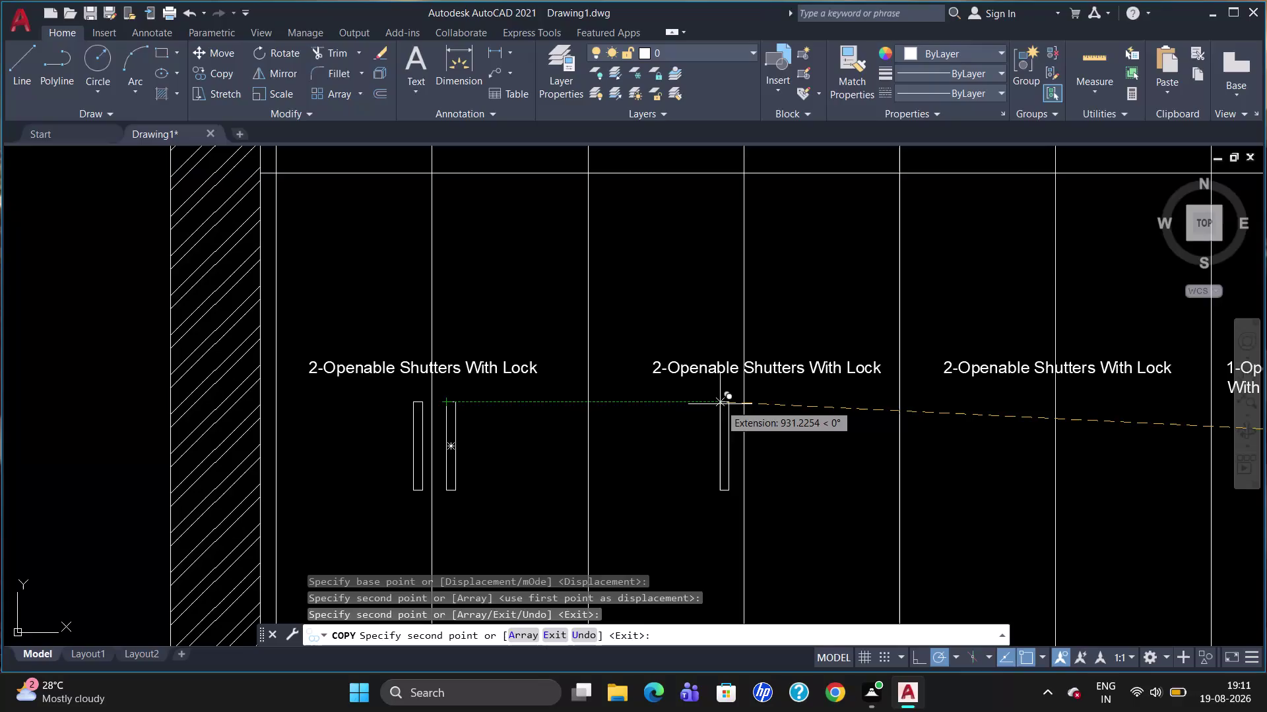
Copy handle pairs onto the middle and third units' lower shutters.
click(720, 405)
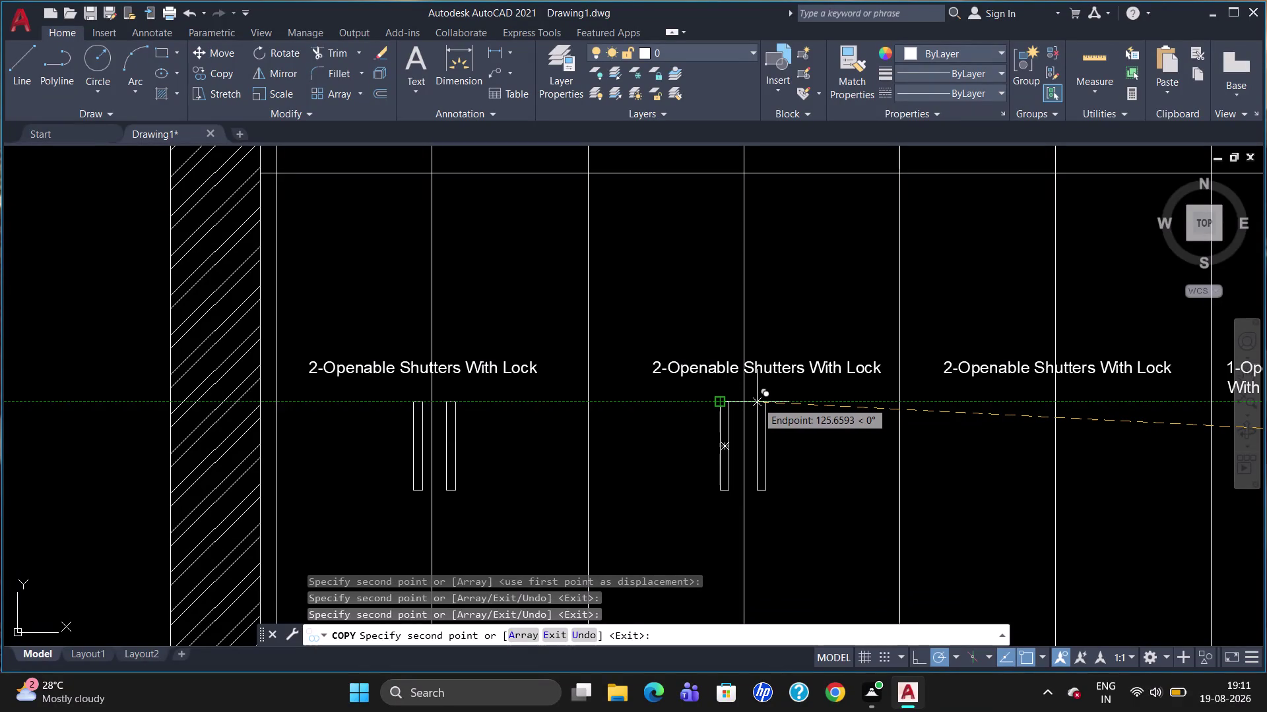
click(757, 401)
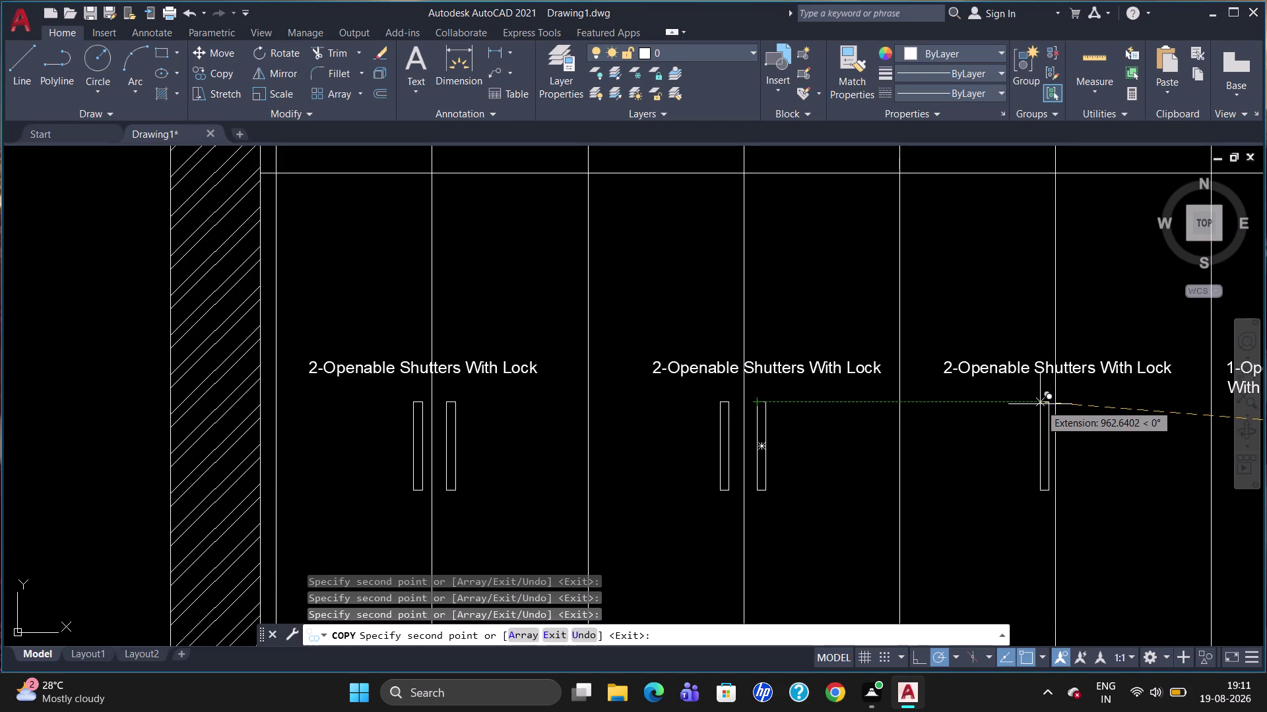
click(1040, 404)
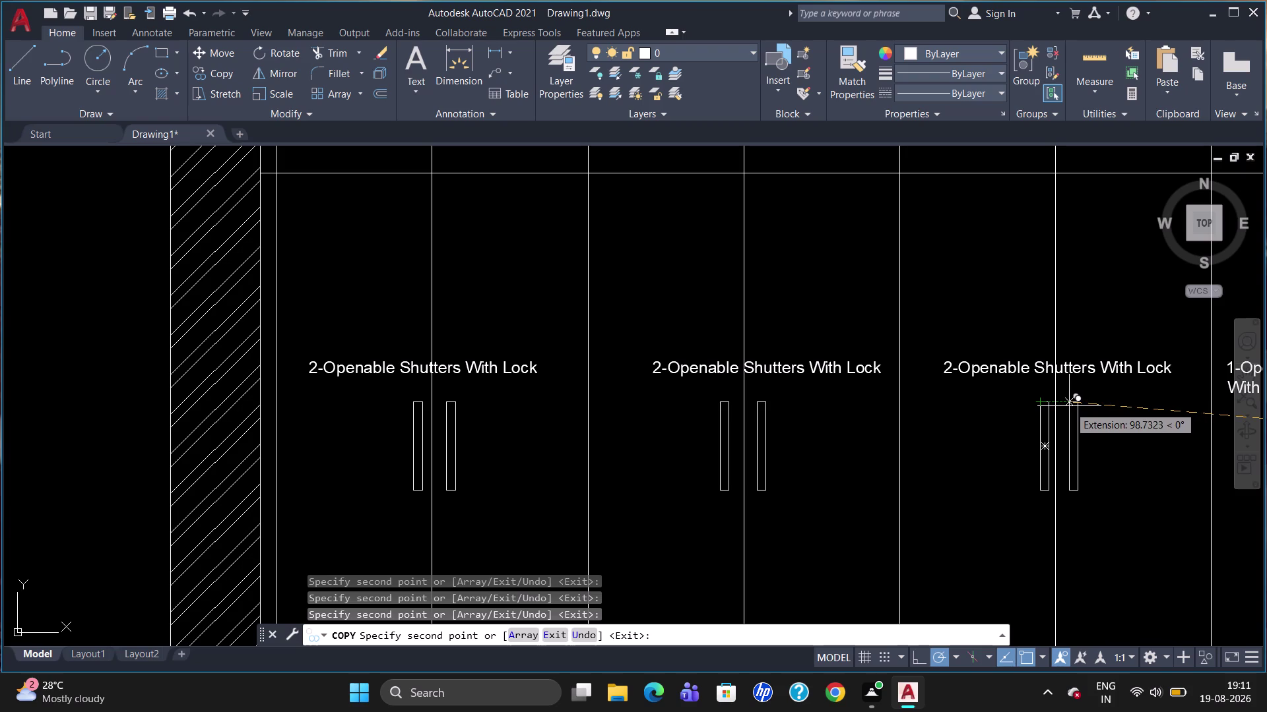
click(1070, 406)
Add a single handle to the lock shutter and finish copying.
scroll(down, 3)
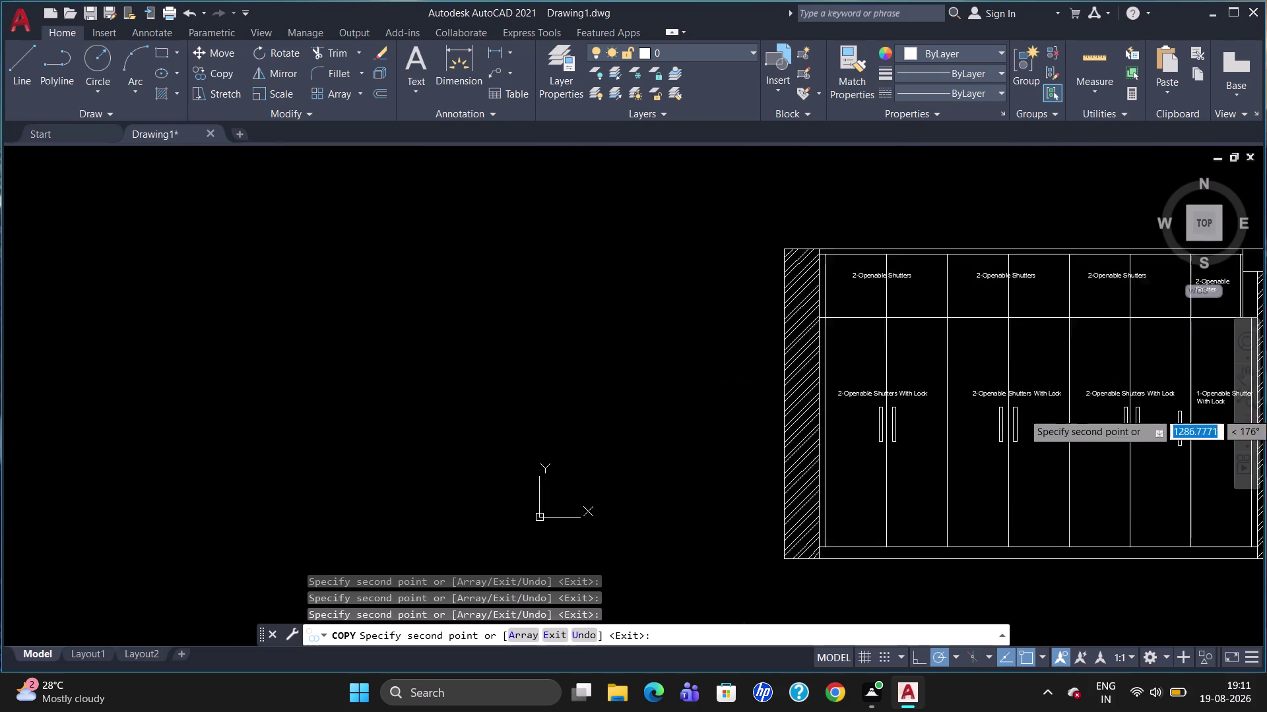
scroll(down, 3)
scroll(up, 3)
scroll(down, 3)
scroll(up, 3)
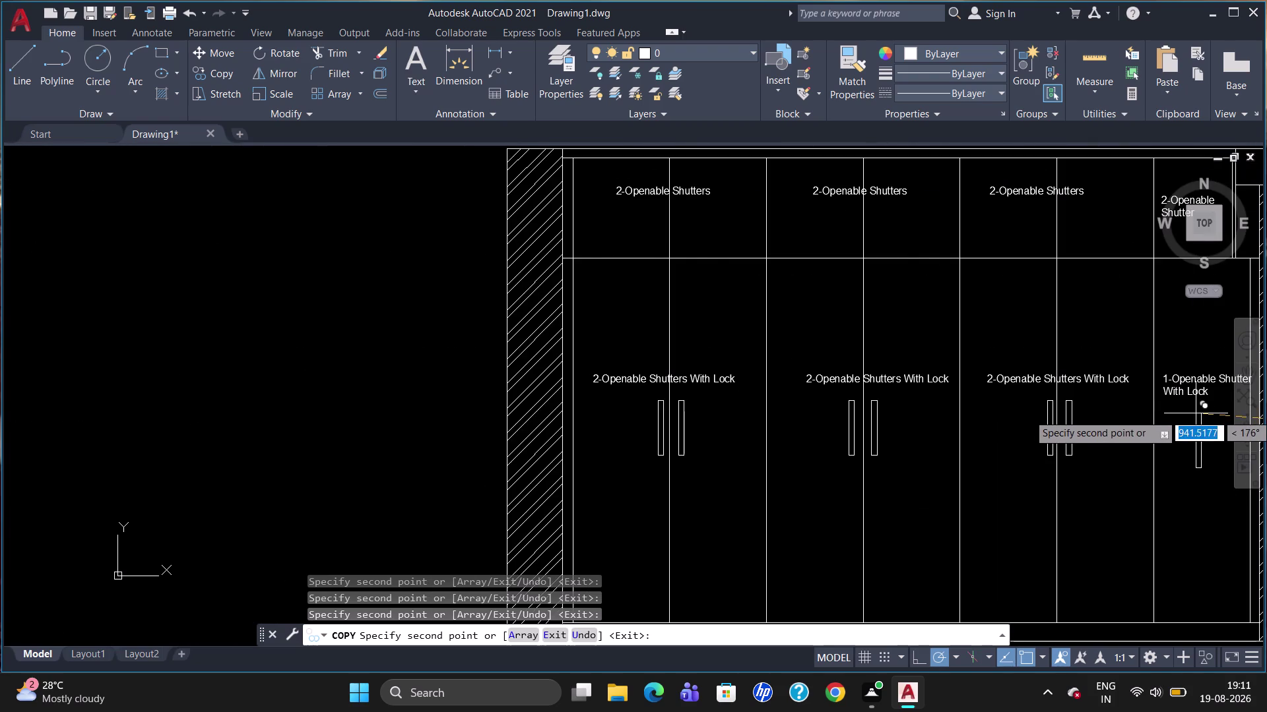
scroll(down, 3)
scroll(up, 3)
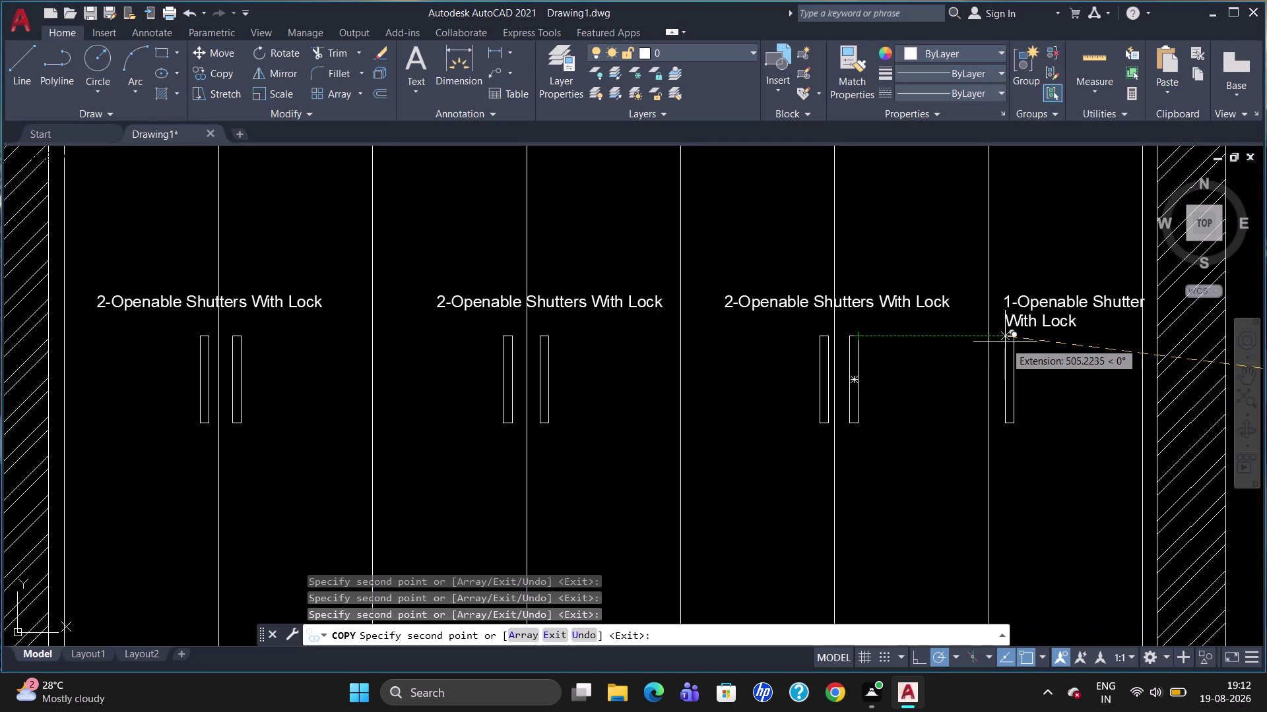
click(1005, 342)
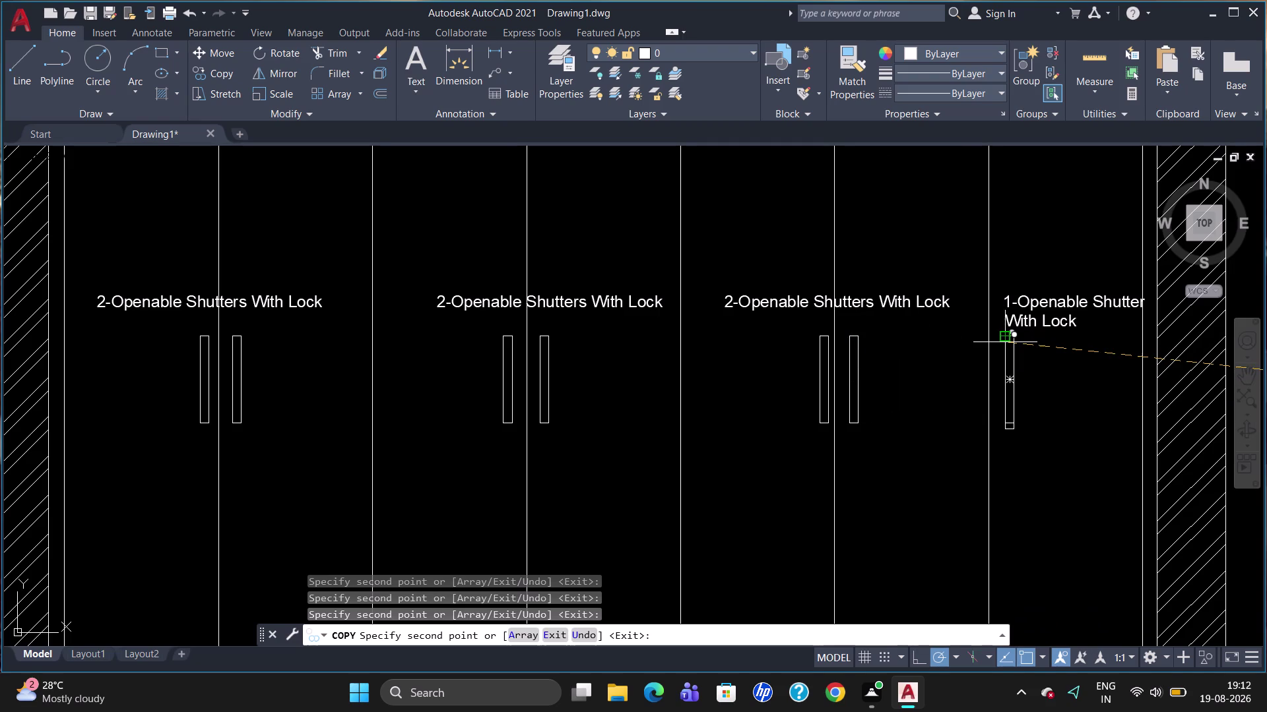
key(Escape)
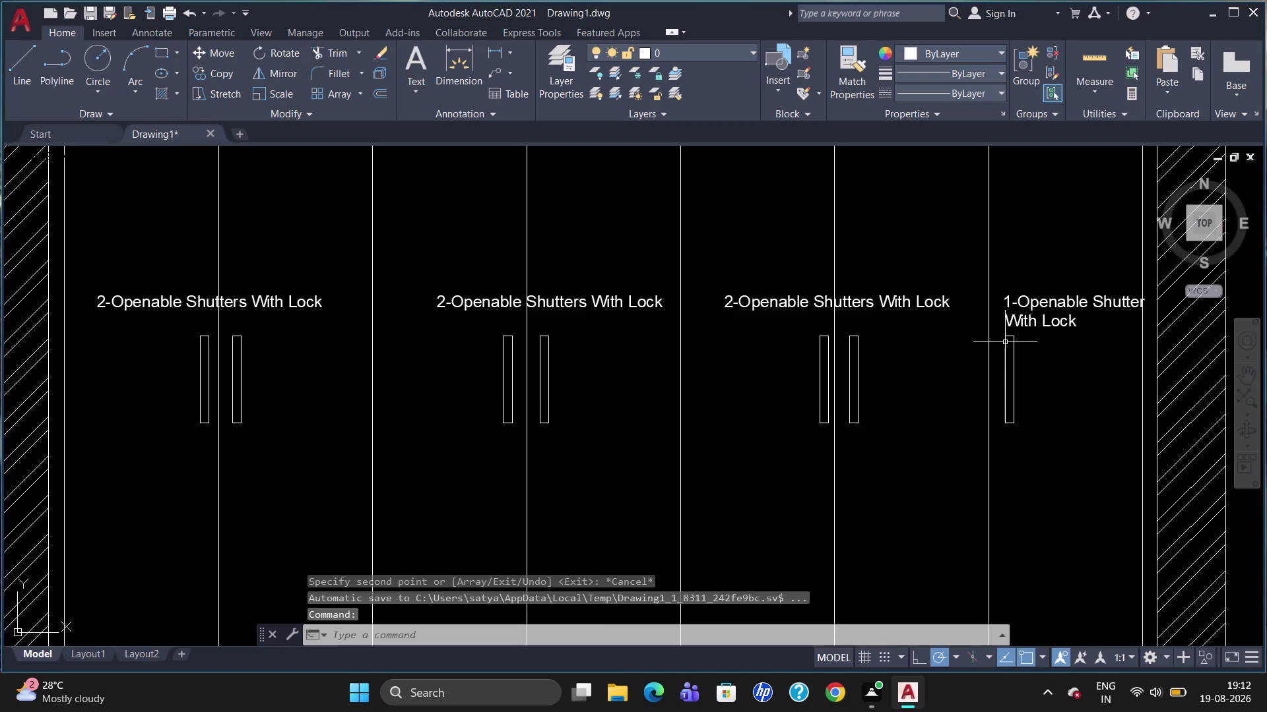
scroll(down, 3)
scroll(up, 3)
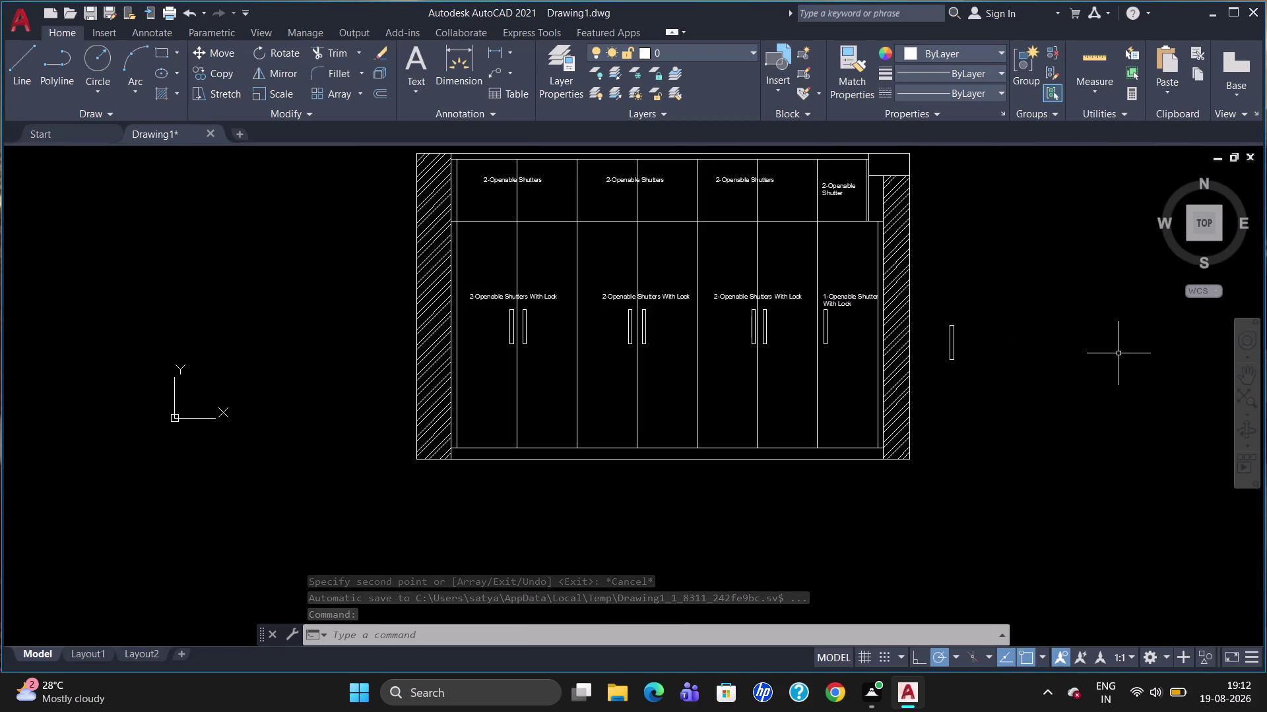
Erase the stray handle and draw a 250 by 30 handle rectangle.
click(951, 347)
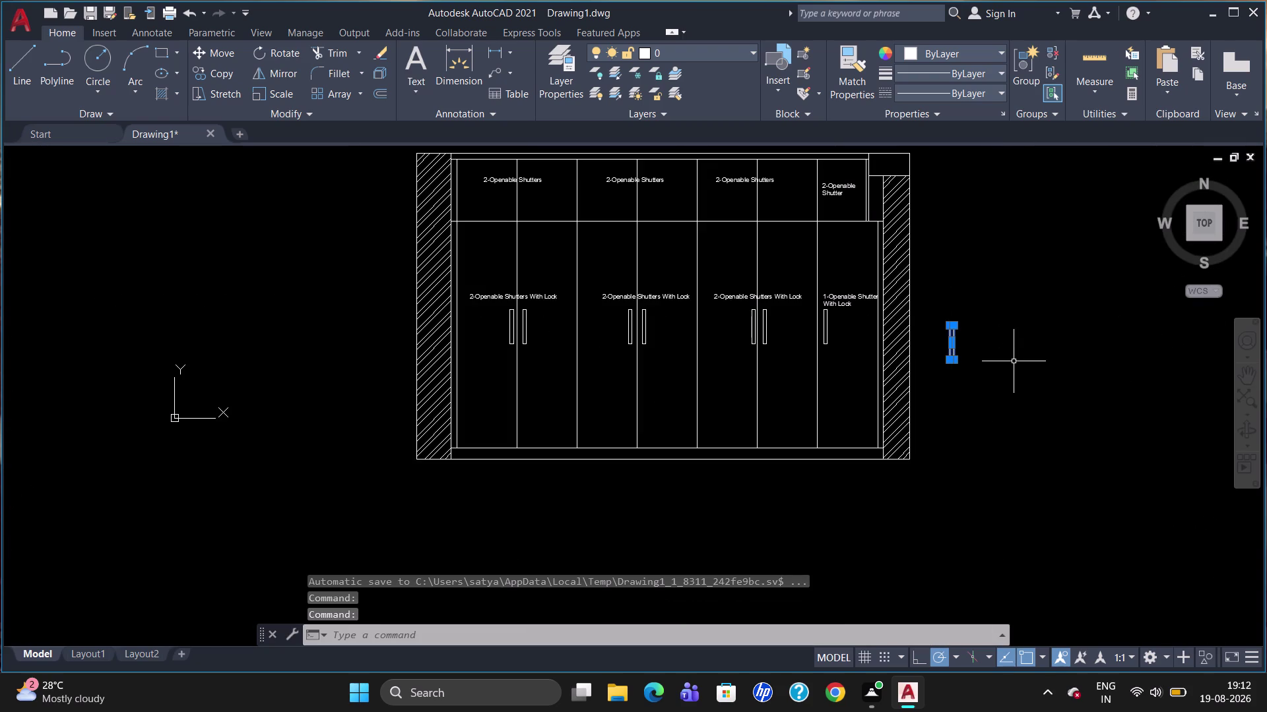
key(Delete)
key(r)
text(ec)
key(Return)
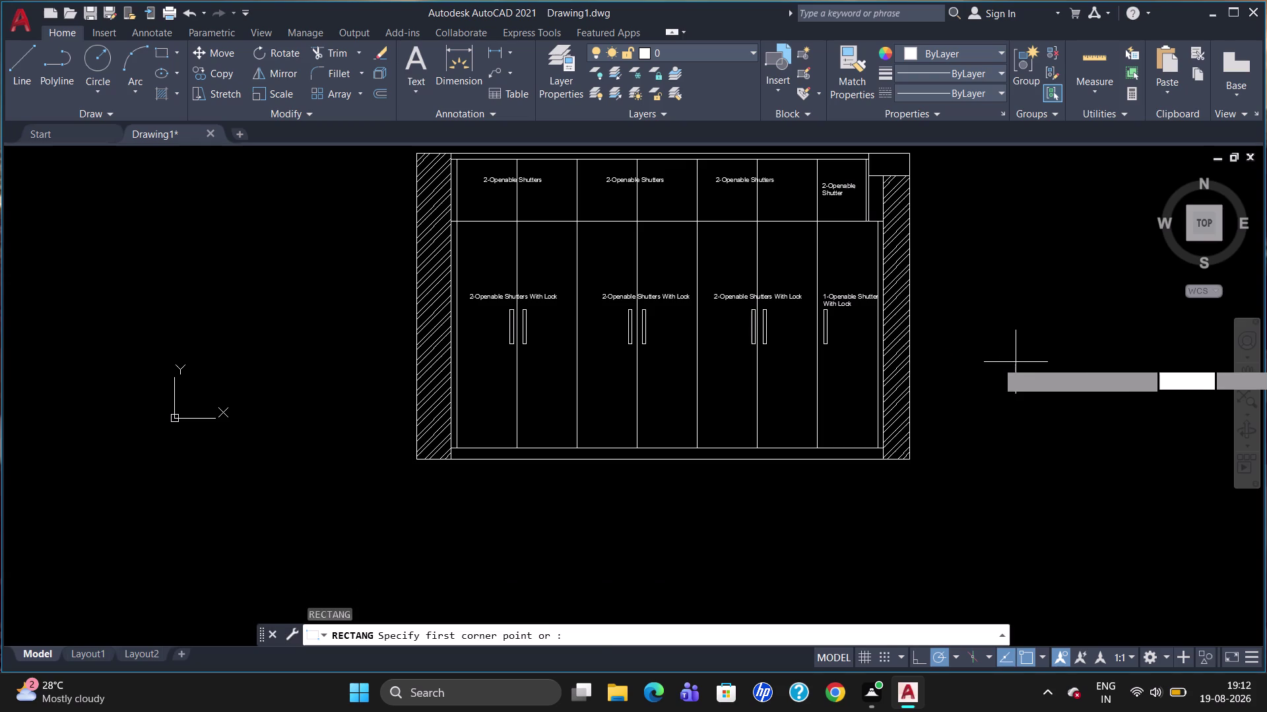
click(1007, 361)
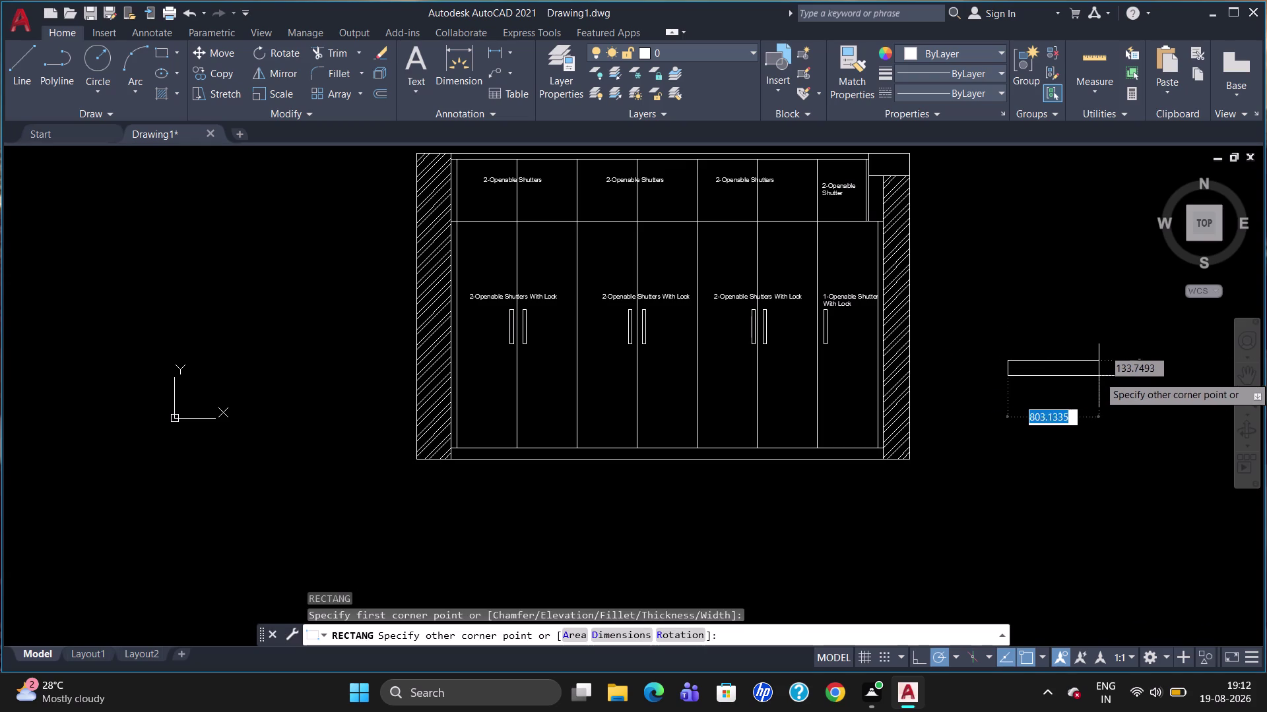
text(250)
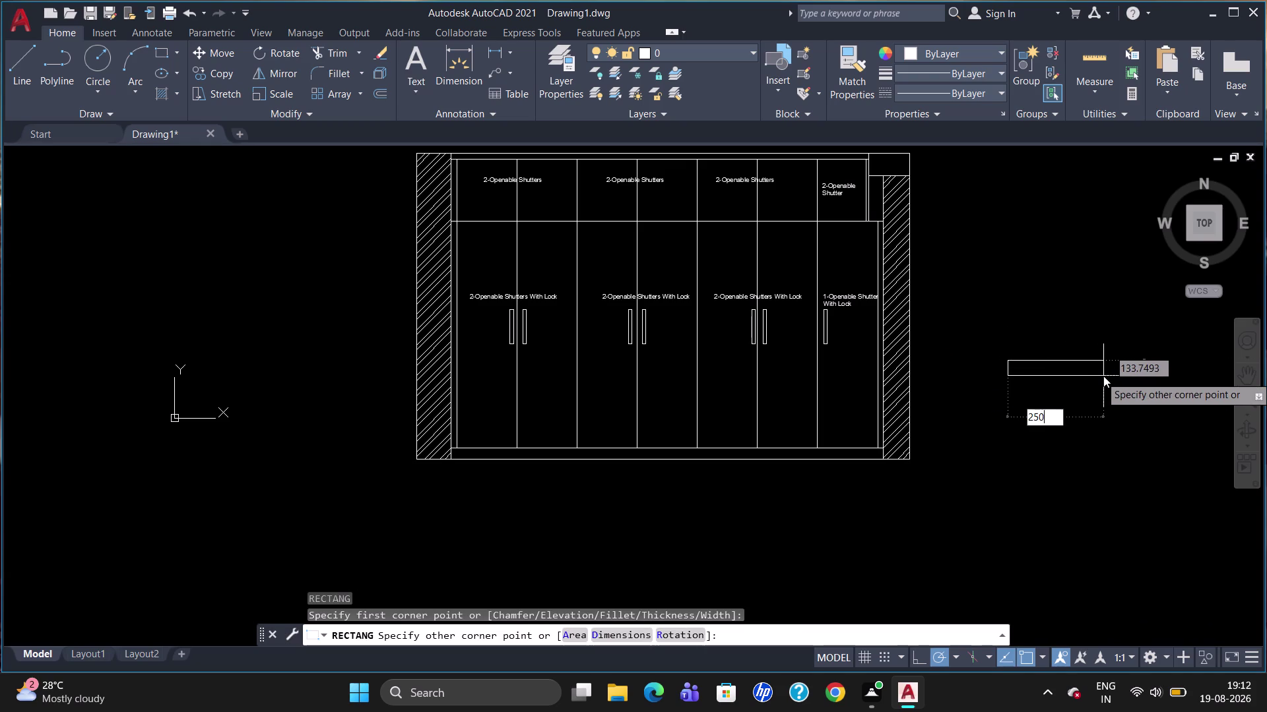
key(Tab)
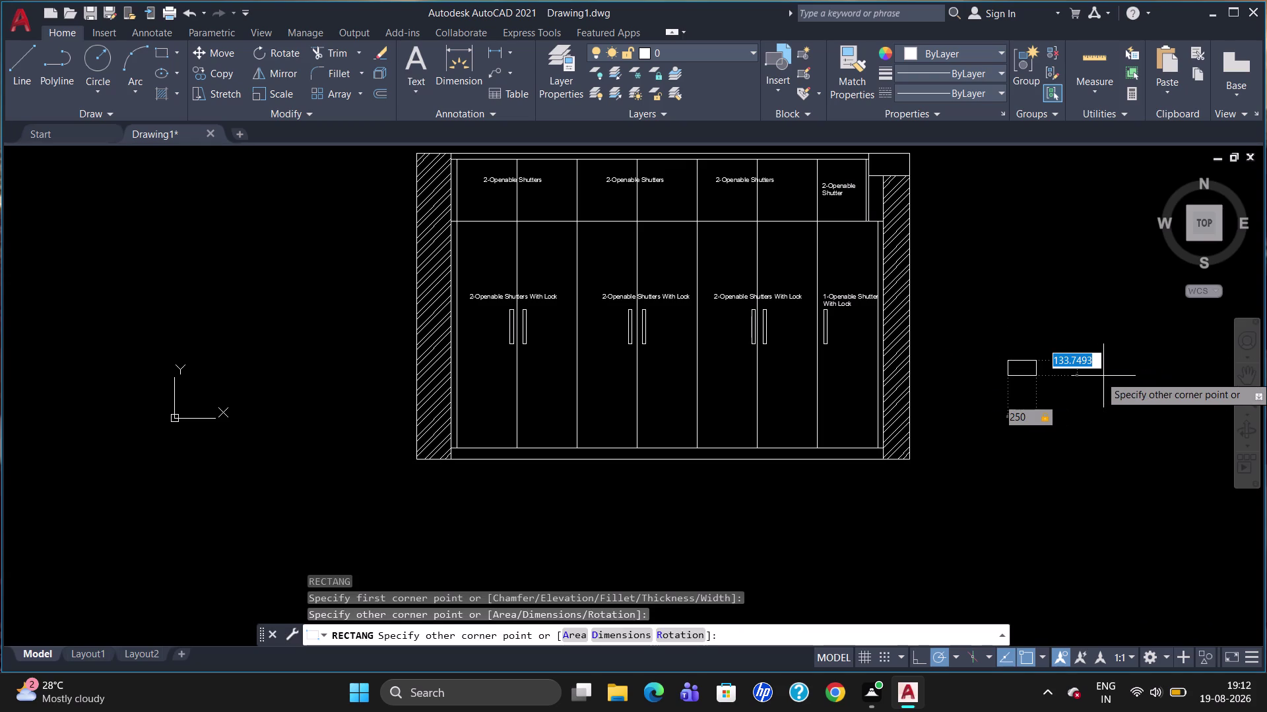
text(30)
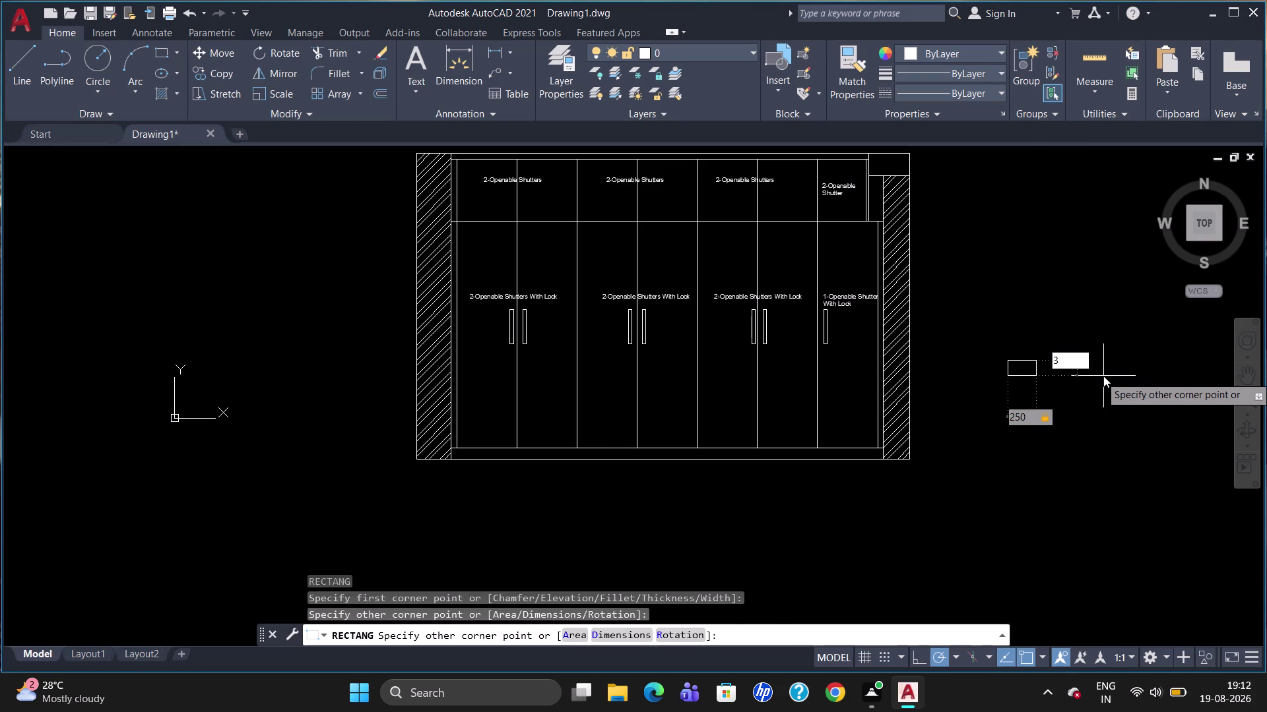
key(Return)
Copy the horizontal handle onto the first upper loft shutter.
click(1014, 365)
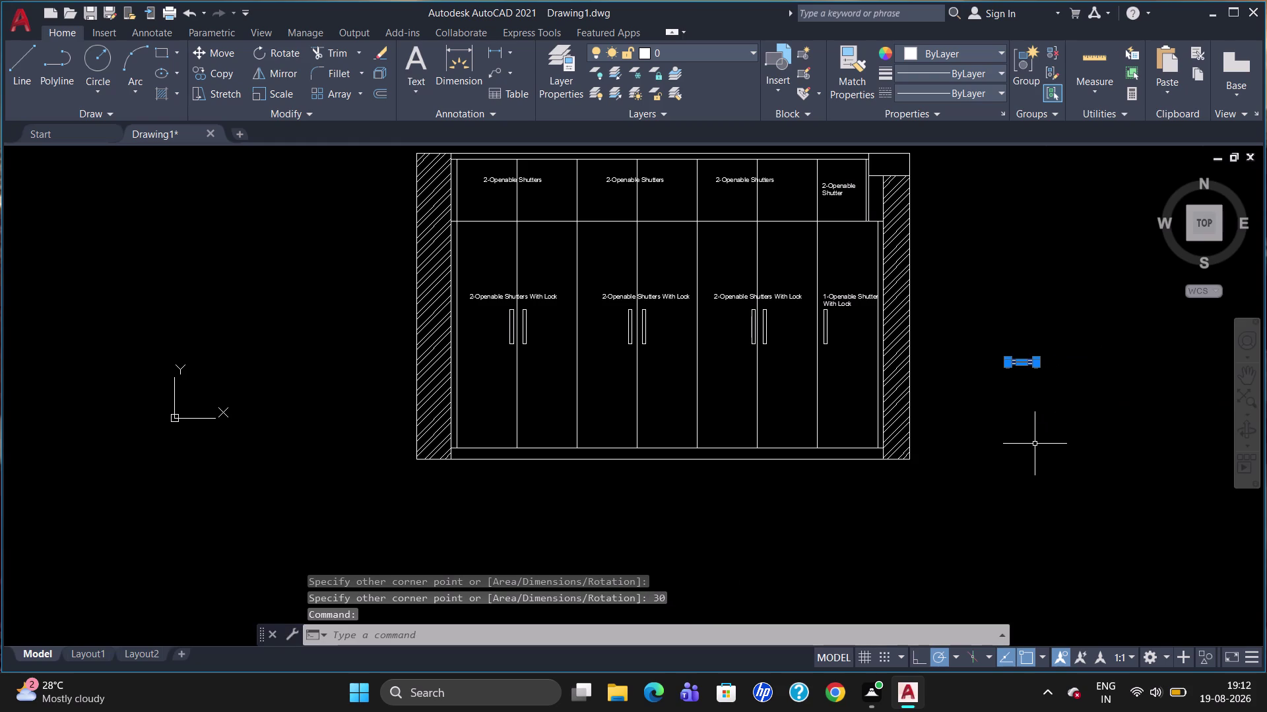
text(co)
key(Return)
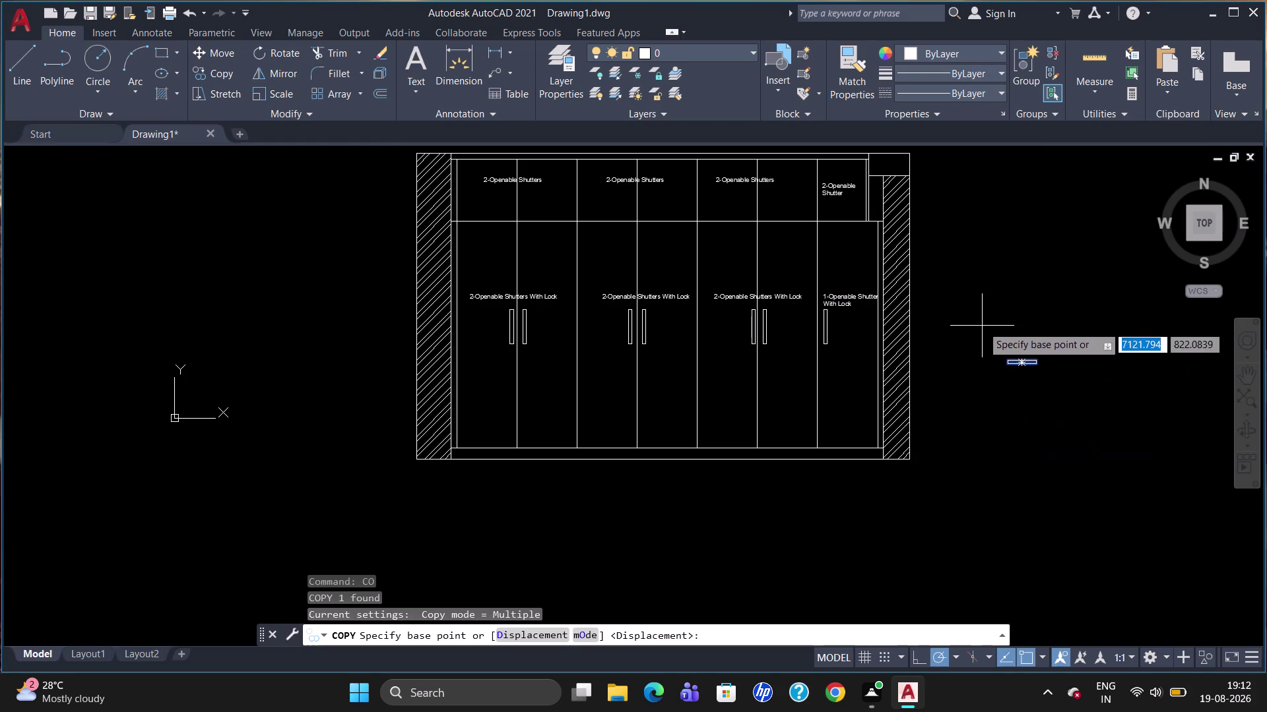
click(1009, 356)
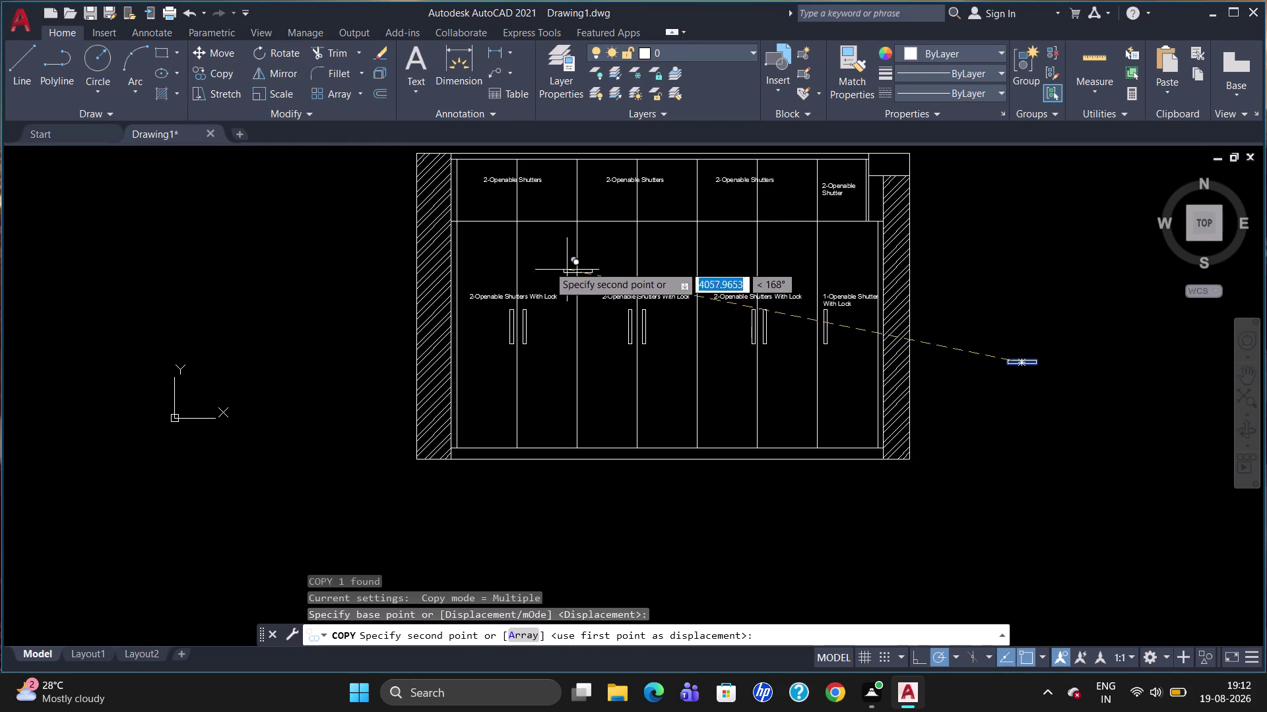
click(477, 211)
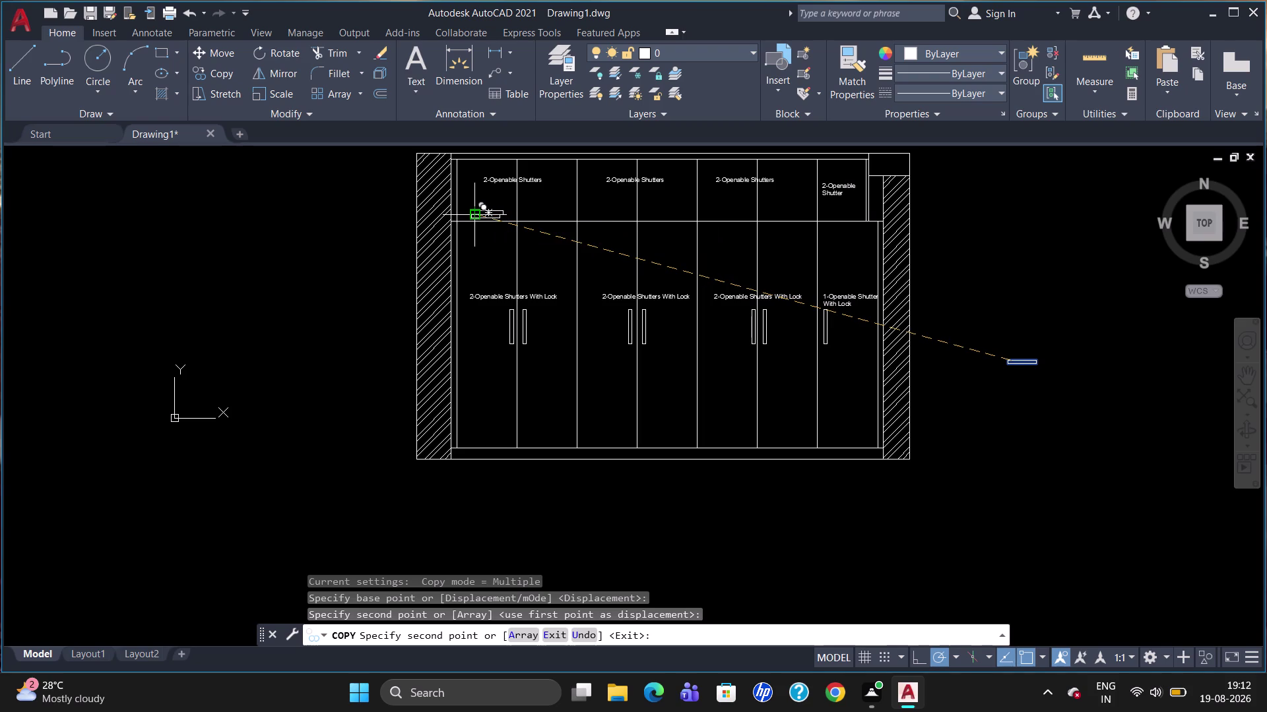
key(Escape)
Cancel the accidental grip edit on the placed handle and clear the selection.
click(486, 213)
key(c)
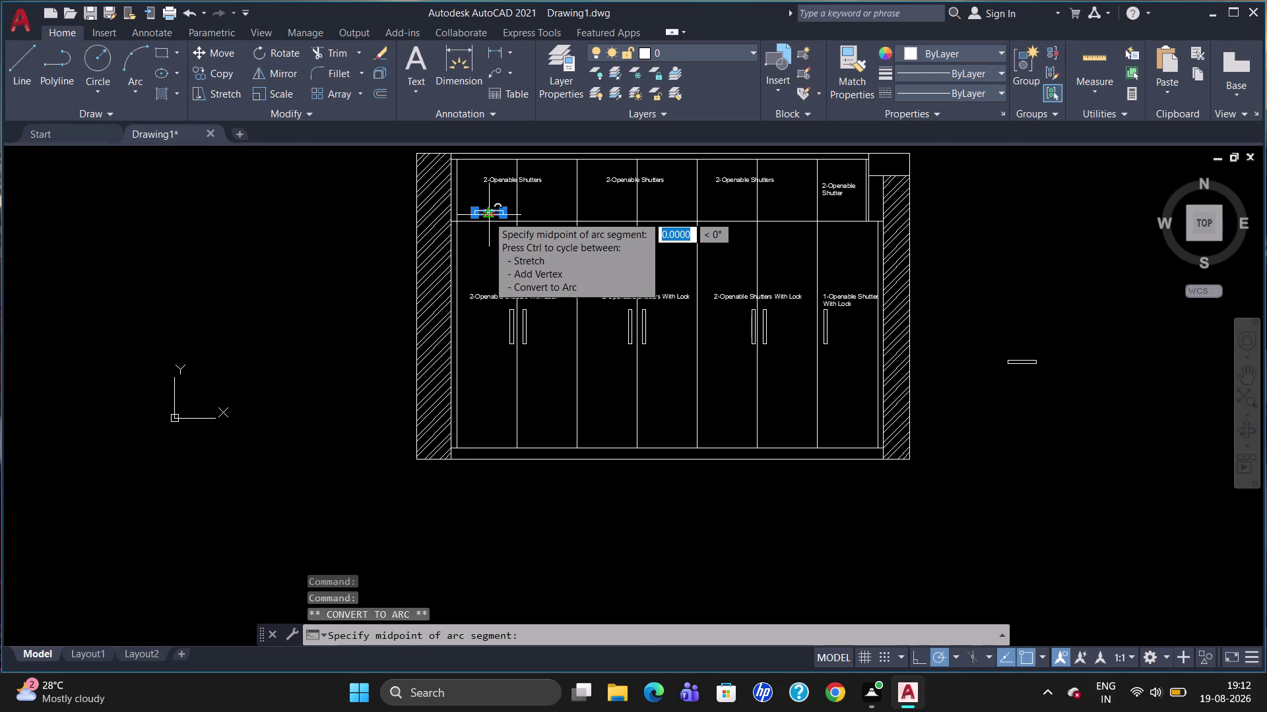
key(o)
key(Return)
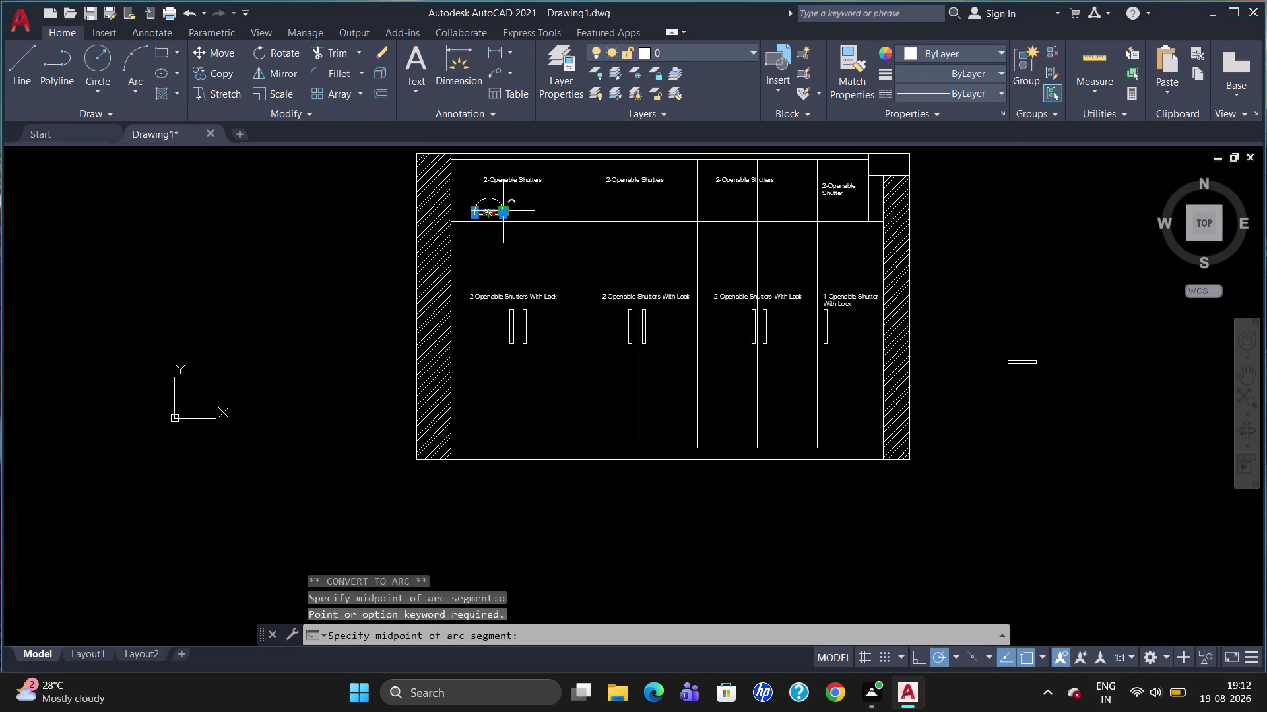
key(Escape)
key(Escape)
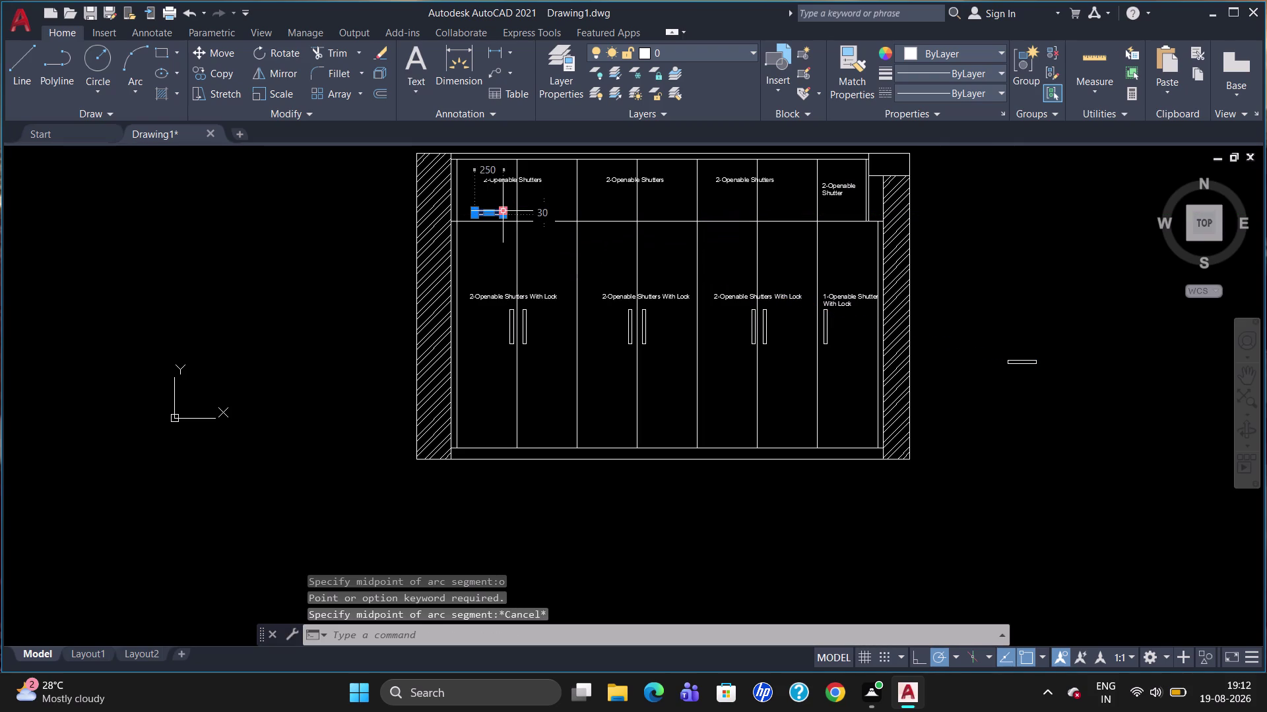
key(Escape)
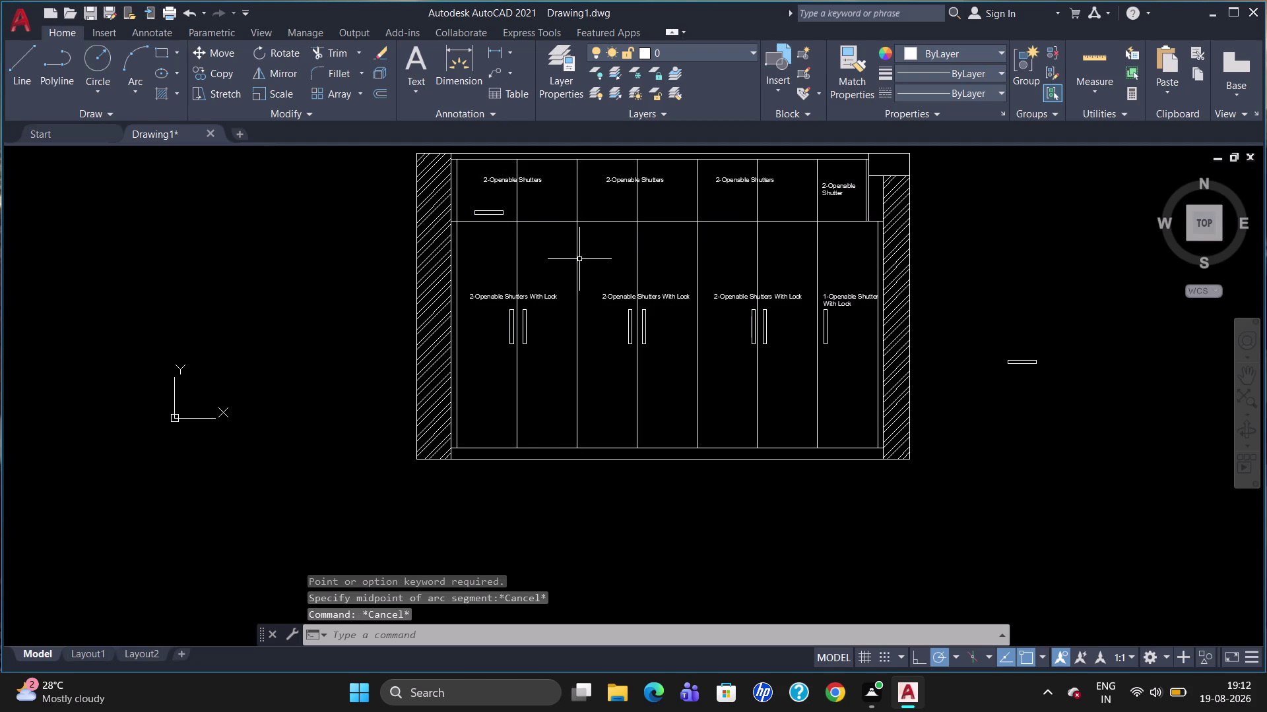
Copy the loft handle onto the first loft unit's second shutter.
text(co)
key(Return)
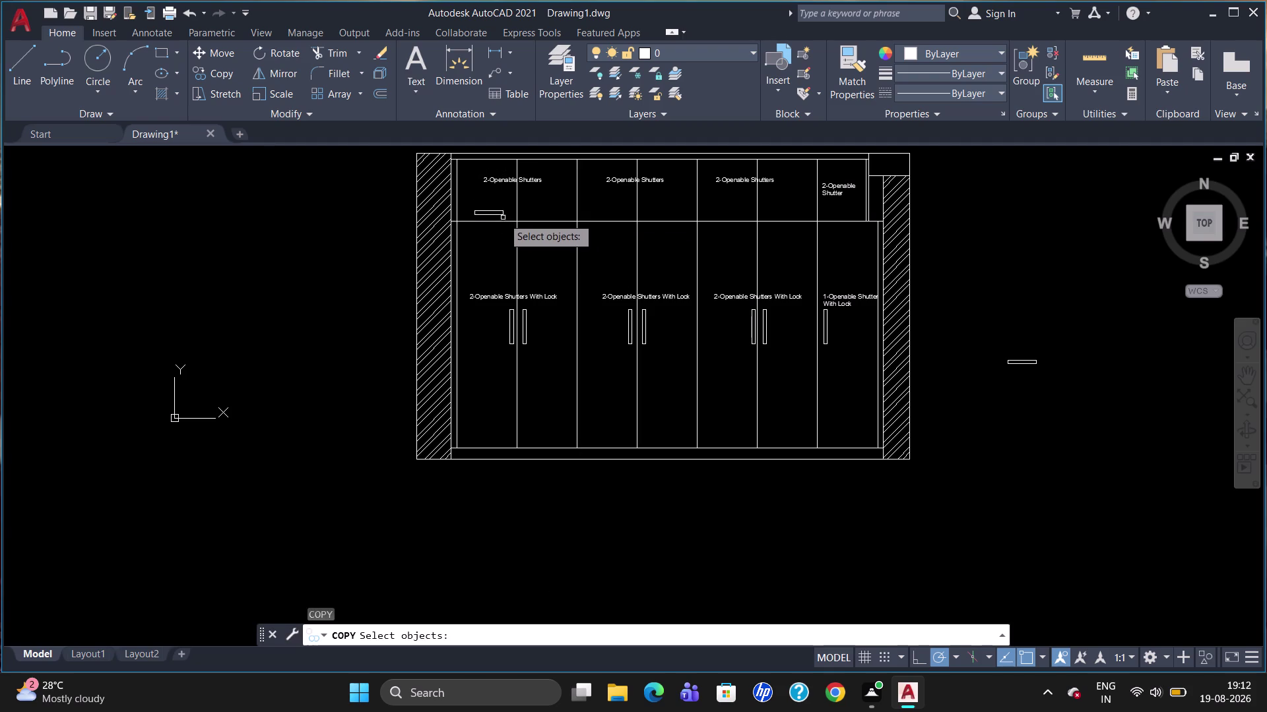
click(503, 215)
key(Return)
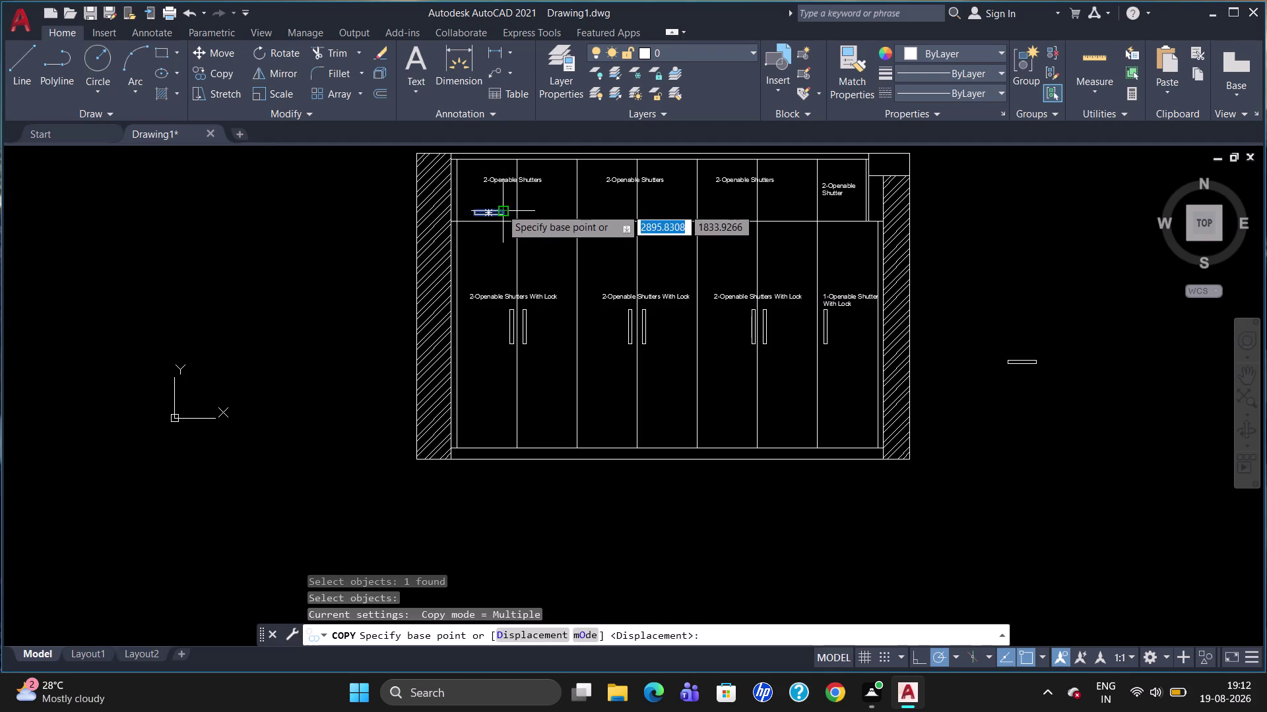
click(502, 208)
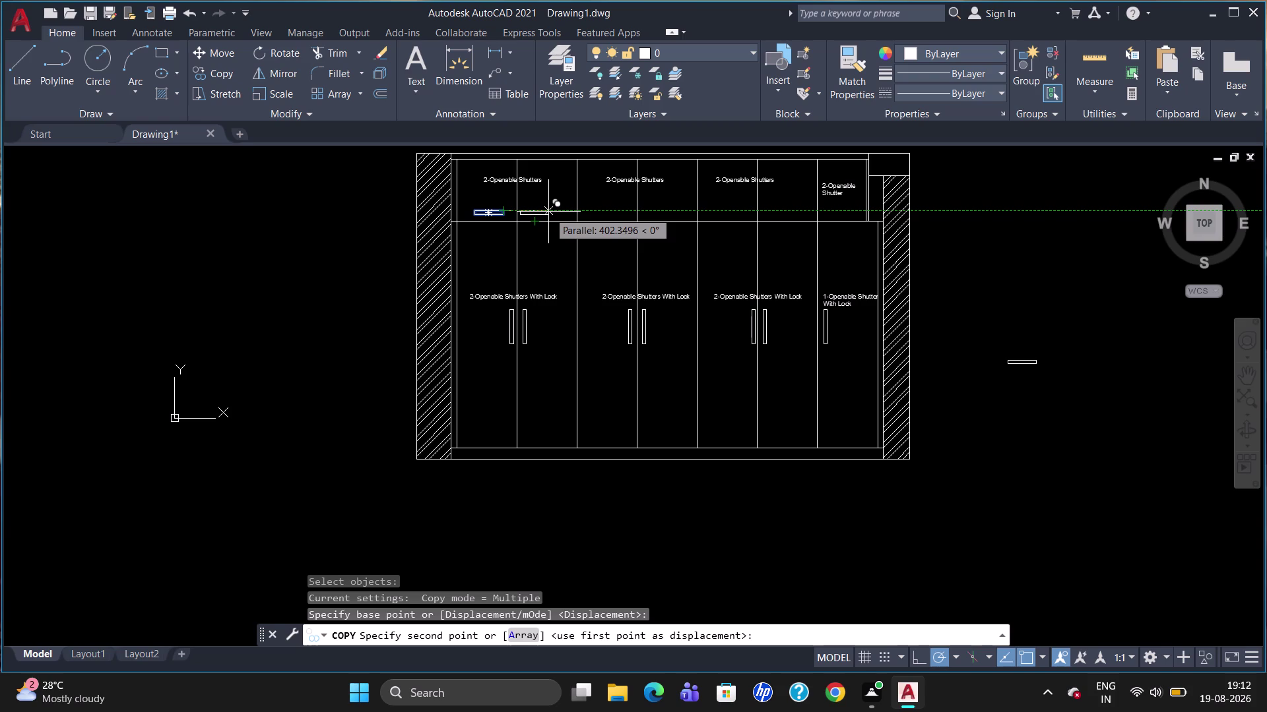
click(548, 212)
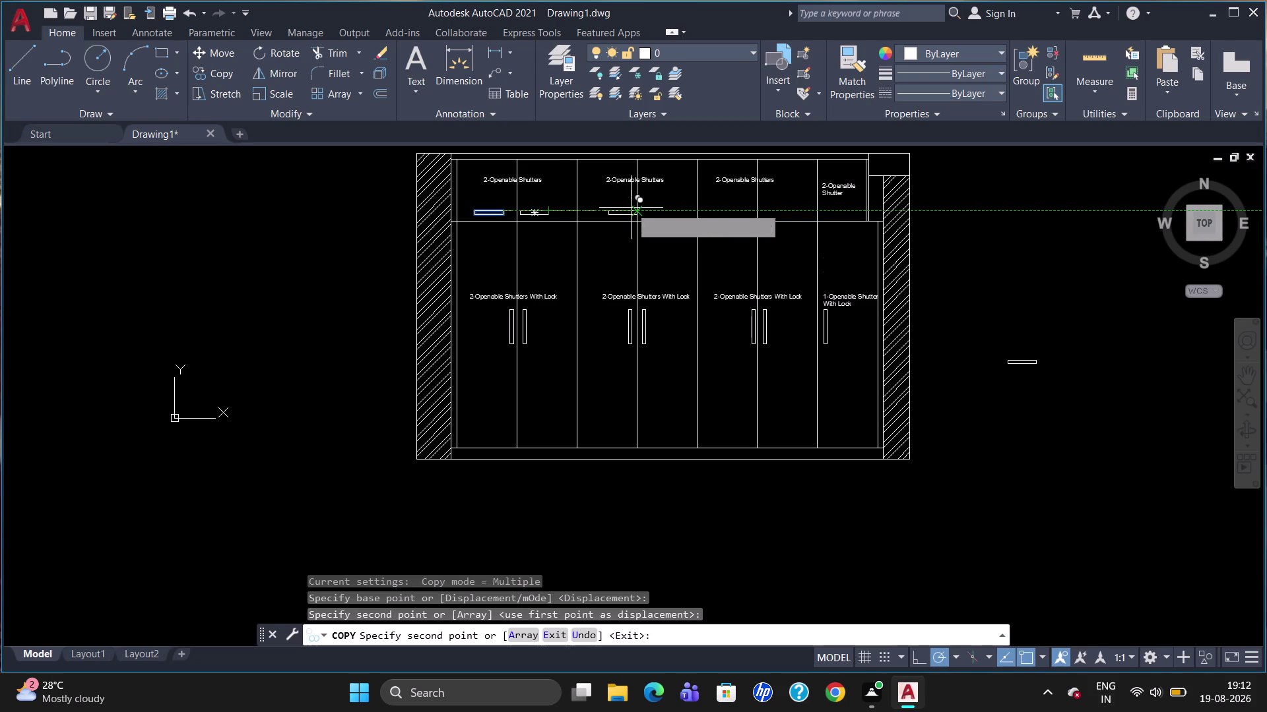
Place handle copies on both shutters of the second and third loft units.
scroll(up, 3)
click(631, 208)
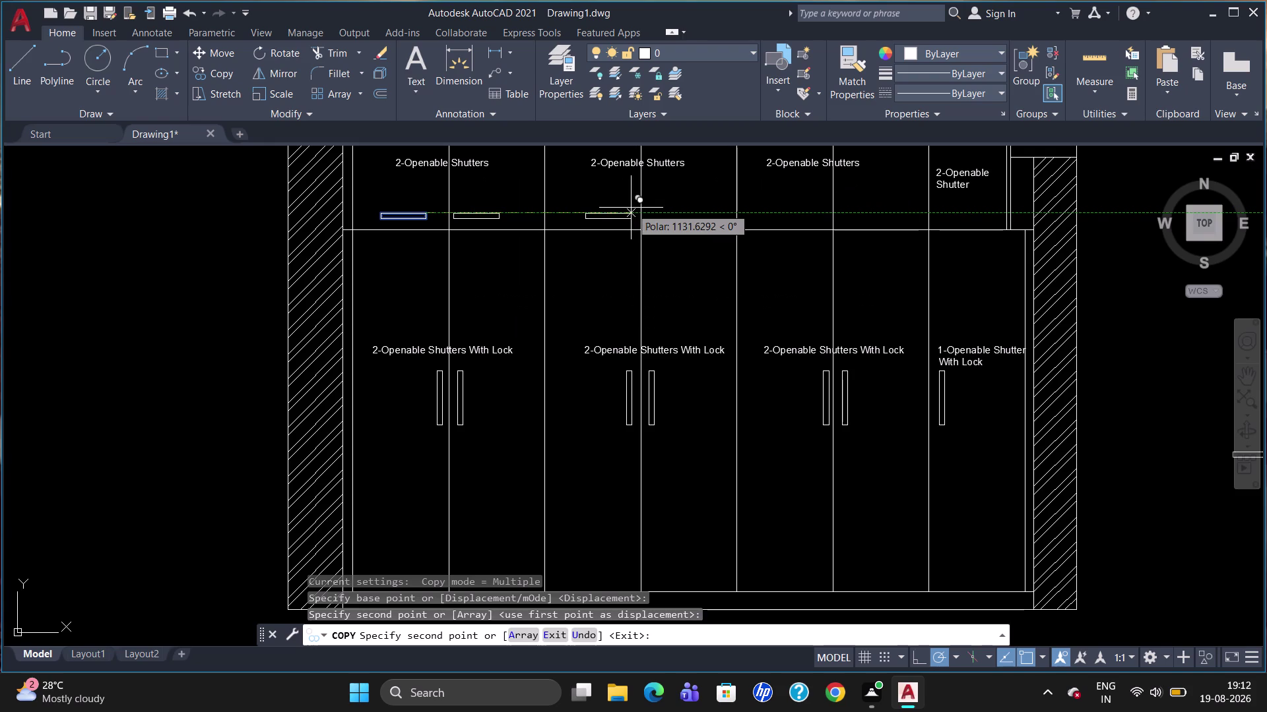
click(693, 208)
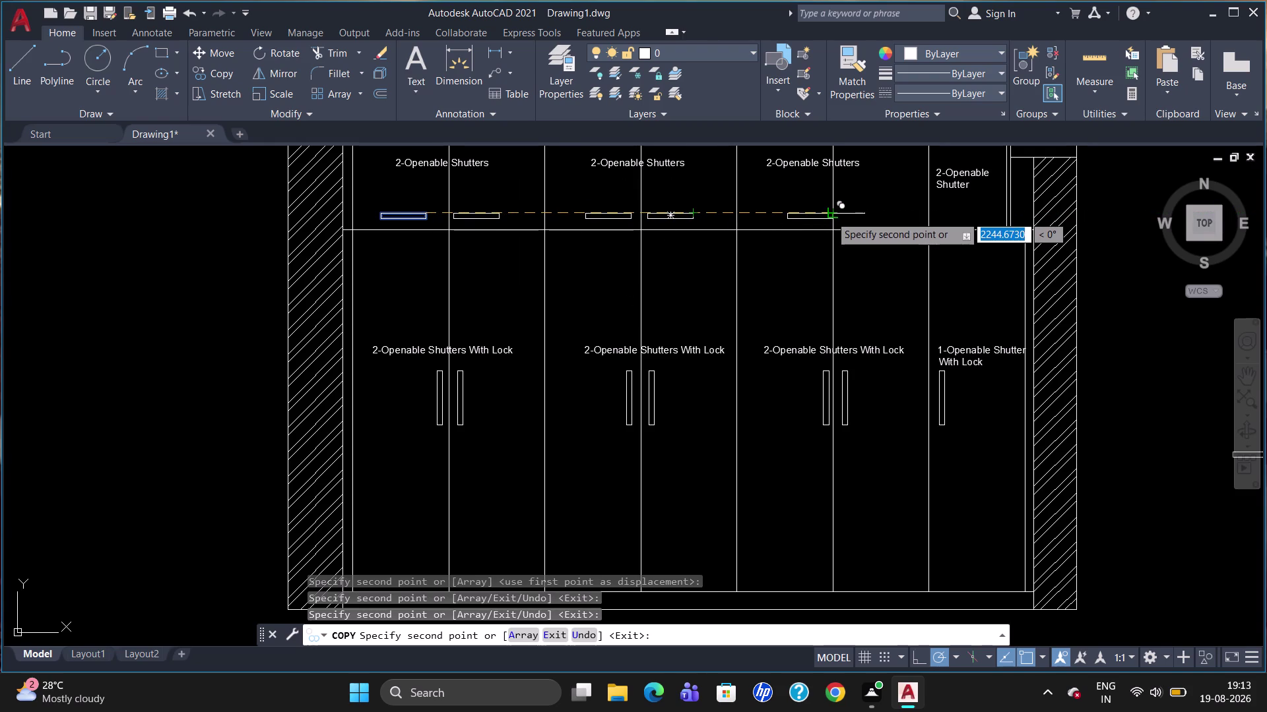
click(830, 215)
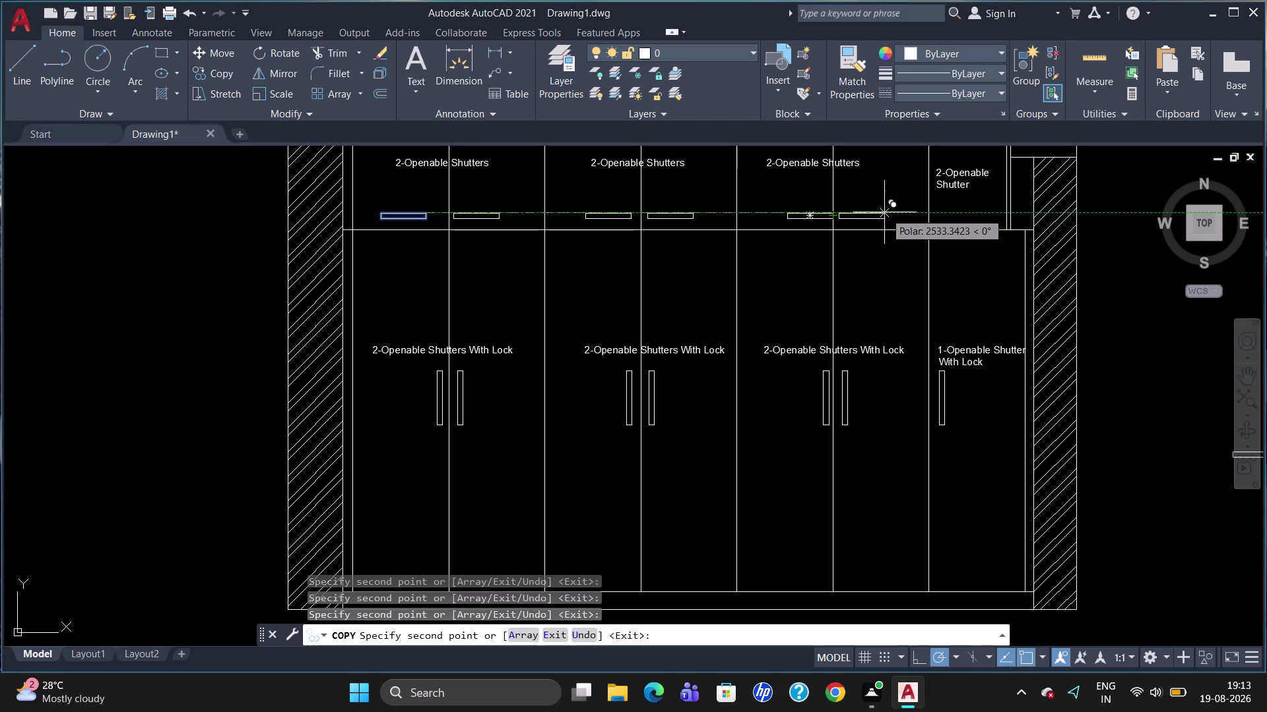
click(882, 212)
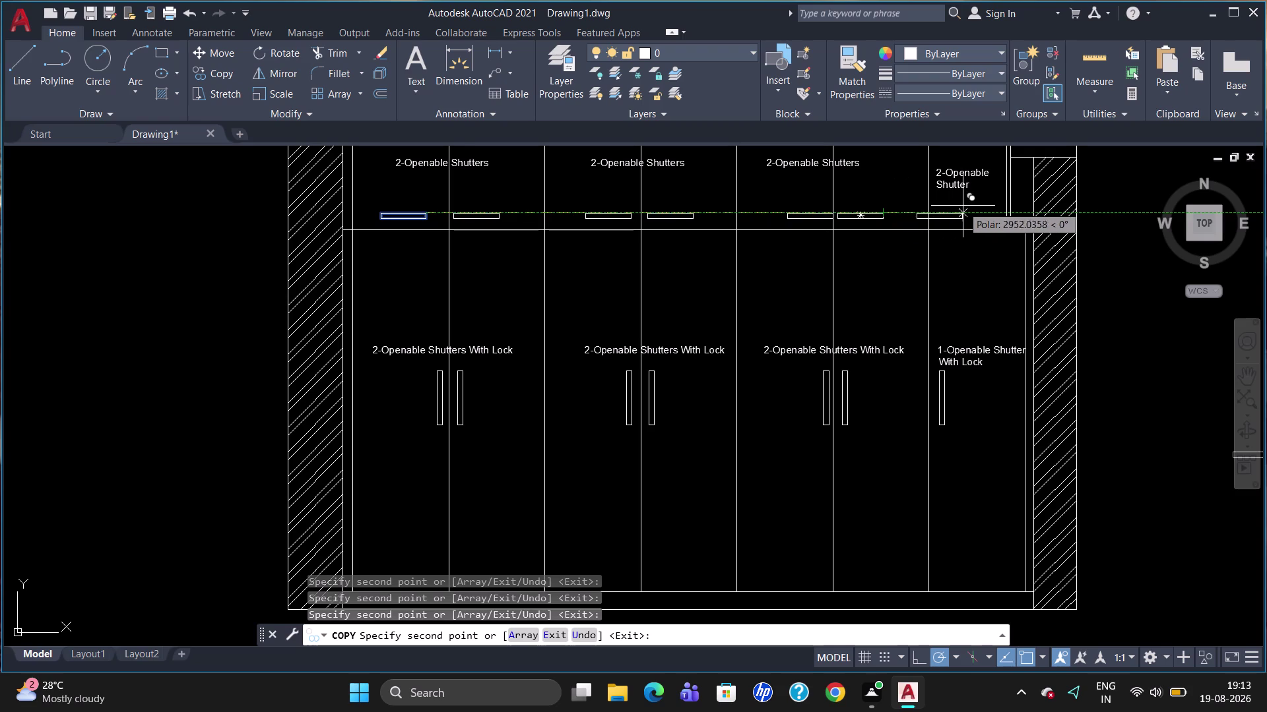
click(982, 210)
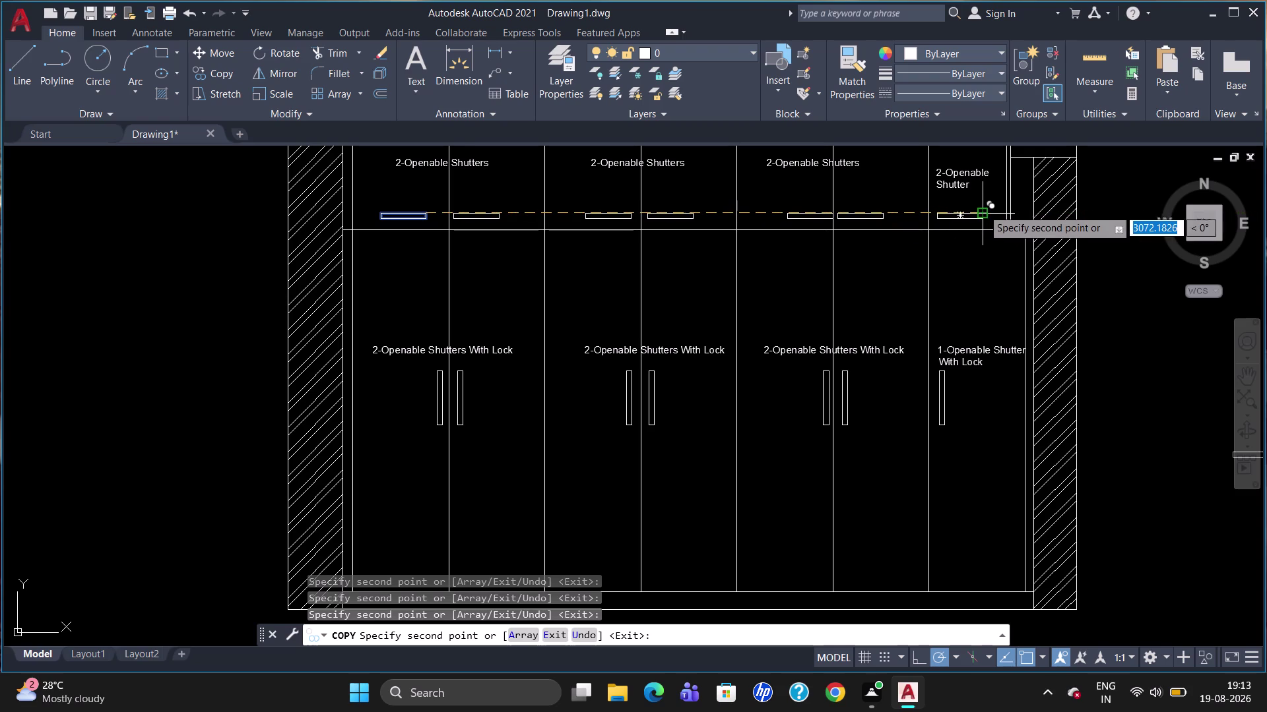
key(Escape)
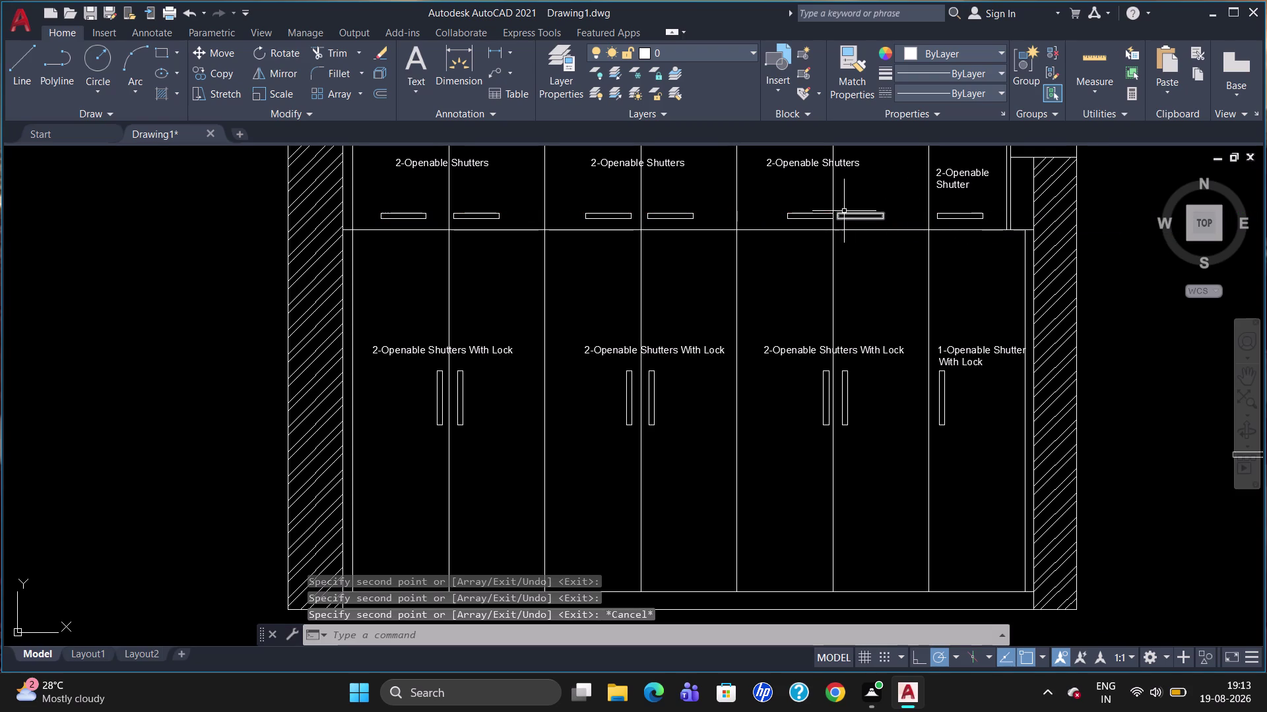
click(812, 215)
Try nudging the misplaced third-shutter handle sideways, then cancel the move.
key(m)
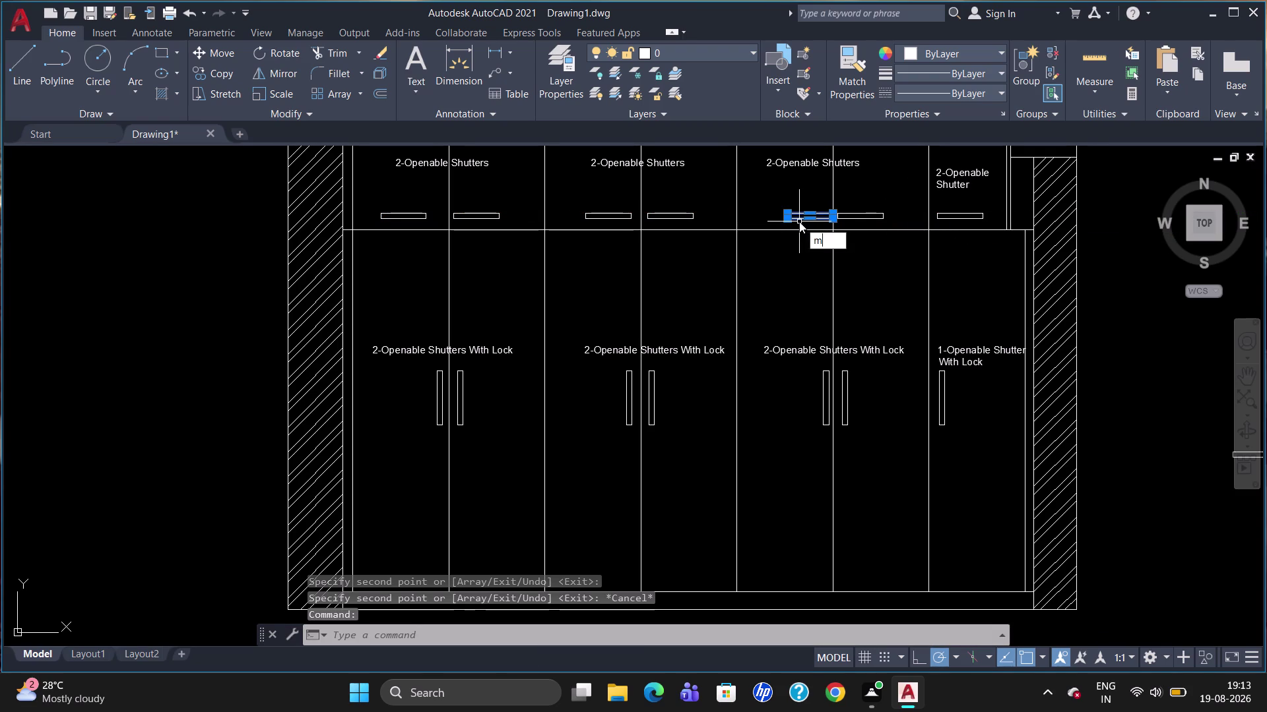
key(Return)
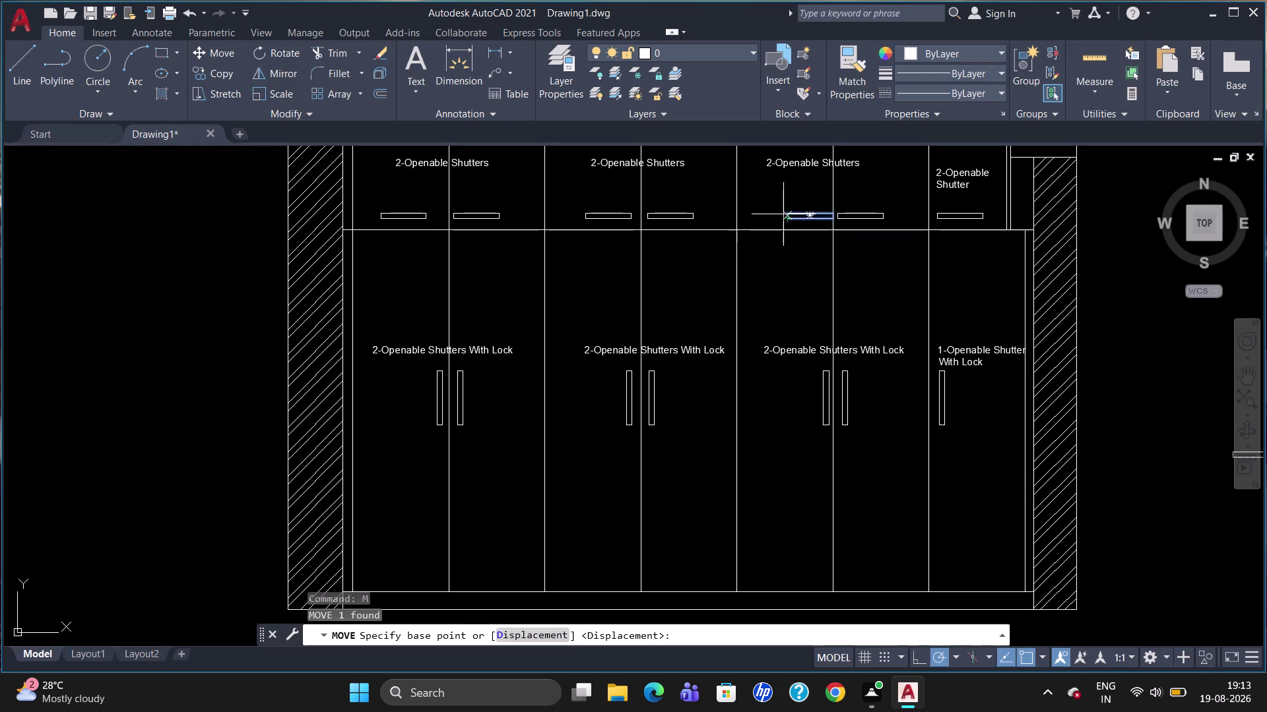
click(783, 214)
click(779, 214)
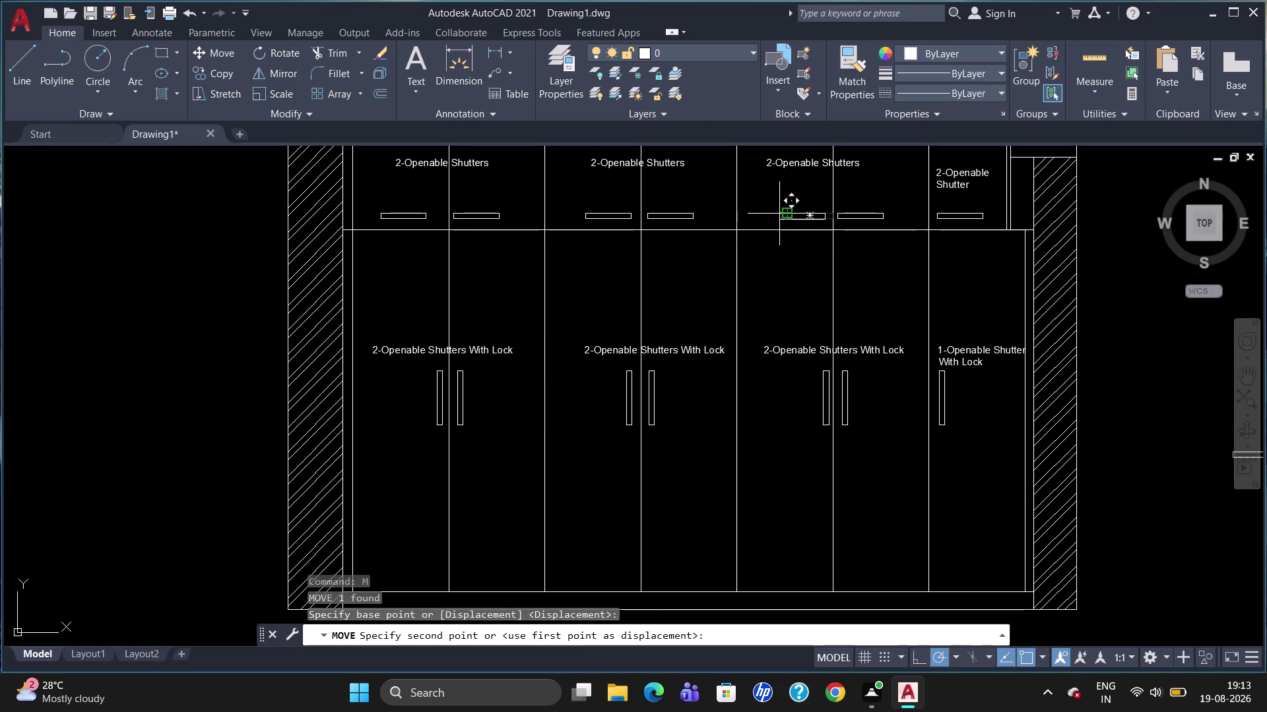
click(790, 214)
key(m)
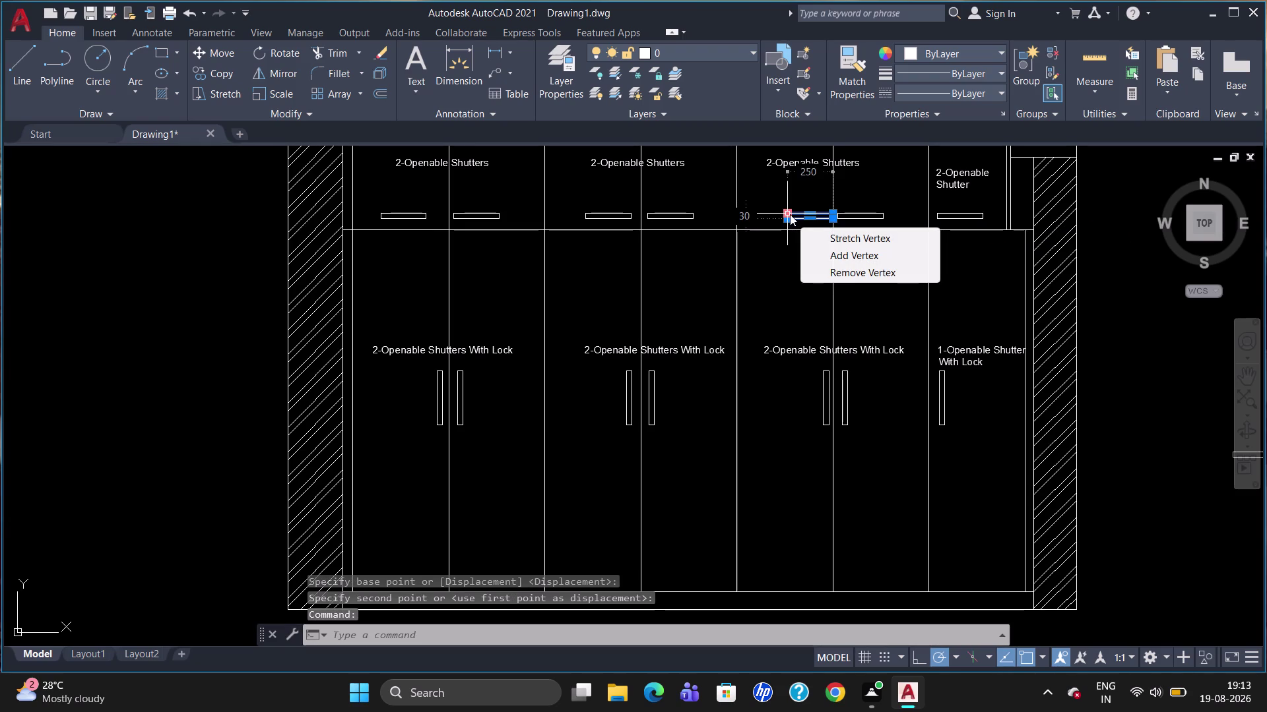
key(Return)
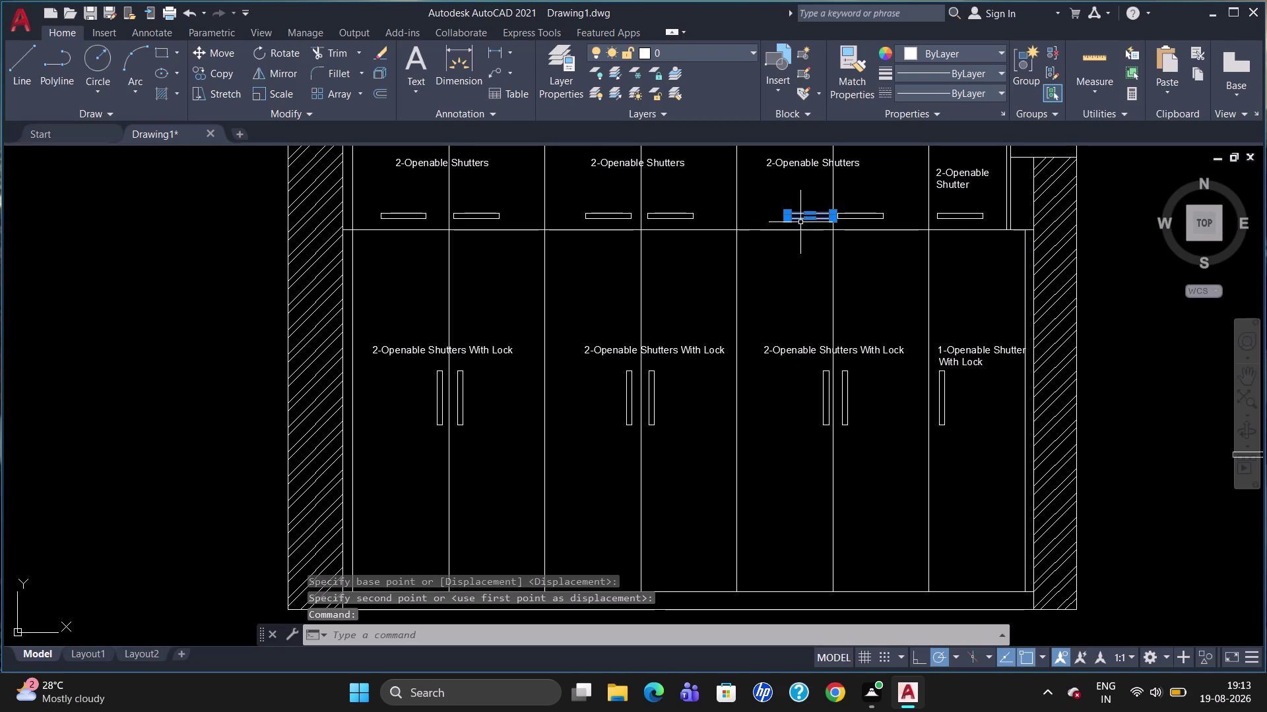
key(Return)
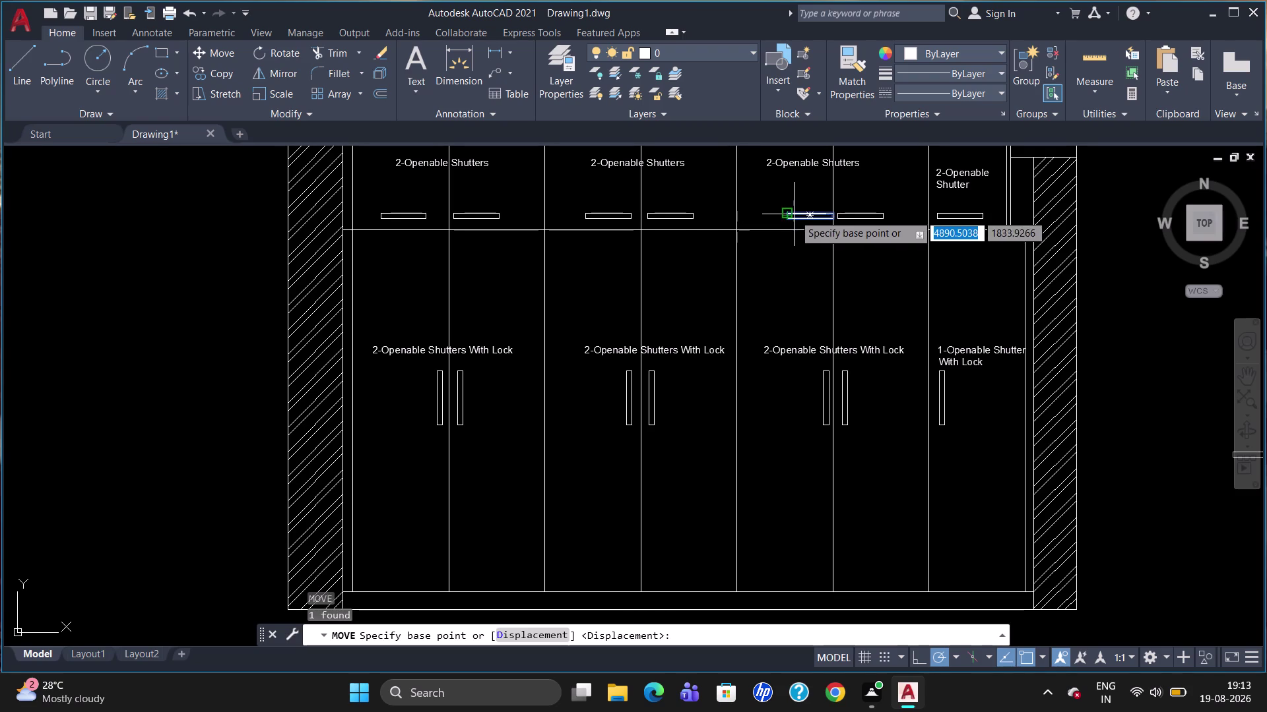
click(792, 213)
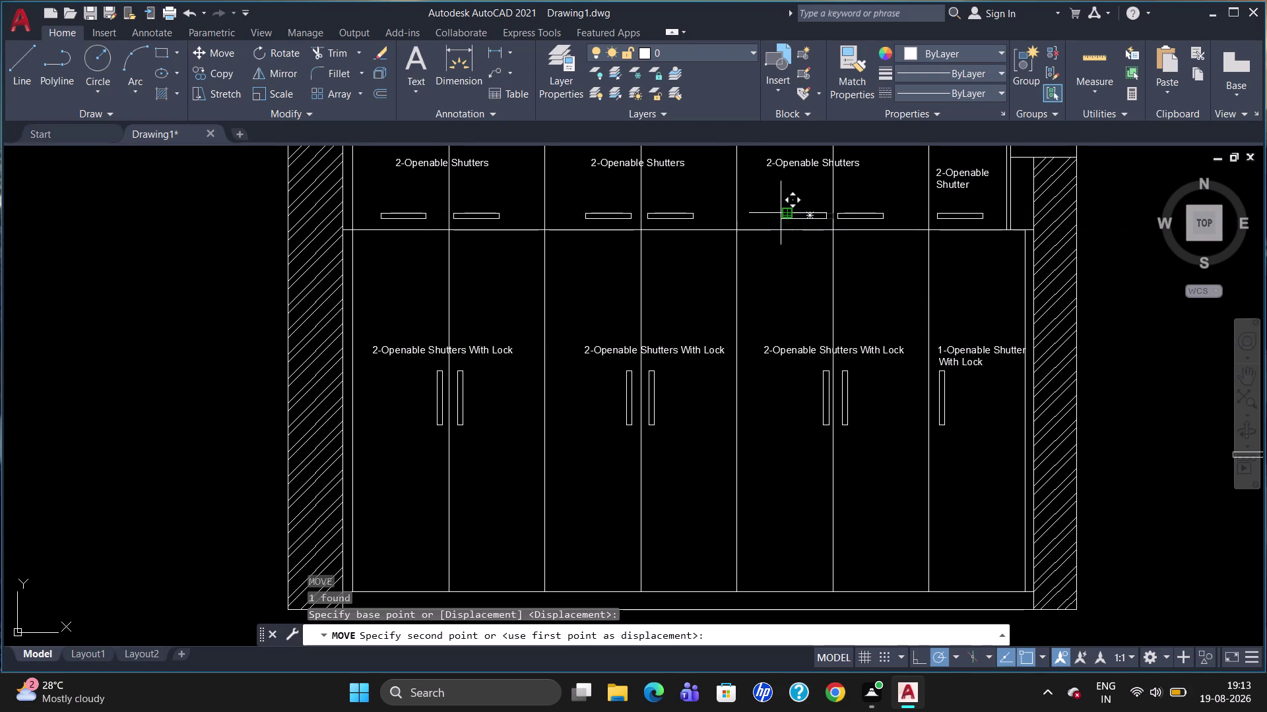
key(Escape)
Delete the duplicate overlapping handle on the third upper shutter.
scroll(up, 3)
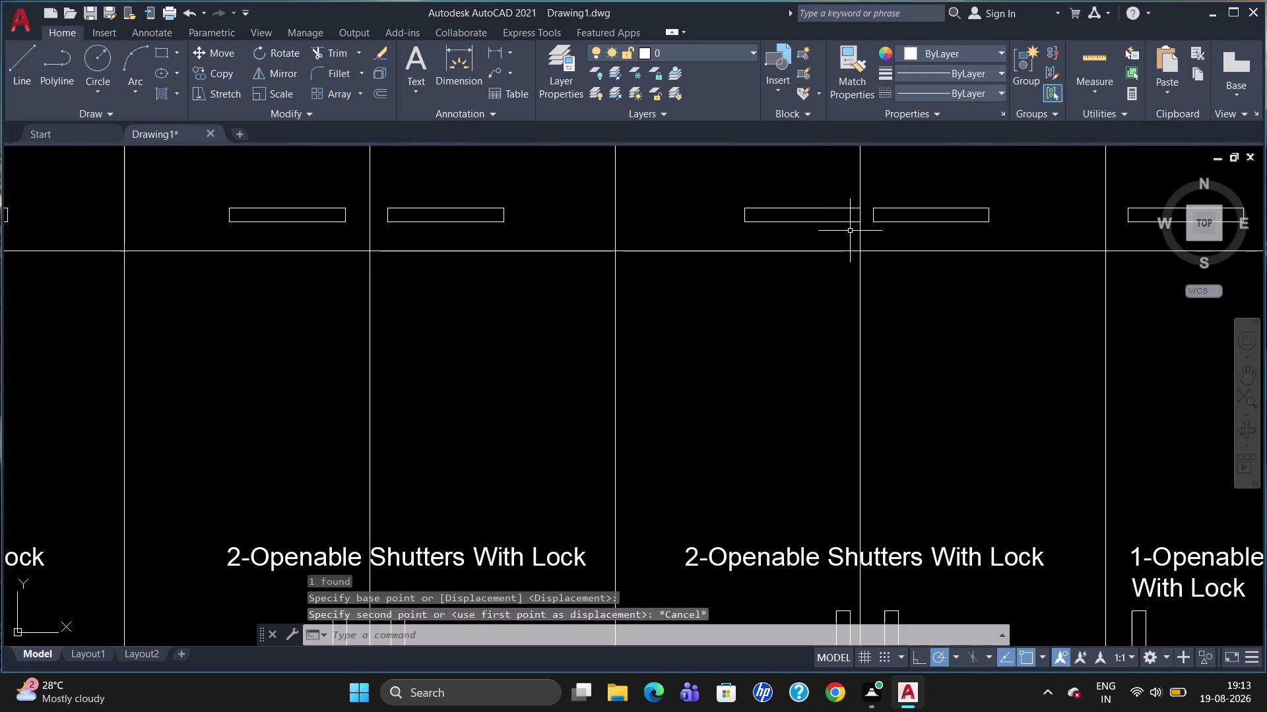
click(853, 220)
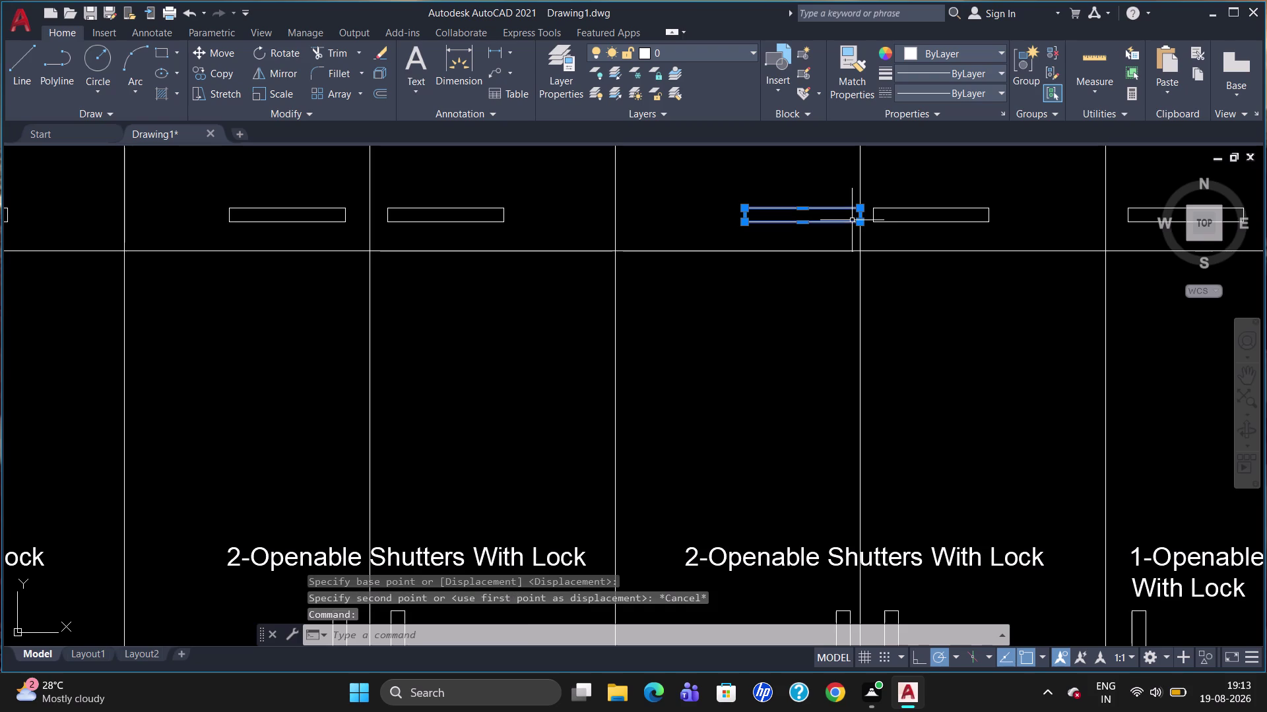
key(Delete)
Copy the remaining handle leftward so the two handles sit side by side.
text(c)
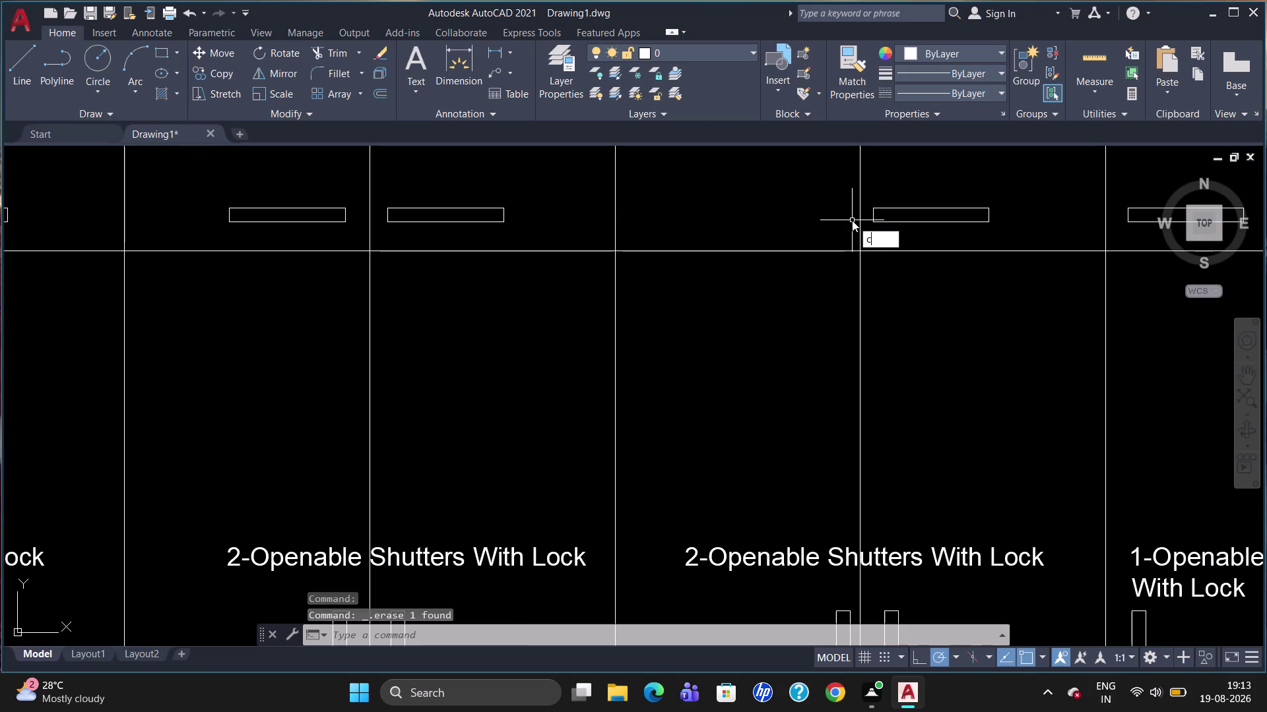
text(o)
key(Return)
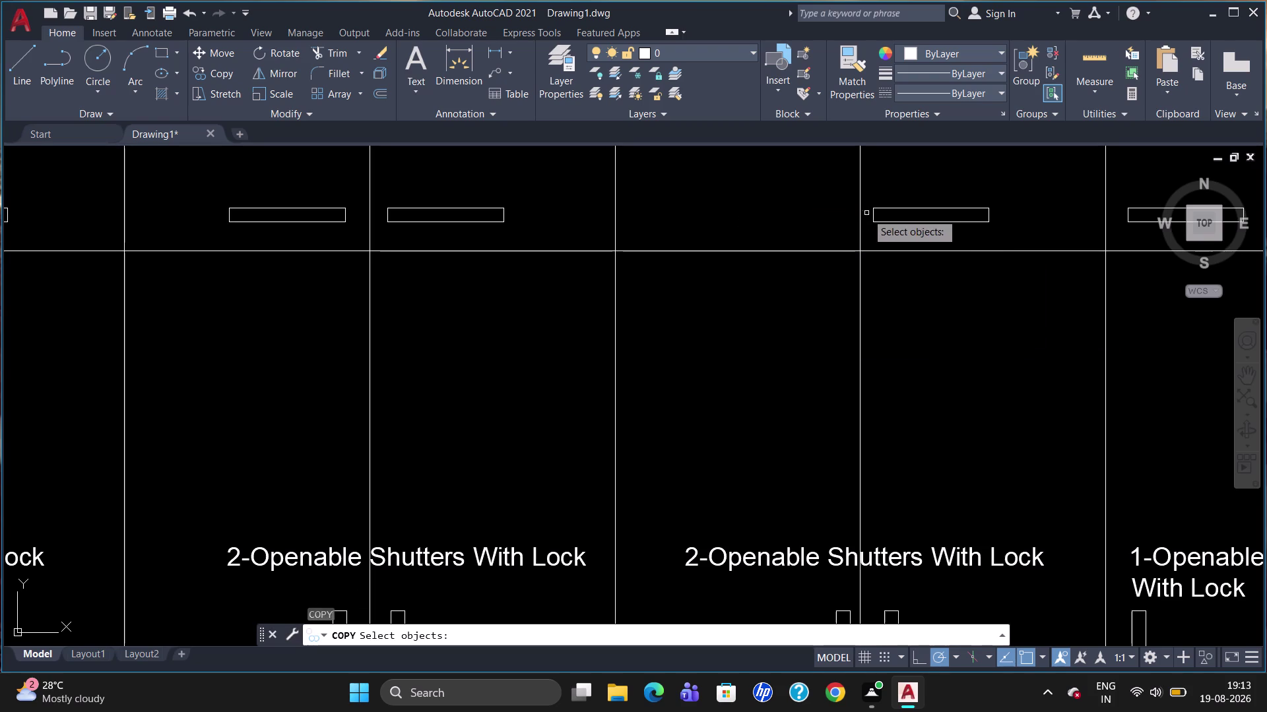
click(874, 217)
key(Return)
click(877, 207)
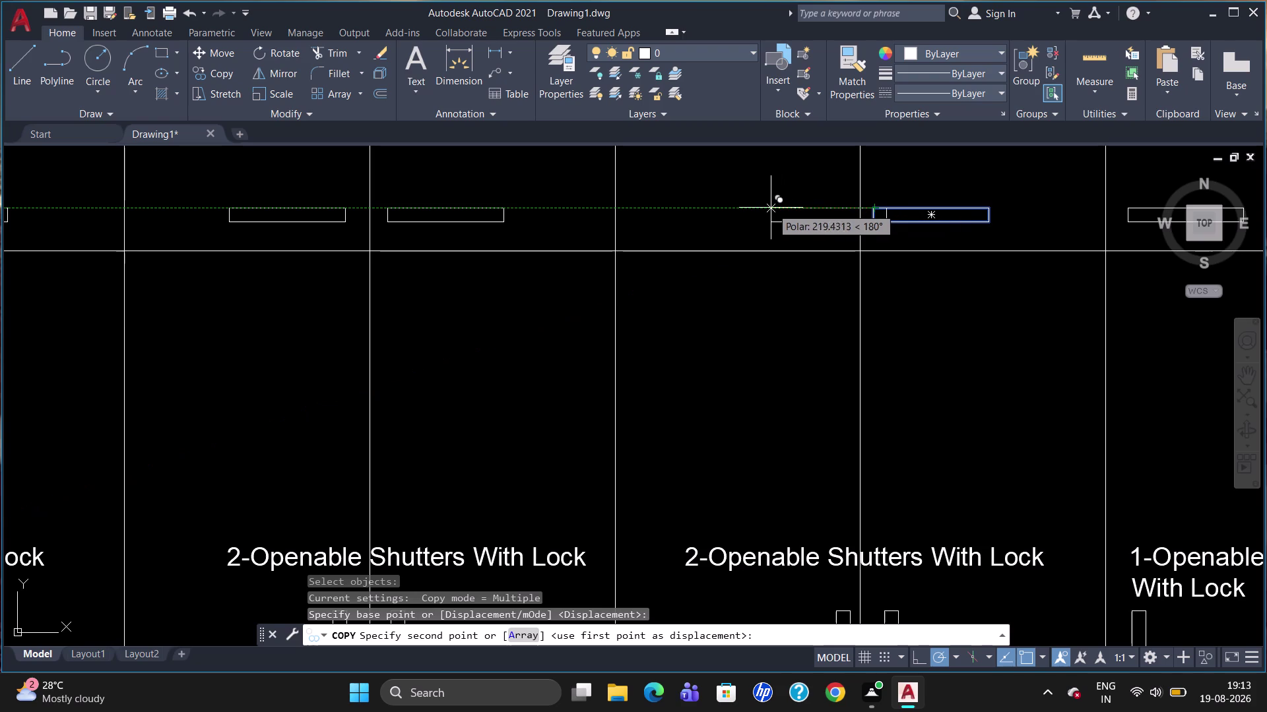
click(732, 200)
key(Escape)
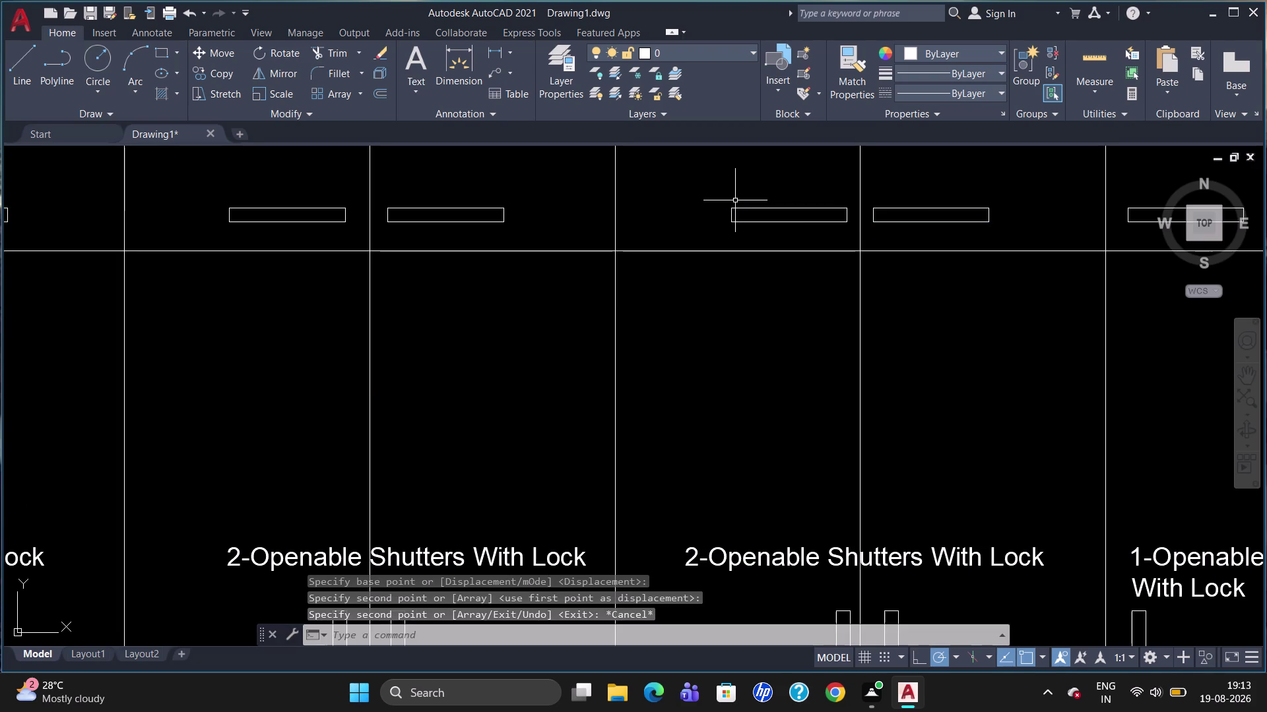
scroll(down, 3)
scroll(down, 3)
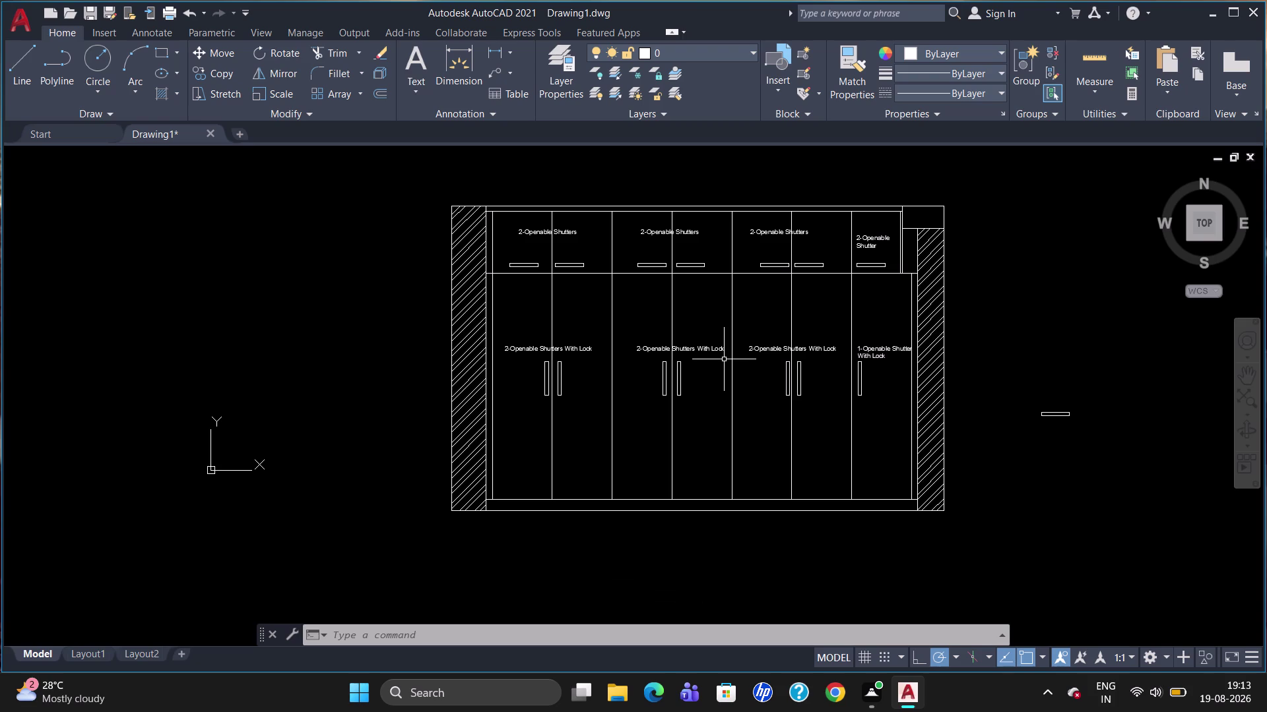
scroll(up, 3)
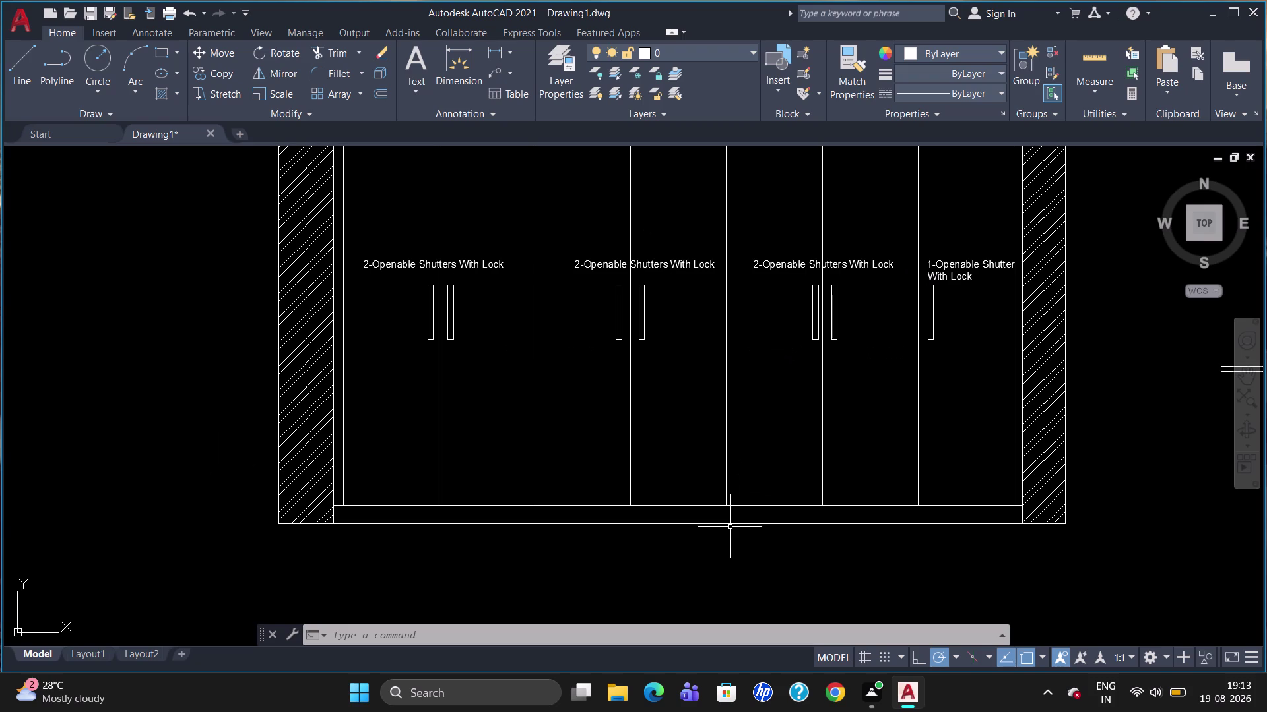
key(t)
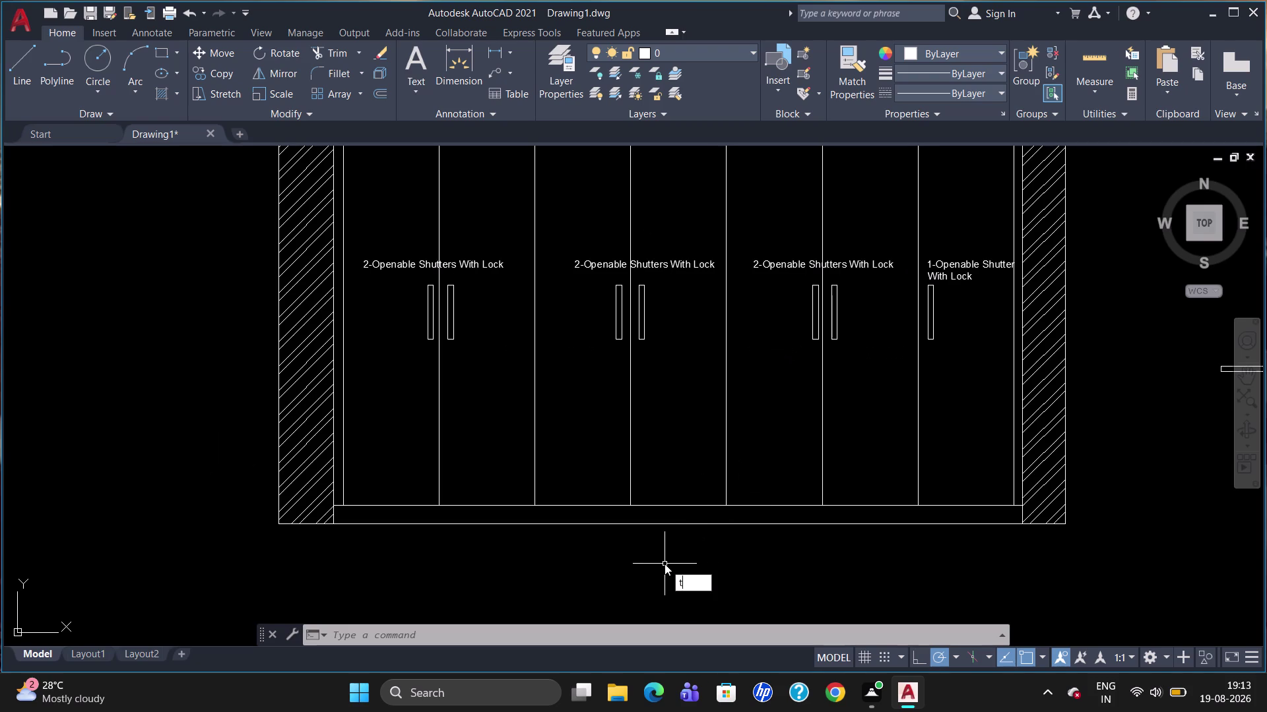
Draw a multiline text box on the base strip with text height 40.
key(Return)
click(591, 514)
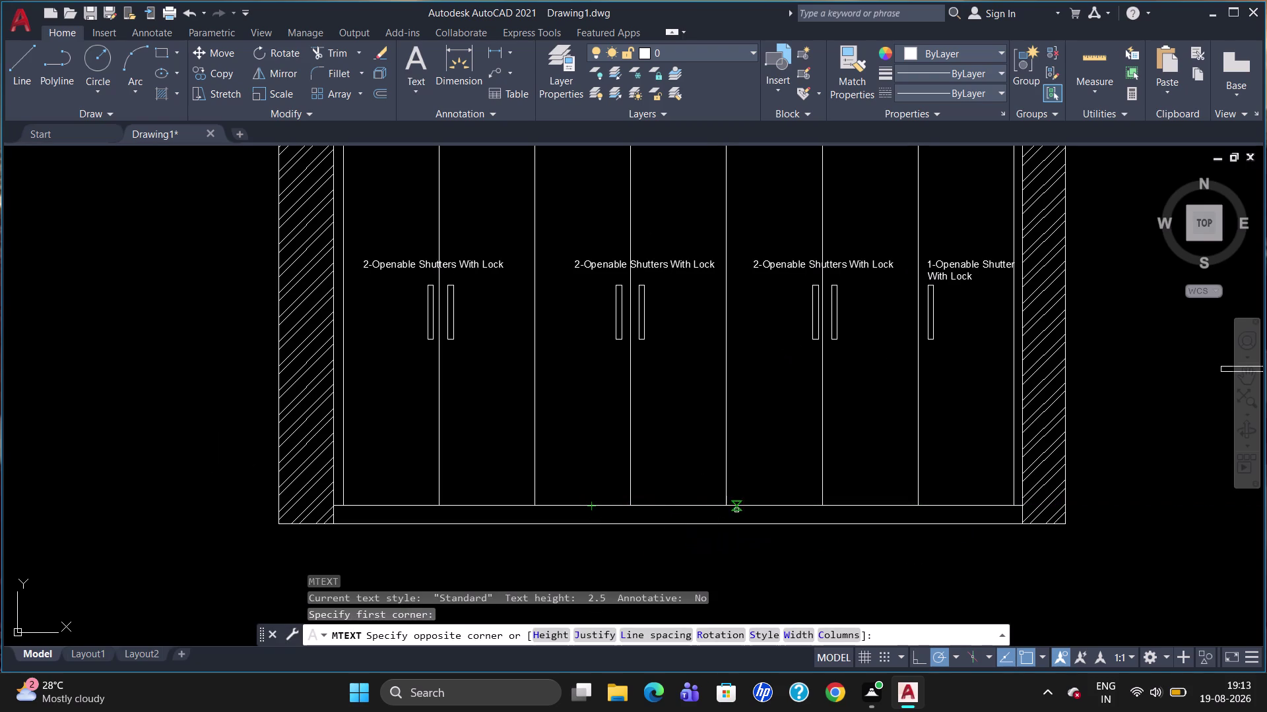
click(782, 522)
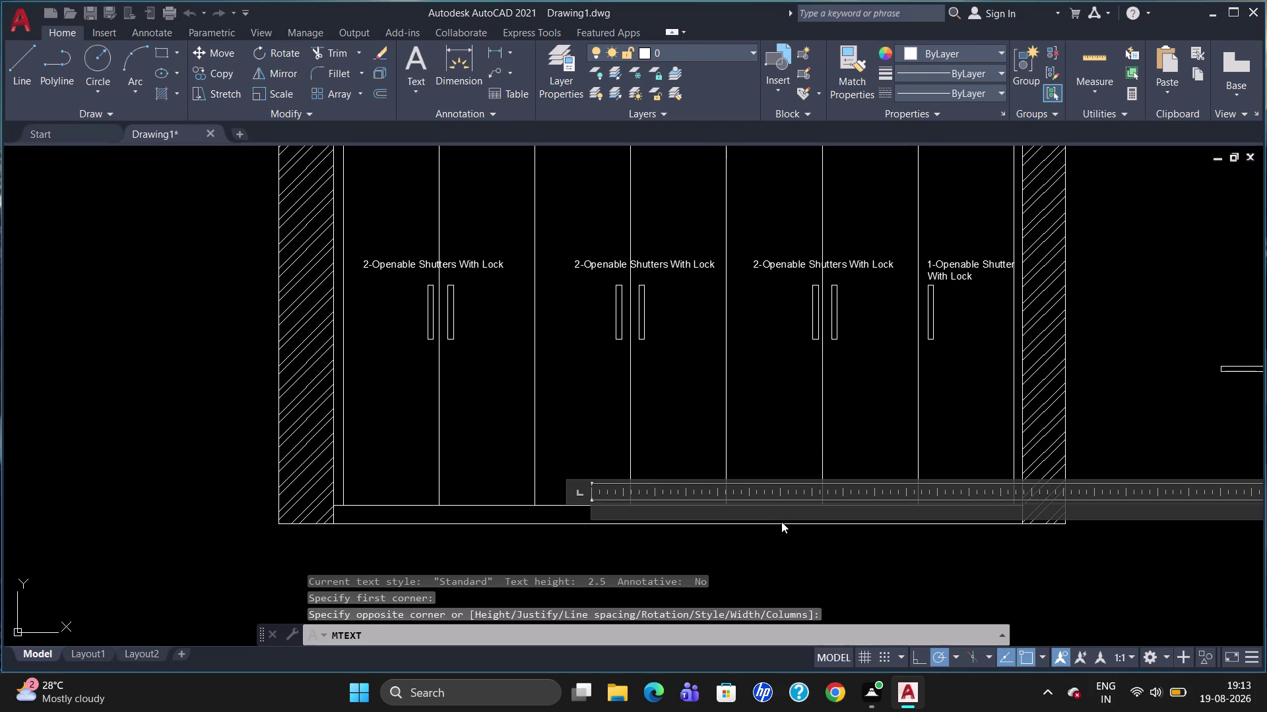
click(203, 74)
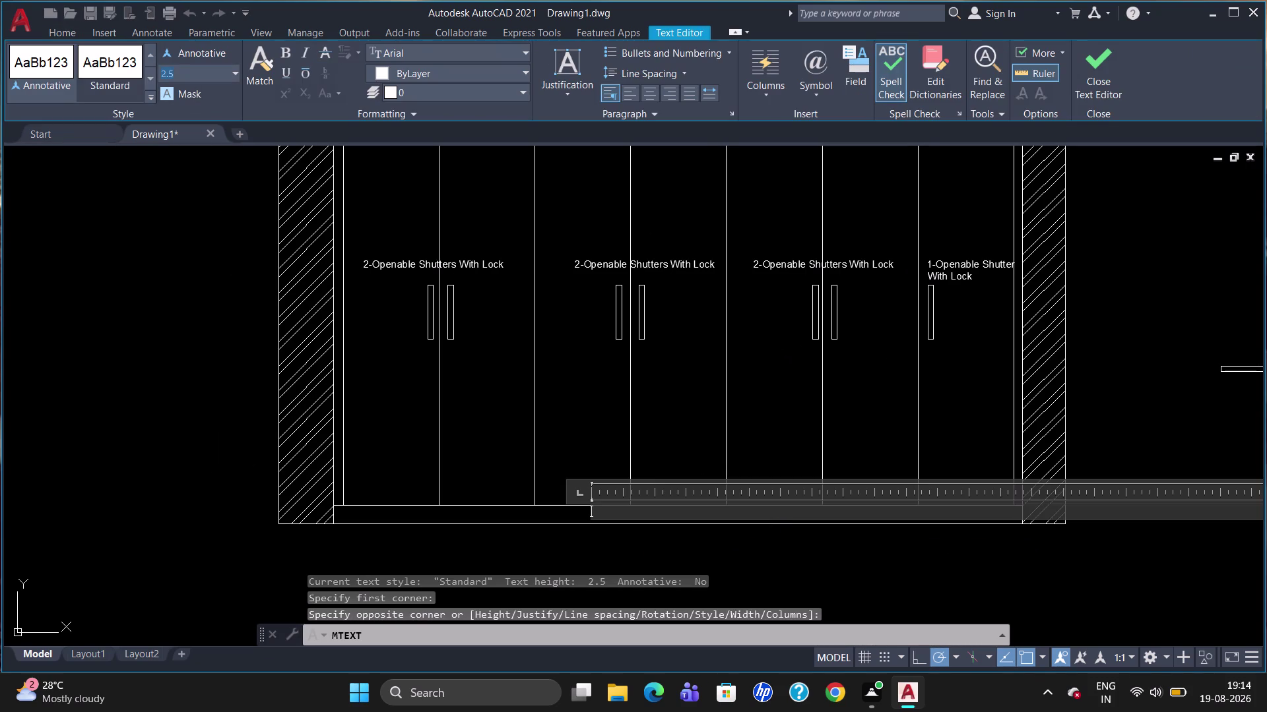
key(BackSpace)
text(40)
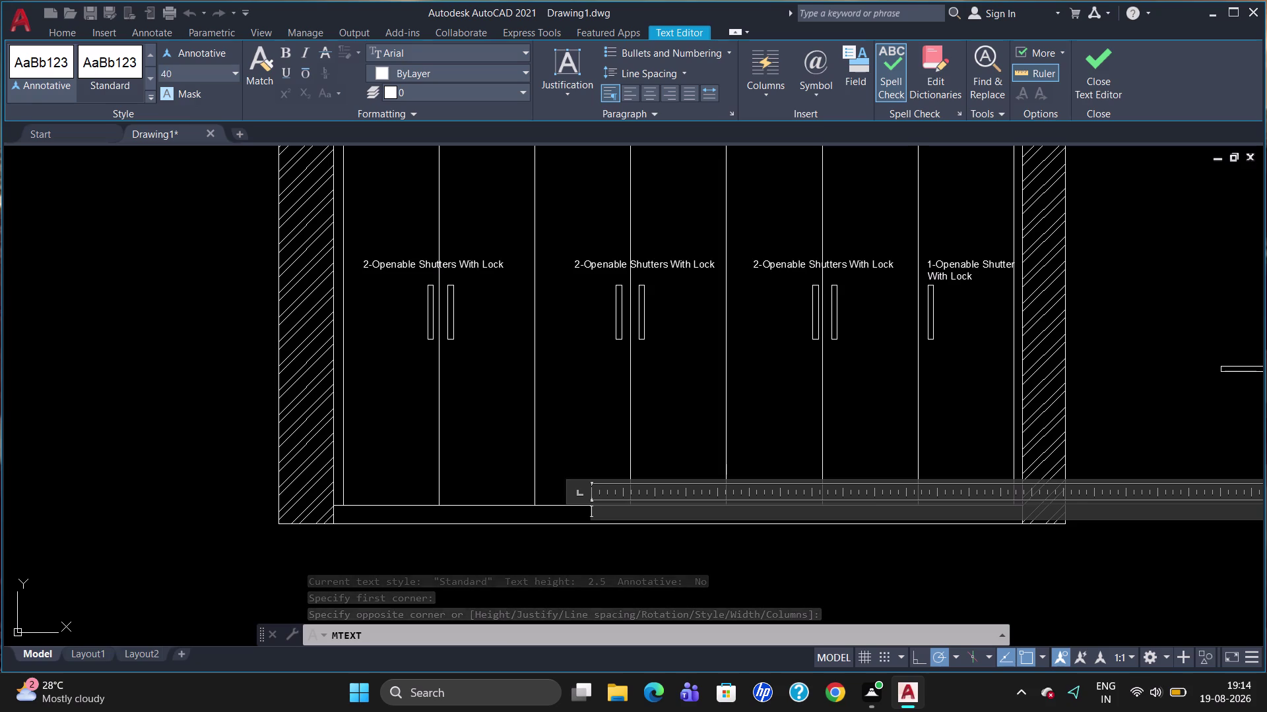
key(Return)
Type the label 'Ply Skirting With PVC Legs' and close the text editor.
key(p)
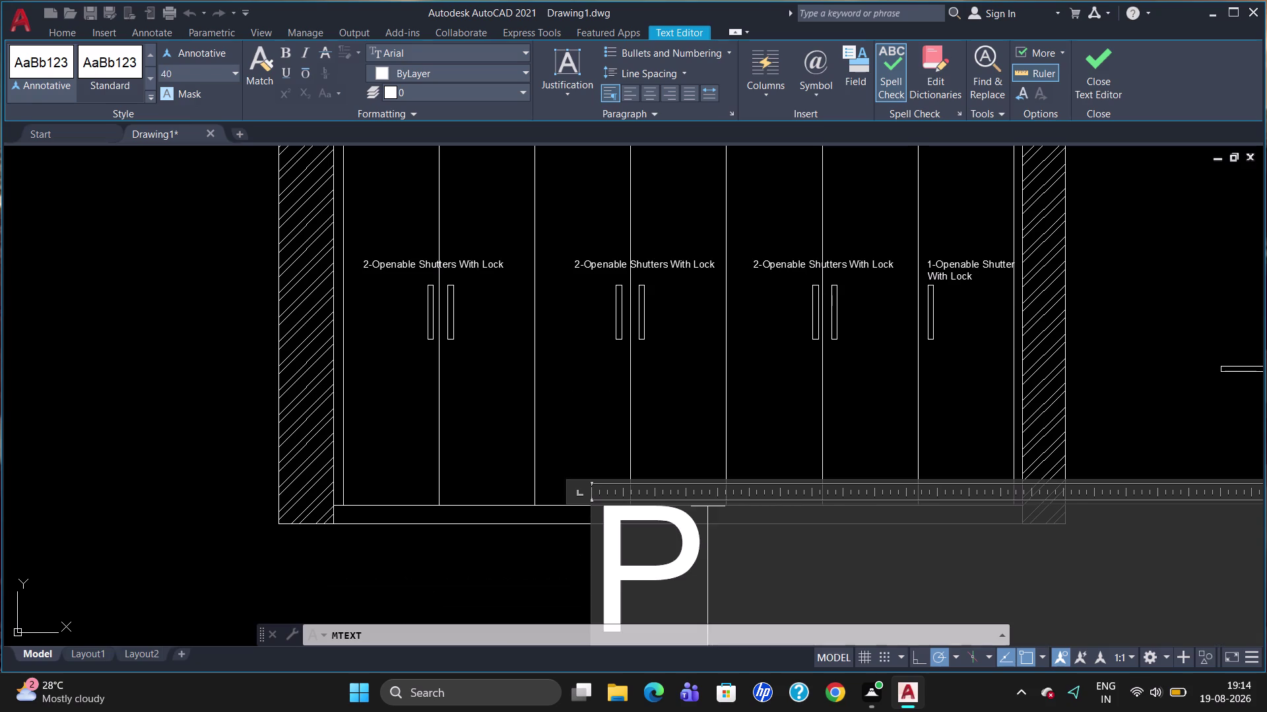
text(lay)
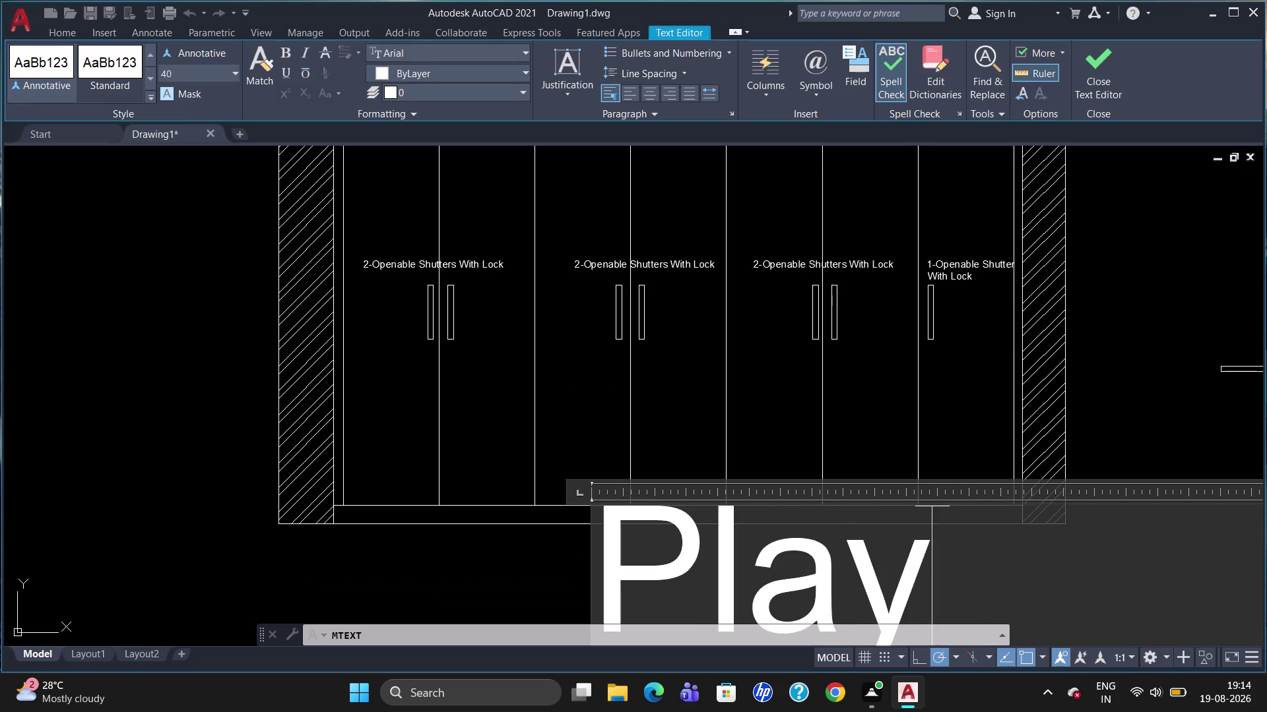
key(space)
key(BackSpace)
key(BackSpace)
key(BackSpace)
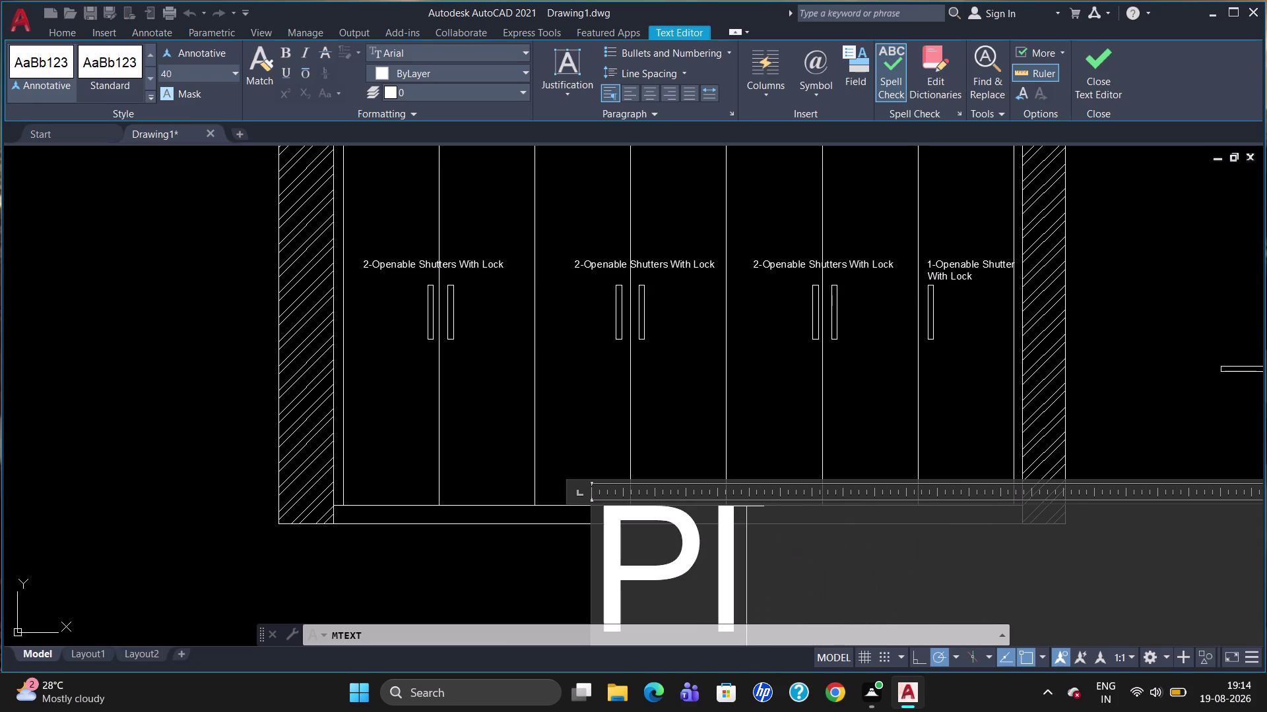
text(y)
key(space)
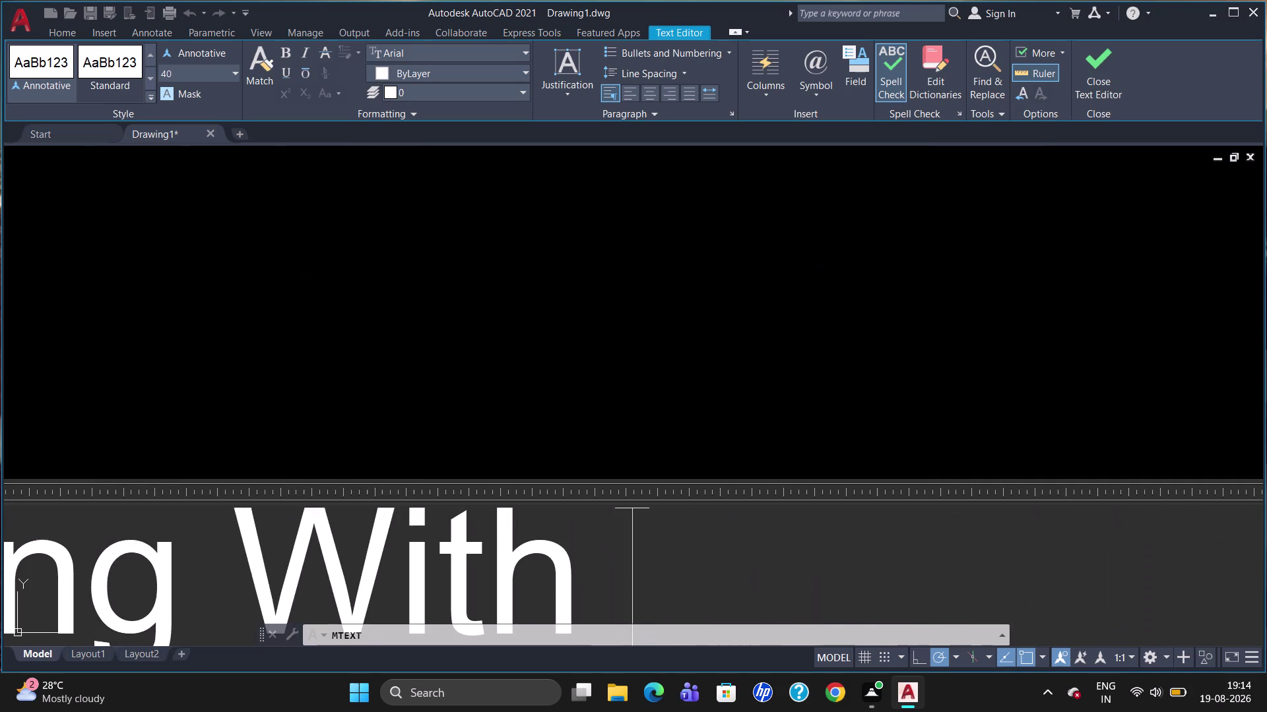
text(PVC)
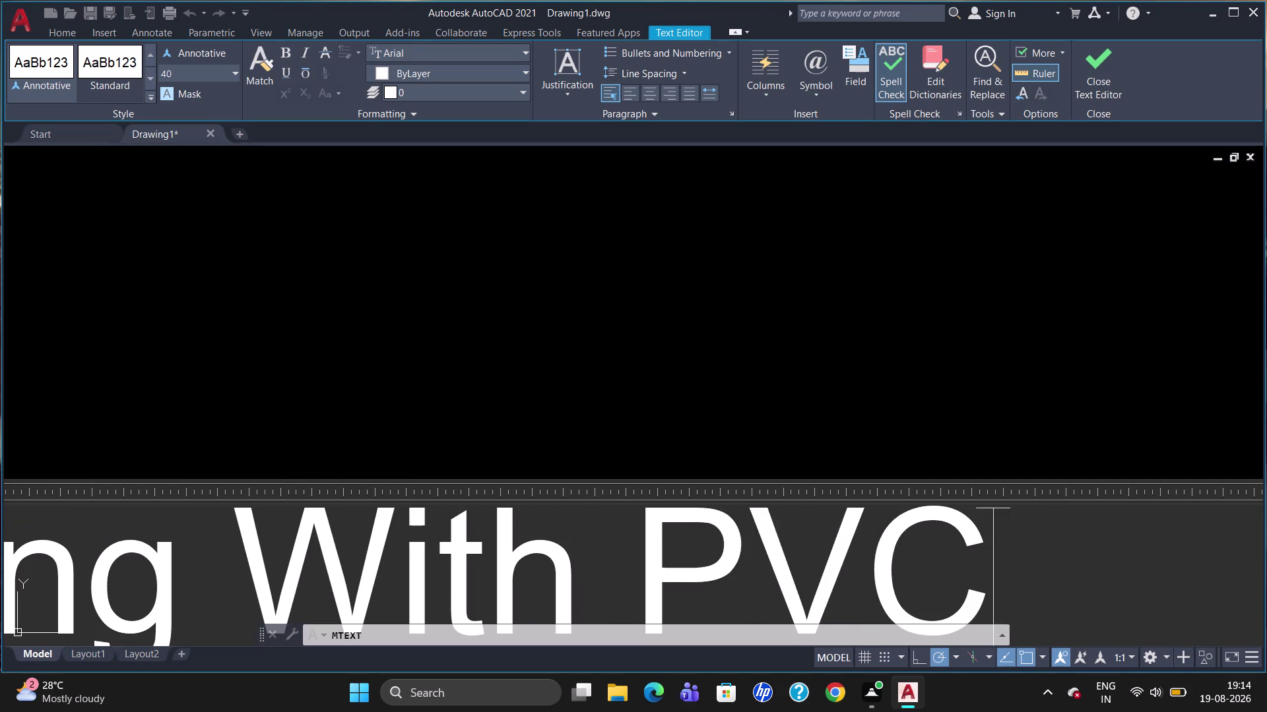
key(space)
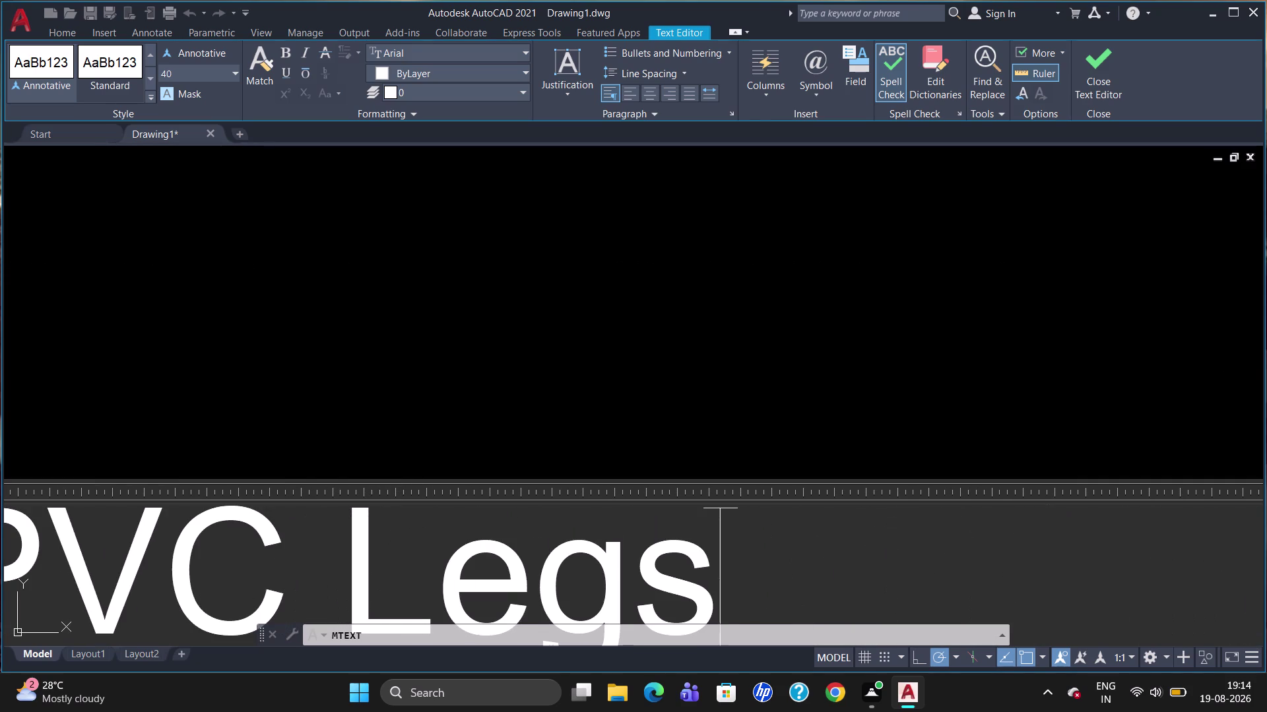
click(510, 225)
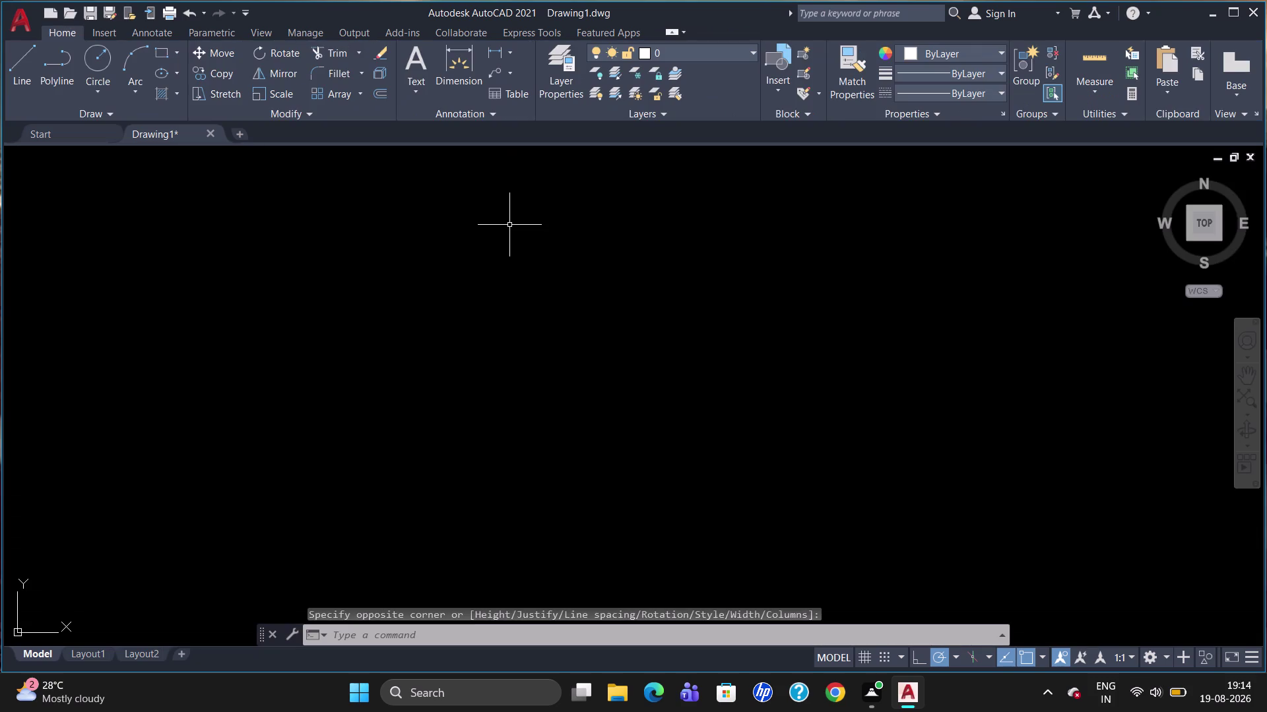
Shift the skirting label down within the base band and cancel the stretch.
scroll(down, 3)
scroll(up, 3)
scroll(down, 3)
scroll(up, 3)
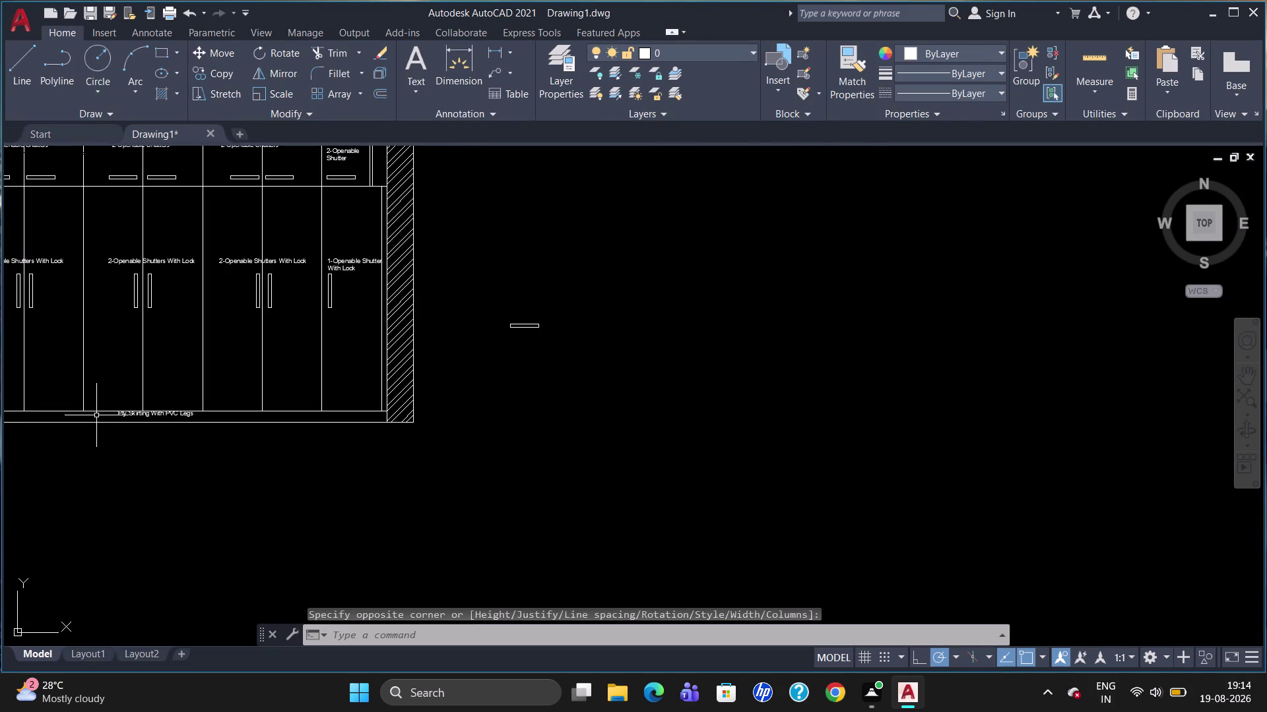
scroll(up, 3)
click(193, 411)
click(187, 400)
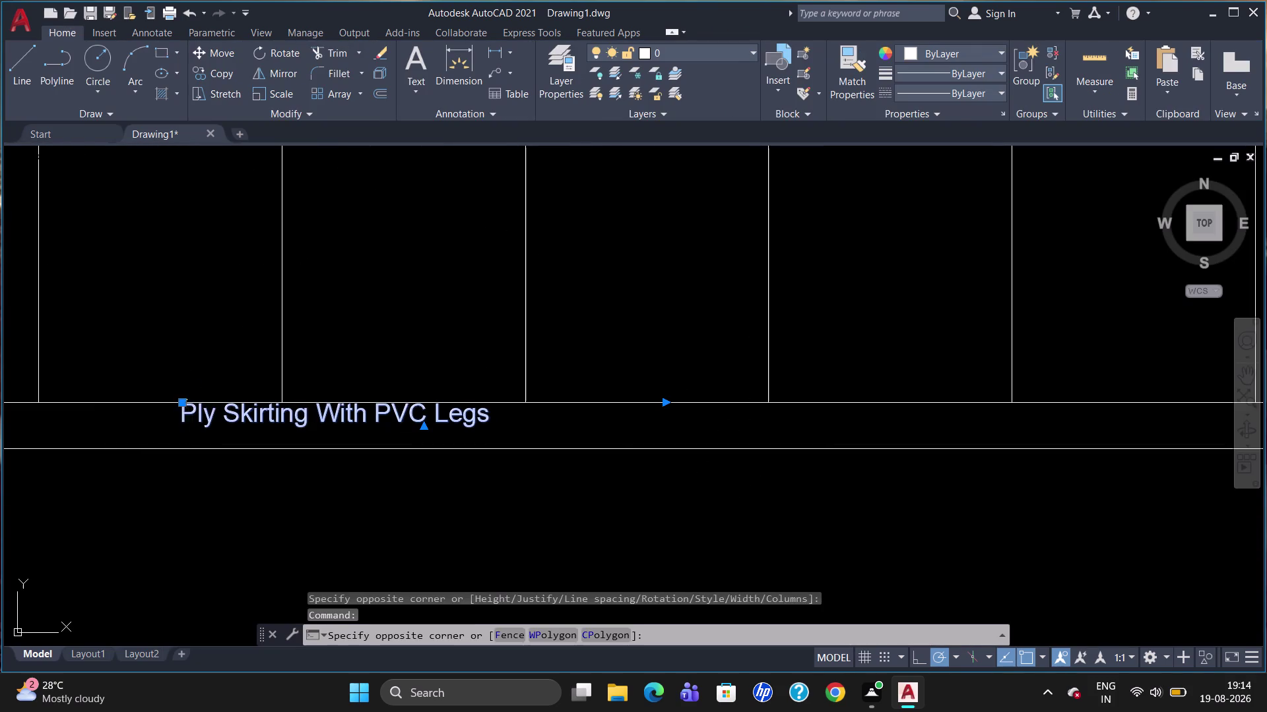
click(183, 403)
double_click(183, 407)
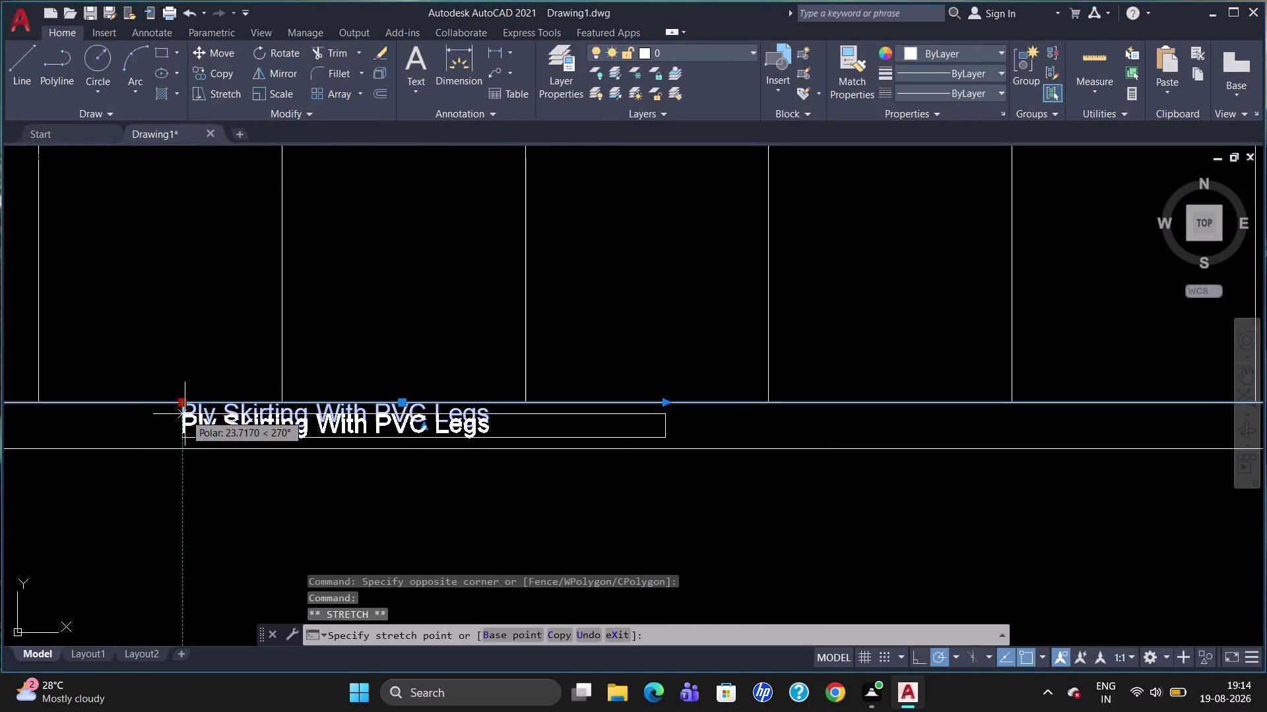
click(185, 414)
key(Escape)
scroll(down, 3)
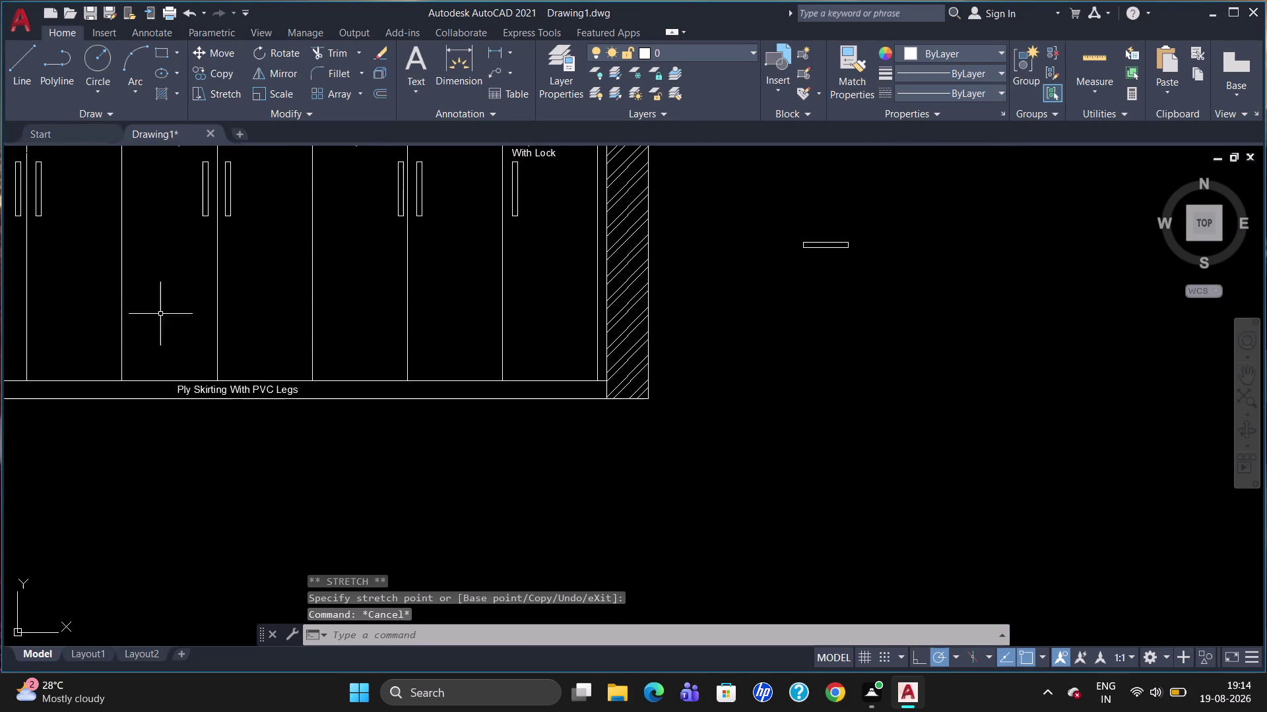
scroll(up, 3)
scroll(down, 3)
scroll(up, 3)
scroll(down, 3)
scroll(up, 3)
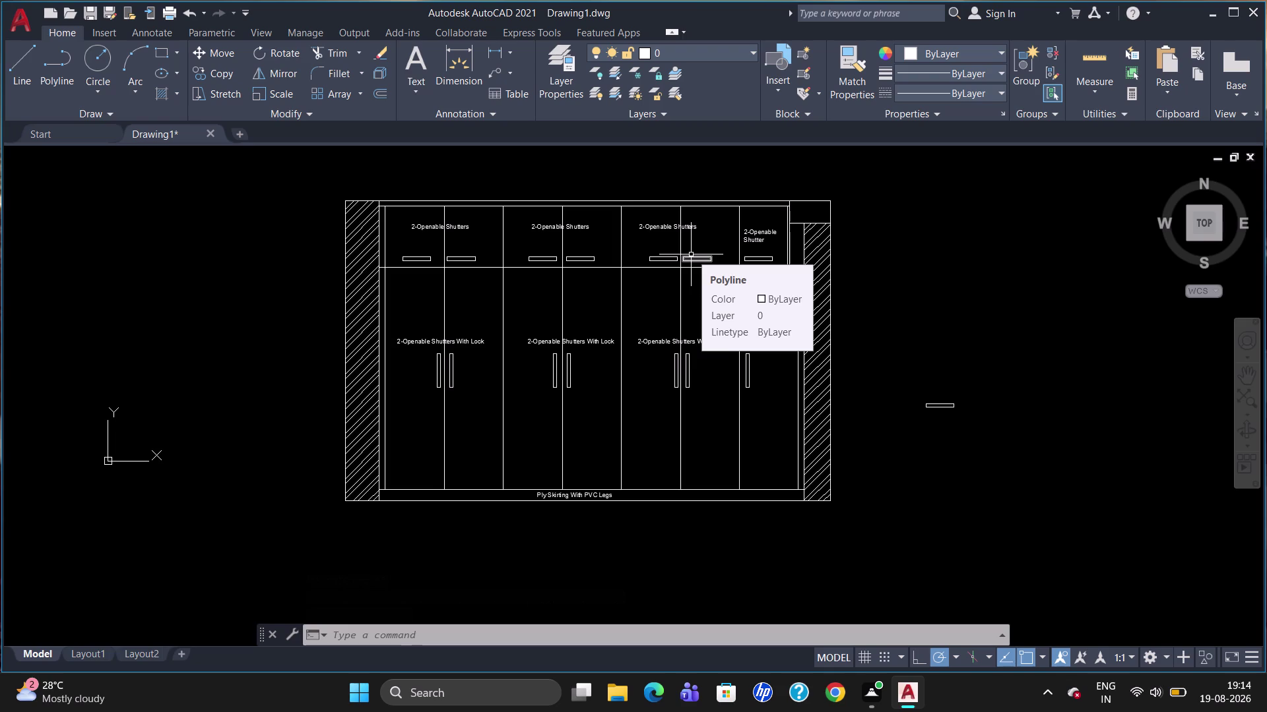
Erase the small stray rectangle and draw a text box beside the wardrobe.
click(939, 404)
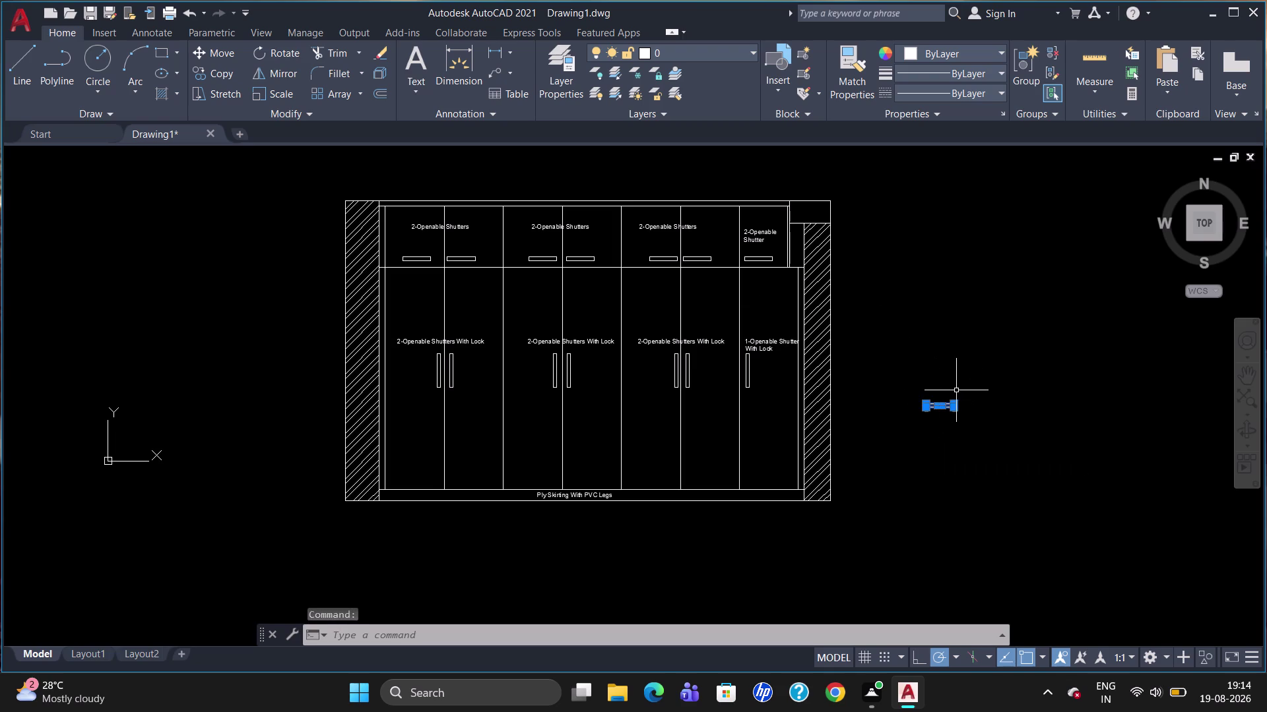
key(Delete)
key(t)
key(Return)
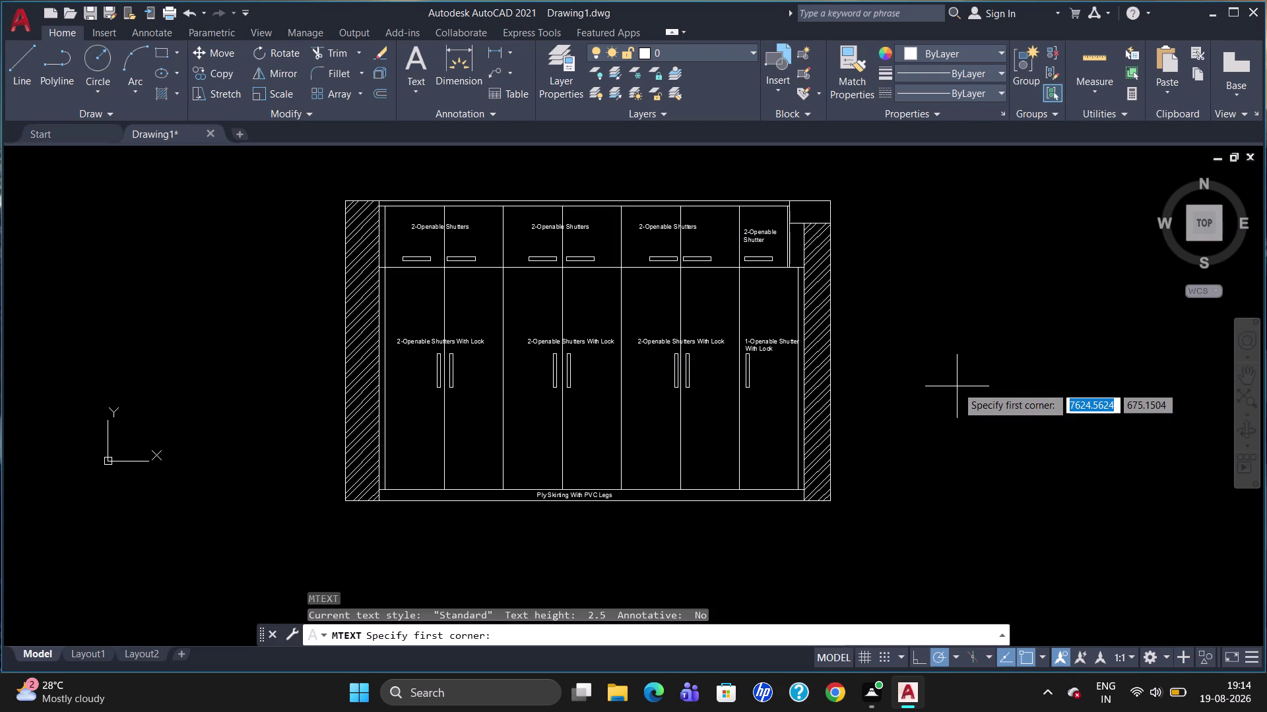
click(957, 385)
click(1030, 403)
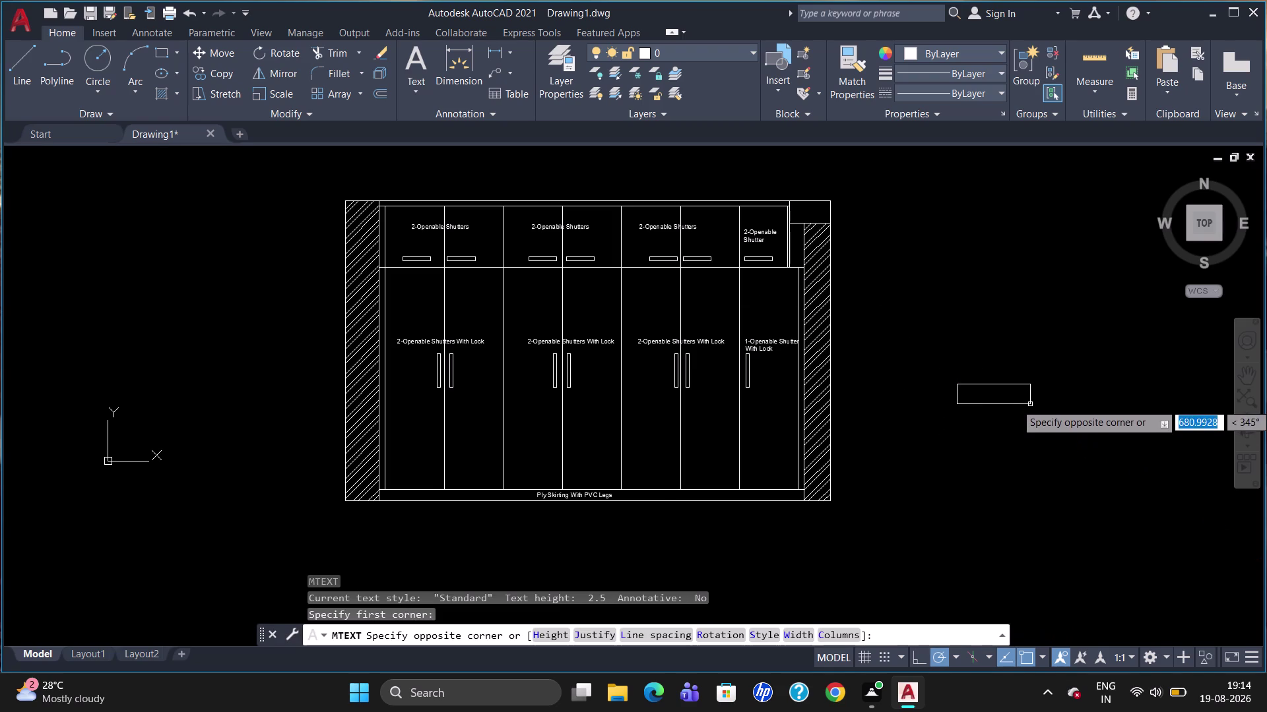
click(185, 62)
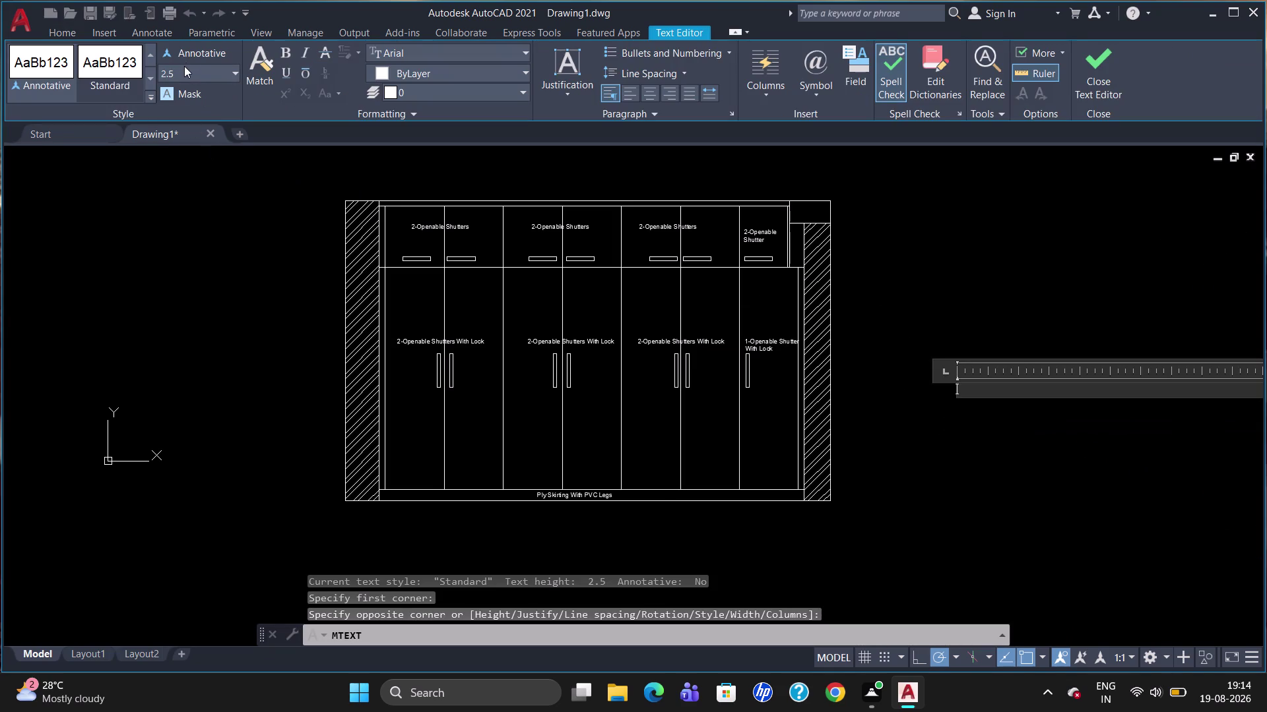
Set text height to 40, write 'Filler', and select the new label.
click(187, 70)
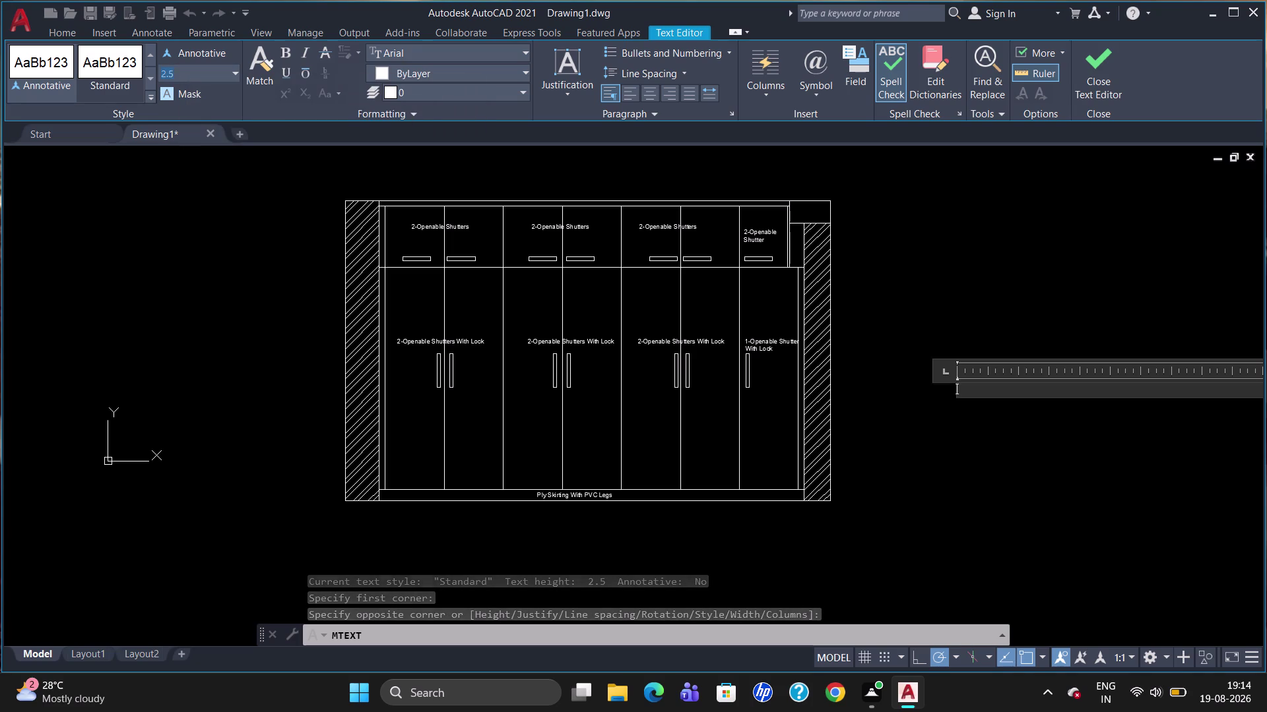
key(BackSpace)
text(40)
key(Return)
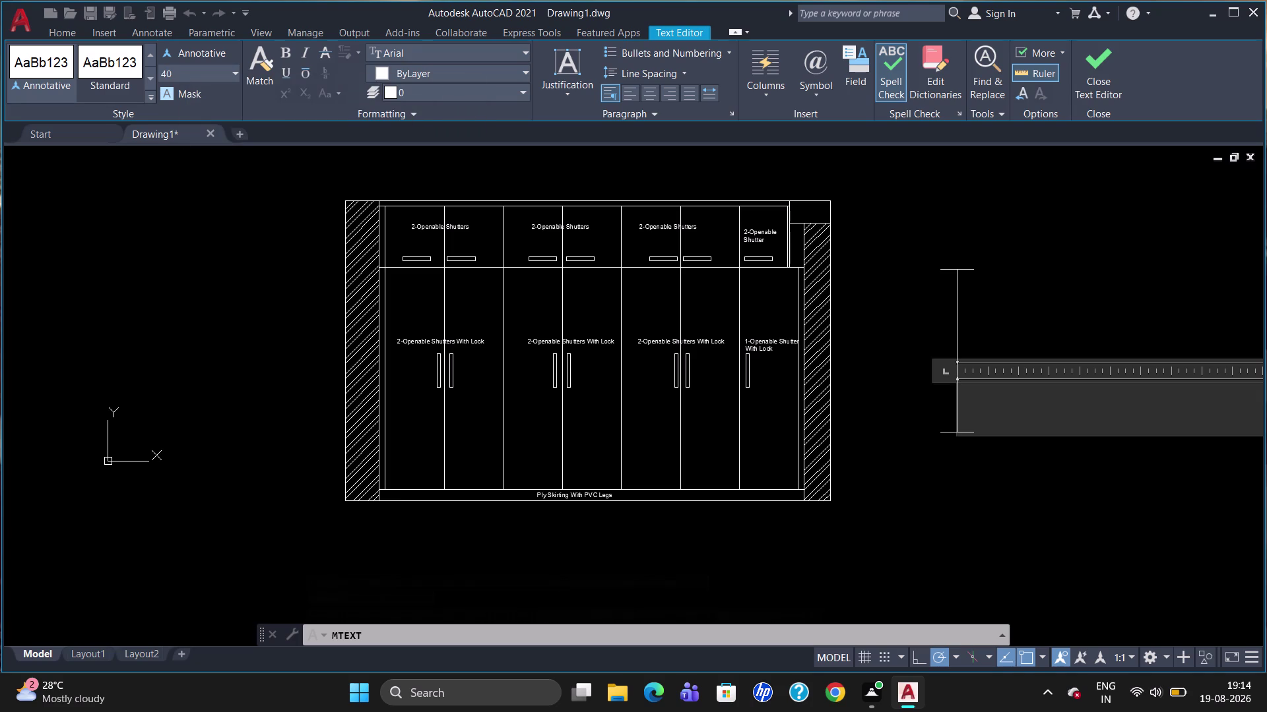
key(f)
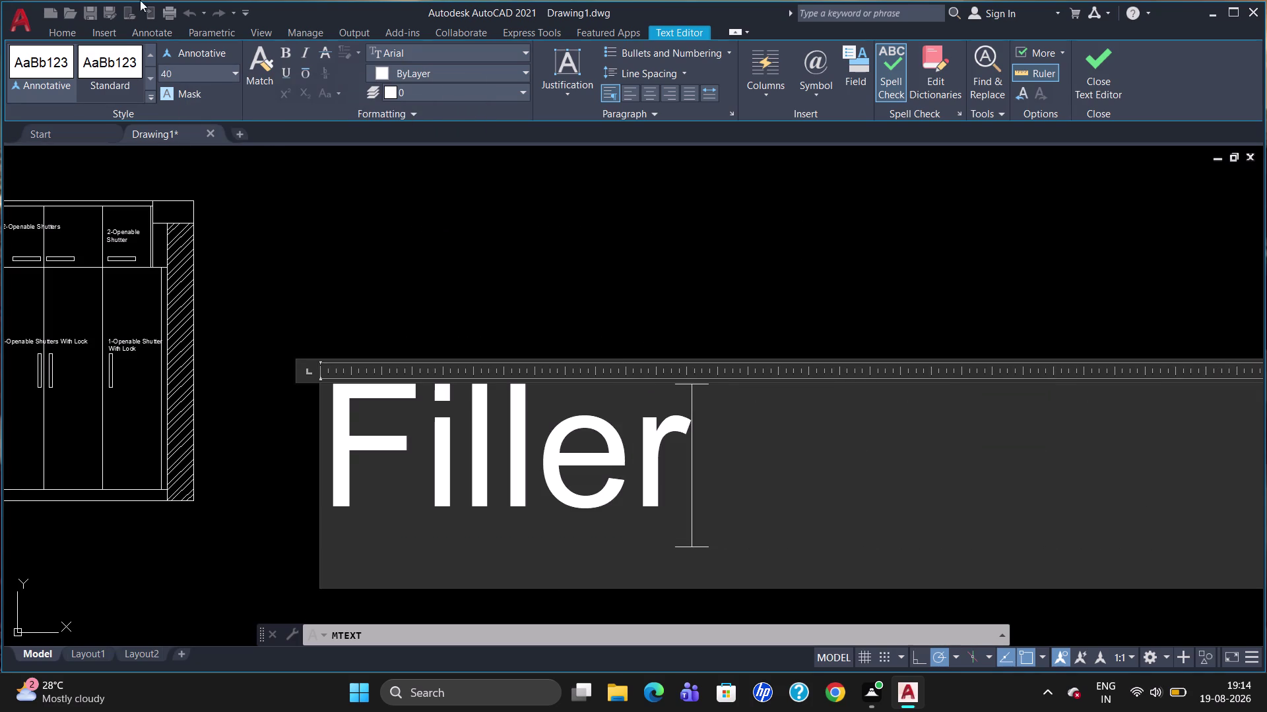
click(321, 232)
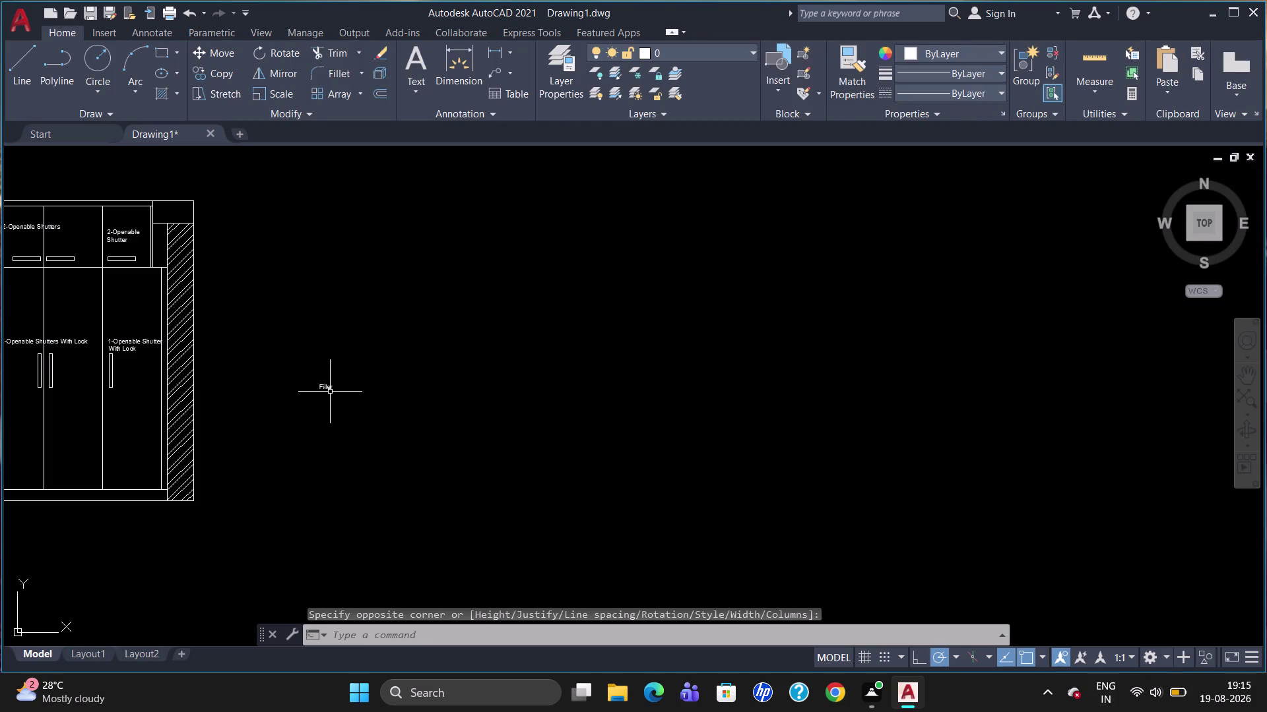
click(330, 390)
Rotate the Filler text 90° so it stands vertical.
text(ro)
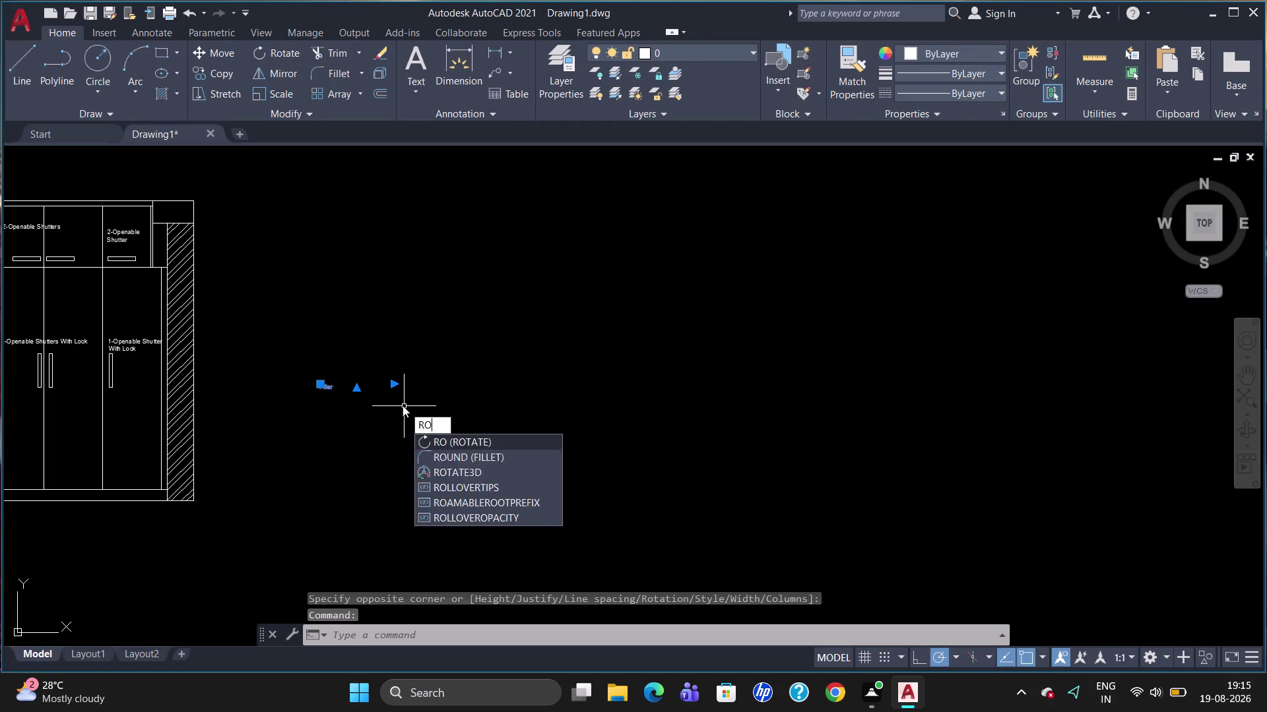
key(Return)
click(328, 383)
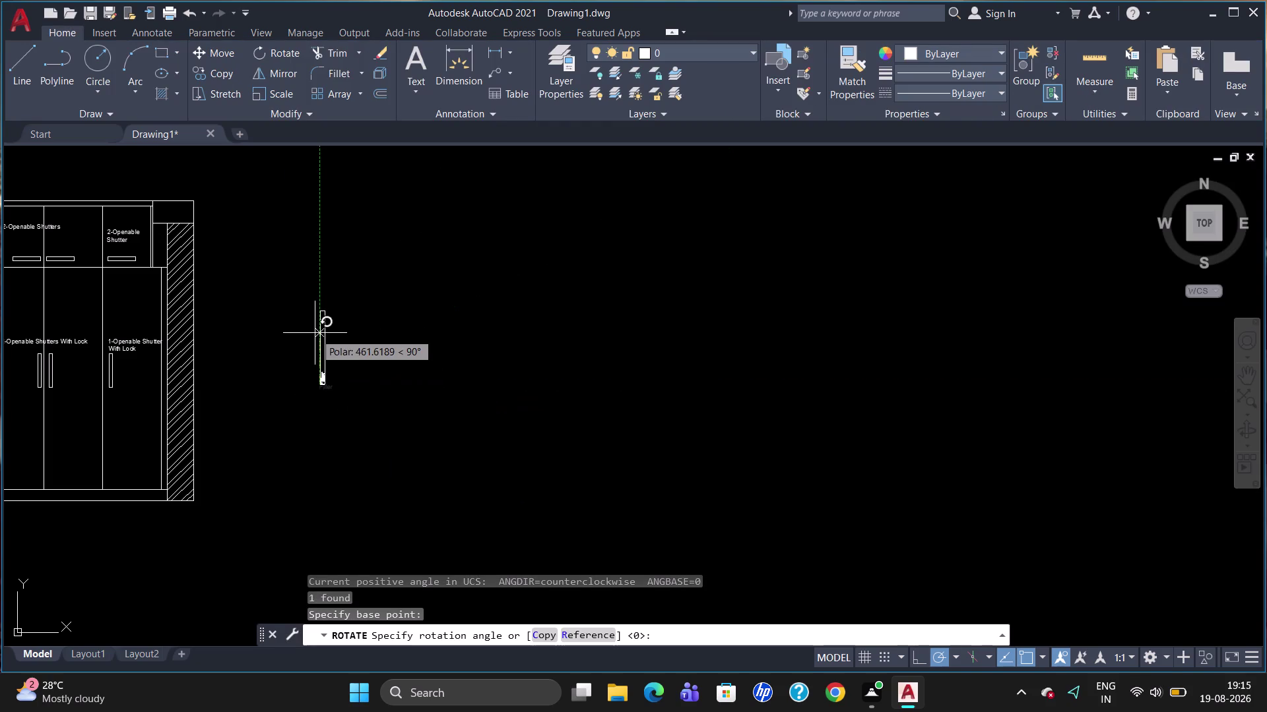
click(315, 333)
scroll(up, 3)
scroll(down, 3)
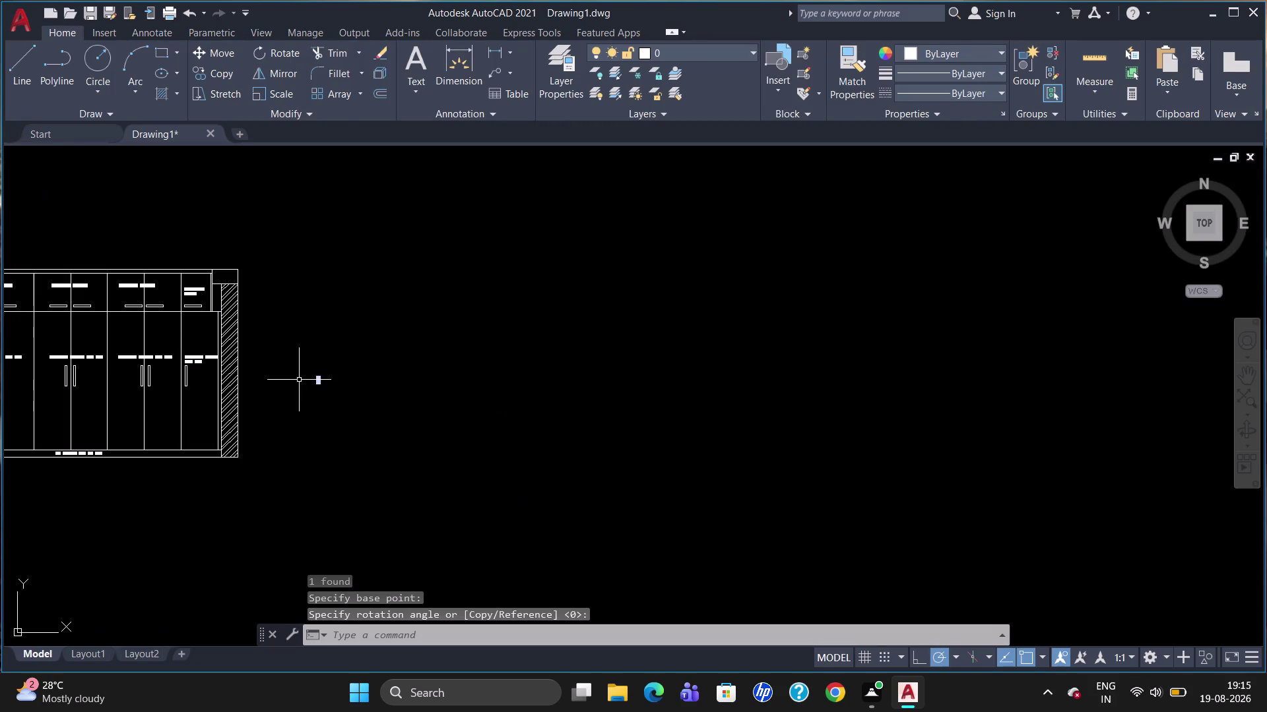
scroll(up, 3)
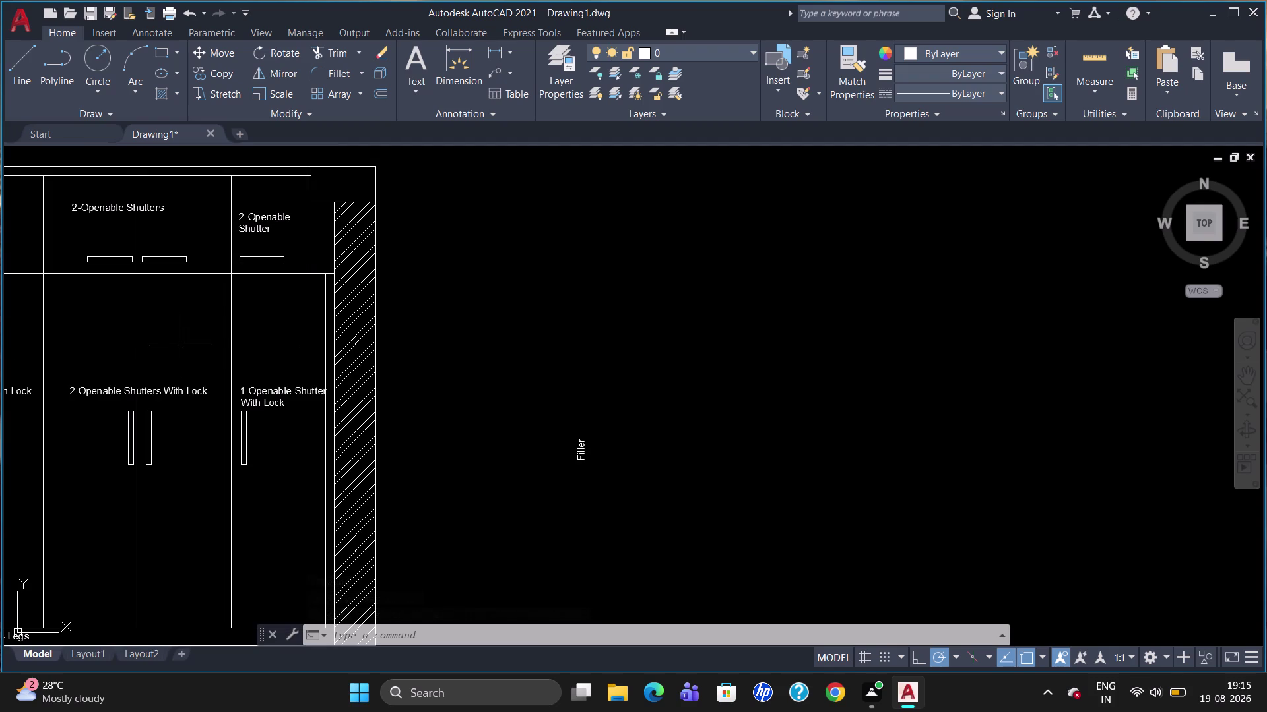
Copy the vertical Filler label into the upper and lower right filler strips.
click(575, 456)
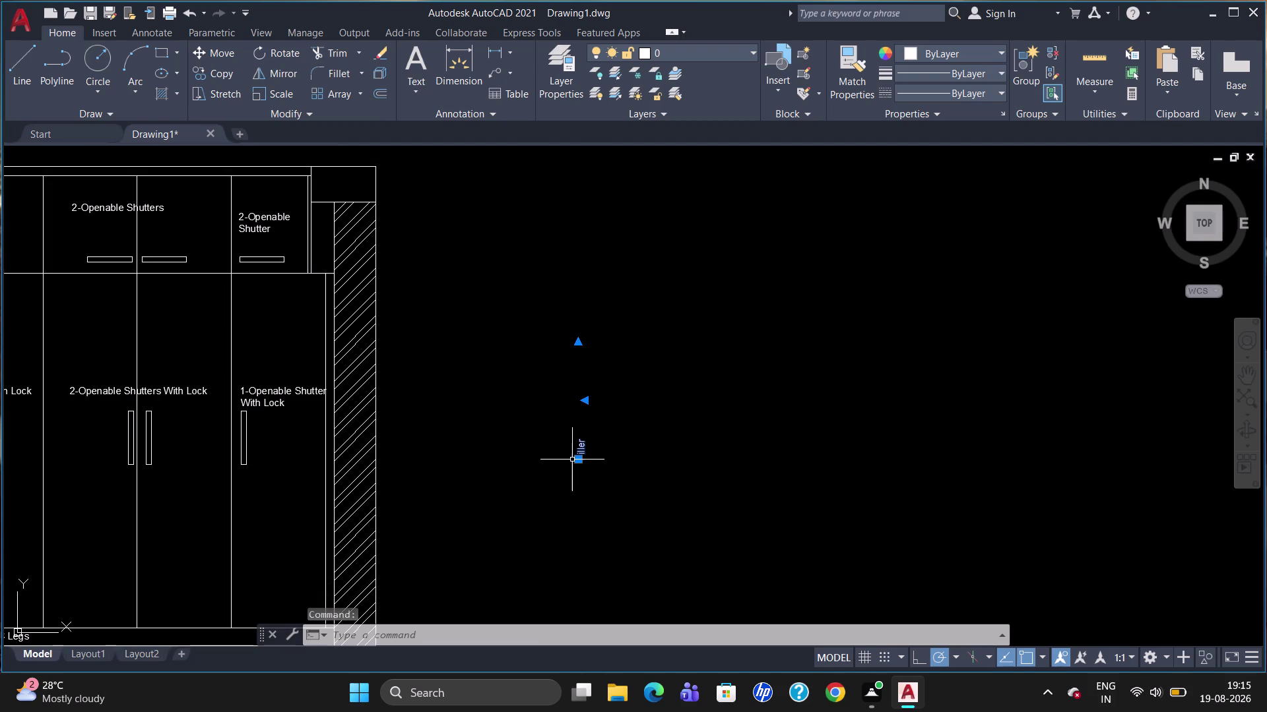
text(co)
key(Return)
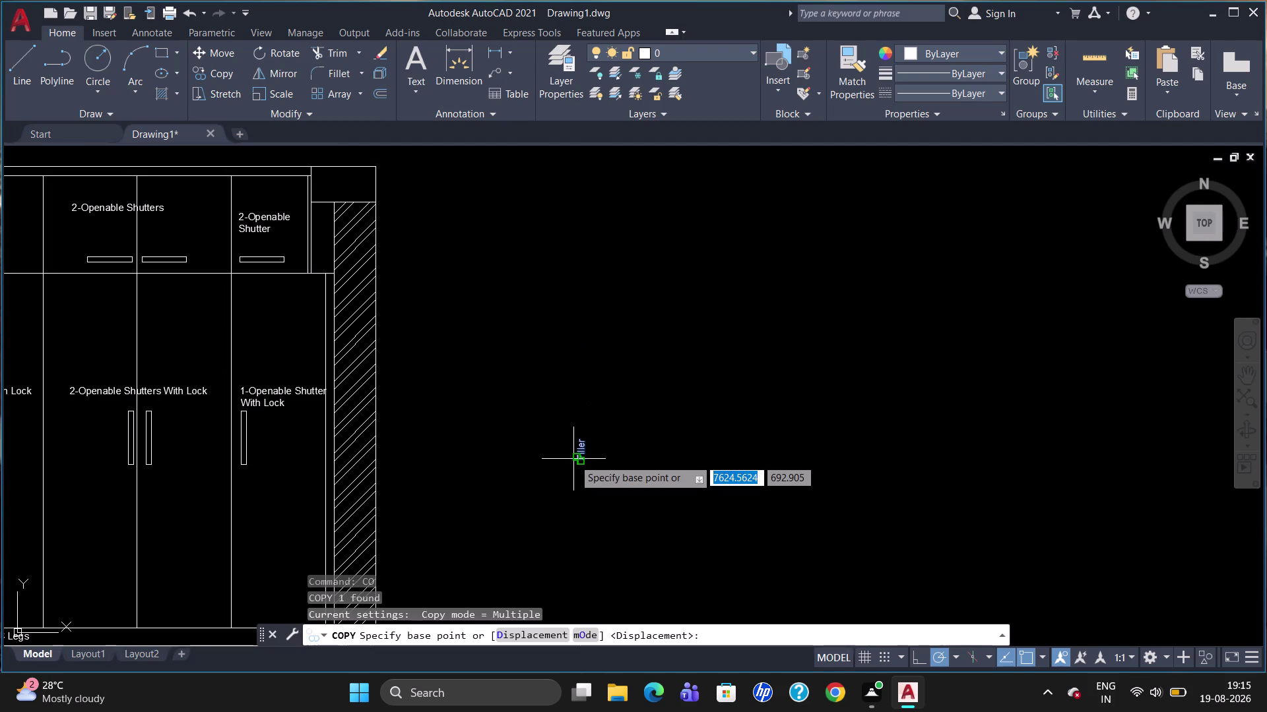
click(574, 458)
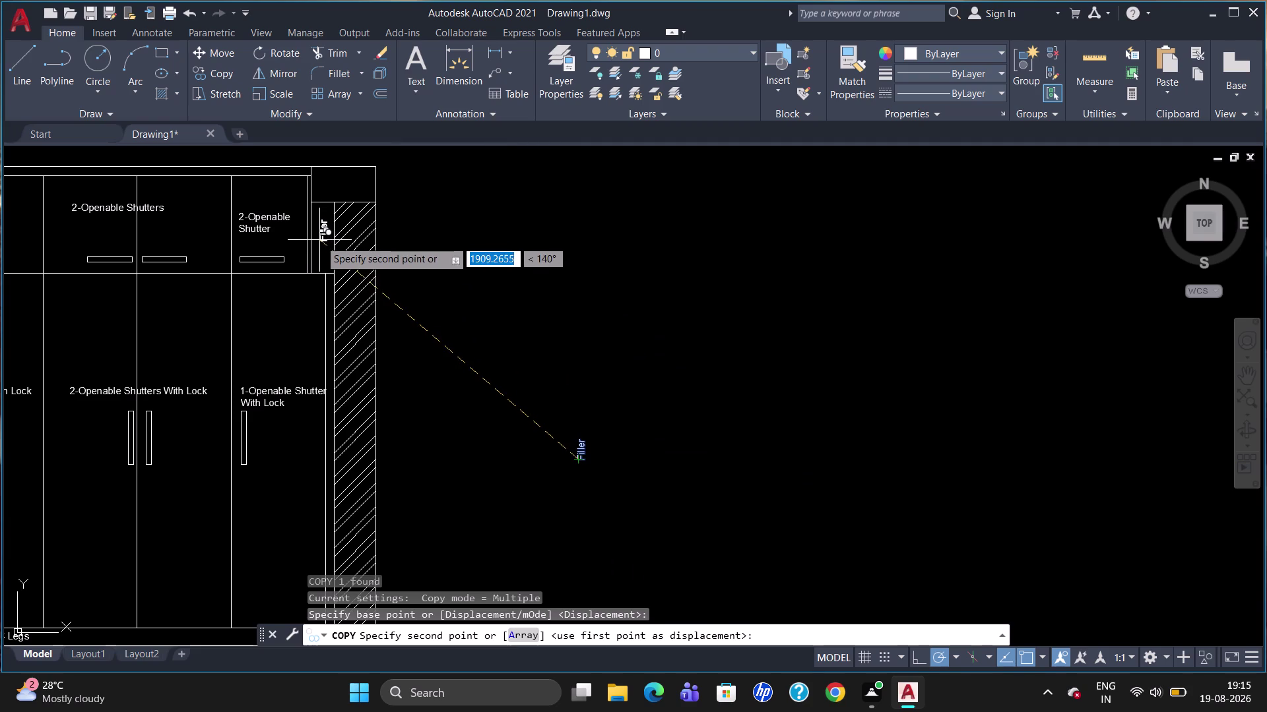
click(319, 241)
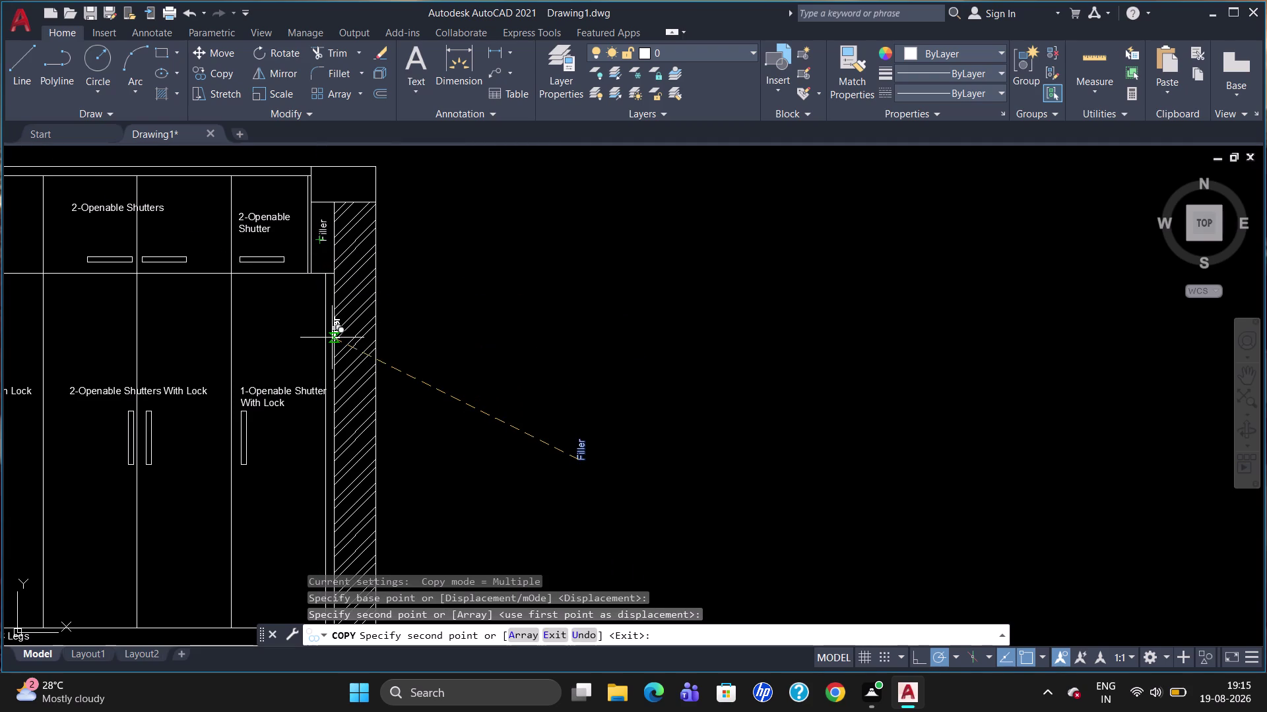
scroll(up, 3)
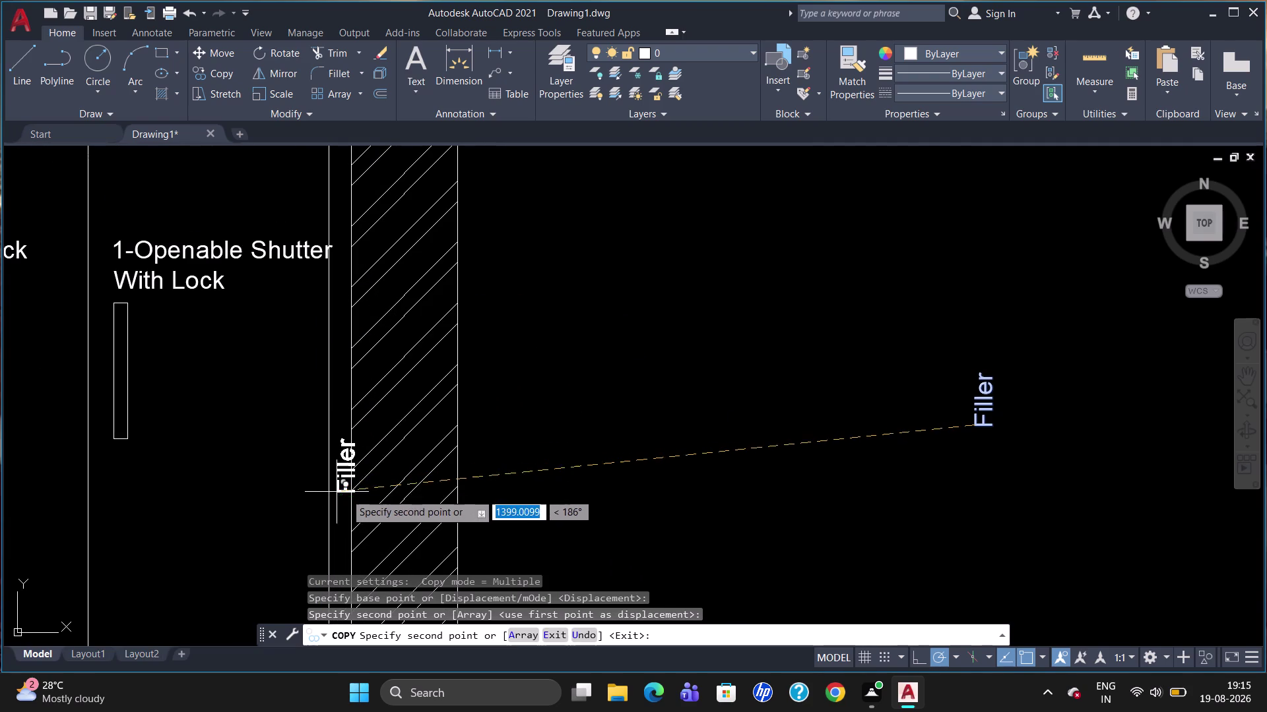
click(331, 497)
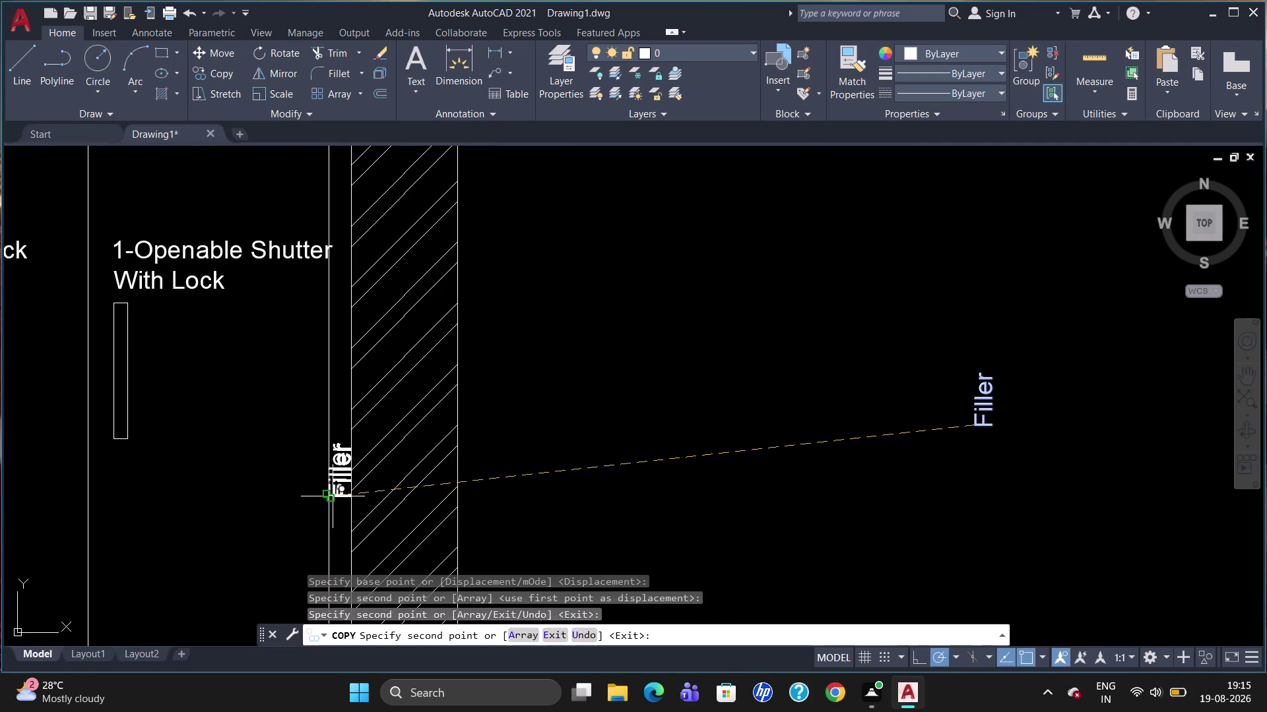
Add Filler copies to the upper and lower left filler strips, then select the leftover label.
scroll(down, 3)
scroll(up, 3)
scroll(down, 3)
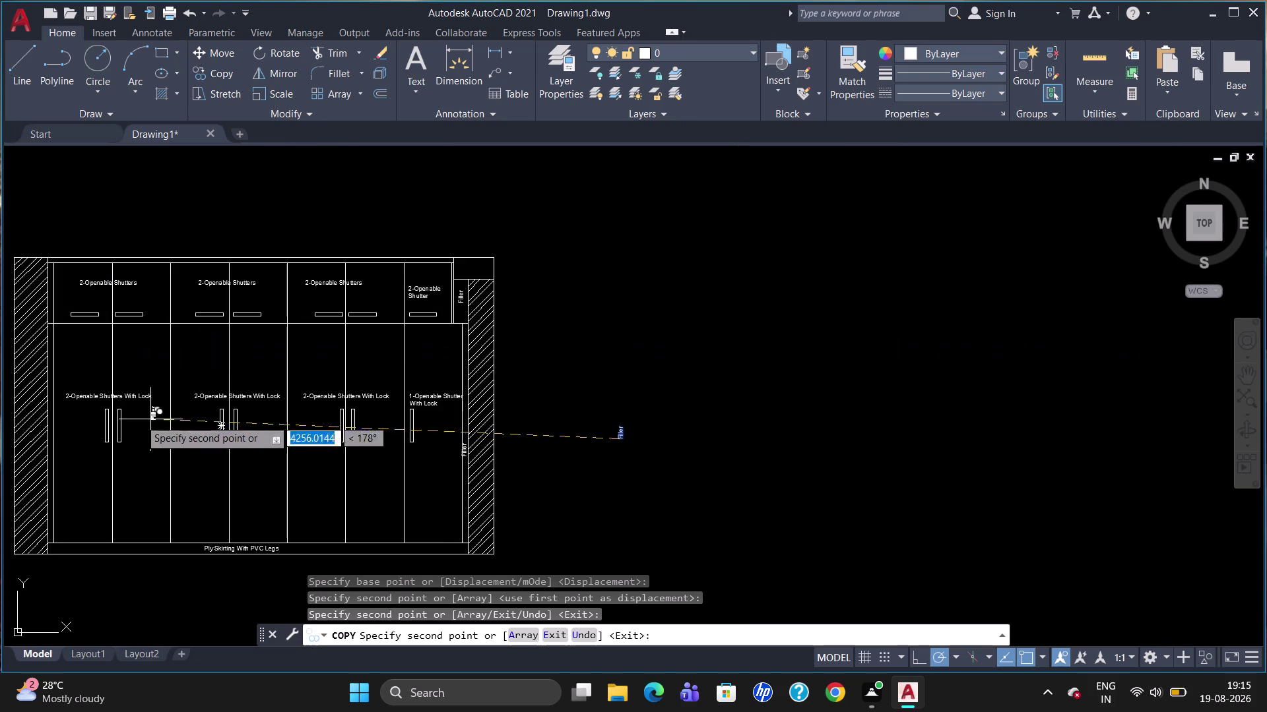
scroll(up, 3)
scroll(down, 3)
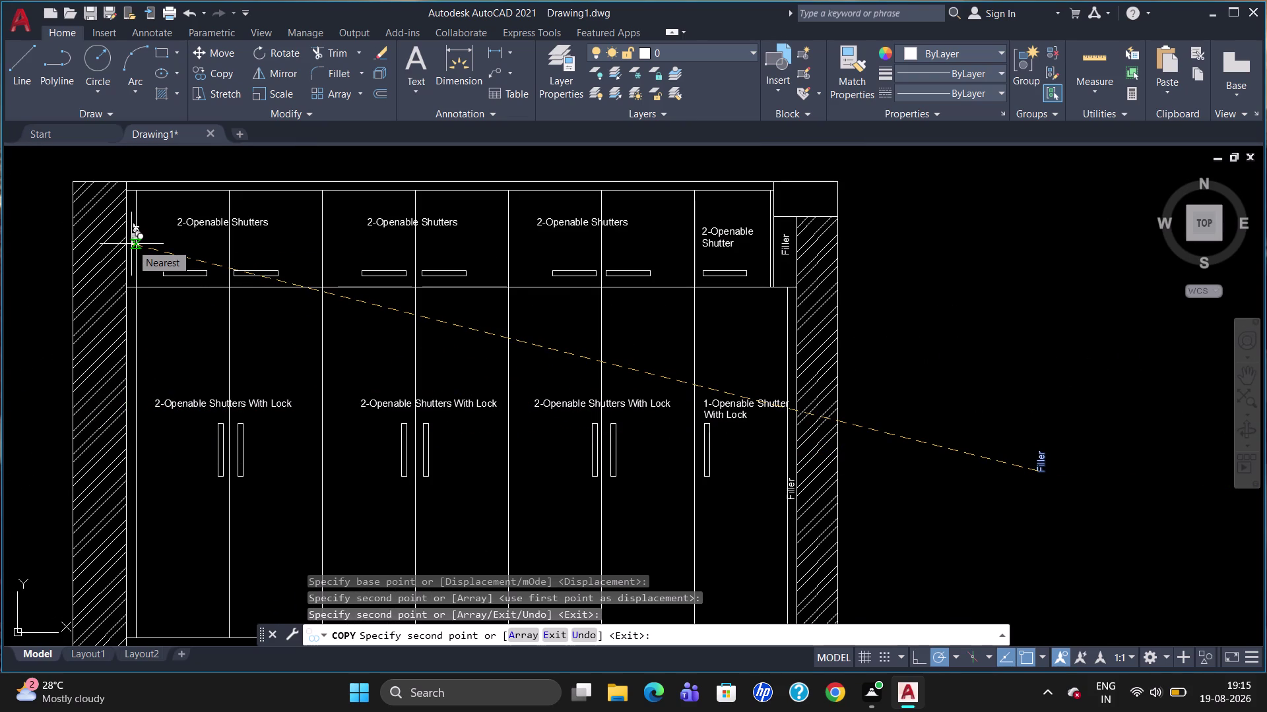
scroll(up, 3)
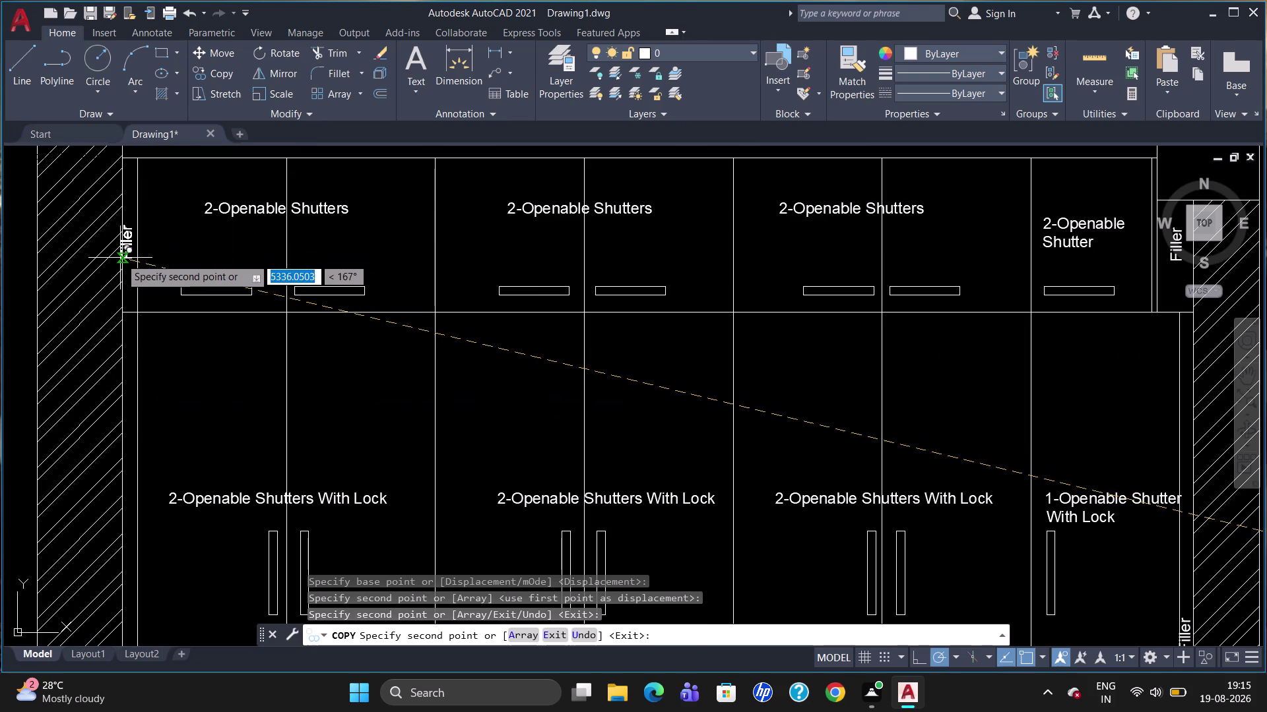
click(122, 257)
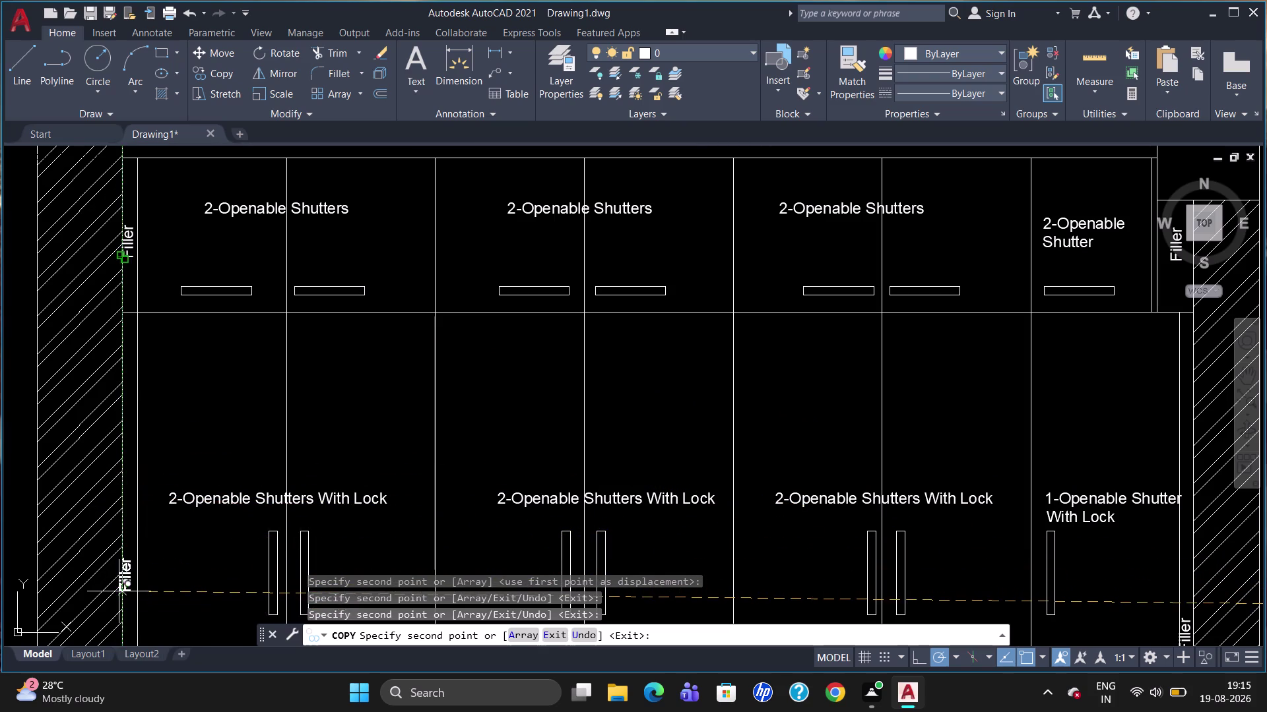
scroll(down, 3)
scroll(up, 3)
scroll(down, 3)
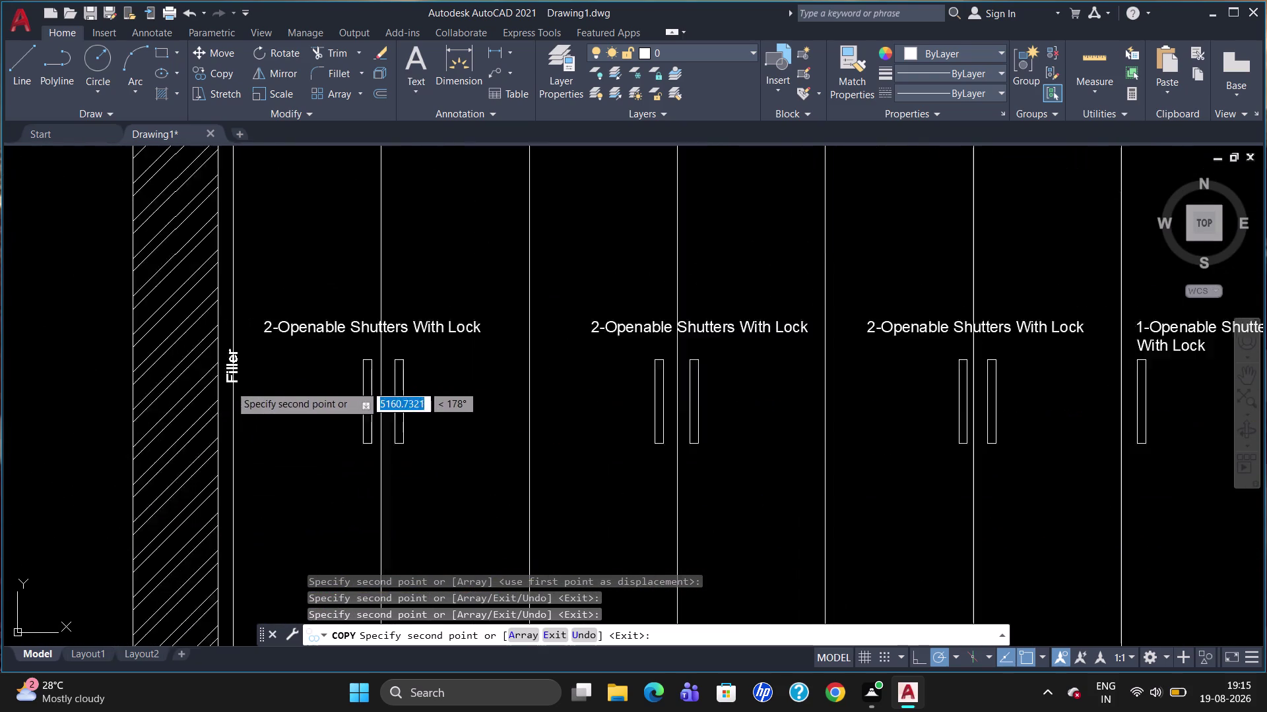
scroll(up, 3)
scroll(up, 3)
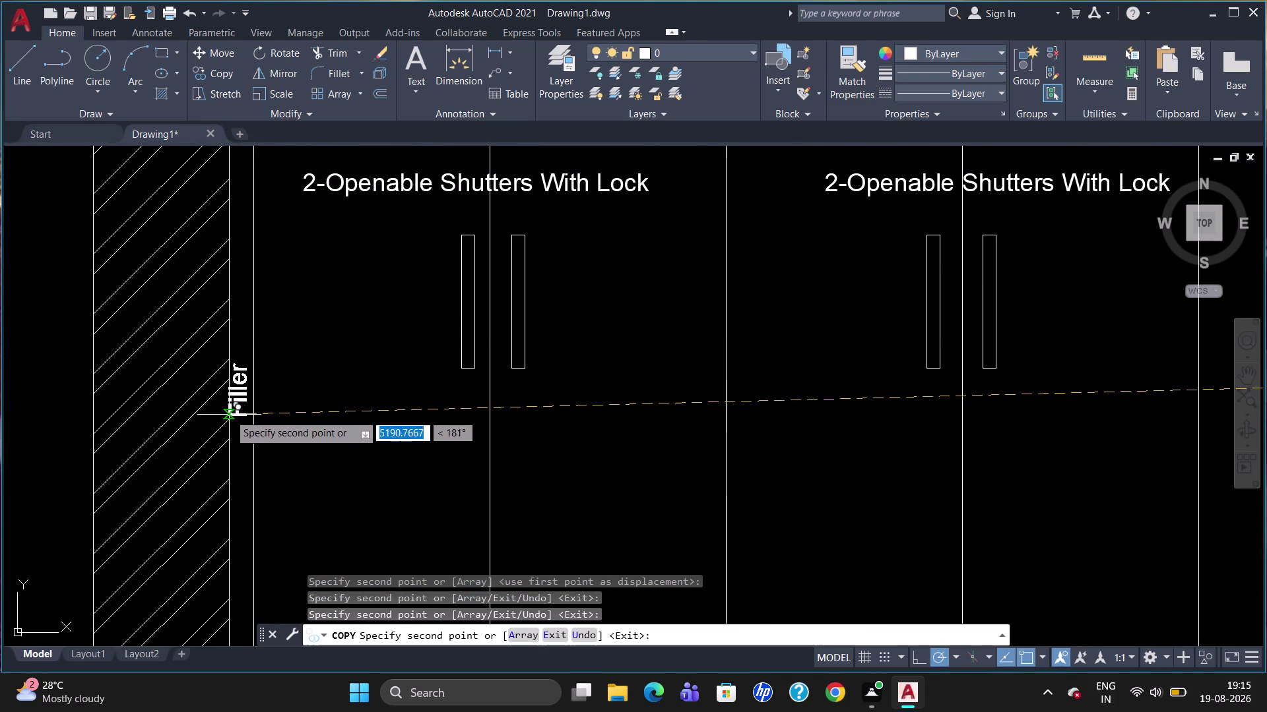
click(231, 408)
key(Escape)
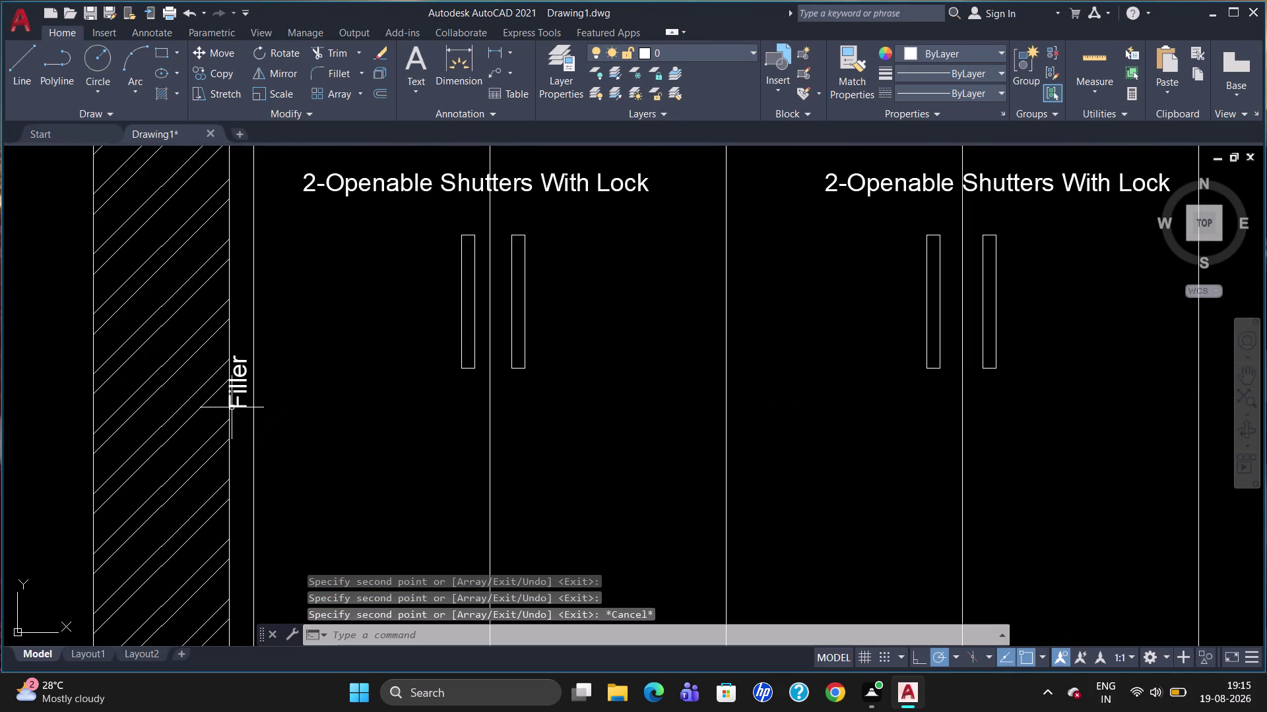
scroll(down, 3)
scroll(down, 3)
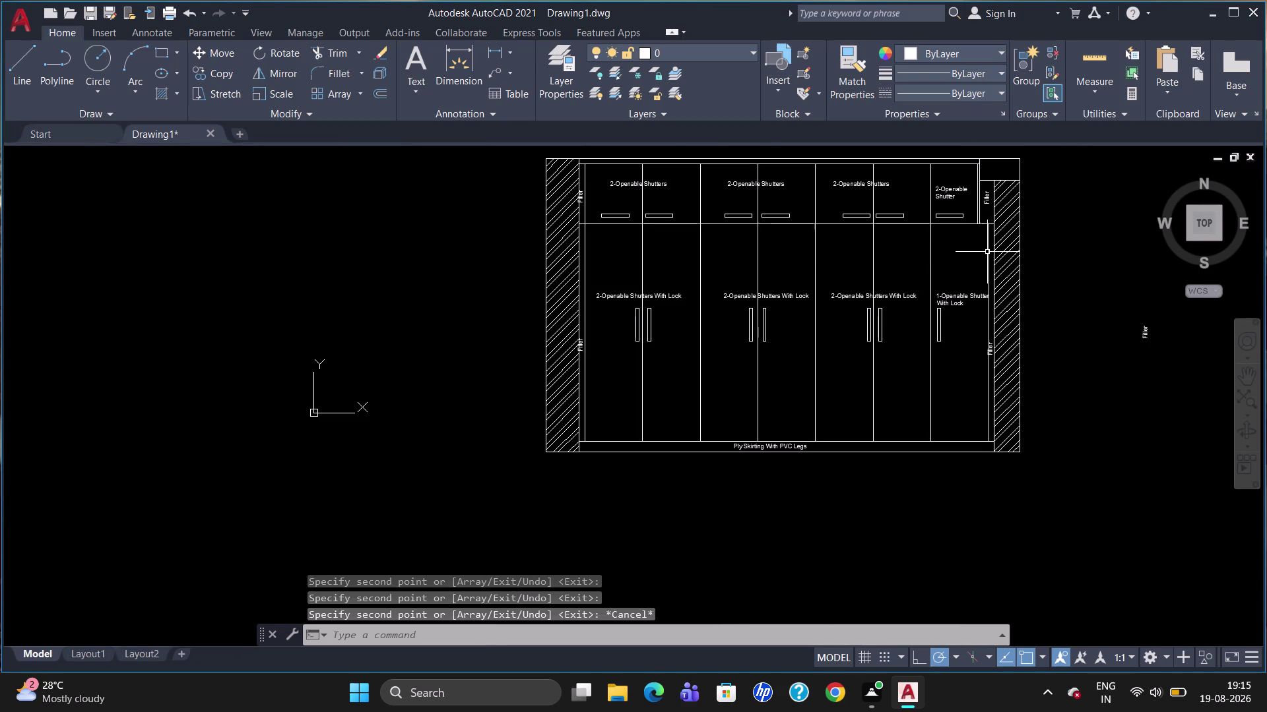
click(1144, 332)
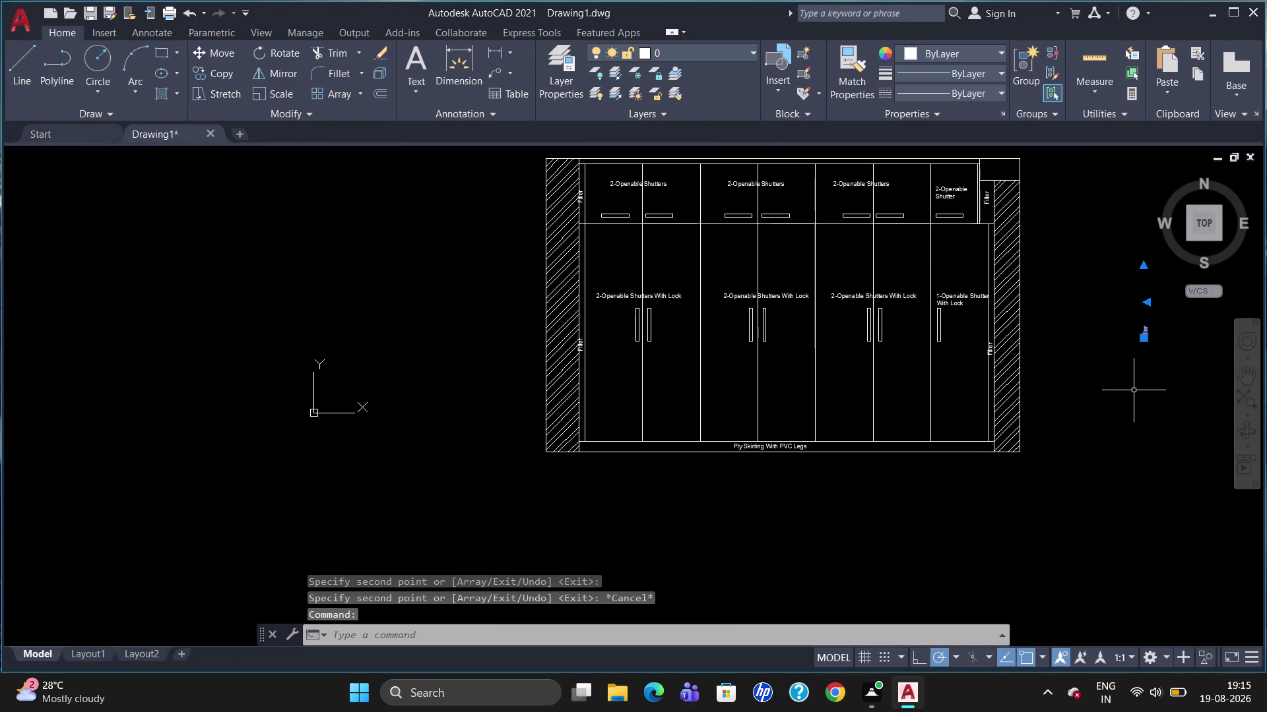
Rotate the leftover Filler label back to horizontal.
text(rp)
key(BackSpace)
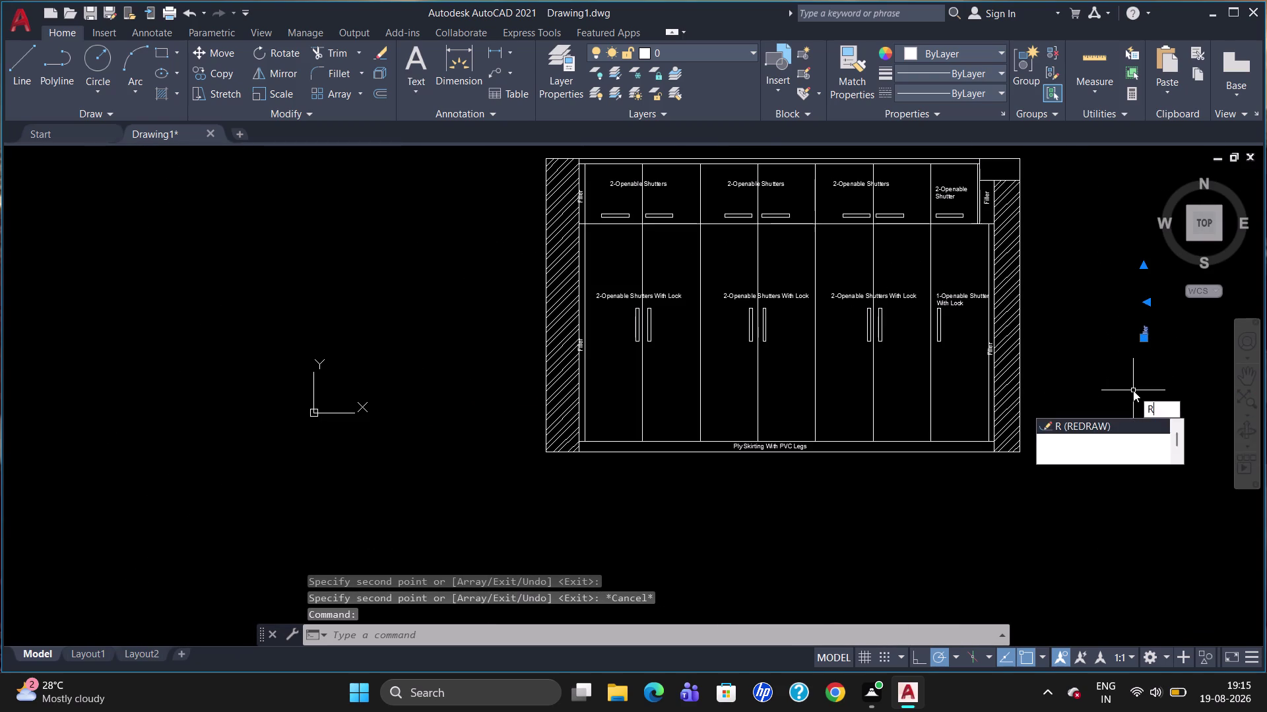
key(o)
key(Return)
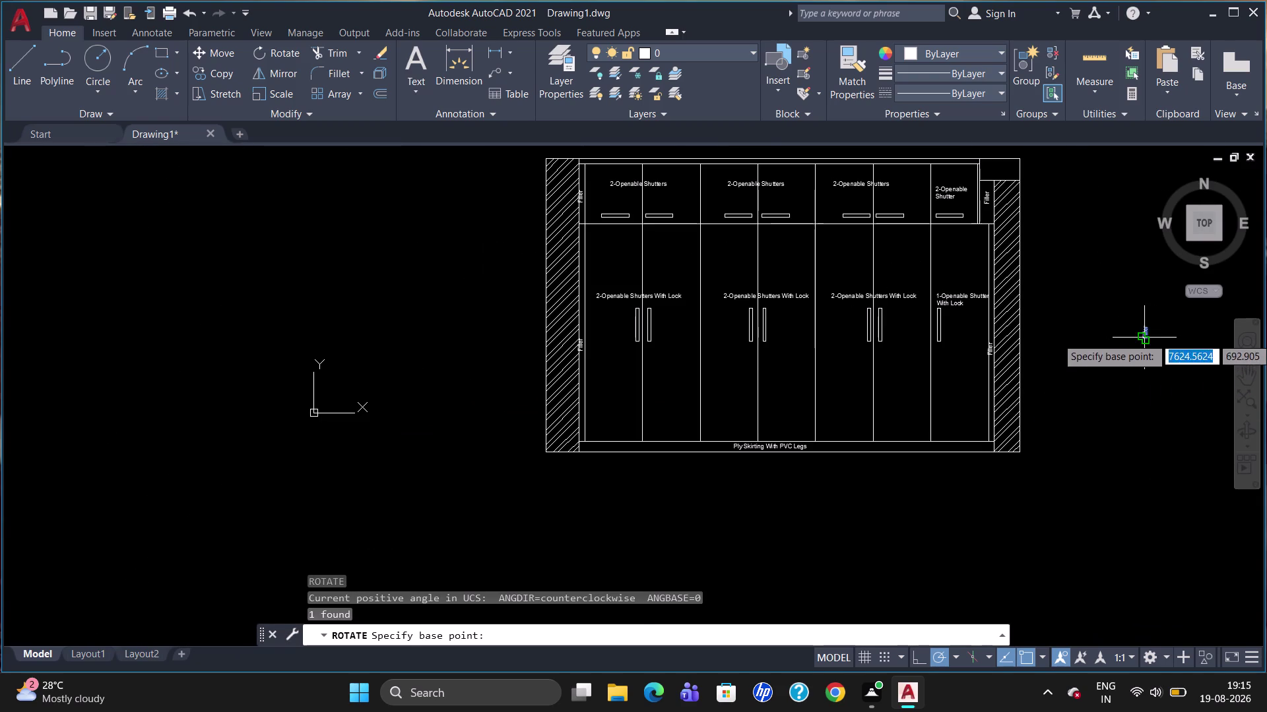
click(1144, 338)
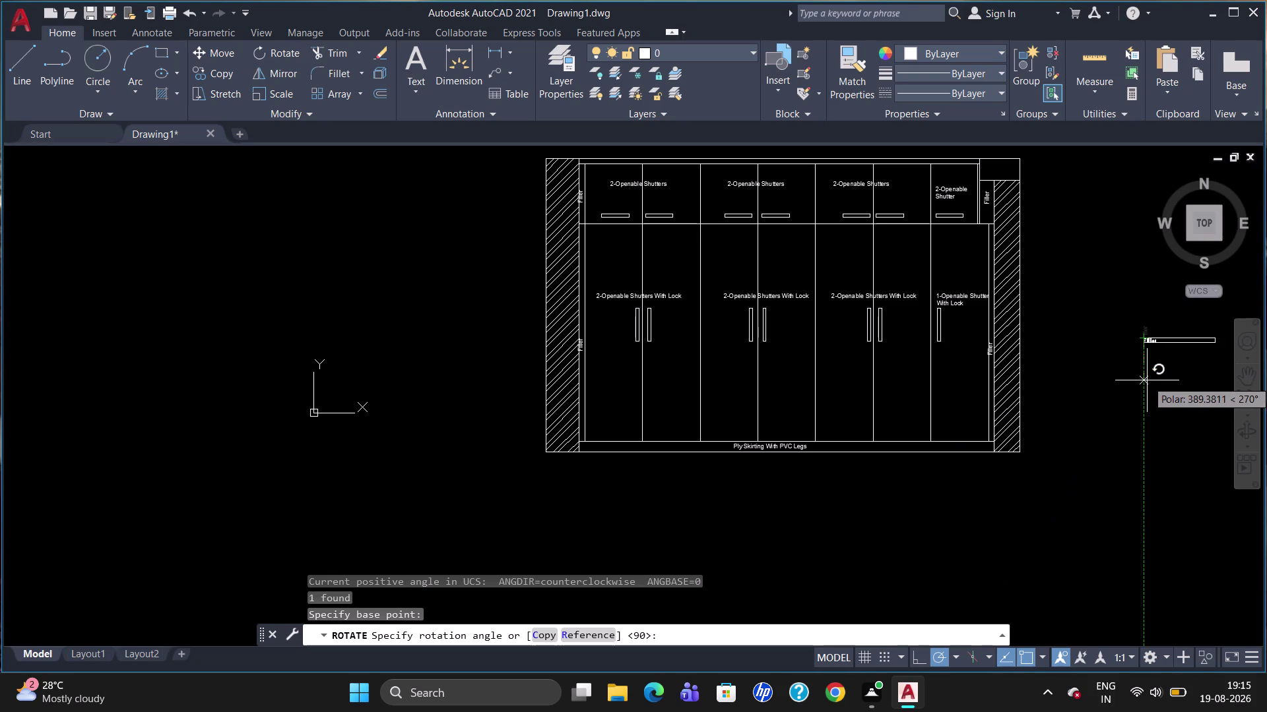
click(1146, 381)
click(1150, 343)
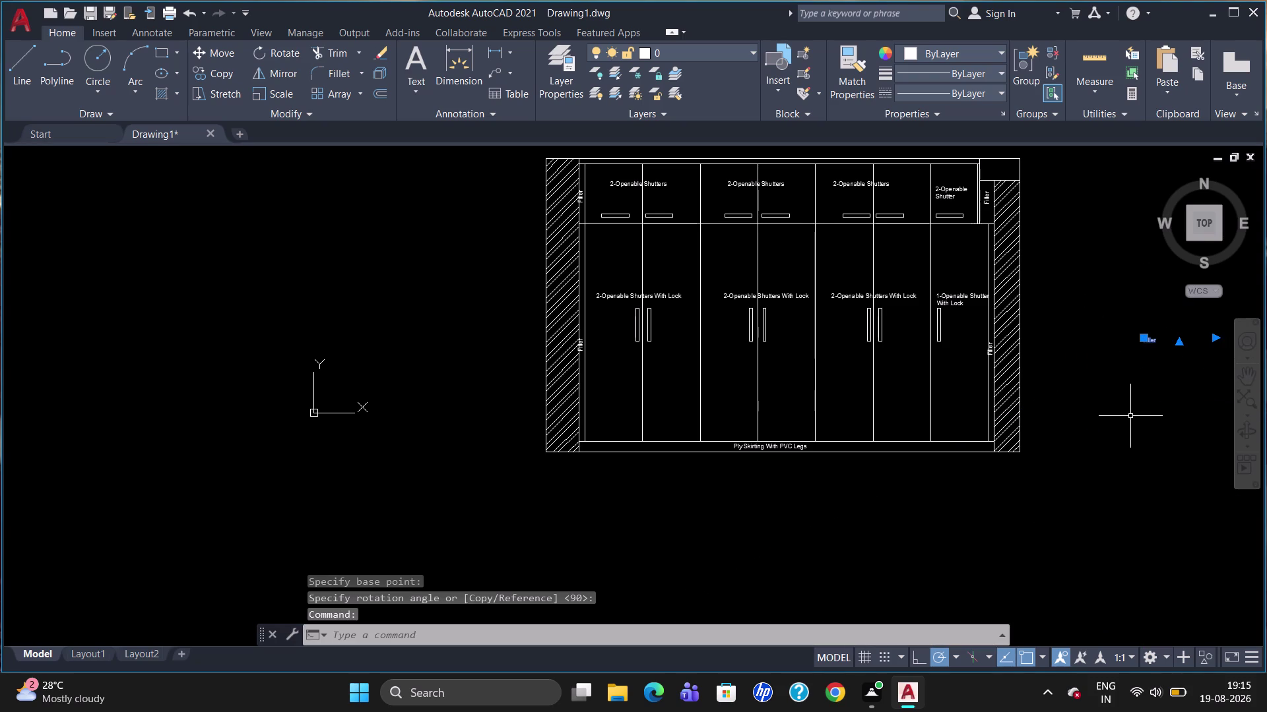
Move the horizontal Filler label onto the top strip above the loft.
key(c)
key(BackSpace)
key(m)
key(Return)
click(1139, 341)
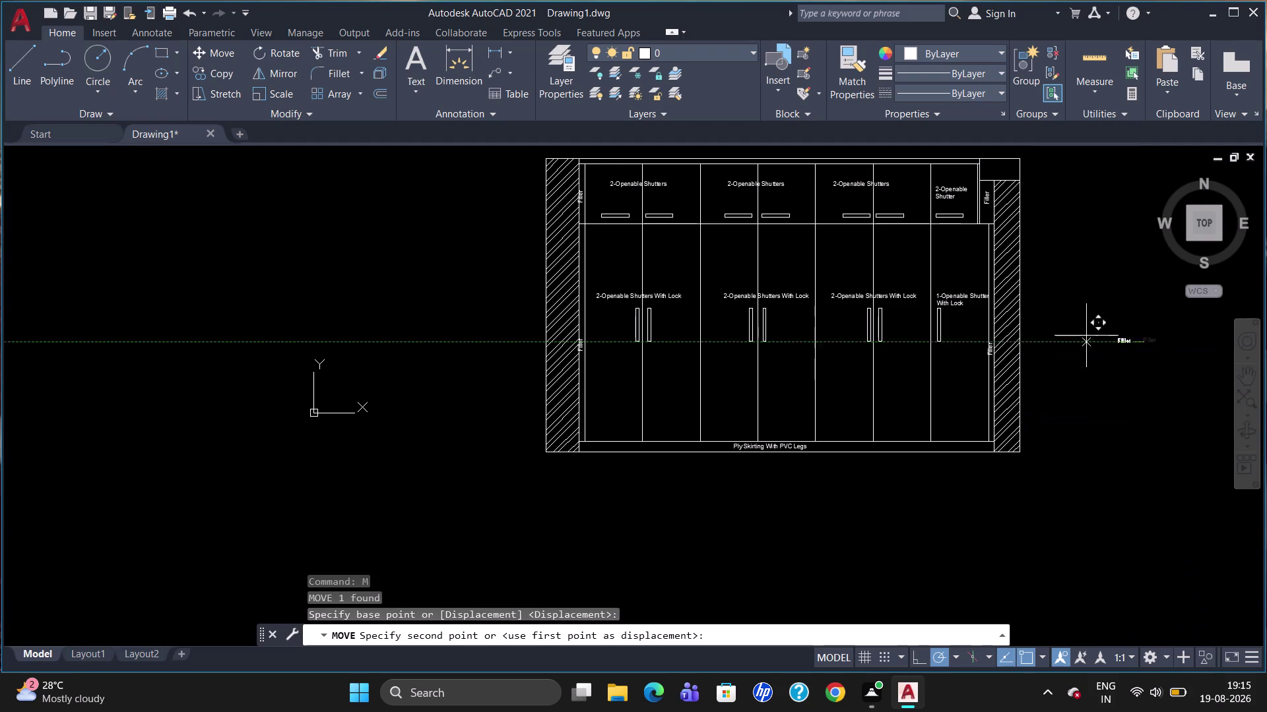
scroll(up, 3)
scroll(down, 3)
scroll(up, 3)
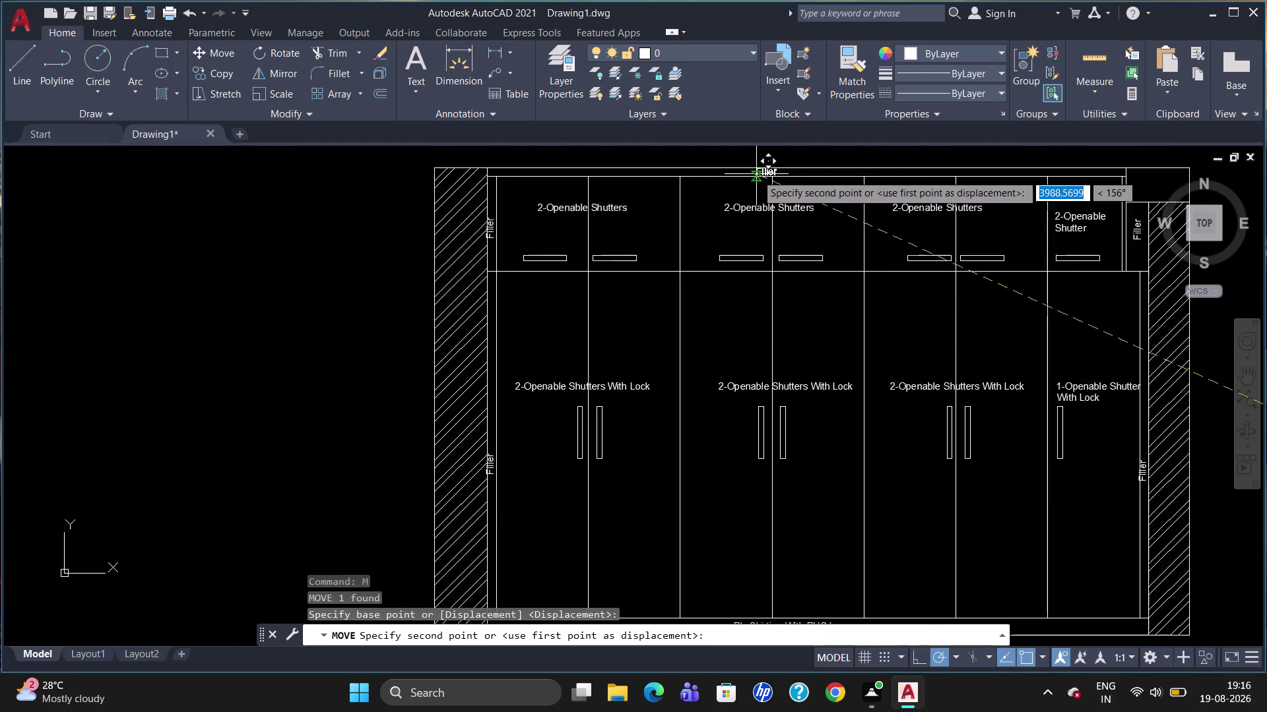
scroll(up, 3)
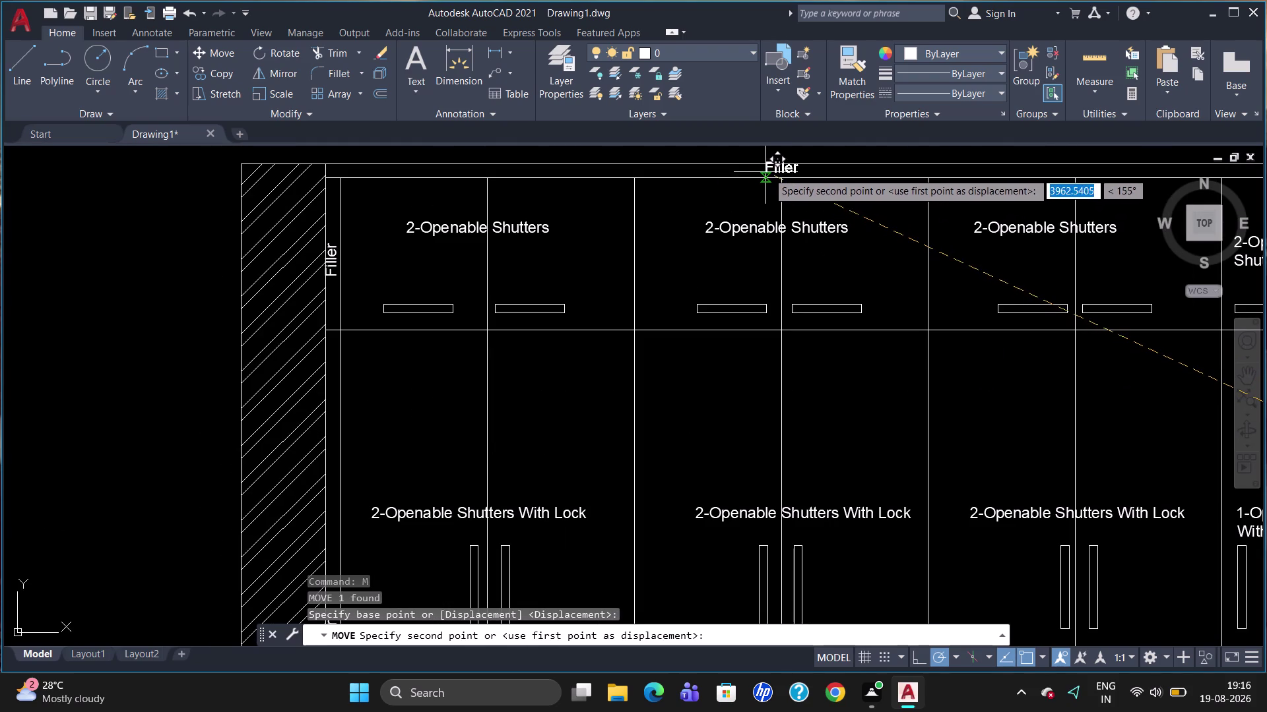
click(772, 176)
click(780, 171)
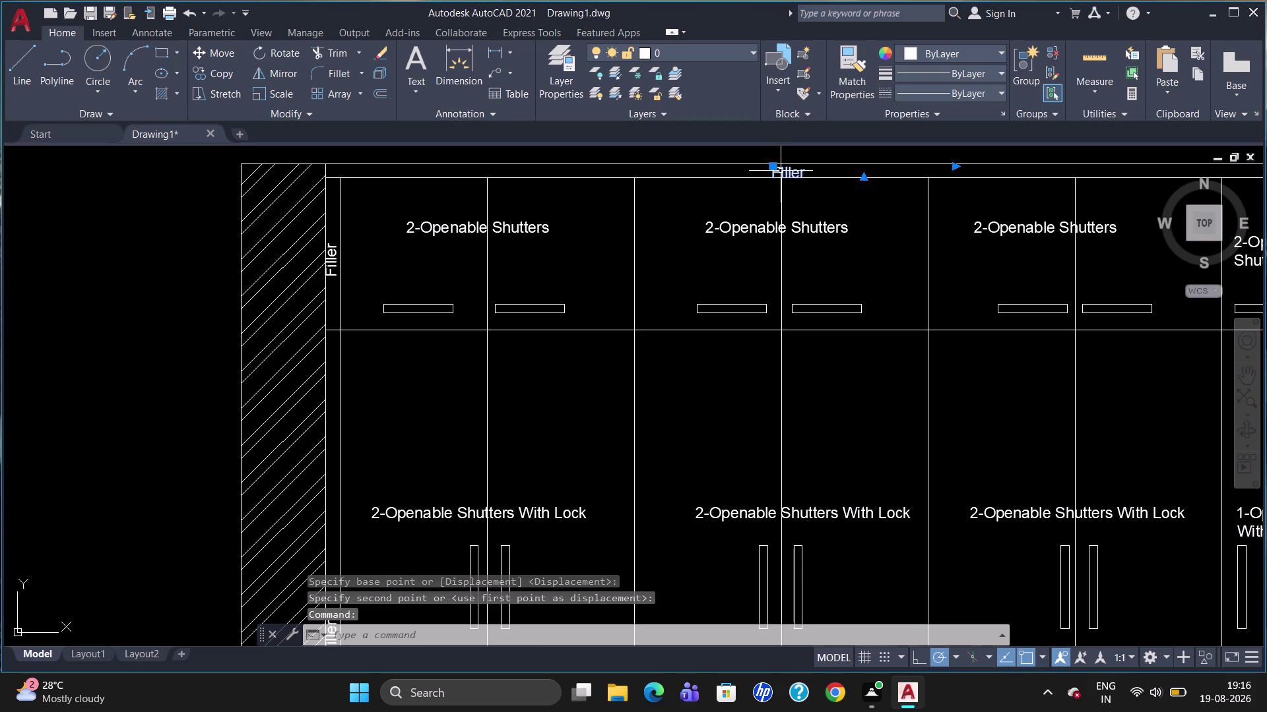
click(772, 166)
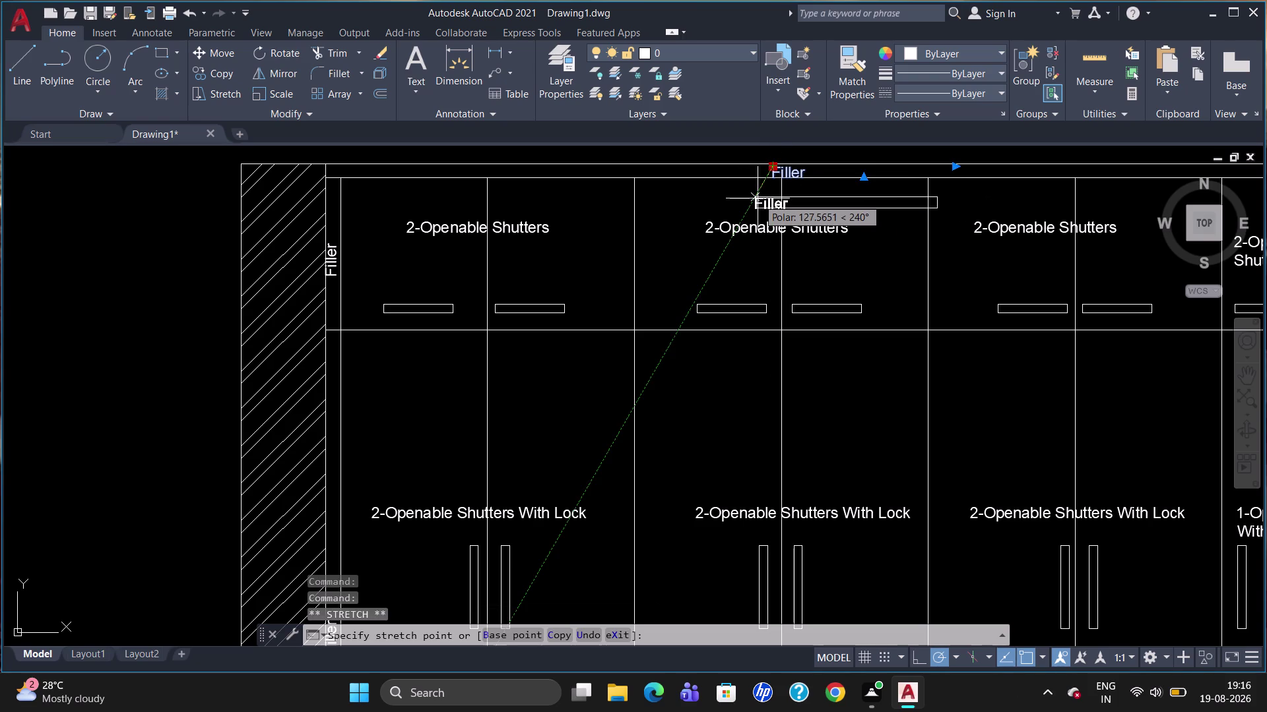
key(Escape)
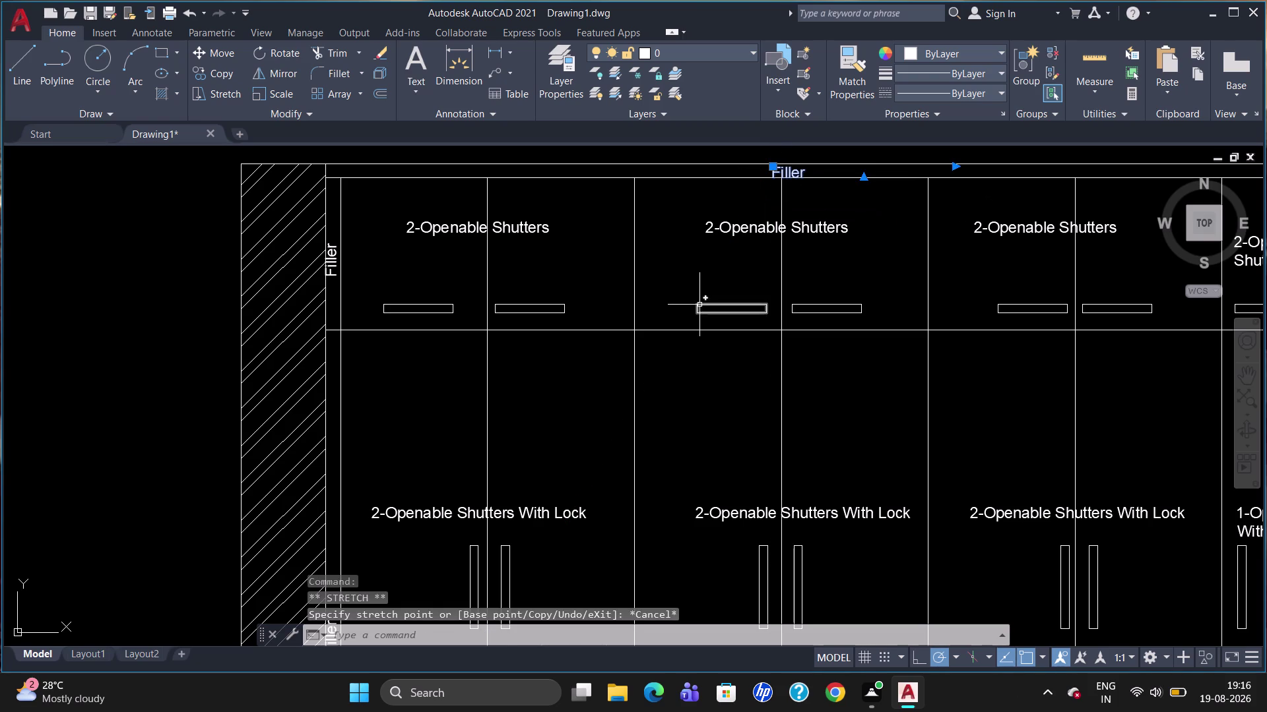
Nudge the middle loft '2-Openable Shutters' label slightly lower.
click(698, 302)
click(691, 221)
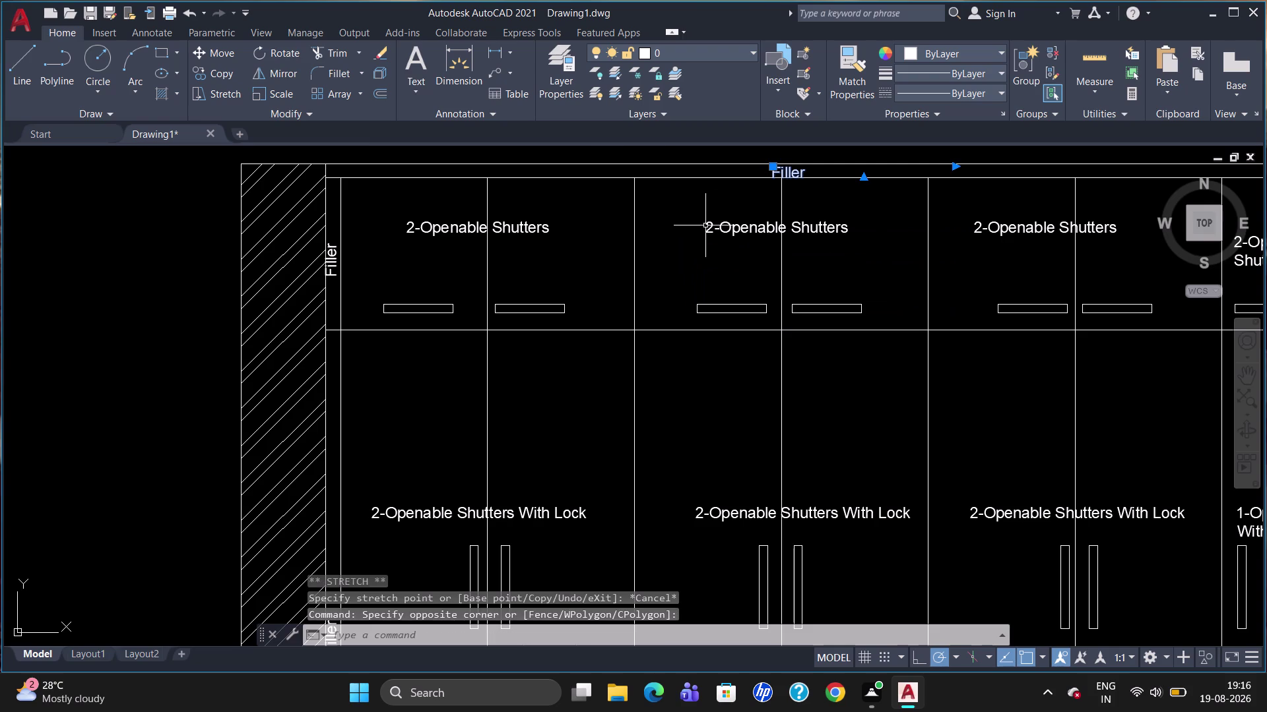
click(714, 223)
click(708, 222)
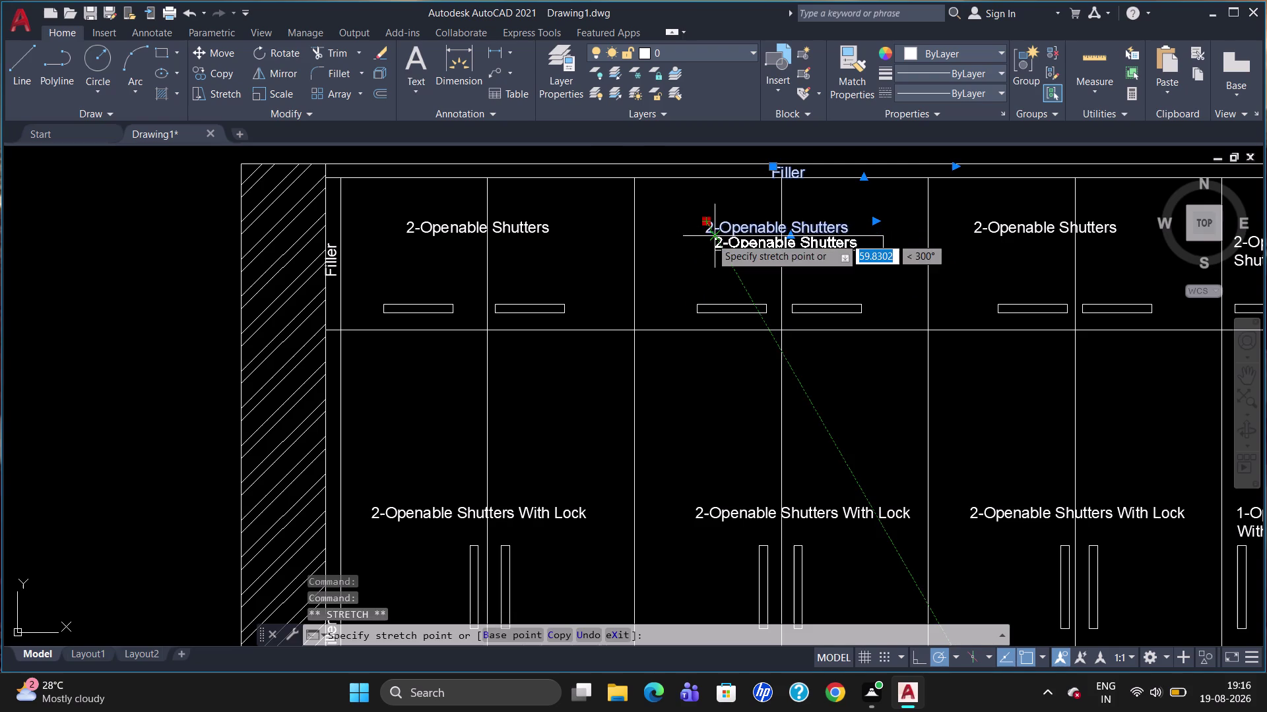
click(711, 238)
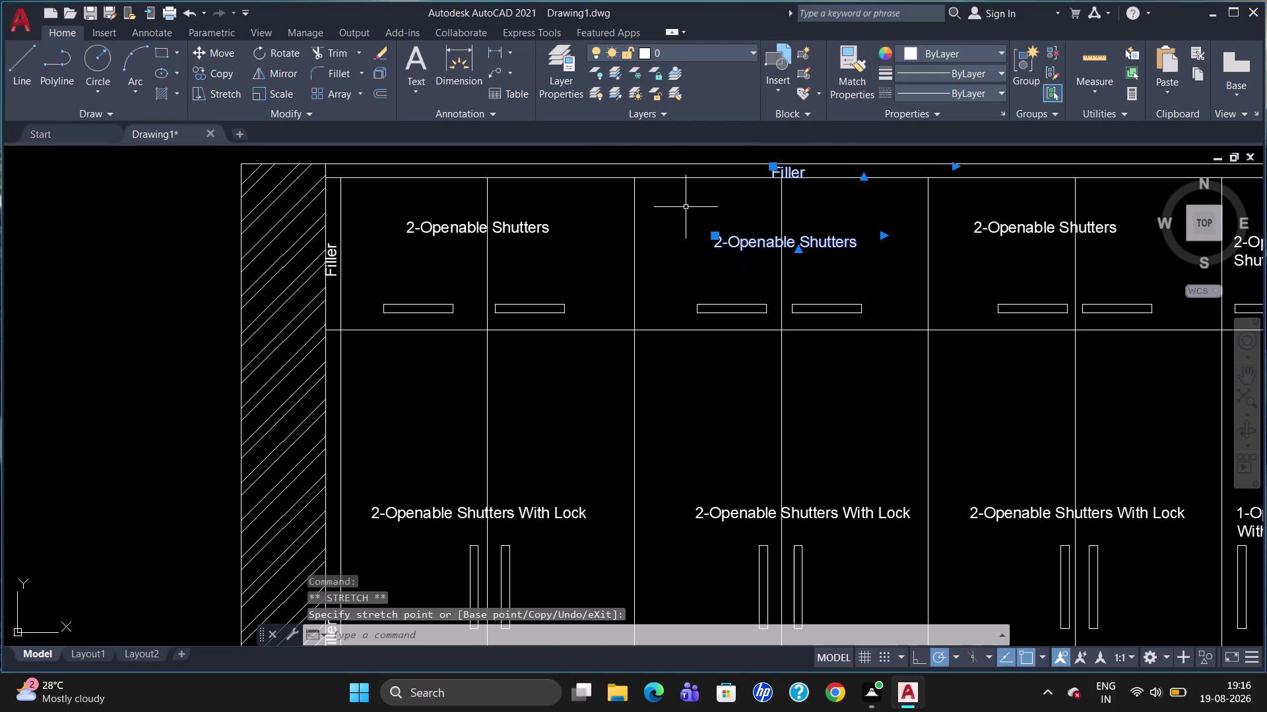
key(t)
key(Return)
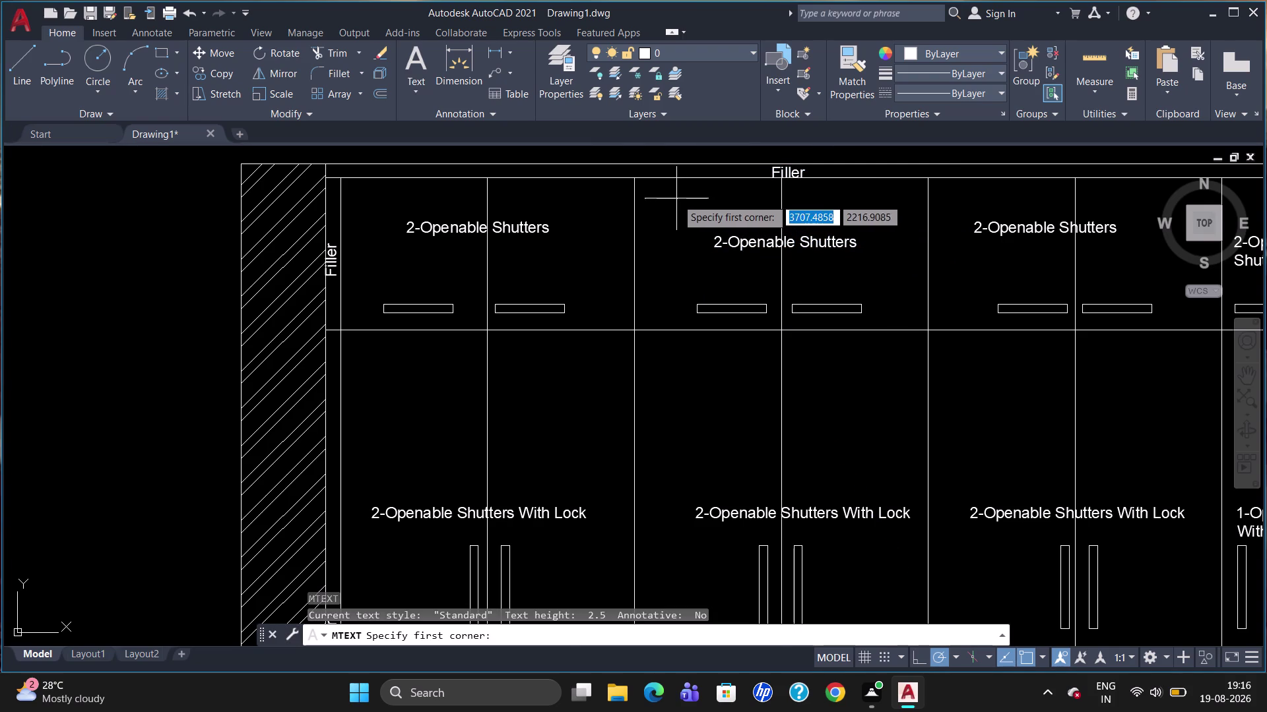
Draw a note box in the middle loft bay with text height 40 in red.
click(664, 192)
click(903, 231)
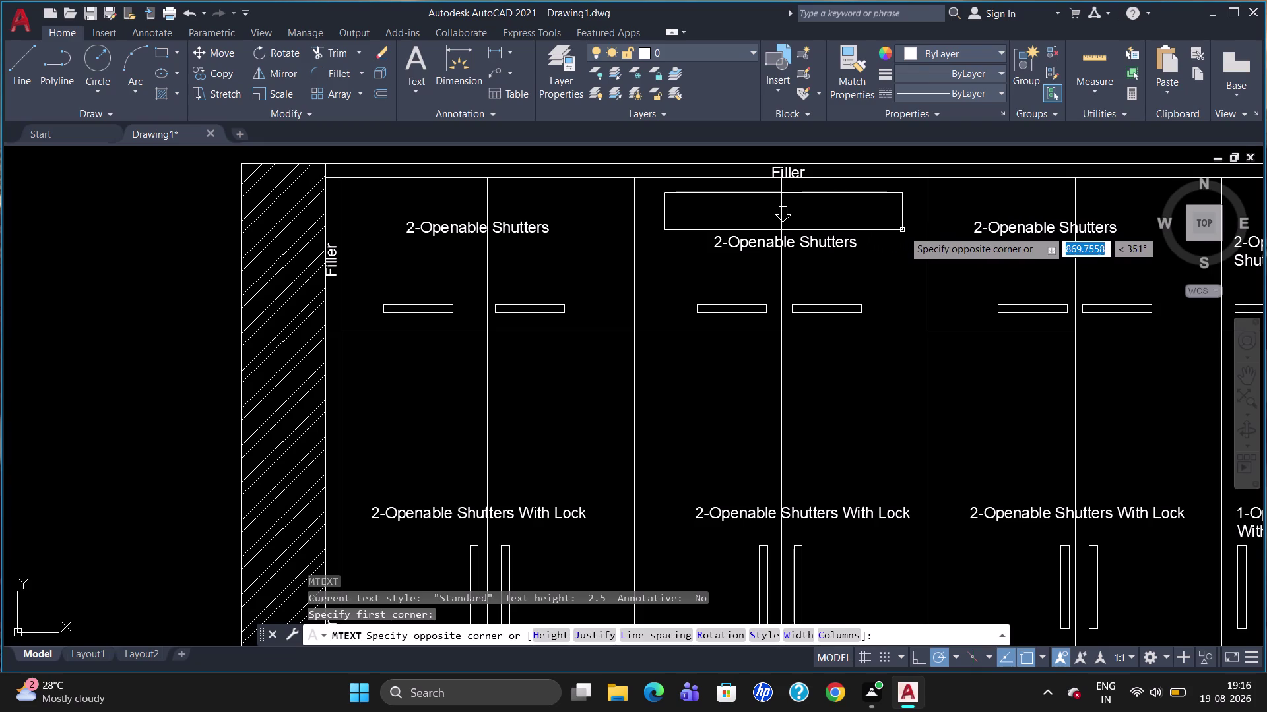
click(215, 79)
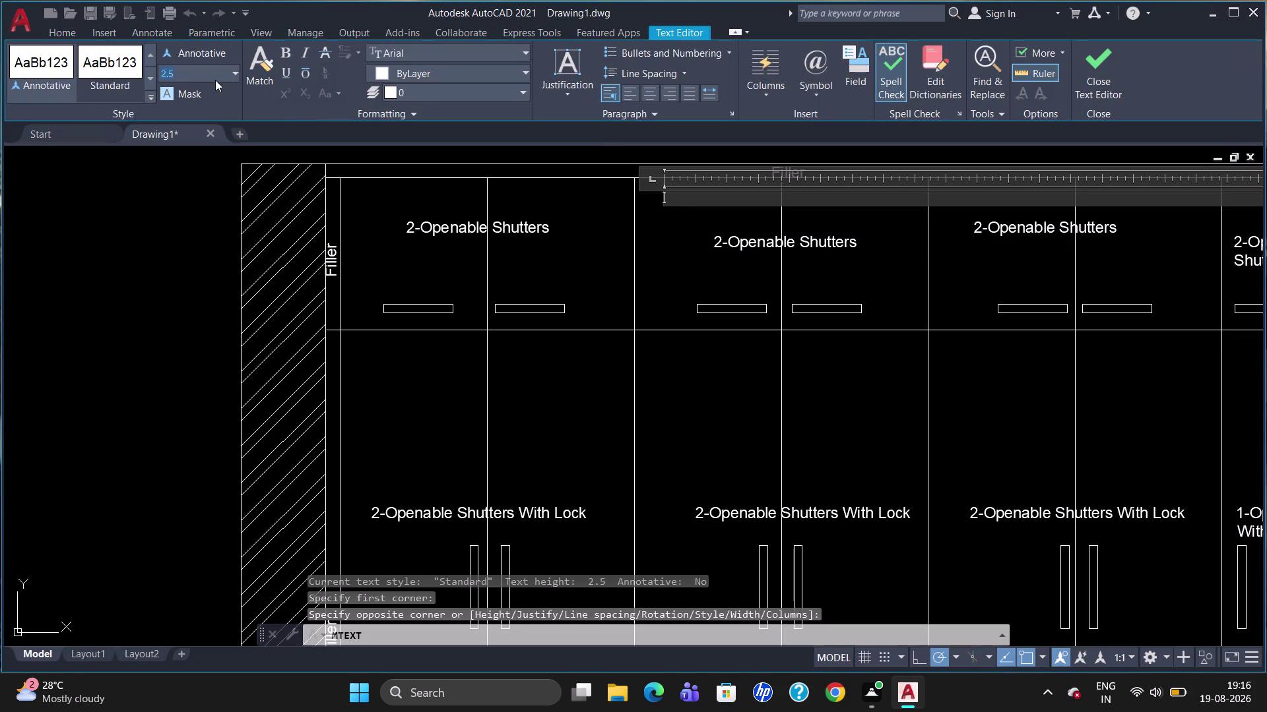
key(BackSpace)
text(40)
key(Return)
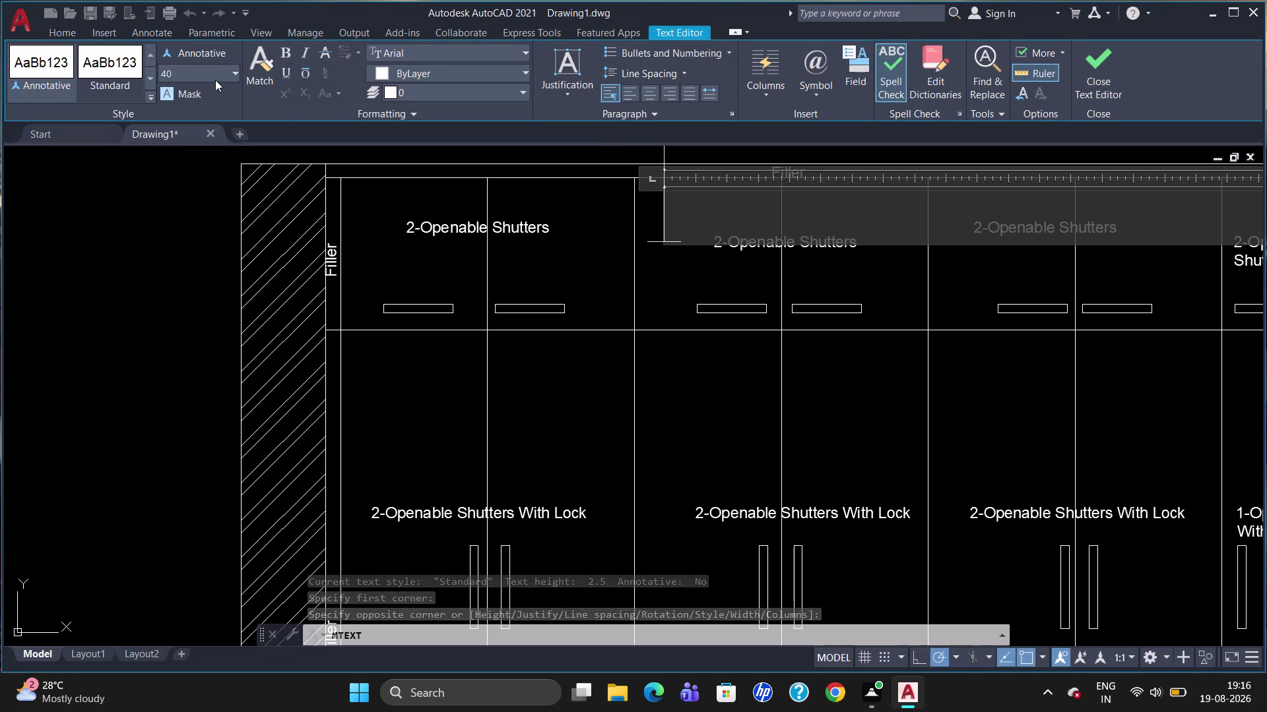
click(392, 75)
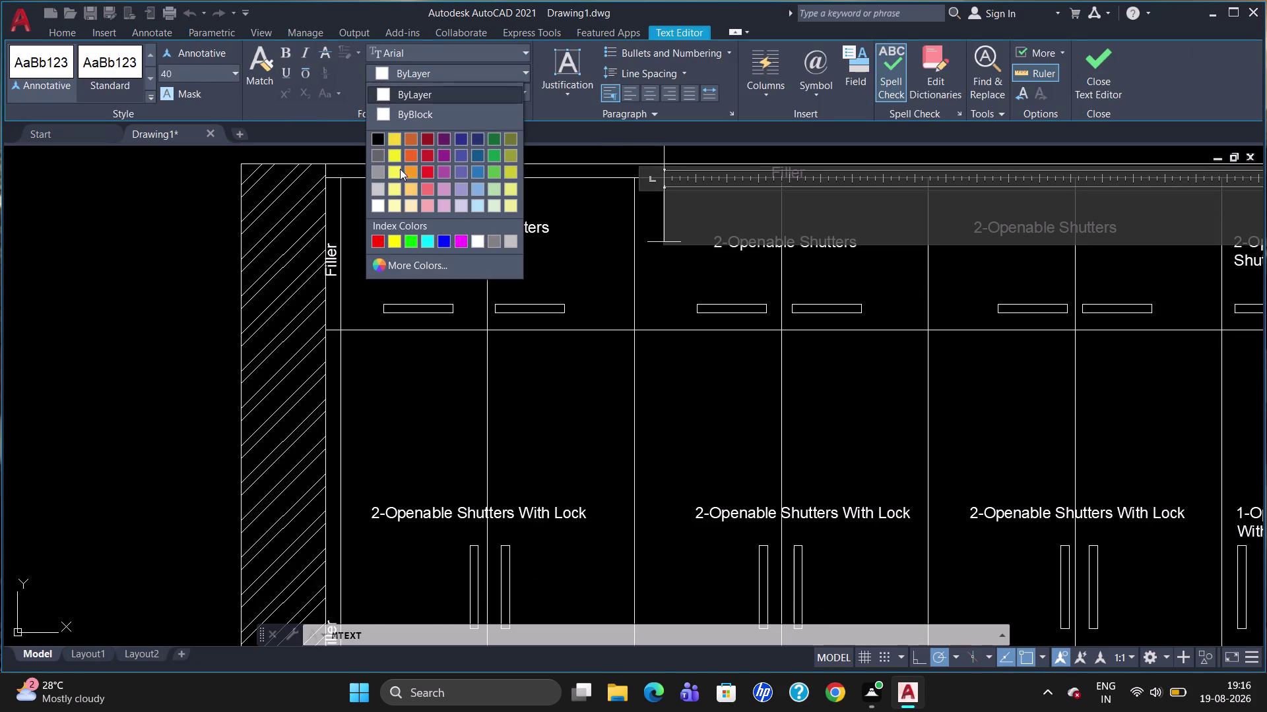
click(375, 235)
click(750, 257)
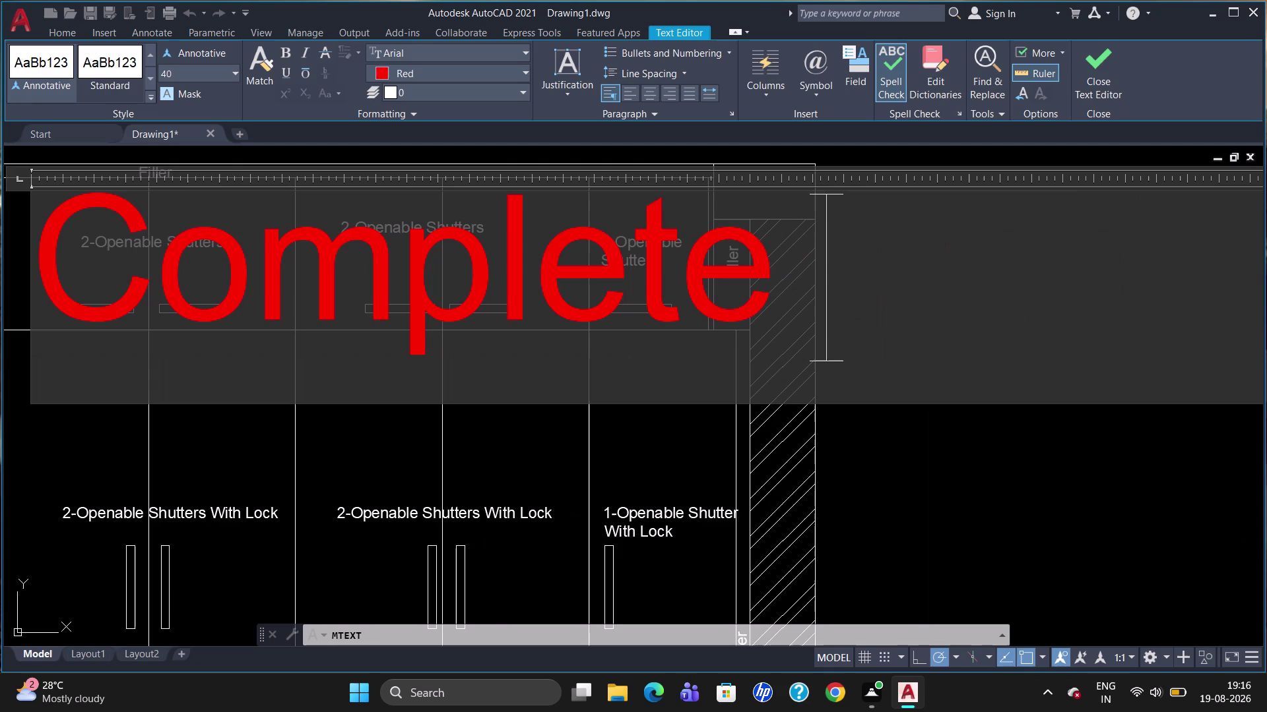
Type 'Complete Loft Storage Frames& Shutters' and commit the note.
key(l)
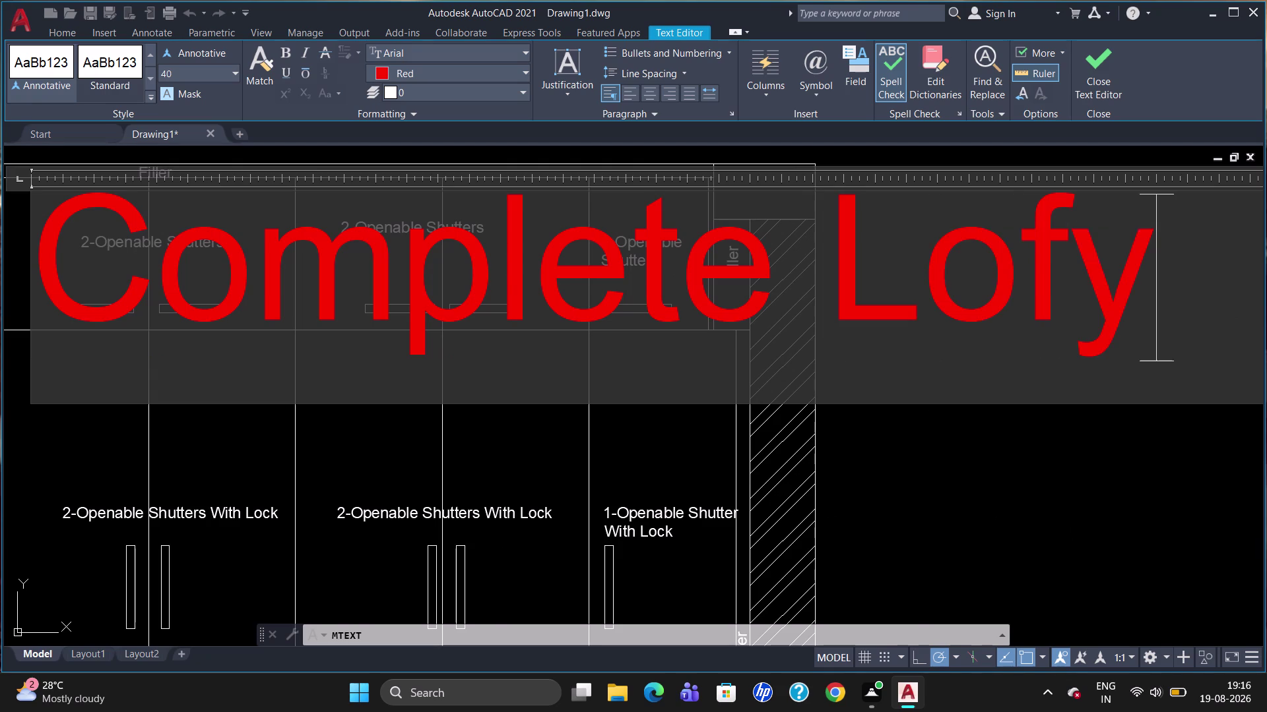
key(BackSpace)
text(t)
key(space)
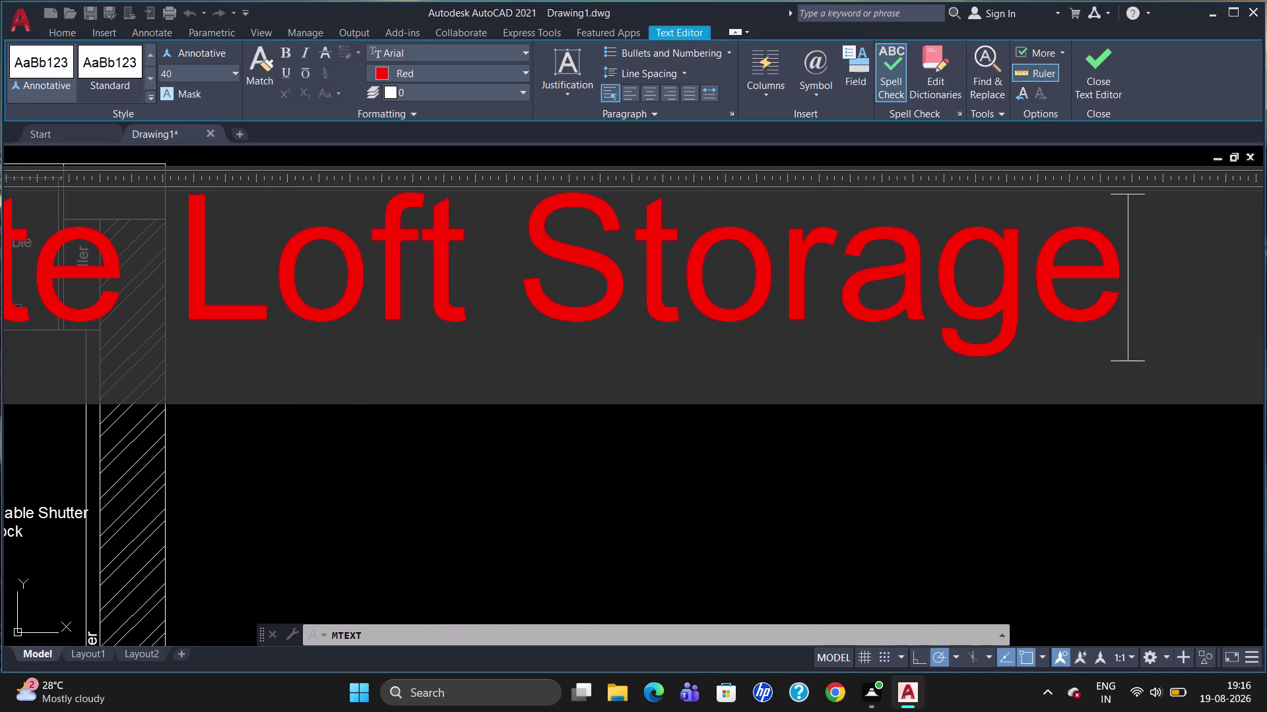
key(space)
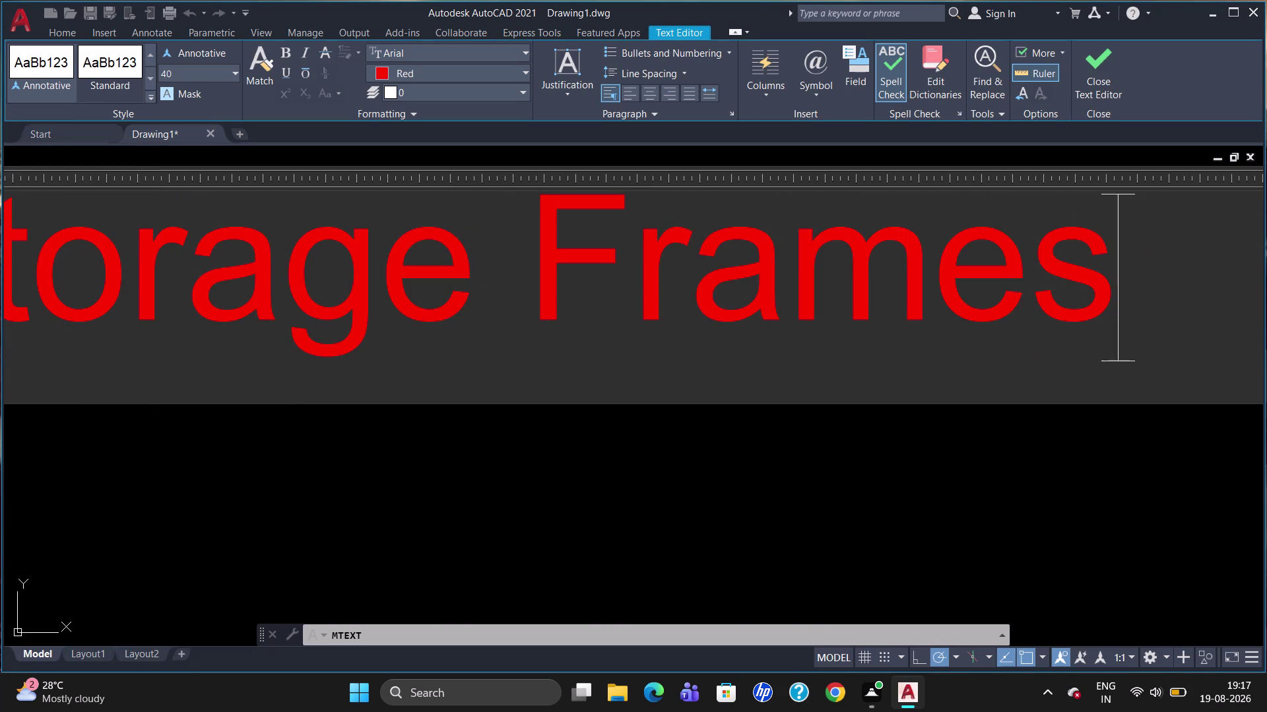
key(shift+ampersand)
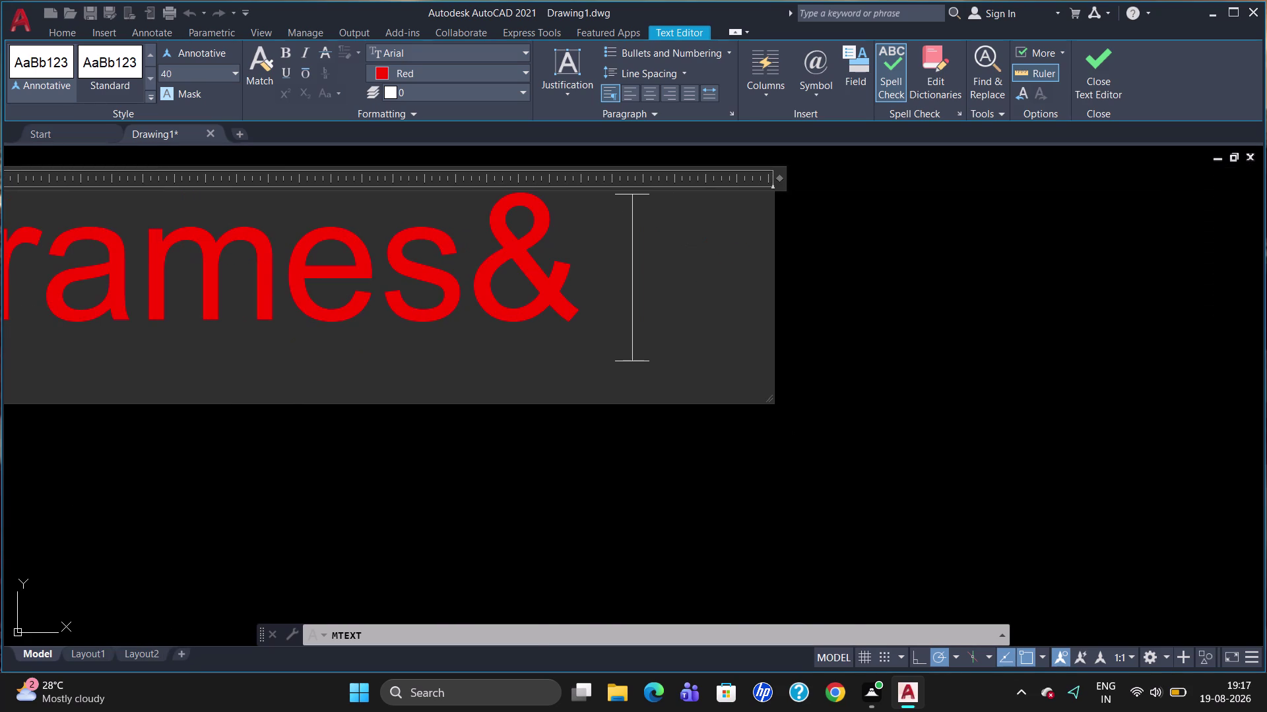
text(hutter)
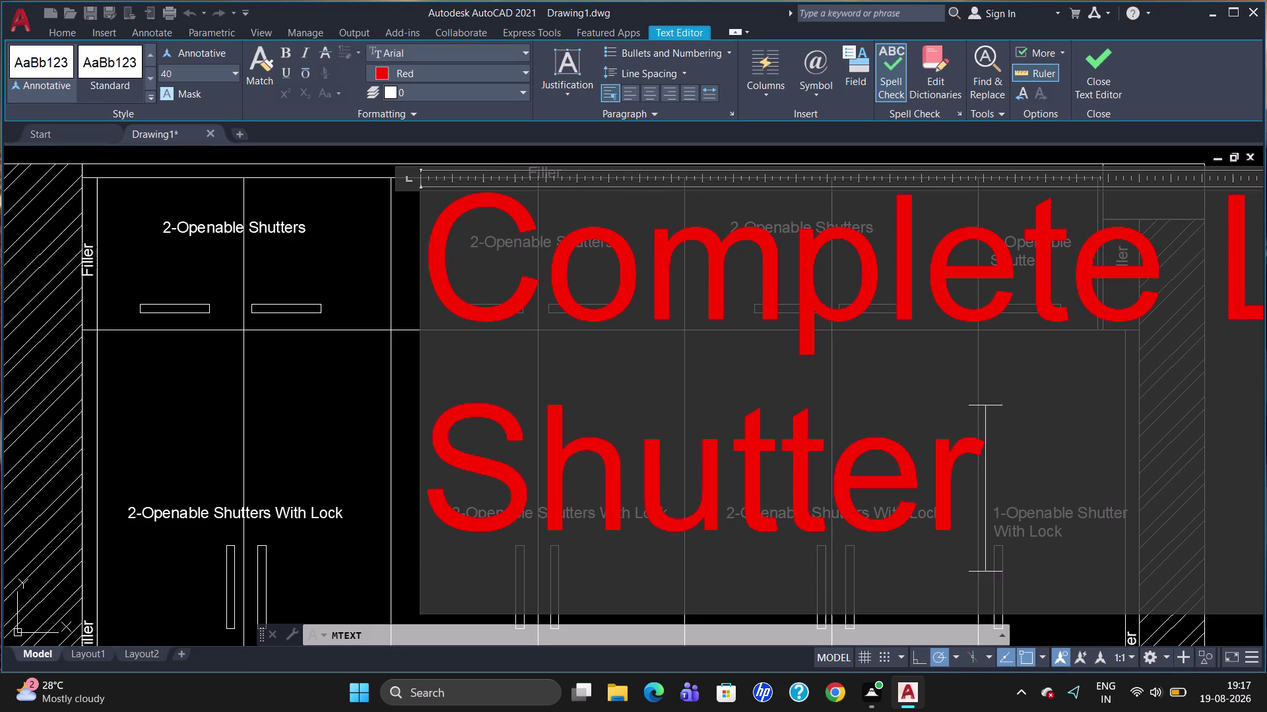
key(s)
click(354, 348)
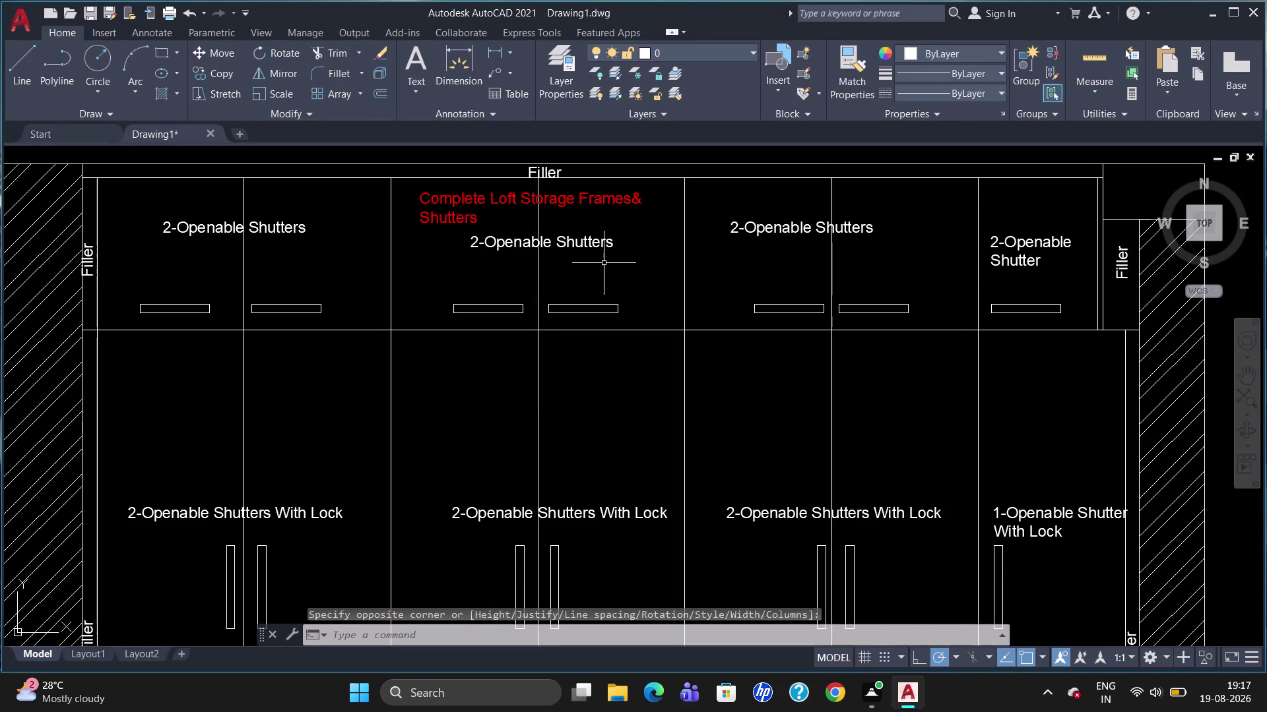
Dimension the 50 filler width at the wardrobe's bottom-left corner.
scroll(down, 3)
scroll(up, 3)
scroll(down, 3)
scroll(up, 3)
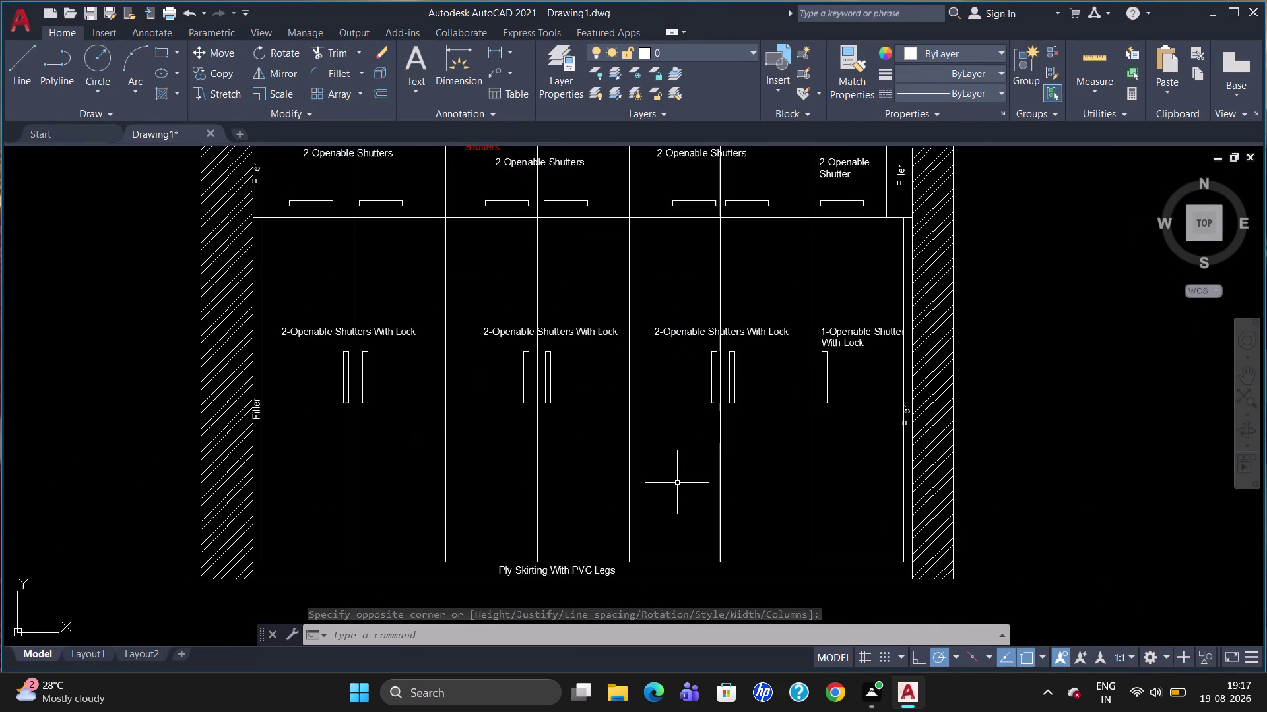
scroll(down, 3)
scroll(up, 3)
scroll(down, 3)
scroll(up, 3)
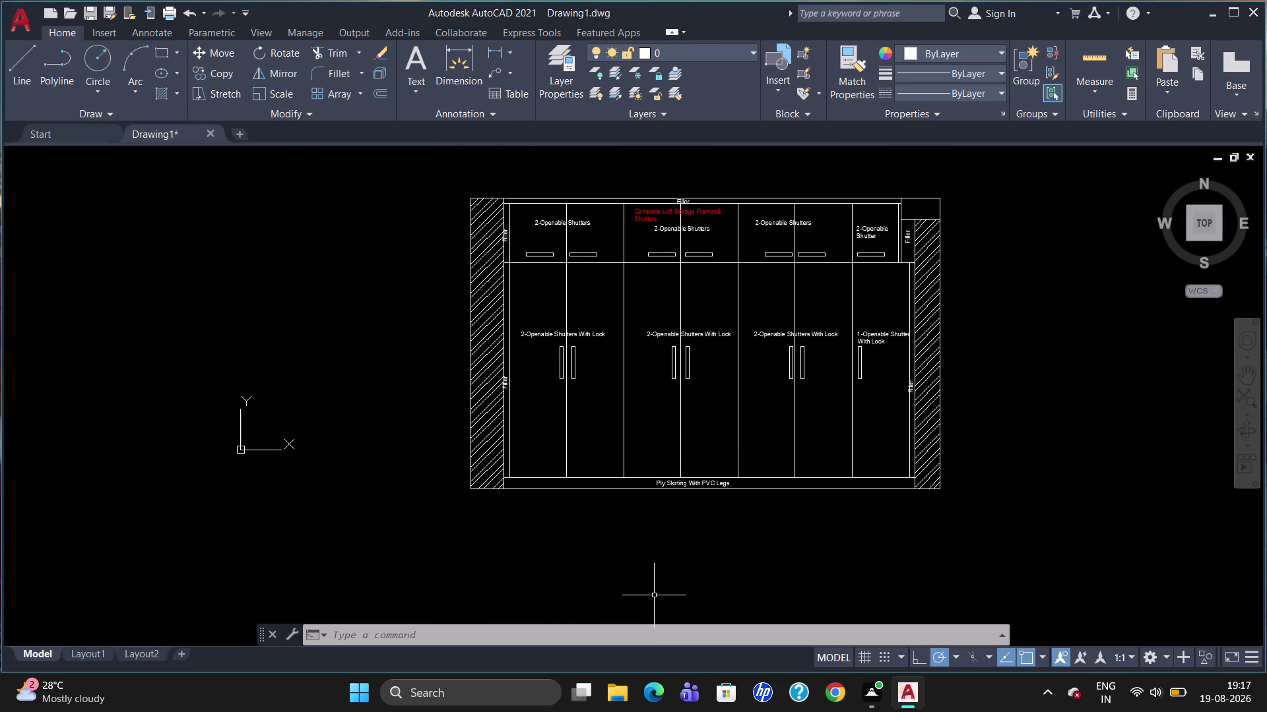
text(dli)
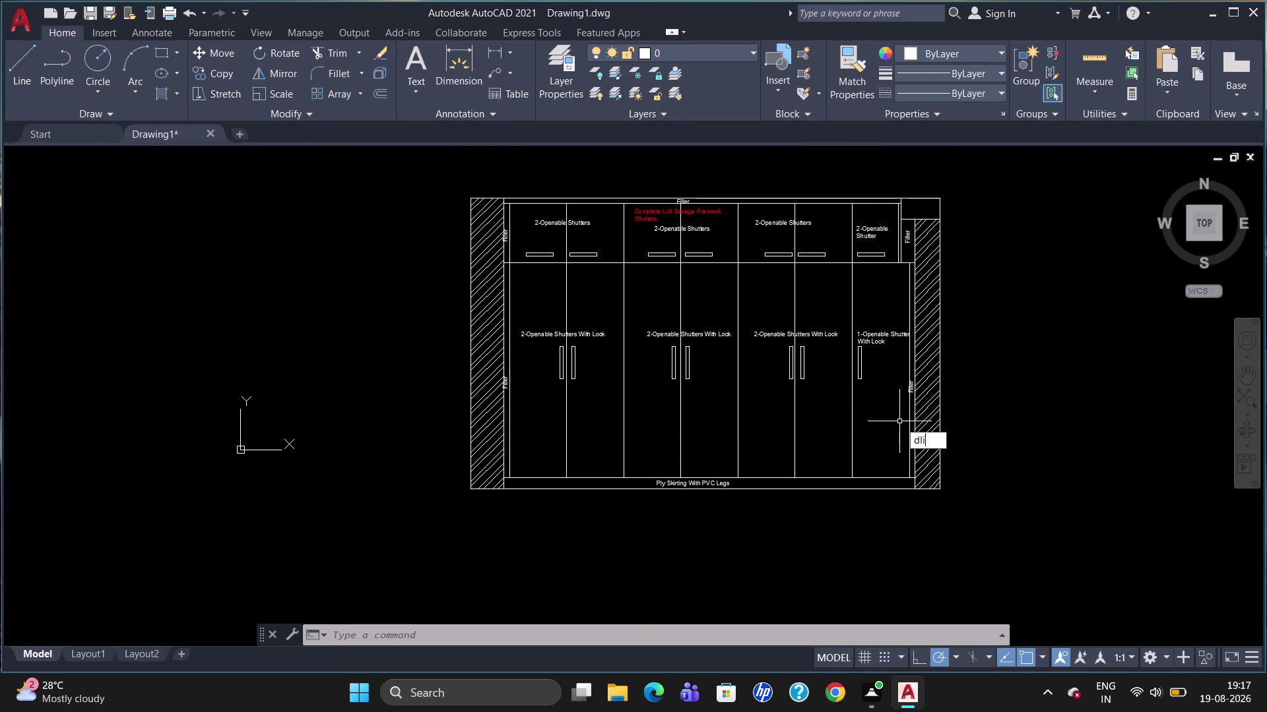
key(Return)
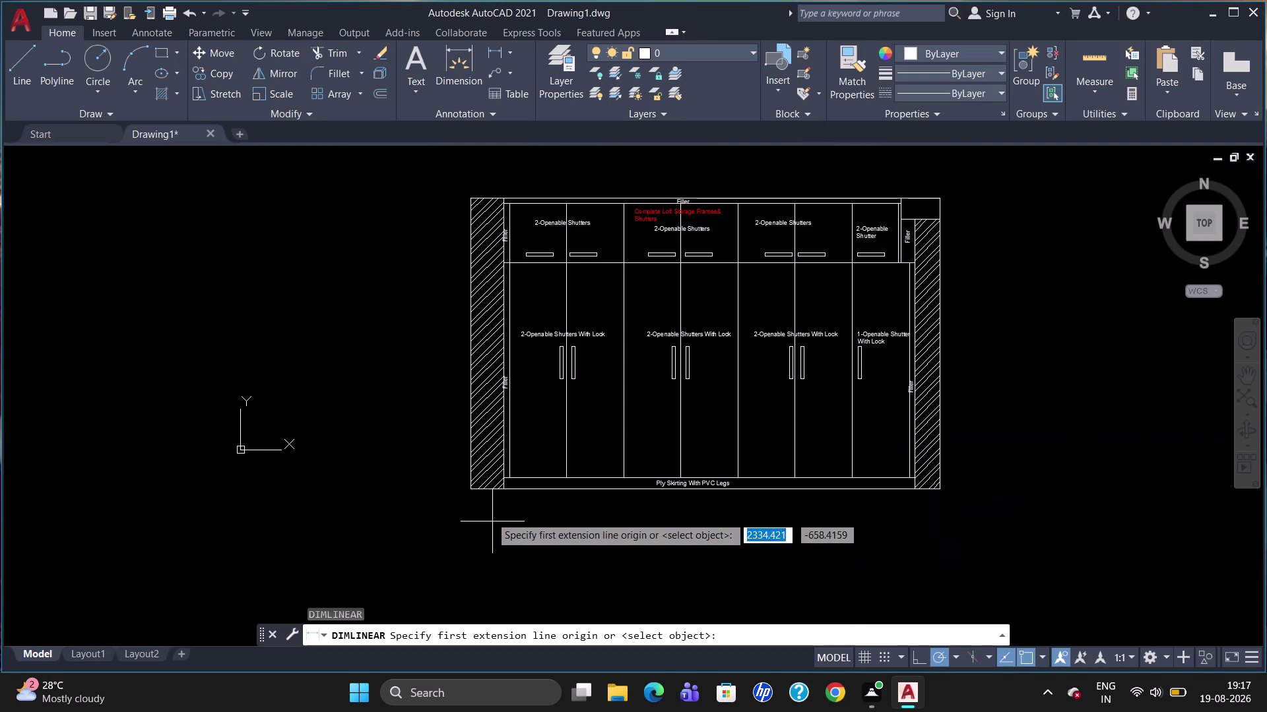
click(497, 474)
click(510, 477)
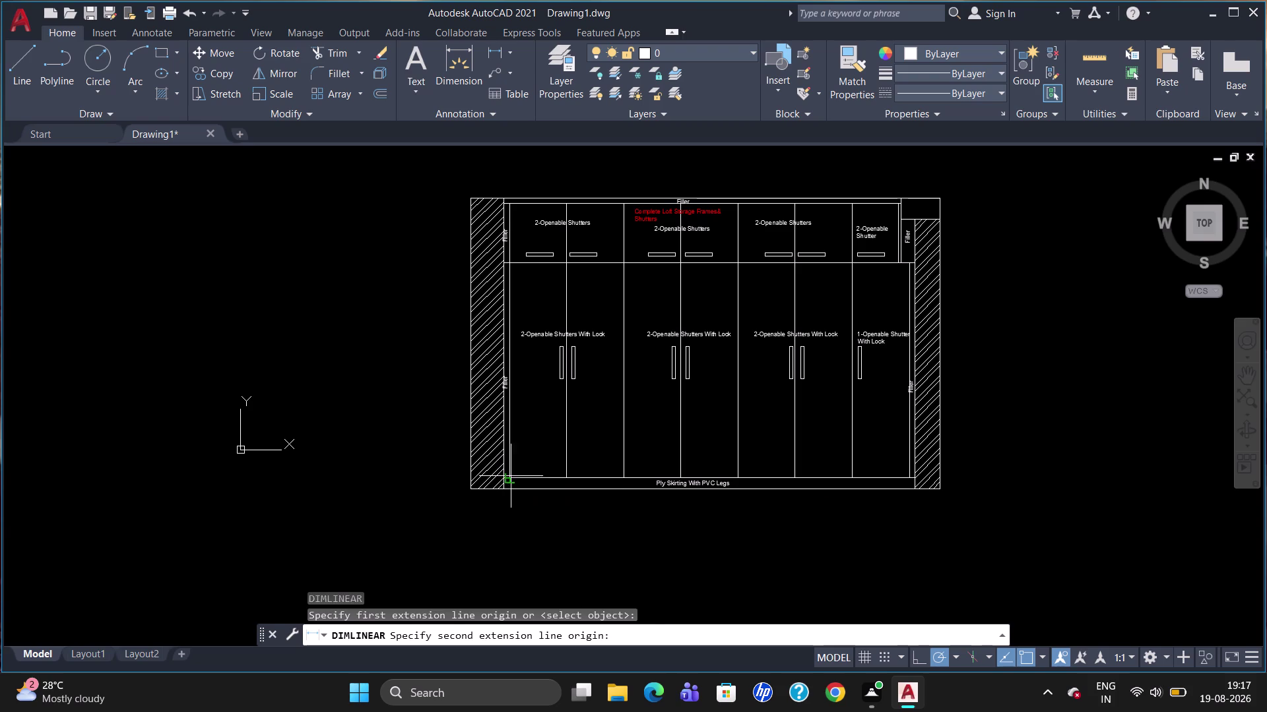
click(509, 514)
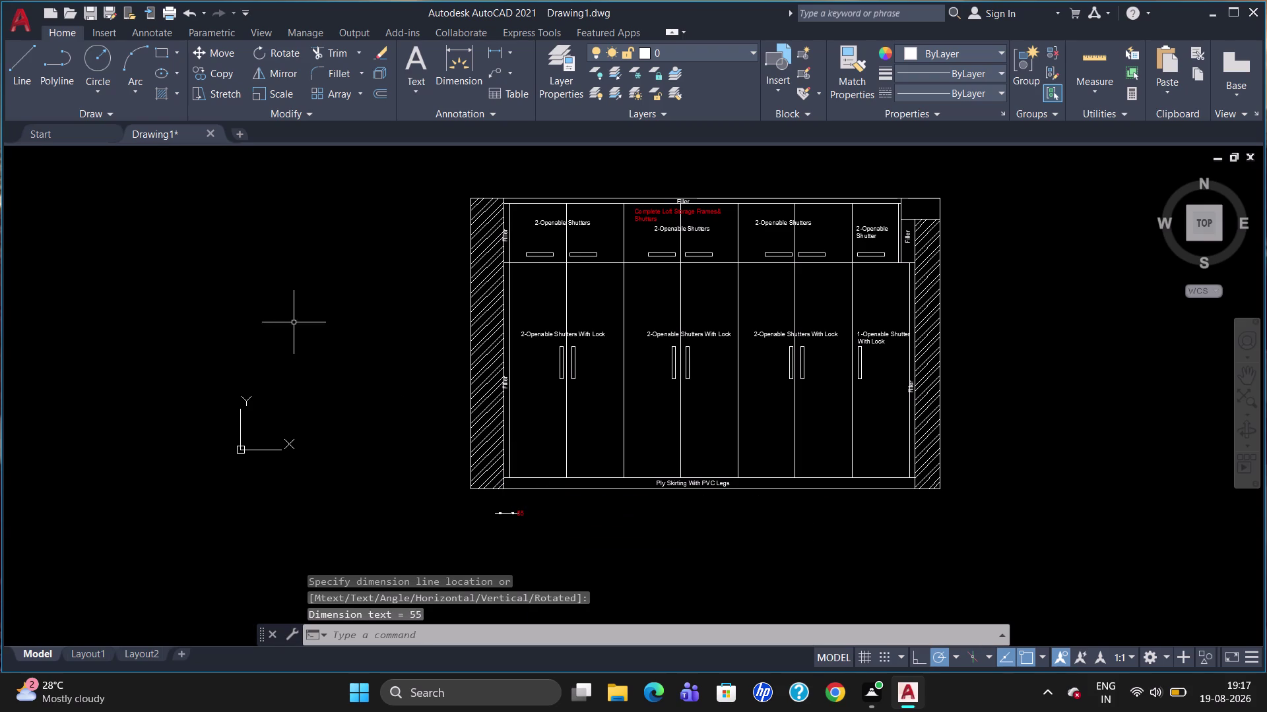
click(143, 25)
click(131, 31)
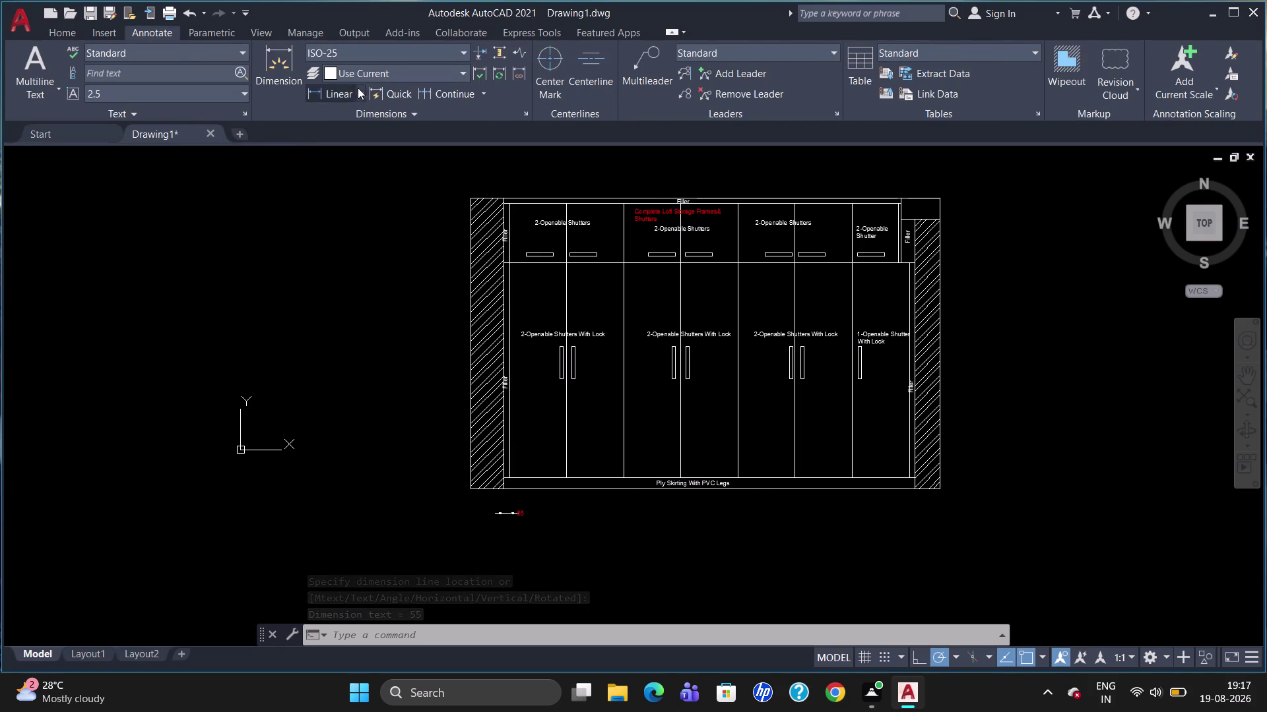
Continue the bottom chain with 1060, 1060, 1060, 530 and 50 widths.
click(440, 97)
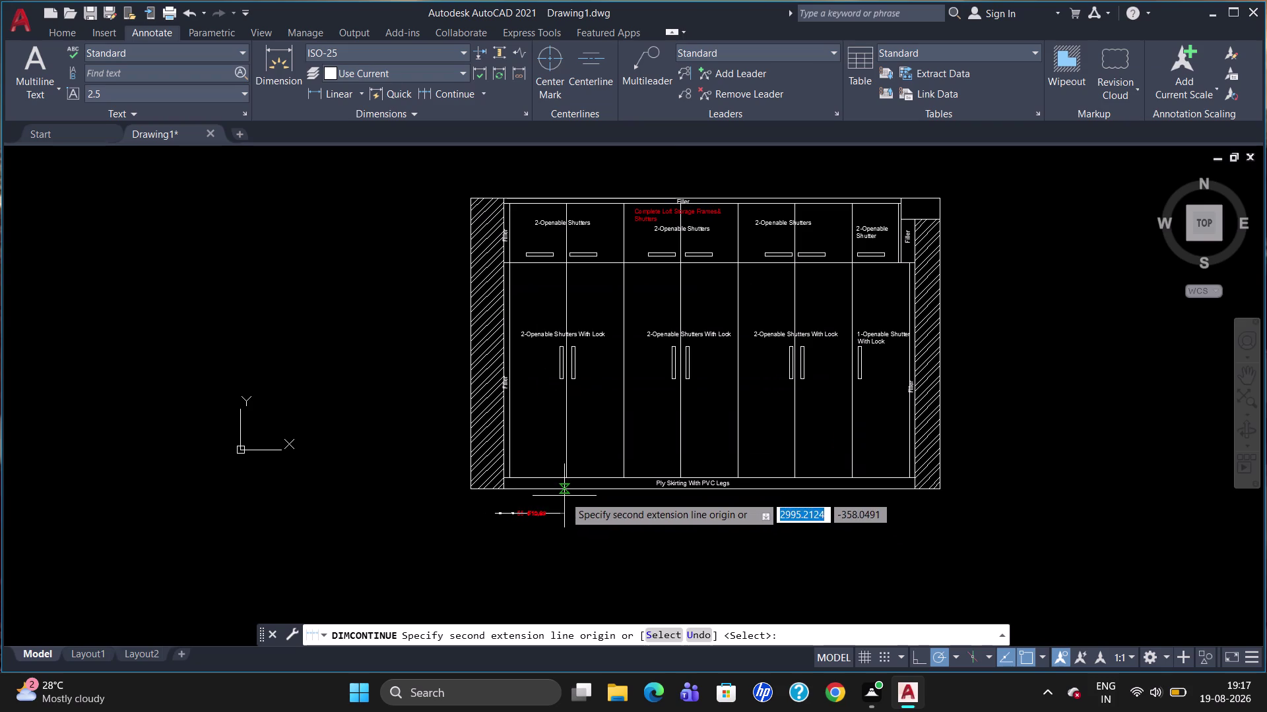
click(624, 483)
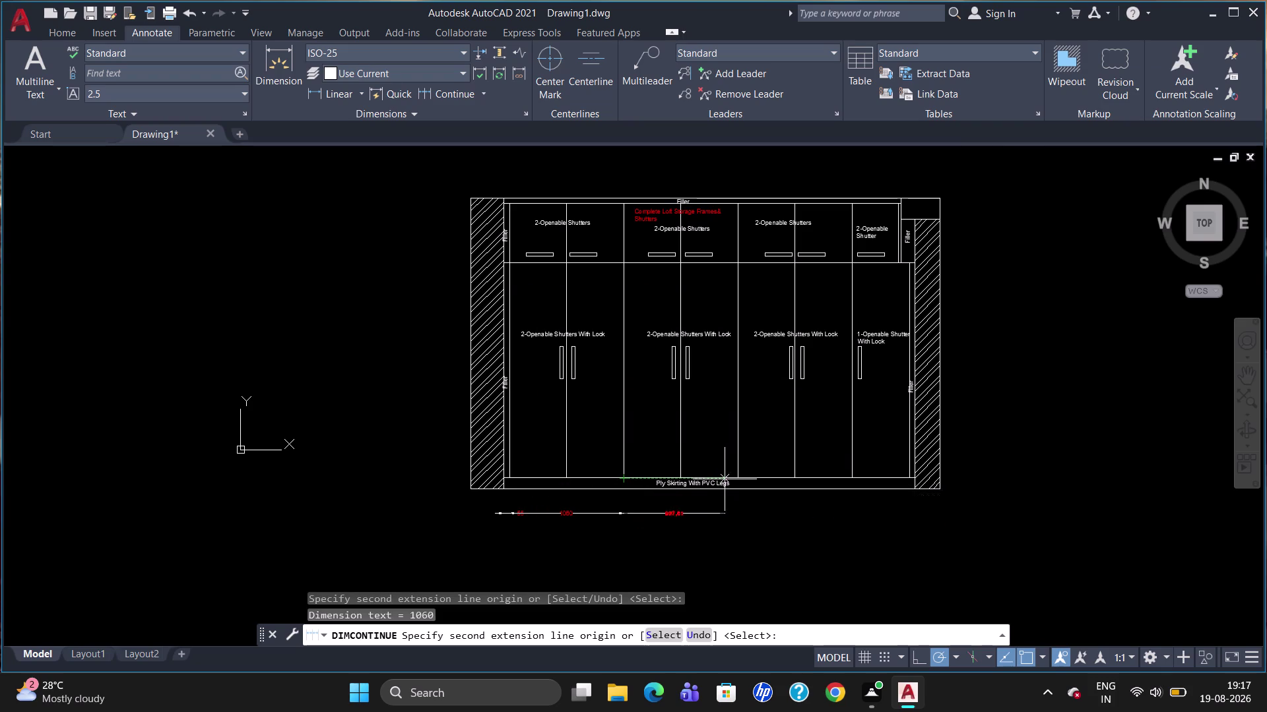
click(742, 480)
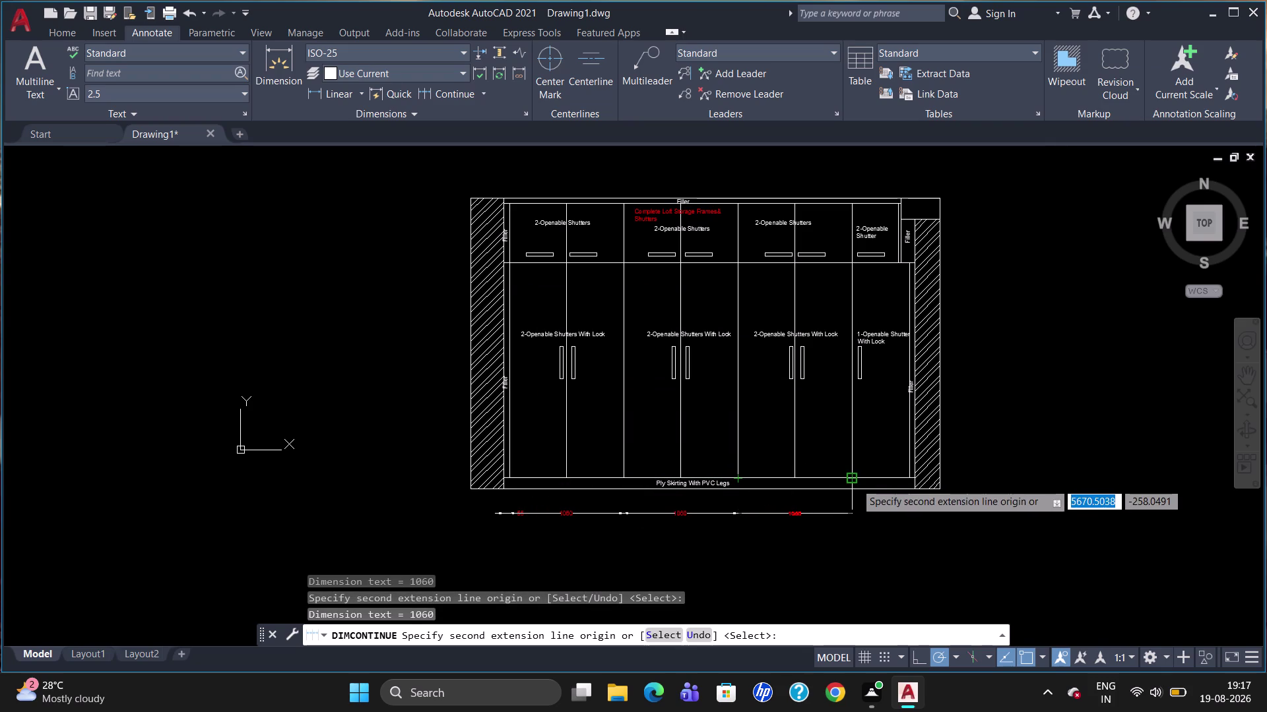
click(855, 483)
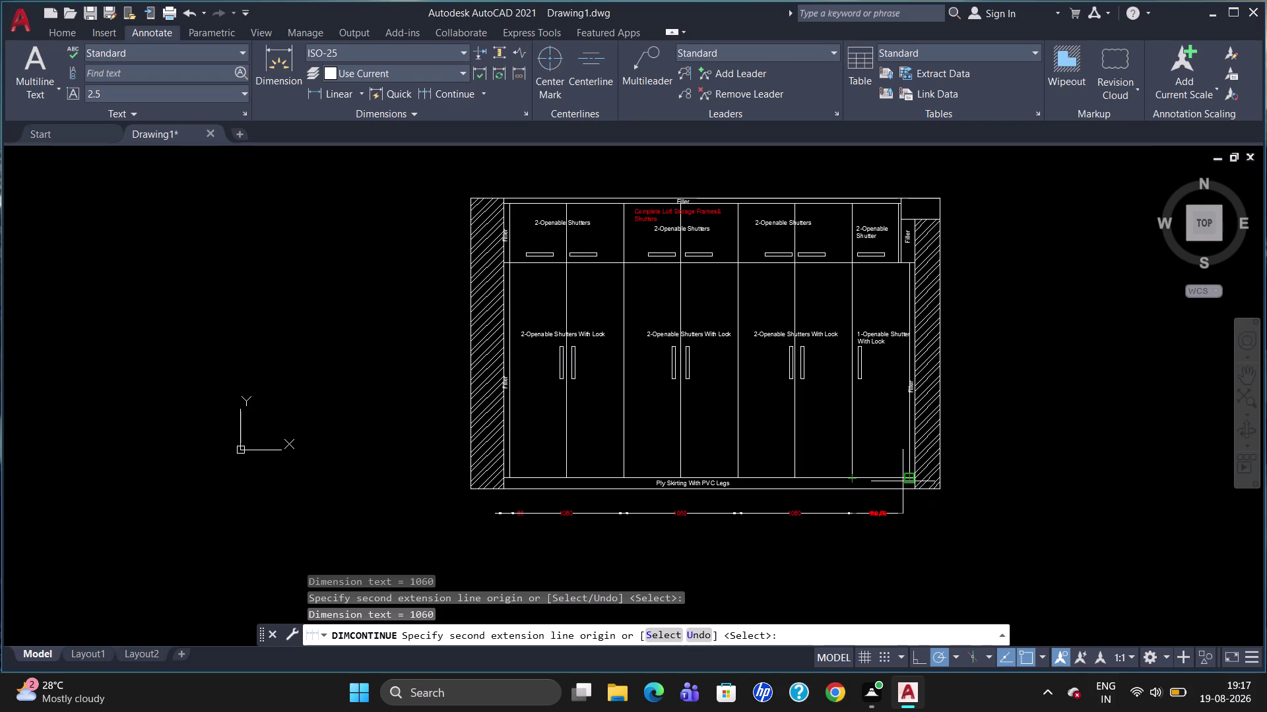
scroll(up, 3)
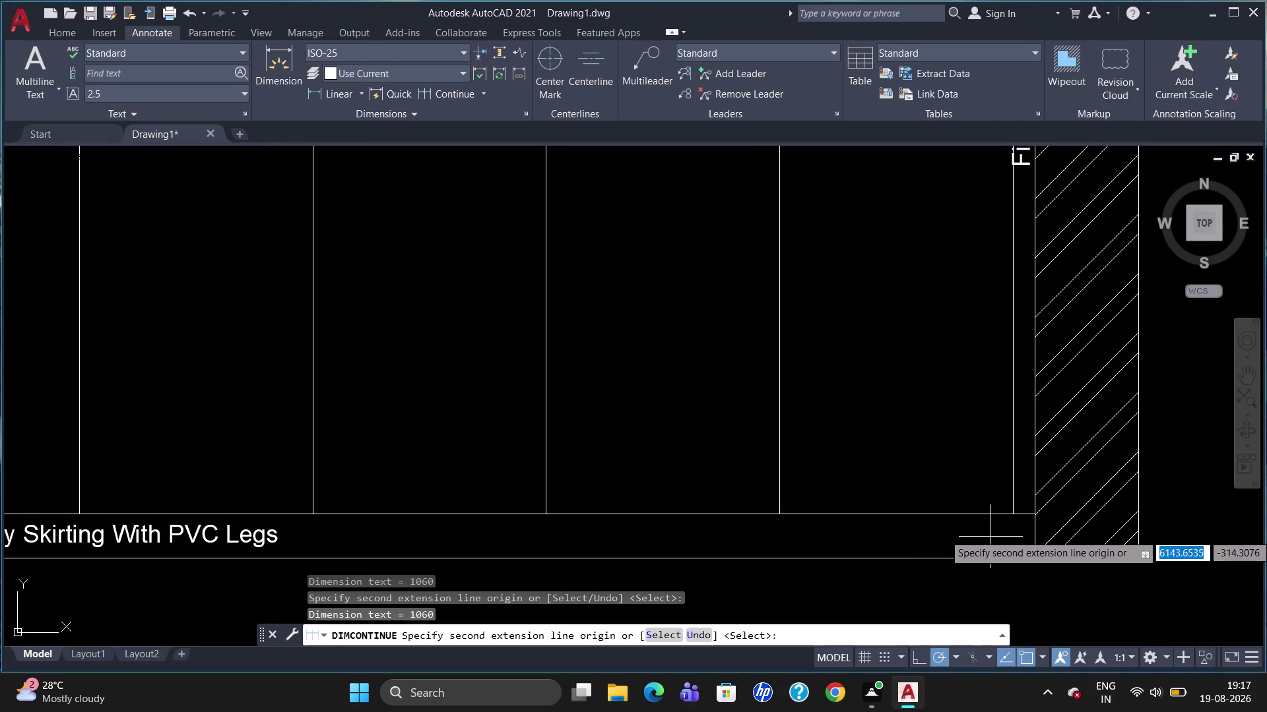
click(1017, 518)
scroll(down, 3)
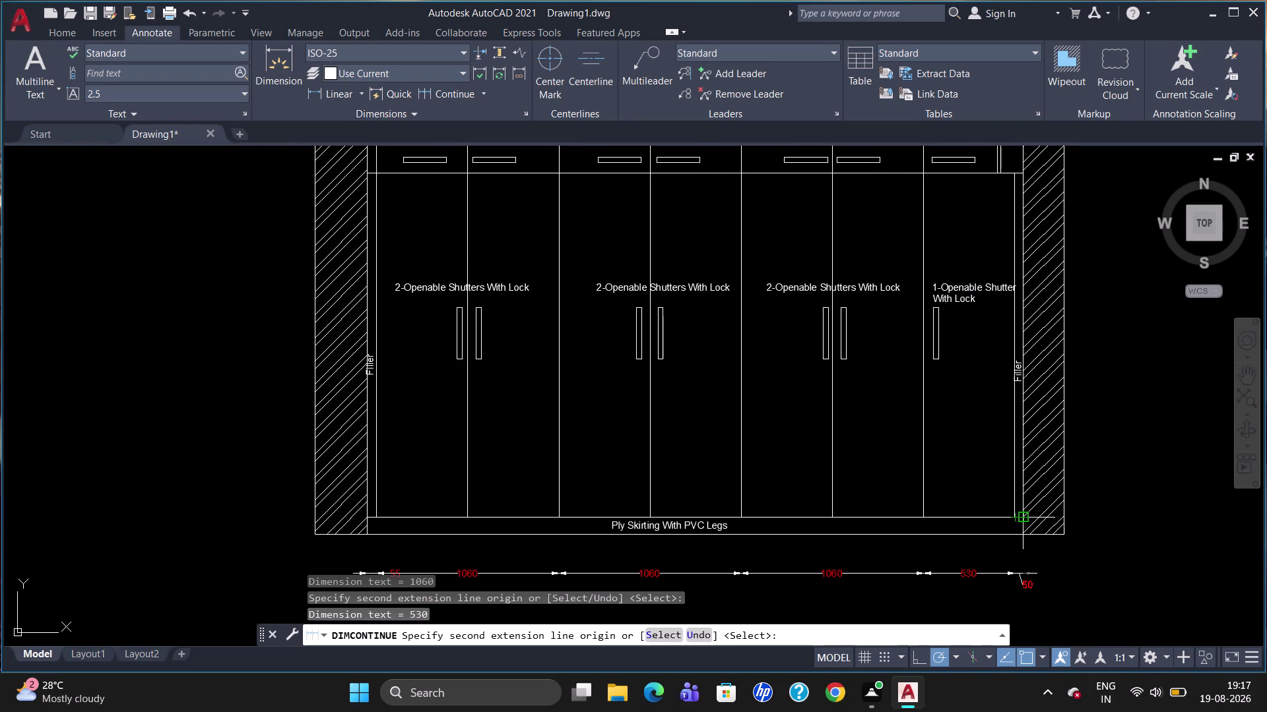
scroll(up, 3)
click(1022, 513)
scroll(down, 3)
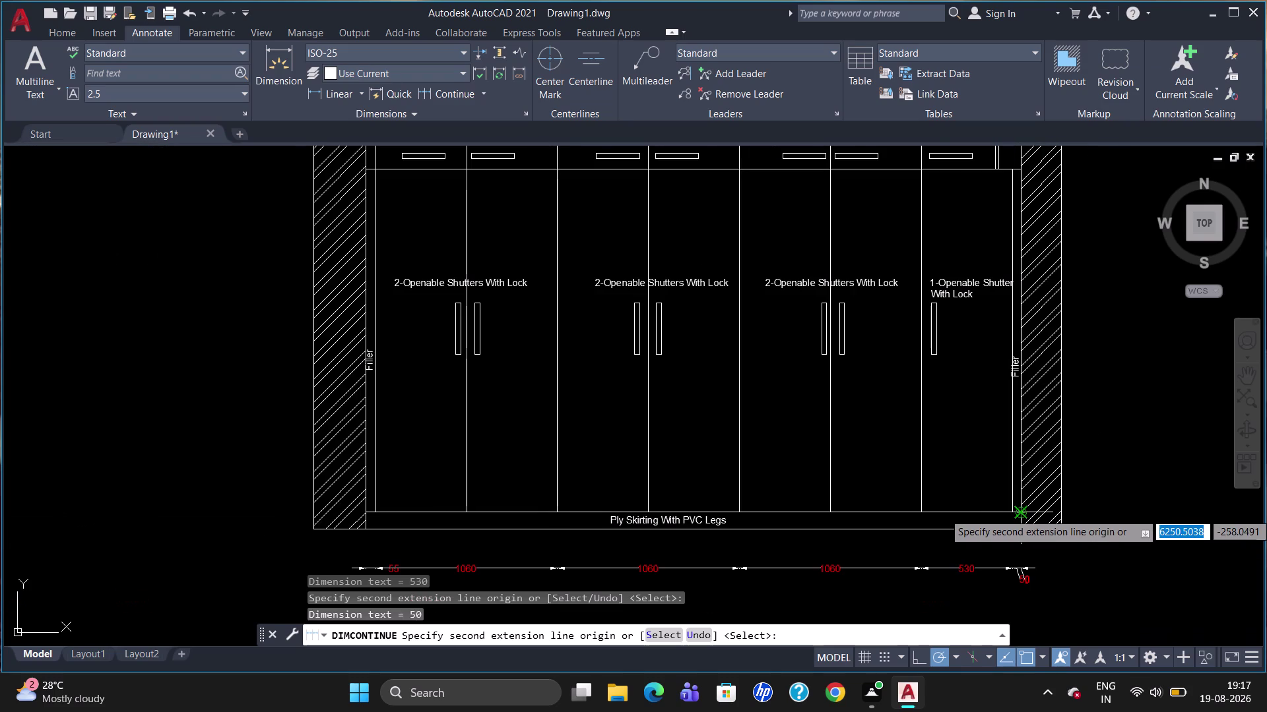
key(Escape)
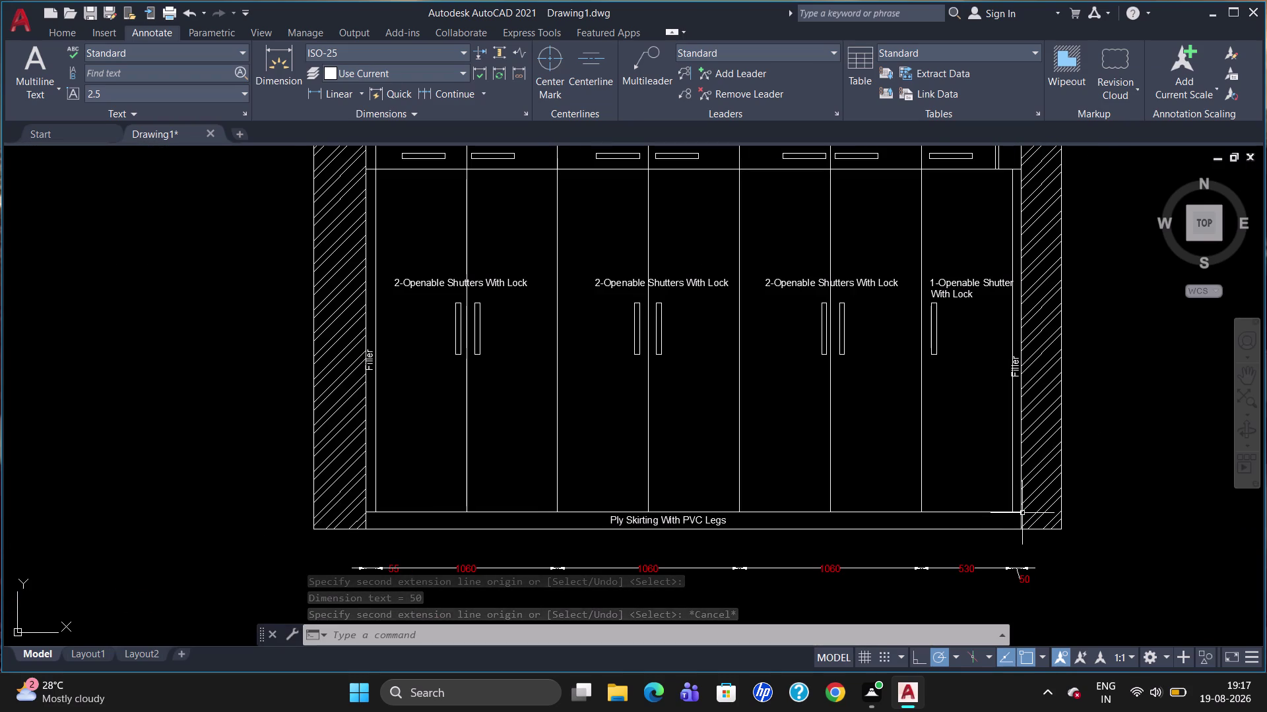
scroll(down, 3)
scroll(up, 3)
scroll(down, 3)
scroll(up, 3)
text(dl)
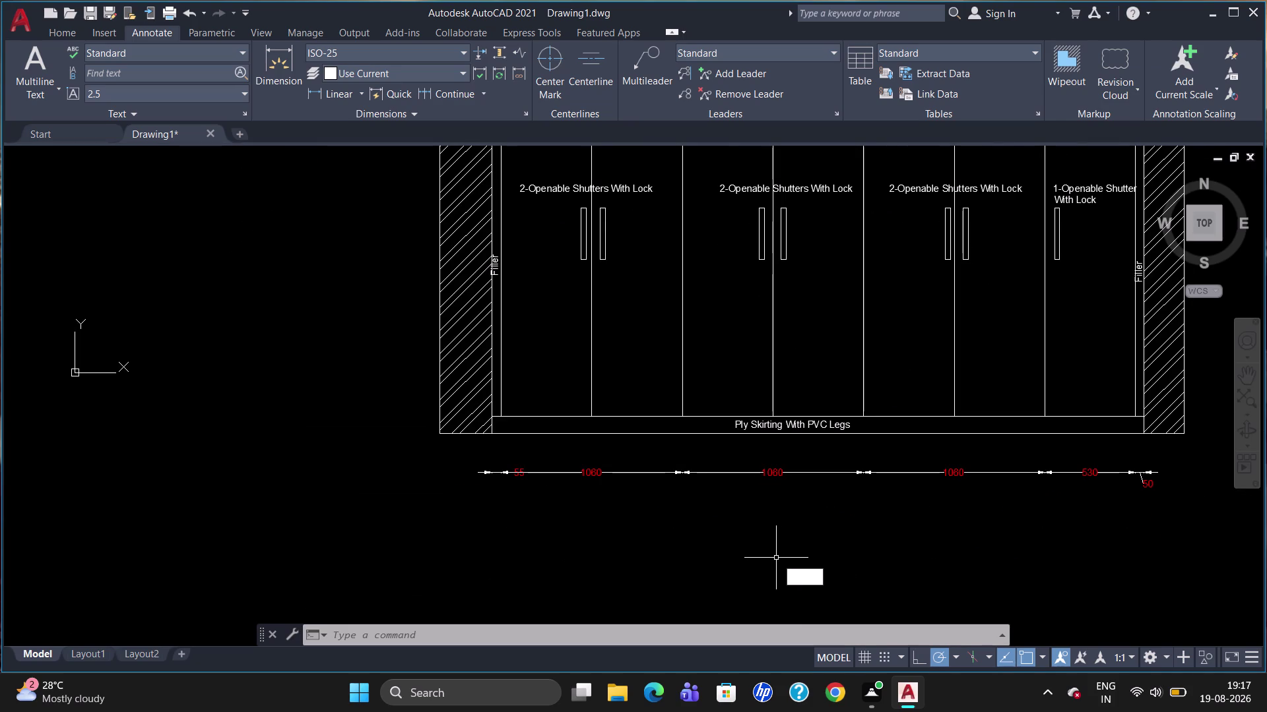
Dimension the overall 3815 width across the skirting corners, above the chain.
text(i)
key(Return)
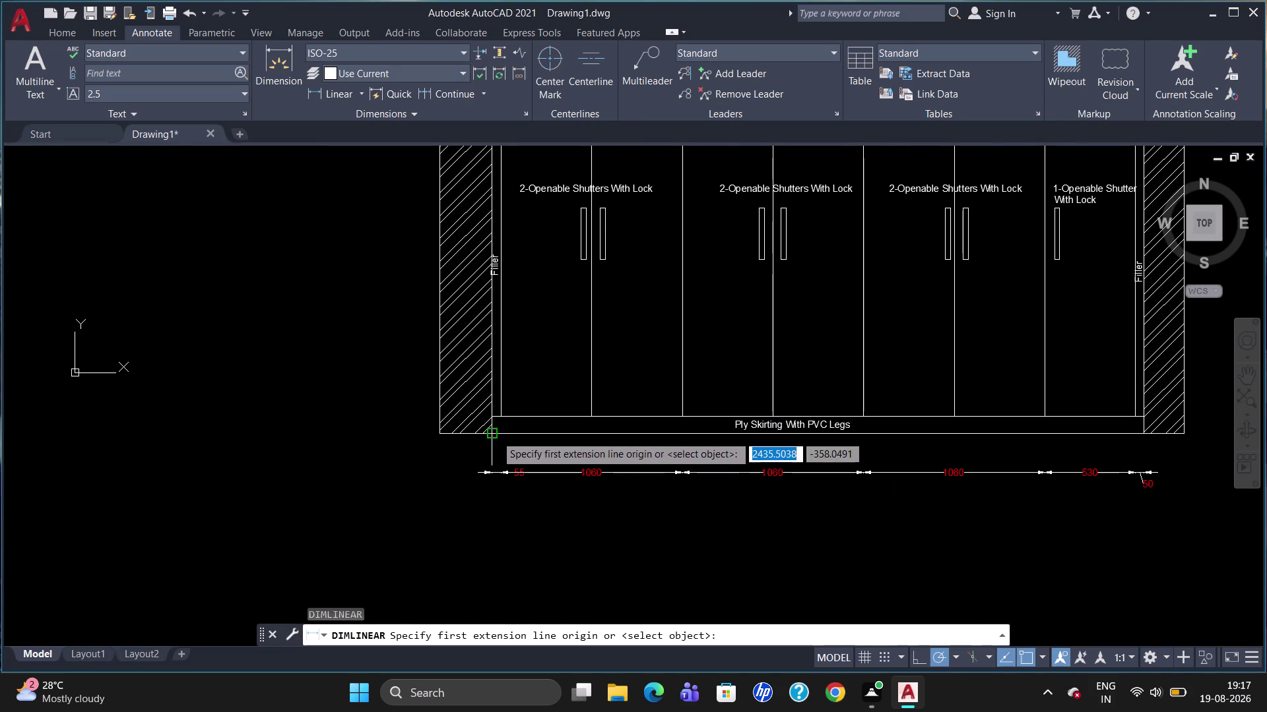
click(496, 438)
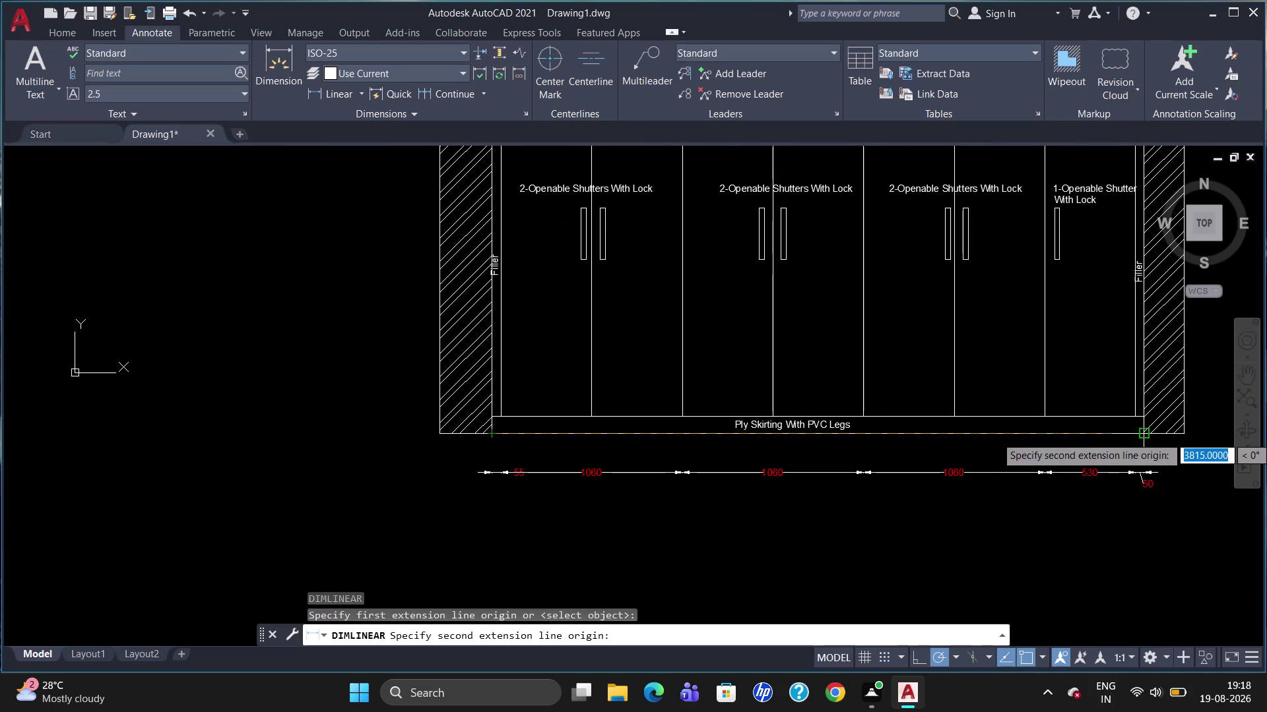
click(1143, 437)
click(1135, 451)
scroll(down, 3)
scroll(up, 3)
scroll(down, 3)
scroll(up, 3)
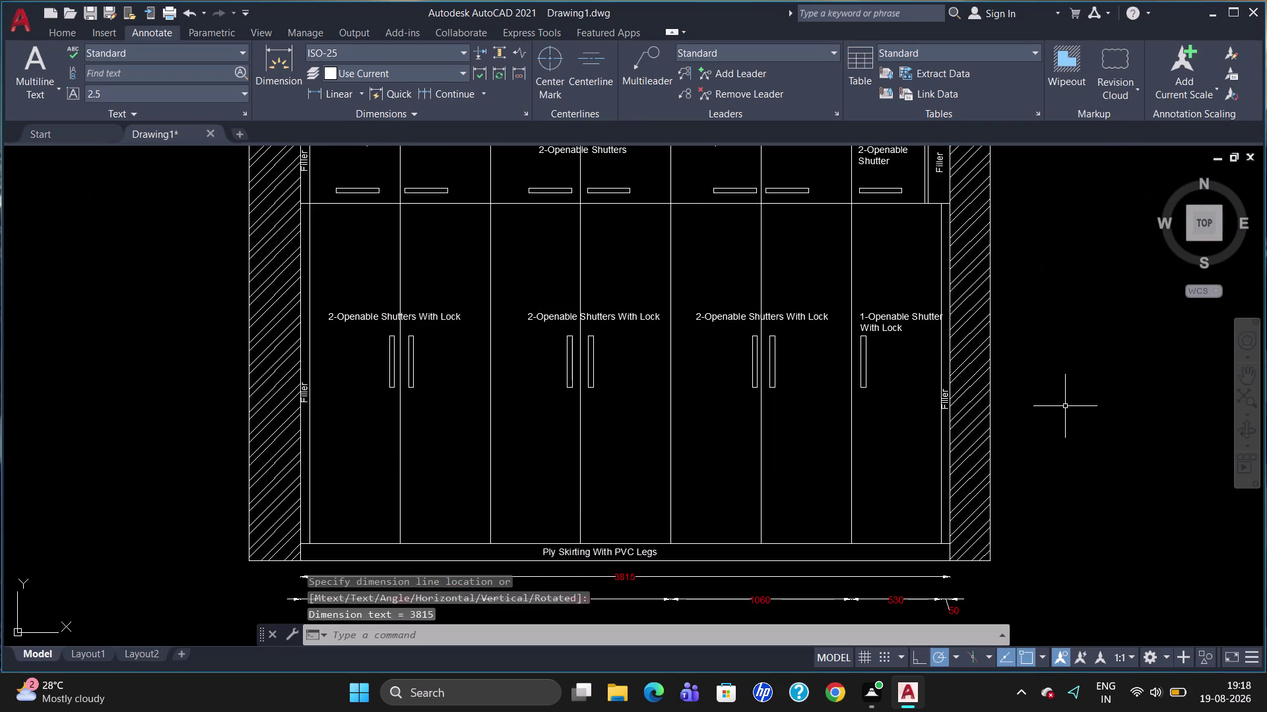
scroll(down, 3)
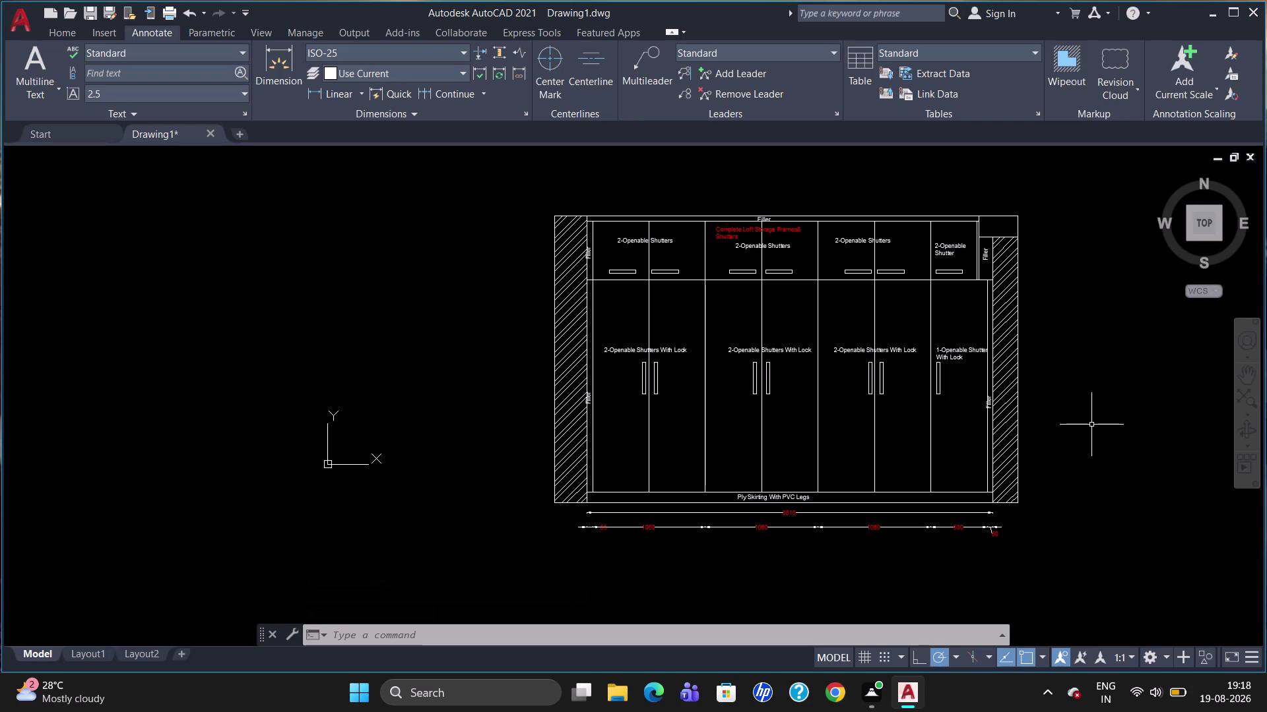
Dimension the left-side height chain with DLI and Continue: 550 loft, 2000 shutter, 100 skirting.
text(dli)
key(Return)
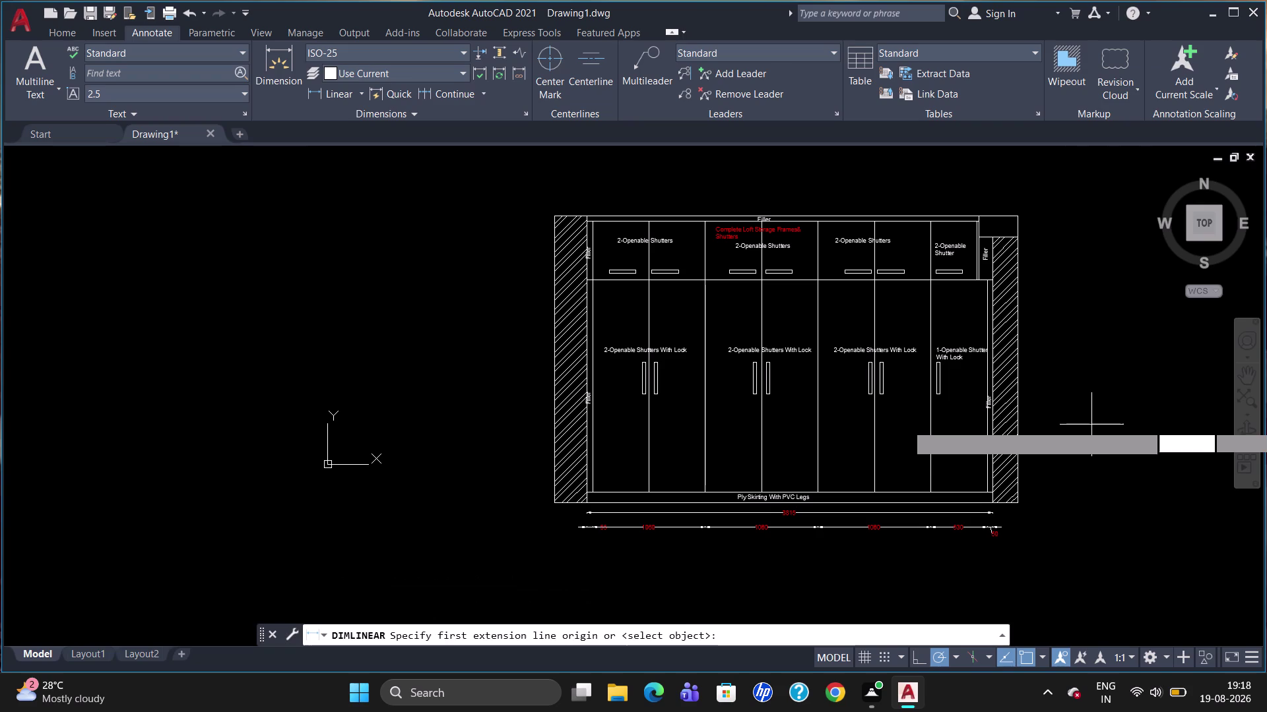
scroll(up, 3)
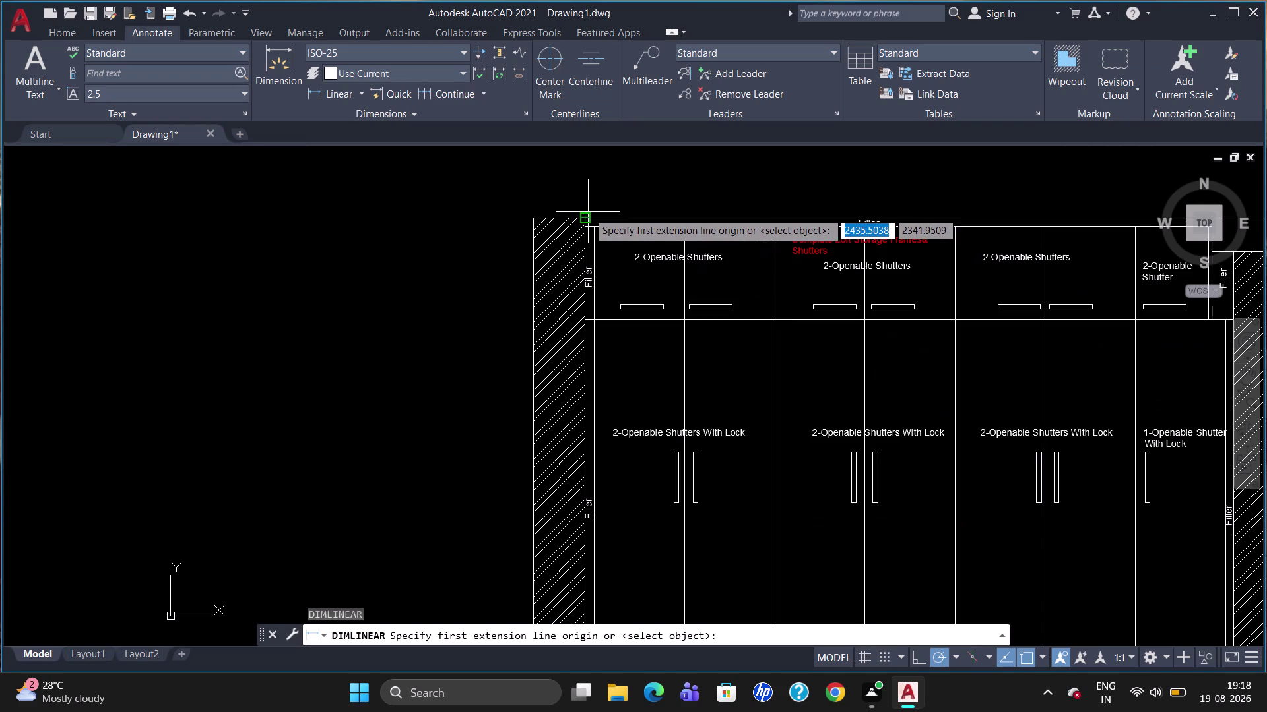
click(588, 213)
click(588, 225)
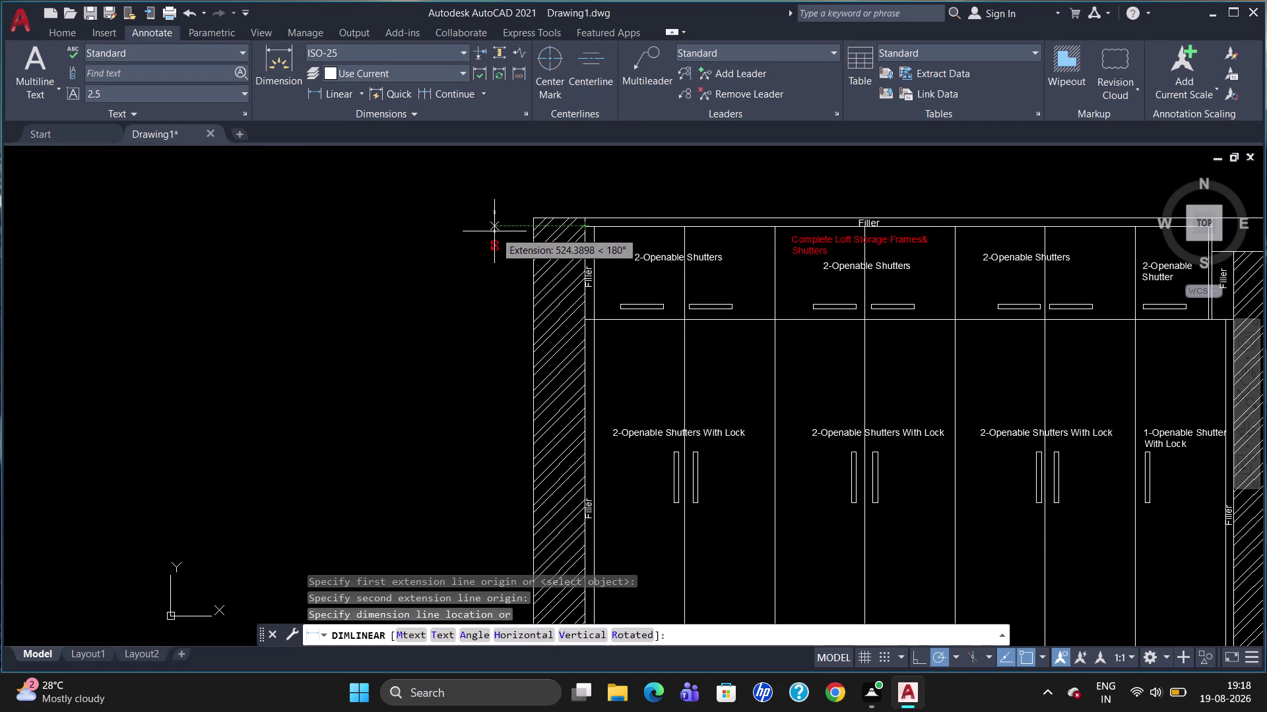
click(493, 229)
click(452, 97)
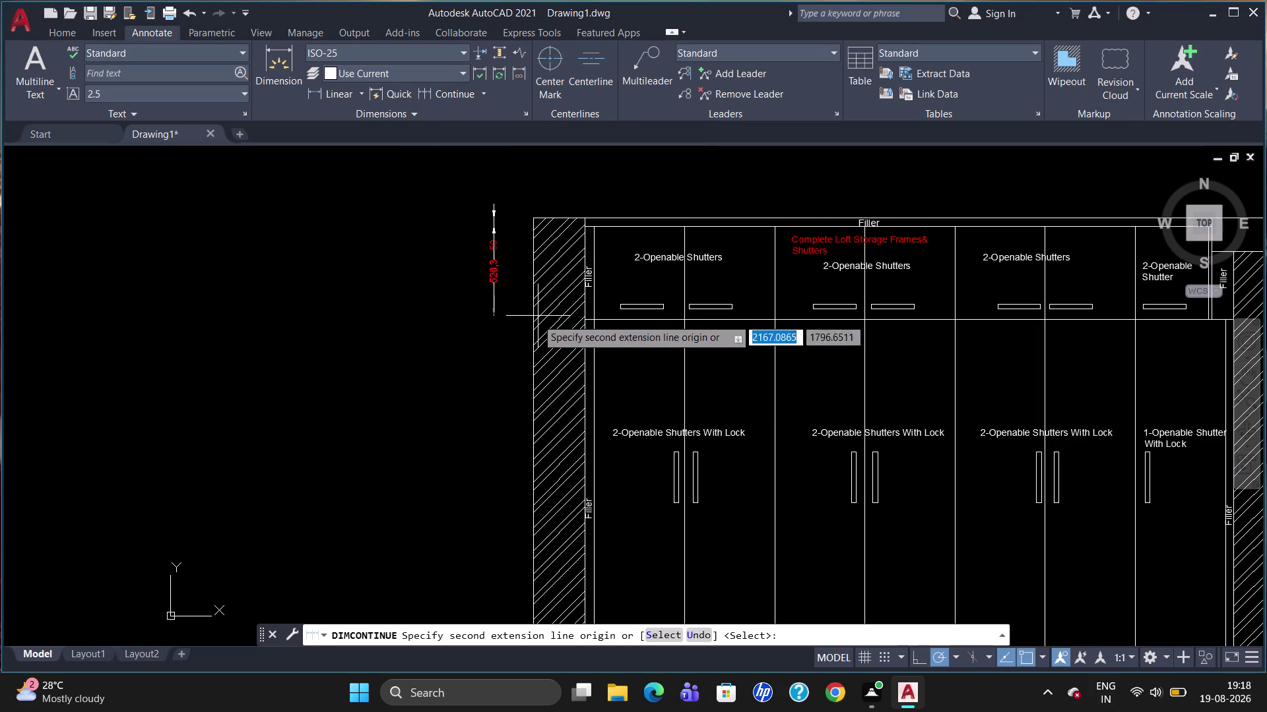
click(582, 323)
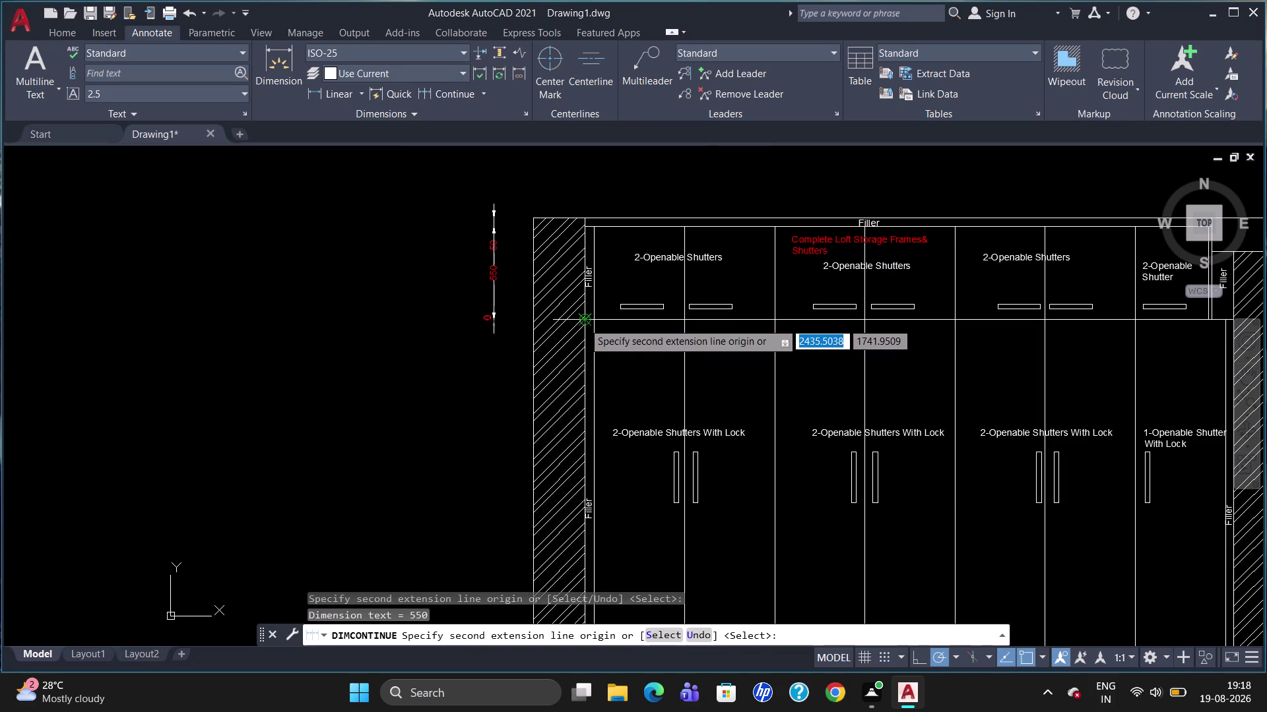
scroll(down, 3)
scroll(down, 3)
scroll(up, 3)
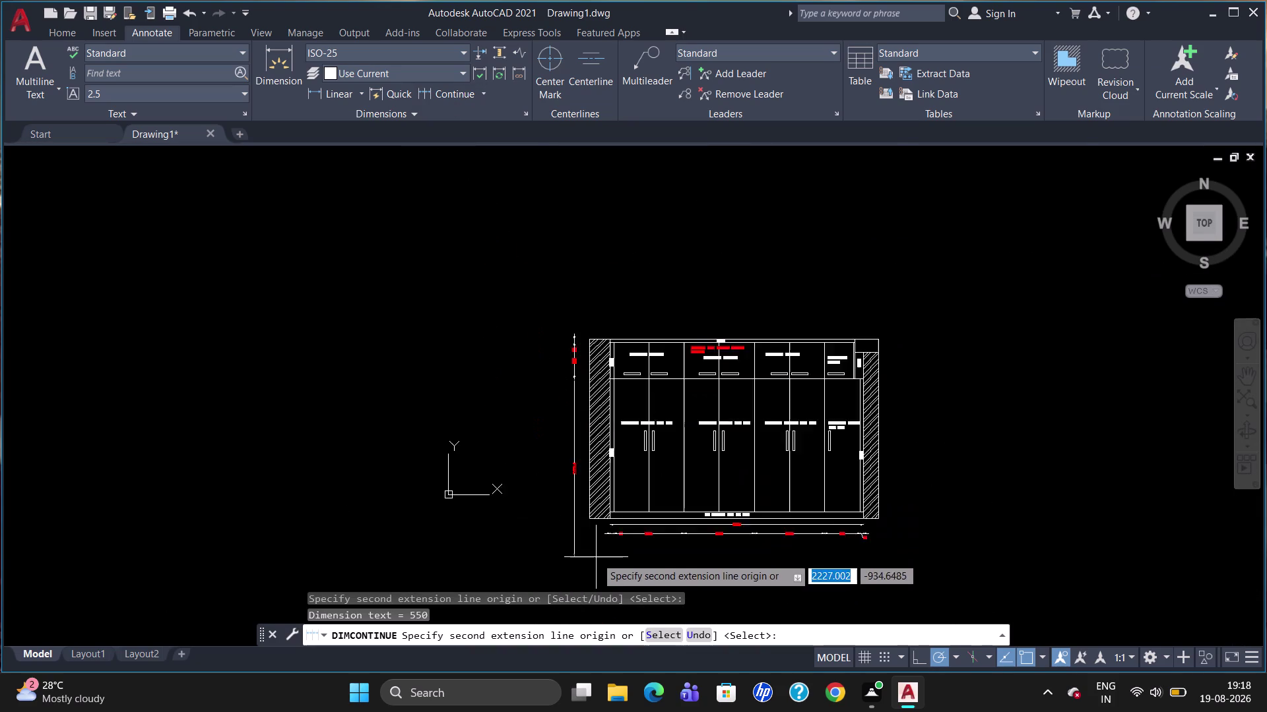
scroll(up, 3)
click(625, 440)
click(624, 455)
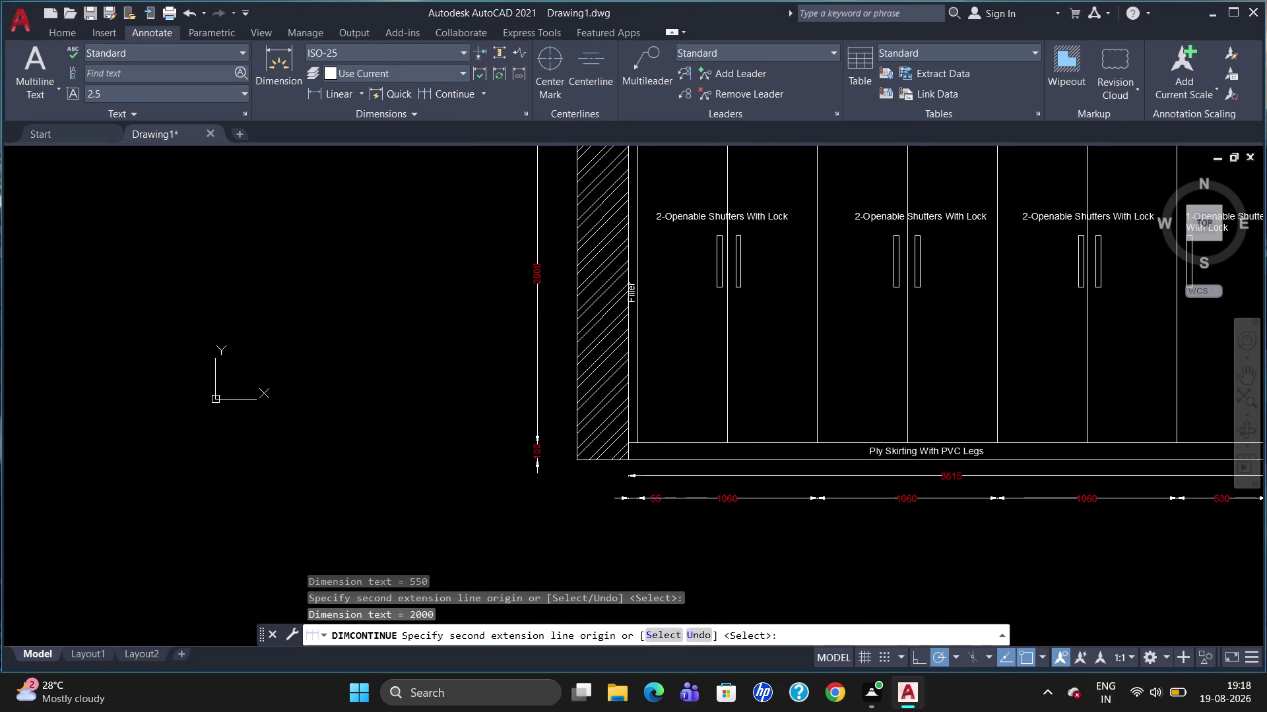
key(Escape)
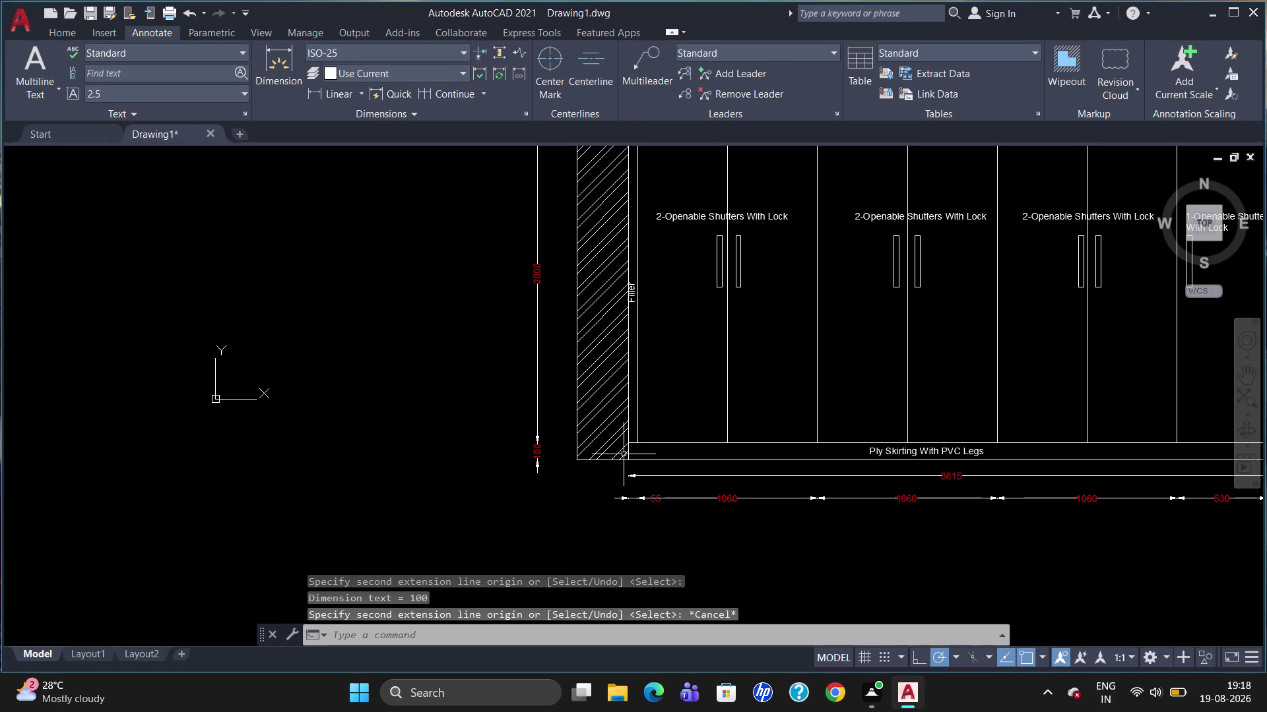
Add the overall 2700 height dimension from top to bottom on the left.
text(dli)
key(Return)
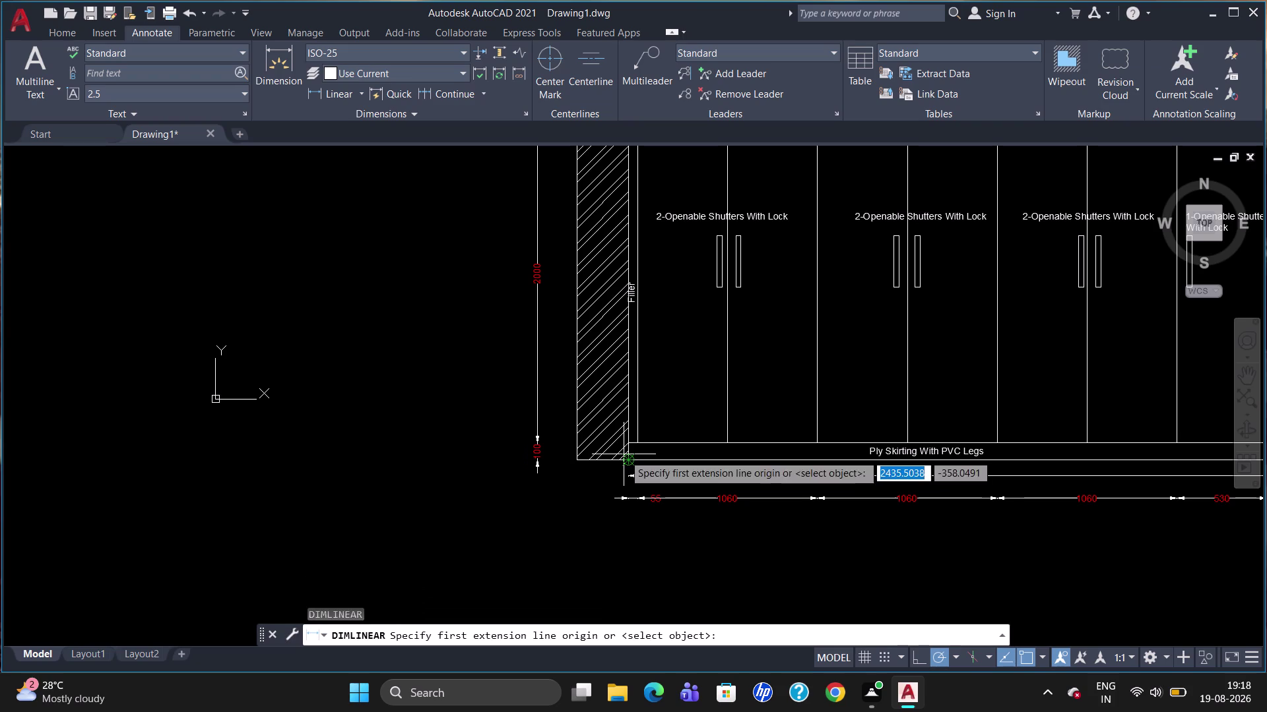
scroll(down, 3)
scroll(up, 3)
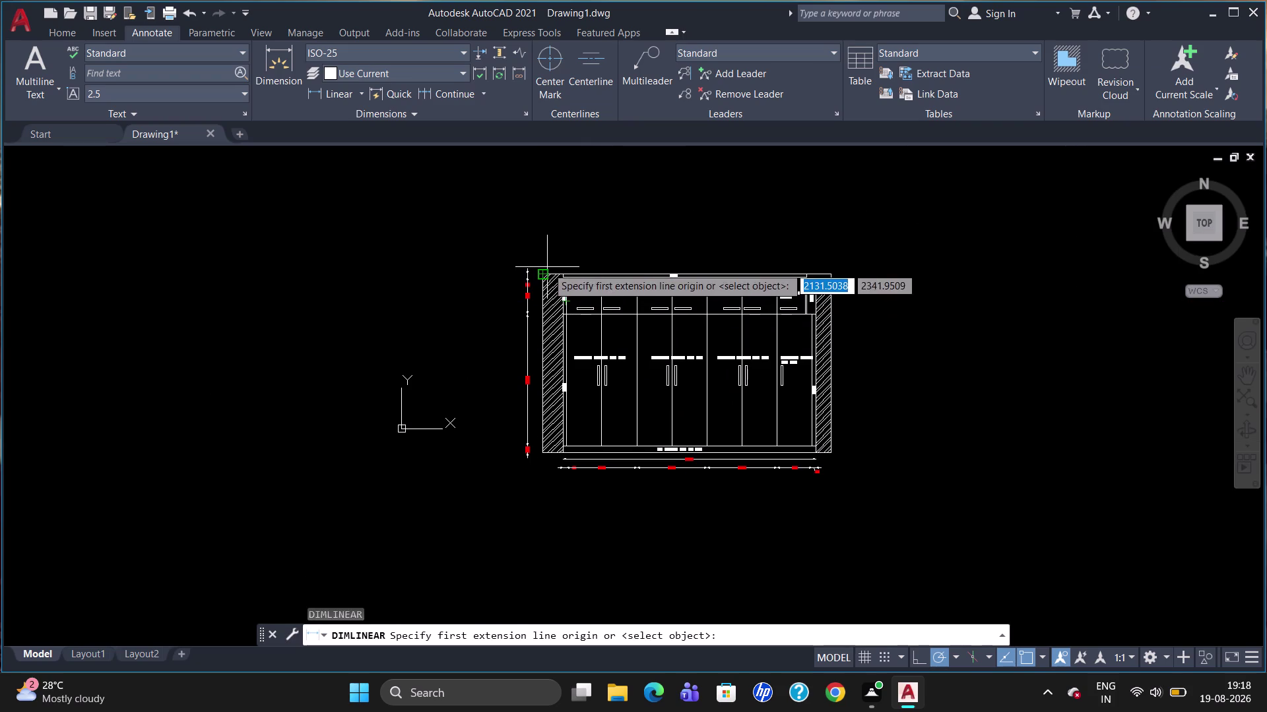
click(546, 267)
click(549, 454)
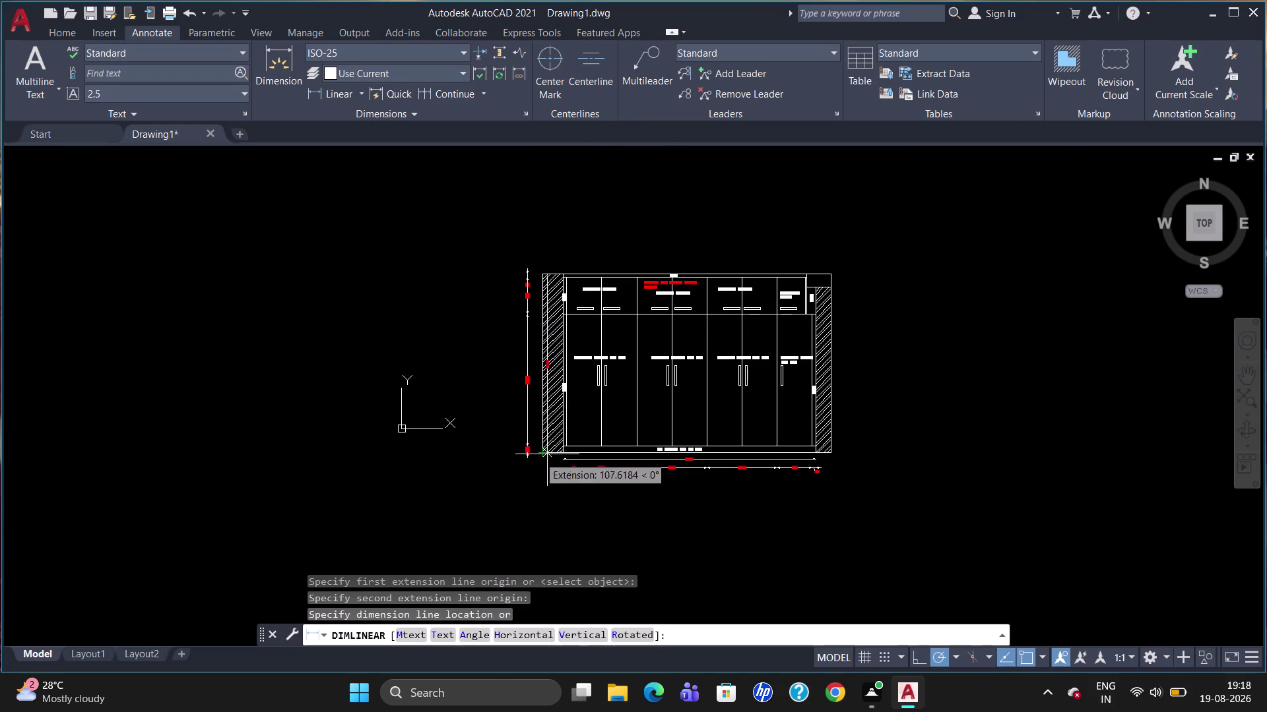
click(511, 457)
scroll(up, 3)
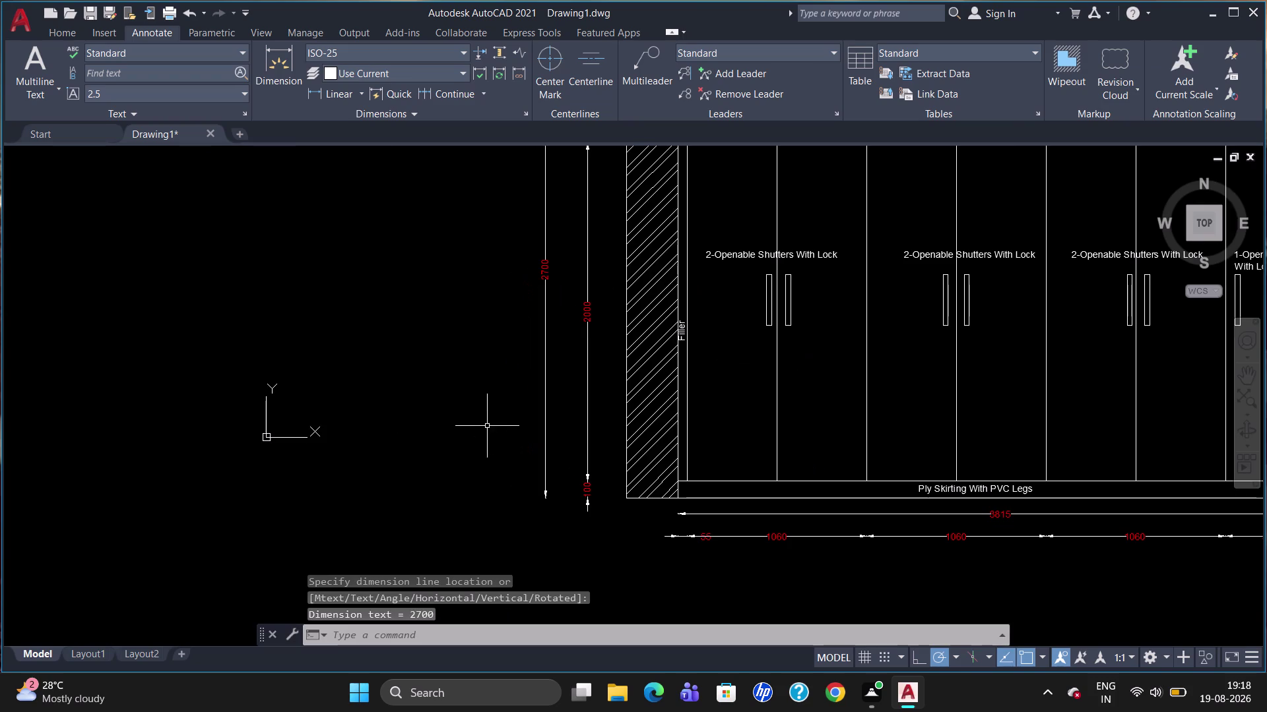
scroll(down, 3)
scroll(up, 3)
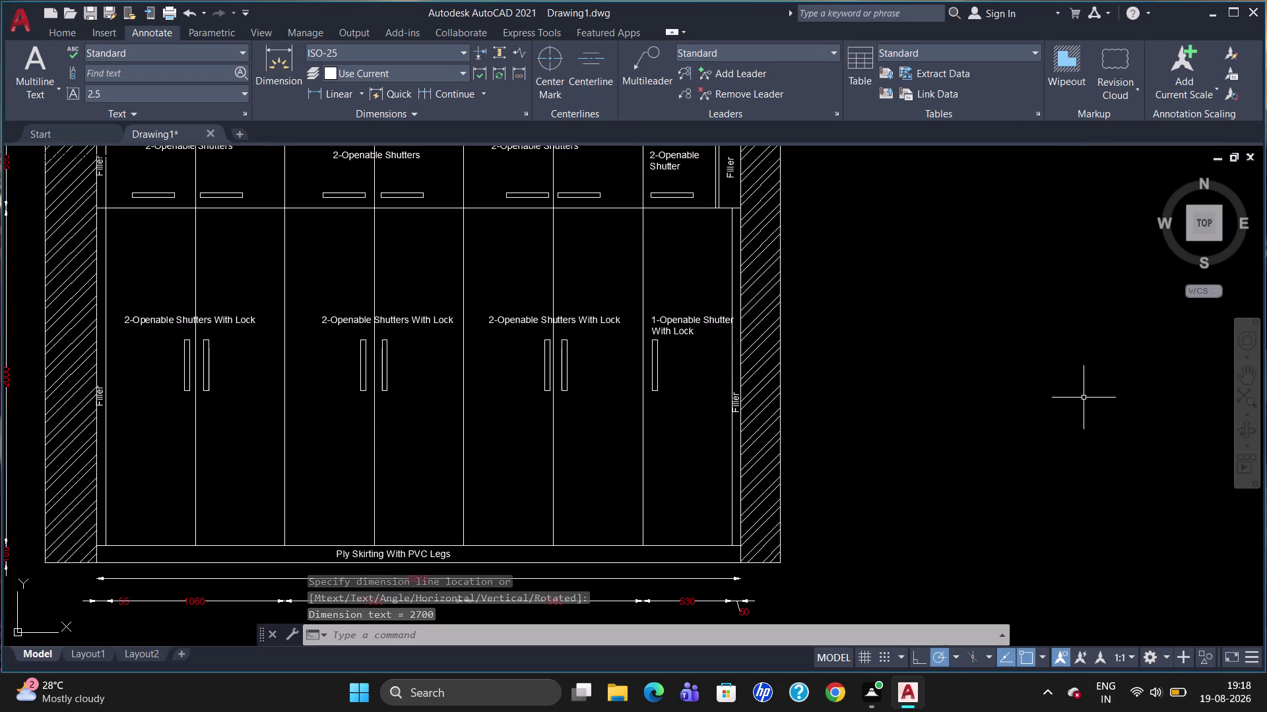
scroll(down, 3)
scroll(up, 3)
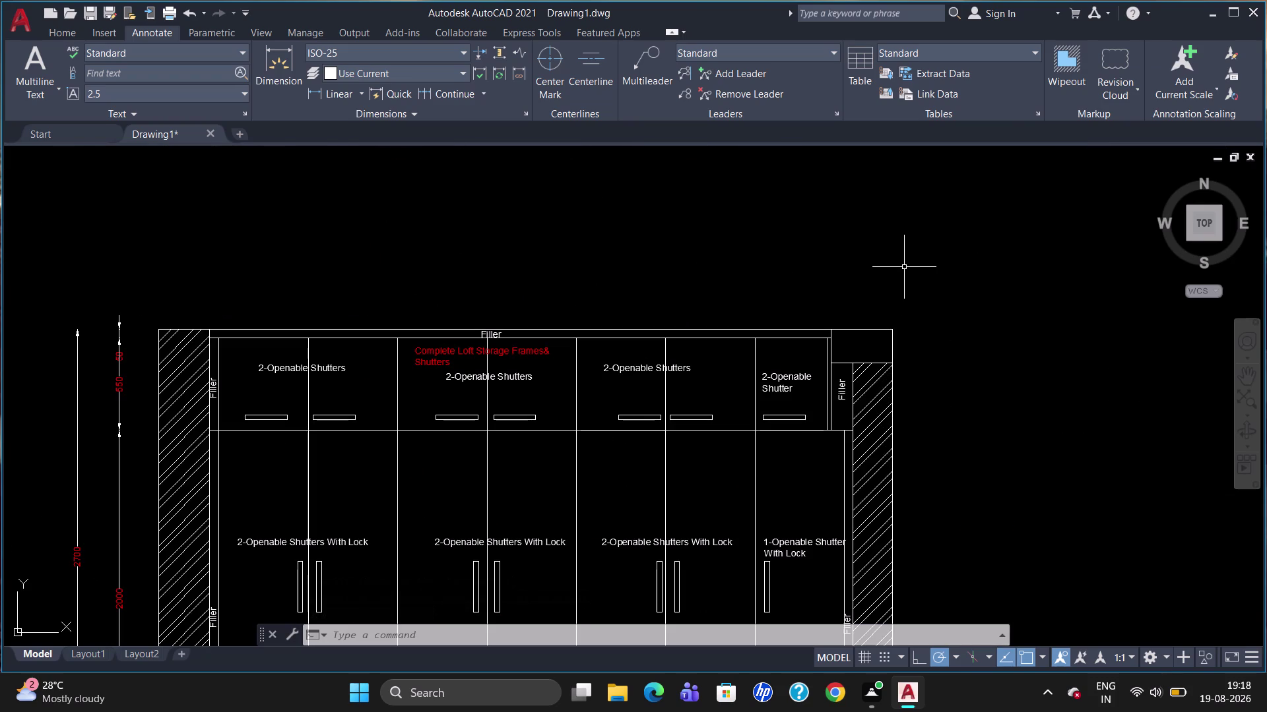
Dimension the top widths as a continued chain: 50, 1060, 1060, 1060, 430, 150.
text(dli)
key(Return)
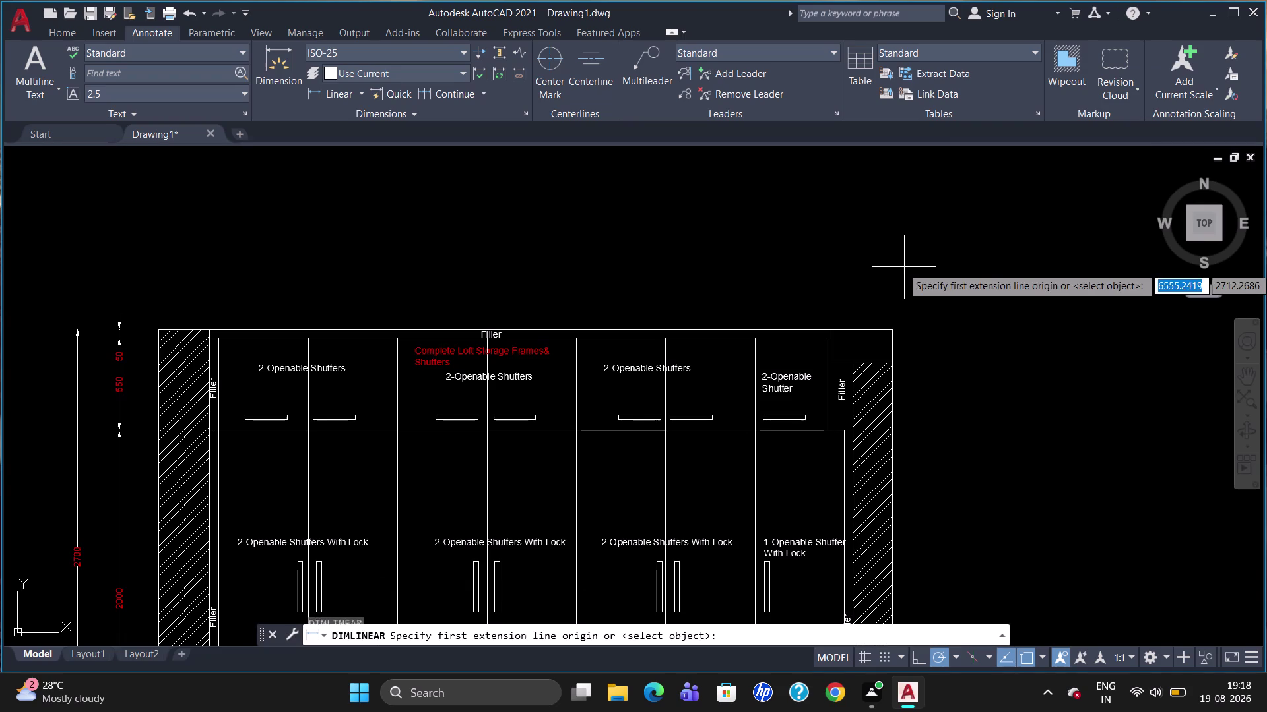
click(211, 342)
click(219, 340)
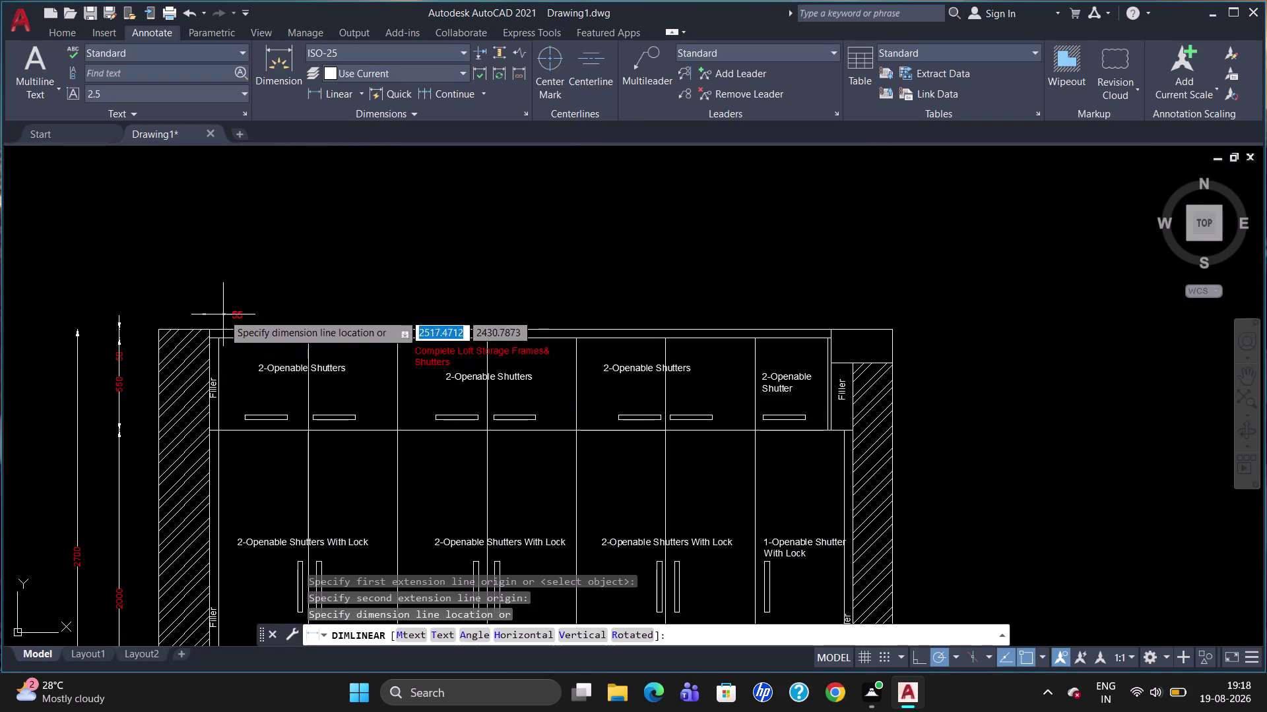
click(223, 313)
click(443, 91)
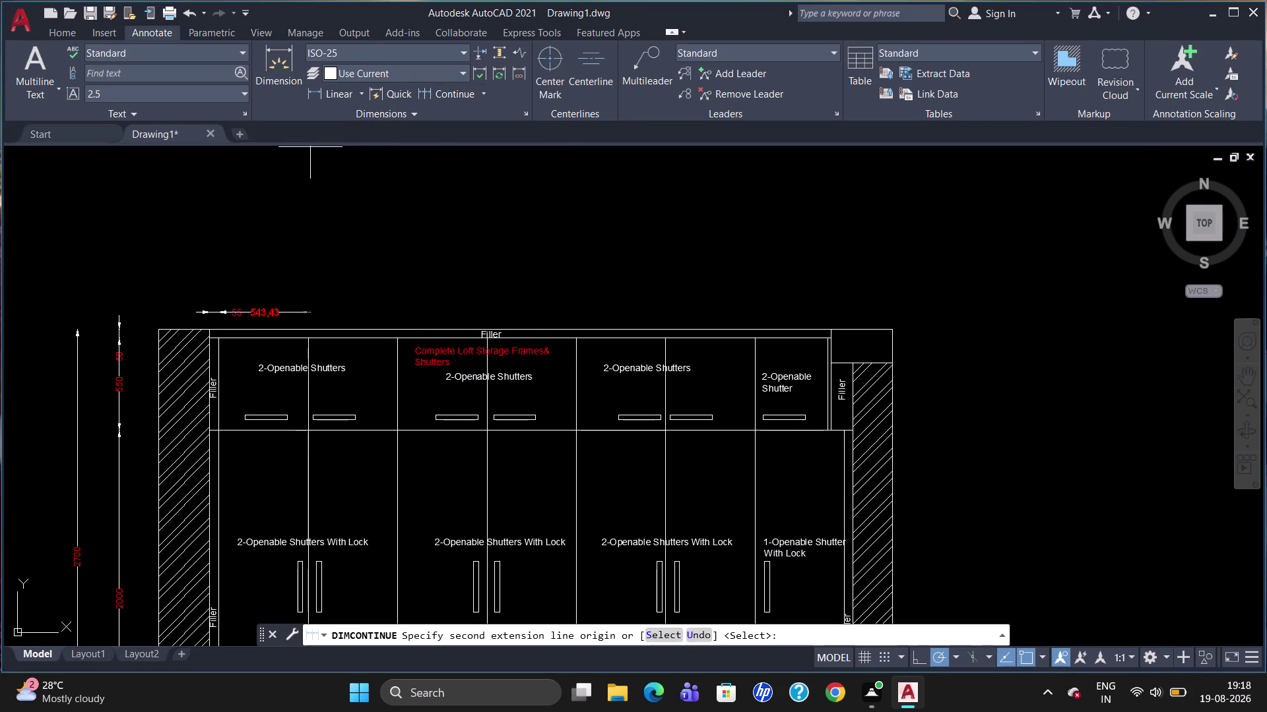
click(400, 341)
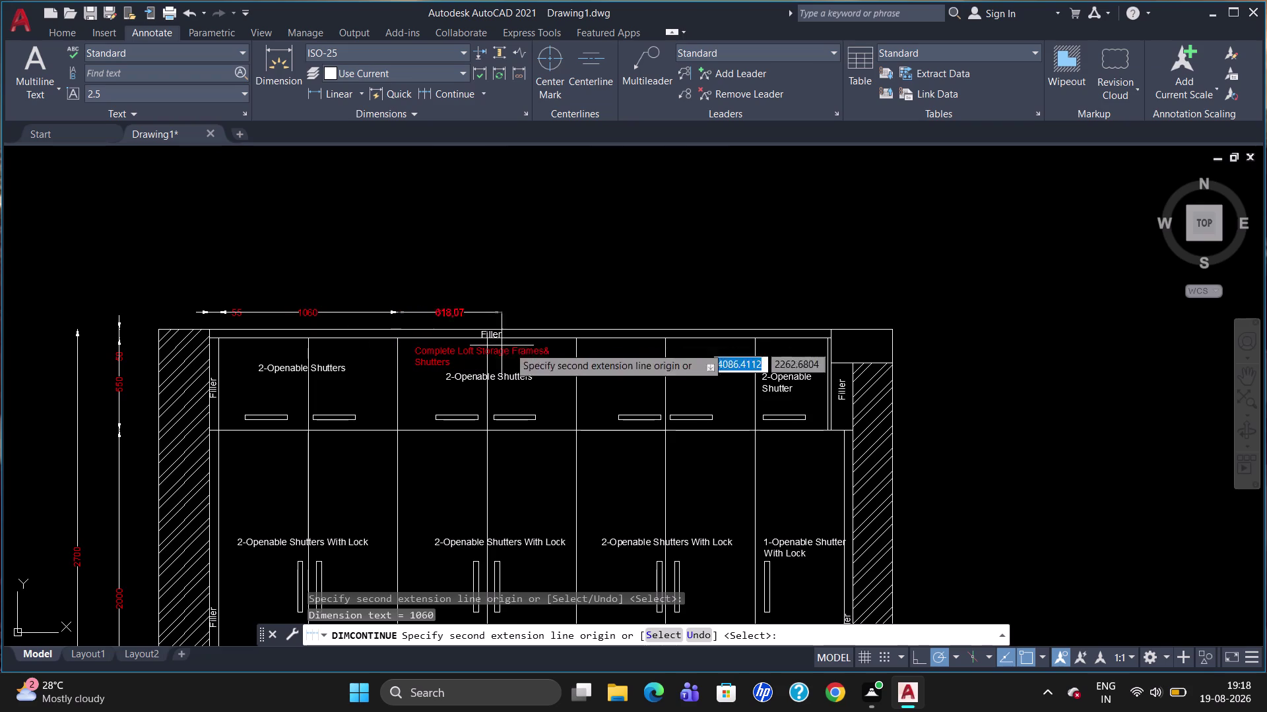
click(575, 339)
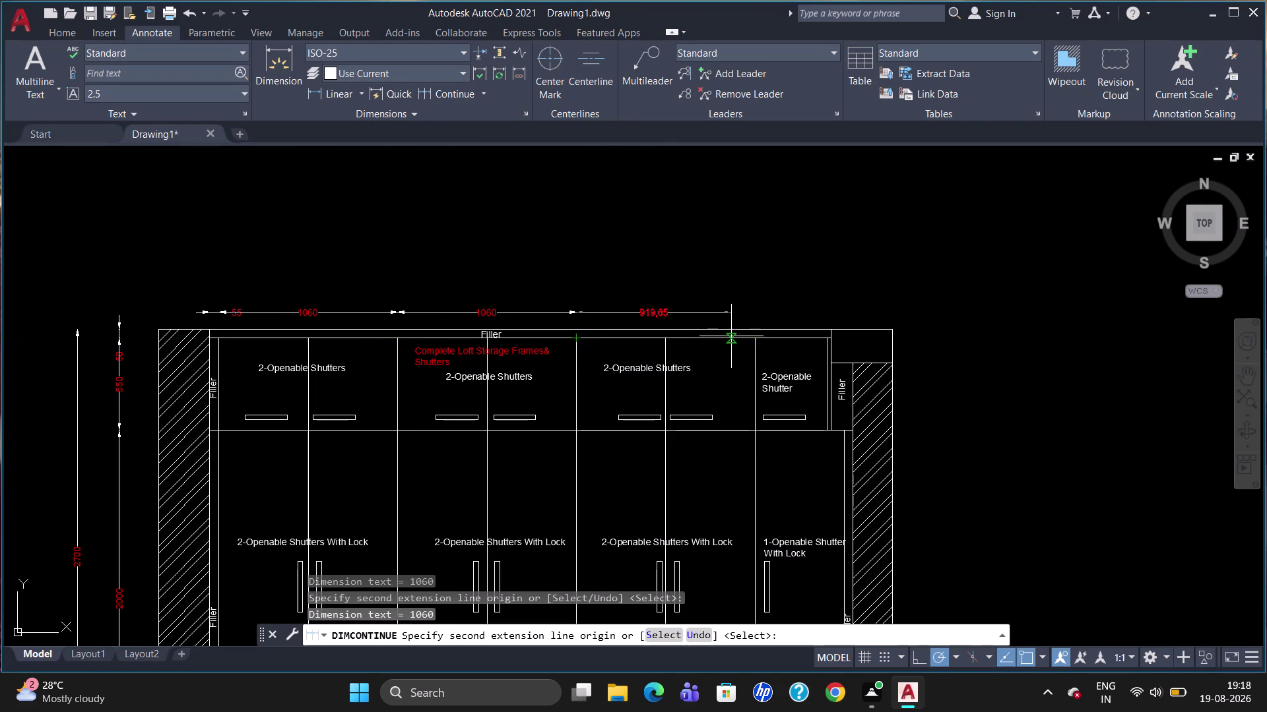
click(752, 342)
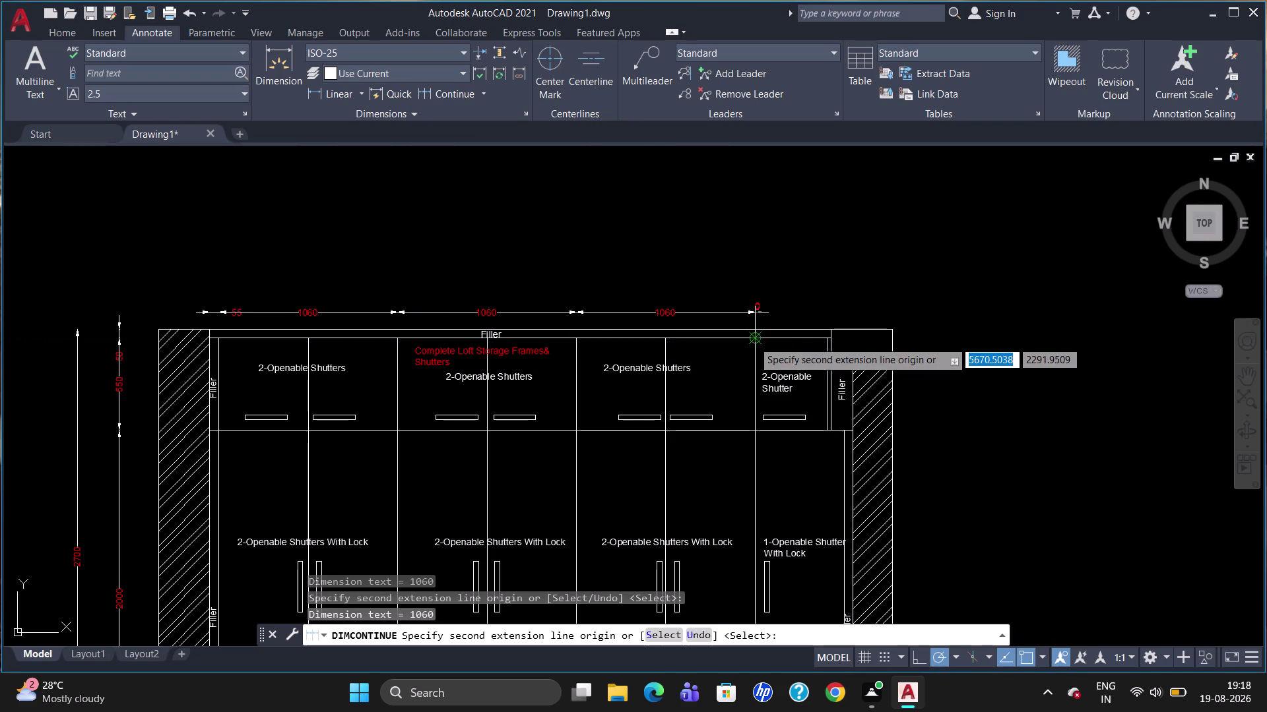
click(828, 340)
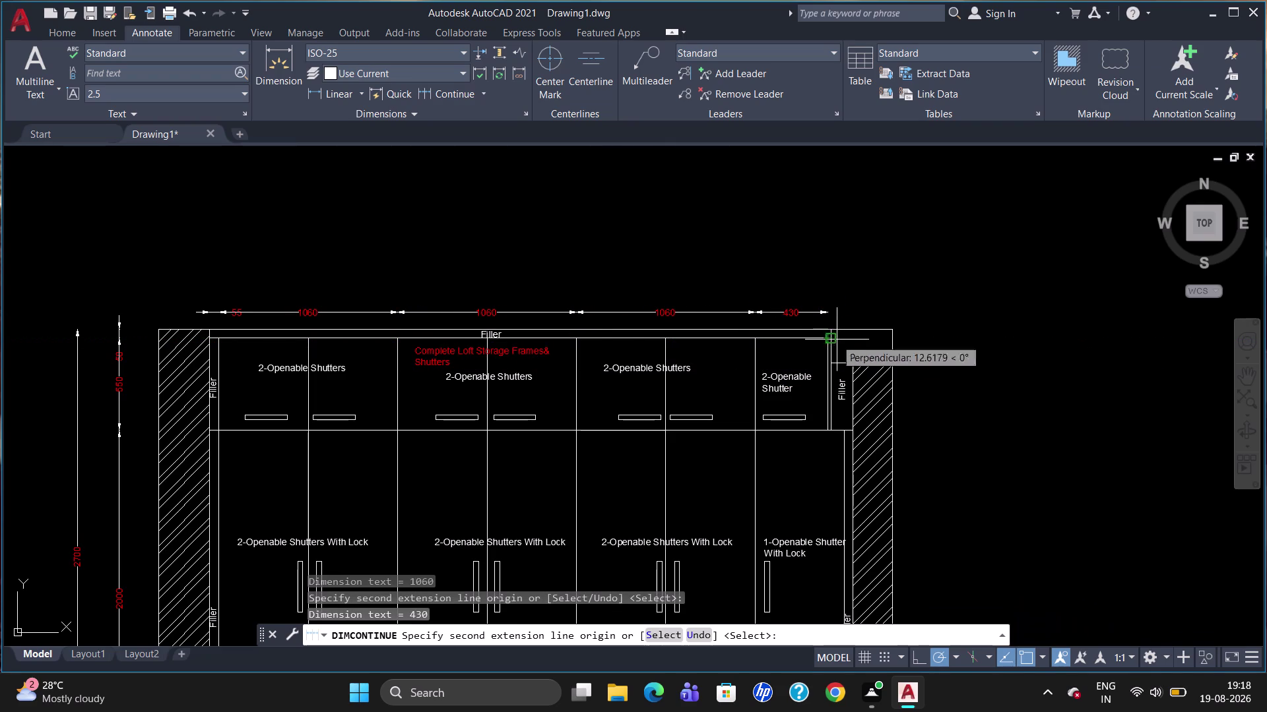
click(847, 362)
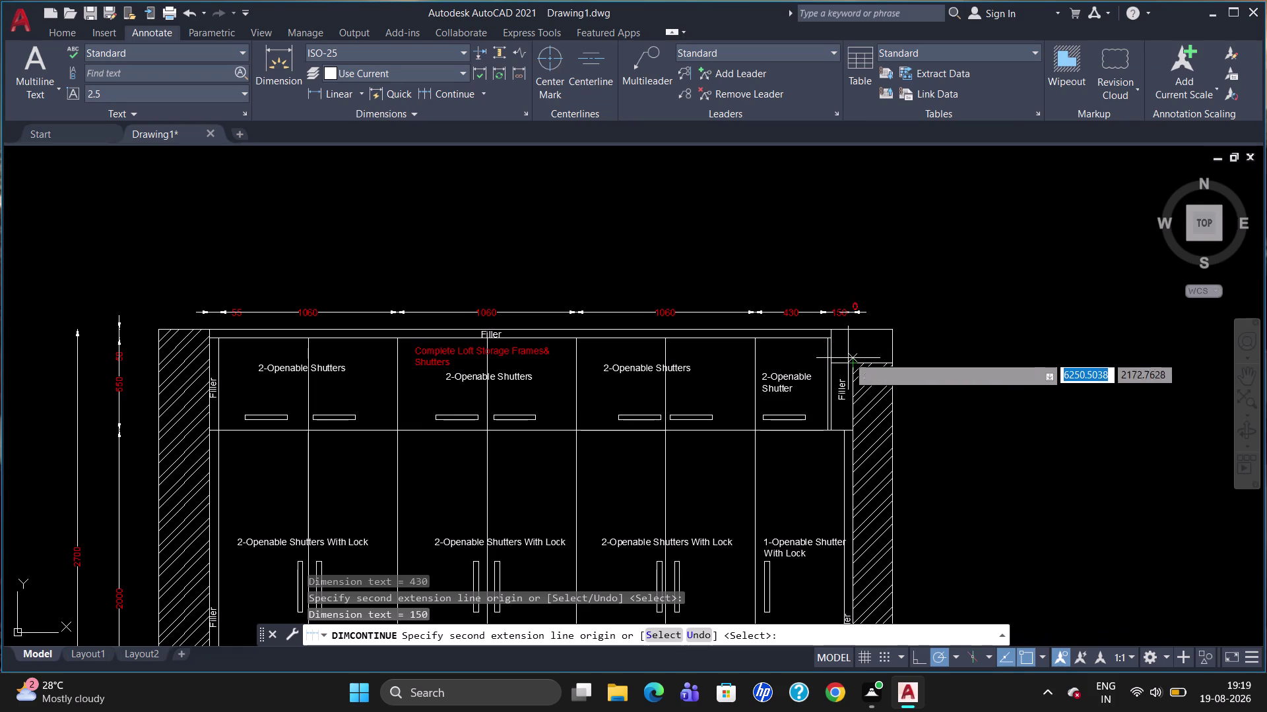
key(Escape)
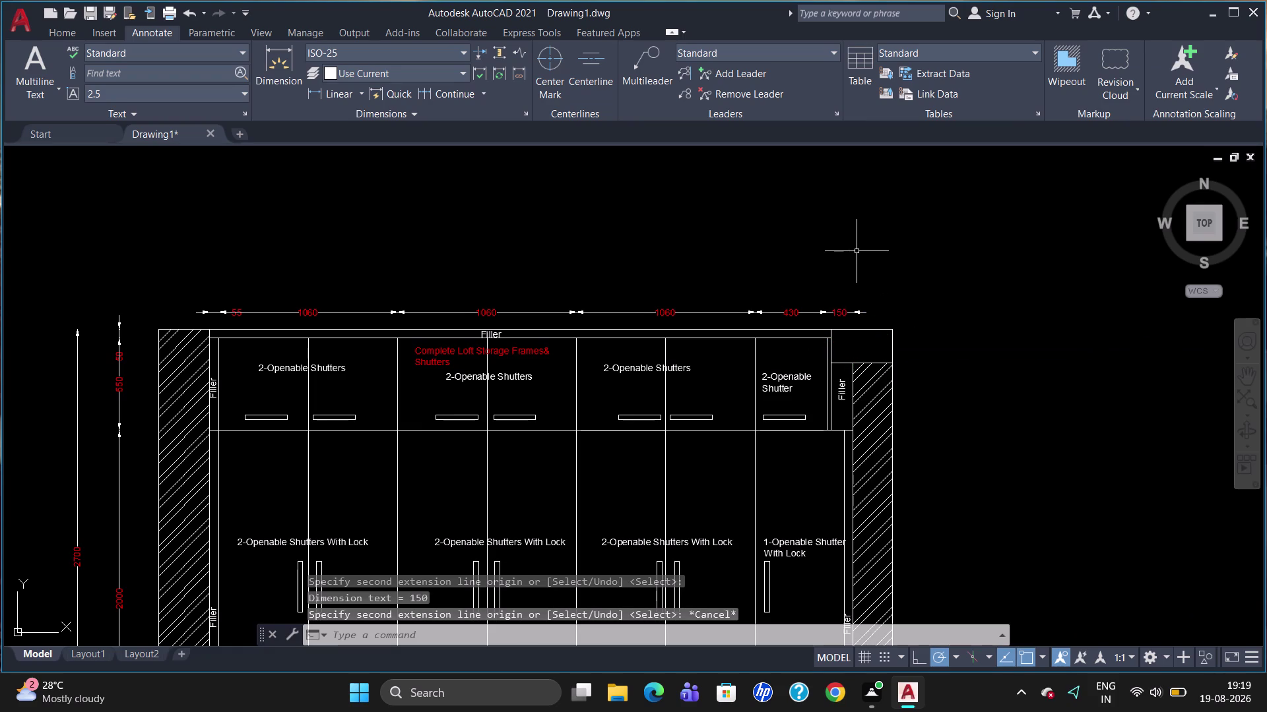
Start another DLI, cancel it, and zoom to show the whole elevation.
text(dl)
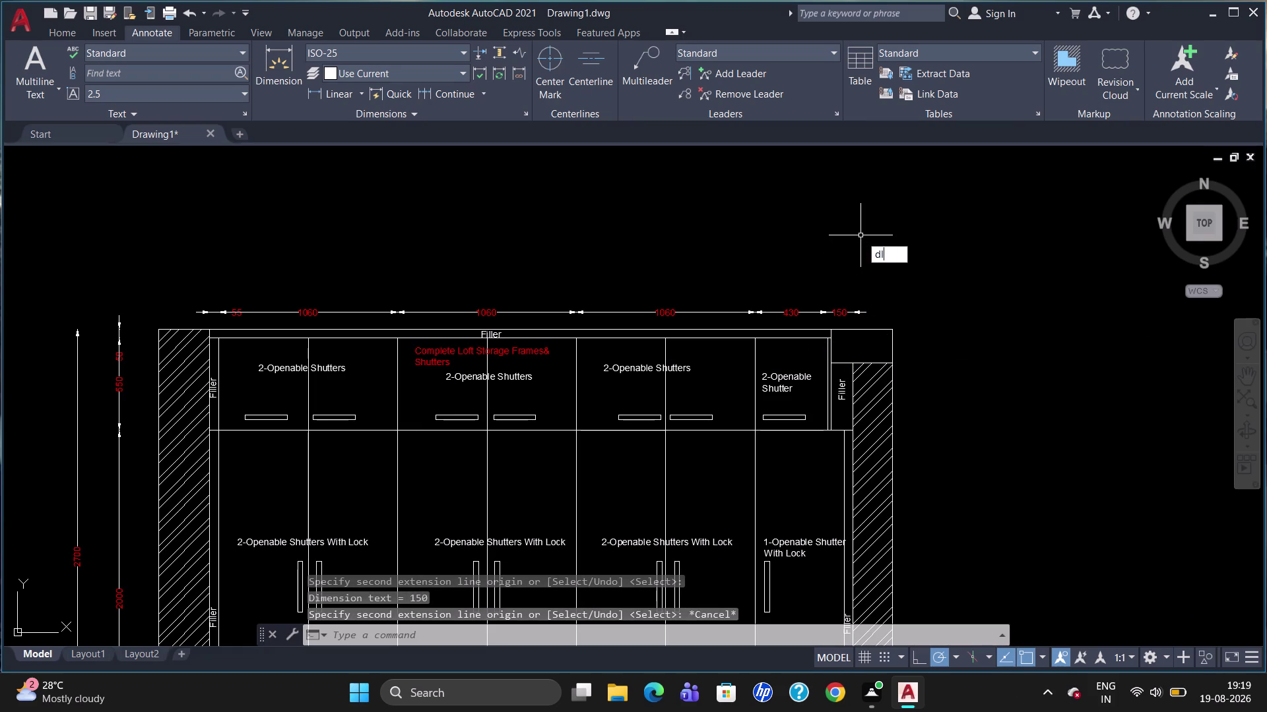
text(i)
key(Return)
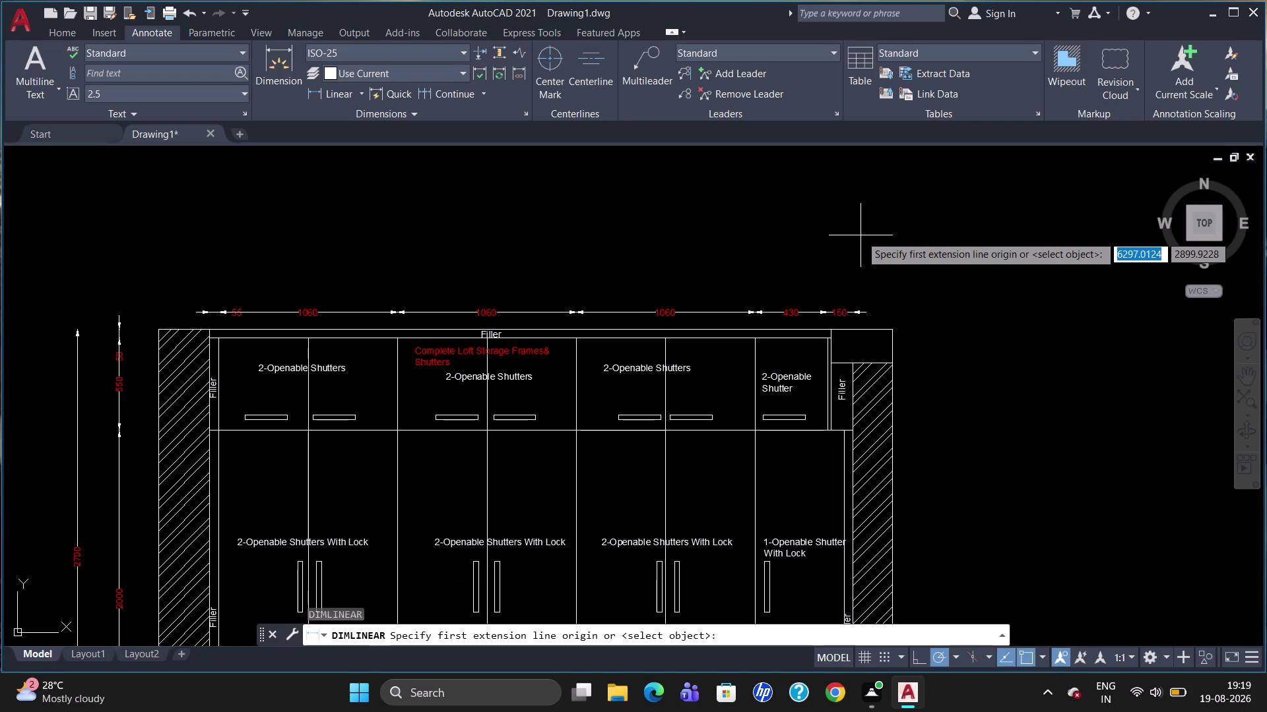
key(Escape)
scroll(down, 3)
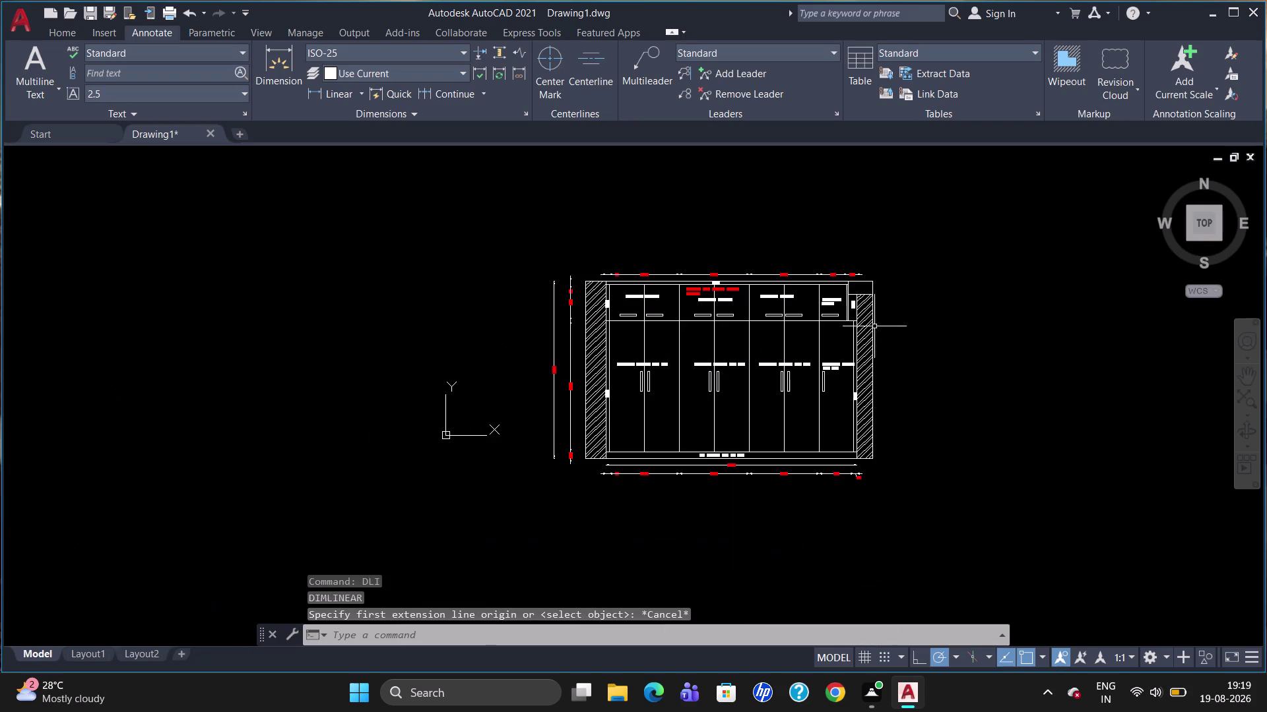
scroll(up, 3)
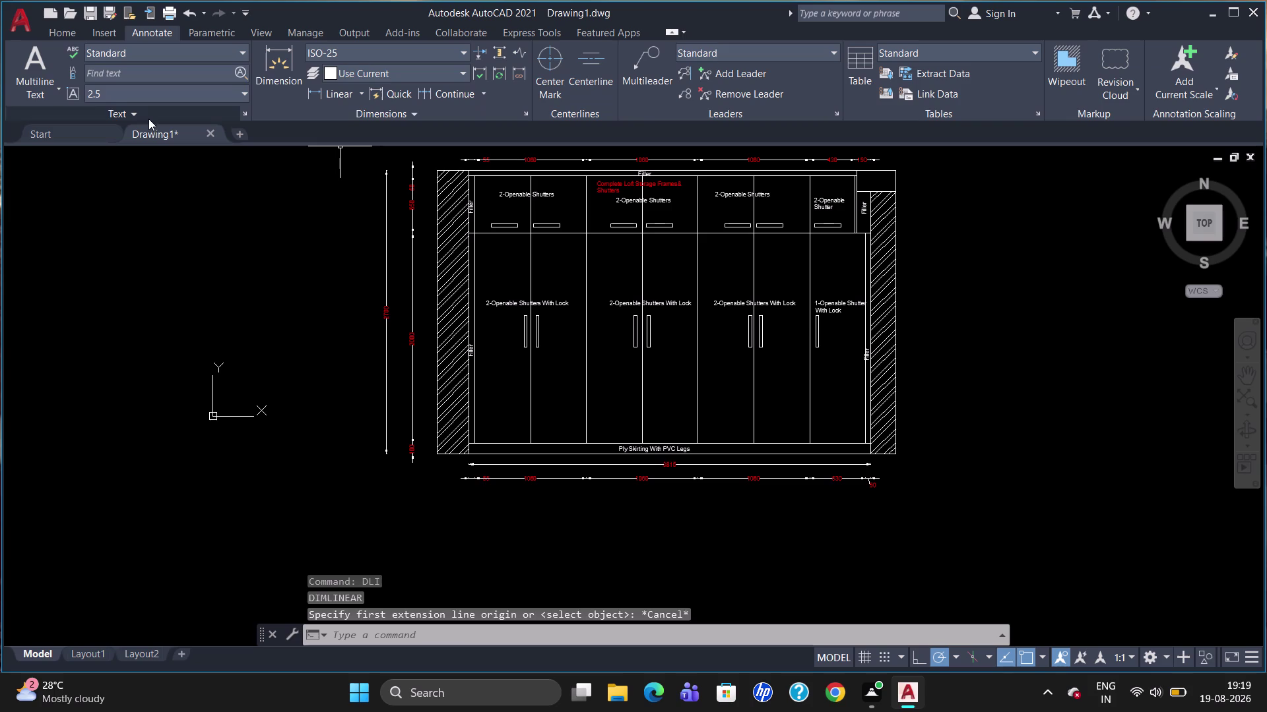
Set layer 0's colour to index 42 in Layer Properties.
click(54, 36)
click(64, 31)
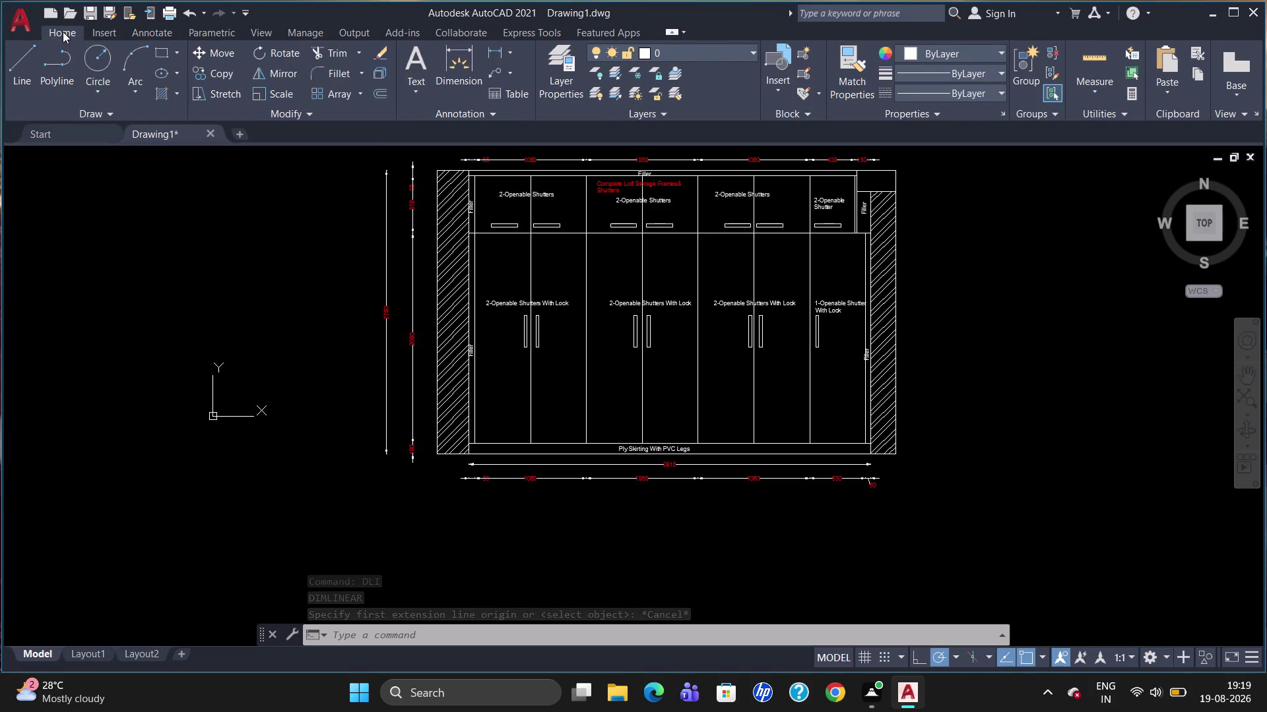
click(569, 58)
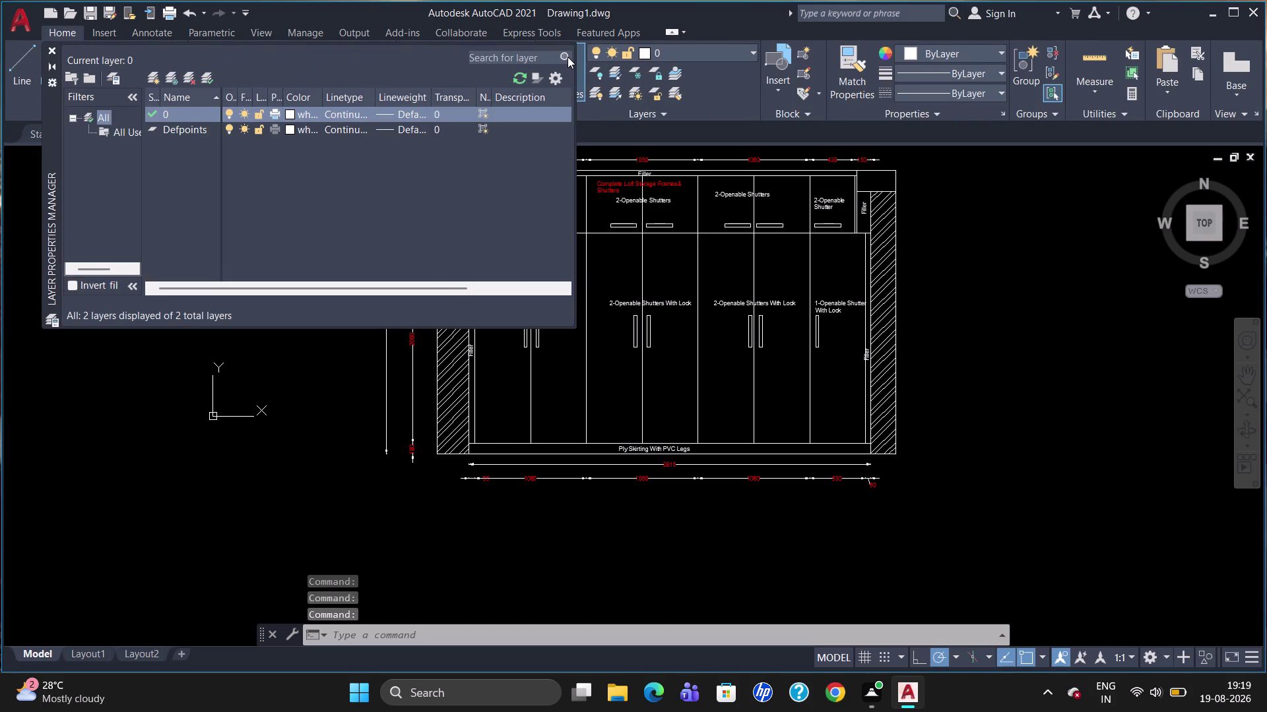
click(294, 112)
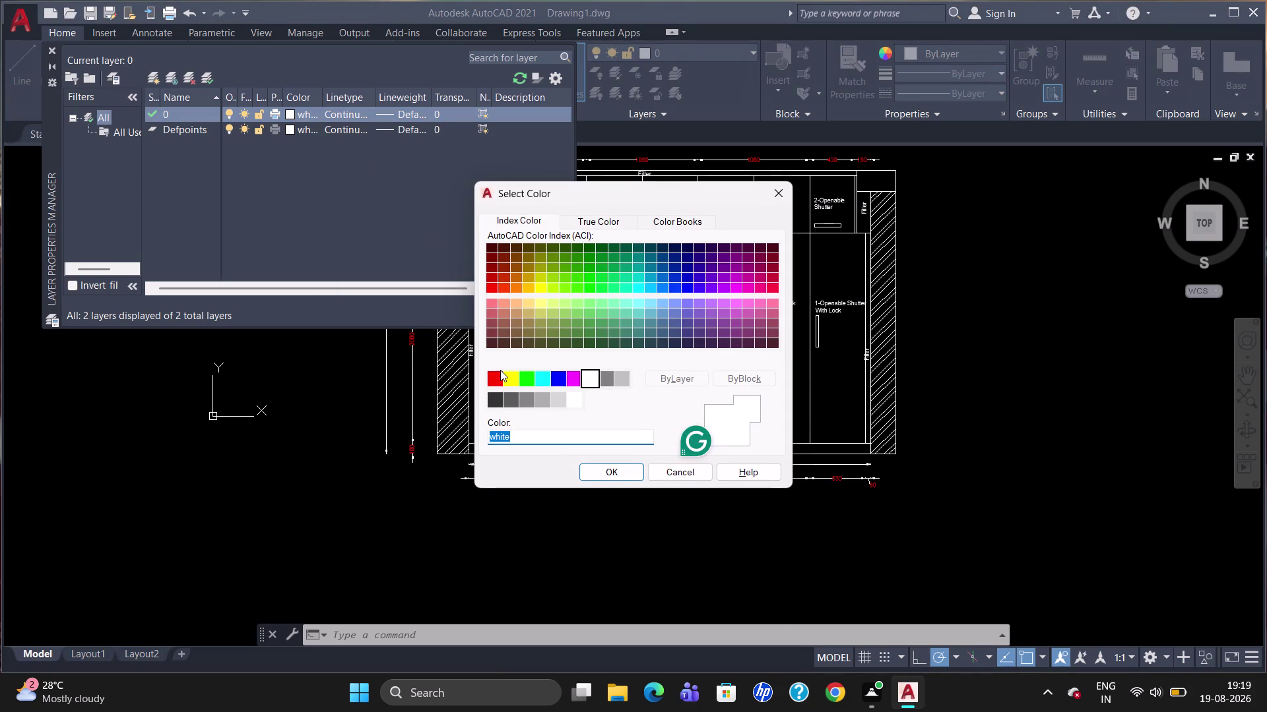
click(528, 277)
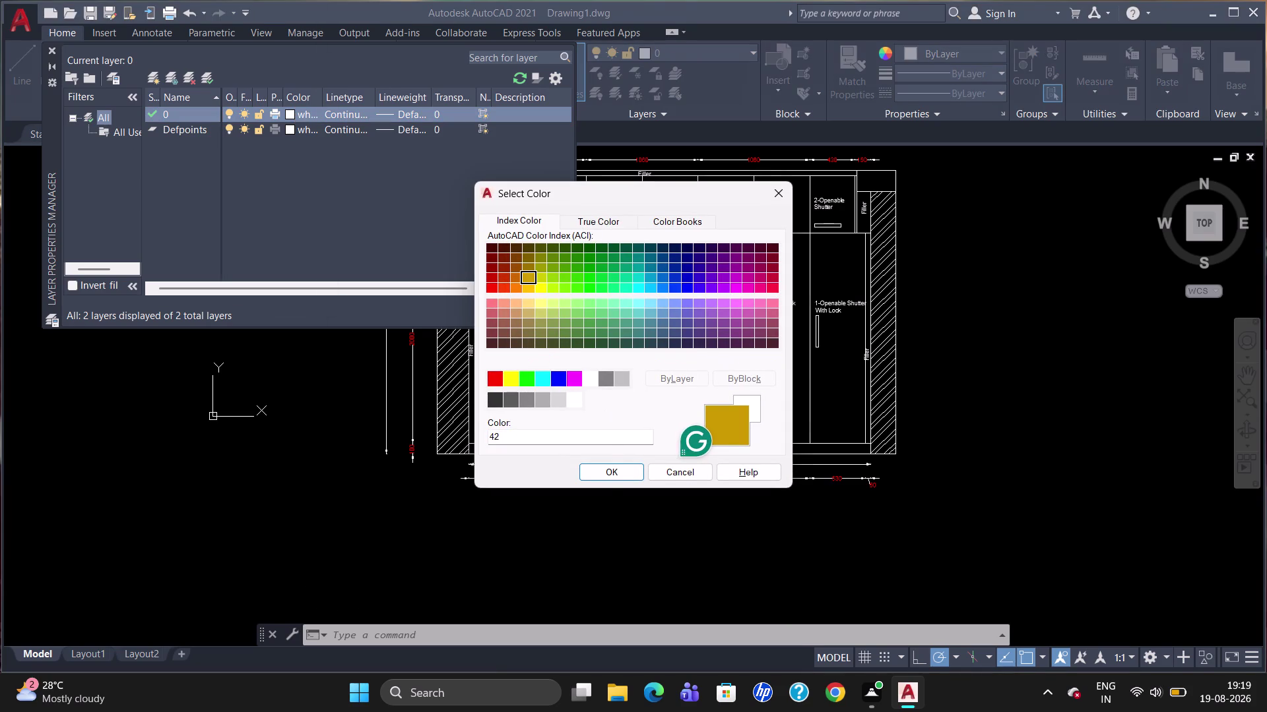
click(610, 477)
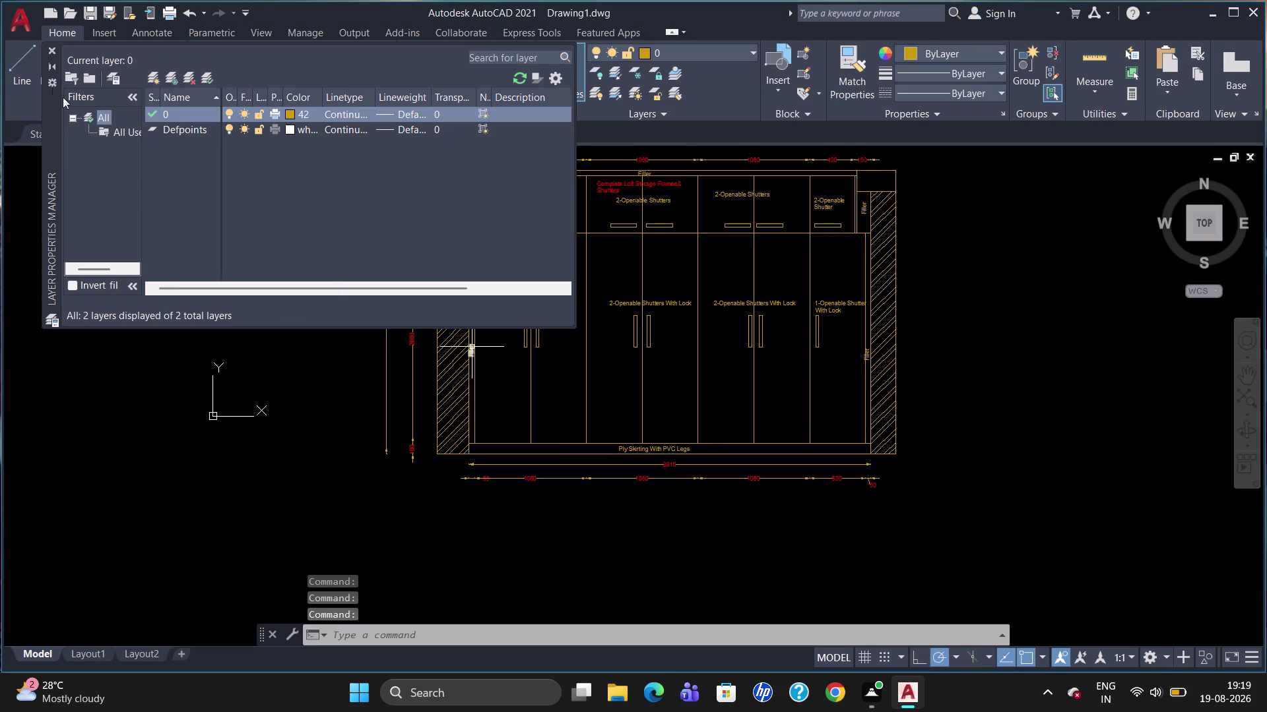
Close the layer manager and make Defpoints the current layer.
click(54, 46)
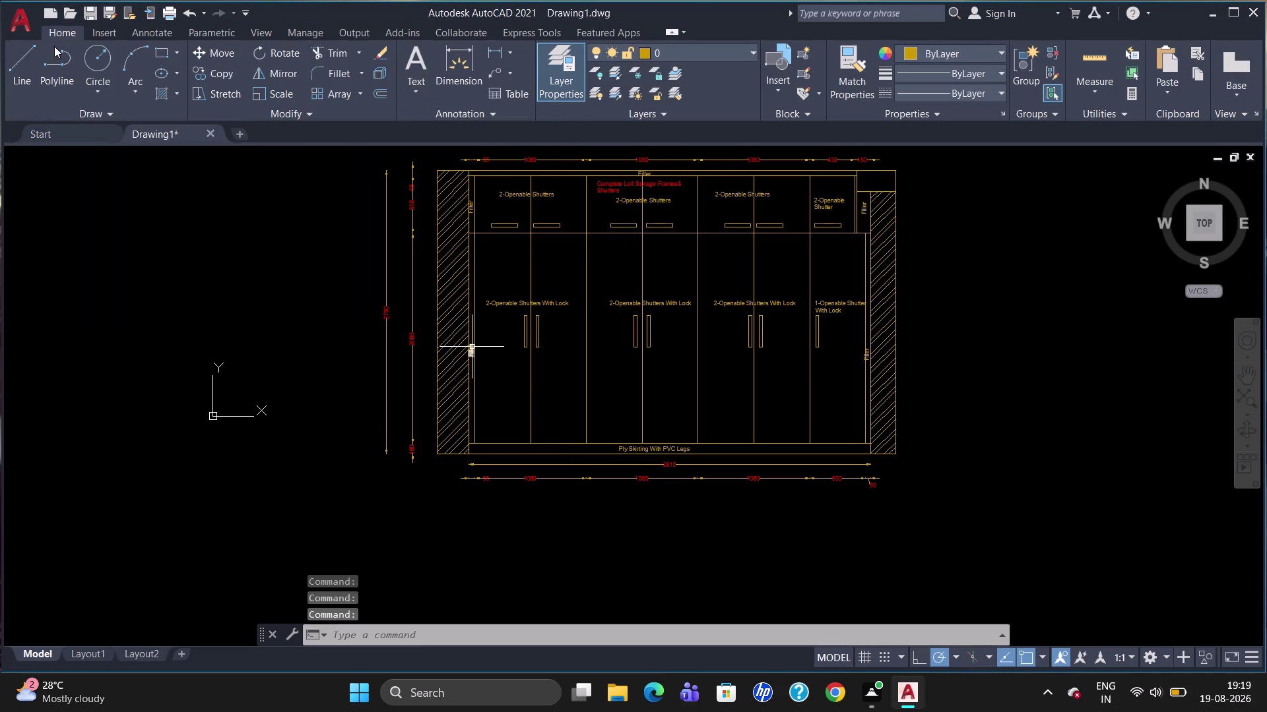
click(699, 49)
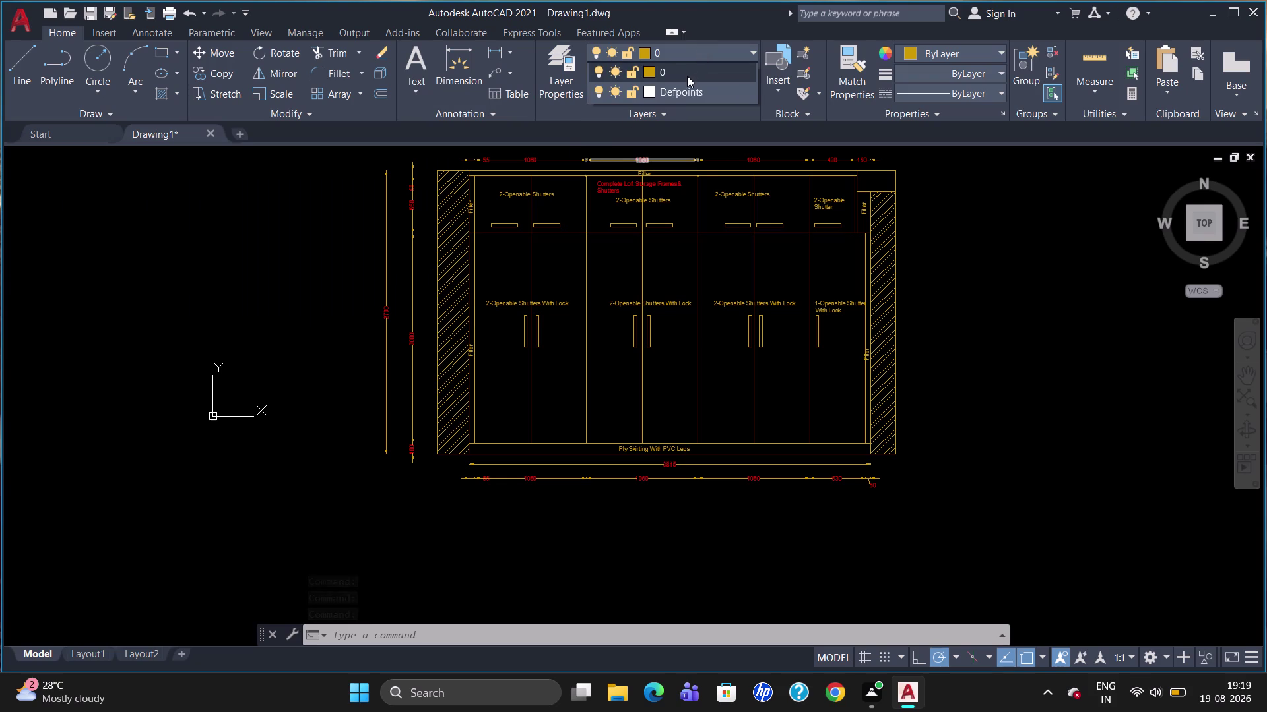
click(686, 91)
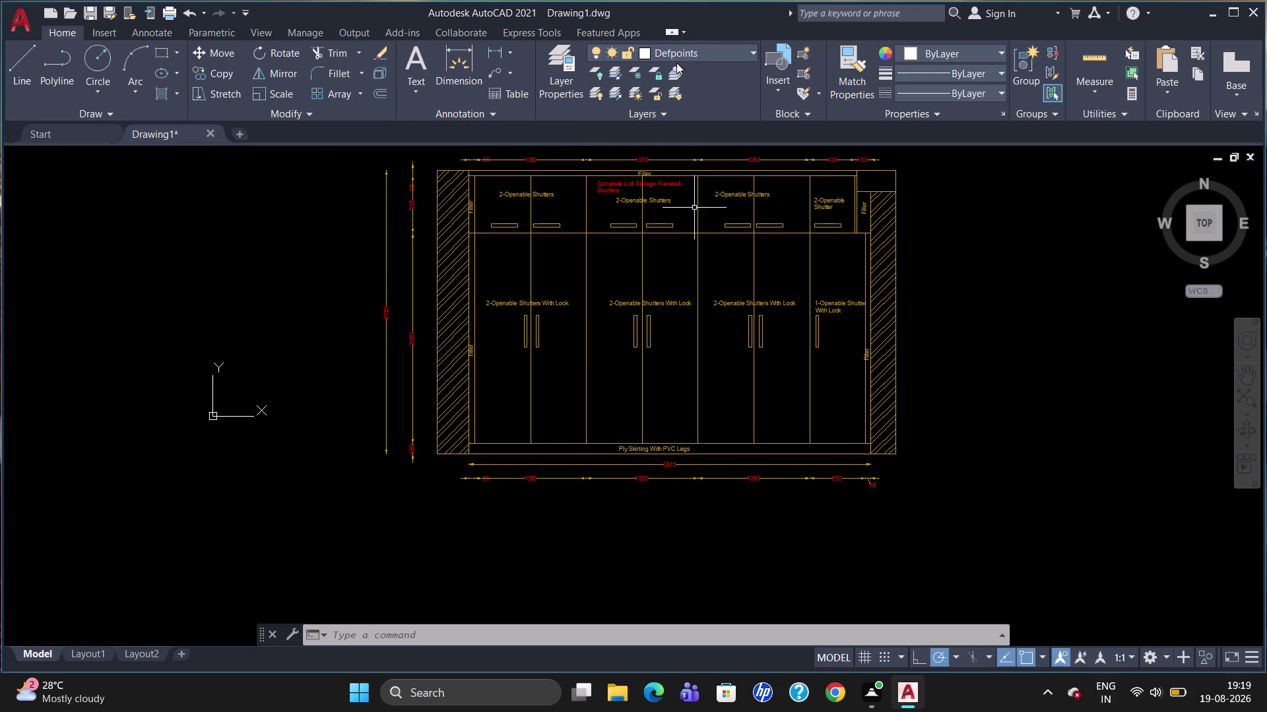
Lasso-select the entire wardrobe elevation and assign it to the Defpoints layer.
click(586, 236)
drag(1015, 422, 686, 261)
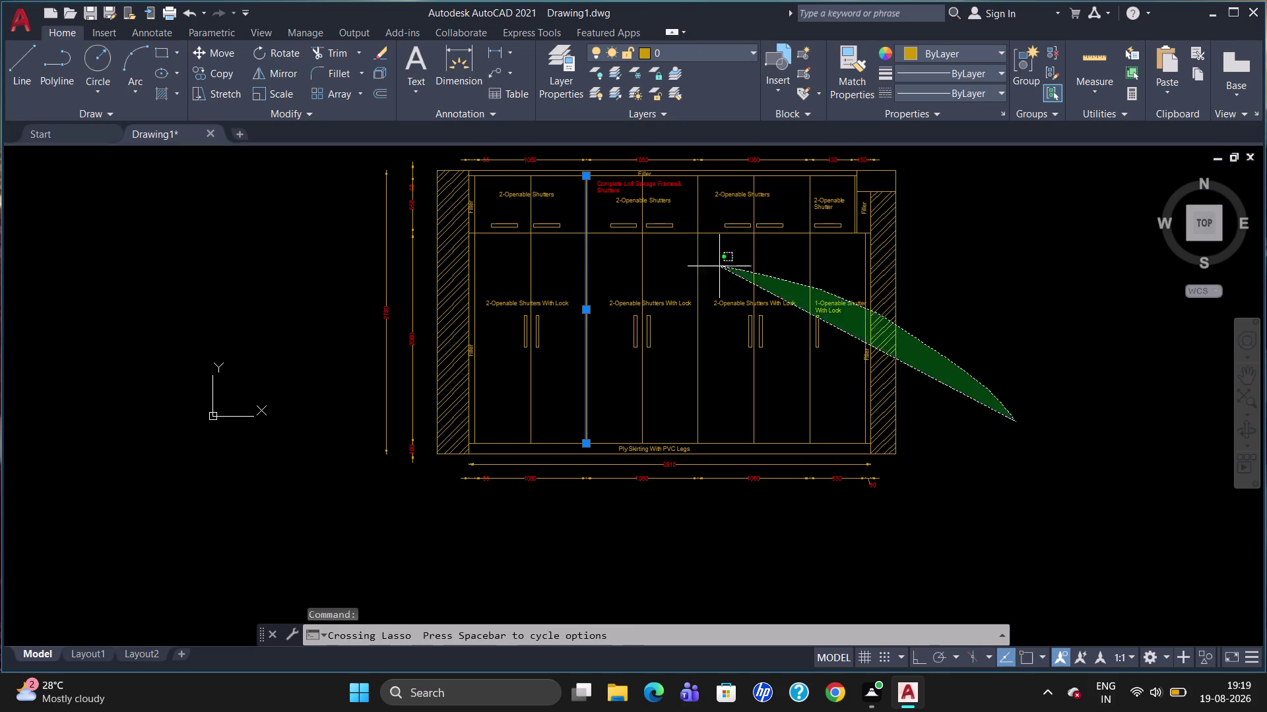
drag(686, 261, 203, 562)
drag(975, 326, 372, 212)
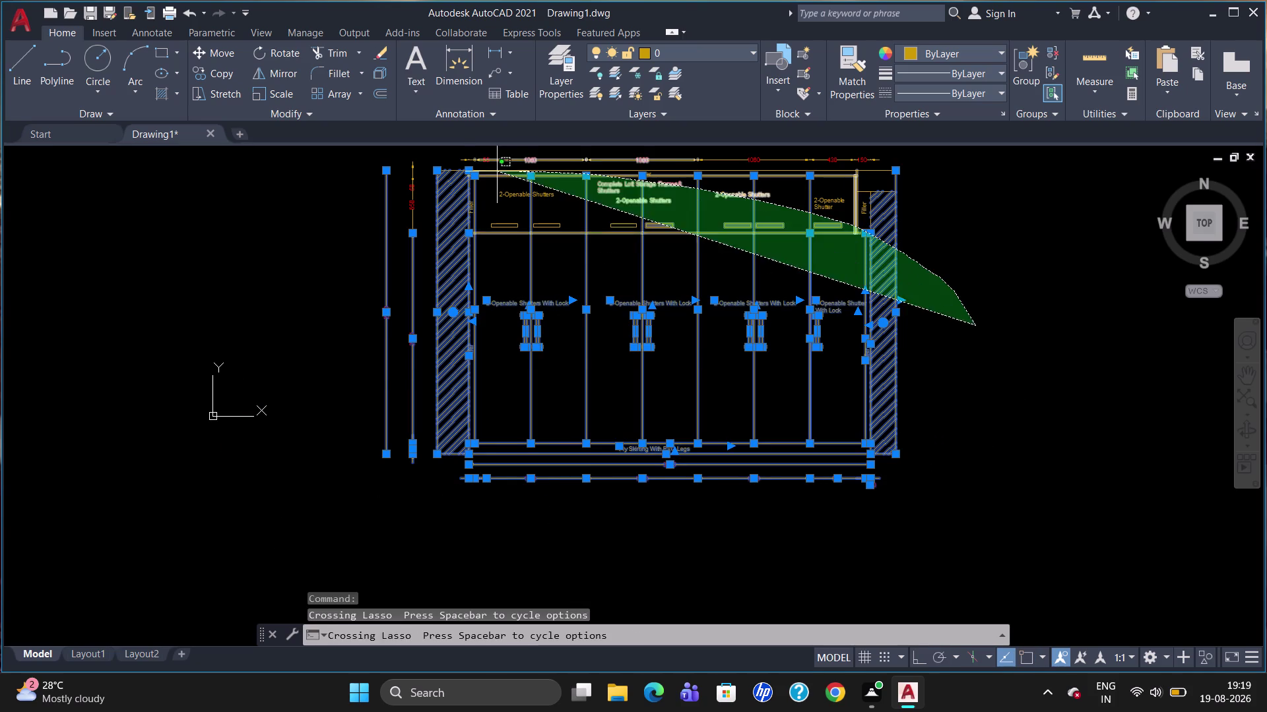
drag(372, 211, 241, 386)
drag(996, 270, 707, 160)
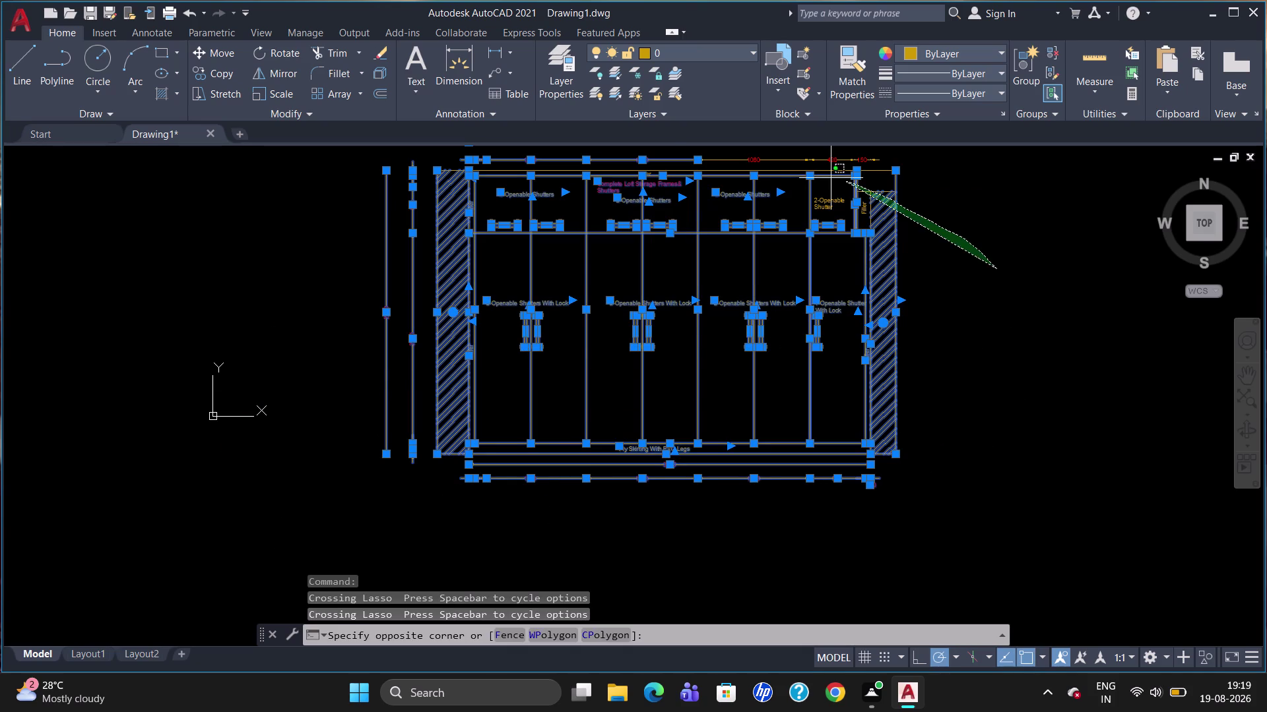
drag(708, 161, 561, 348)
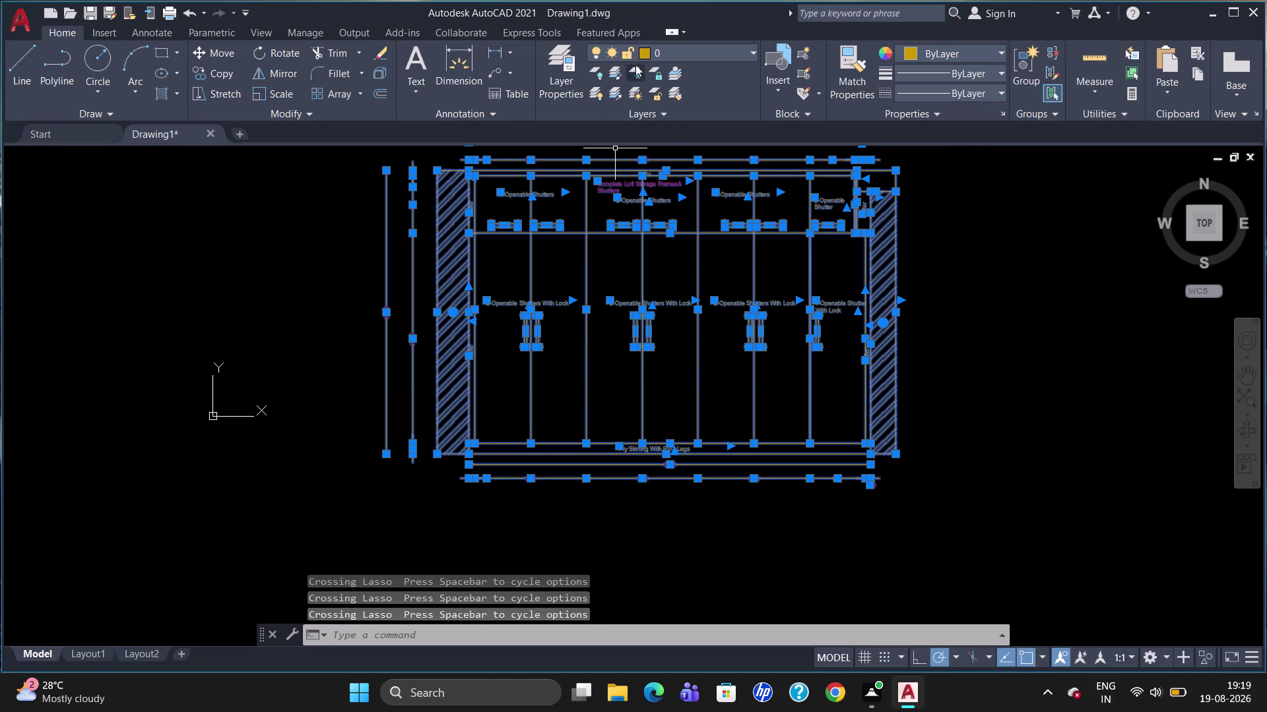
click(669, 54)
click(671, 91)
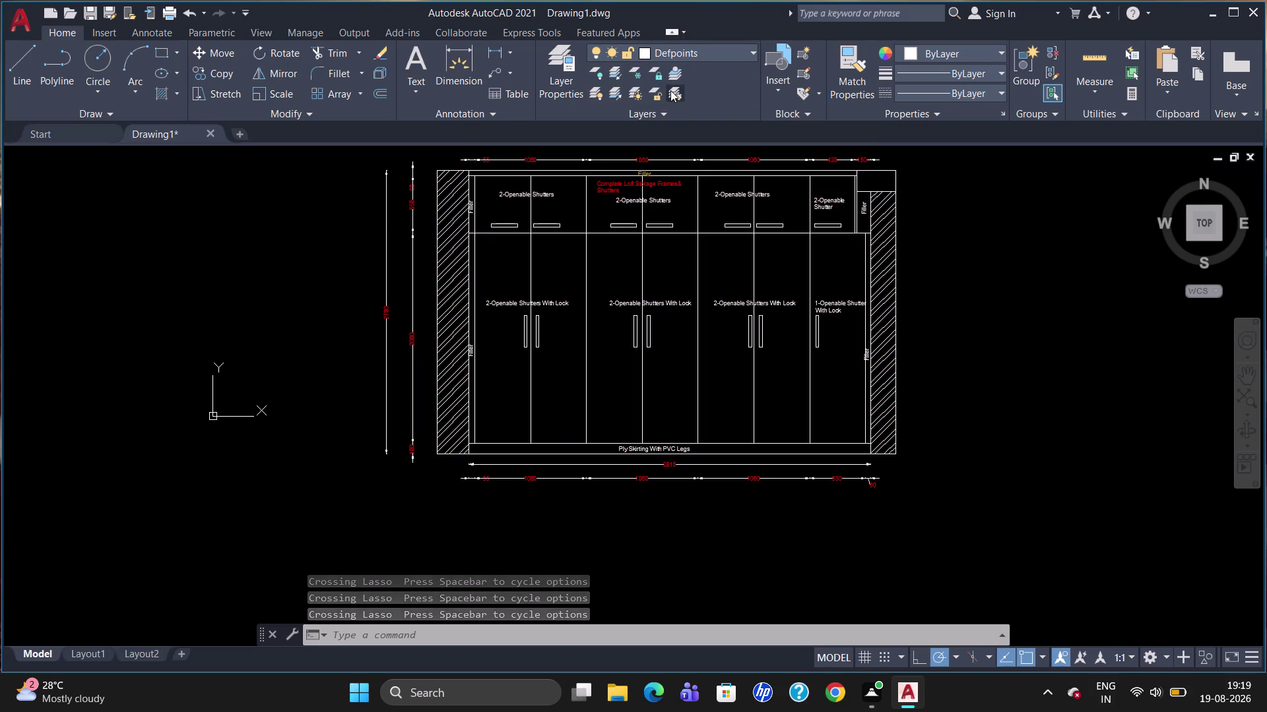
key(Escape)
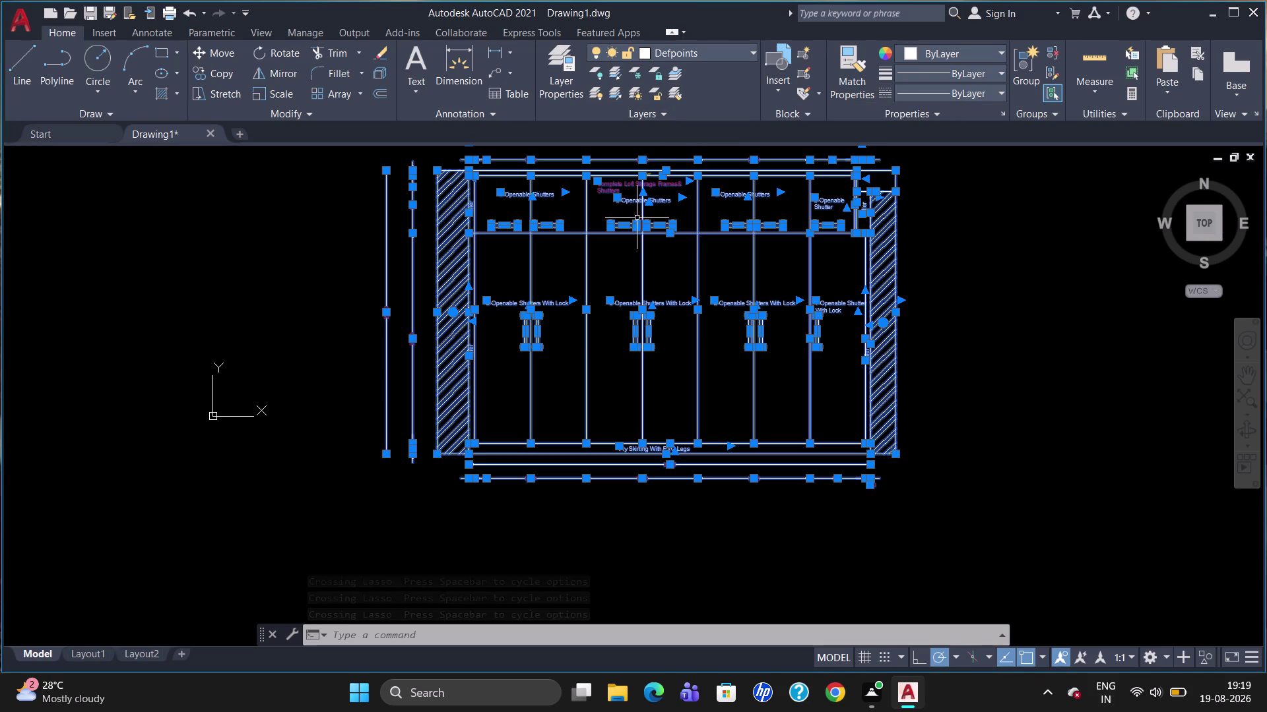
key(Escape)
key(Escape)
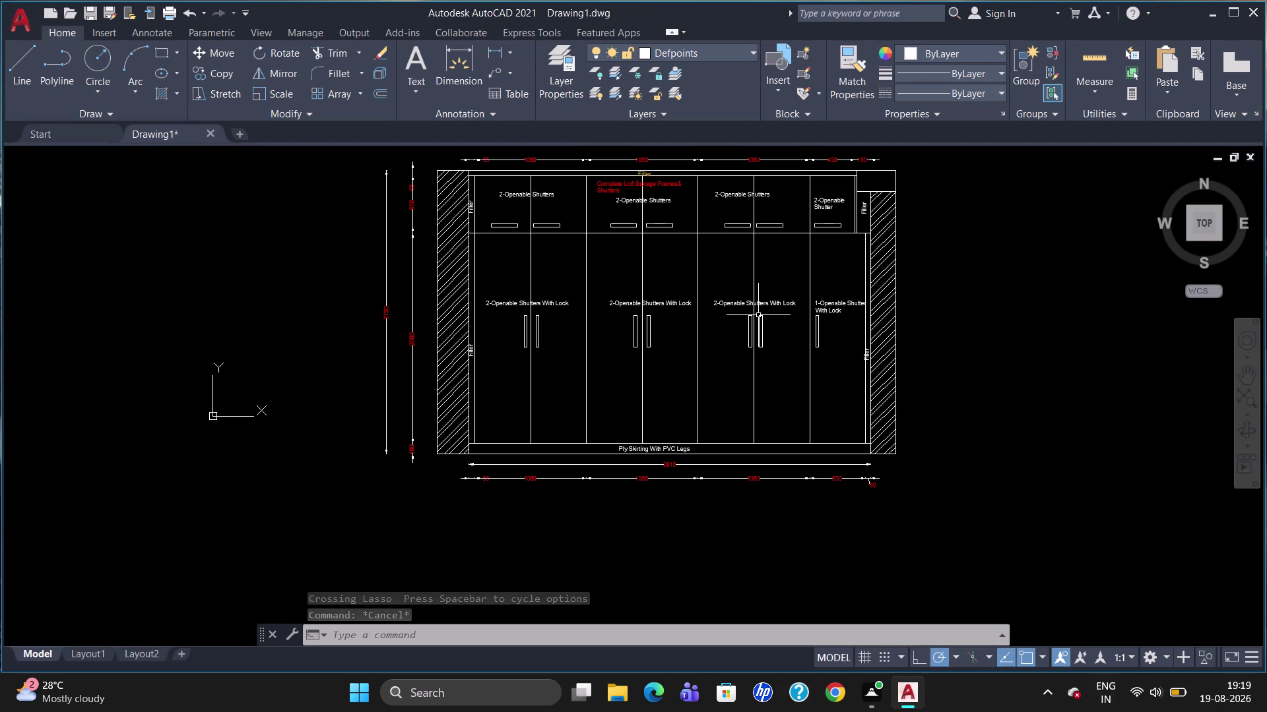
Select the bottom skirting lines and the partition lines from right to left.
click(744, 444)
click(740, 454)
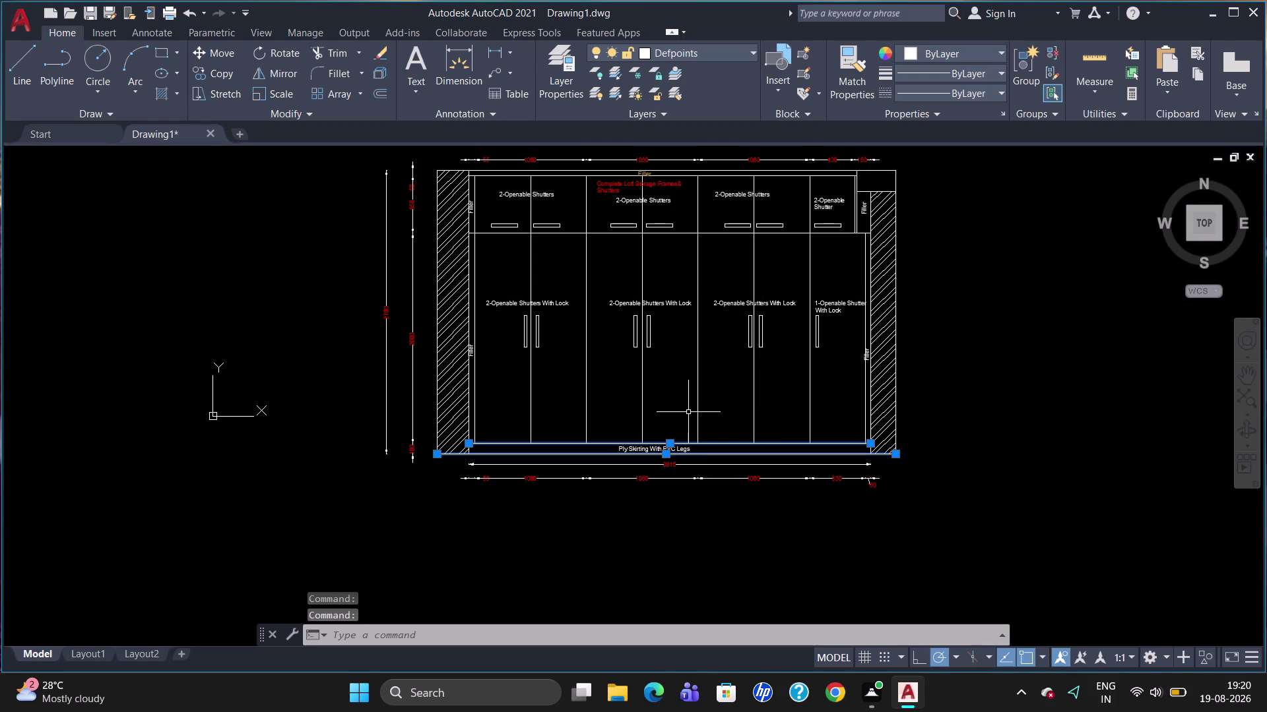
click(697, 408)
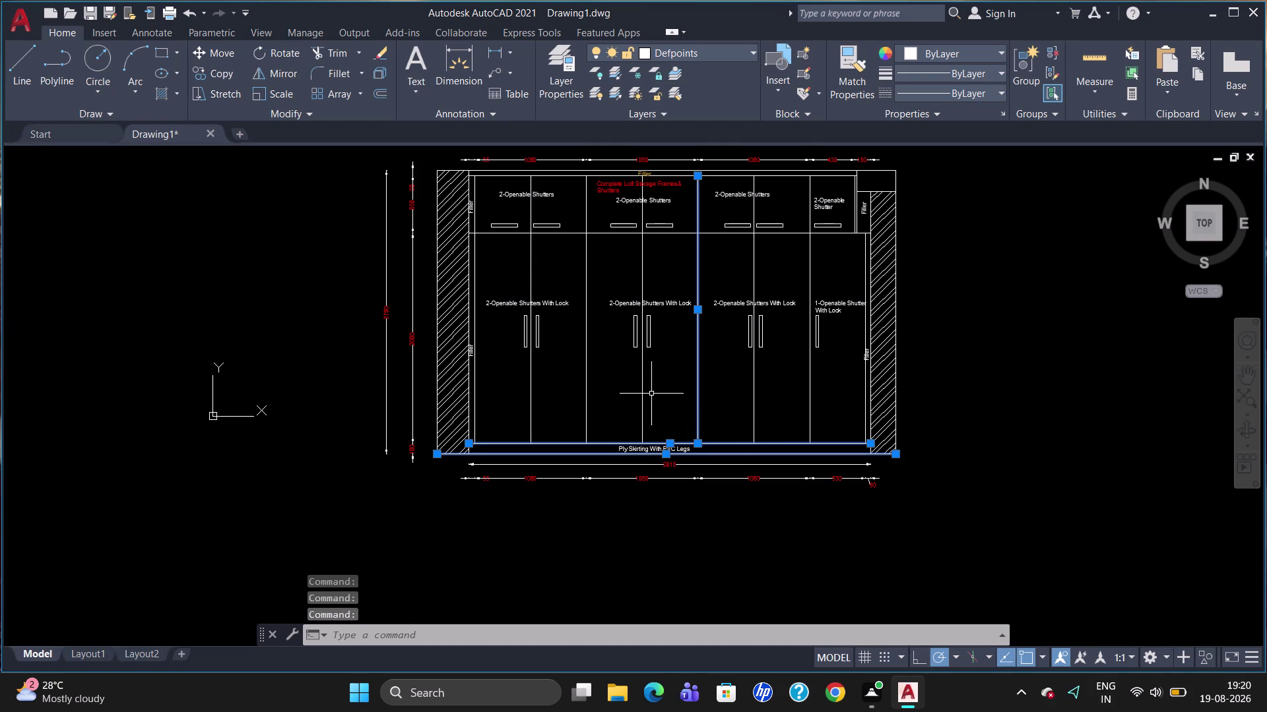
click(640, 394)
click(588, 380)
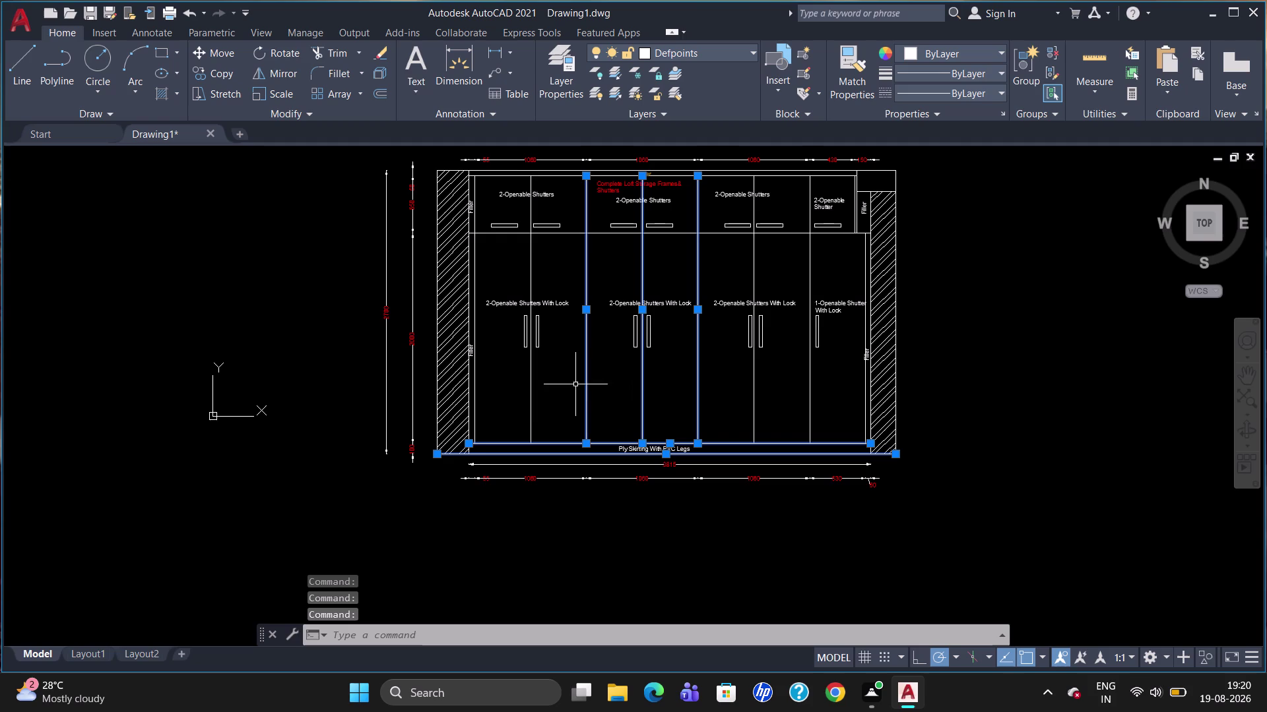
click(529, 391)
click(475, 381)
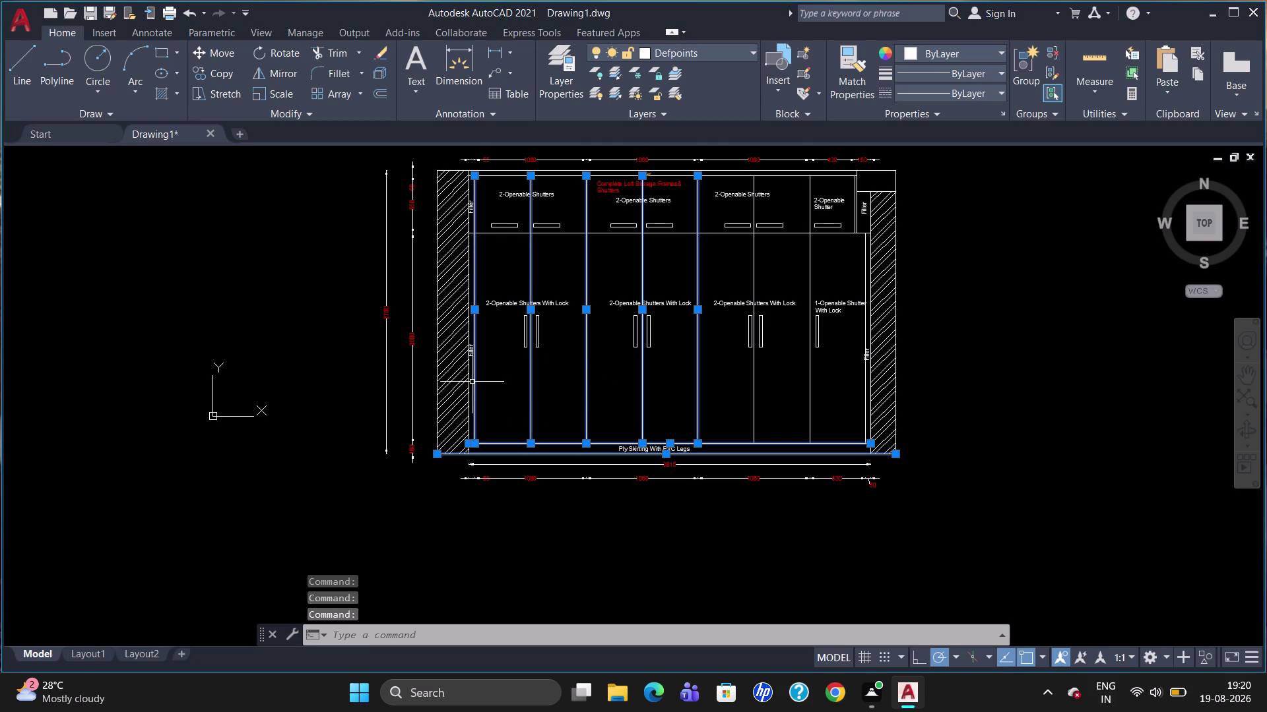
click(470, 382)
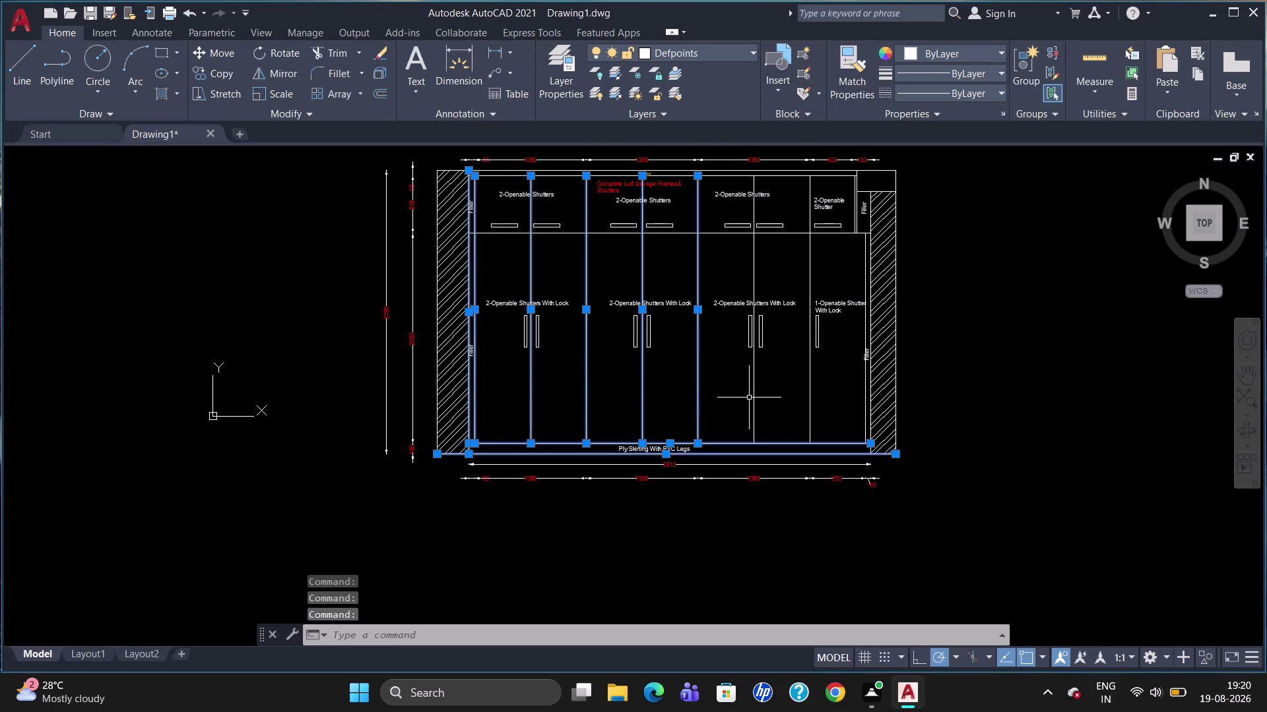
Add the right-side partition lines and the right filler line to the selection.
click(756, 405)
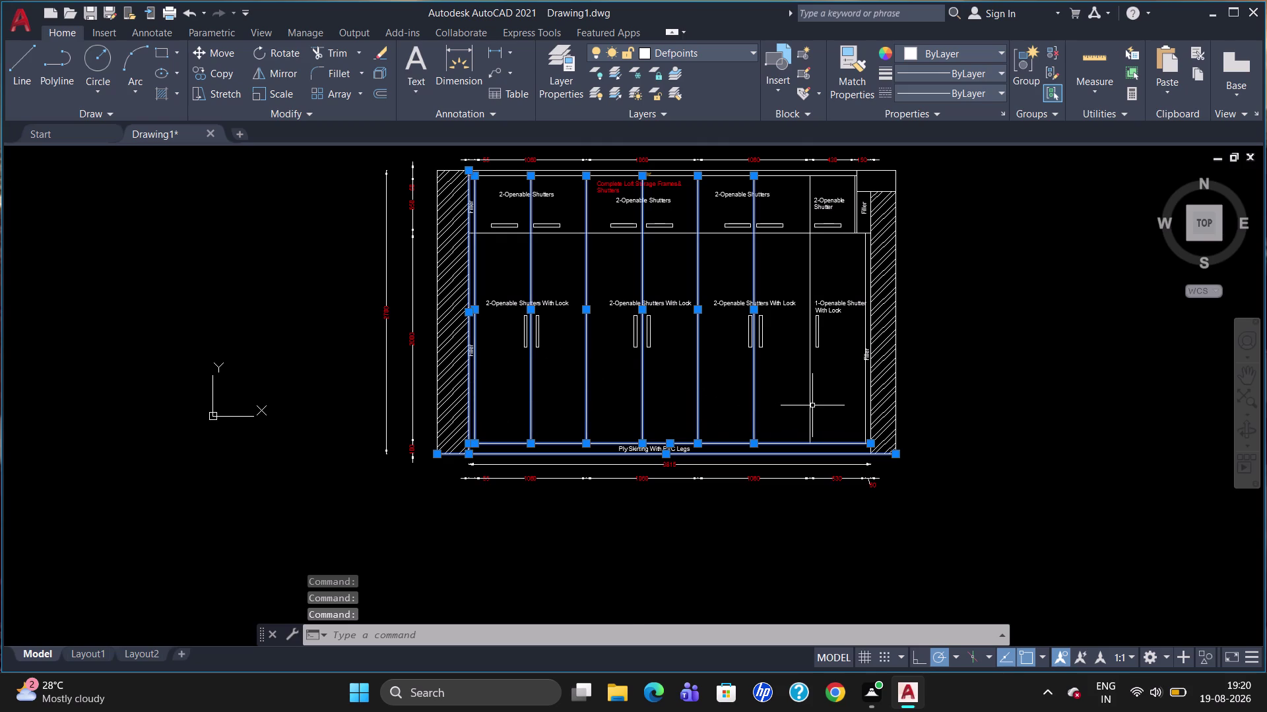
click(812, 405)
click(808, 405)
scroll(up, 3)
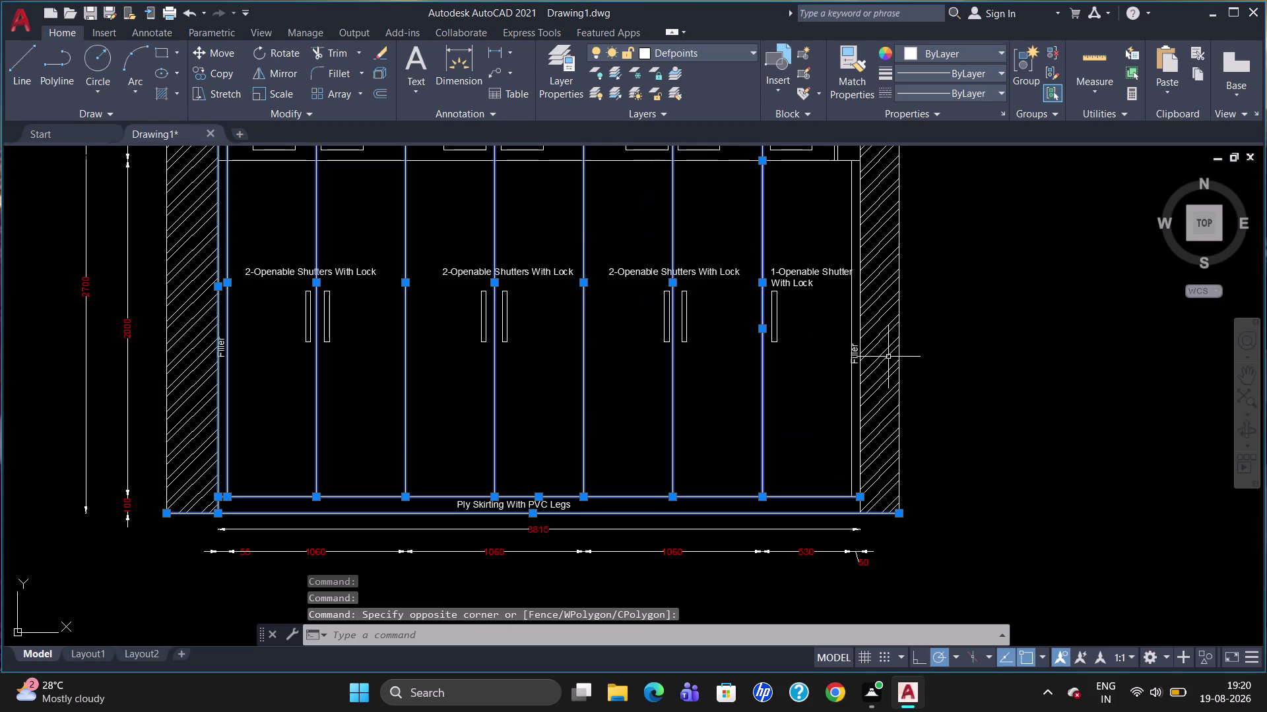
click(847, 390)
click(850, 389)
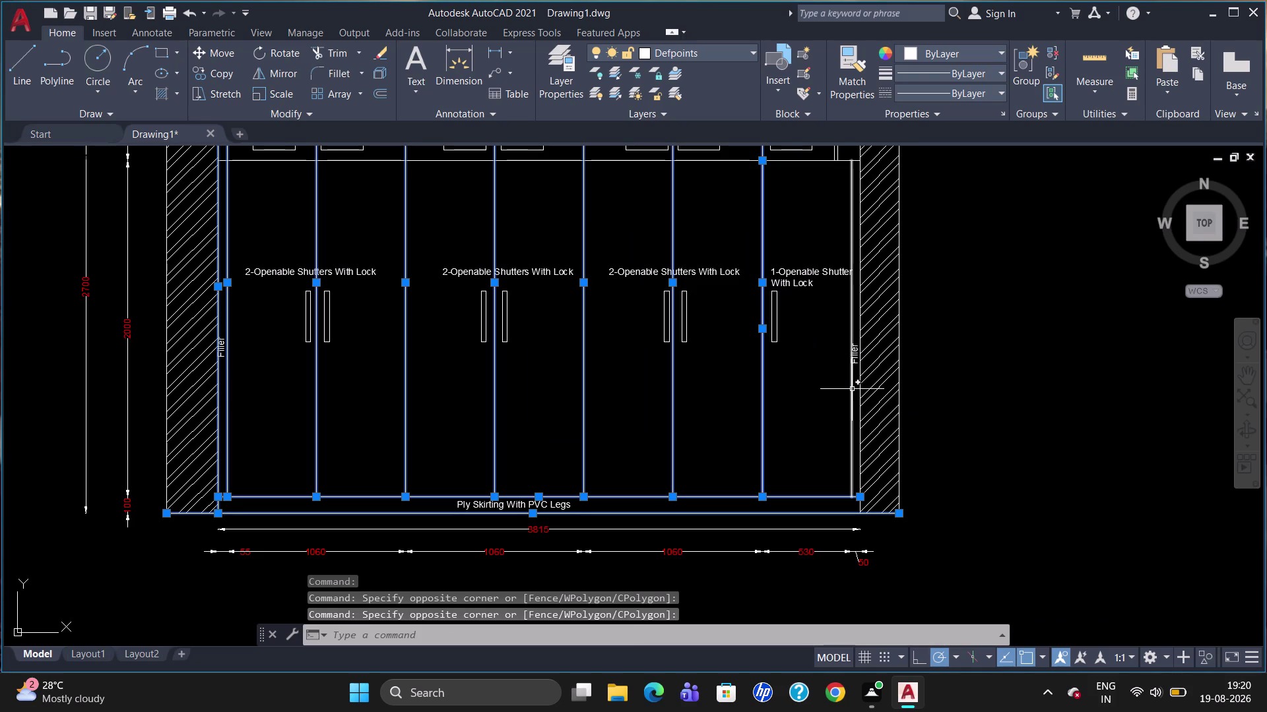
click(852, 389)
click(859, 389)
scroll(down, 3)
scroll(up, 3)
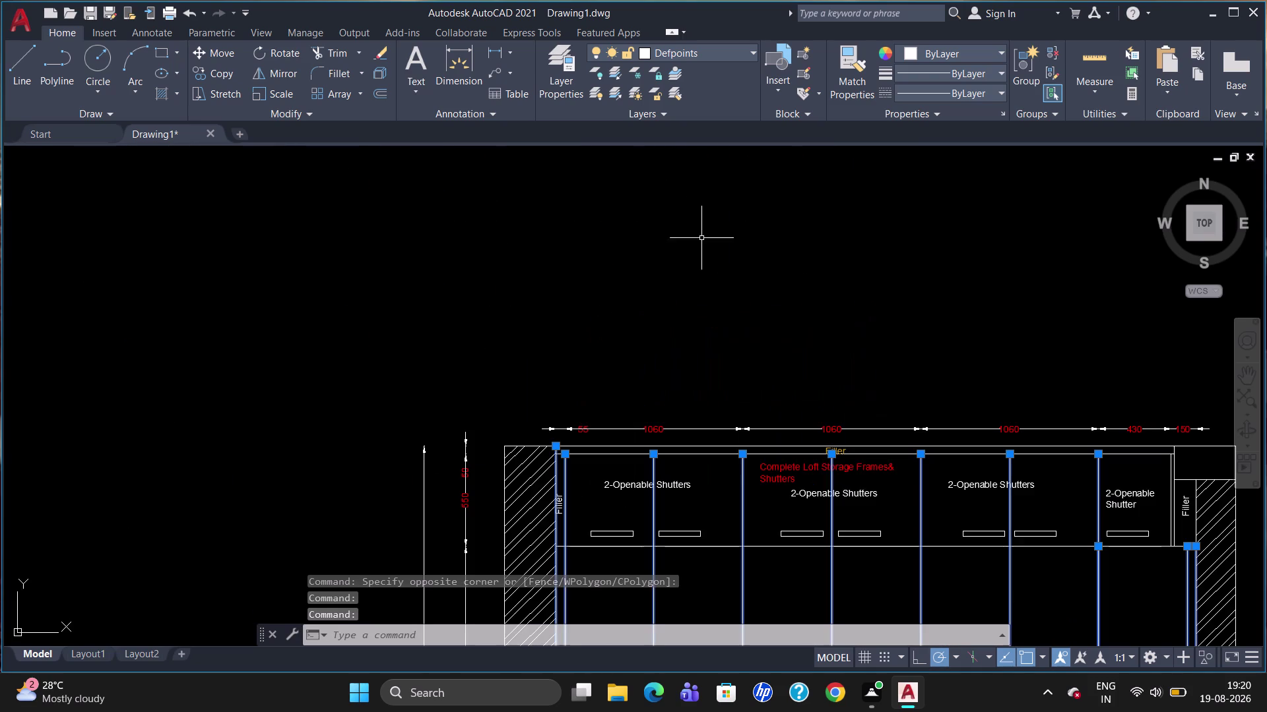
Add the top frame, top filler, loft filler and loft frame lines to the selection.
click(797, 456)
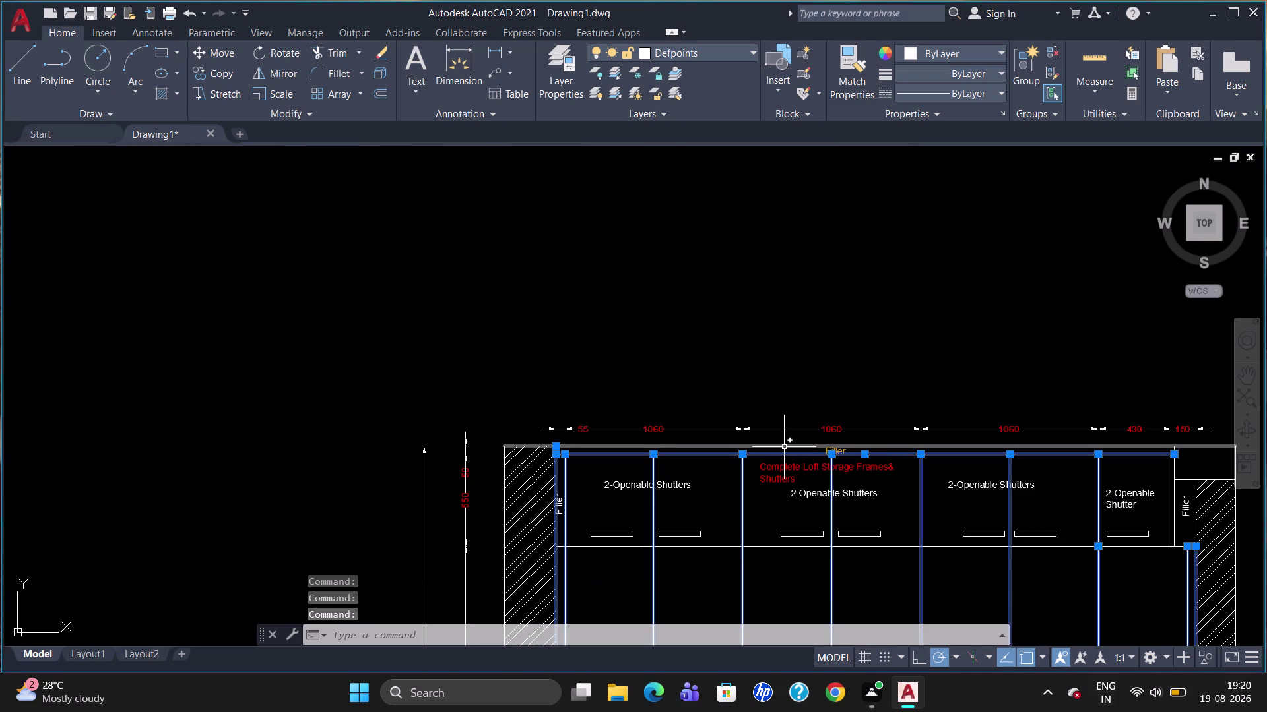
click(784, 447)
scroll(down, 3)
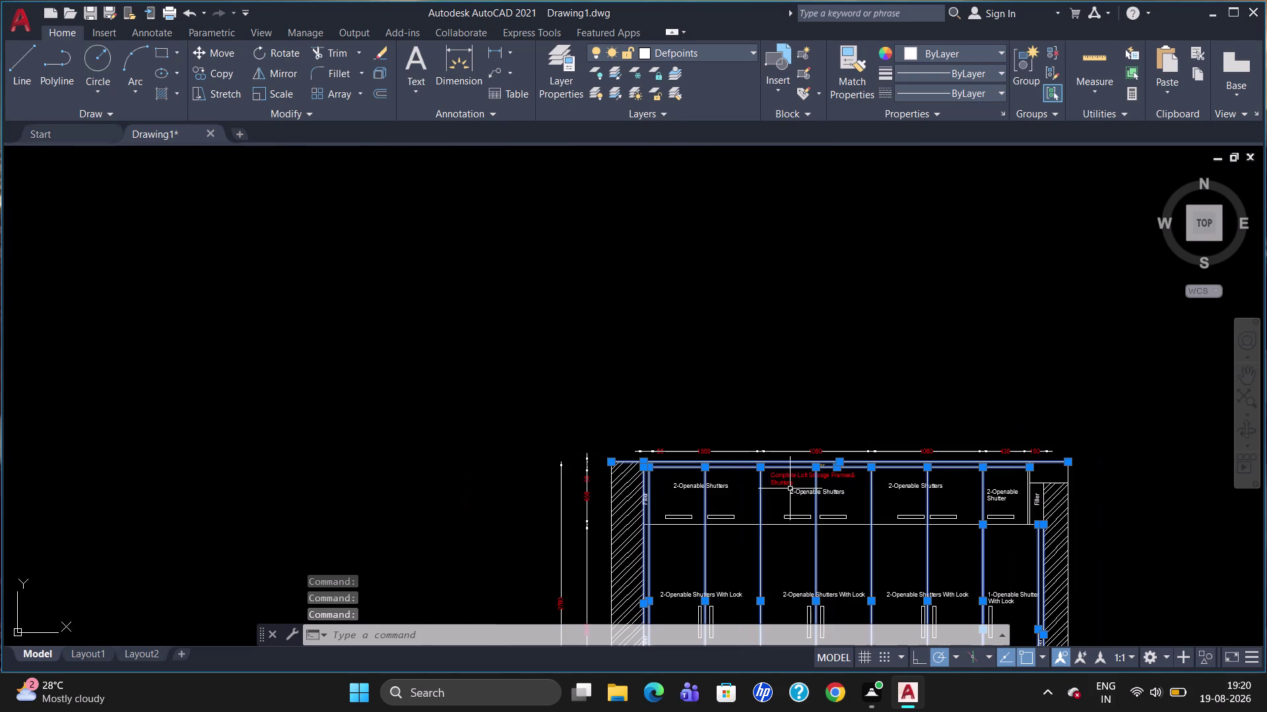
click(794, 525)
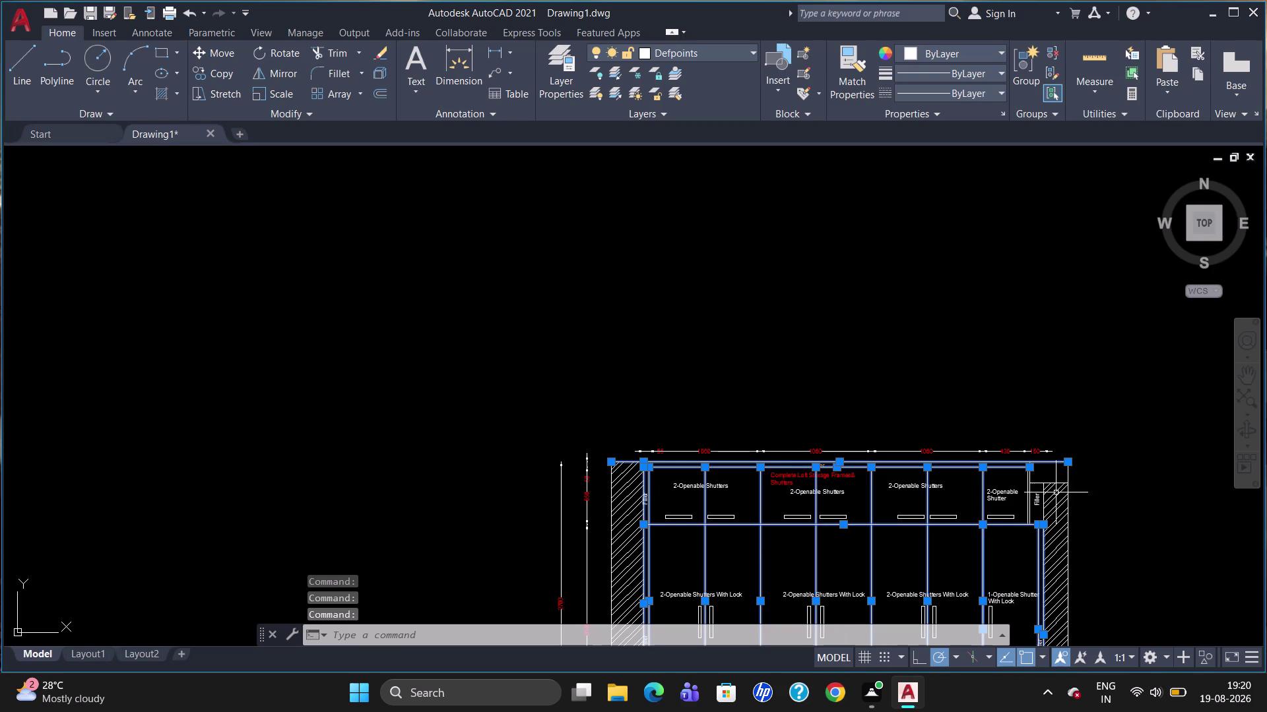
scroll(up, 3)
click(976, 508)
click(969, 513)
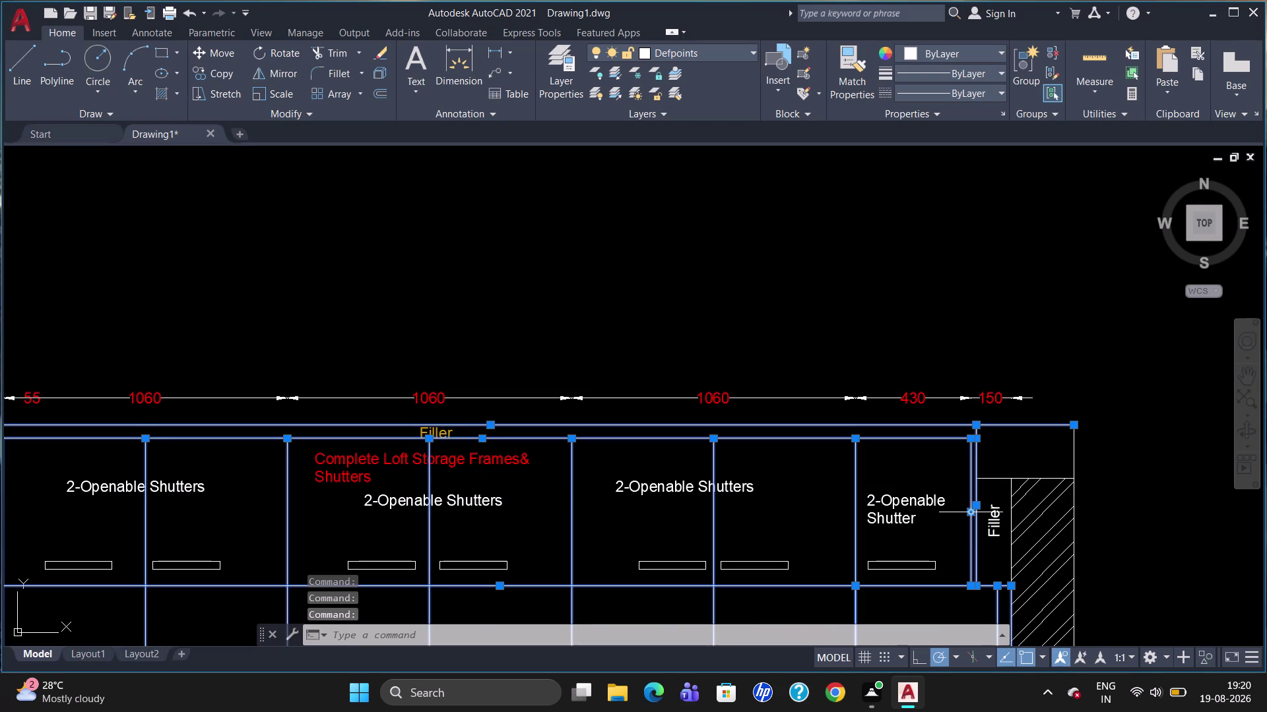
click(994, 482)
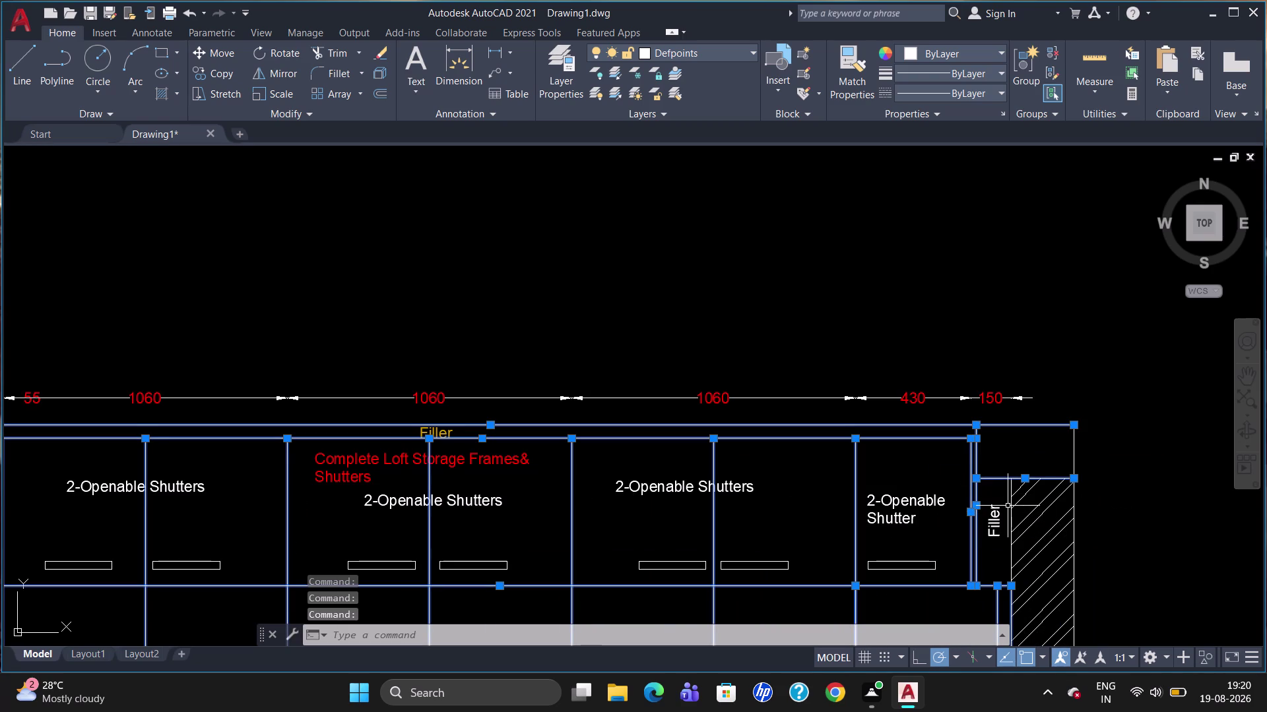
click(1010, 510)
scroll(down, 3)
scroll(up, 3)
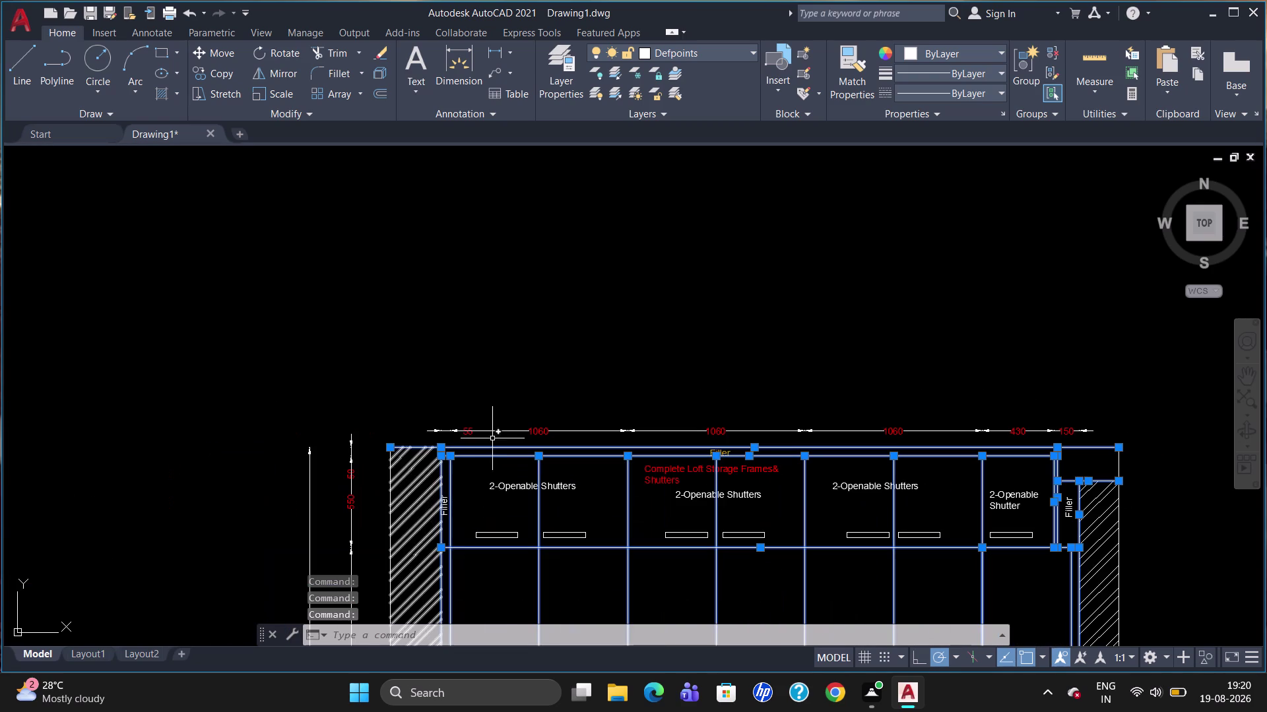
Put the selected loft and filler frame lines on layer 0.
click(737, 50)
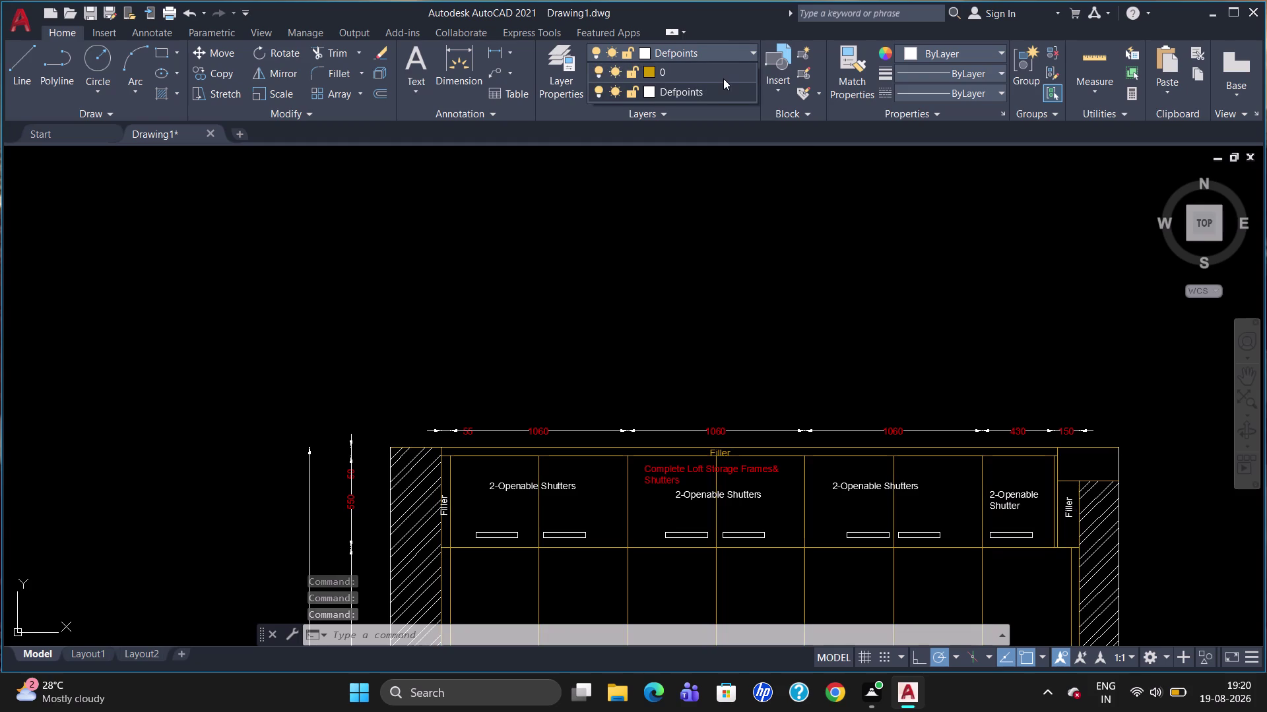
click(723, 72)
key(Escape)
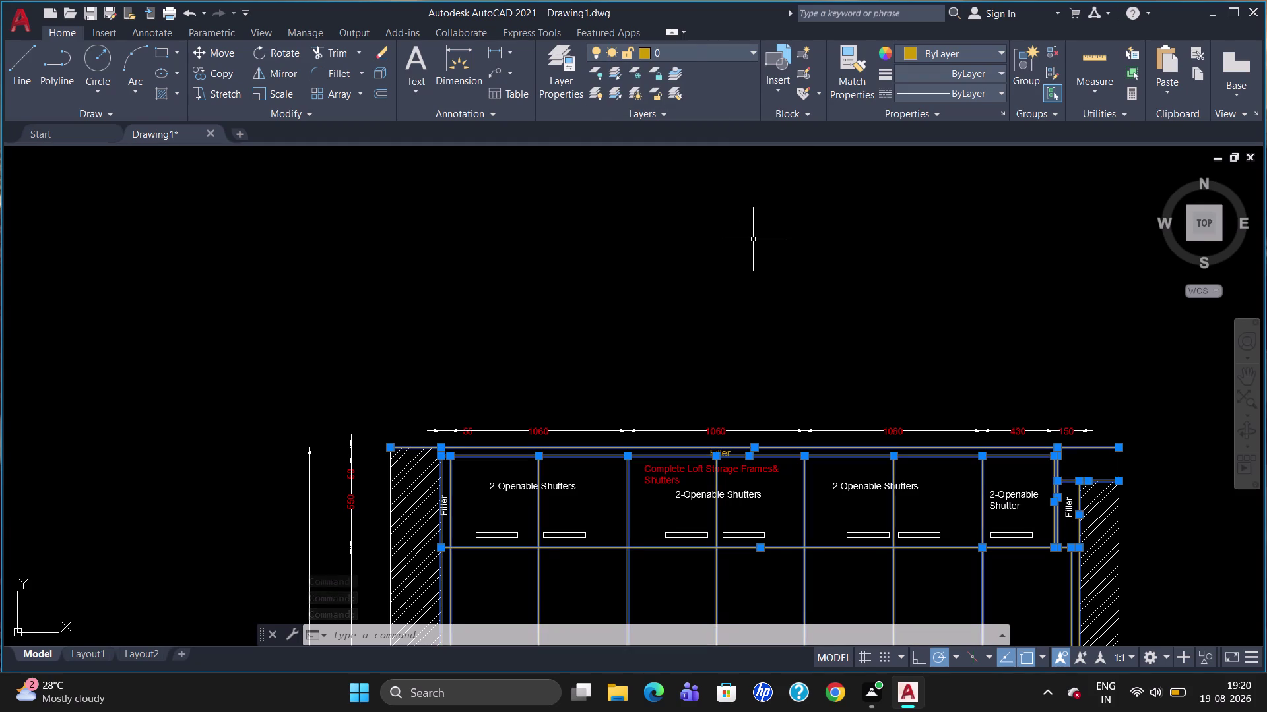
scroll(down, 3)
scroll(up, 3)
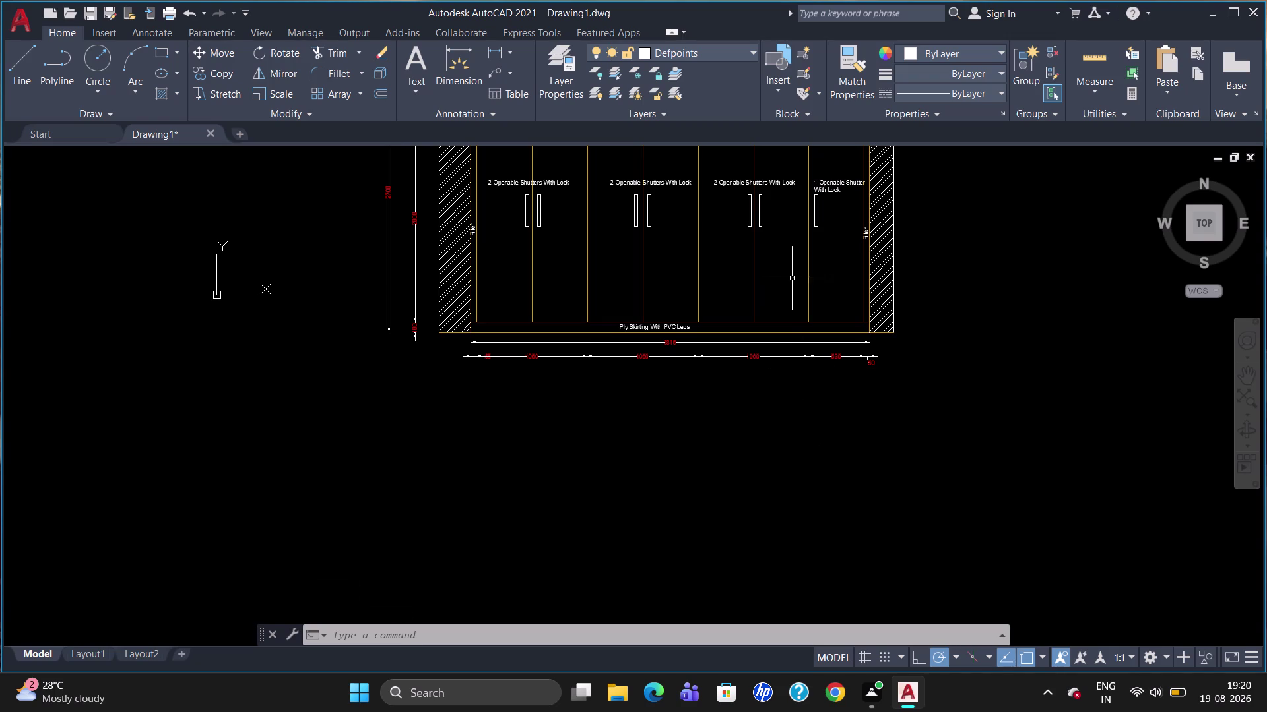
Break the right filler's bottom edge at the hatch corner and put it on layer 0.
scroll(up, 3)
text(b)
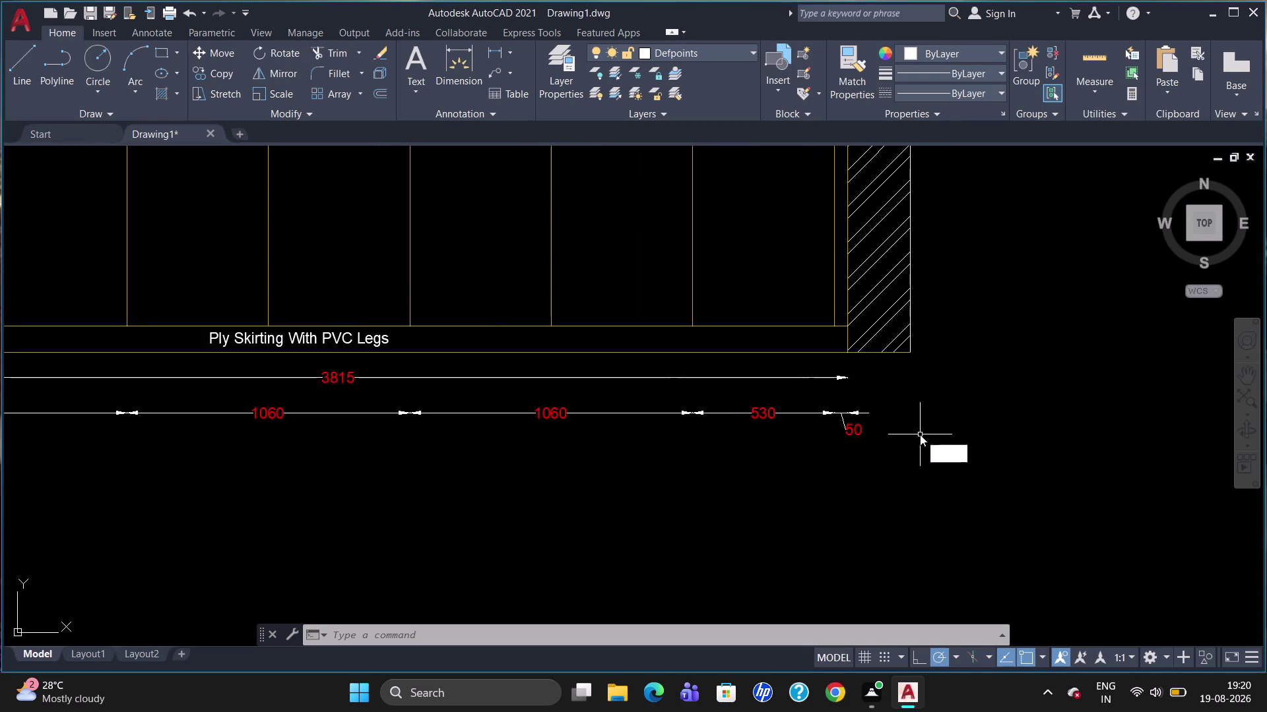
text(r)
click(945, 482)
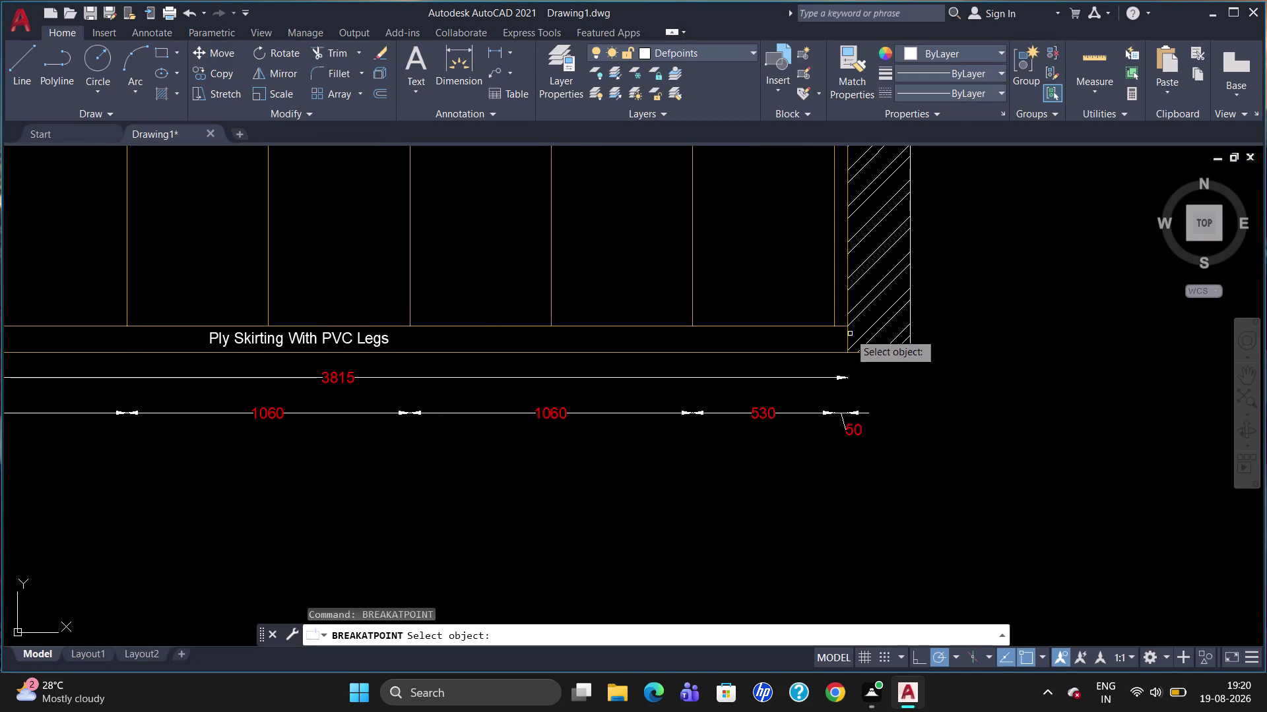
click(864, 352)
click(845, 351)
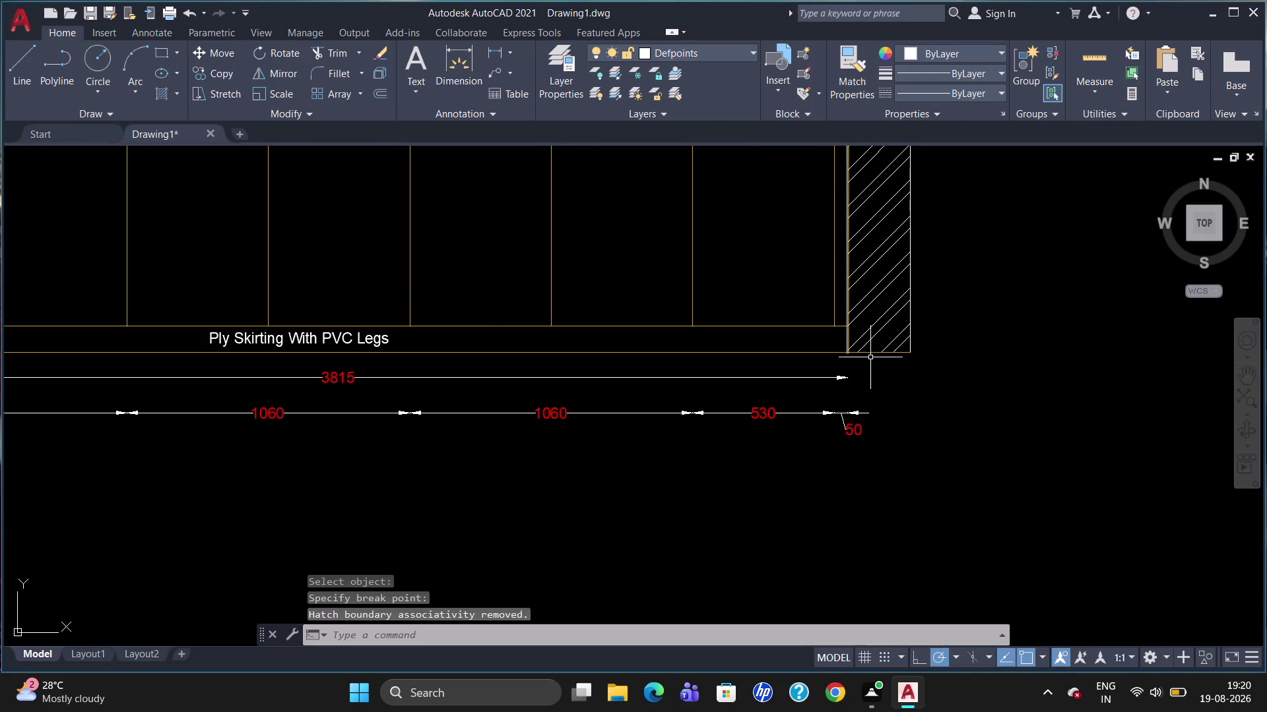
click(874, 352)
click(687, 52)
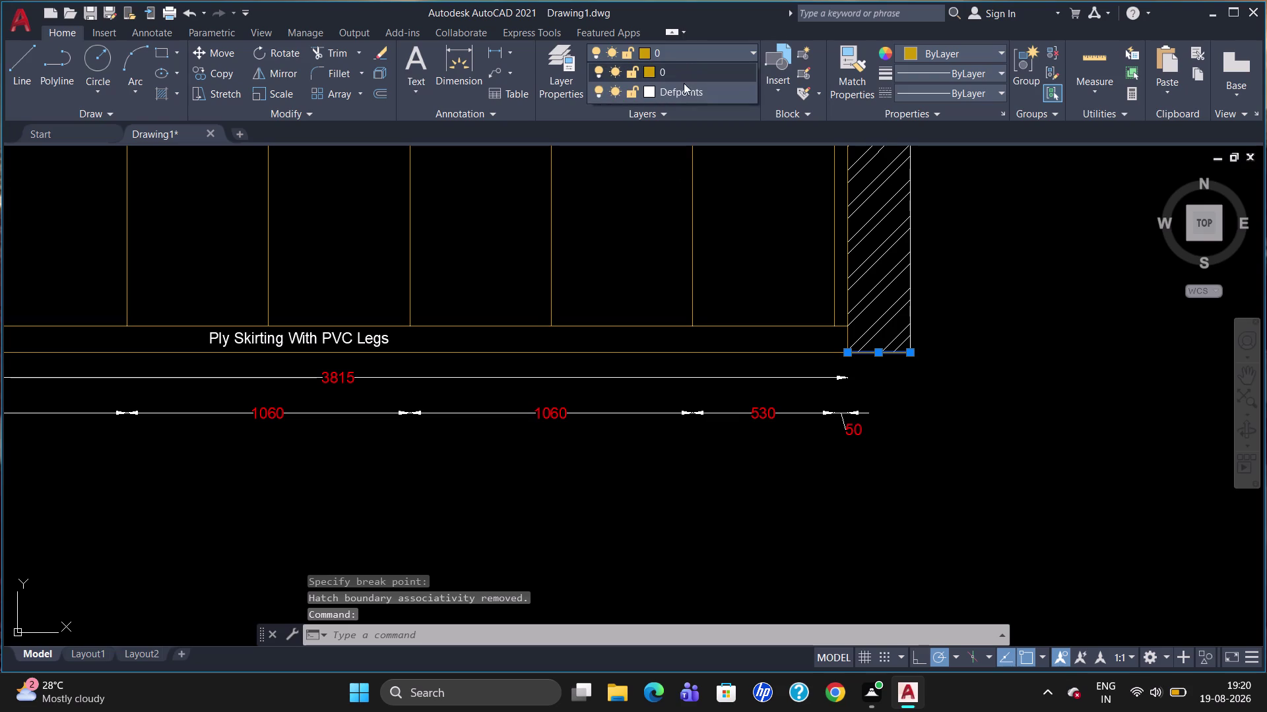
click(683, 88)
key(Escape)
scroll(down, 3)
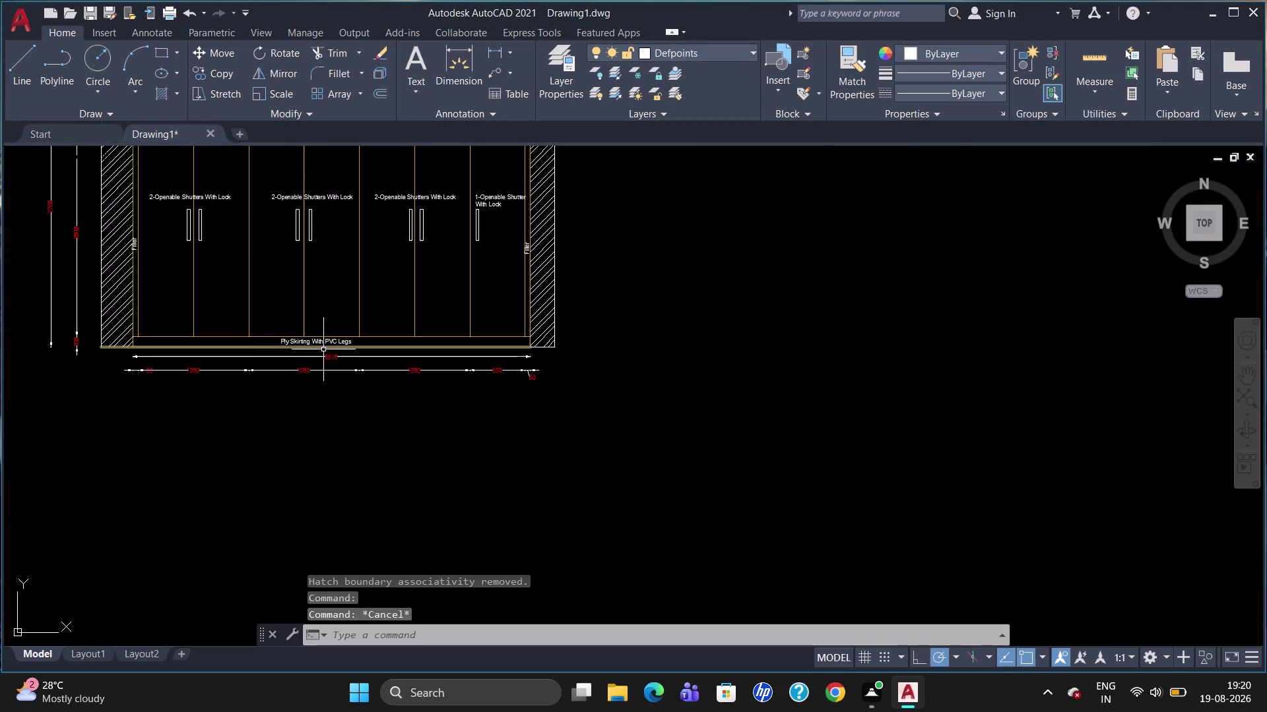
scroll(up, 3)
scroll(down, 3)
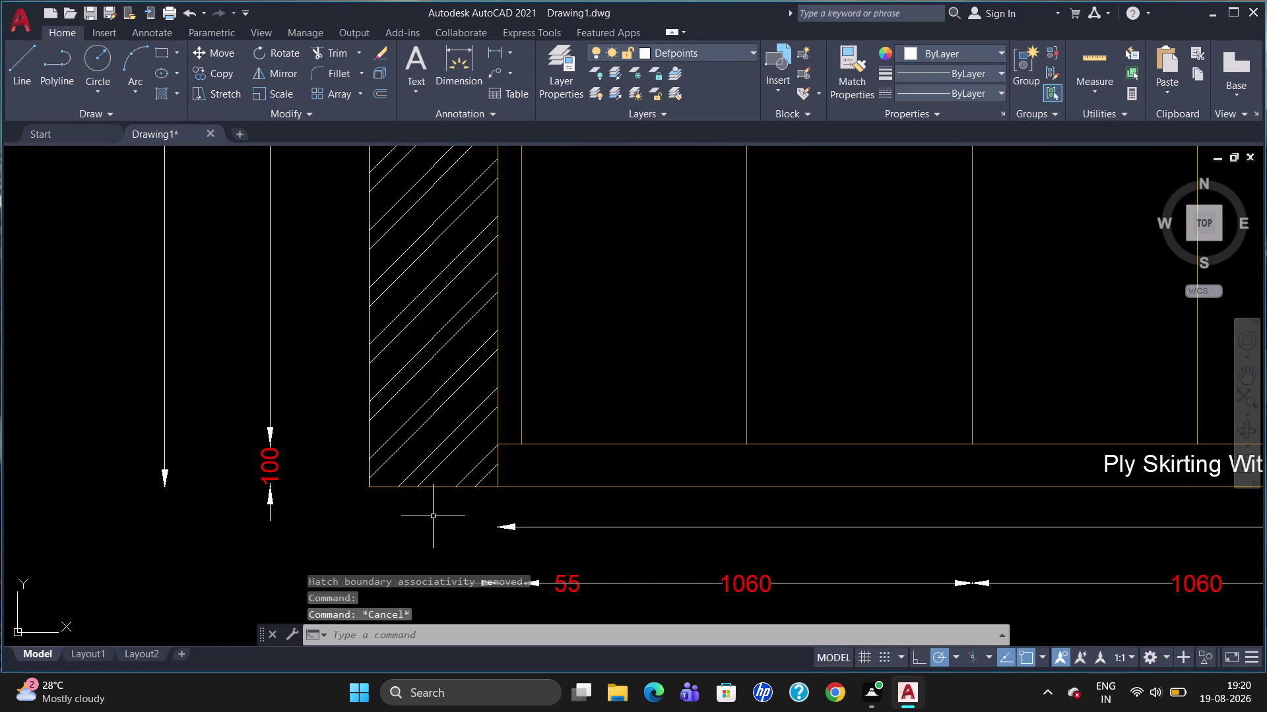
Break the left filler's bottom edge at the hatch corner and put it on layer 0.
text(br)
click(501, 565)
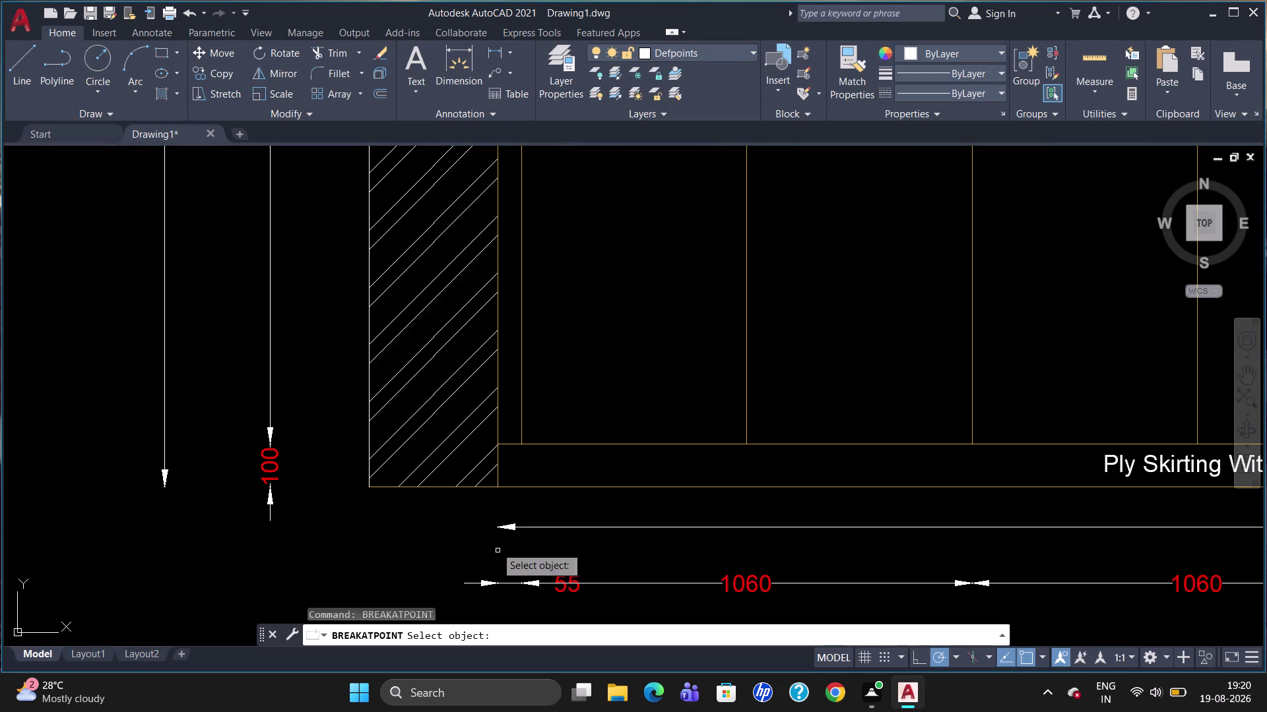
click(469, 488)
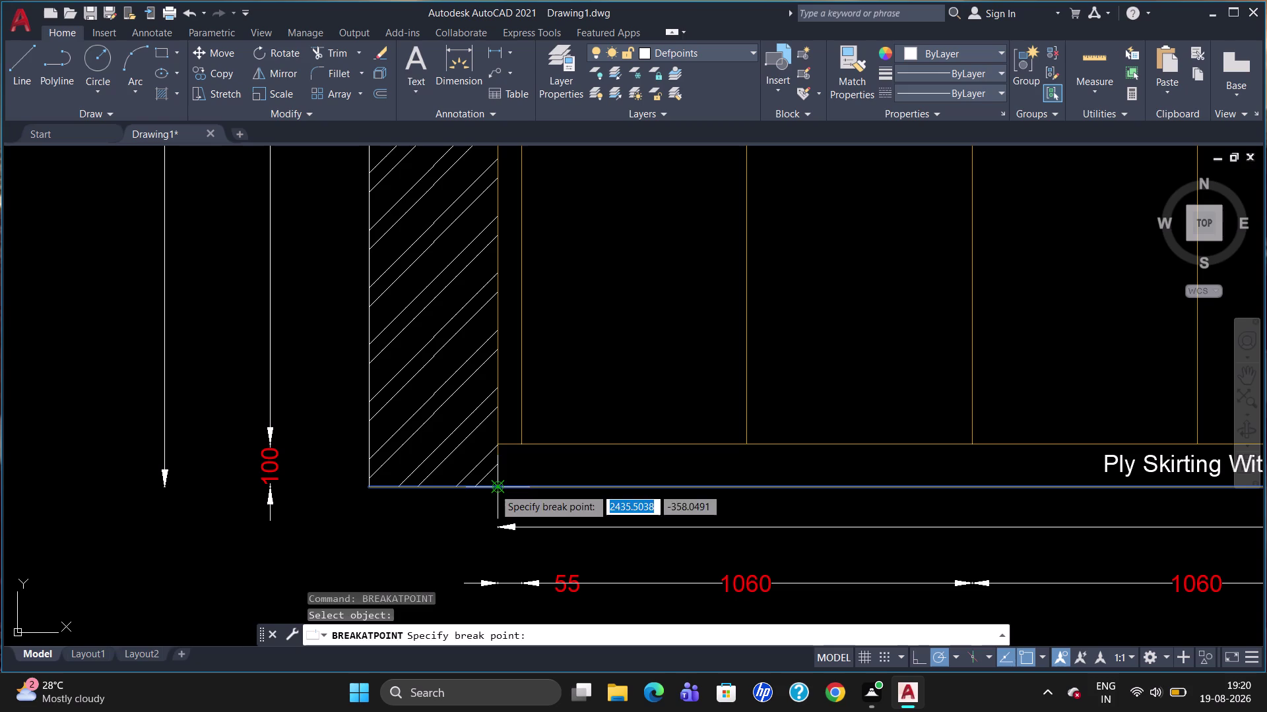
click(494, 488)
click(467, 488)
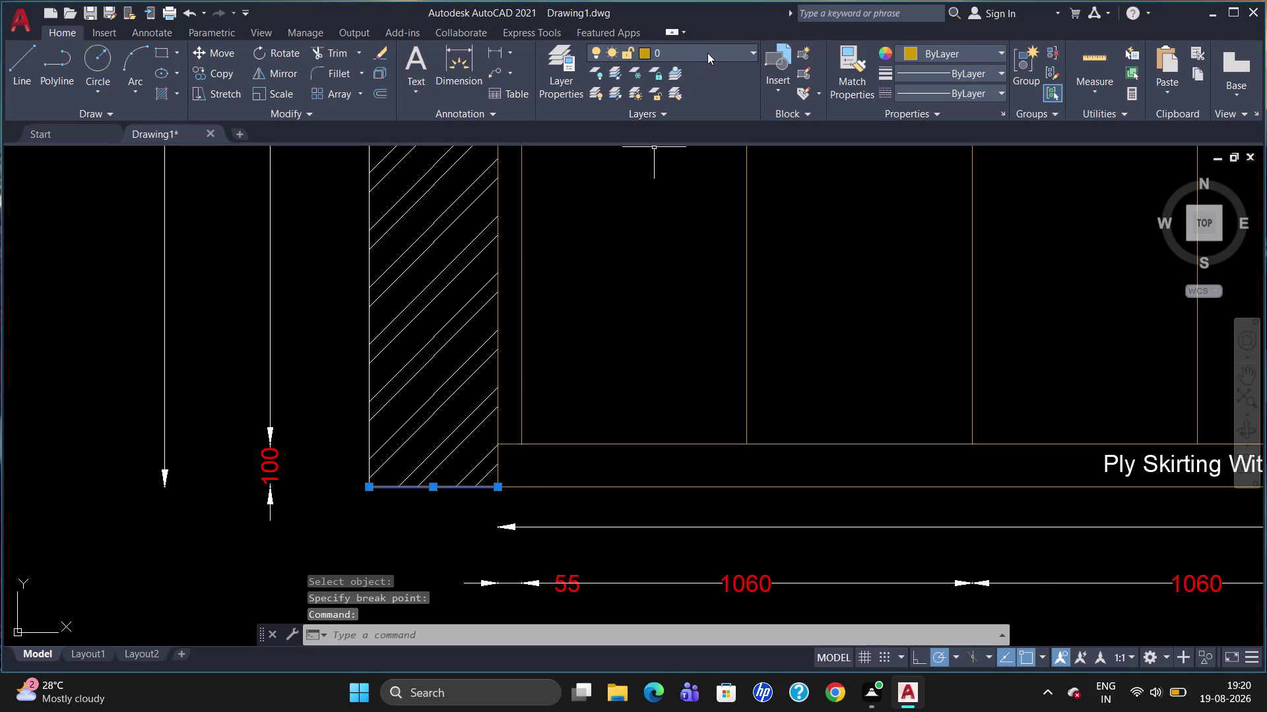
click(709, 46)
click(699, 93)
key(Escape)
scroll(down, 3)
key(Escape)
scroll(down, 3)
scroll(up, 3)
scroll(down, 3)
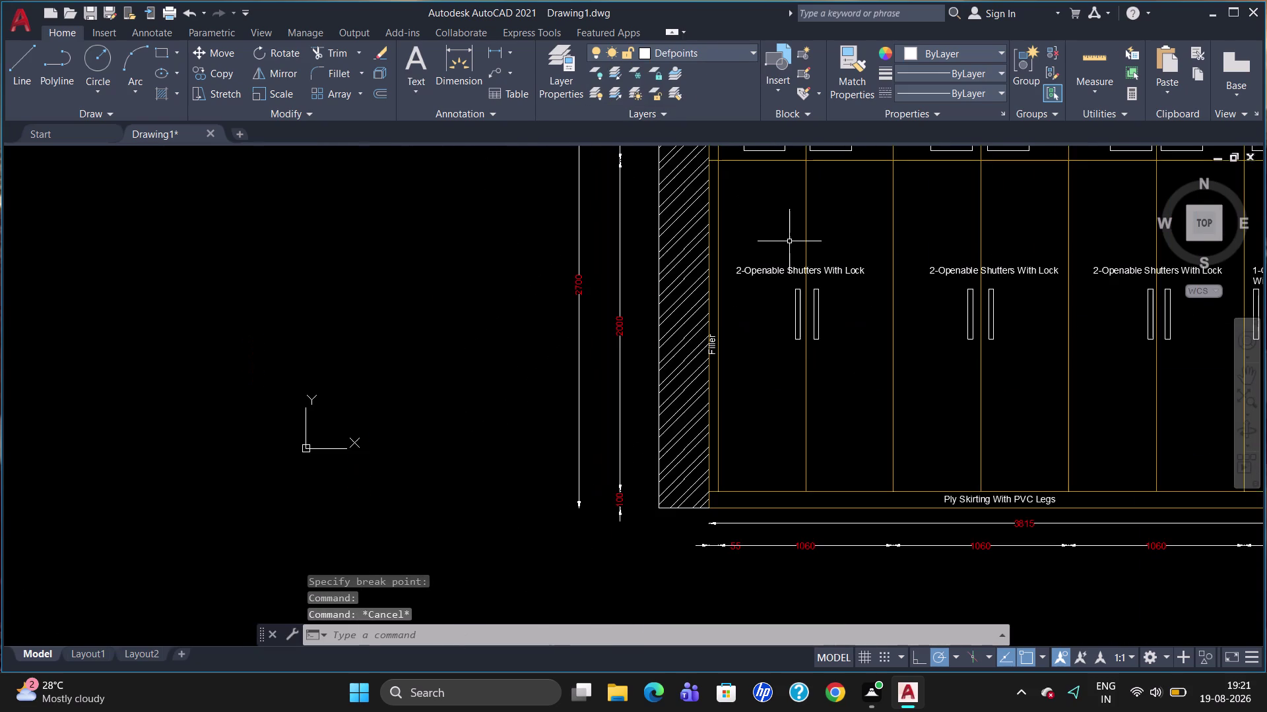
scroll(up, 3)
scroll(down, 3)
scroll(up, 3)
scroll(down, 3)
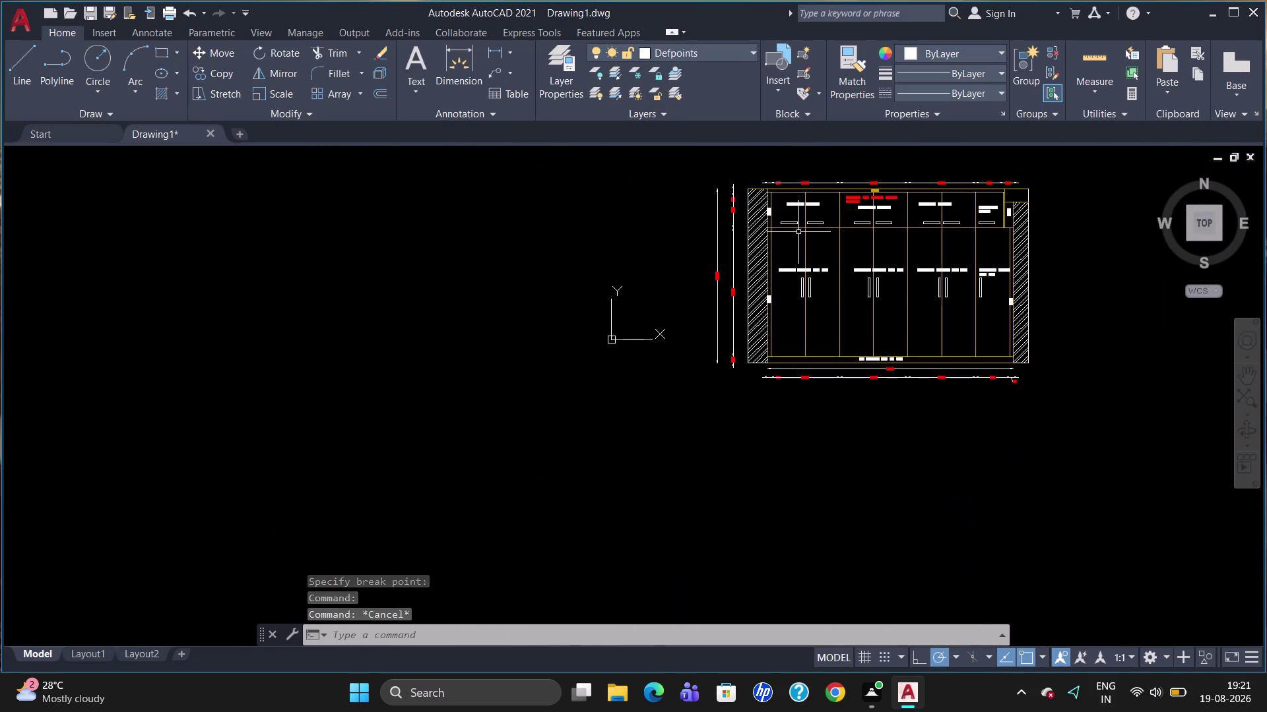
Break the wardrobe's top edge at the left hatched filler's top corner.
scroll(up, 3)
text(b)
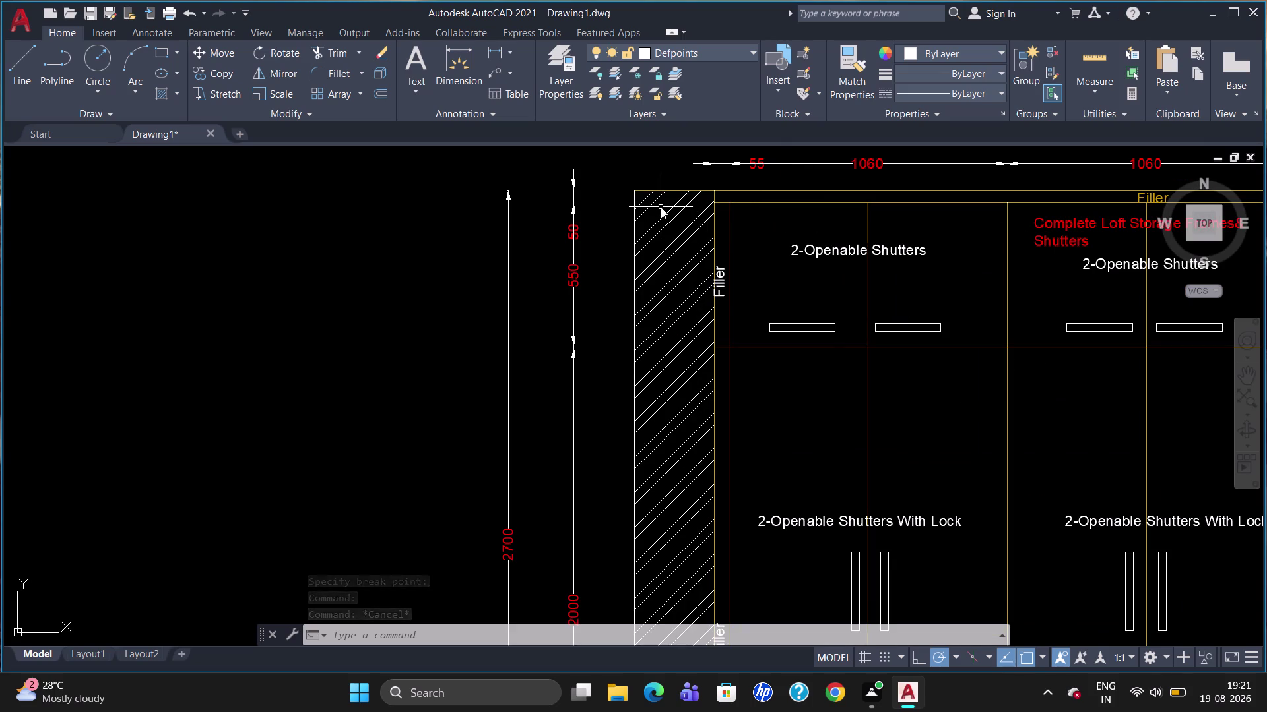
text(r)
click(709, 260)
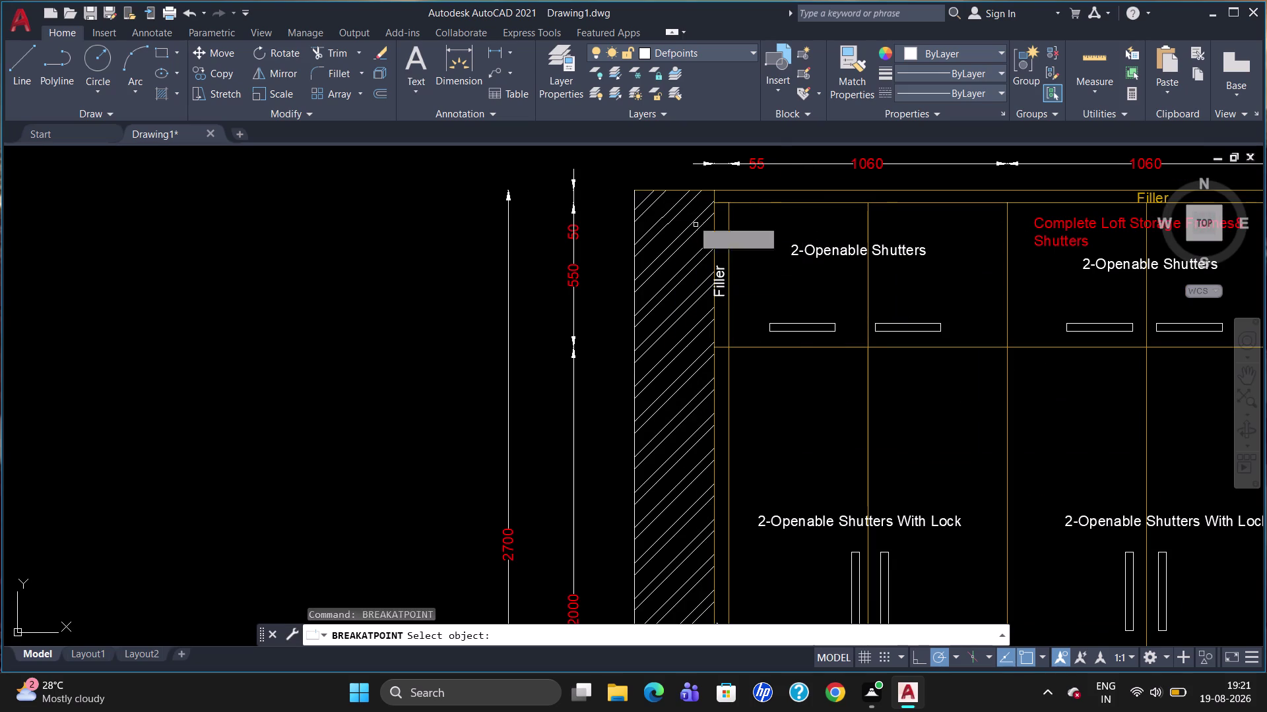
click(662, 191)
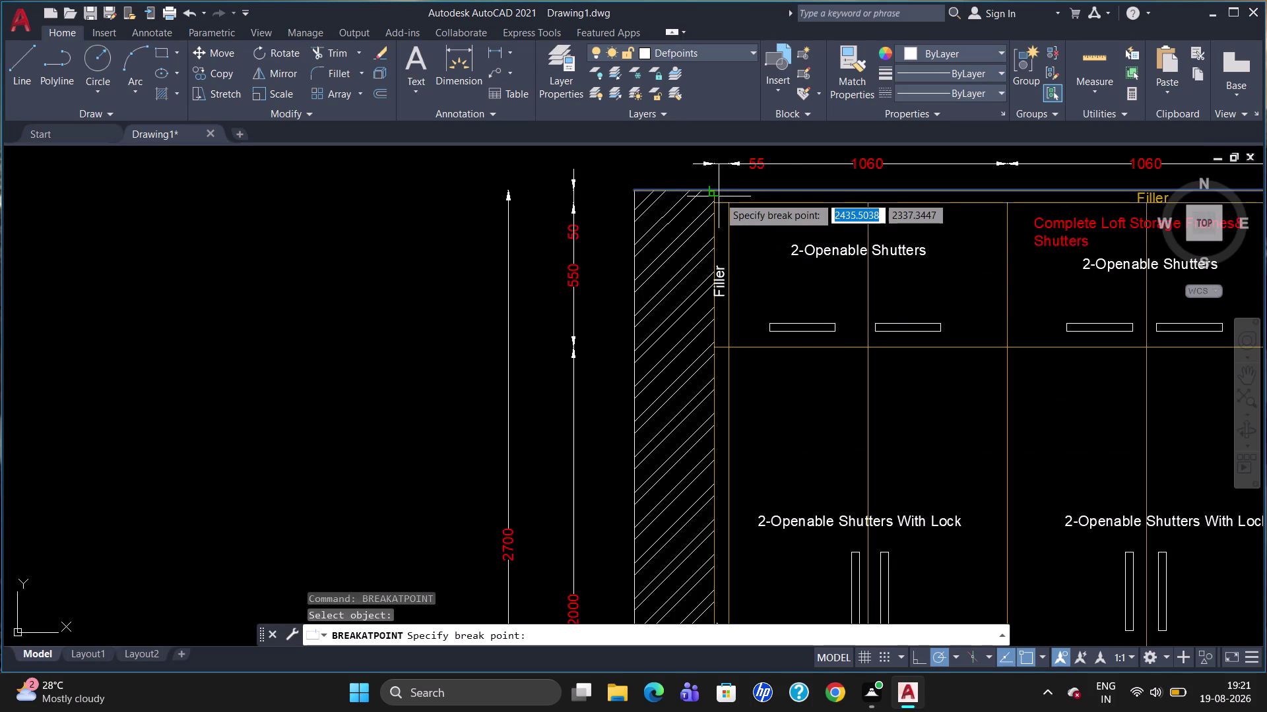
click(715, 196)
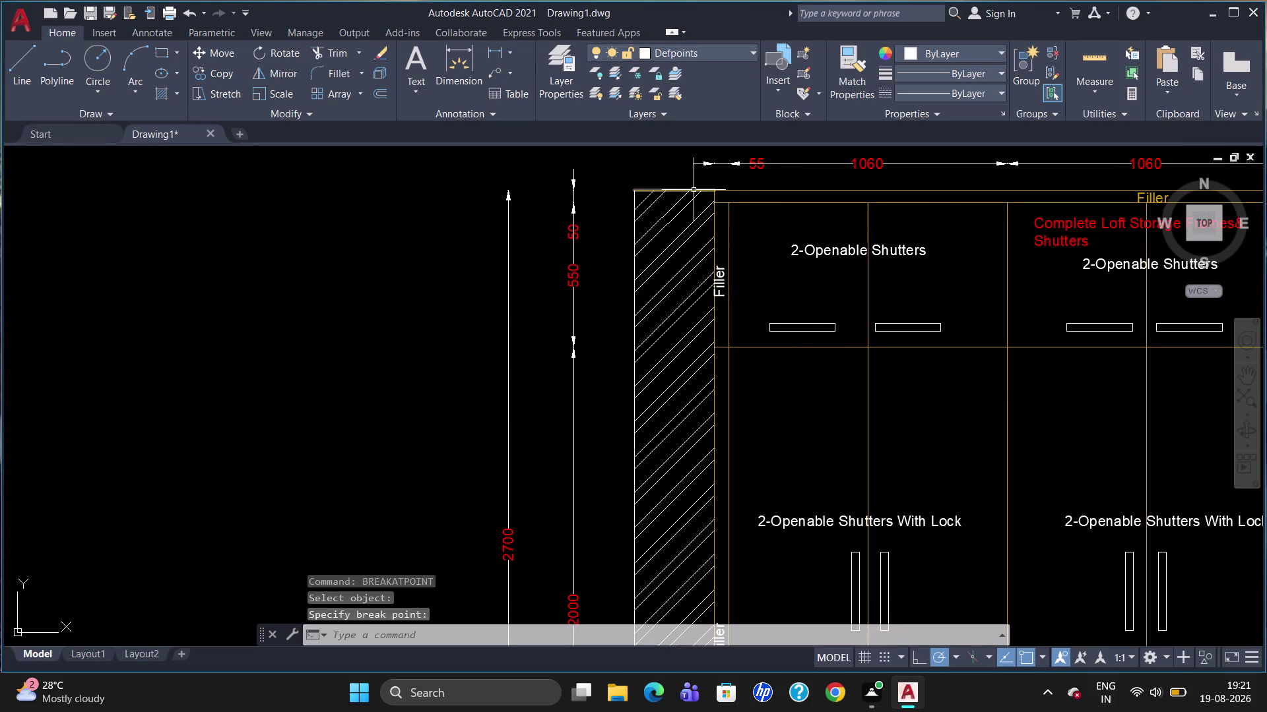
Select the short top segment above the left hatch, adjust it via the top toolbar, then clear selection.
click(693, 190)
click(698, 43)
click(690, 86)
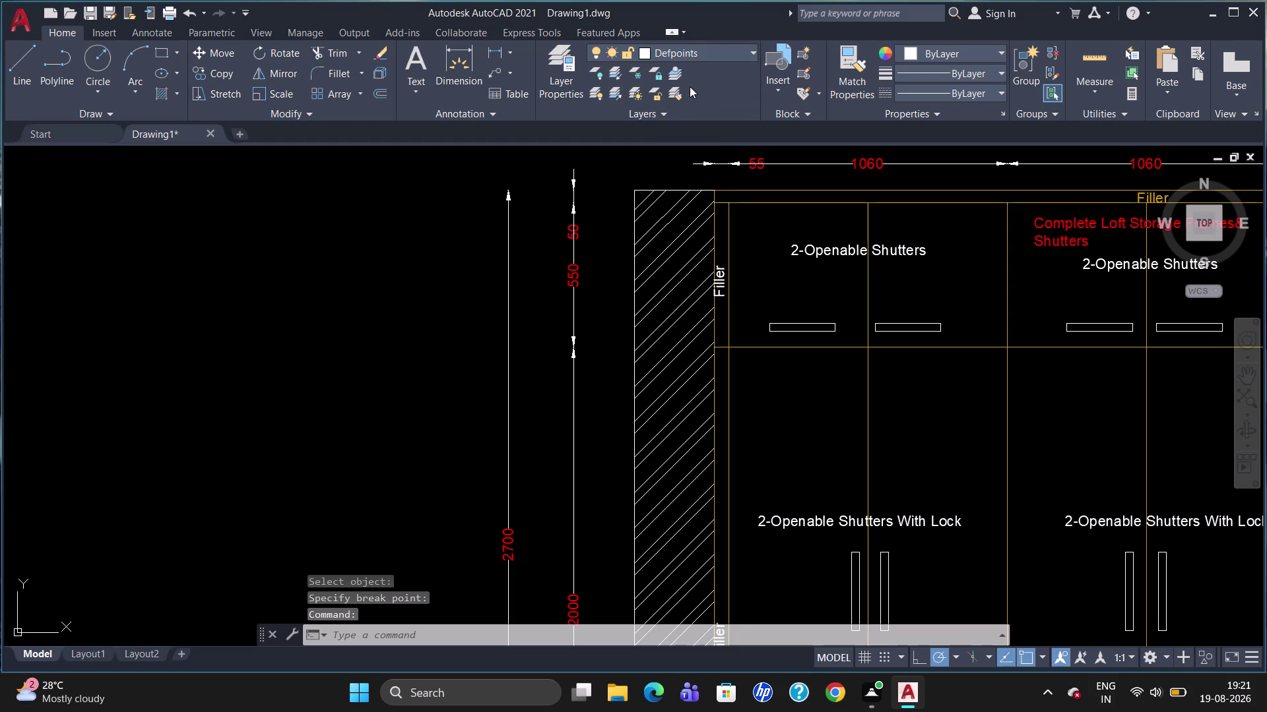
key(Escape)
scroll(down, 3)
scroll(up, 3)
scroll(down, 3)
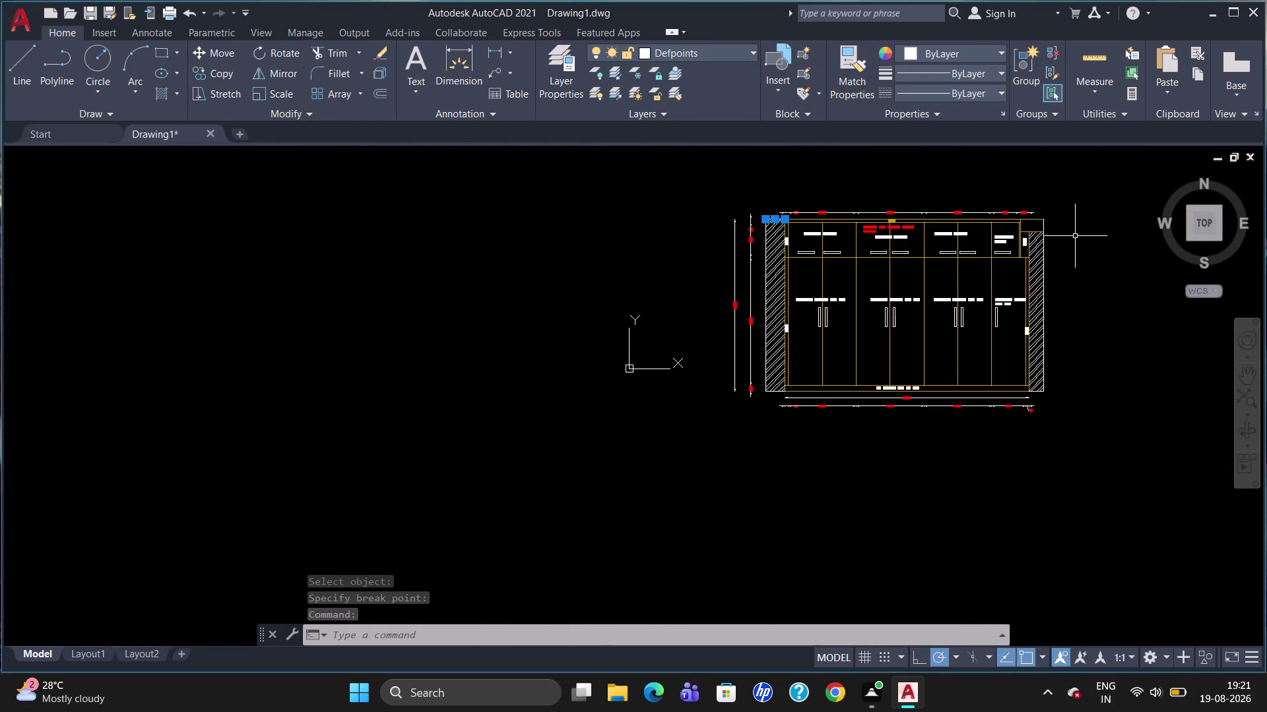
scroll(up, 3)
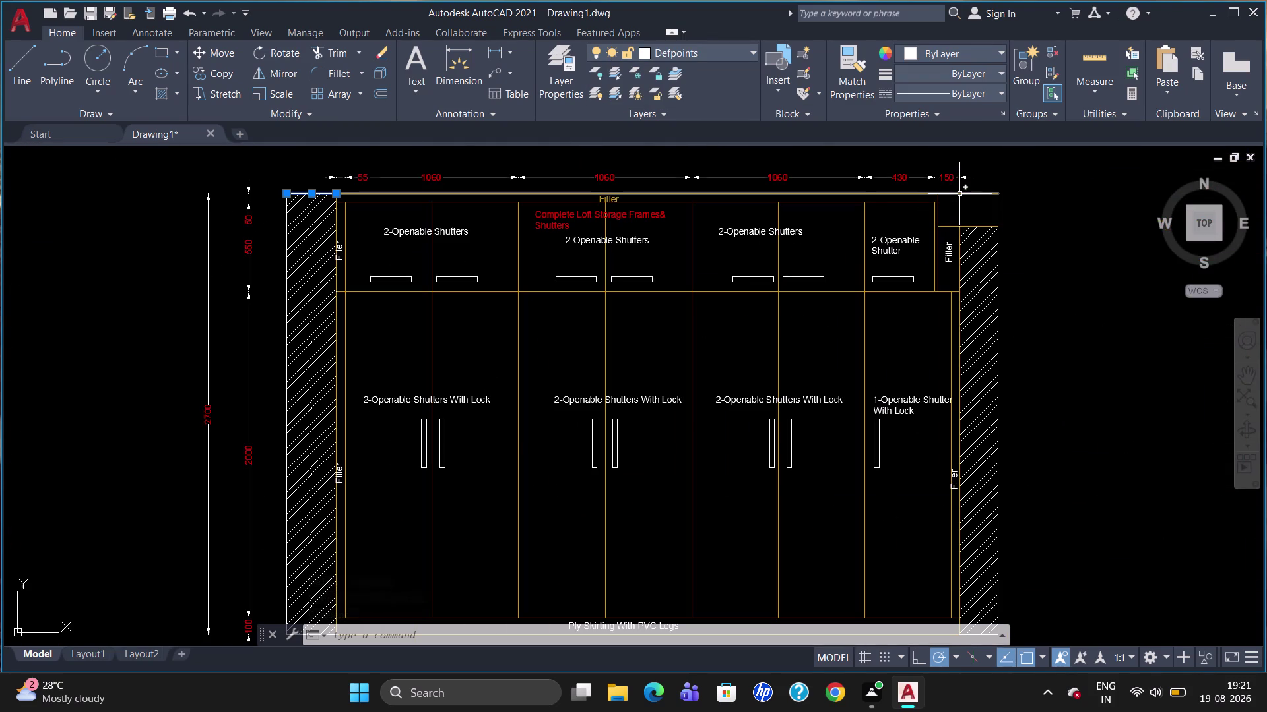
key(Escape)
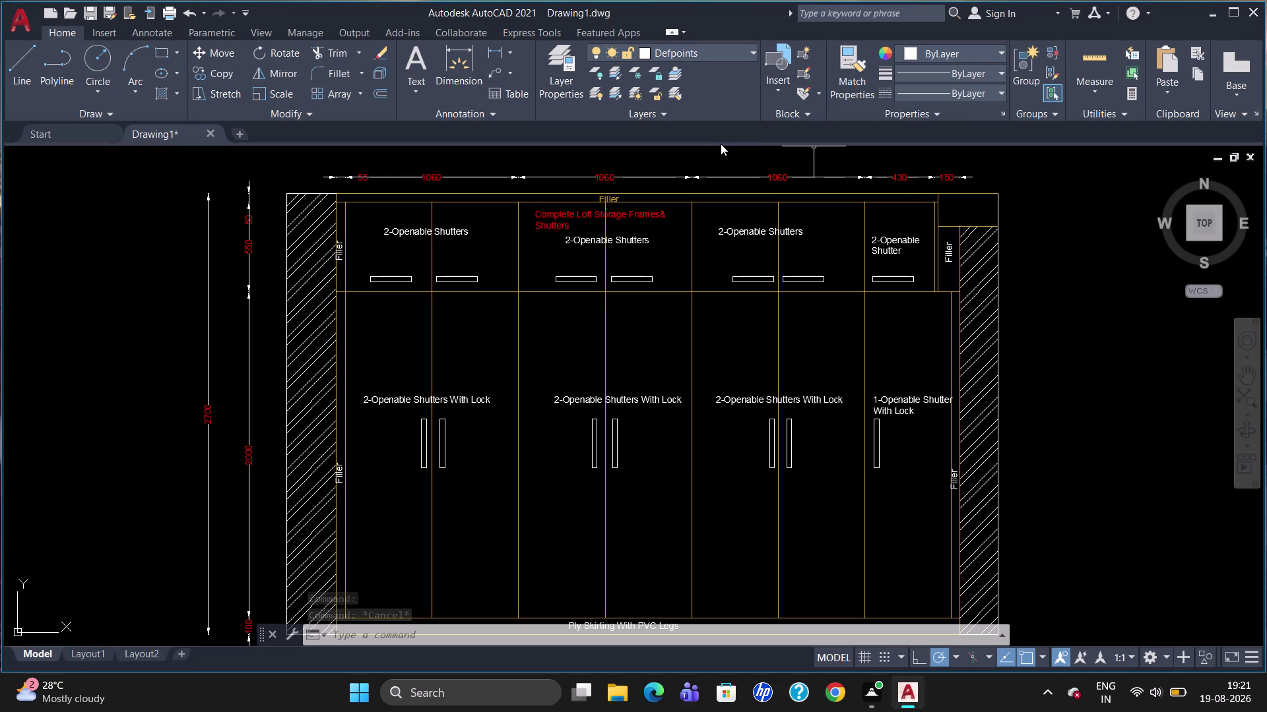
Break the top edge at the right hatched filler's top corner.
text(br)
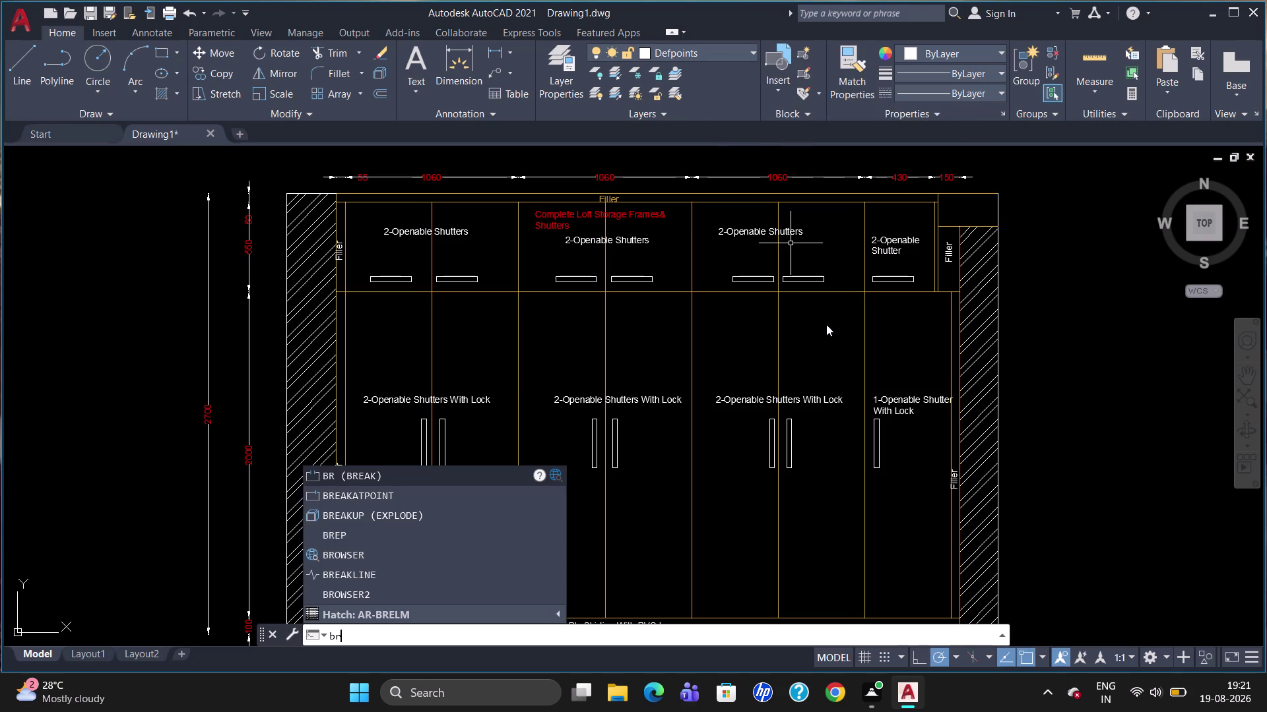
click(366, 499)
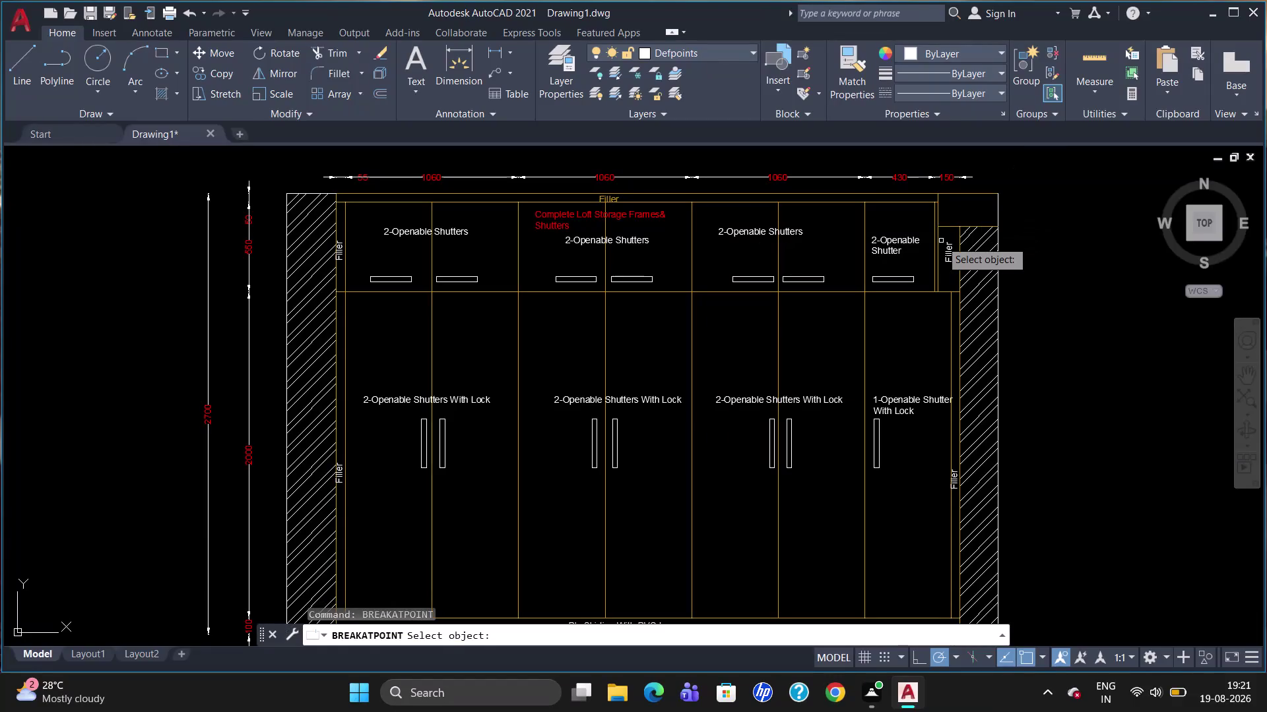
click(947, 226)
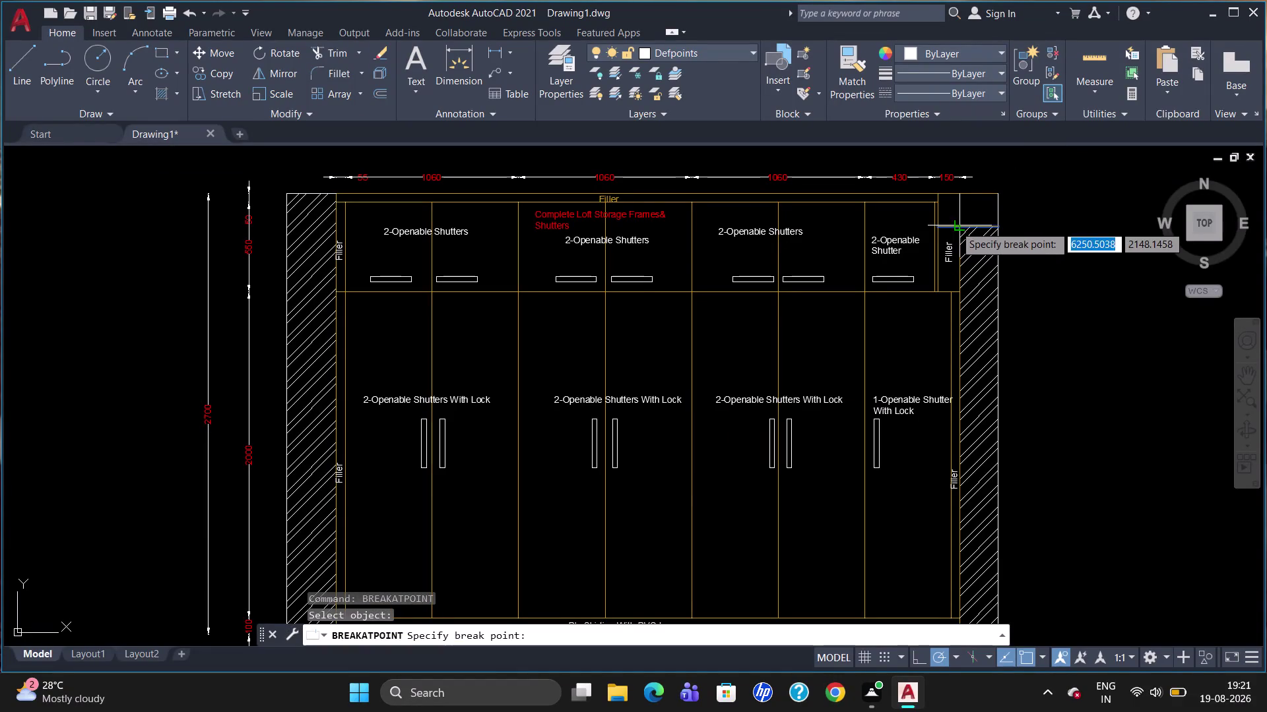
click(955, 226)
Select the short edge above the right hatch and change its layer from the layer list.
click(971, 226)
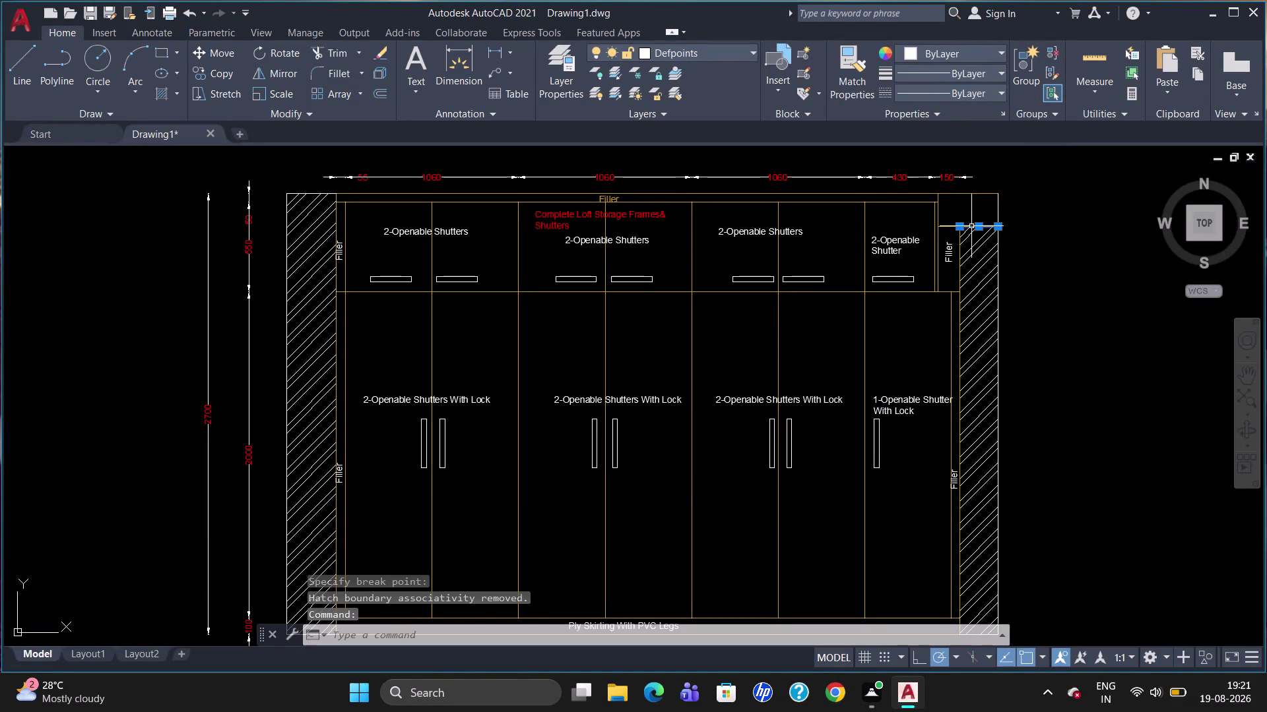
click(732, 53)
click(739, 94)
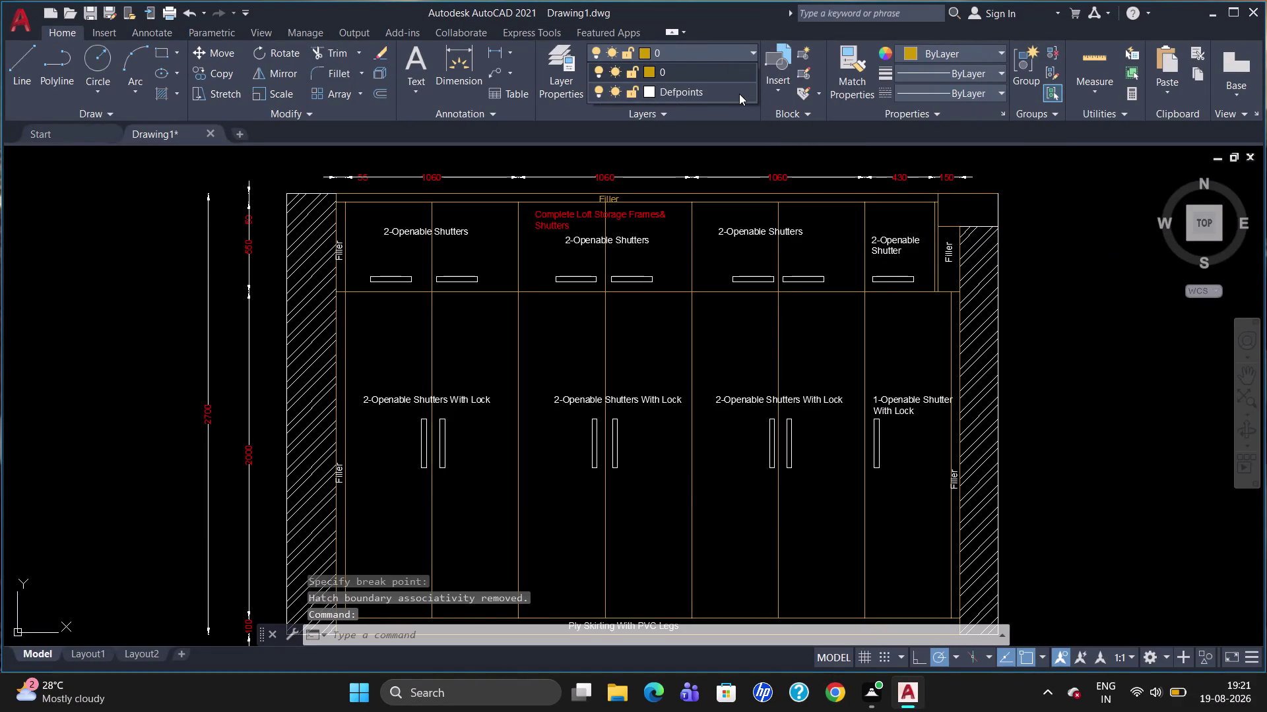
key(Escape)
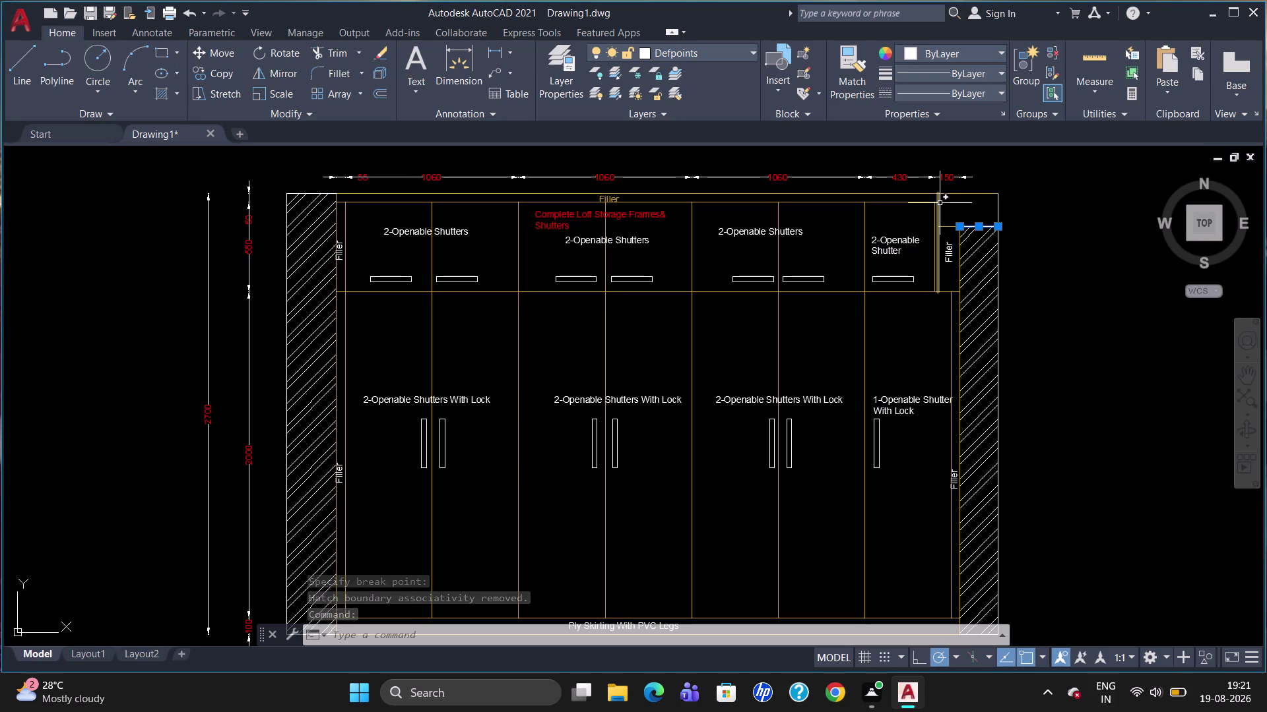
key(Escape)
Retry picking the top outline line for a break, then abandon the attempt.
text(br)
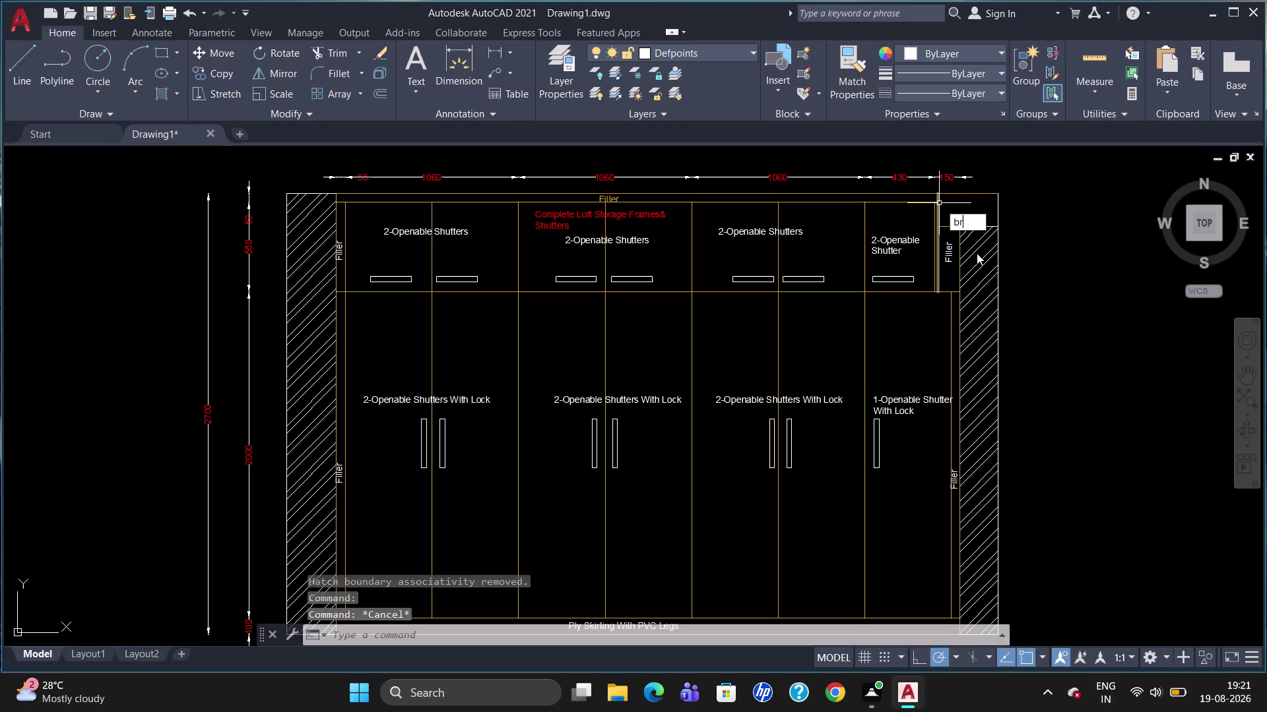
click(992, 258)
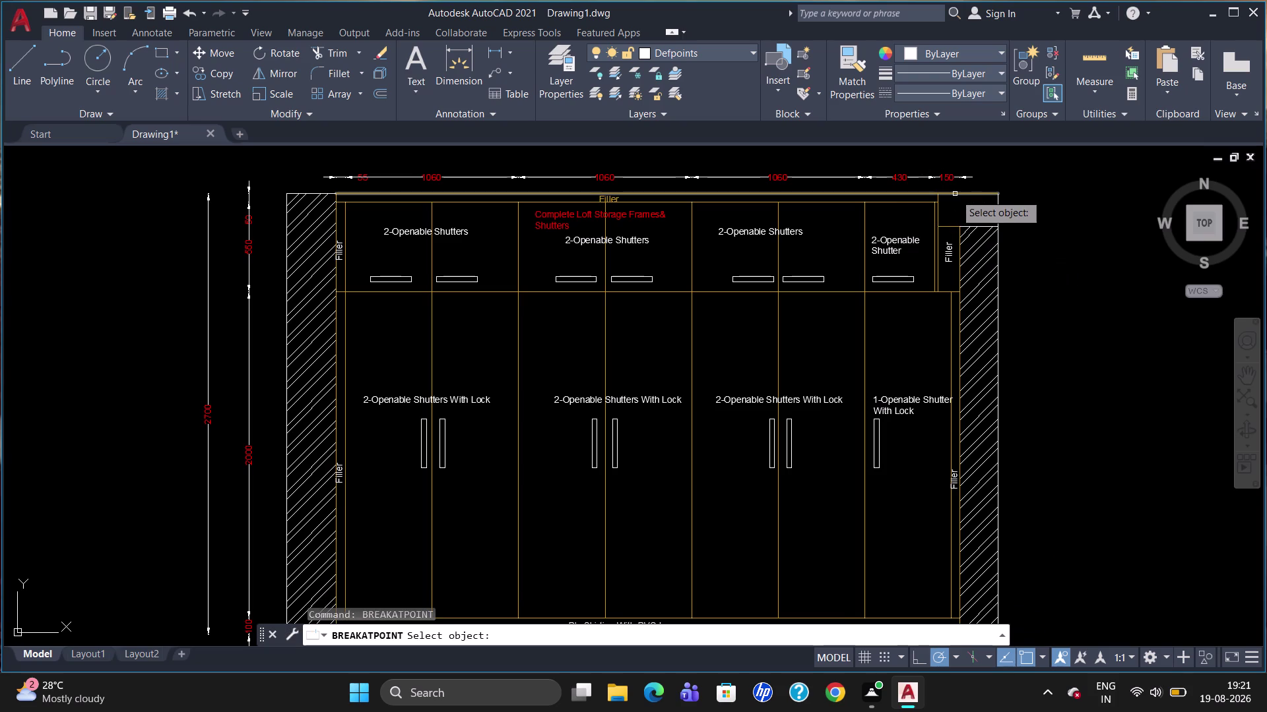
click(955, 191)
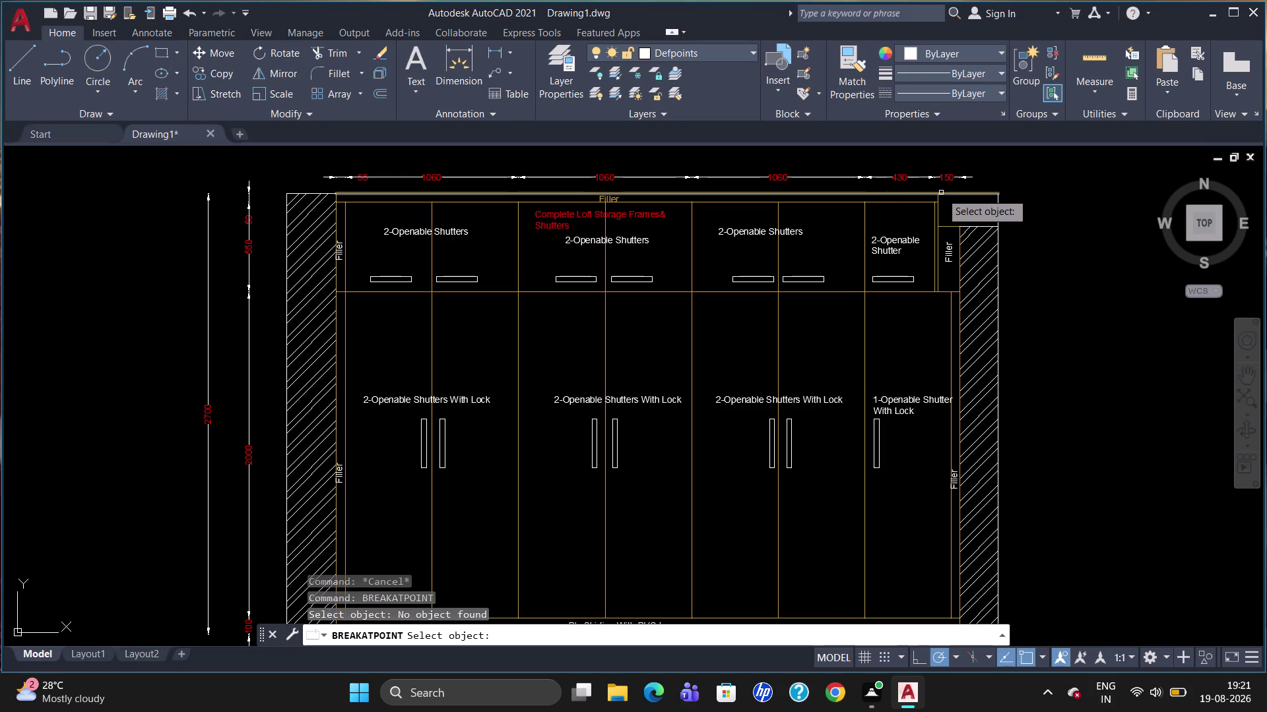
key(Return)
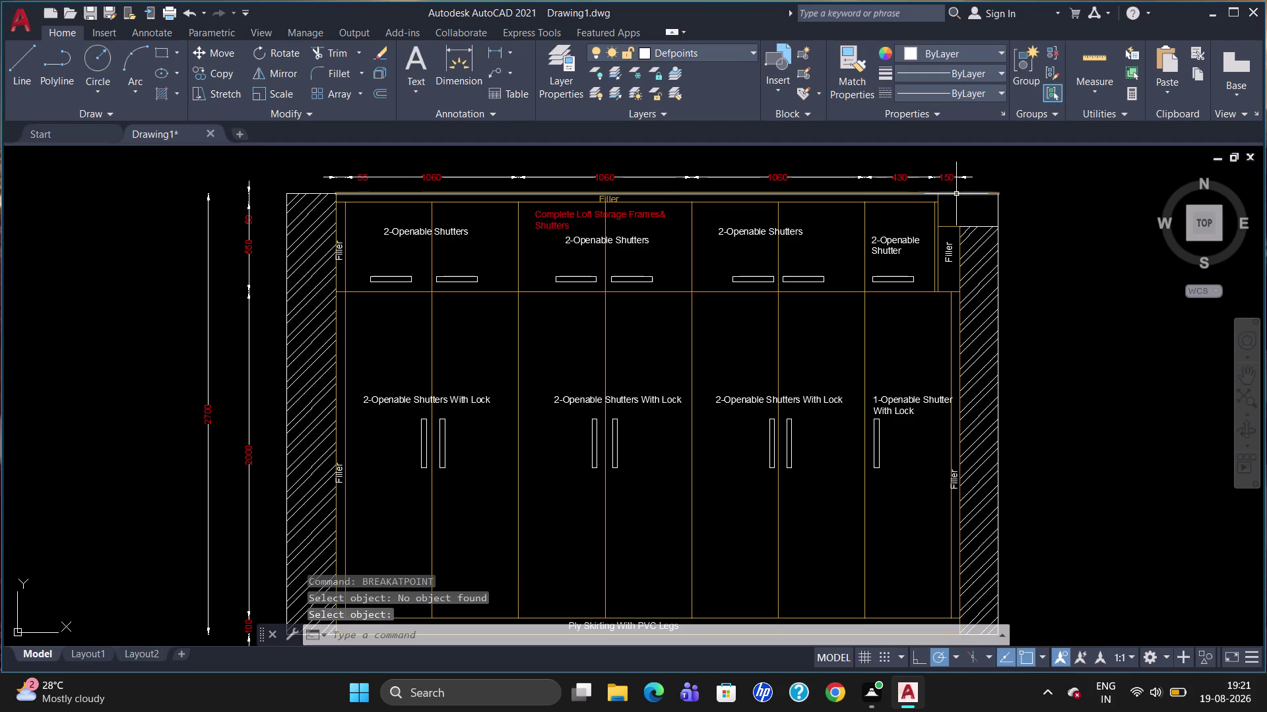
click(956, 194)
key(Return)
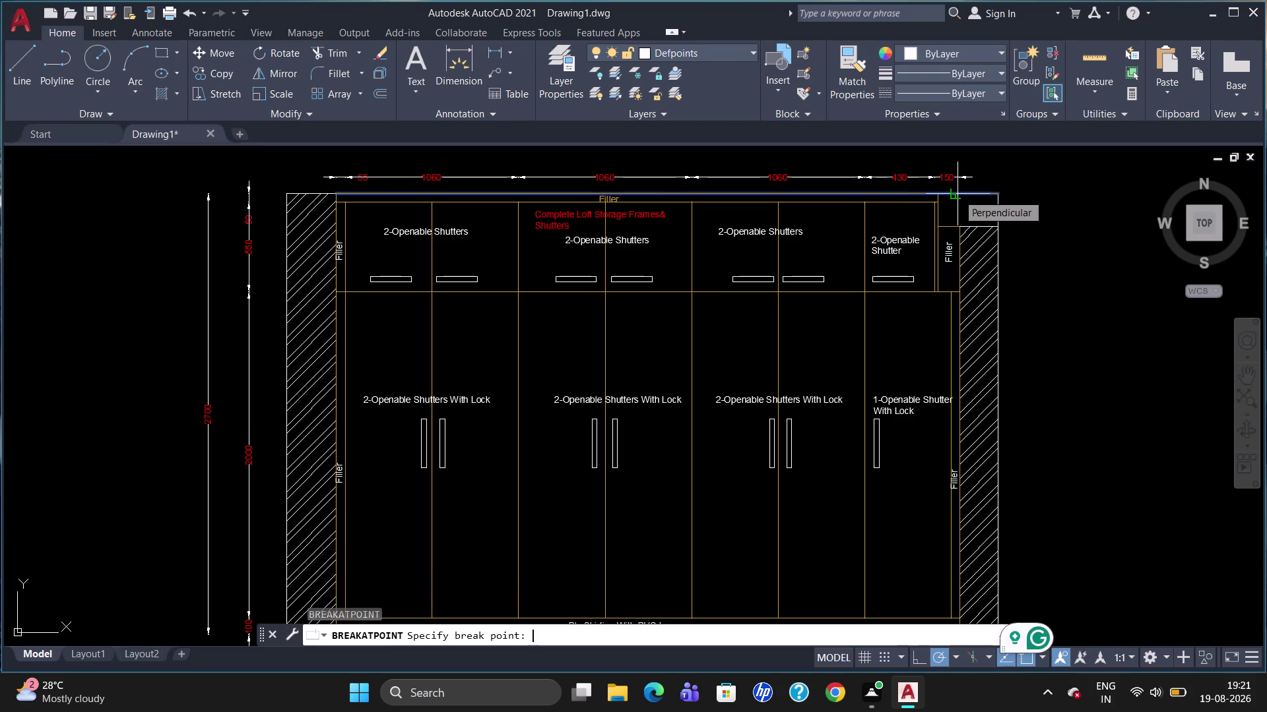
key(Escape)
key(b)
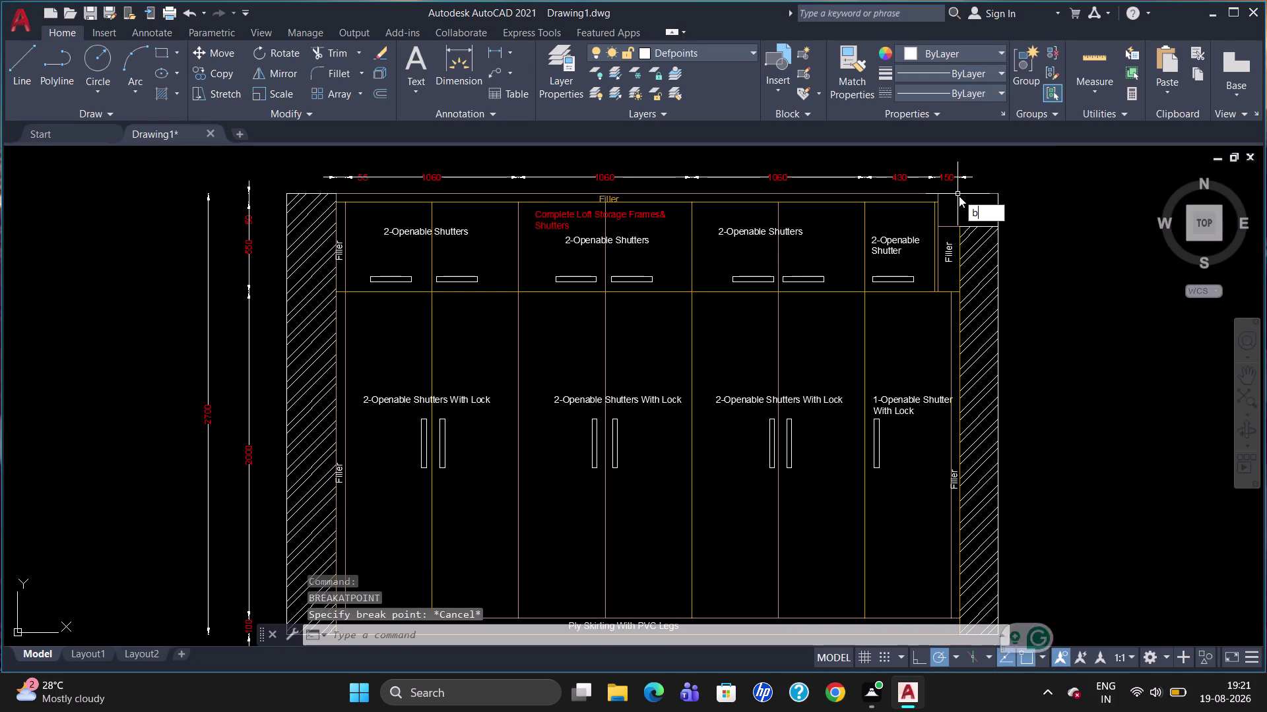
Break the top outline line again at the point above the right filler.
key(r)
click(998, 244)
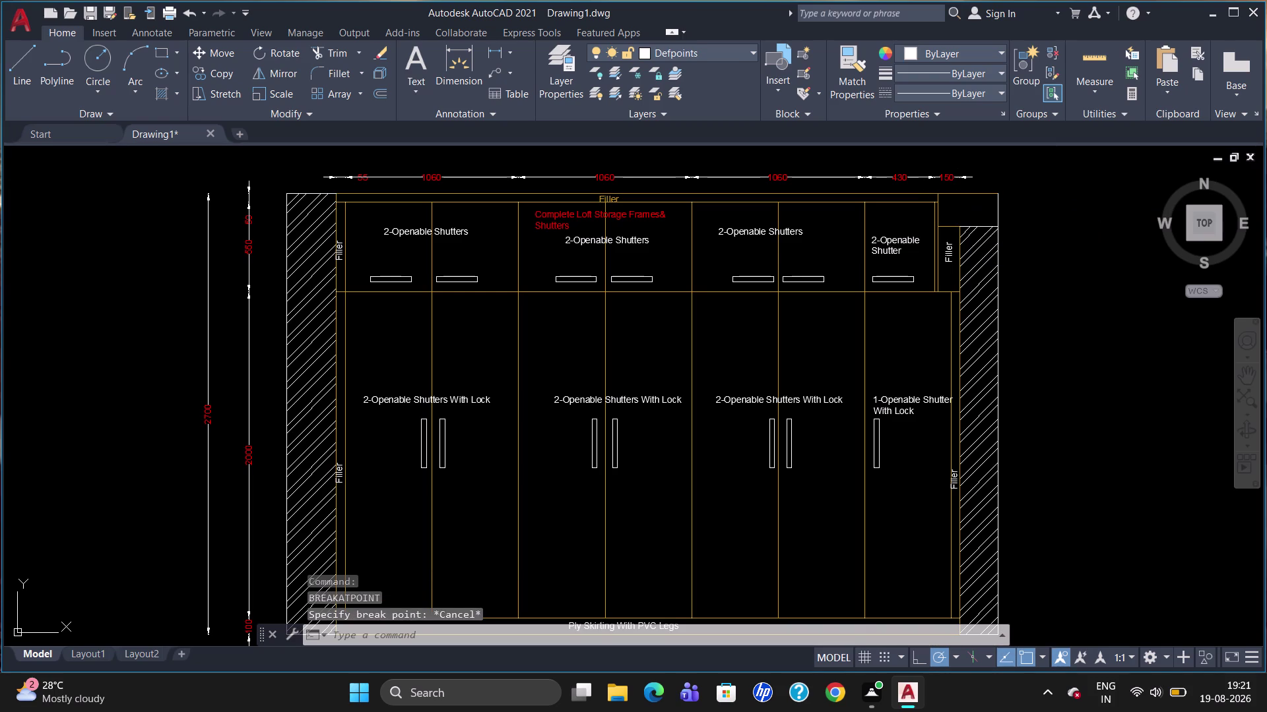
click(976, 194)
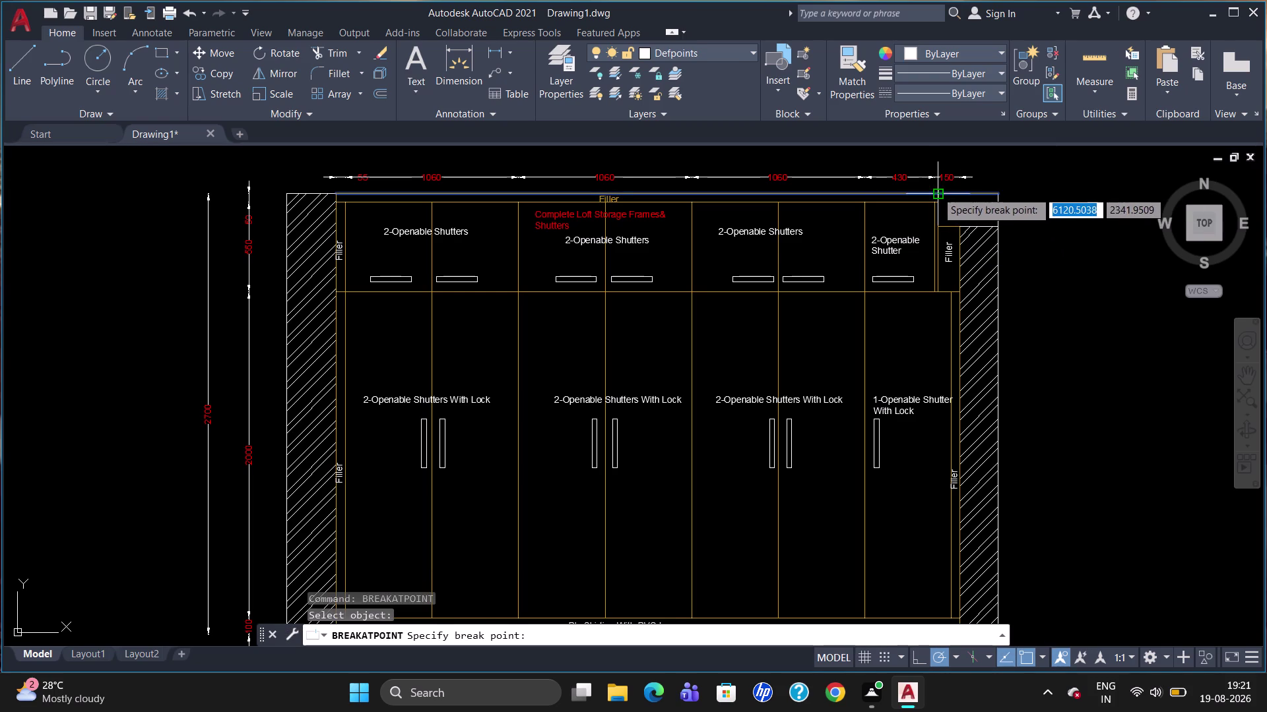
click(936, 192)
Put the newly broken short top piece on a layer from the layer list.
click(955, 194)
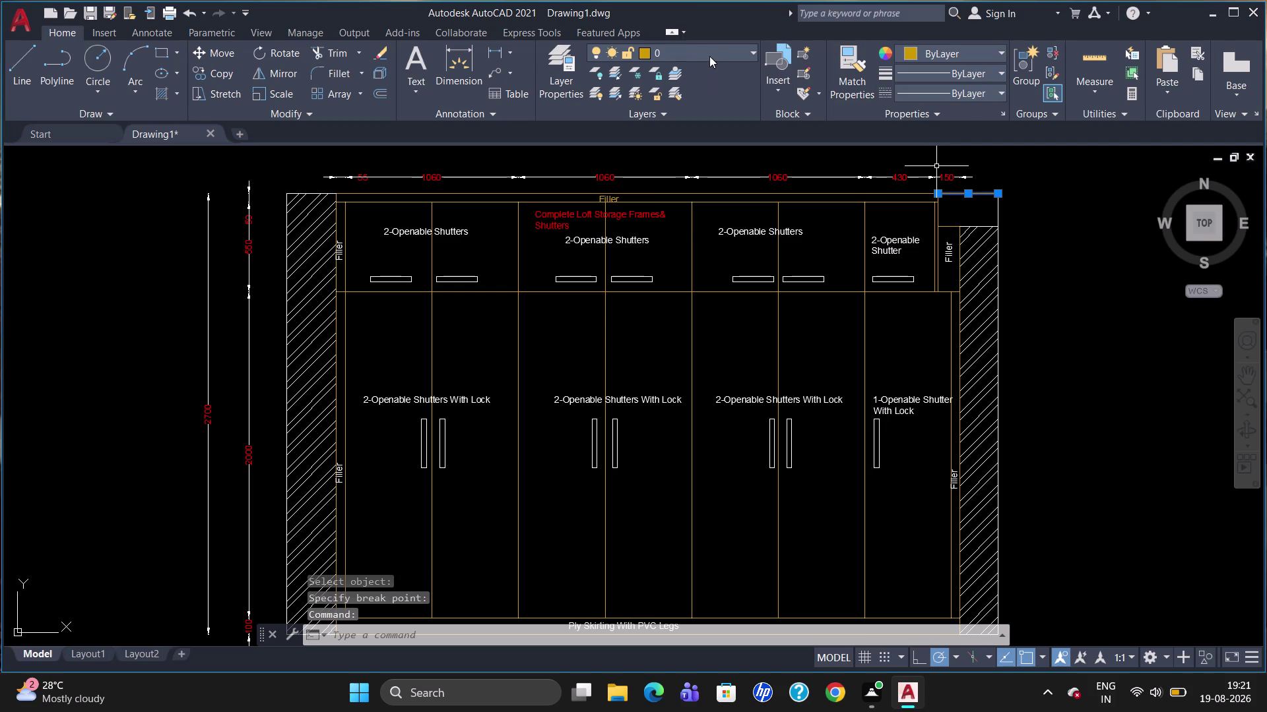
click(711, 54)
click(720, 84)
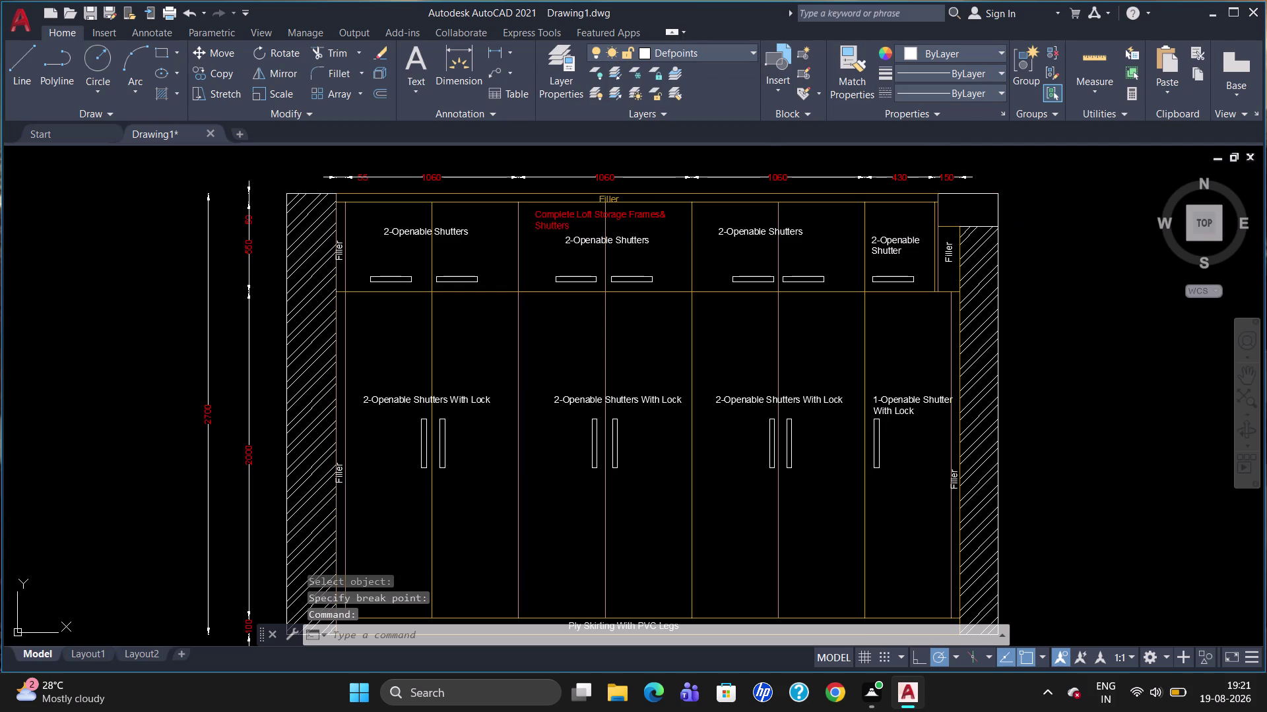
key(Escape)
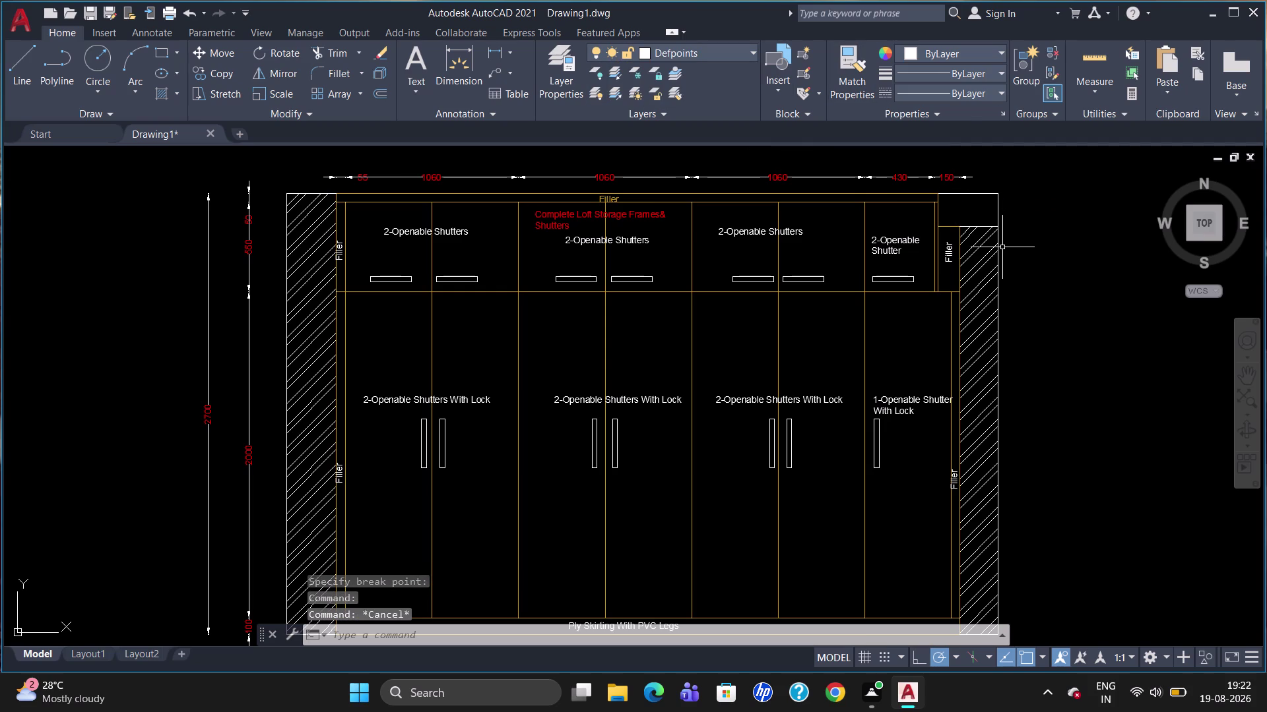
scroll(down, 3)
scroll(up, 3)
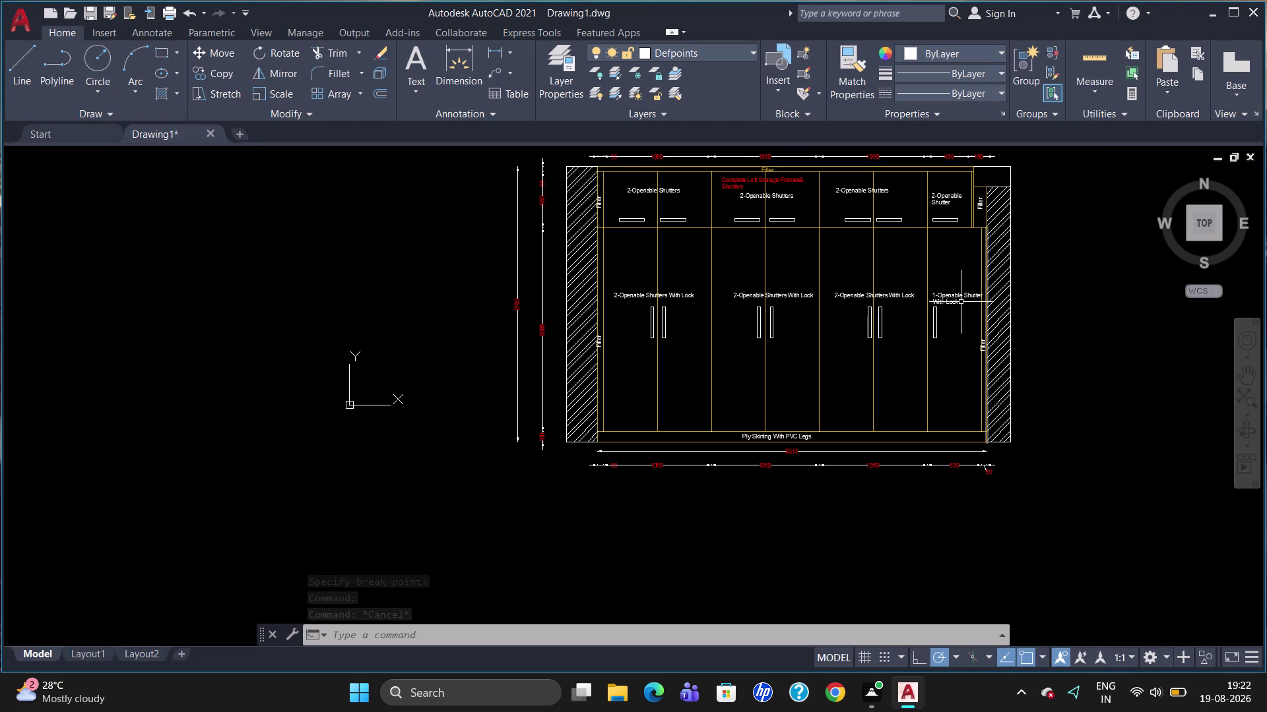
scroll(up, 3)
scroll(up, 3)
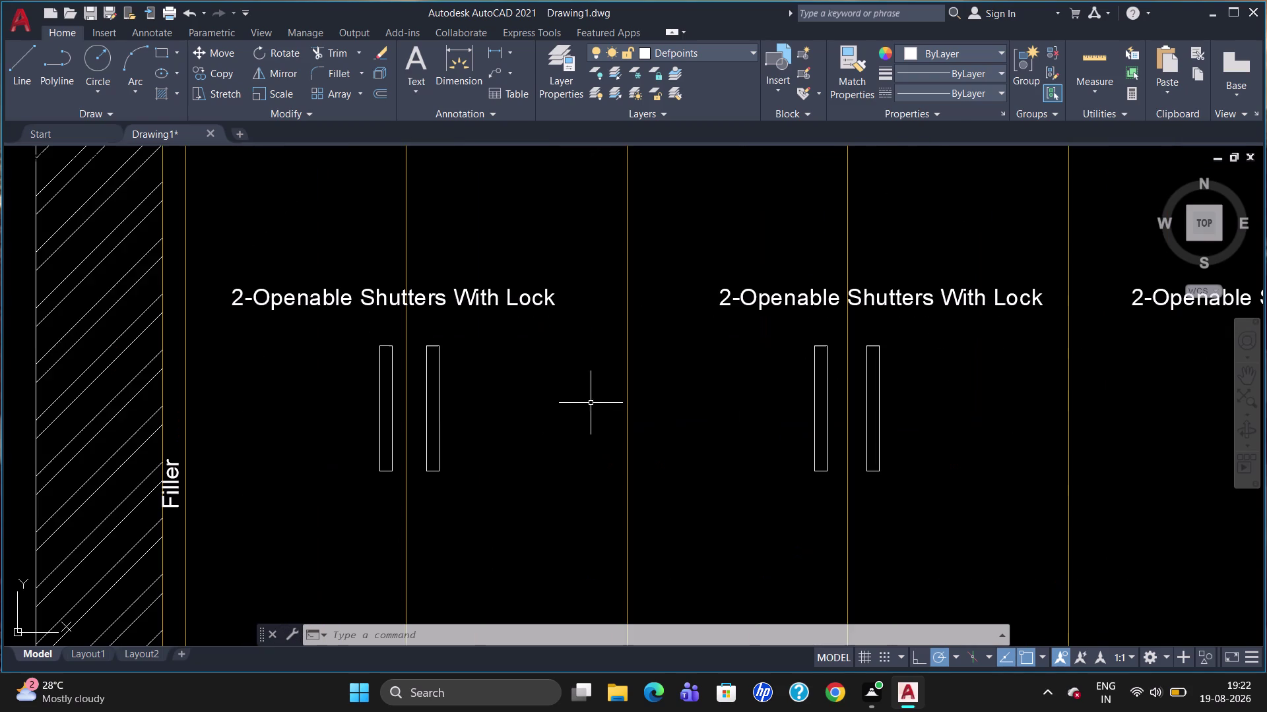
Draw the outer lock circle centred between the first shutter's handles.
key(c)
key(Return)
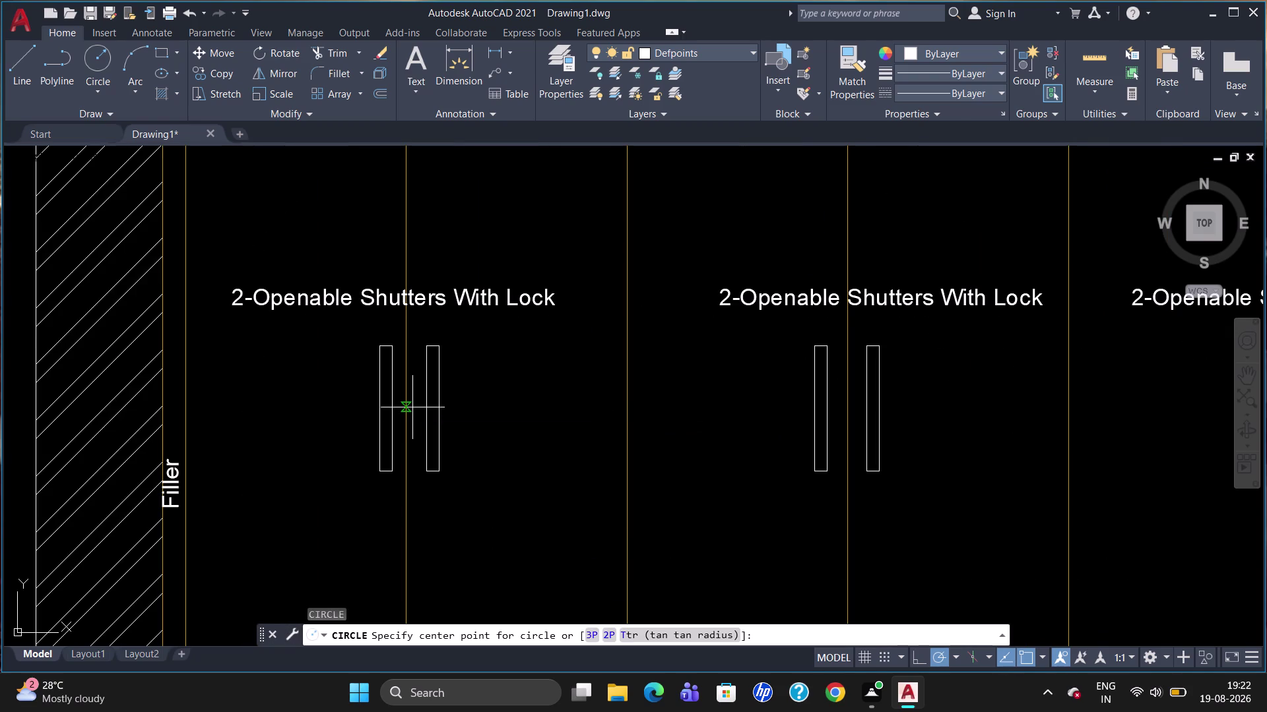
scroll(down, 3)
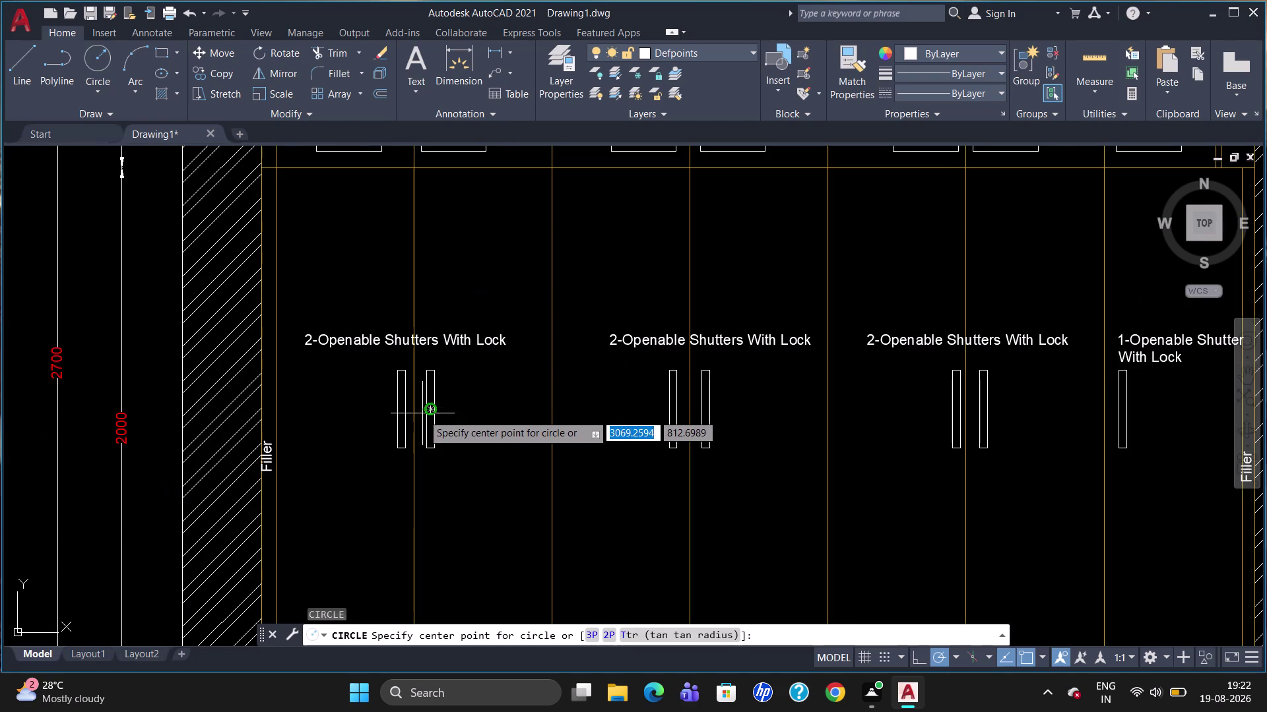
scroll(up, 3)
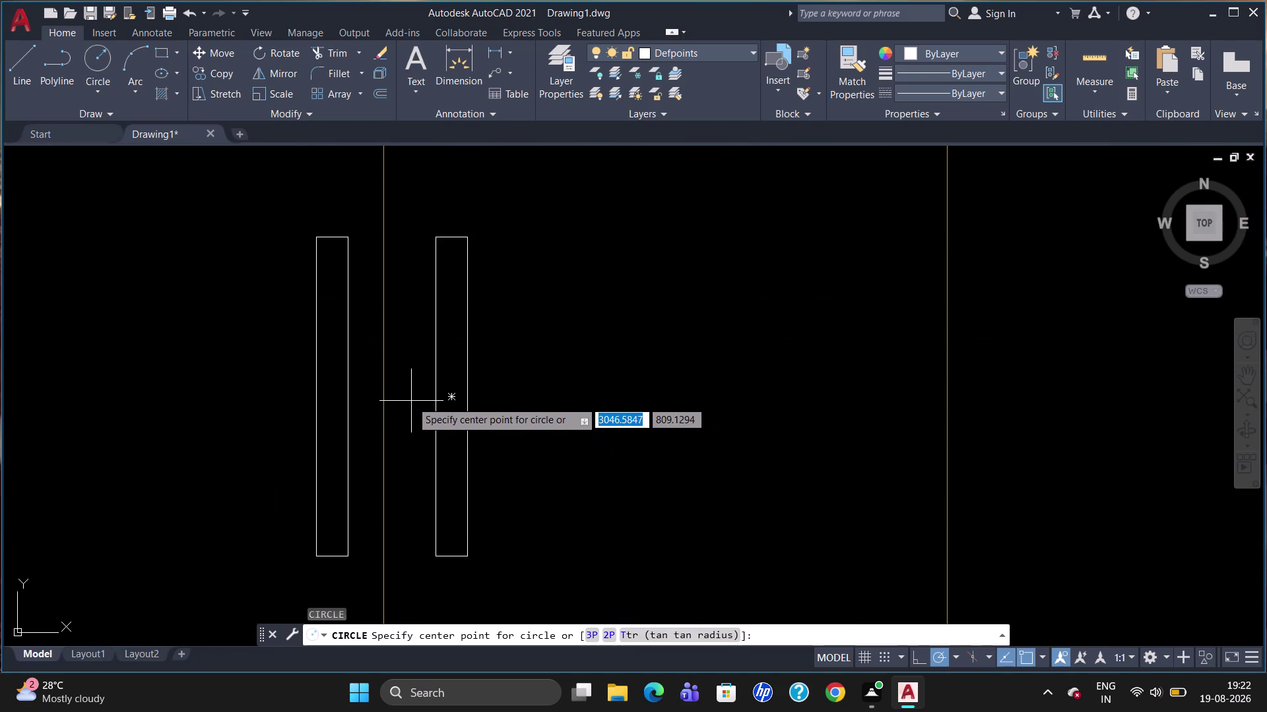
click(411, 401)
click(410, 387)
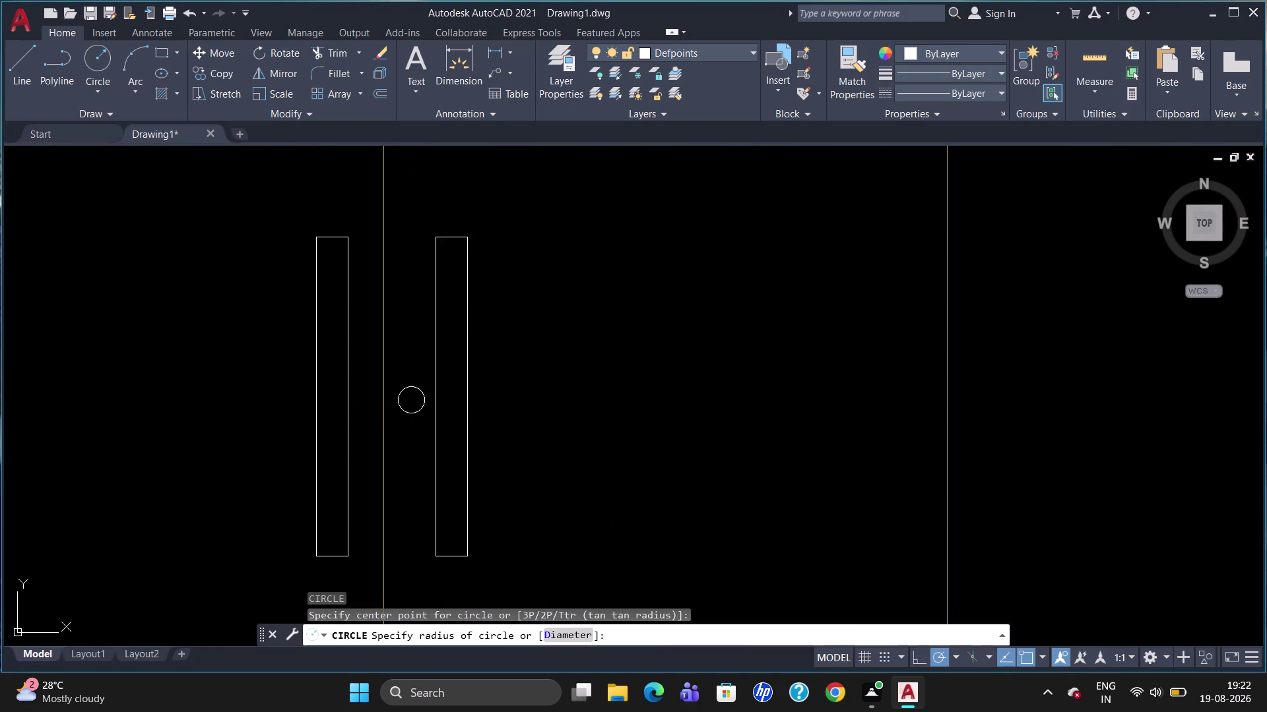
Draw a smaller concentric inner circle at the lock centre.
key(c)
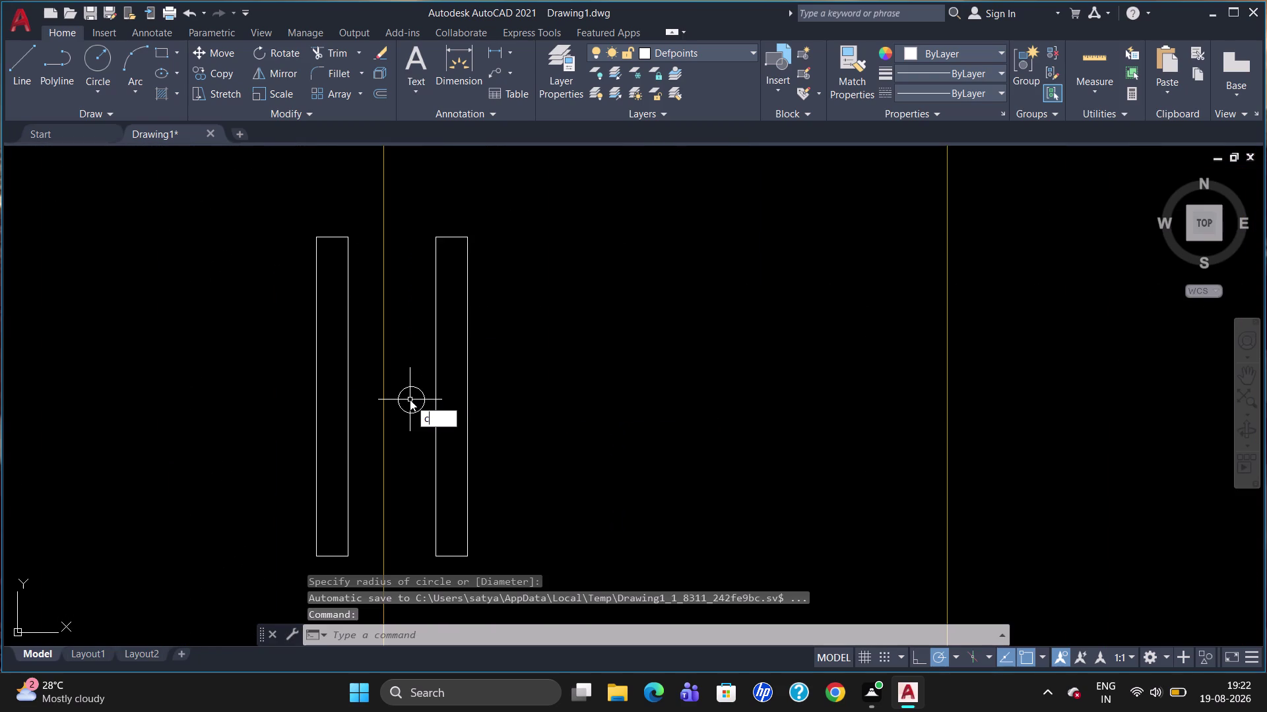
key(Return)
click(412, 399)
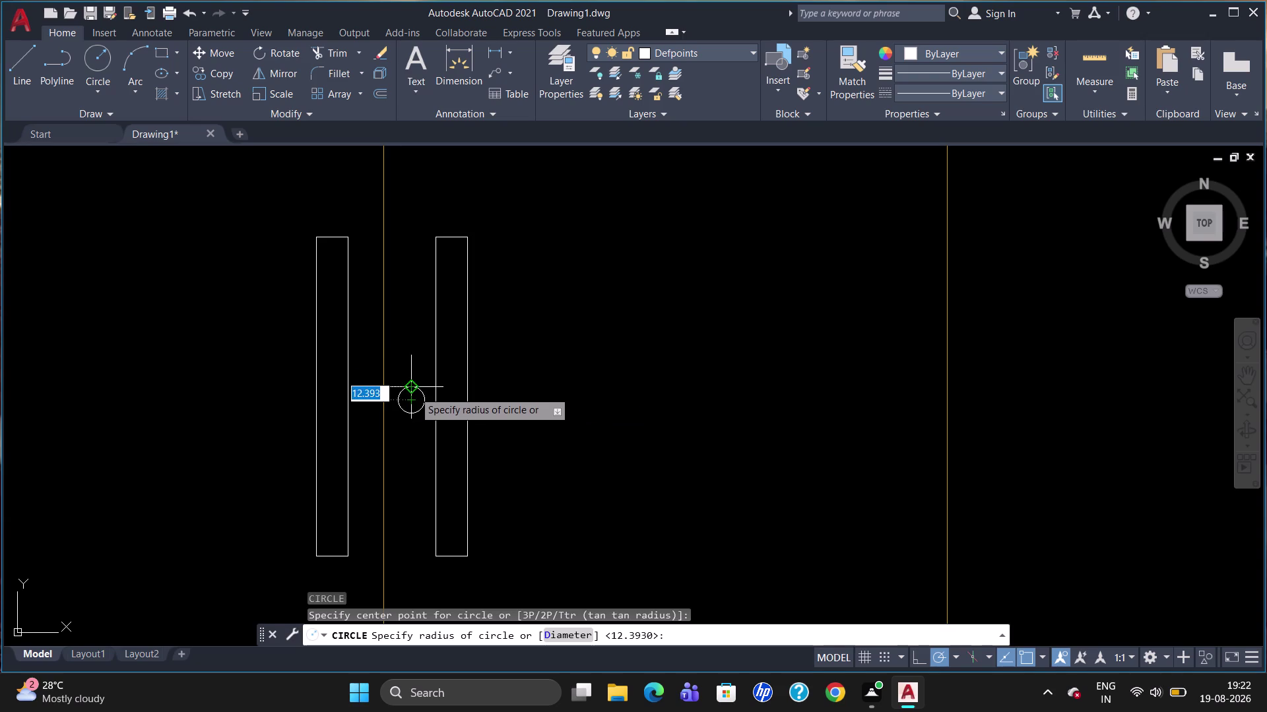
click(414, 395)
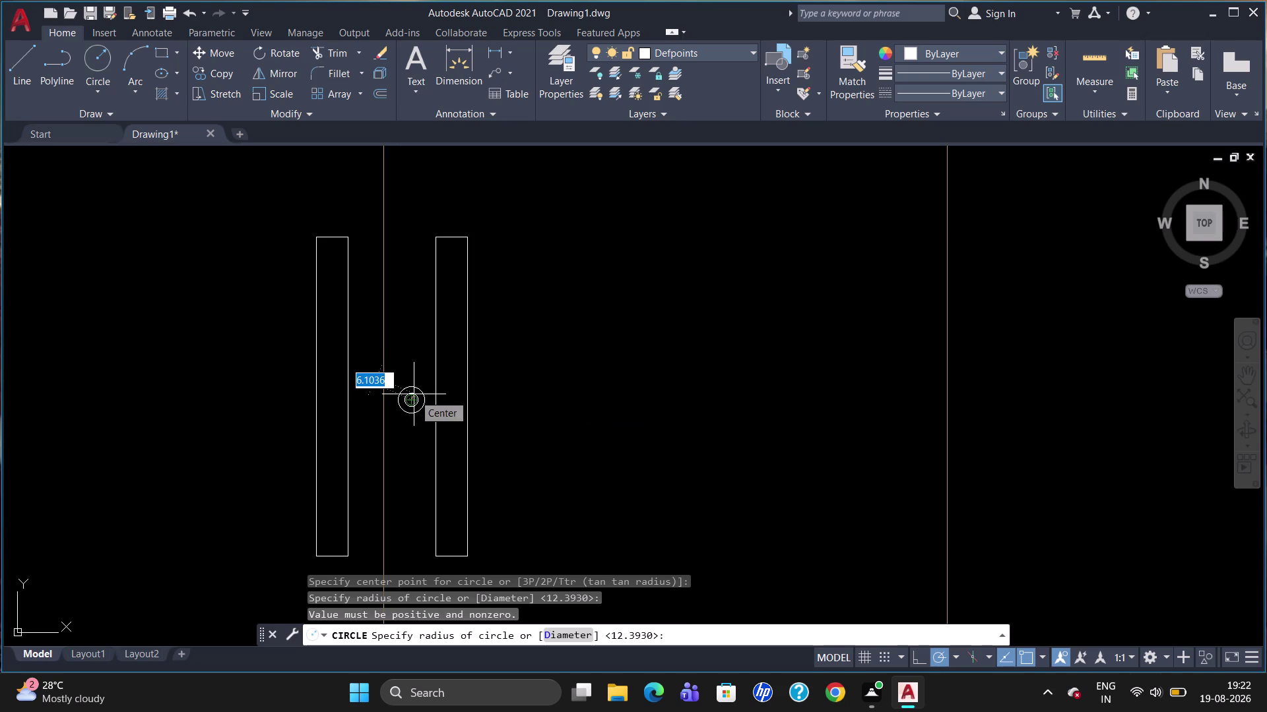
key(Escape)
key(c)
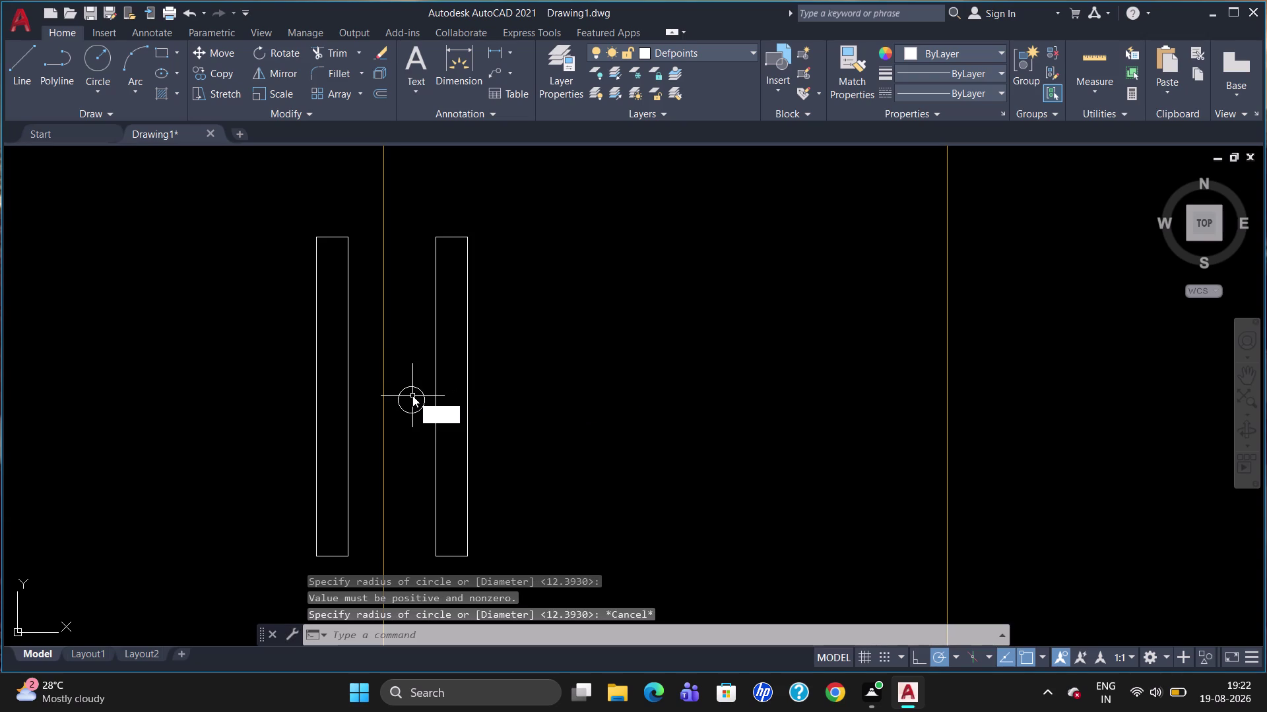
key(Return)
scroll(up, 3)
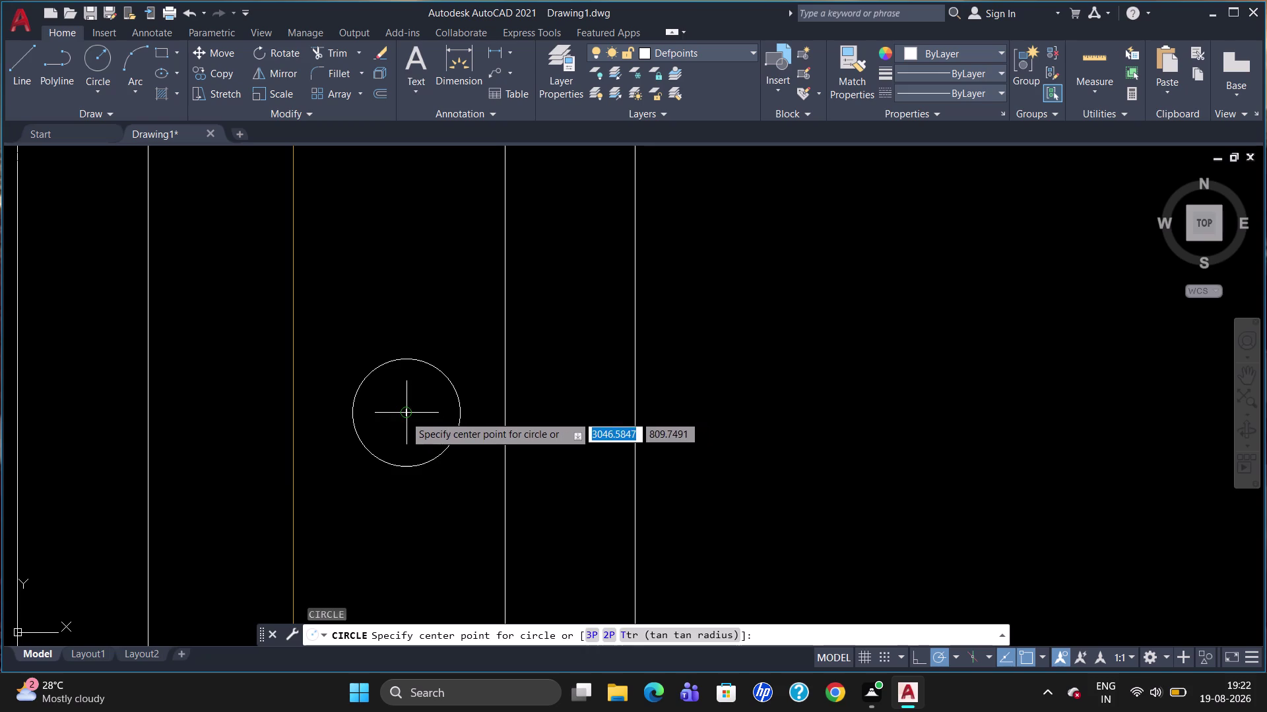
click(403, 415)
click(413, 395)
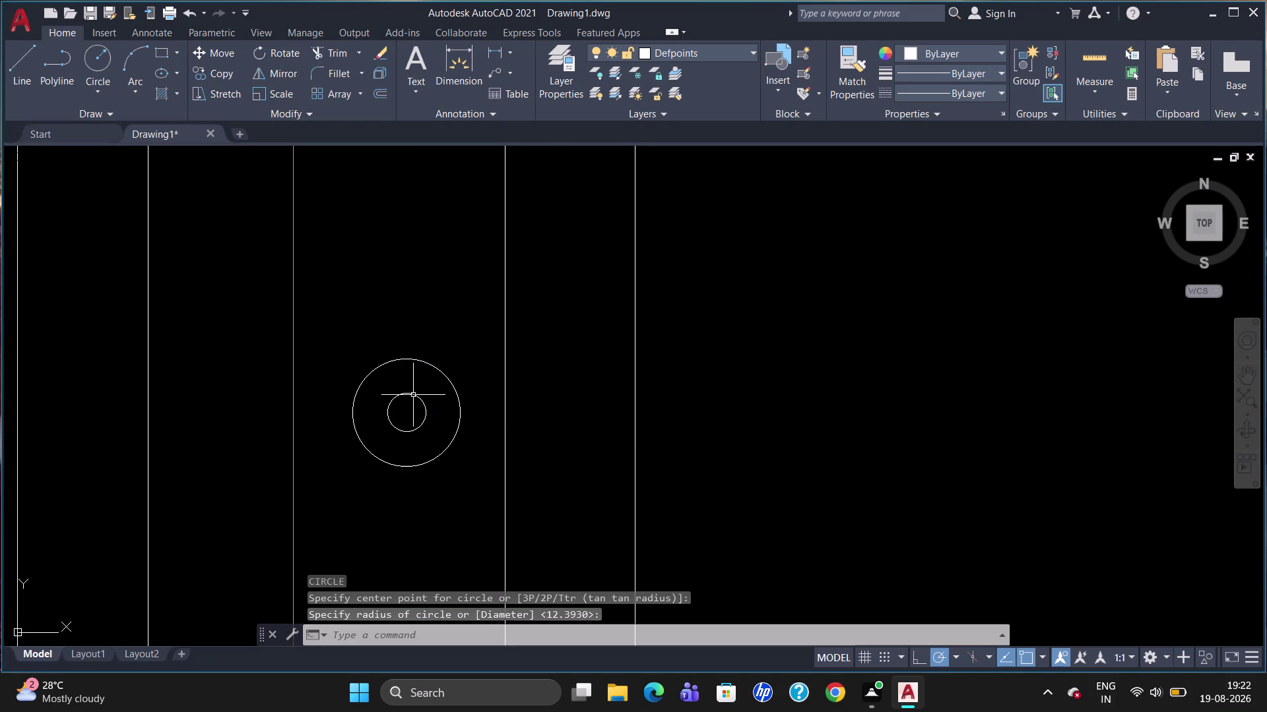
key(Escape)
Select both lock circles and combine them into a group.
scroll(down, 3)
scroll(down, 3)
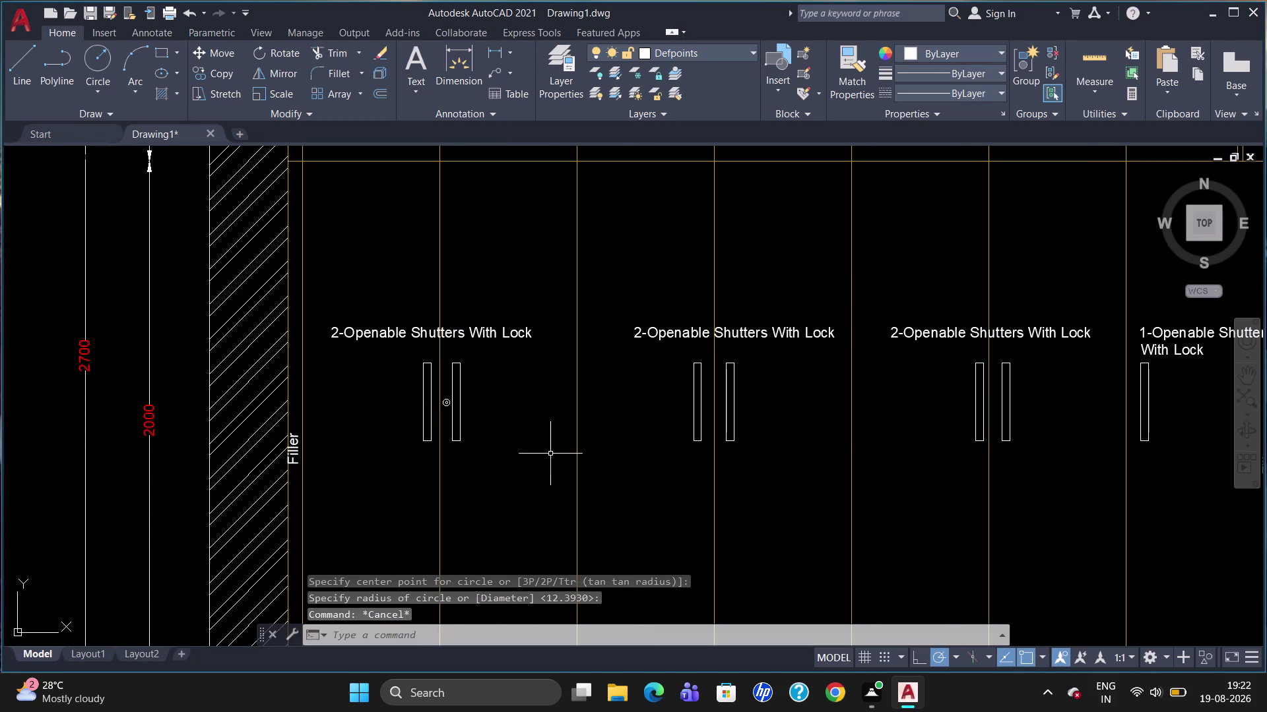
click(445, 405)
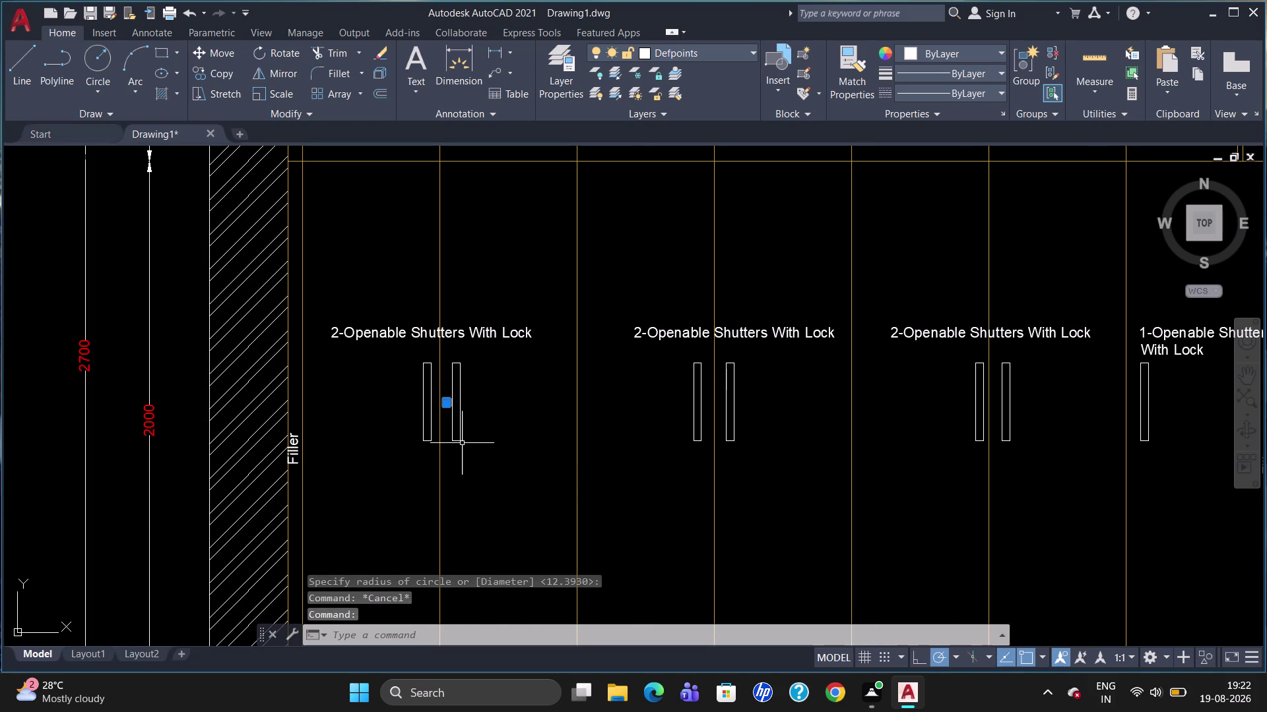
scroll(up, 3)
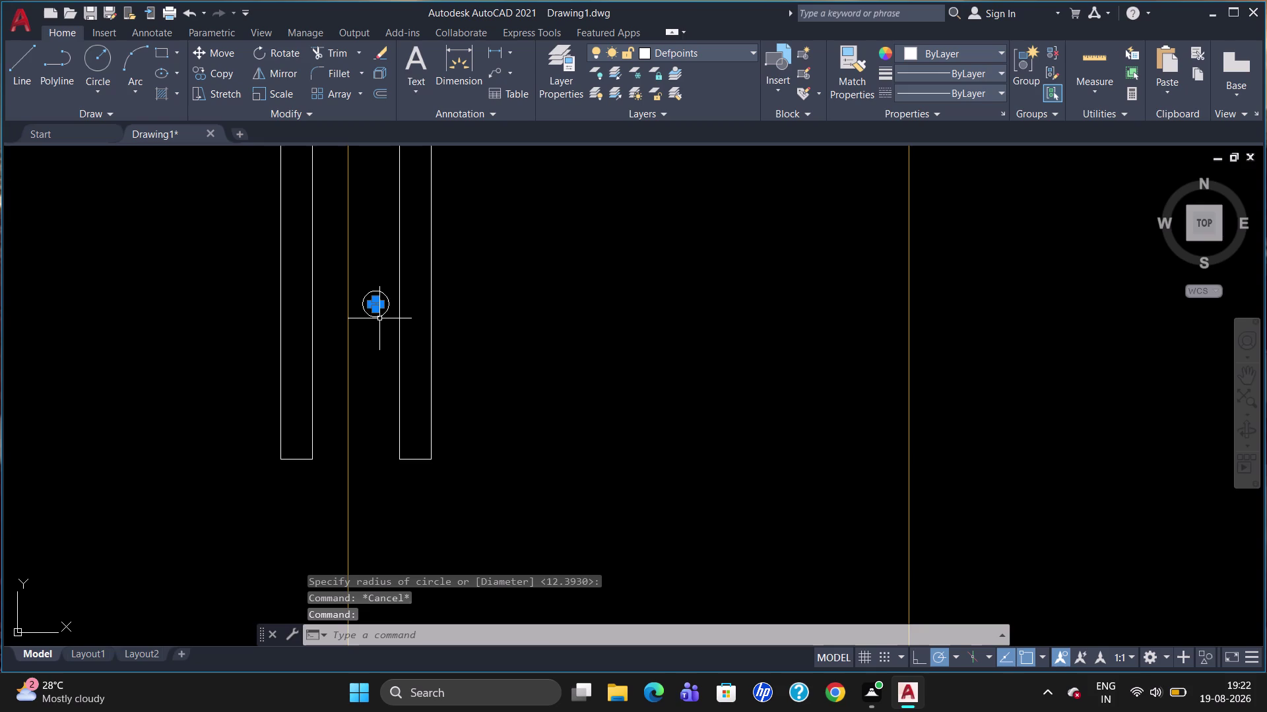
click(380, 317)
click(1034, 62)
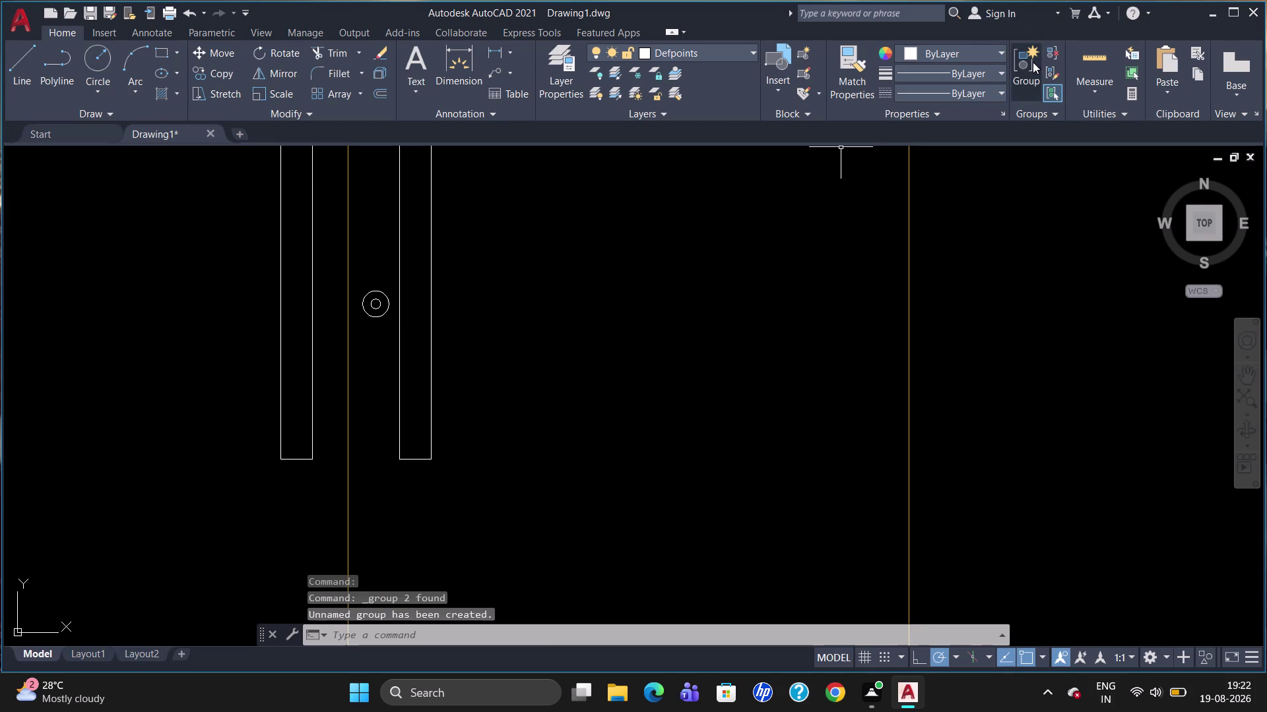
scroll(down, 3)
Select the grouped lock symbol and start copying it from its centre.
key(Escape)
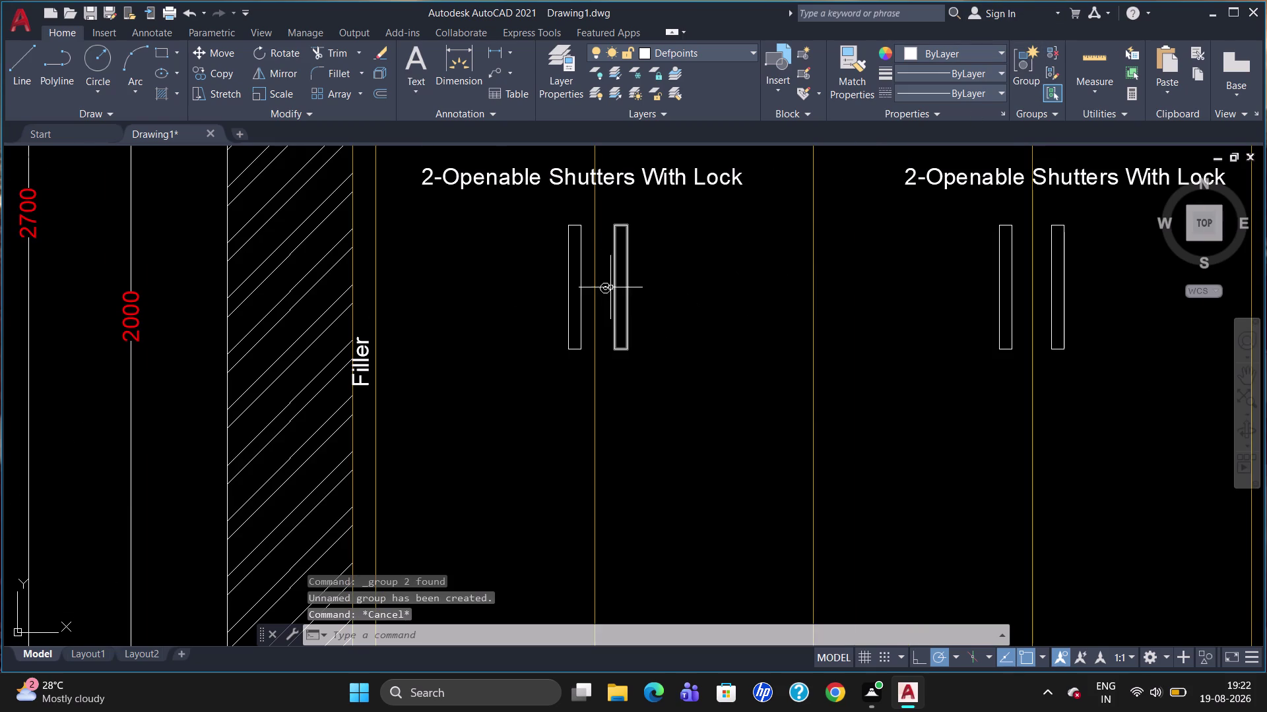
click(607, 291)
text(co)
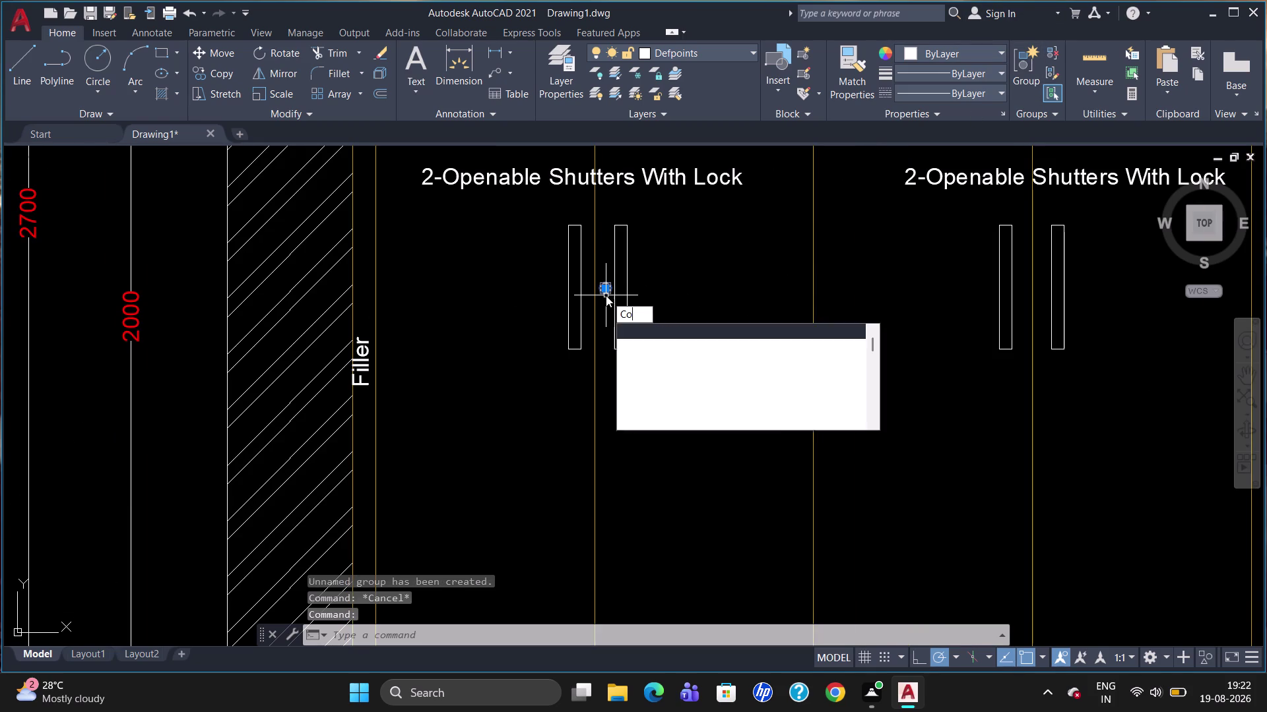
key(Return)
click(607, 284)
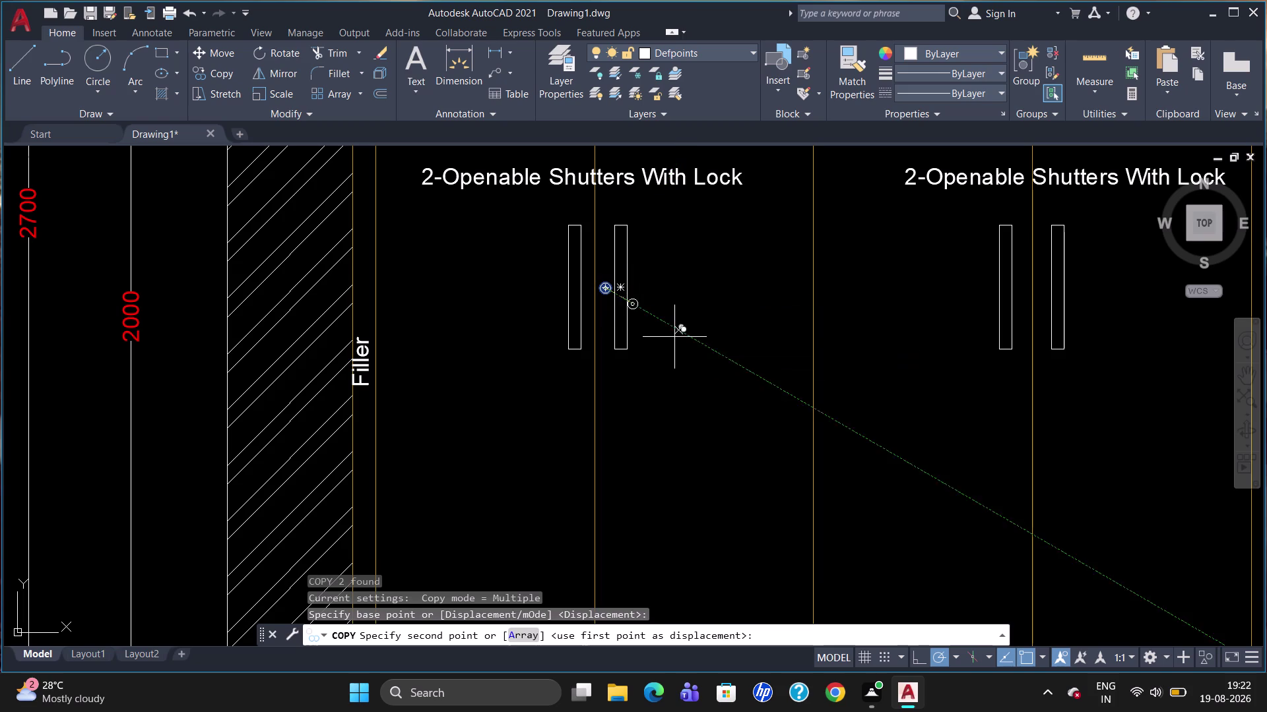
Place copies of the lock symbol on the other two-shutter doors.
scroll(up, 3)
click(1043, 287)
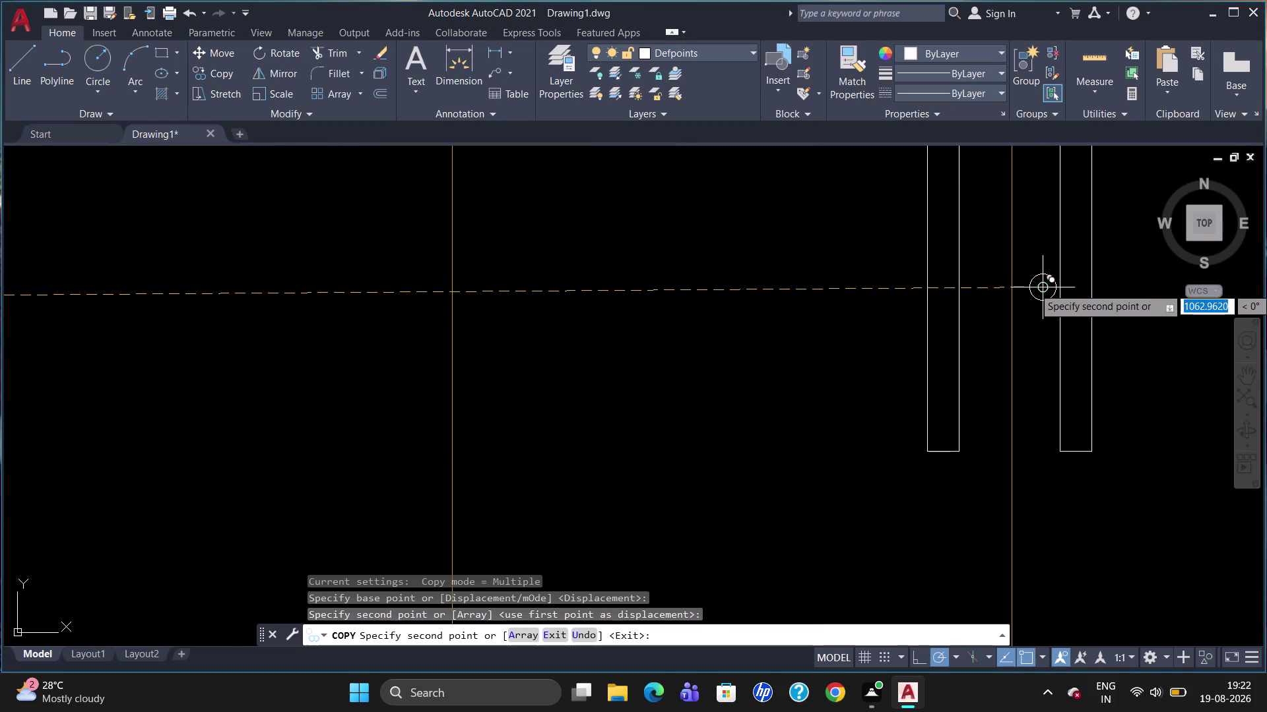
scroll(down, 3)
scroll(up, 3)
scroll(down, 3)
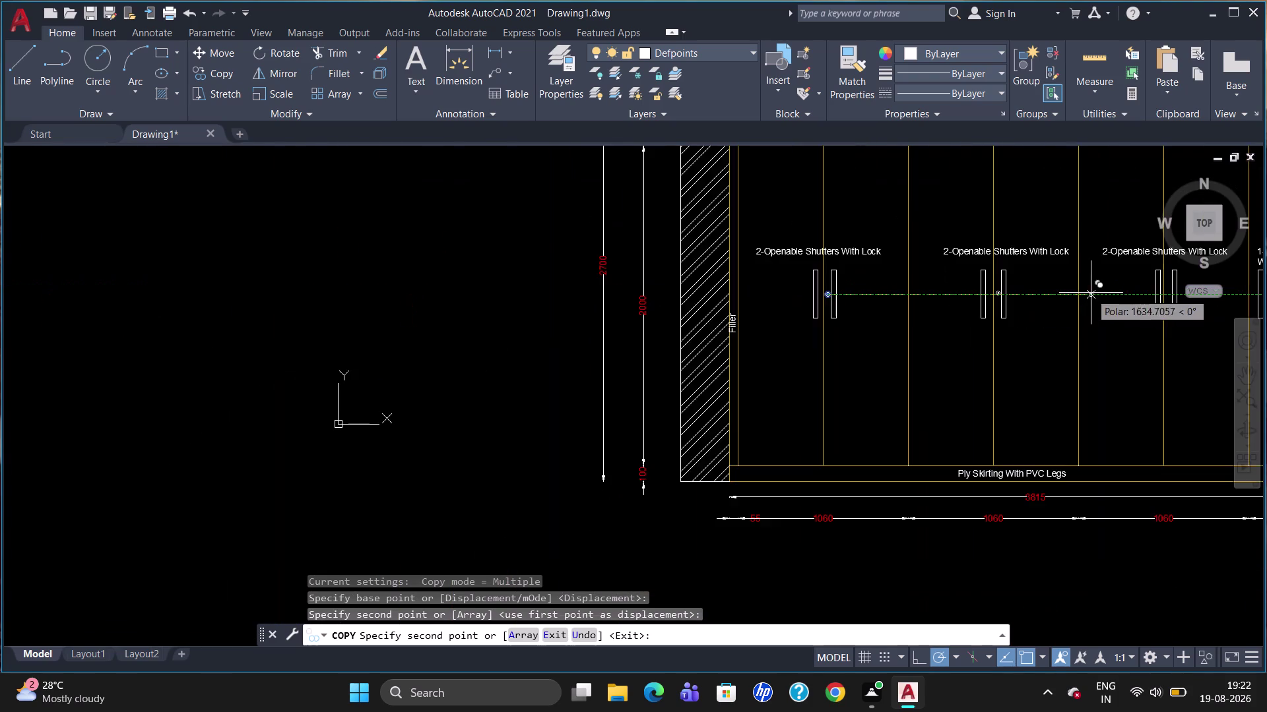
scroll(up, 3)
scroll(up, 3)
scroll(down, 3)
scroll(up, 3)
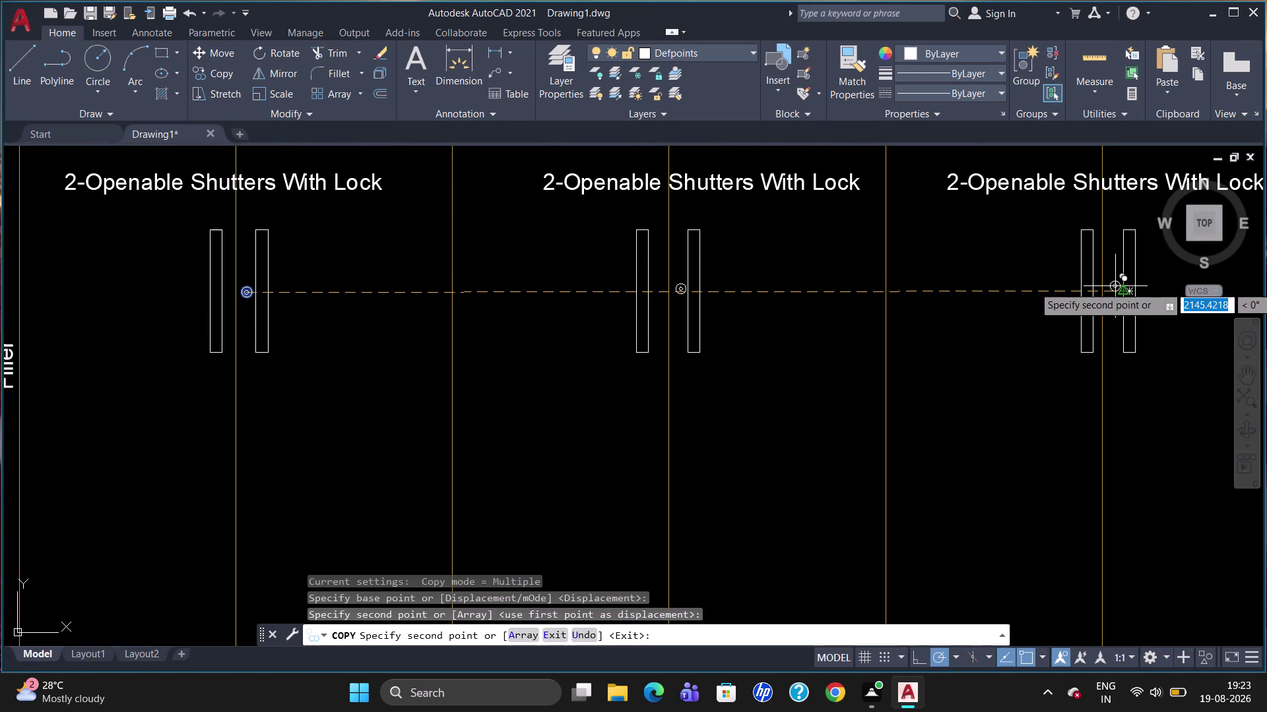
scroll(up, 3)
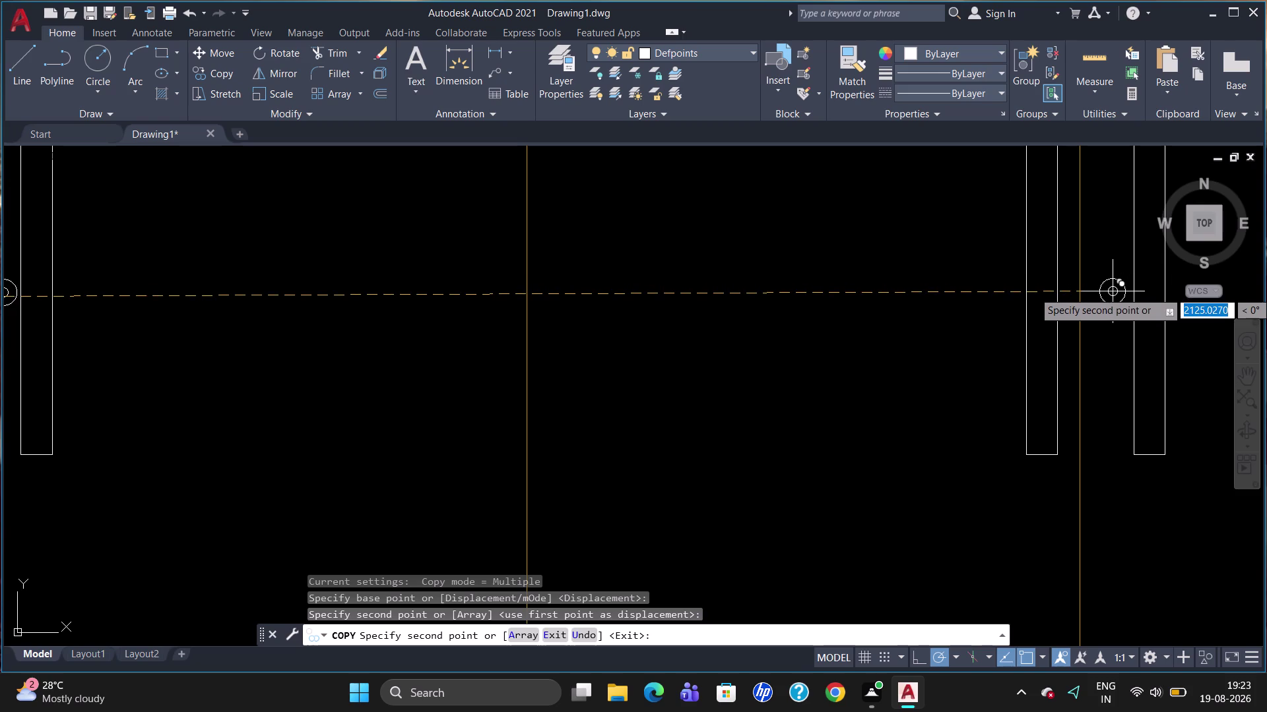
click(1112, 292)
key(Escape)
Copy the third door's lock symbol beside the single shutter's handle.
scroll(down, 3)
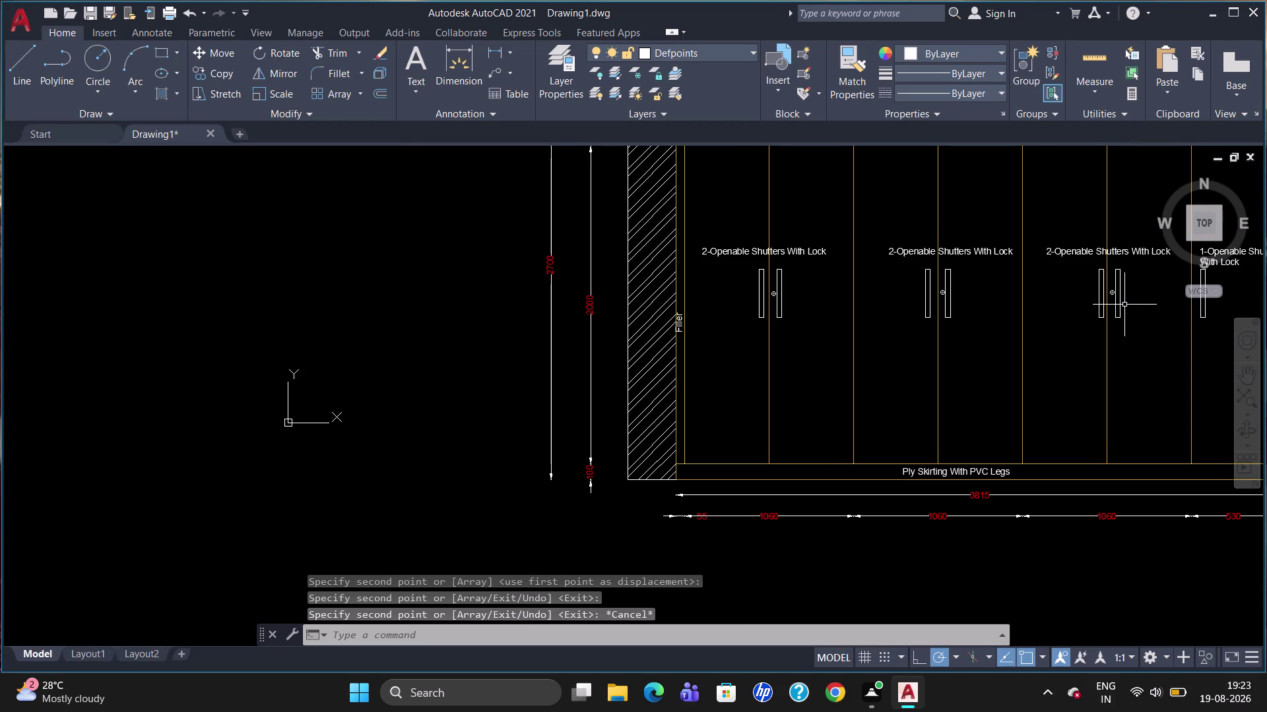
scroll(up, 3)
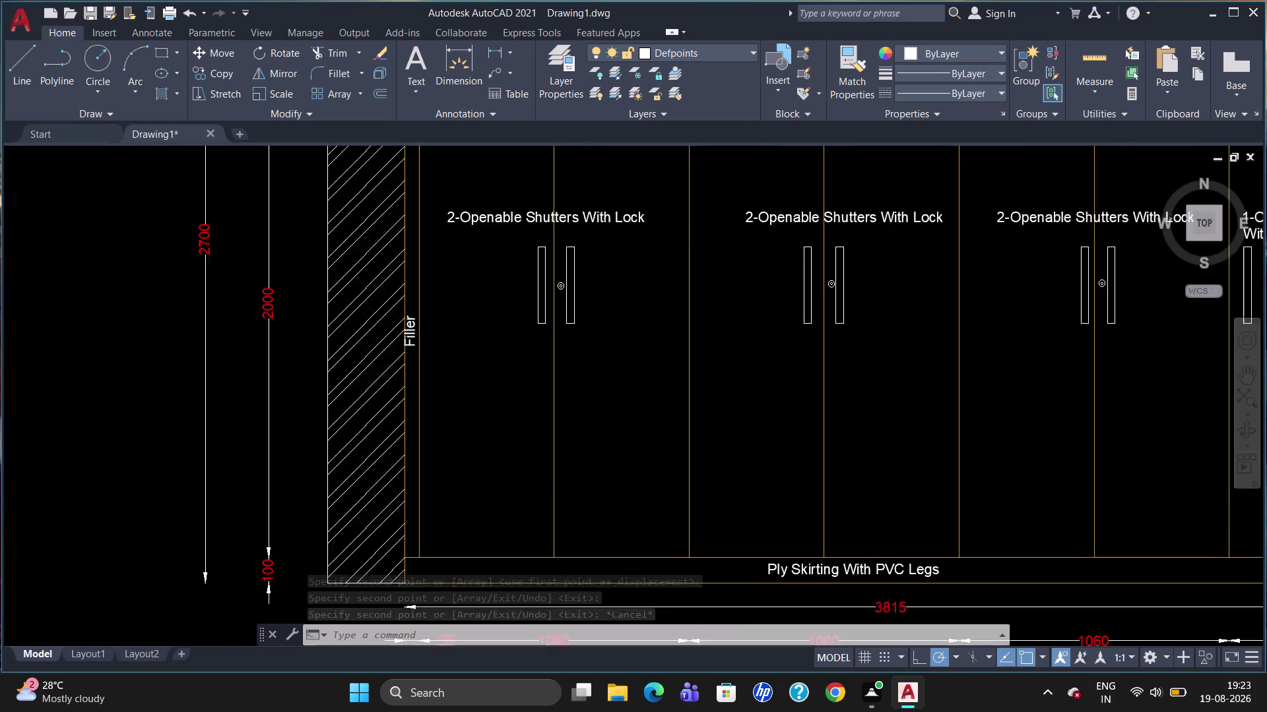
scroll(up, 3)
scroll(down, 3)
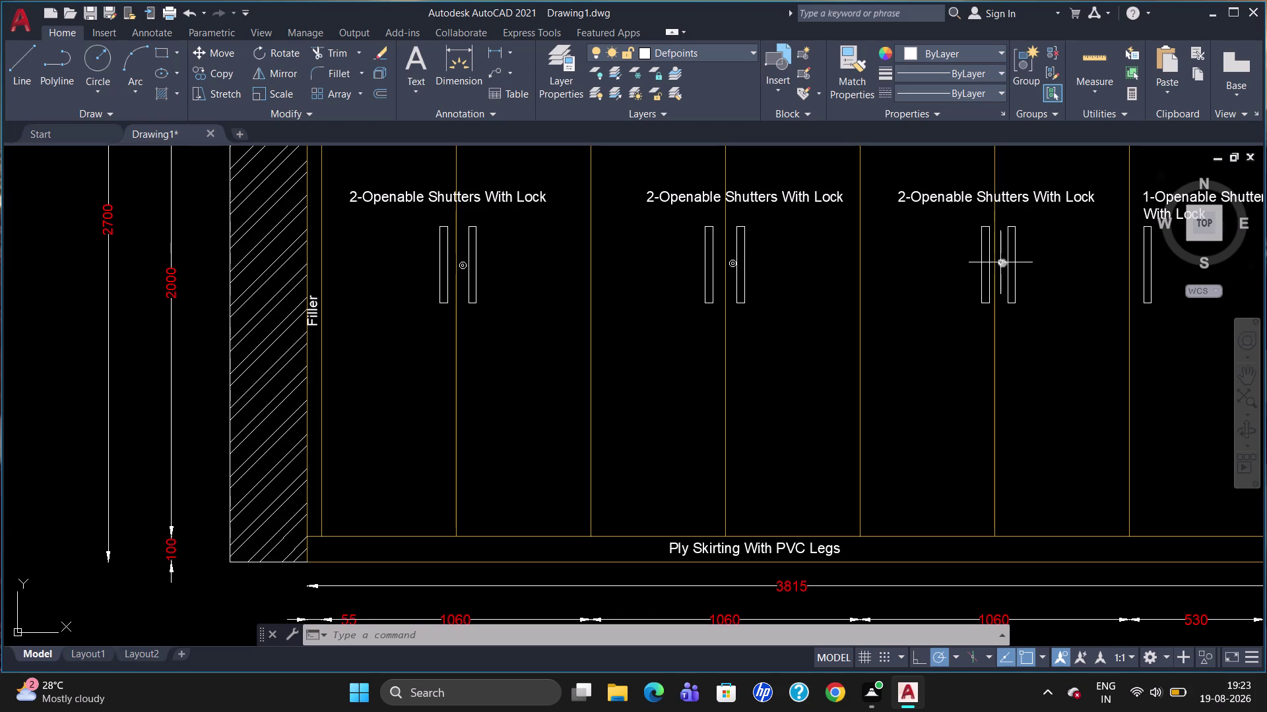
click(1000, 264)
text(co)
key(Return)
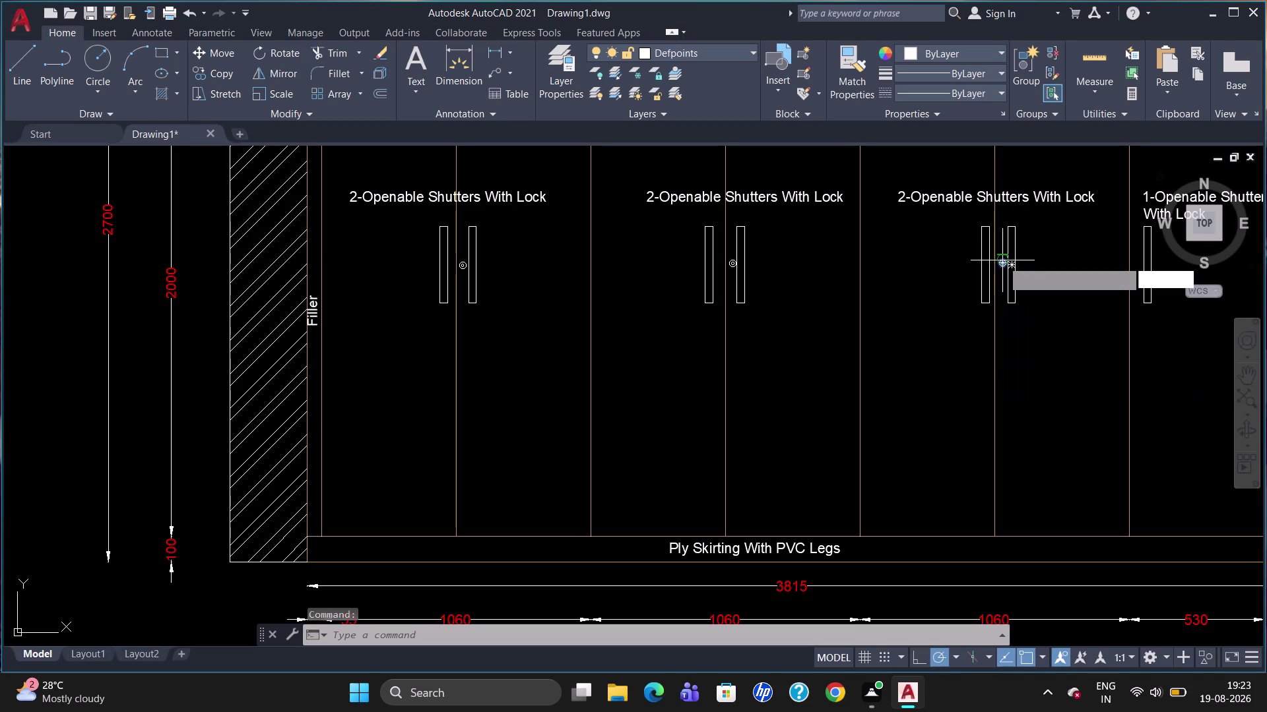
click(1002, 260)
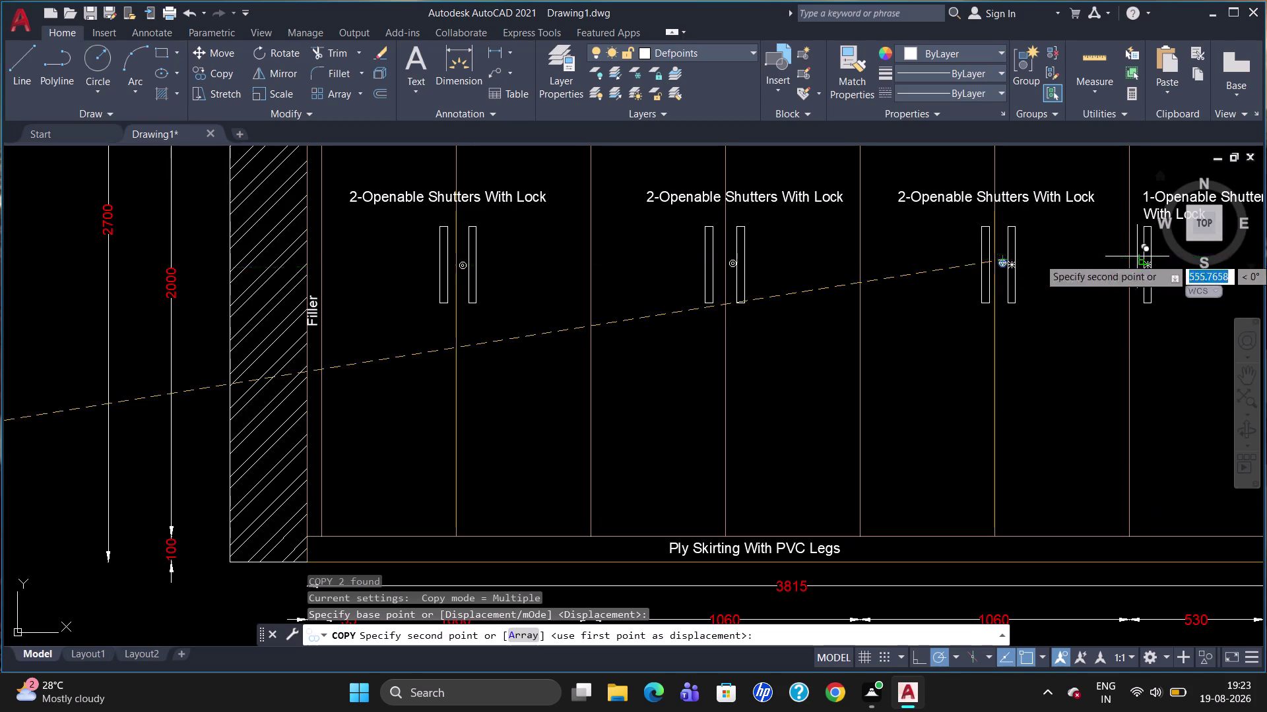
scroll(up, 3)
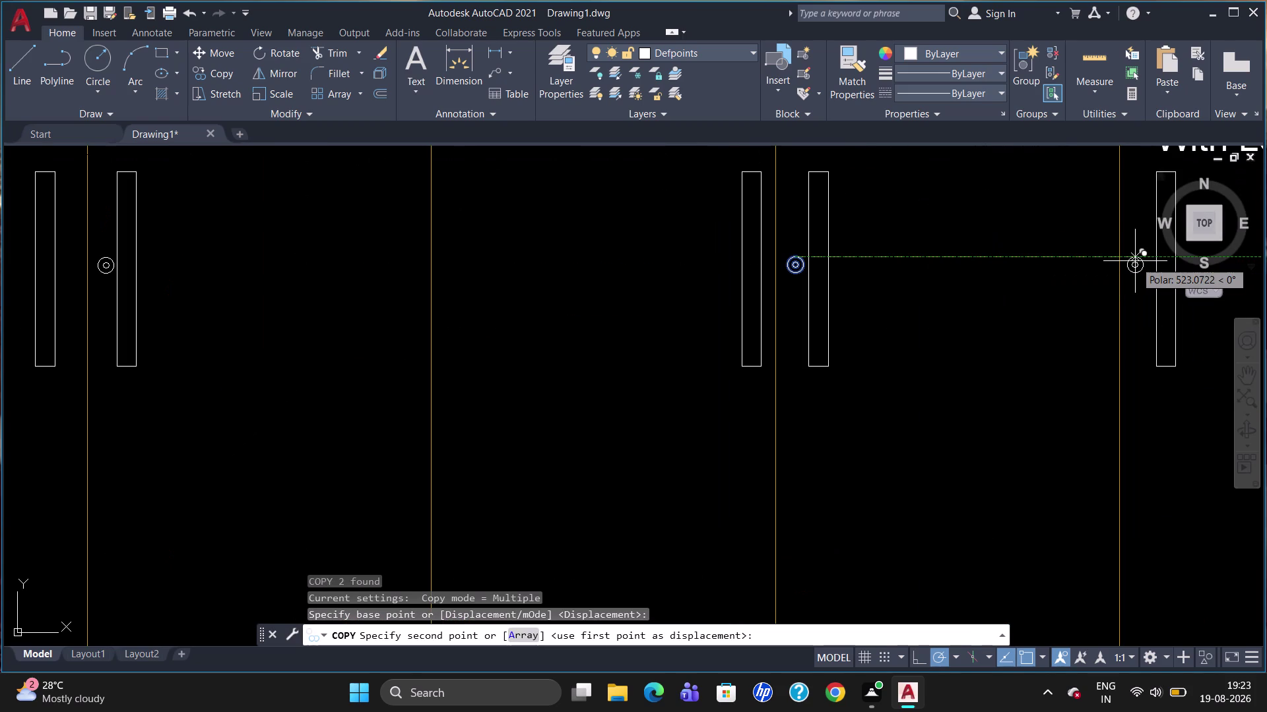
click(1138, 262)
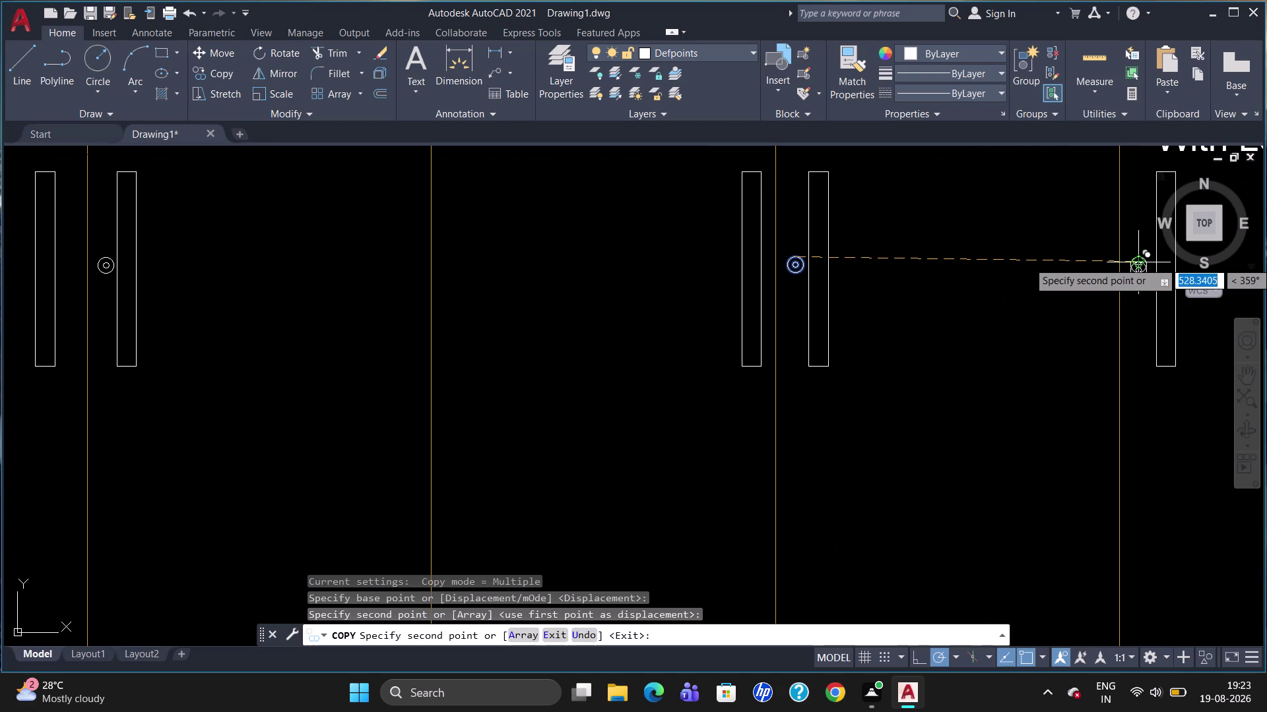
key(Escape)
scroll(down, 3)
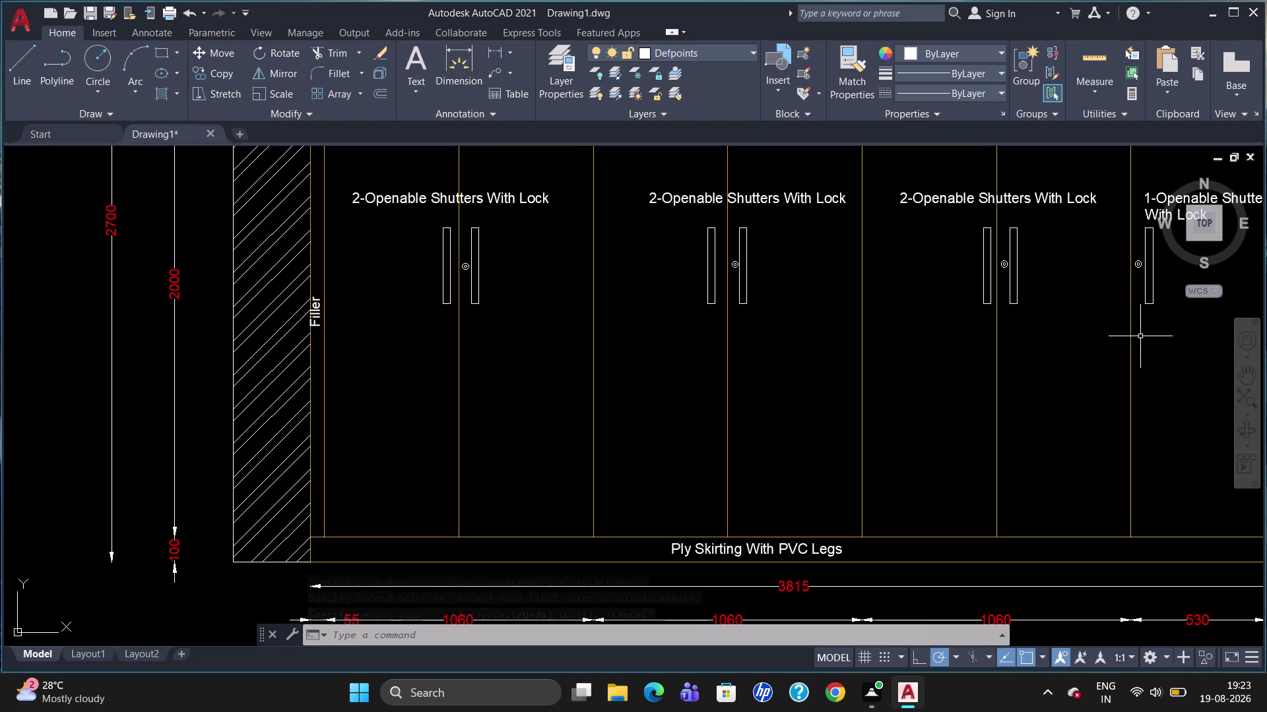
Zoom out to the full wardrobe elevation and start the Multiline Text command.
scroll(down, 3)
scroll(up, 3)
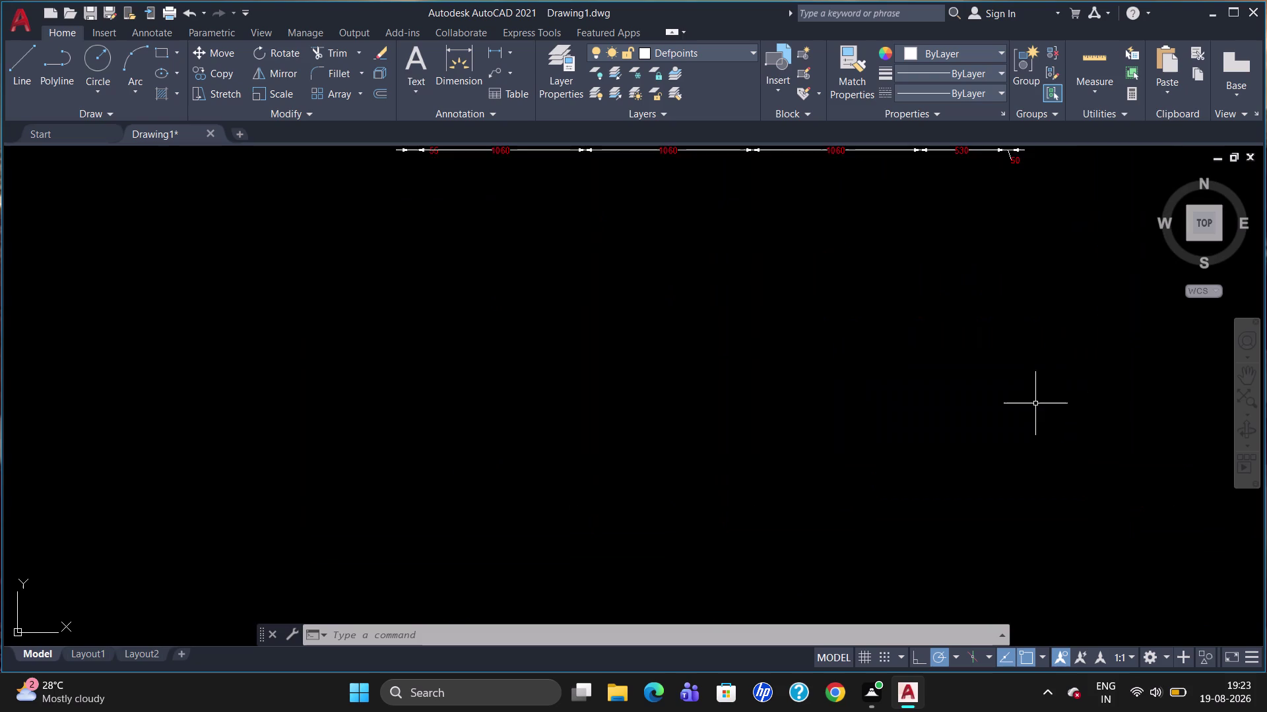
scroll(up, 3)
scroll(down, 3)
scroll(up, 3)
scroll(down, 3)
scroll(up, 3)
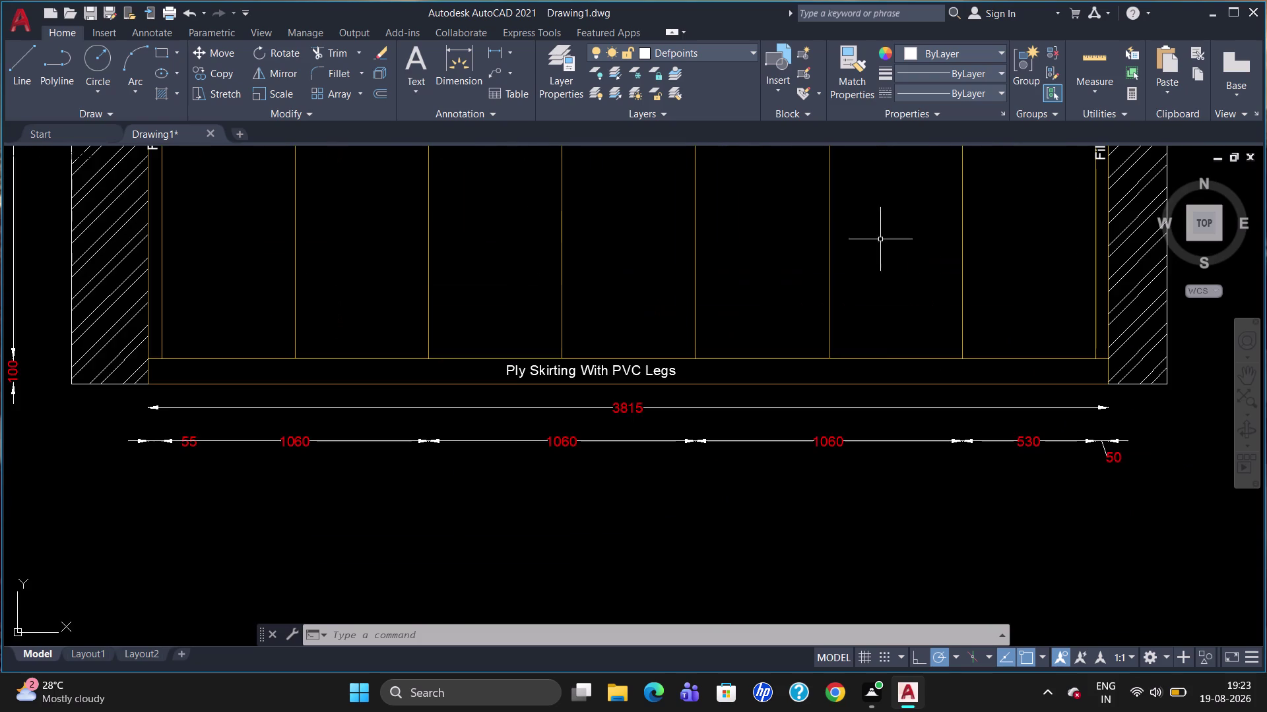
scroll(down, 3)
scroll(down, 3)
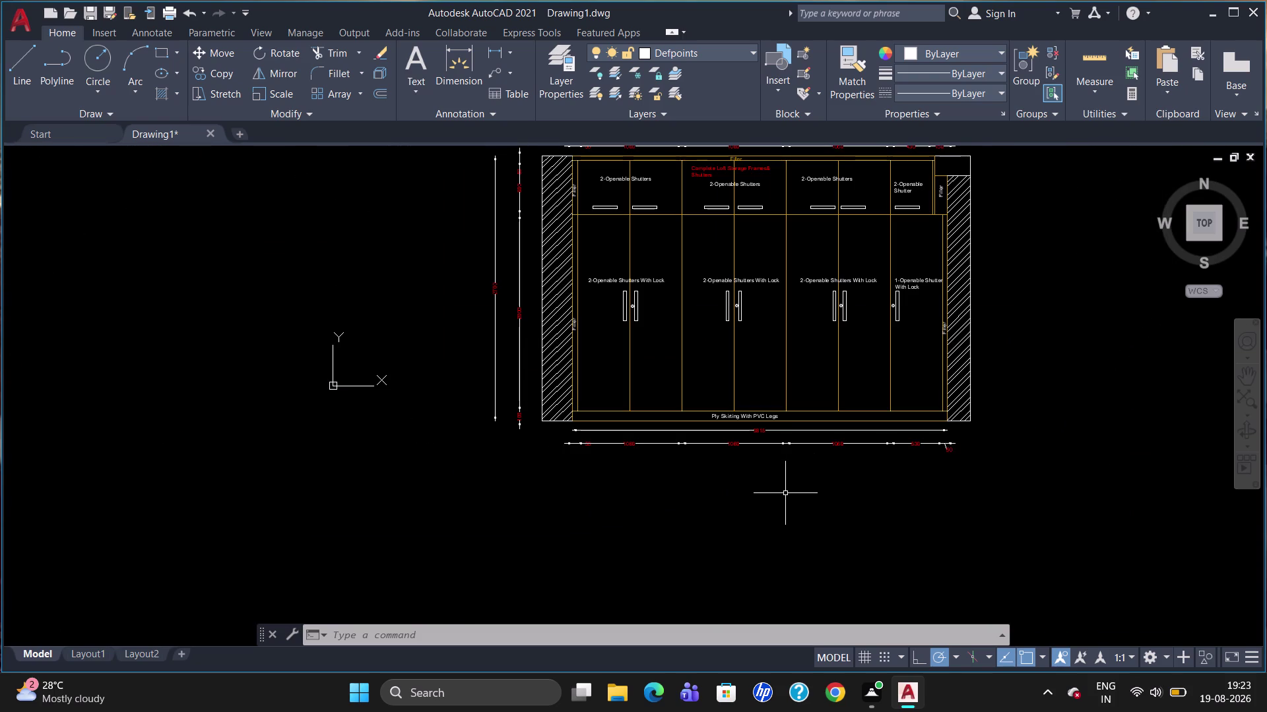
key(t)
key(Return)
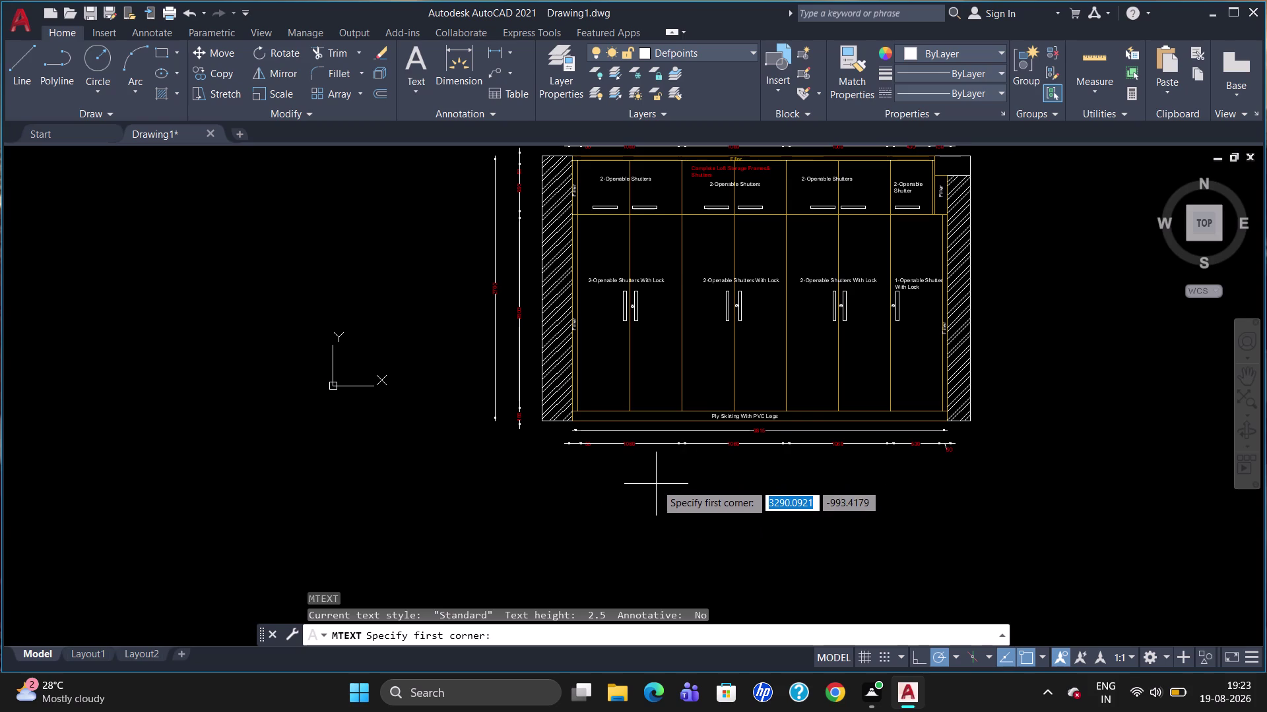
Draw the text box below the elevation with text height 40 and colour Red.
click(642, 473)
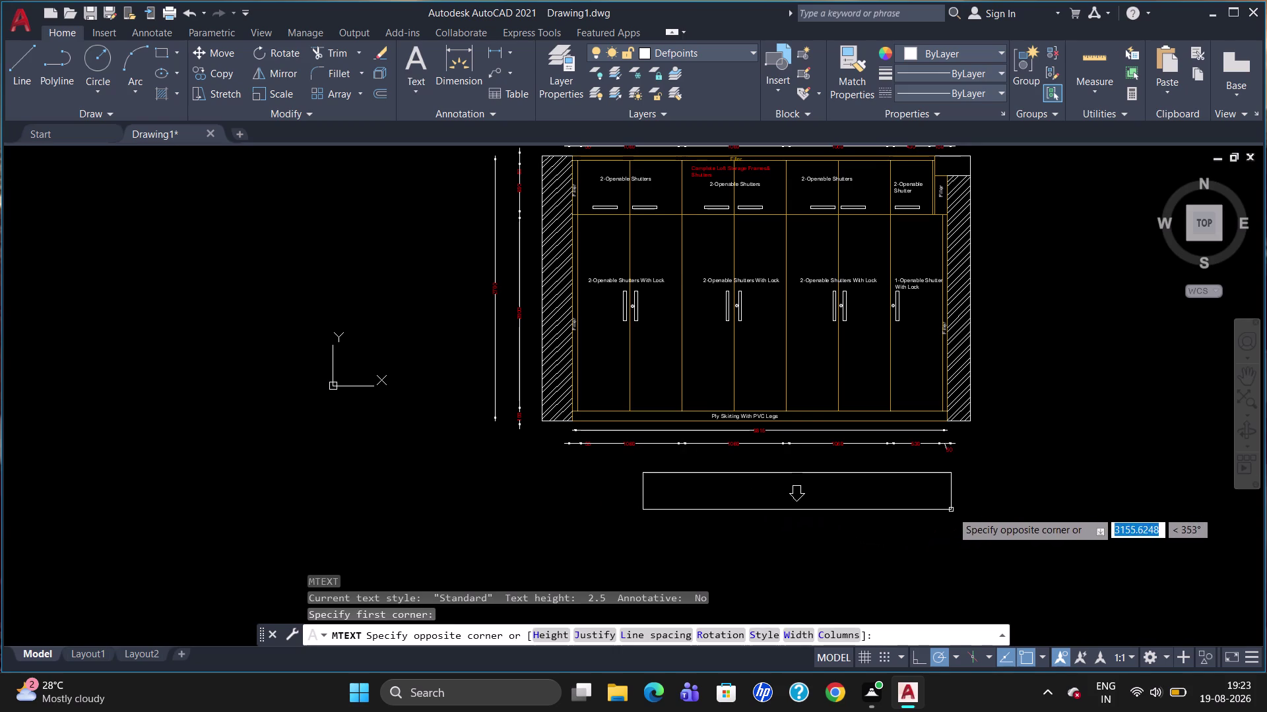
click(952, 515)
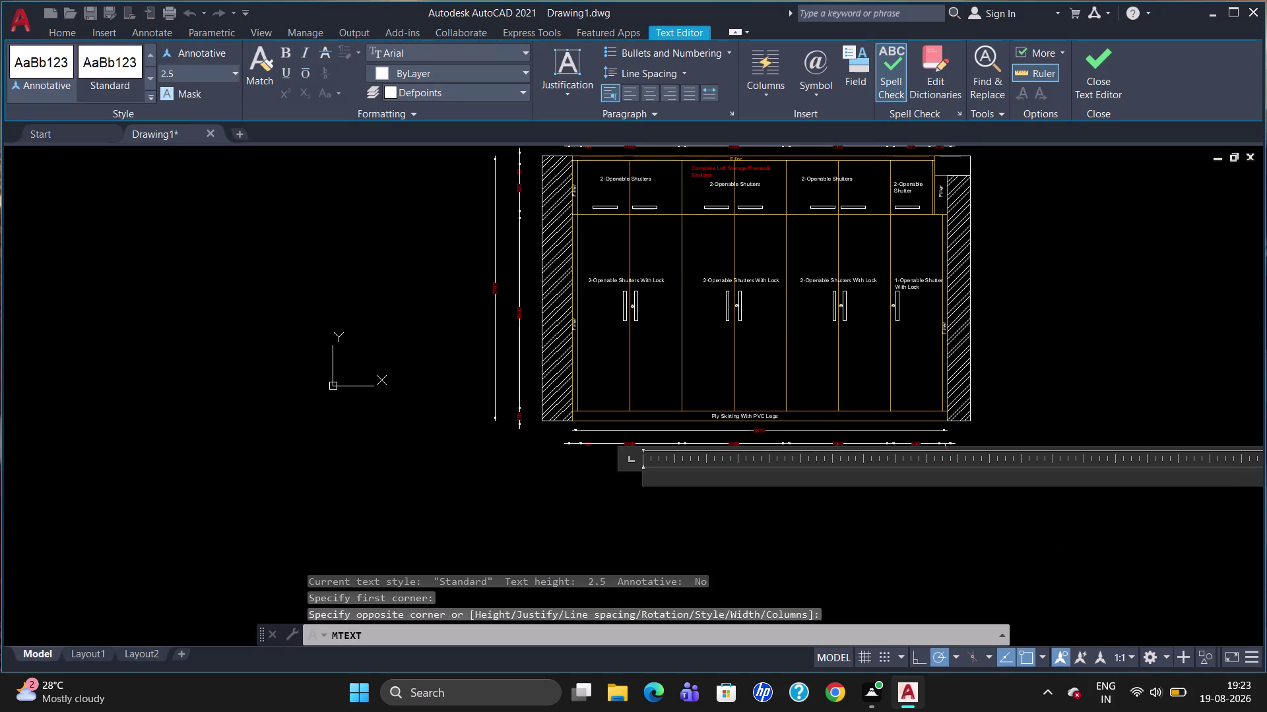
click(186, 71)
key(BackSpace)
text(40)
key(Return)
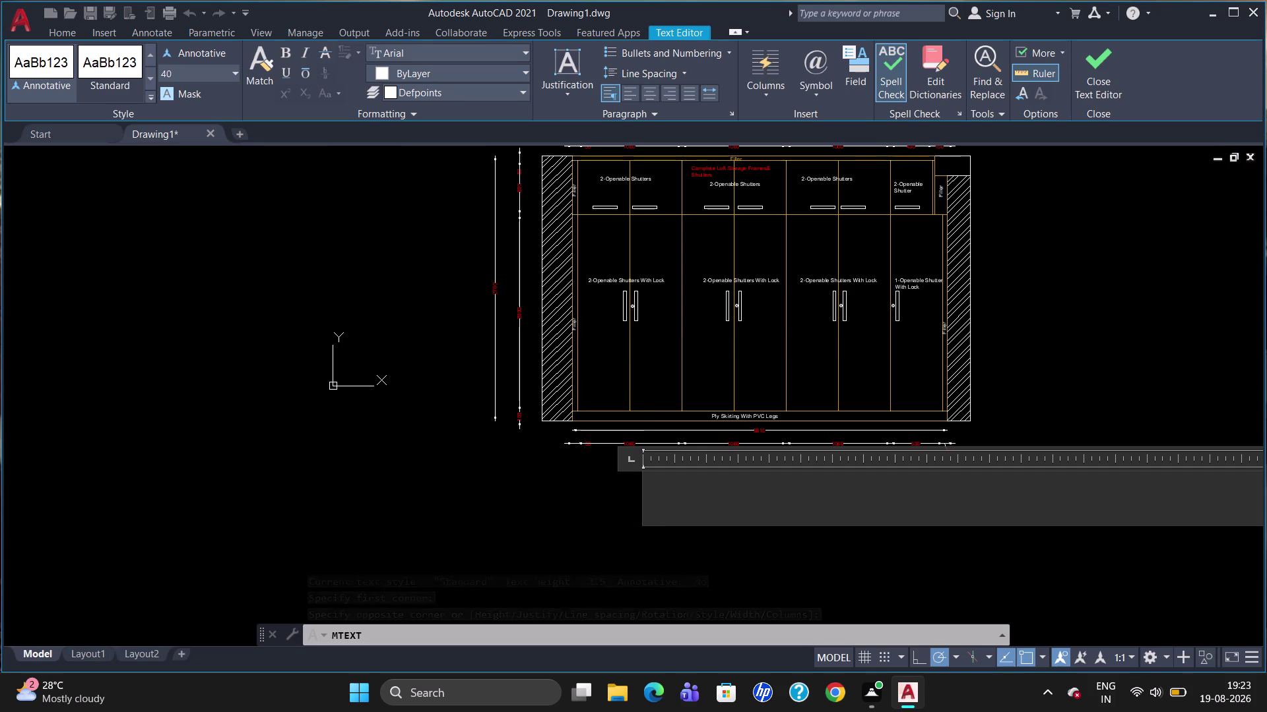
click(445, 70)
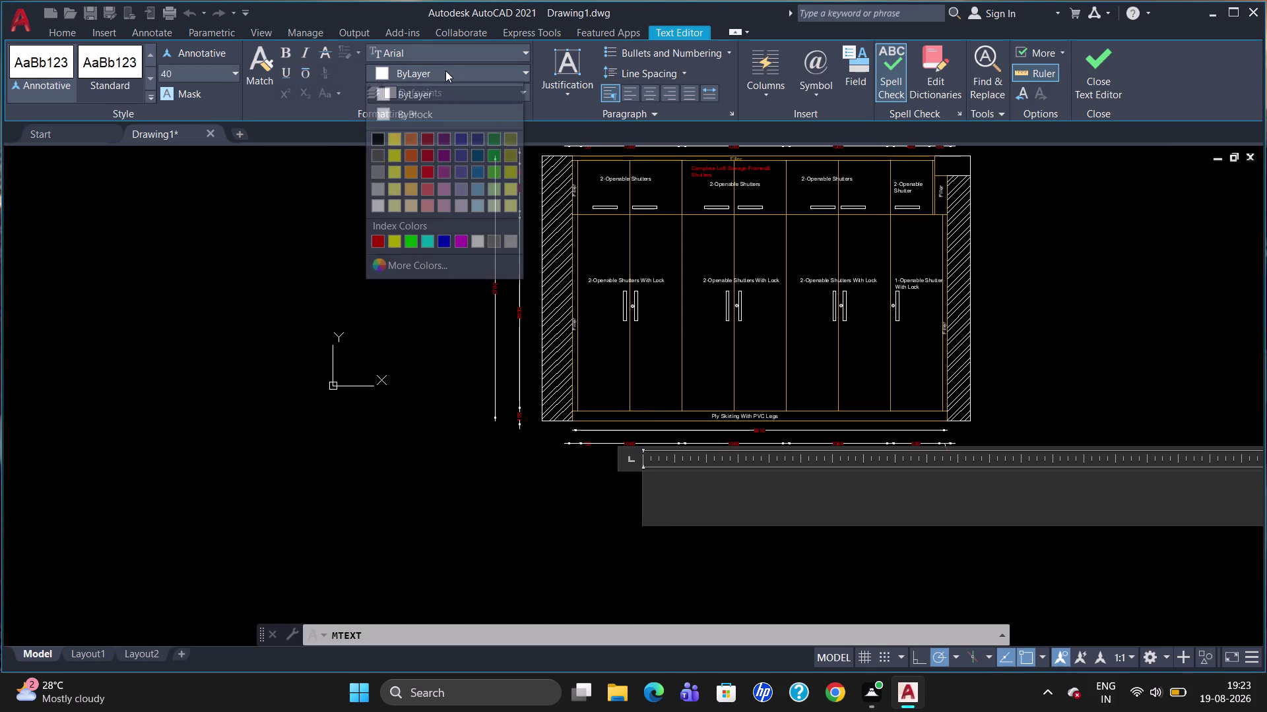
click(369, 235)
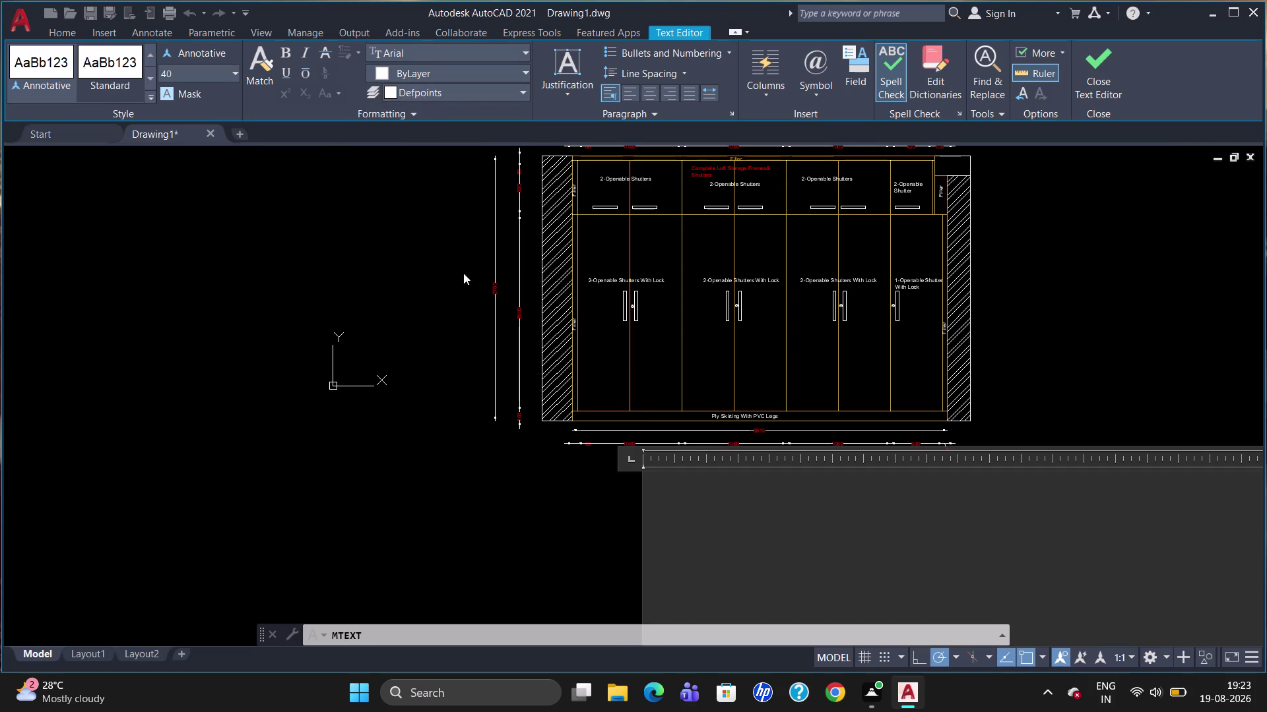
click(438, 71)
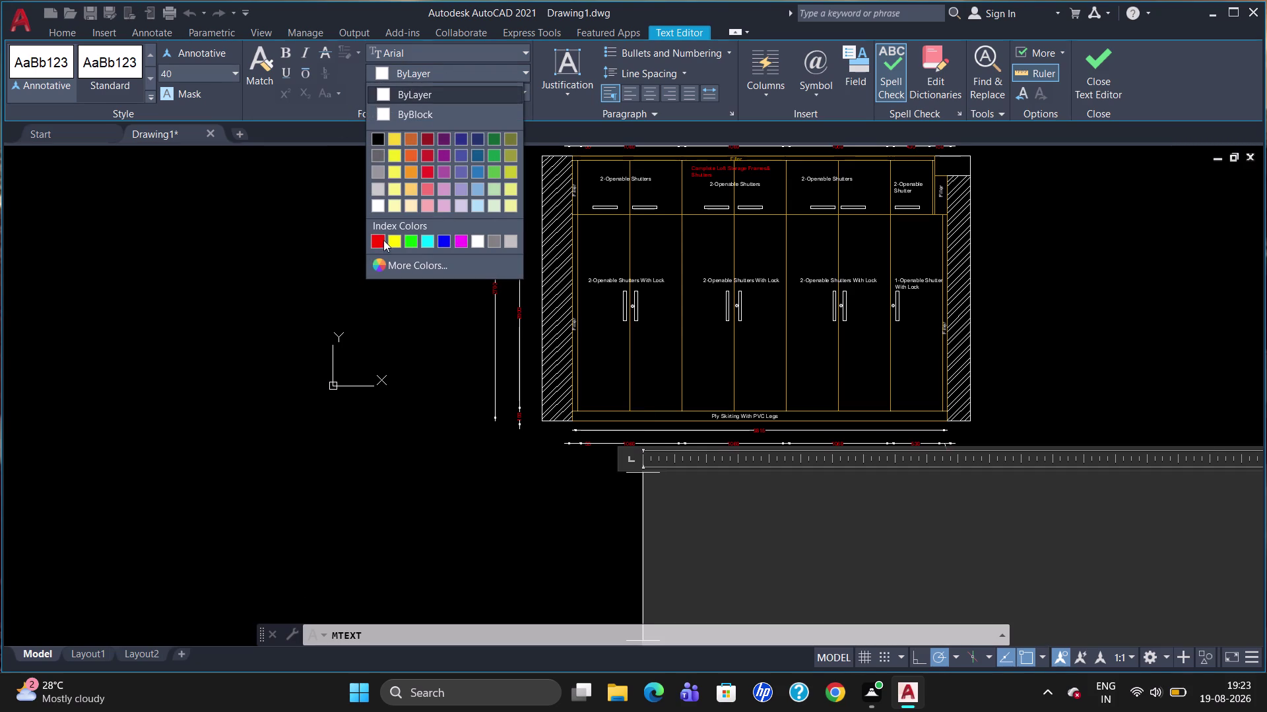
click(382, 239)
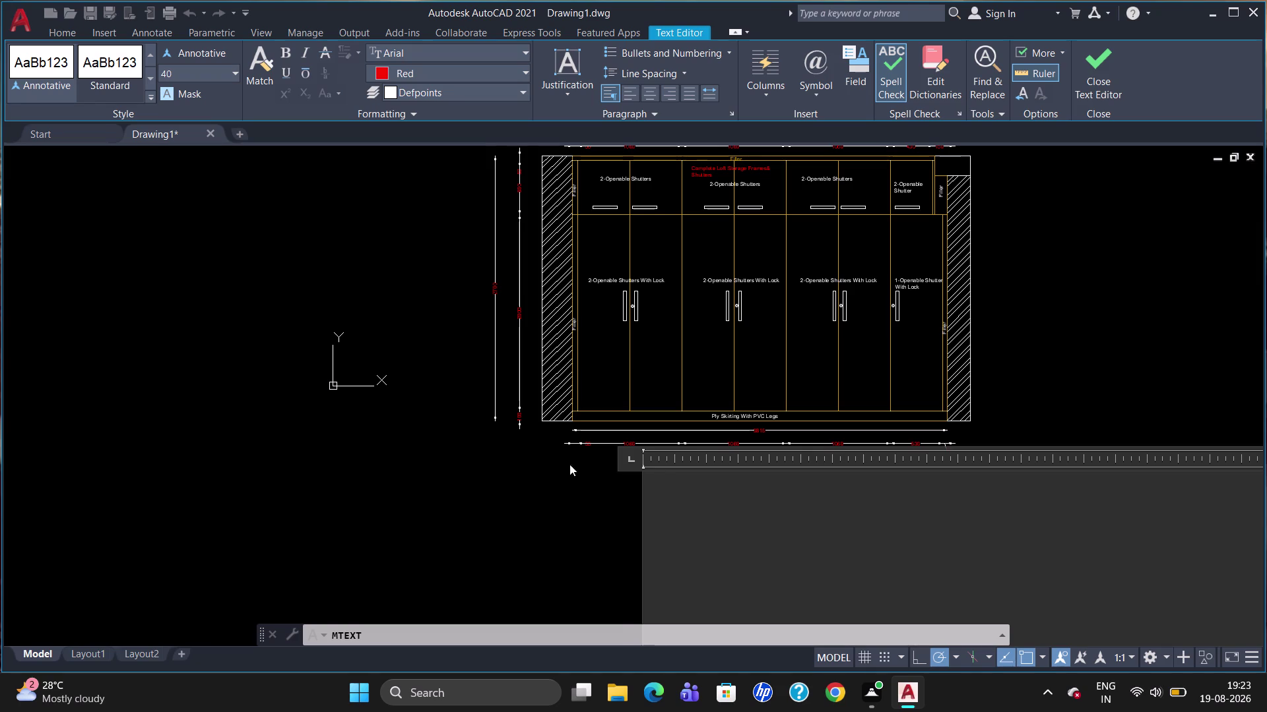
Type the title 'MBR Swing Wardrobe External Elevation' and begin selecting the text.
click(288, 71)
text(MBR)
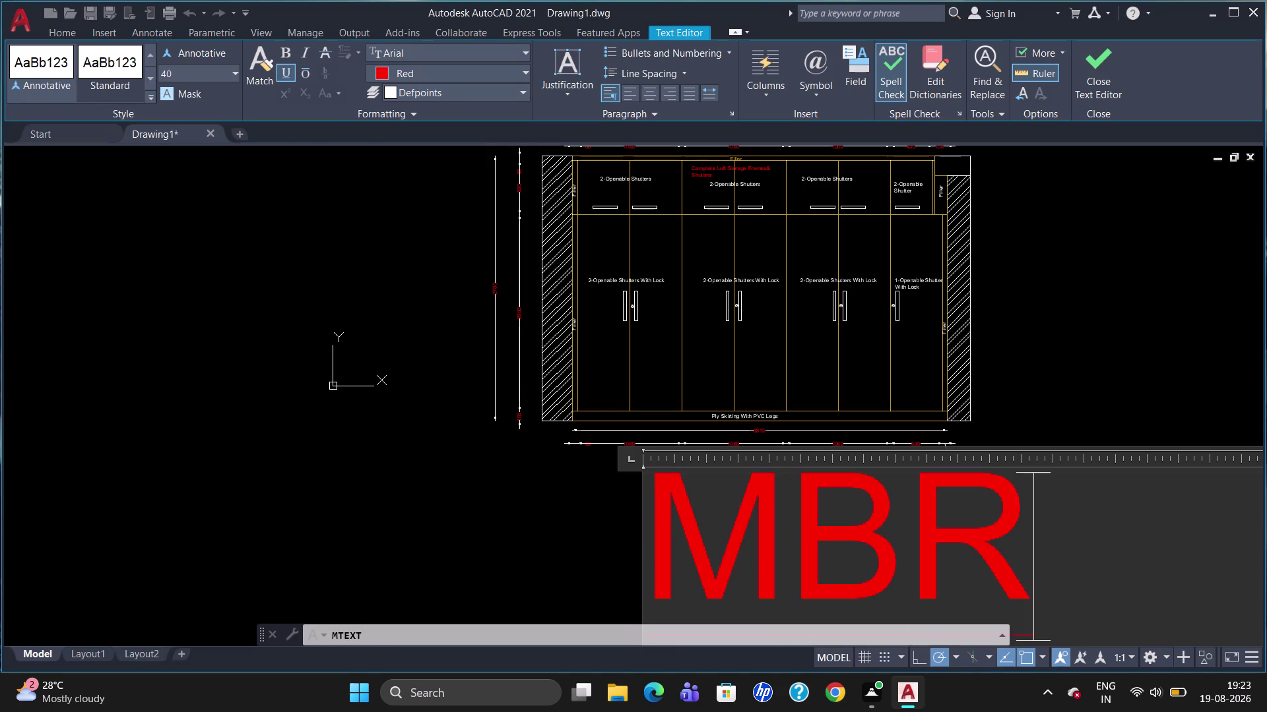
key(space)
key(s)
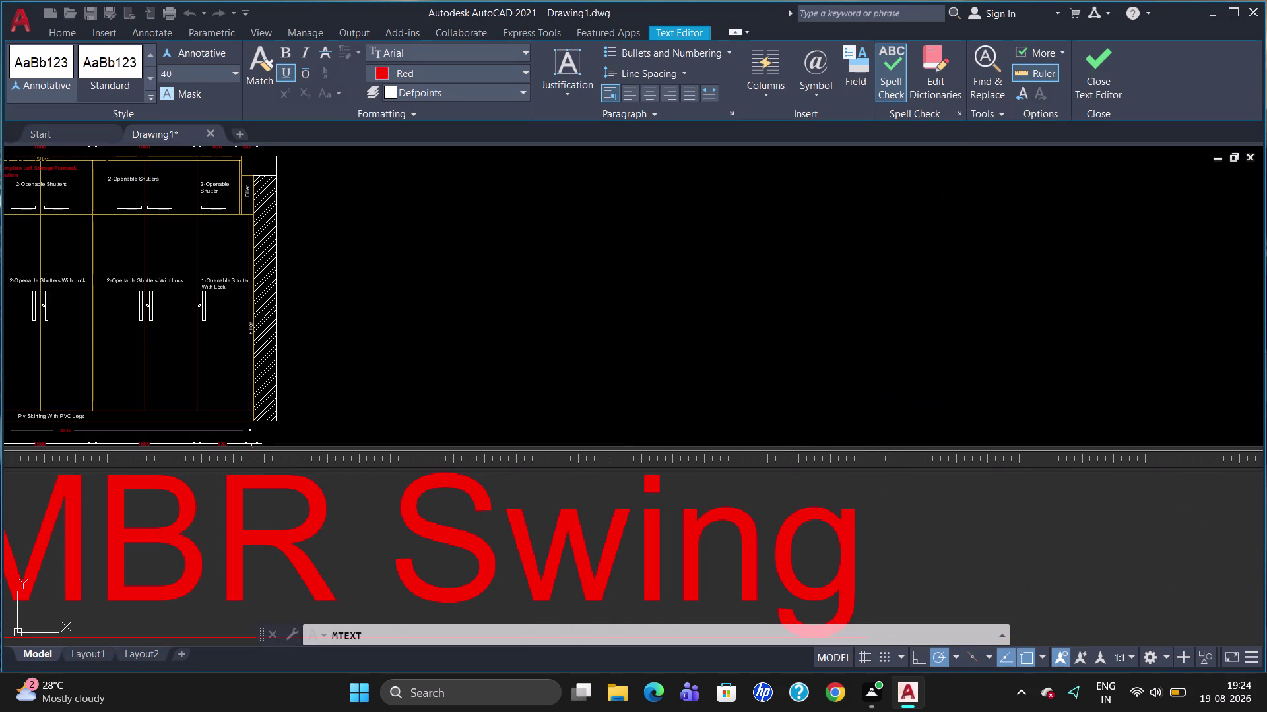
key(space)
key(w)
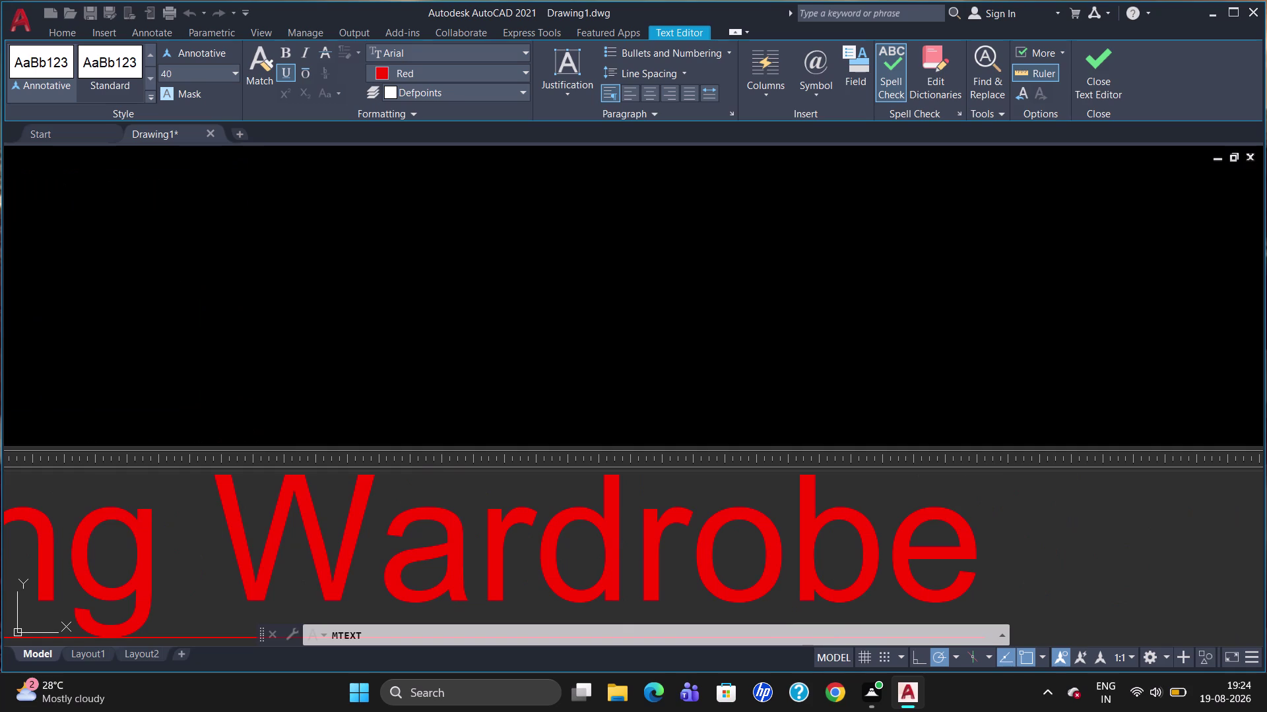
key(space)
key(BackSpace)
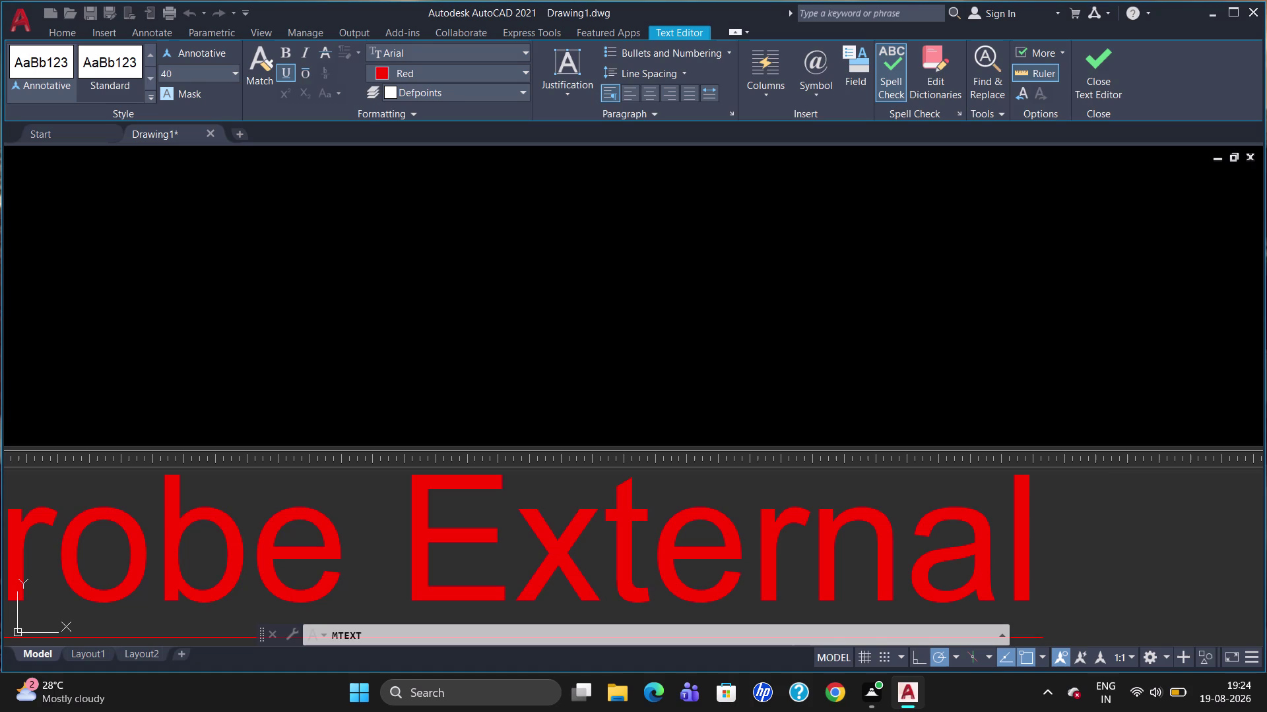
text(leb)
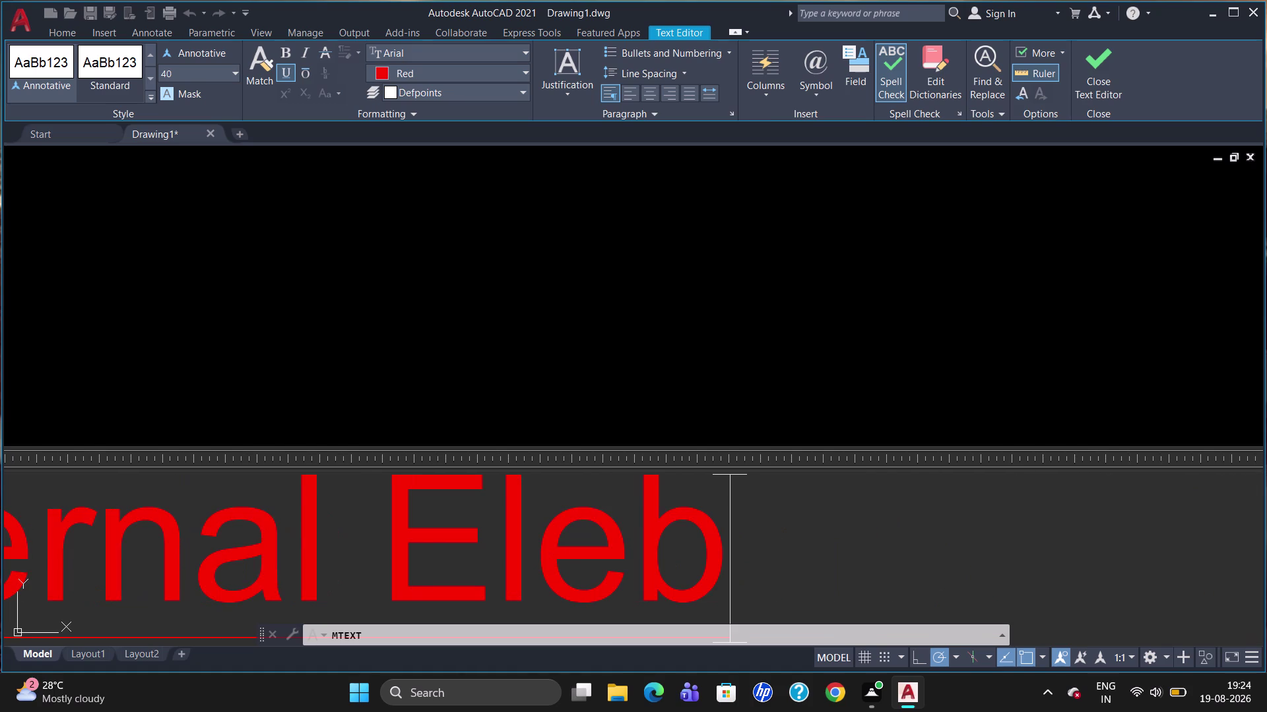
key(BackSpace)
text(vatio)
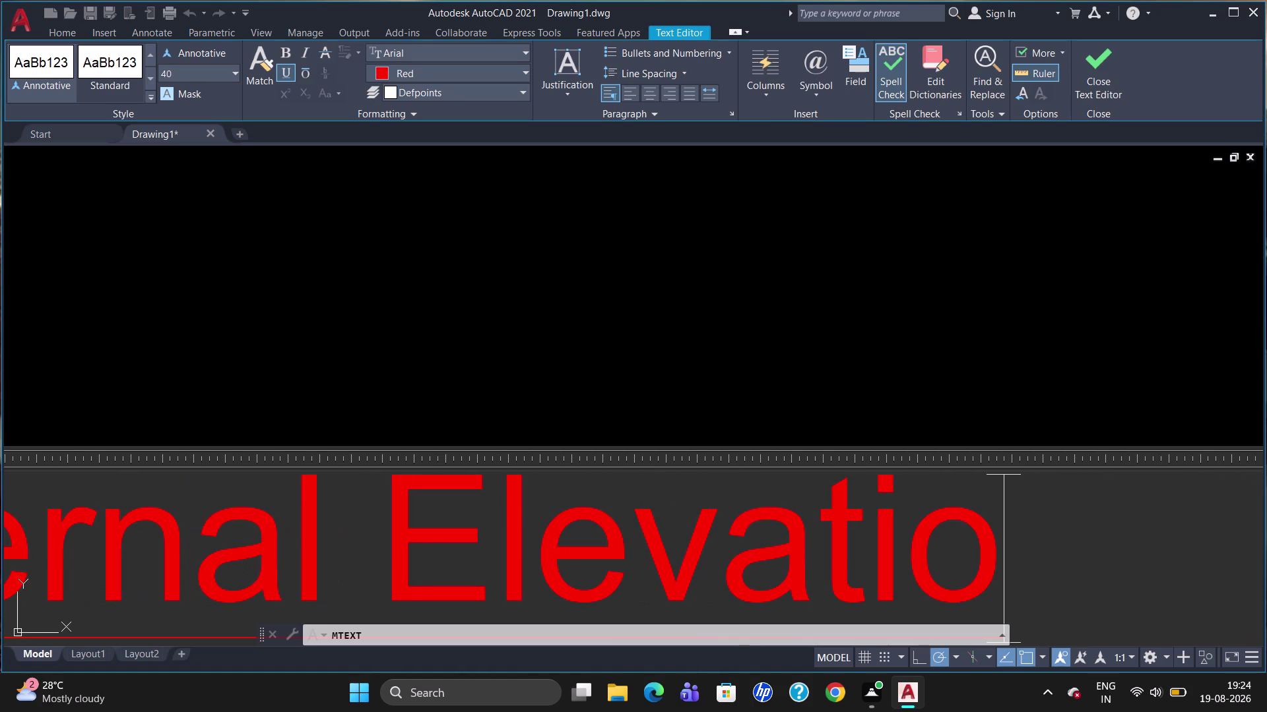
text(n)
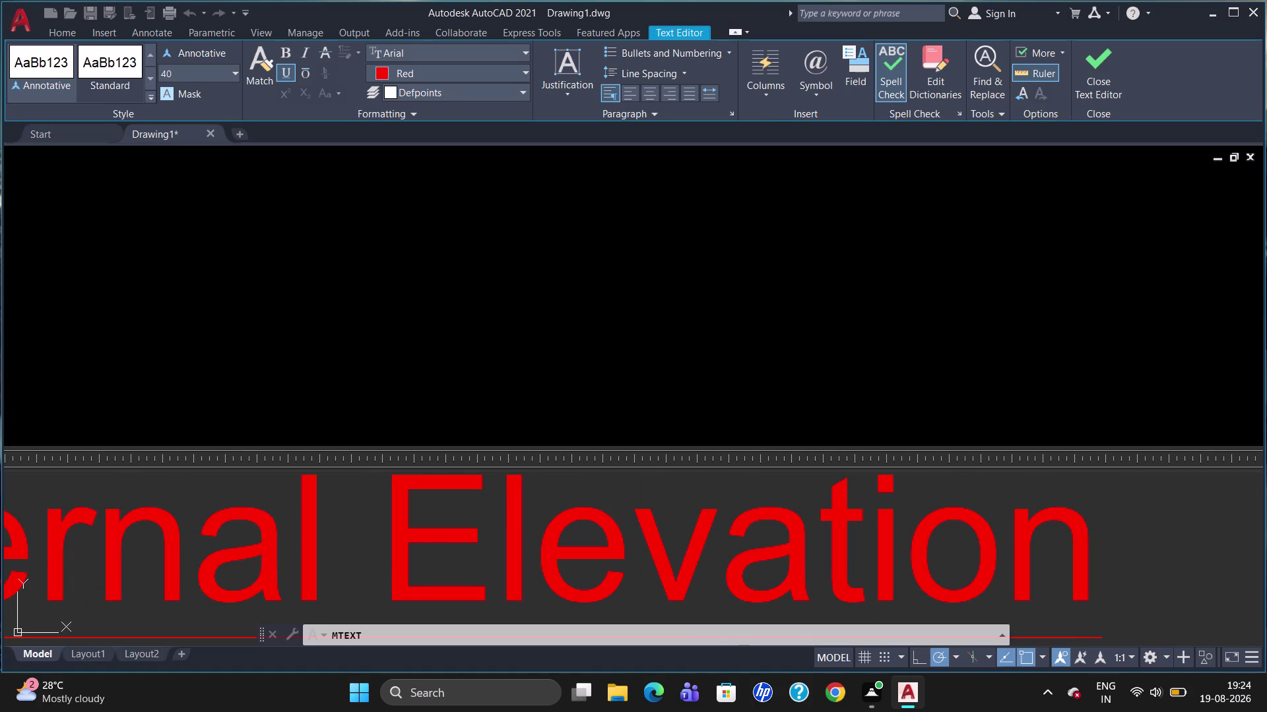
scroll(down, 3)
scroll(down, 3)
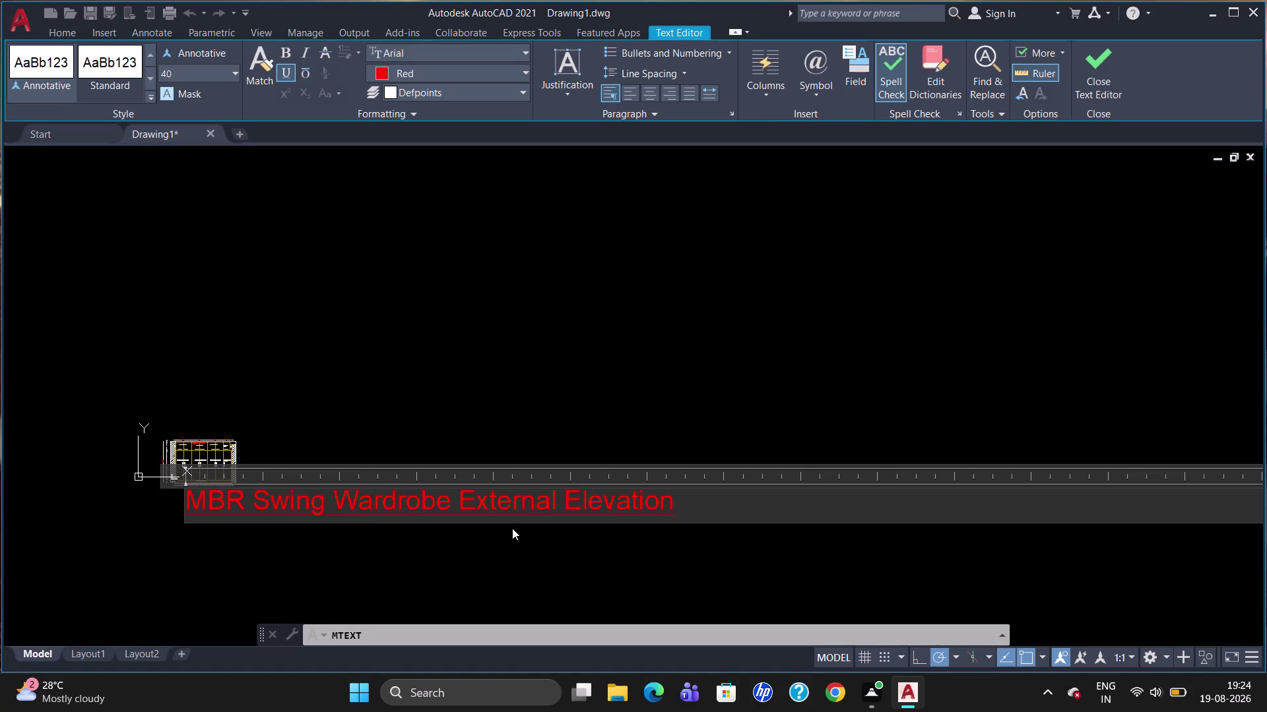
drag(687, 508, 233, 488)
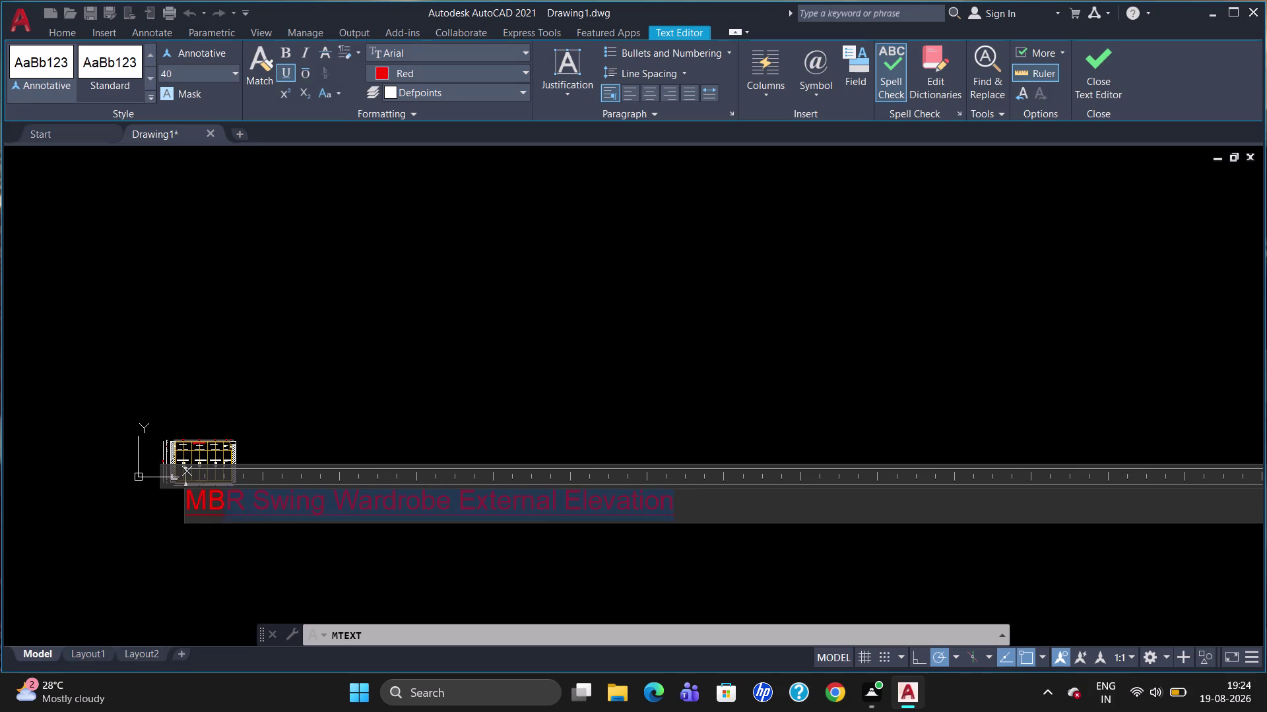
Resize the red title 'MBR Swing Wardrobe External Elevation' to text height 60 and commit it.
drag(234, 488, 198, 479)
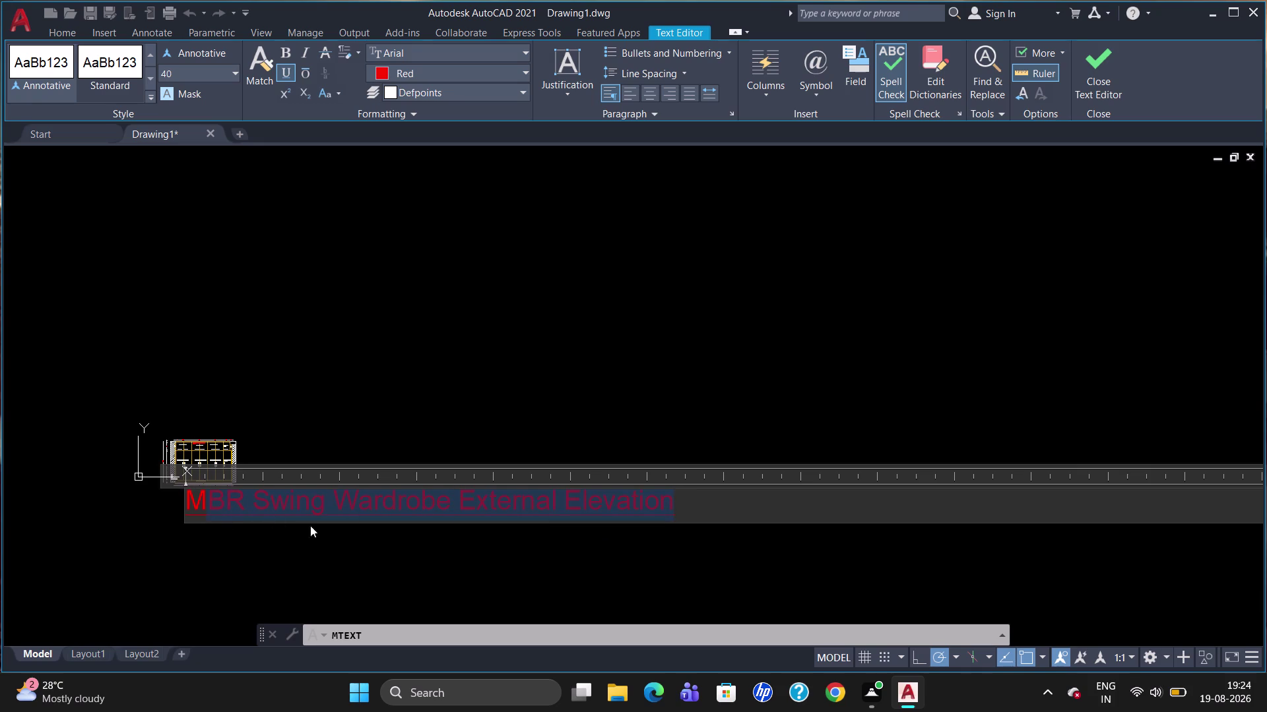
drag(691, 510, 258, 491)
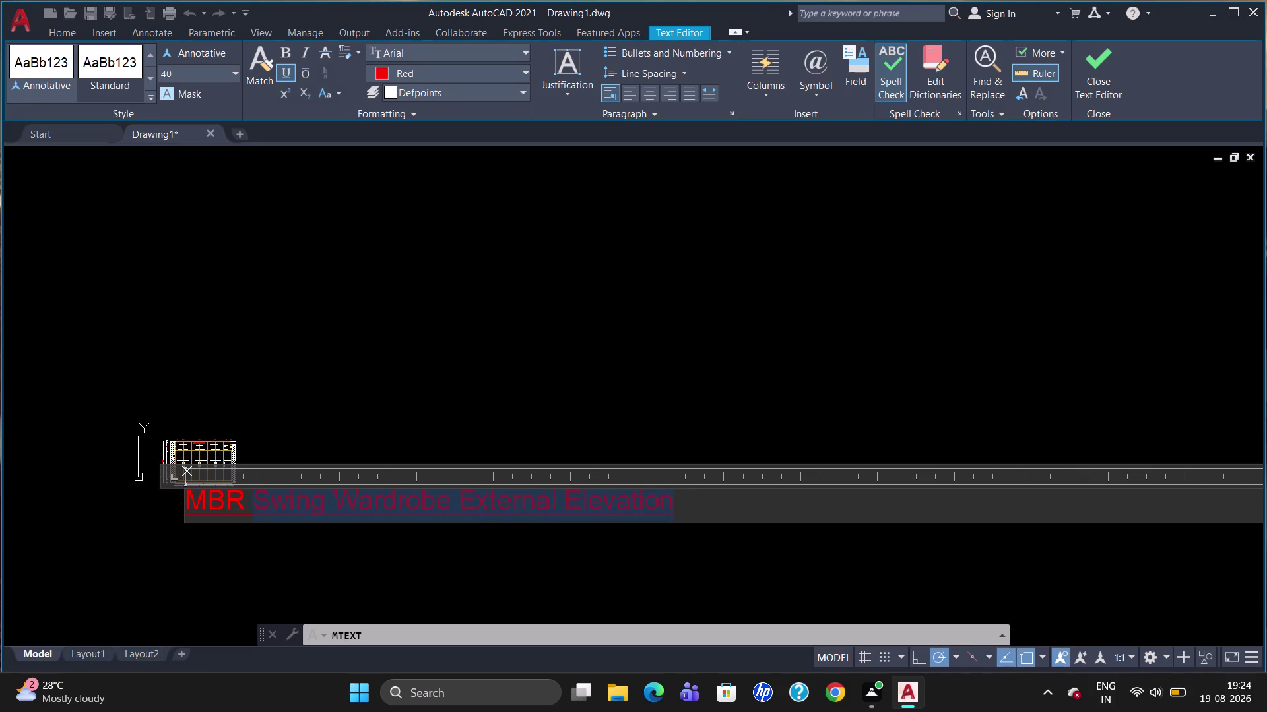
drag(258, 491, 169, 503)
click(189, 74)
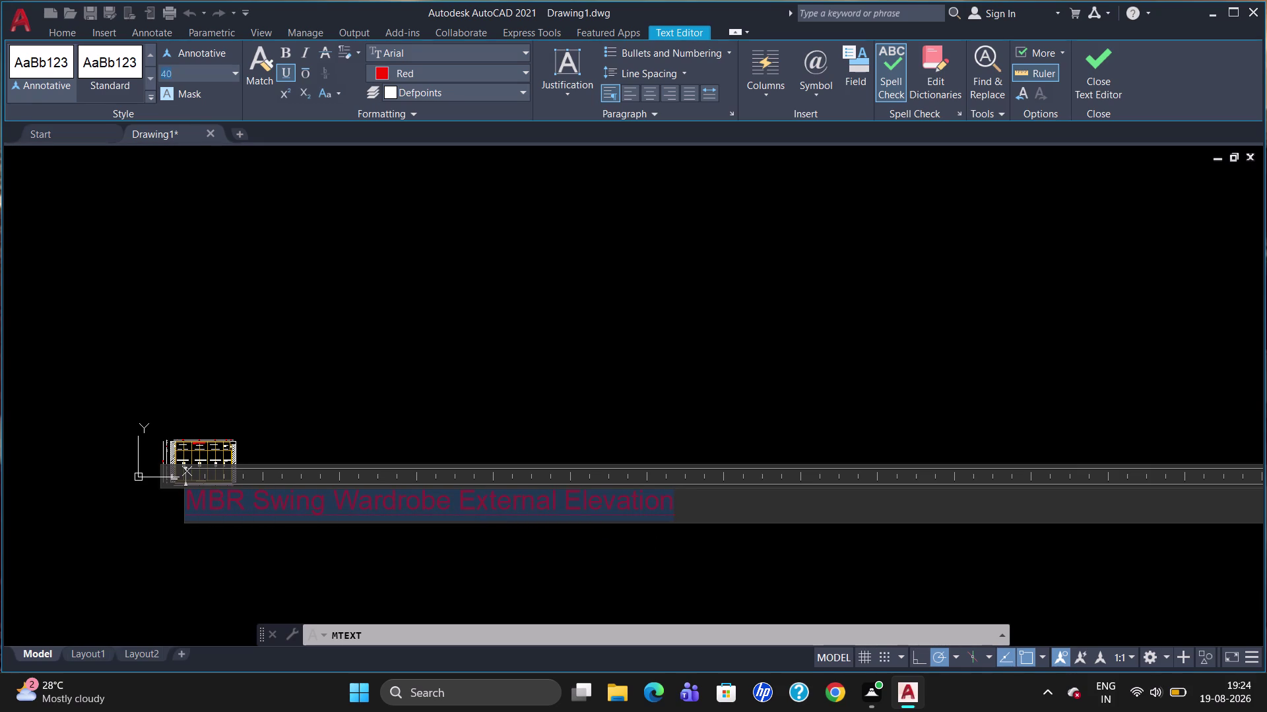
key(BackSpace)
text(60)
key(Return)
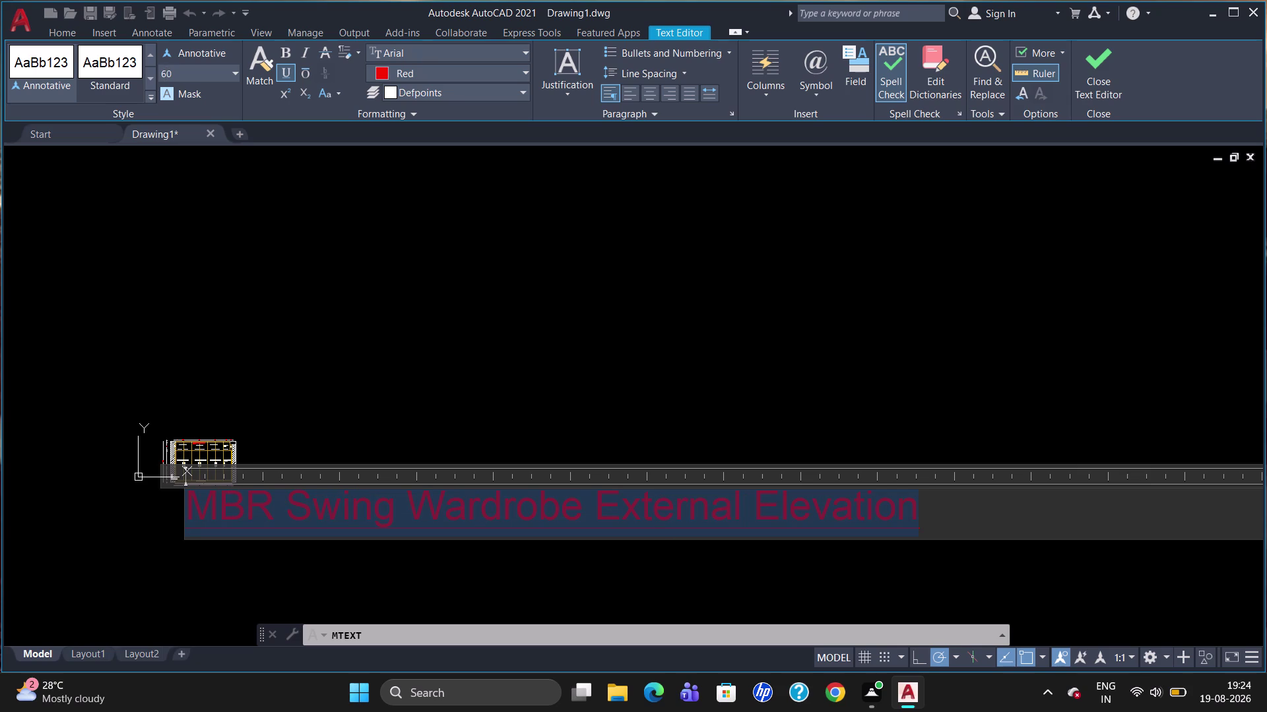
click(340, 313)
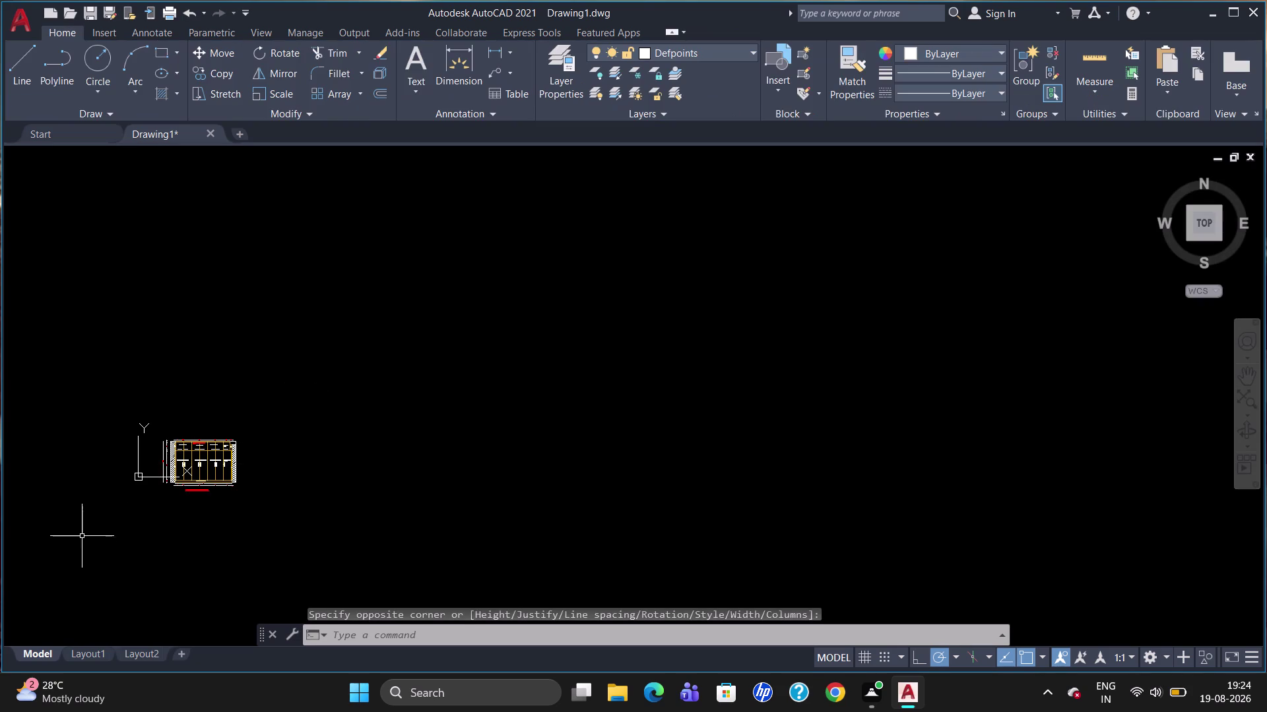
Drag the red title's grip so it sits centred beneath the elevation's bottom dimensions.
scroll(up, 3)
scroll(down, 3)
scroll(up, 3)
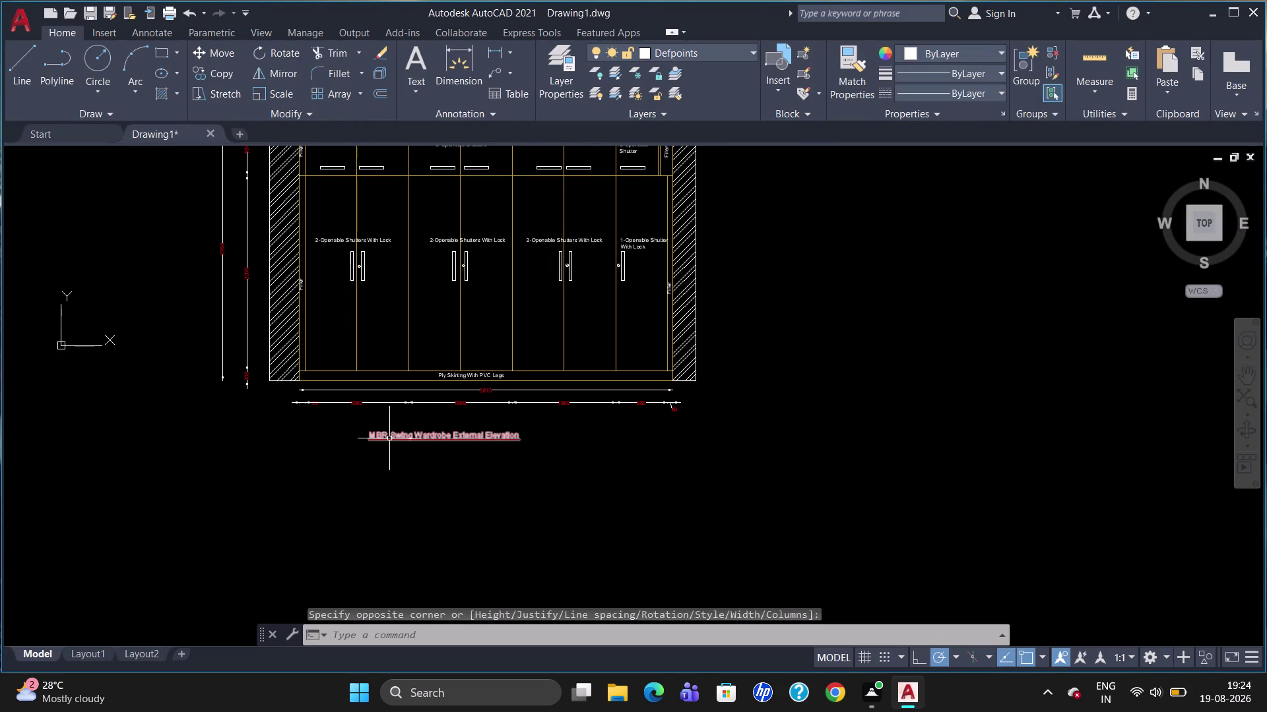
click(391, 437)
click(370, 432)
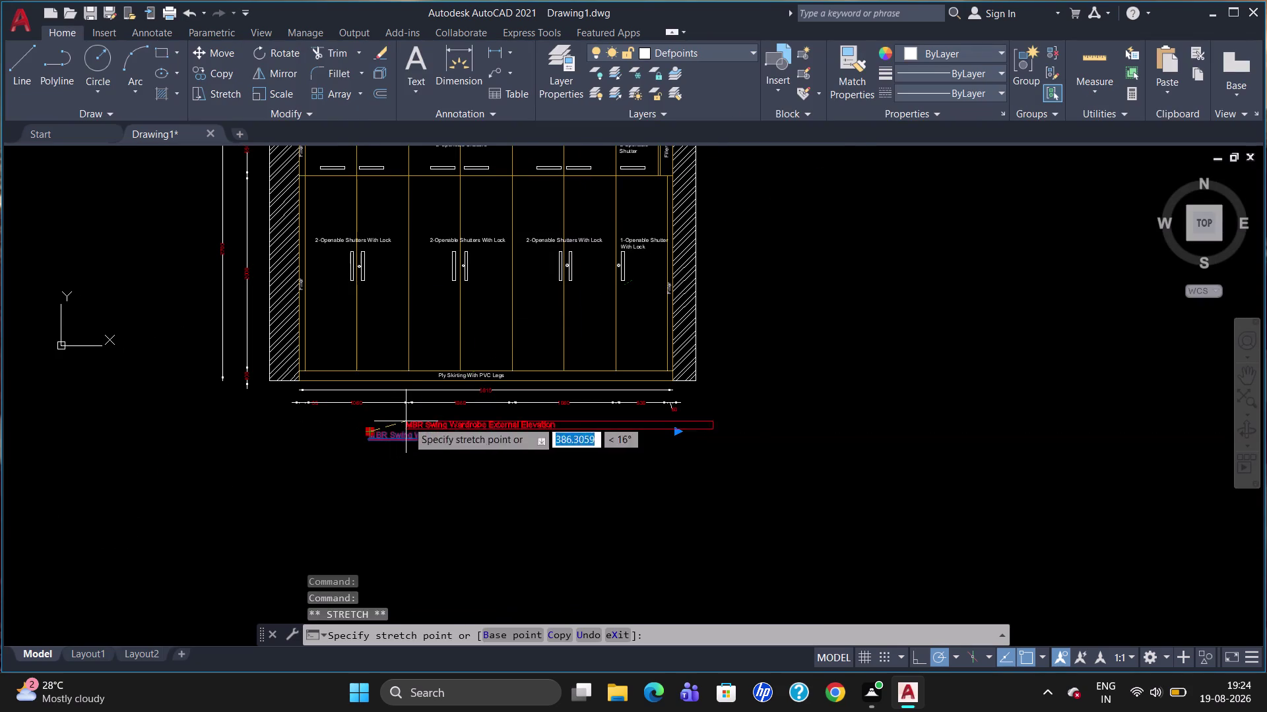
click(409, 421)
key(Escape)
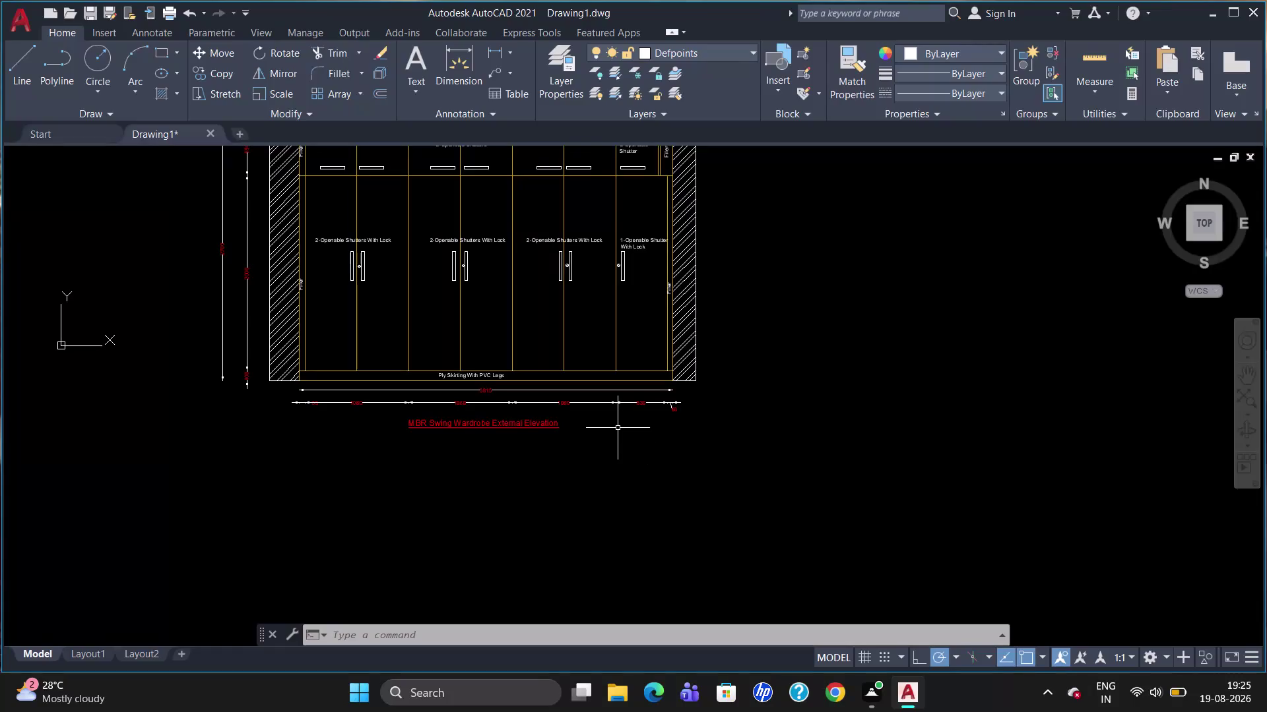
text(dl)
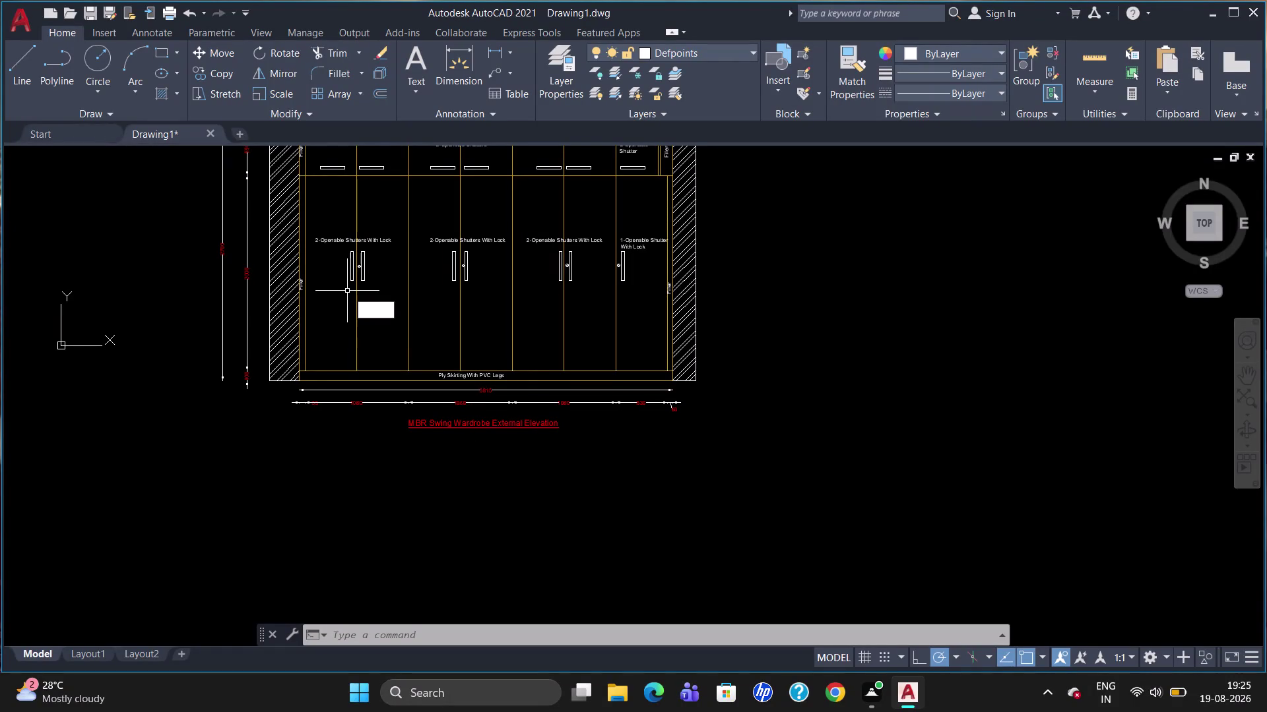
text(i)
key(Return)
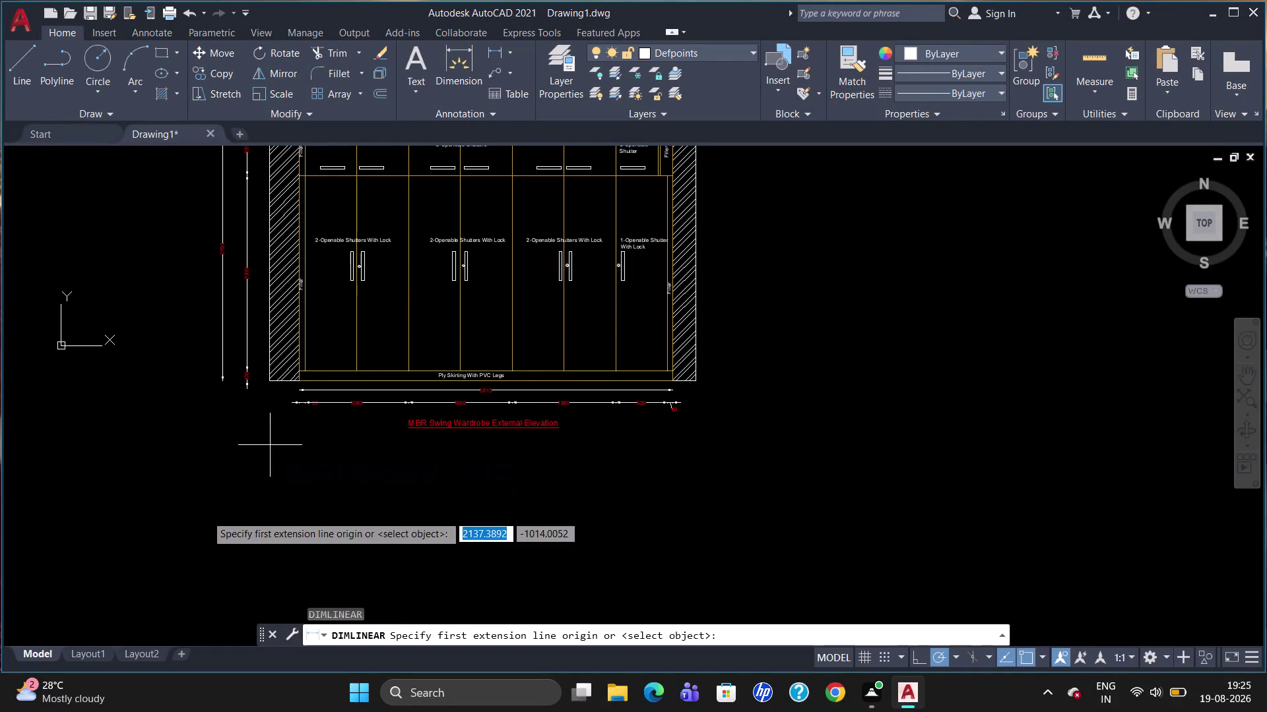
click(266, 386)
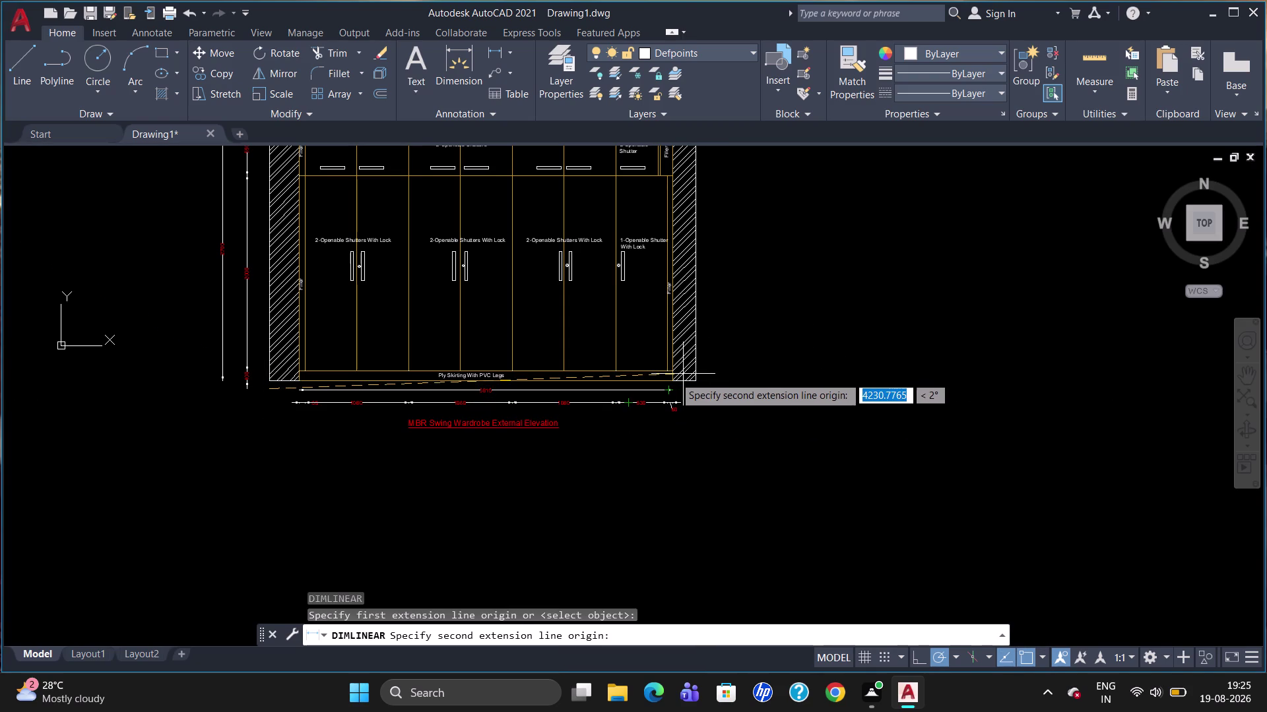
drag(677, 382, 668, 422)
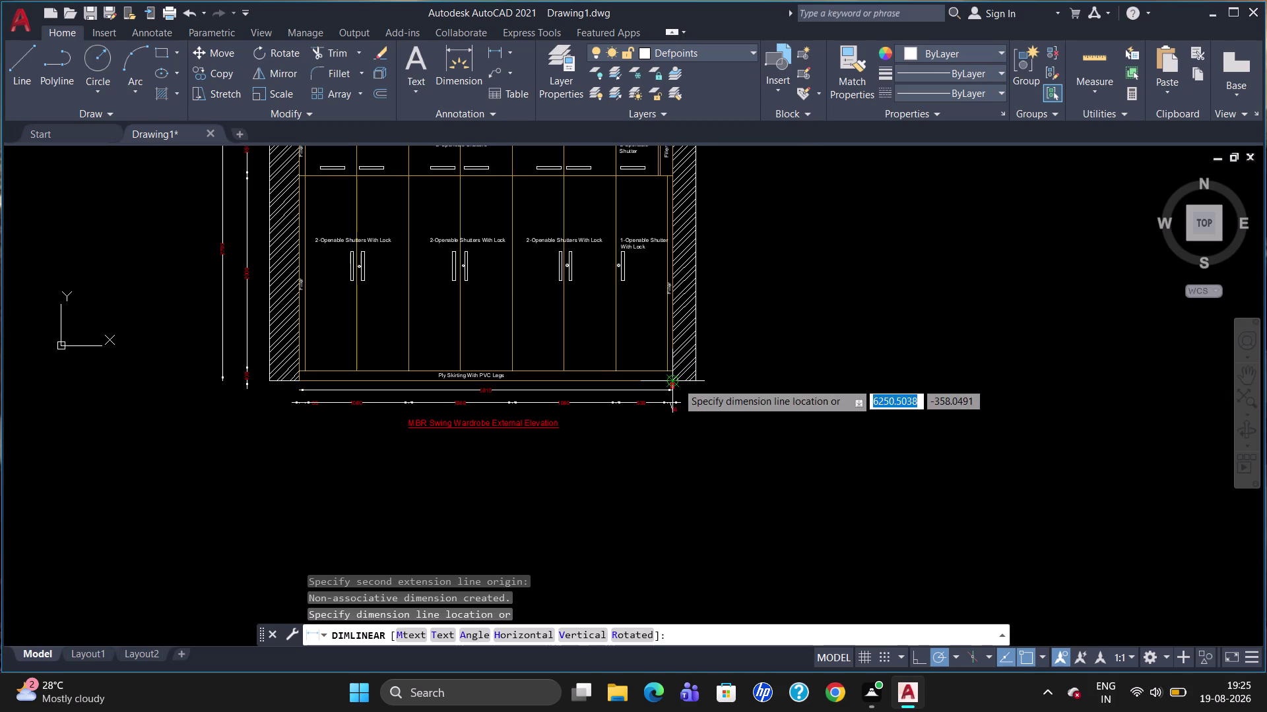
drag(668, 422, 670, 433)
key(Escape)
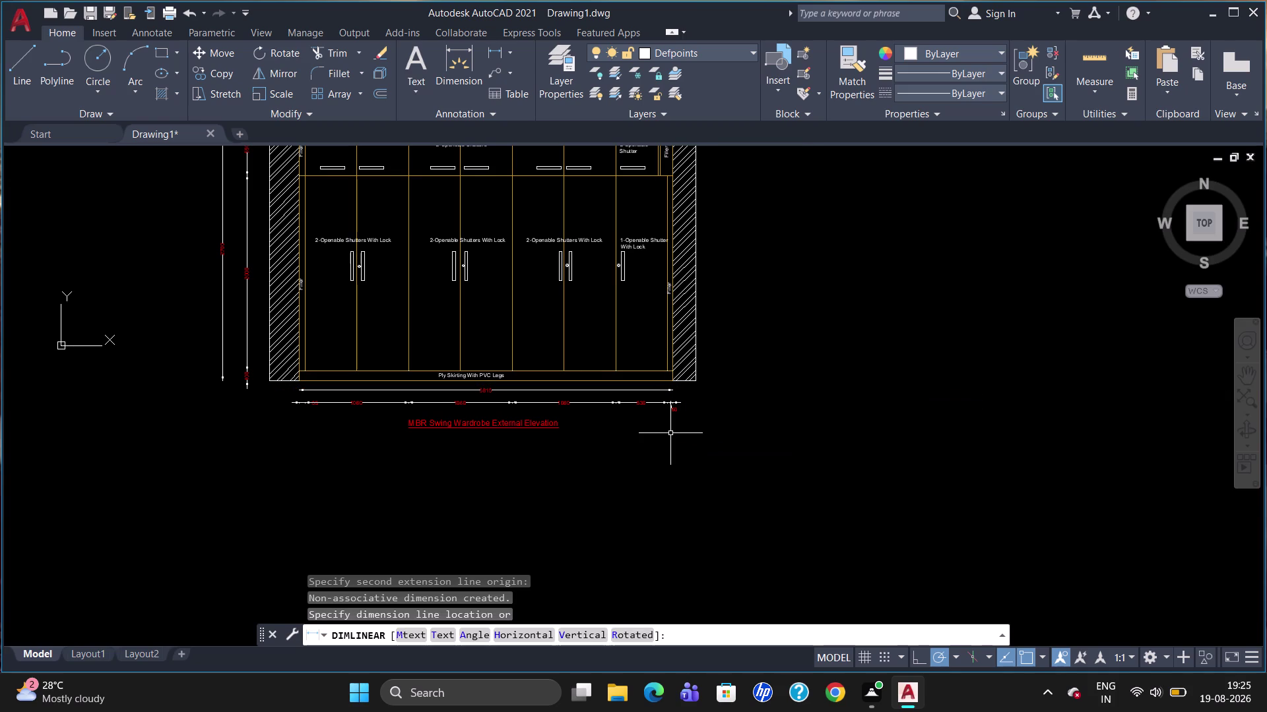
text(dli)
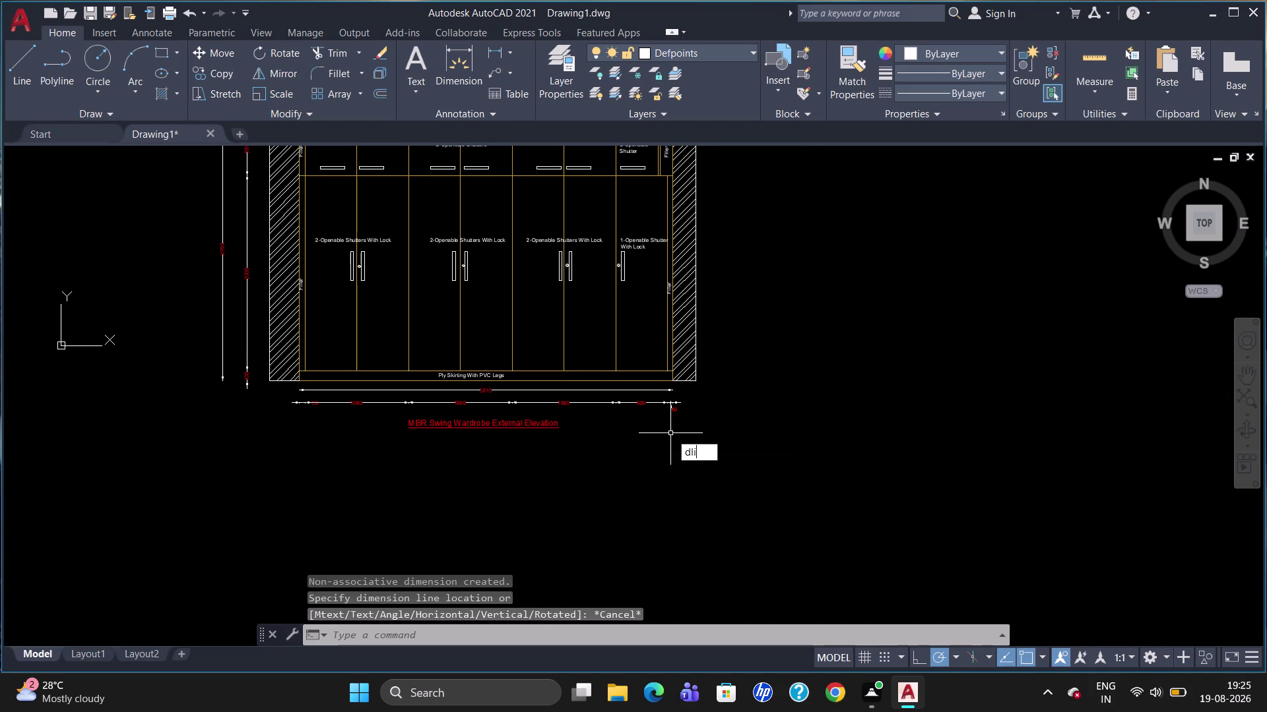
key(Return)
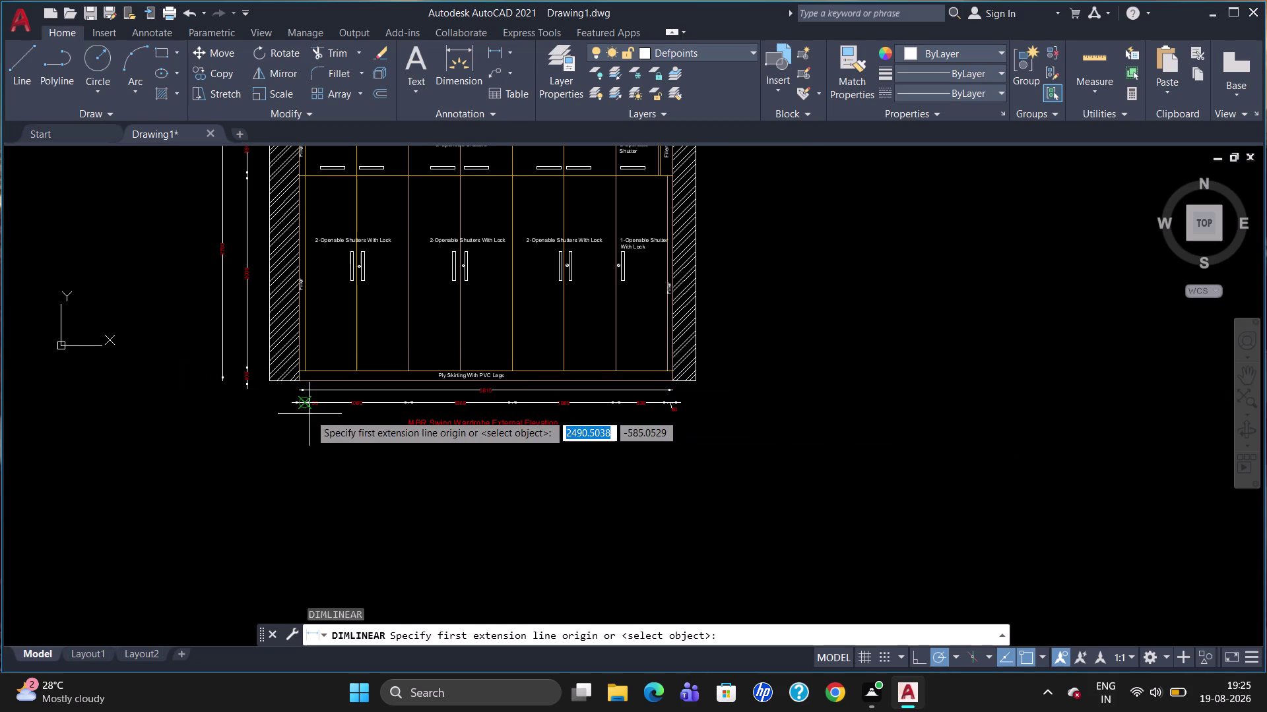
click(273, 383)
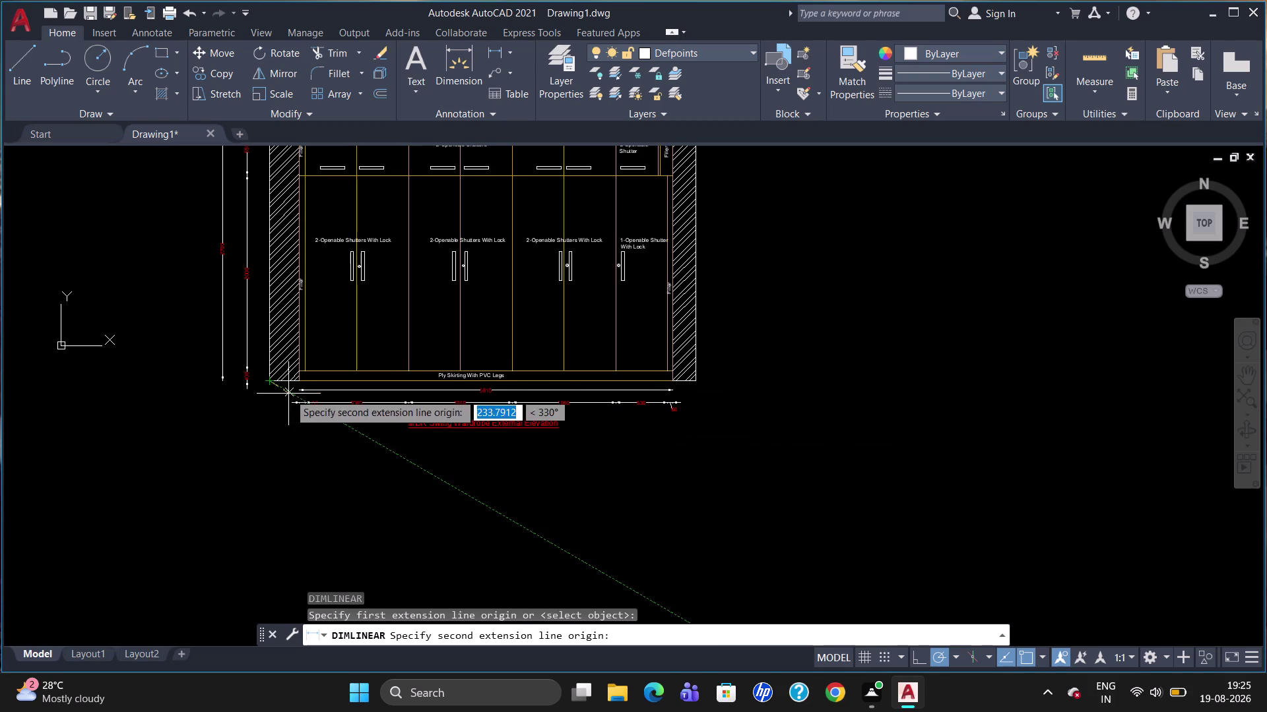
click(697, 384)
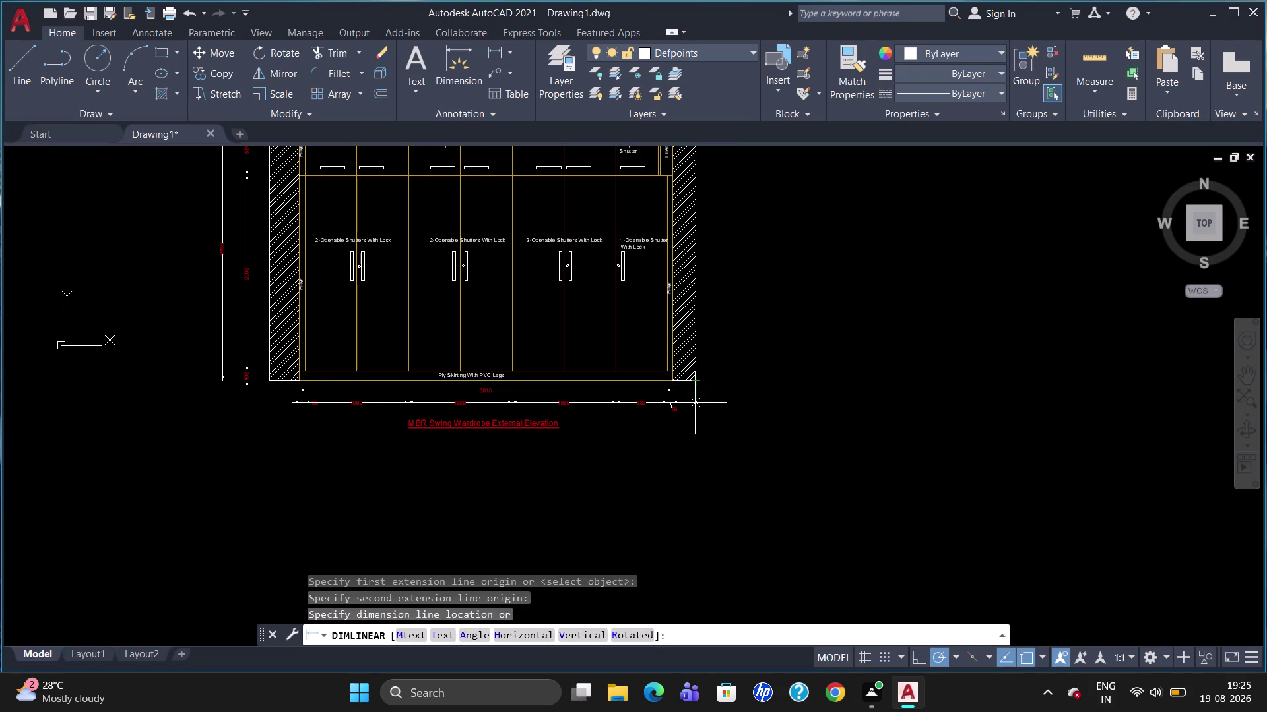
click(694, 447)
scroll(up, 3)
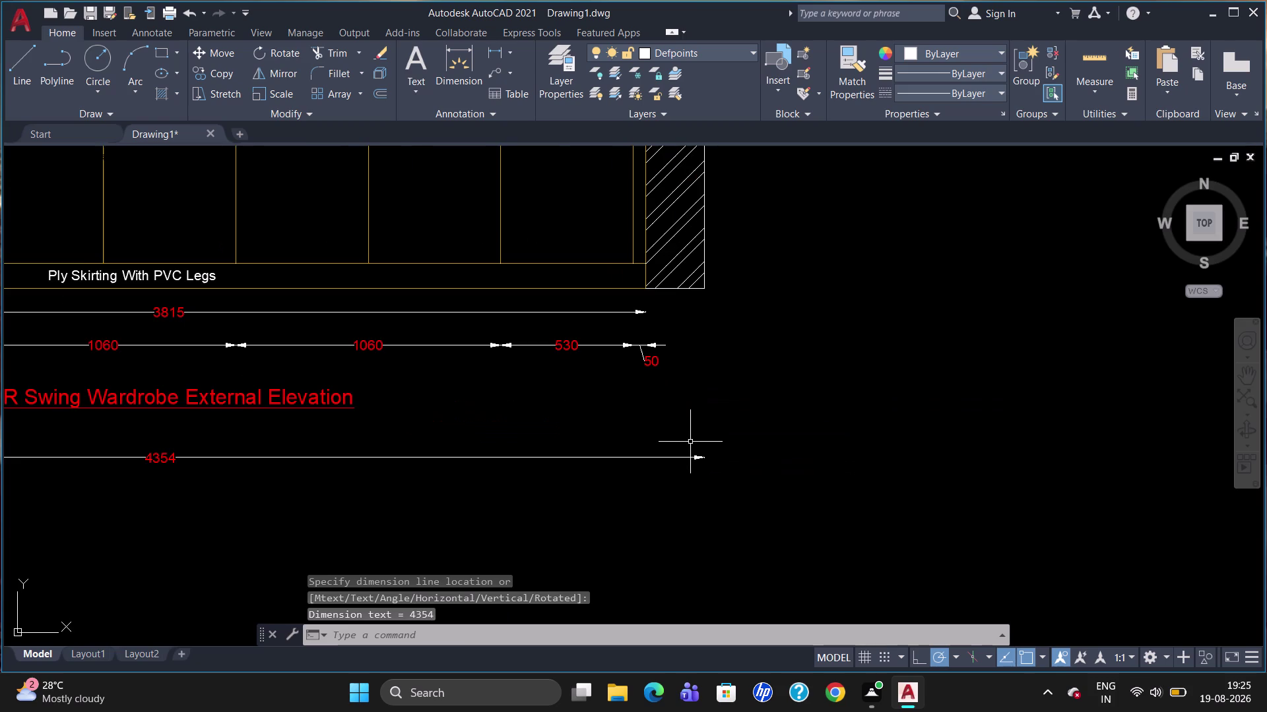
click(443, 458)
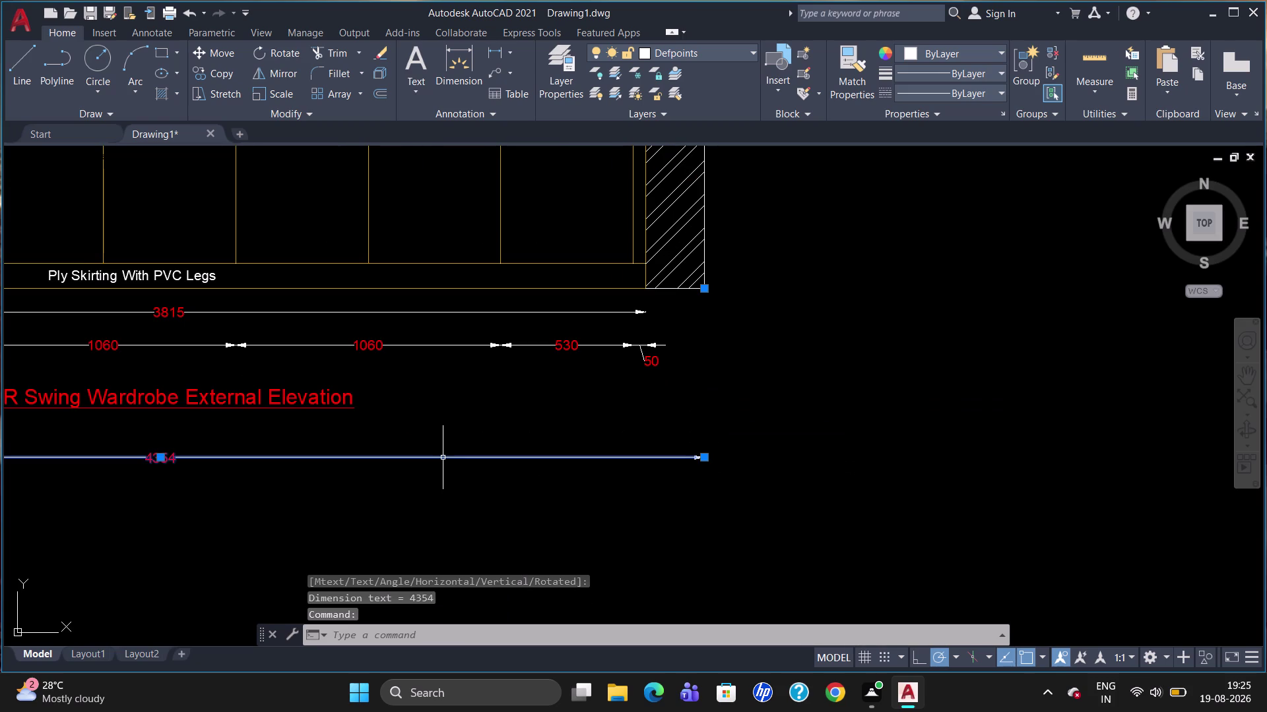
key(Delete)
scroll(down, 3)
scroll(up, 3)
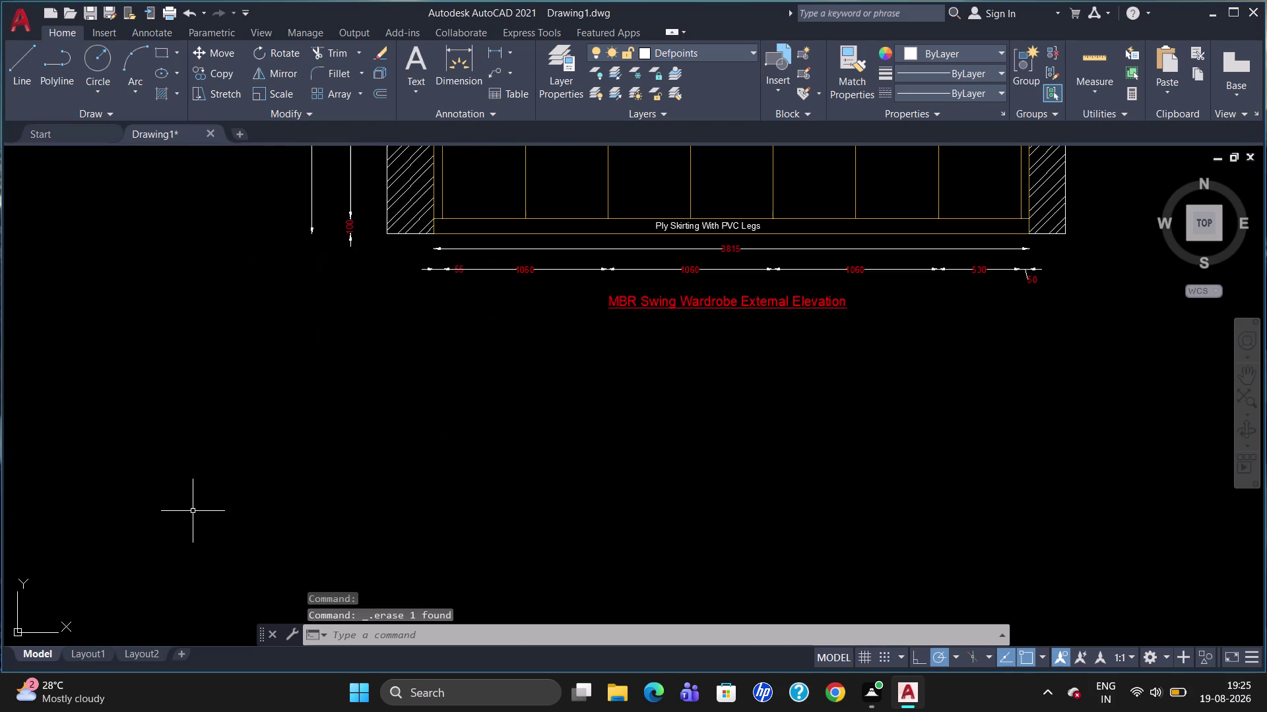
scroll(down, 3)
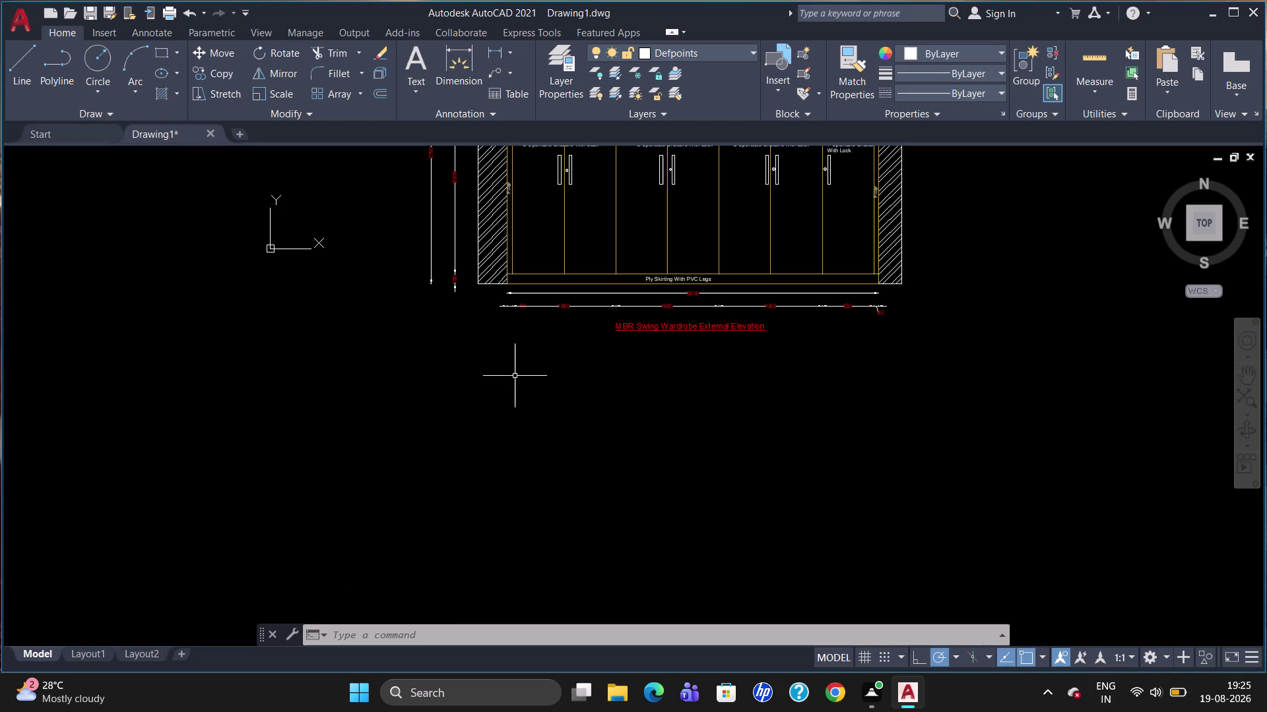
Try starting a tracked line 500 below the wardrobe's left base, then cancel it.
key(l)
key(Return)
text(t)
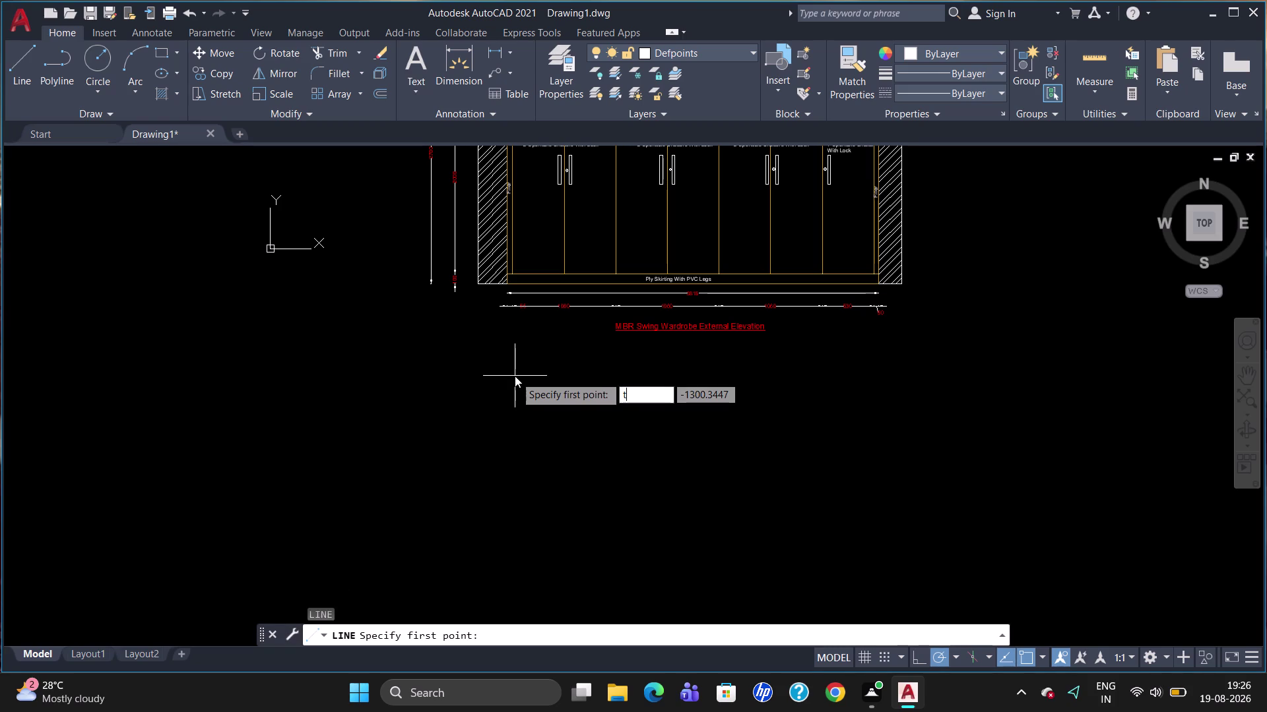
text(k)
key(Return)
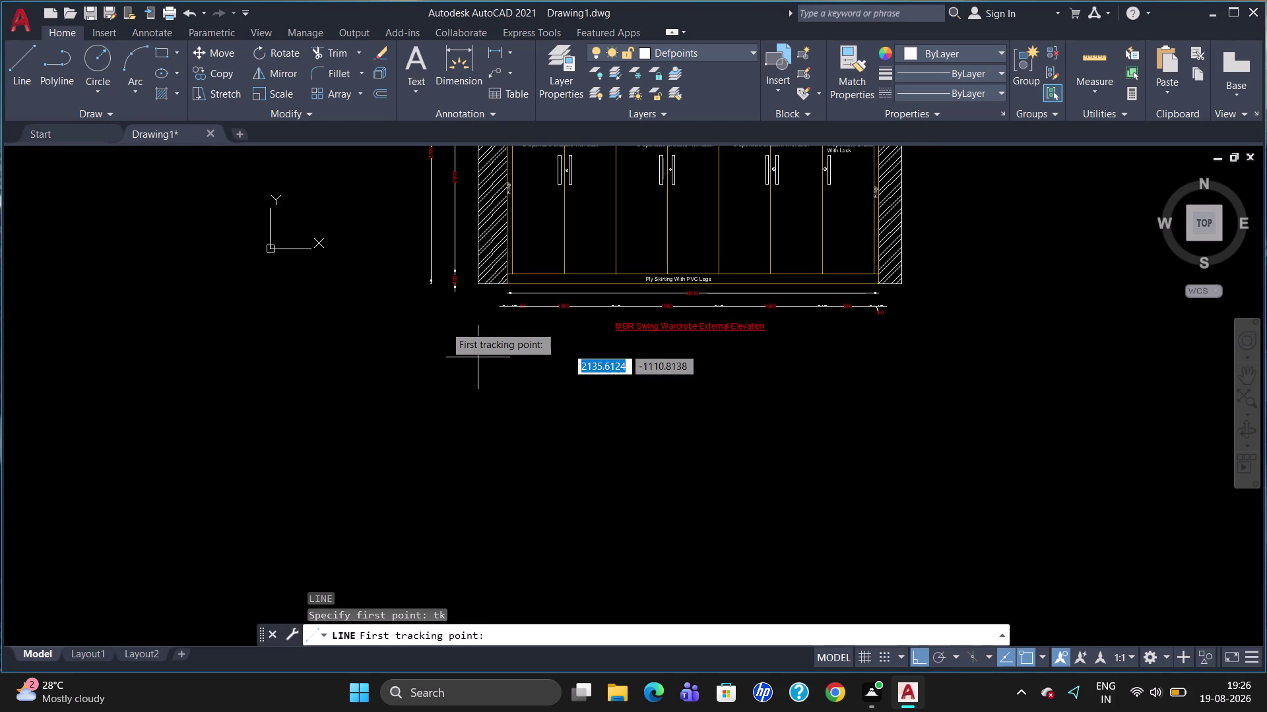
click(473, 282)
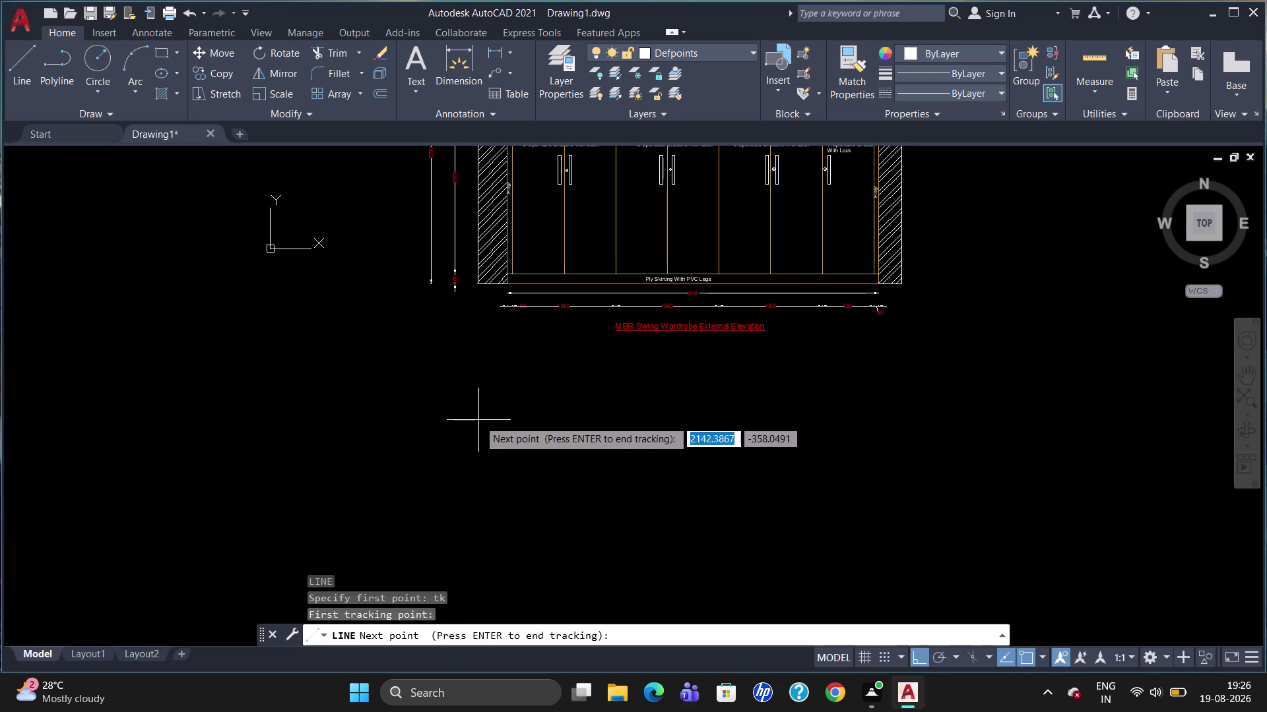
click(938, 662)
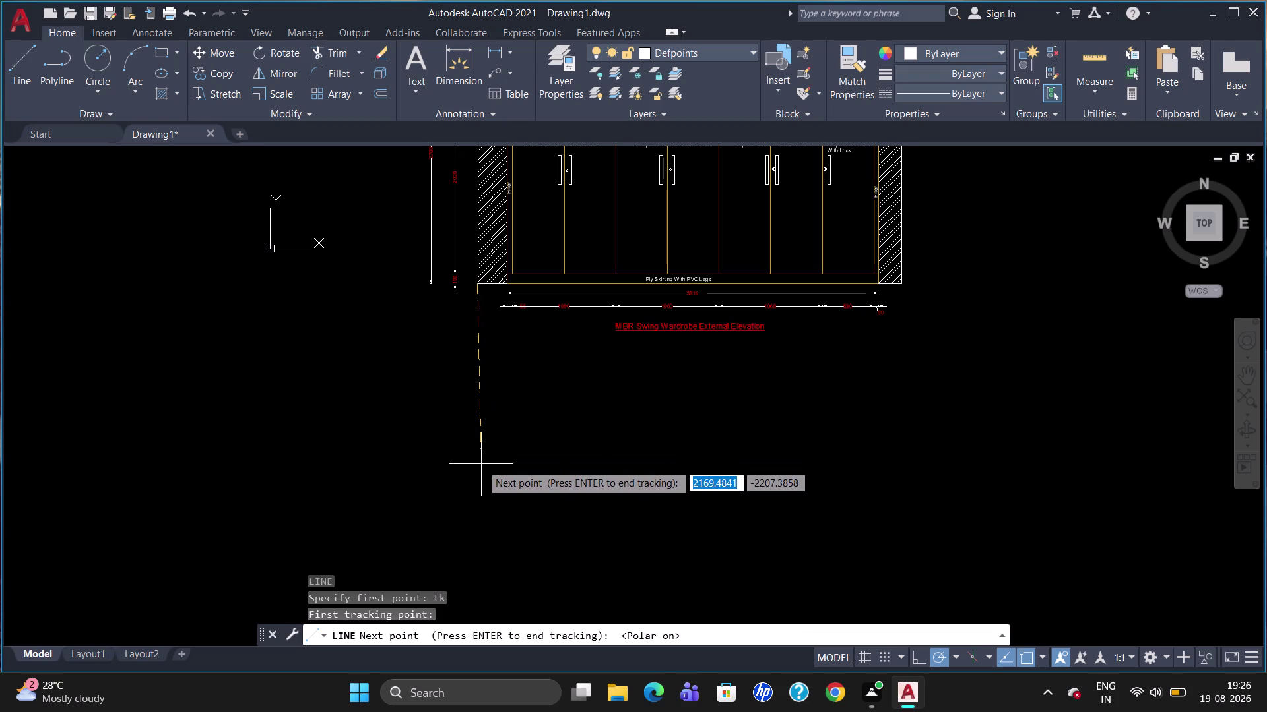
key(Escape)
key(l)
key(Return)
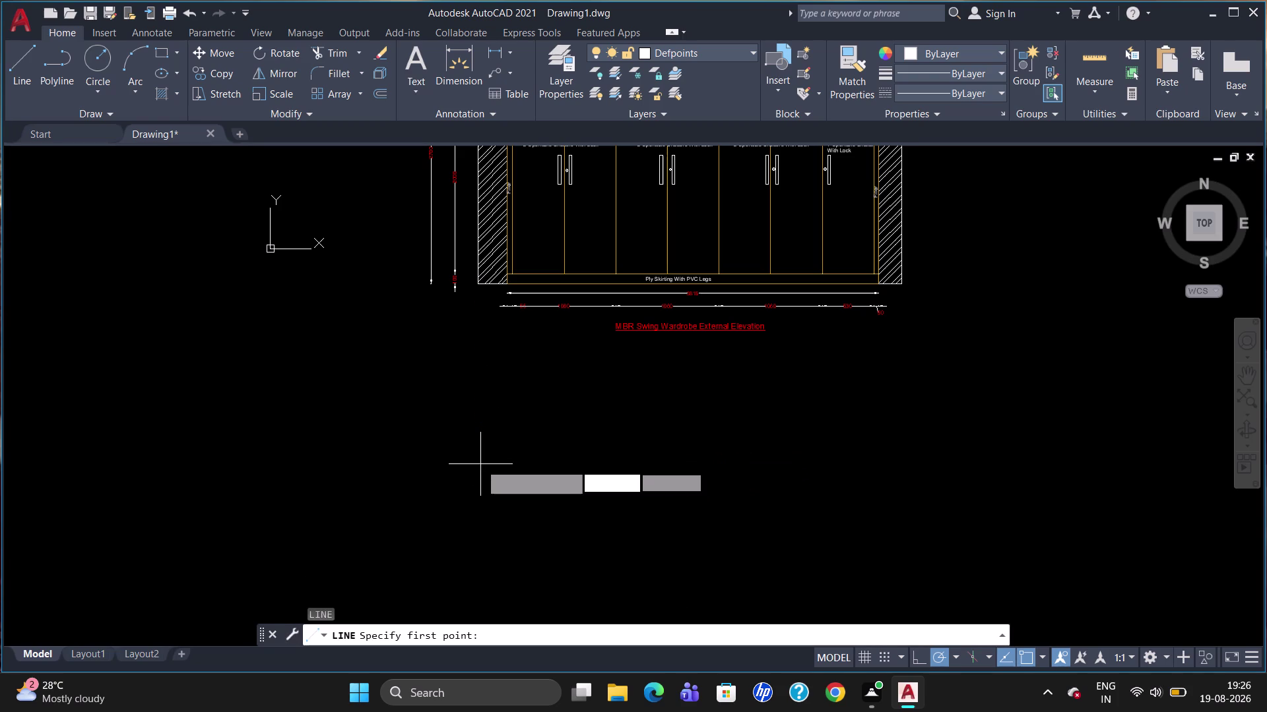
text(tk)
key(Return)
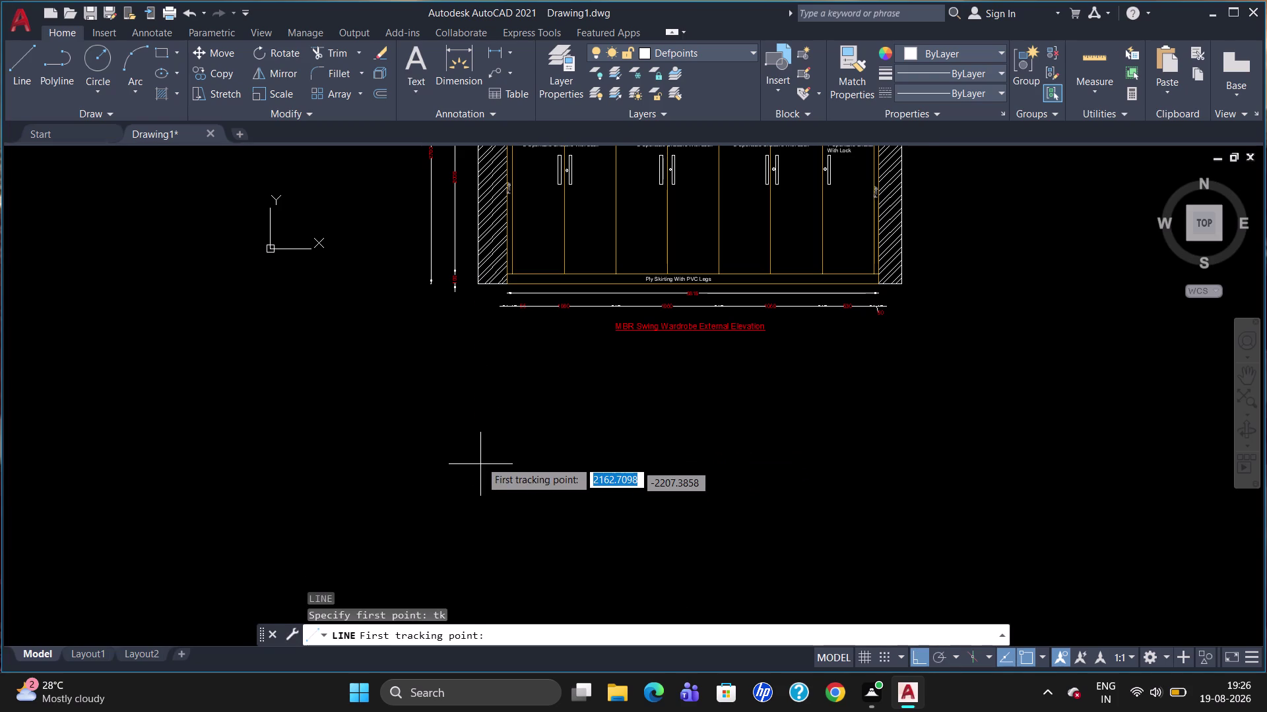
click(476, 279)
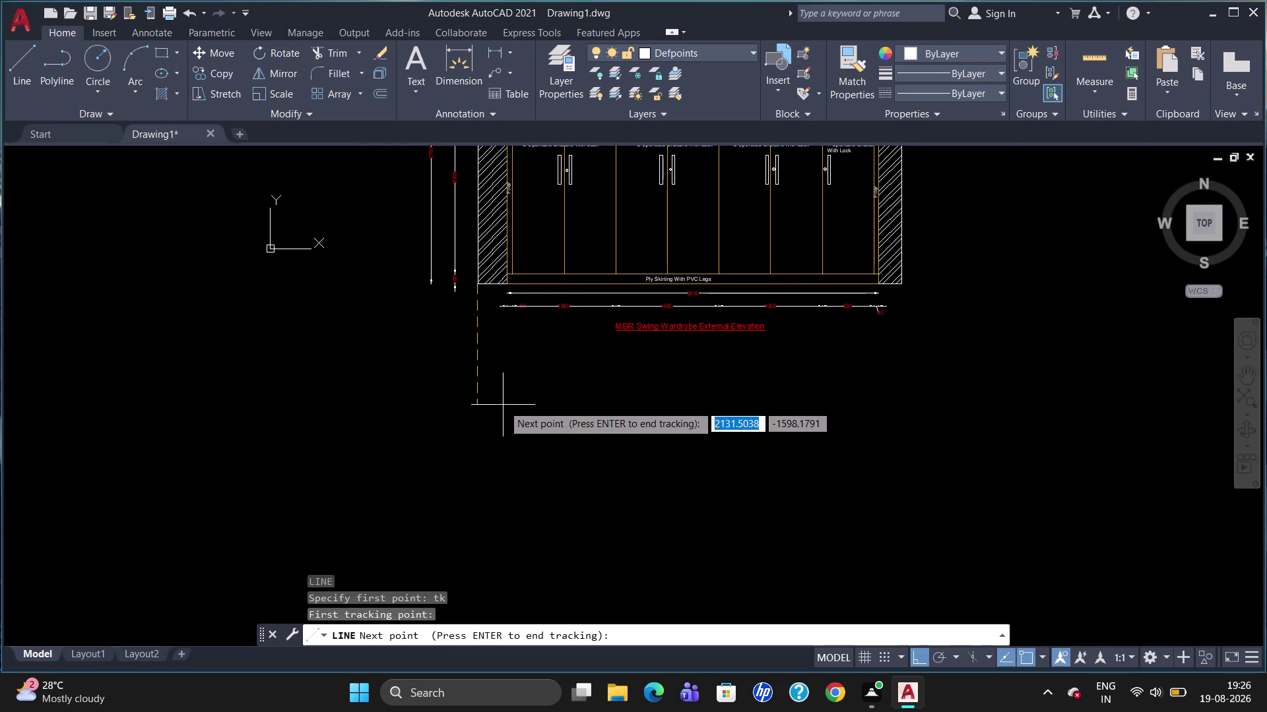
scroll(up, 3)
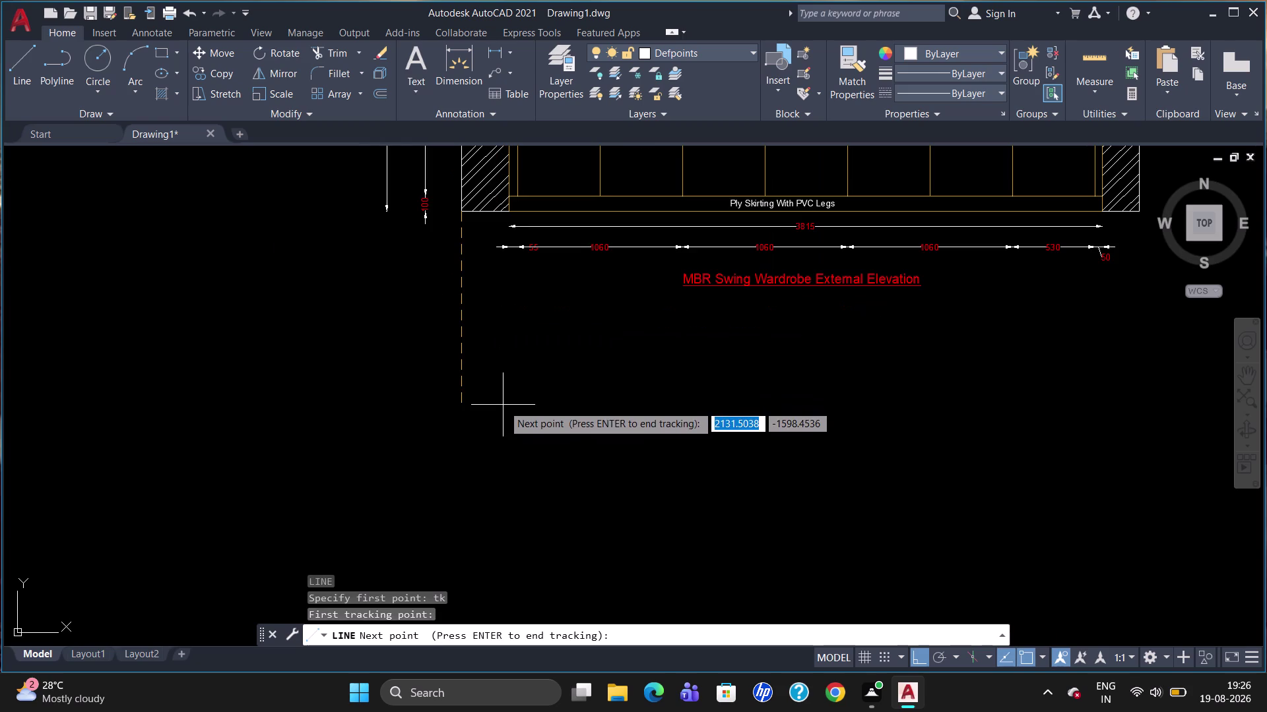
text(500)
key(Return)
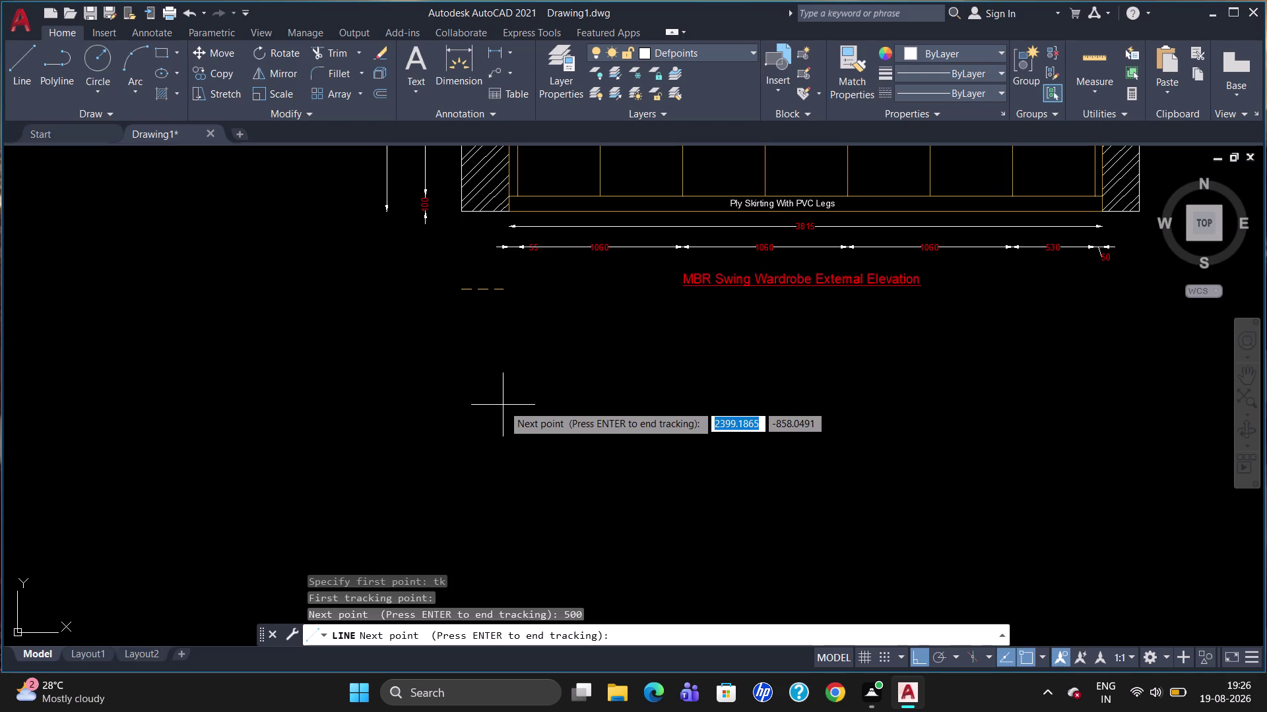
key(Escape)
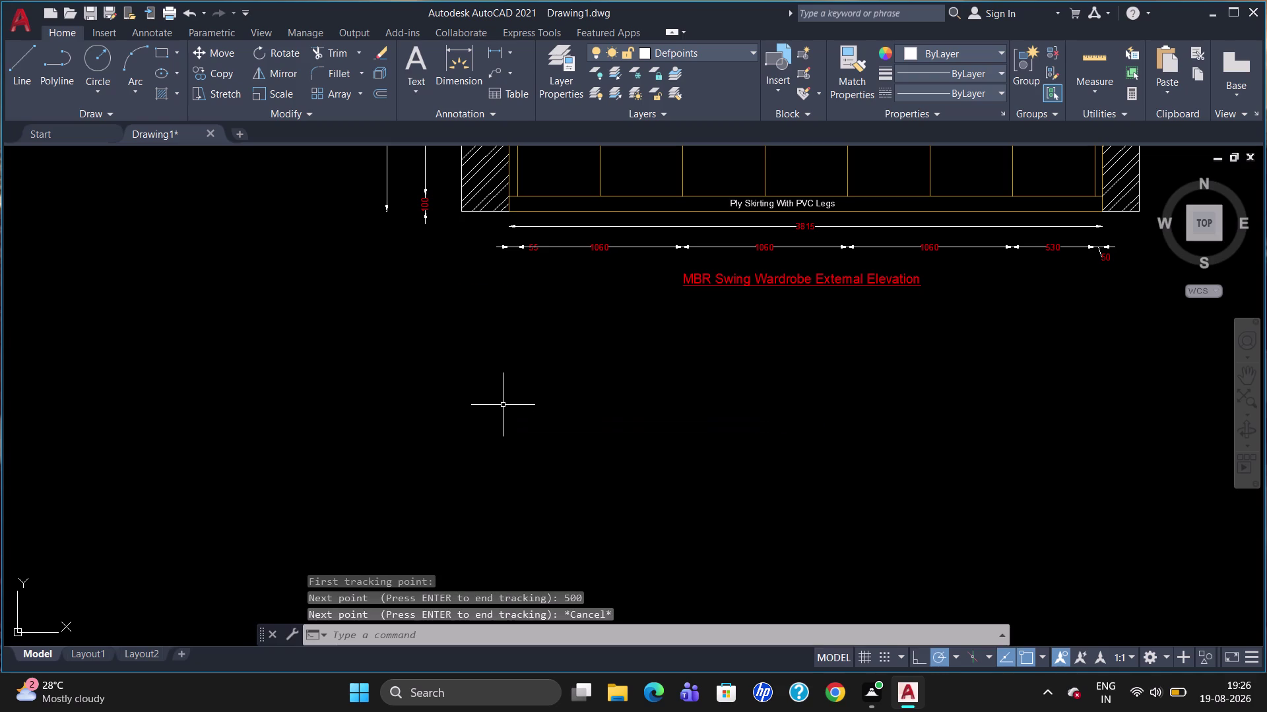
Retry the tracked line start at a 600 offset, then abandon it.
key(l)
key(Return)
text(t)
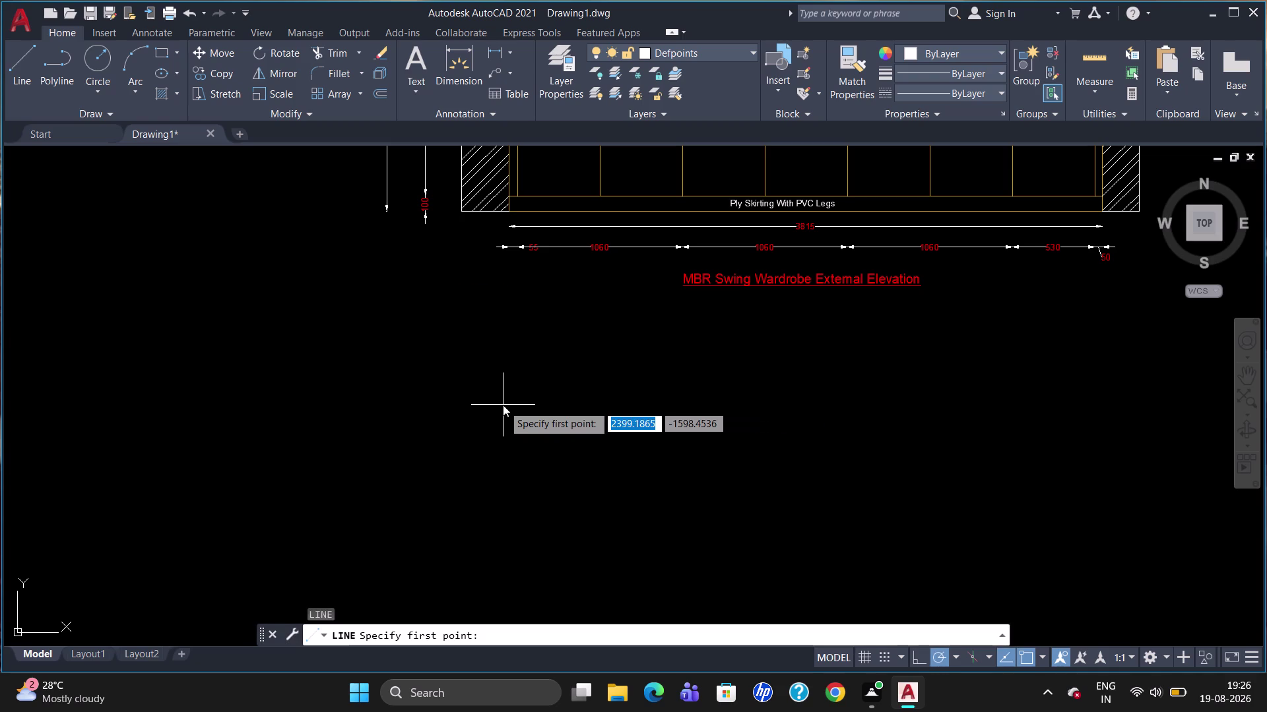
text(k)
key(Return)
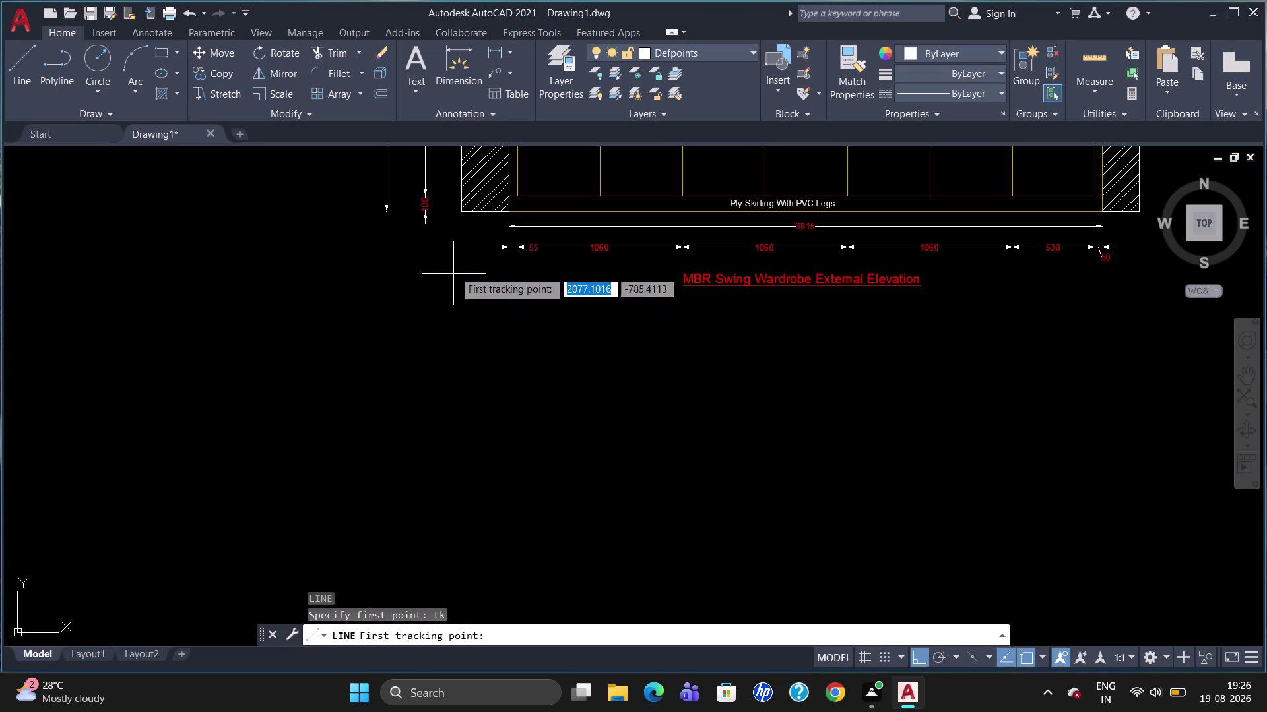
click(462, 213)
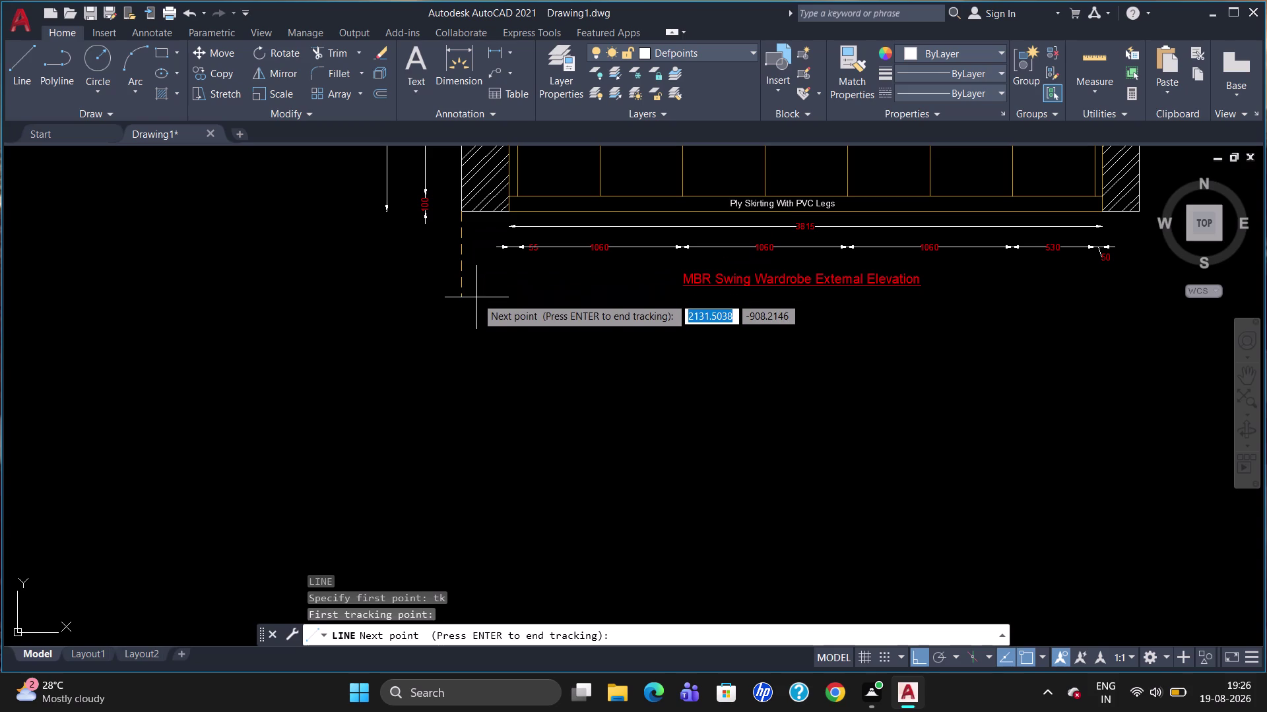
text(600)
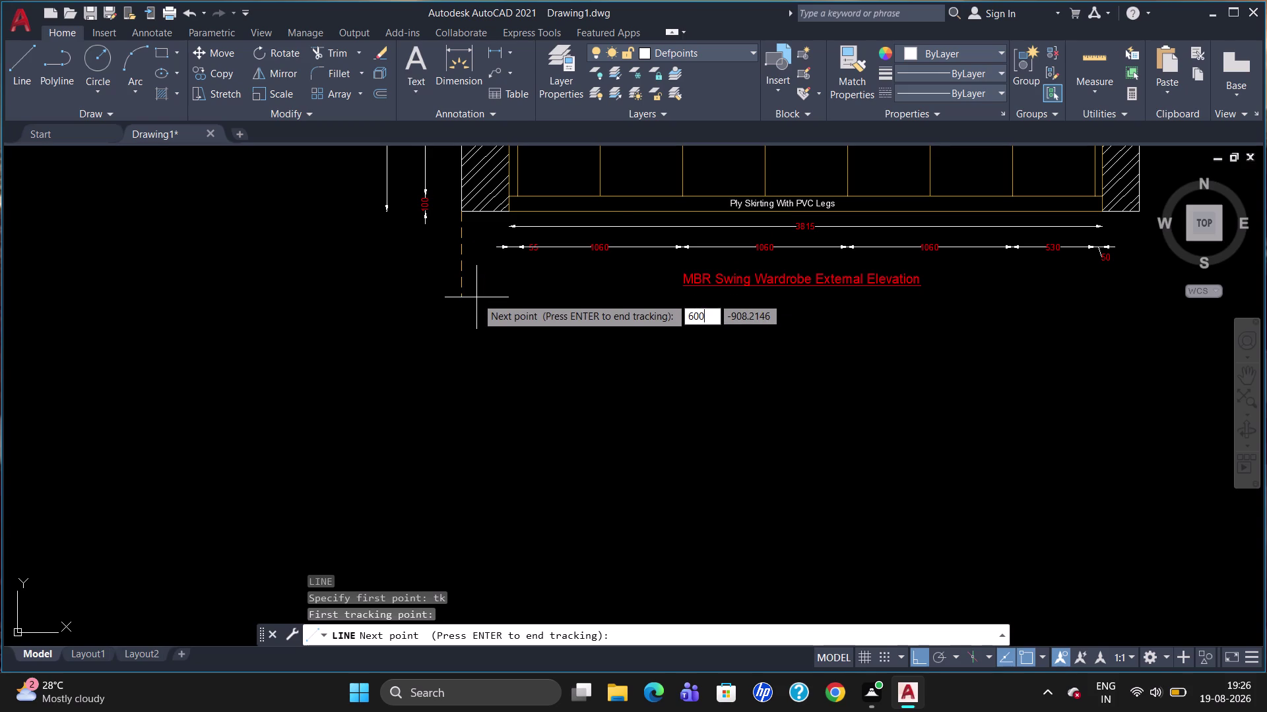
key(Return)
key(Return)
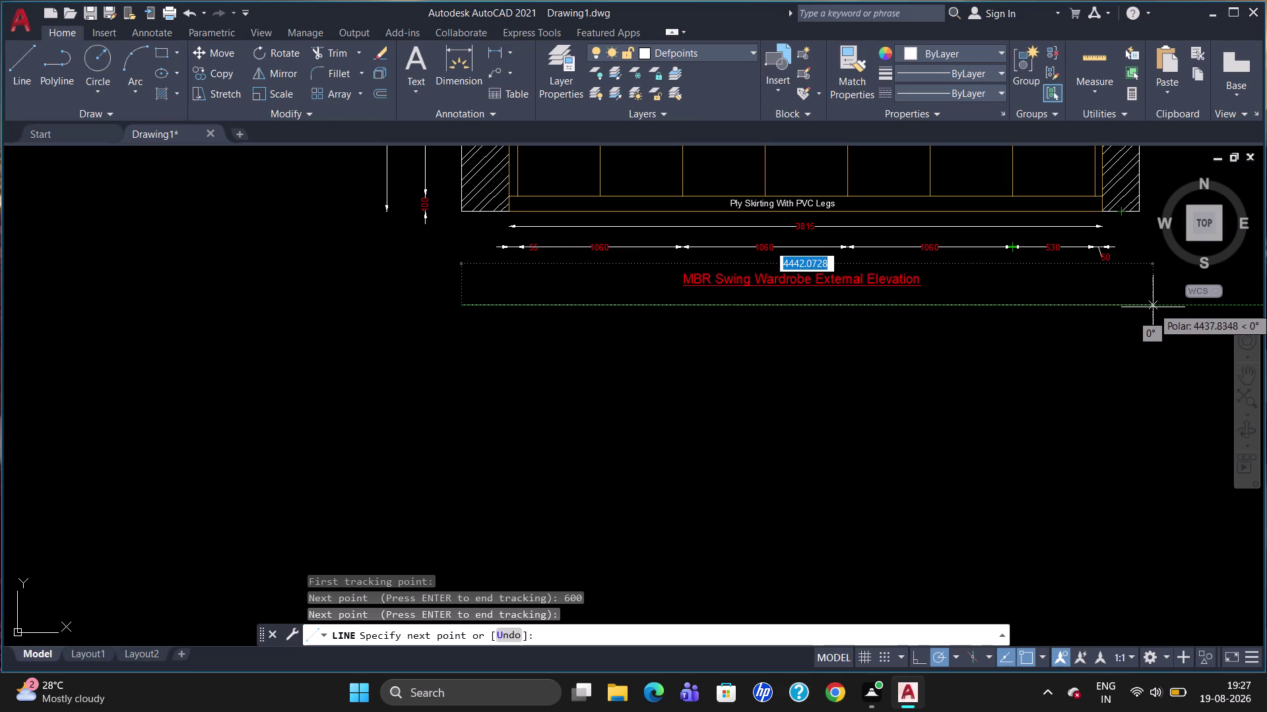
click(1168, 302)
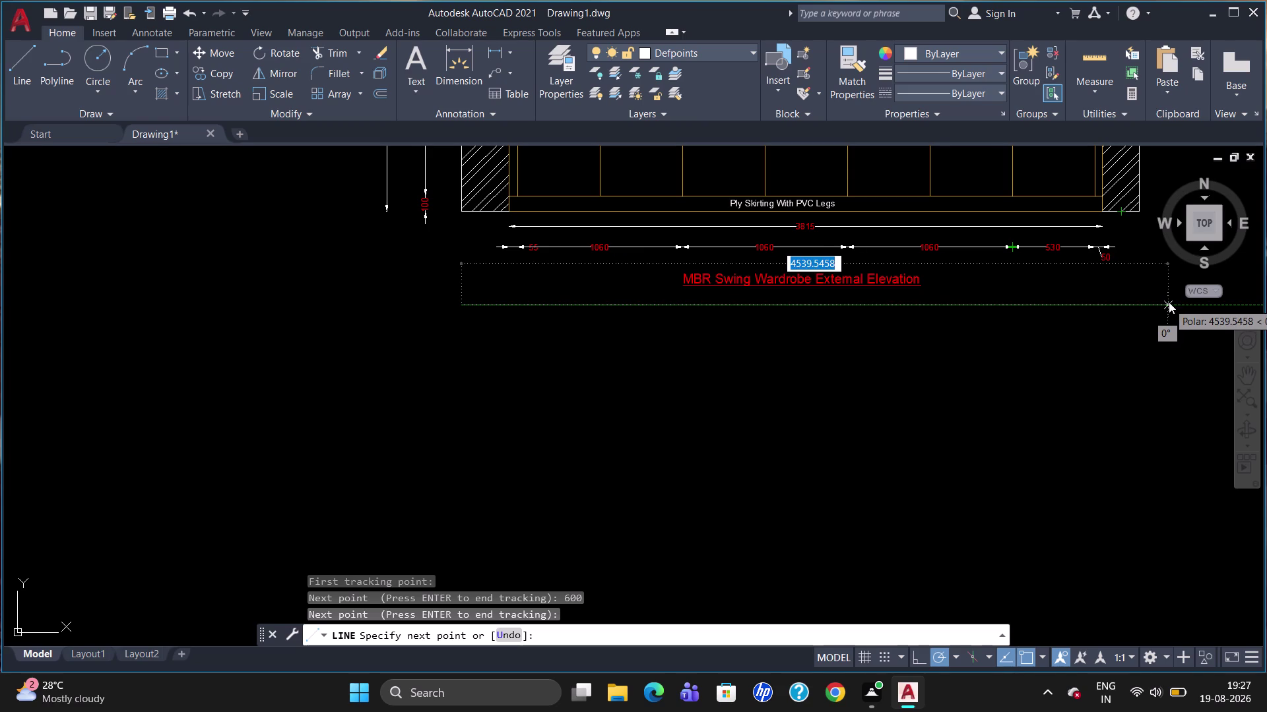
key(Escape)
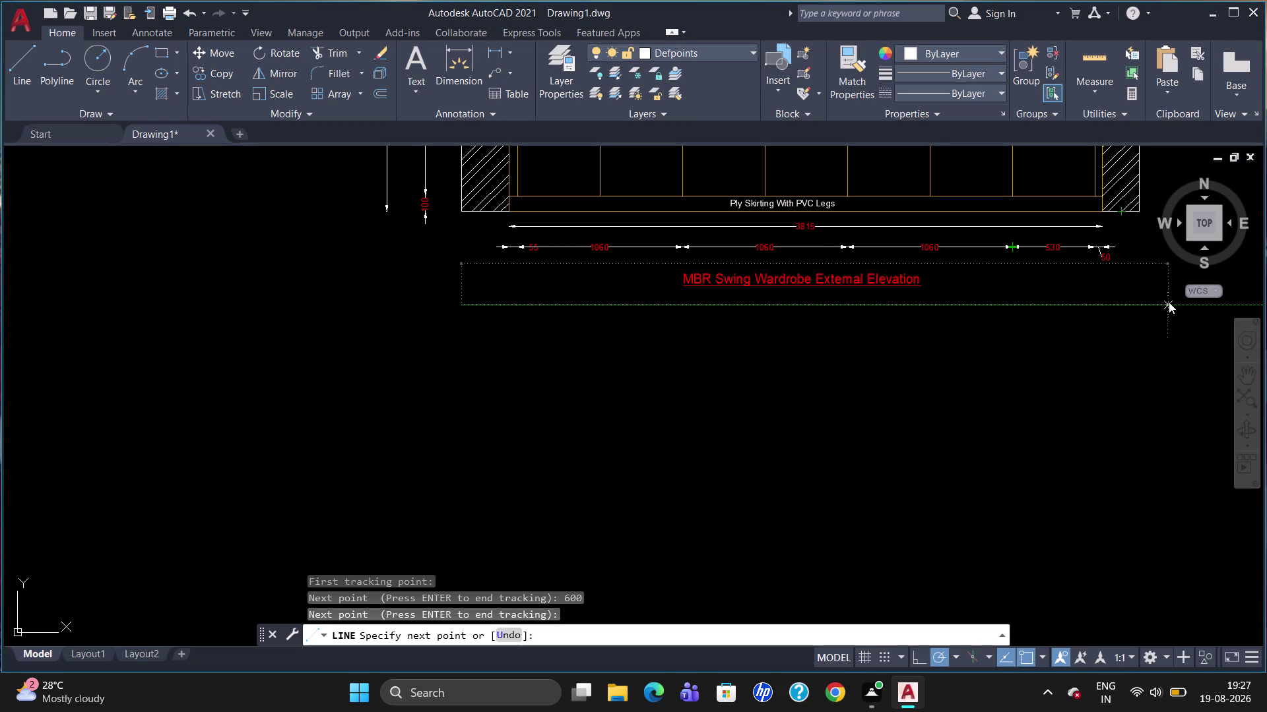
key(s)
key(BackSpace)
Start a linear dimension across the wardrobe's base, then abandon it.
text(d)
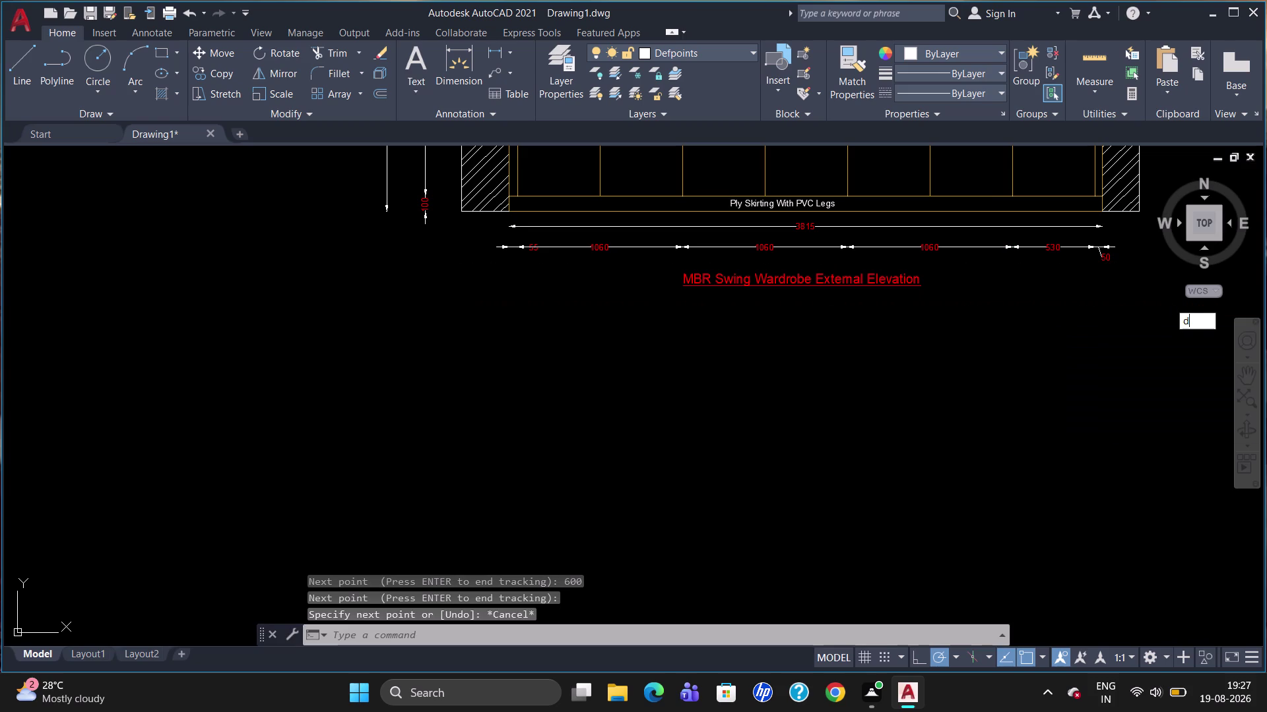
text(li)
key(Return)
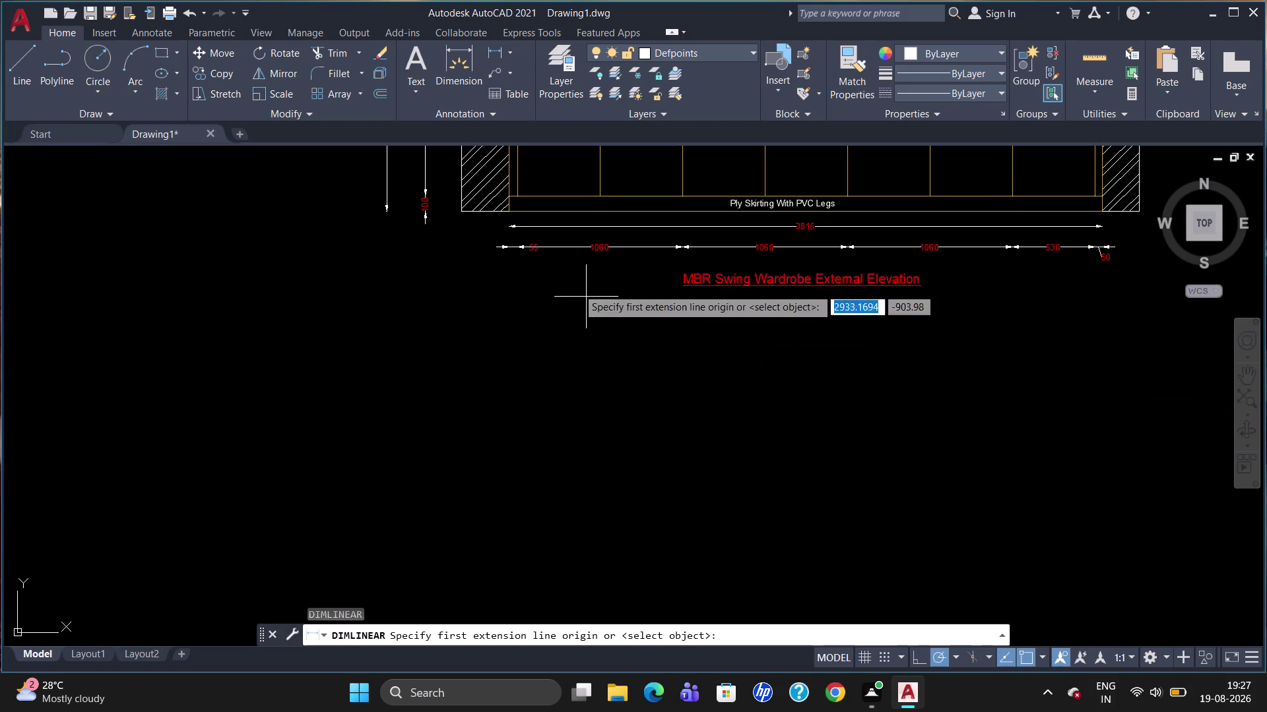
click(457, 209)
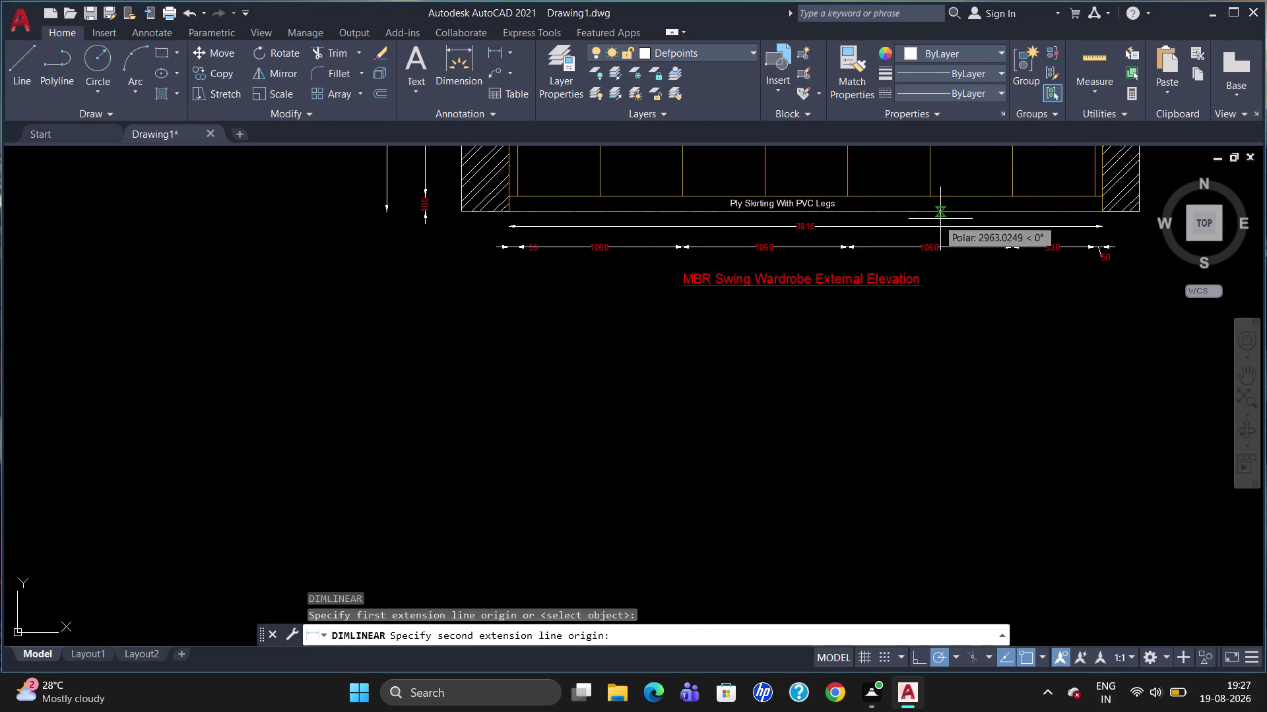
click(1142, 213)
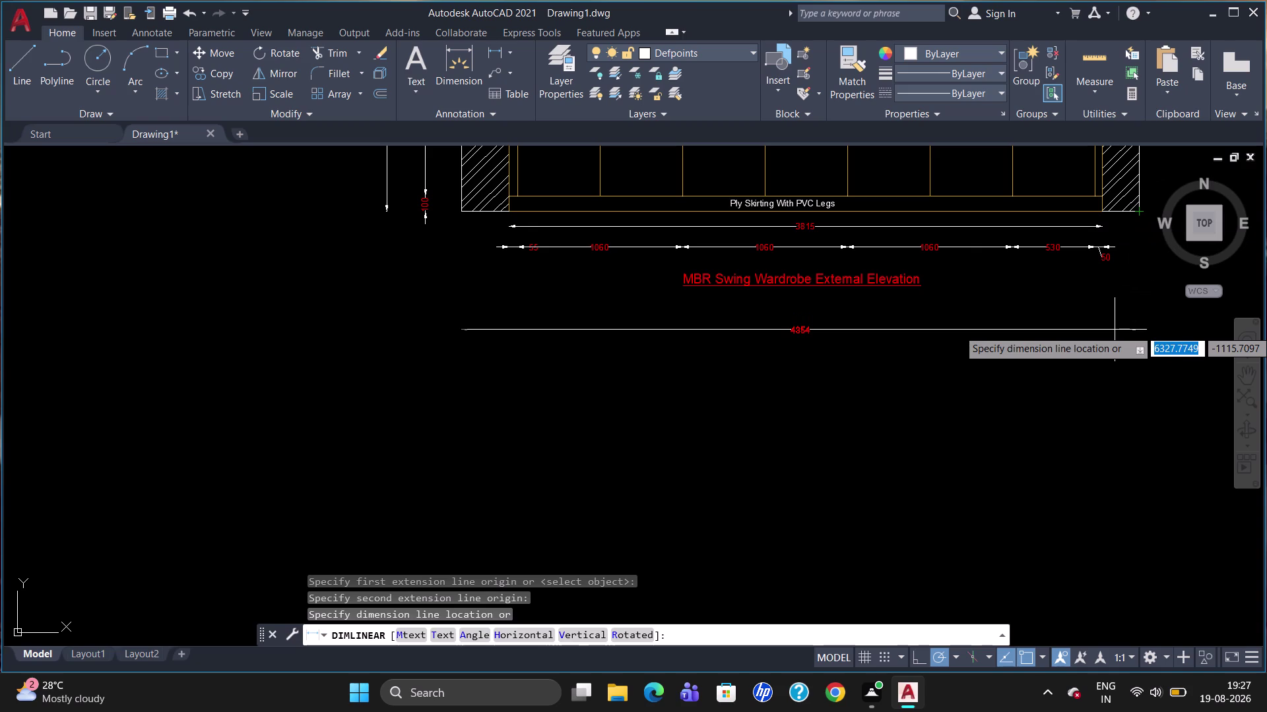
key(Escape)
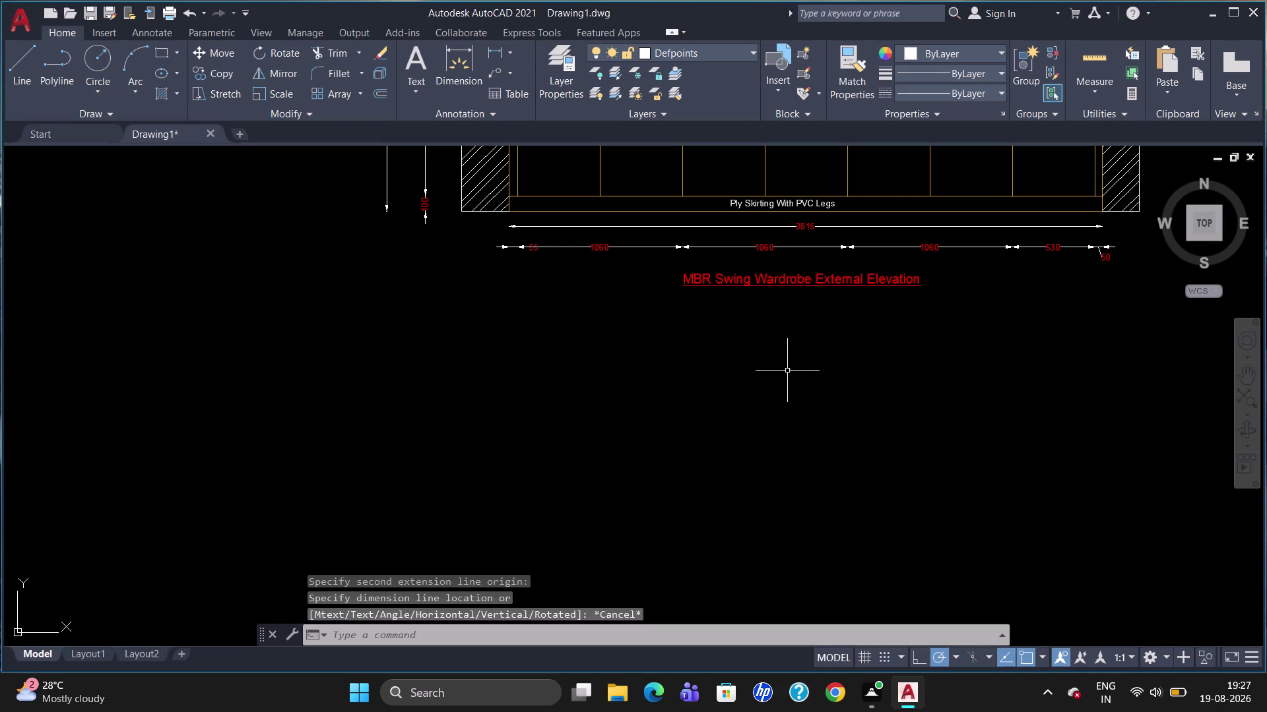
Draw a 600-long vertical line down from the wardrobe's left base.
key(l)
key(Return)
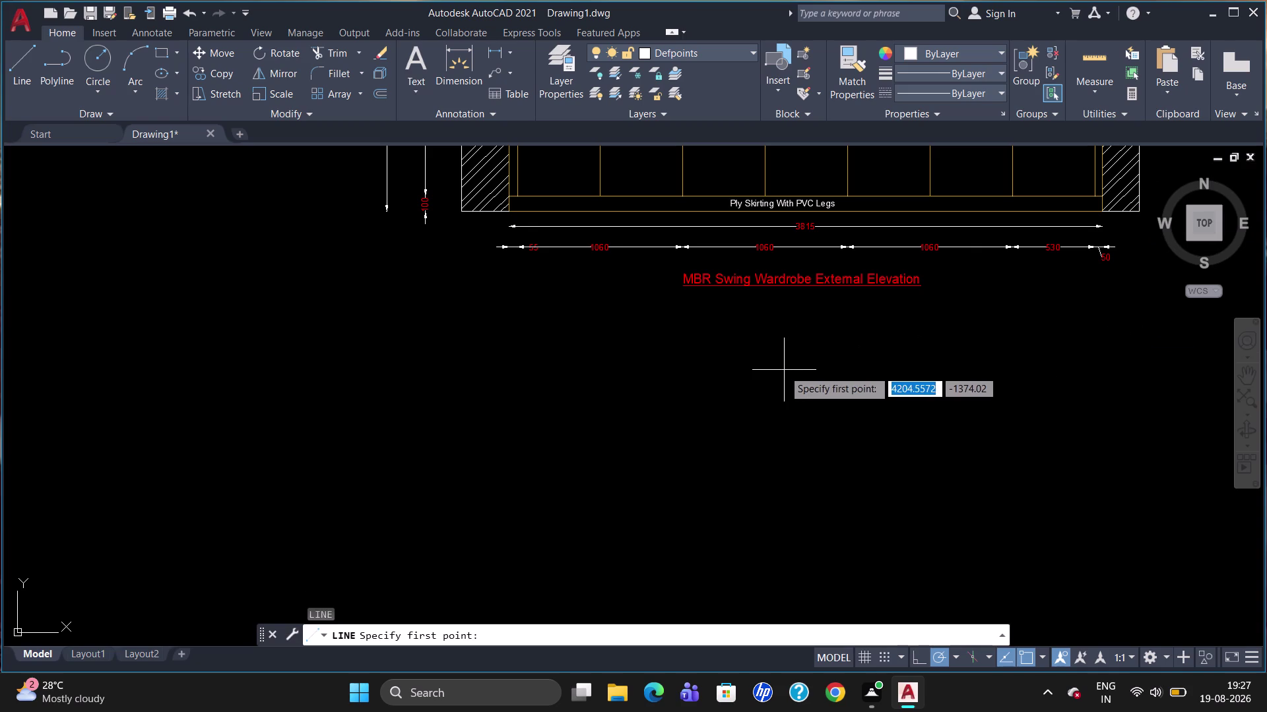
click(467, 213)
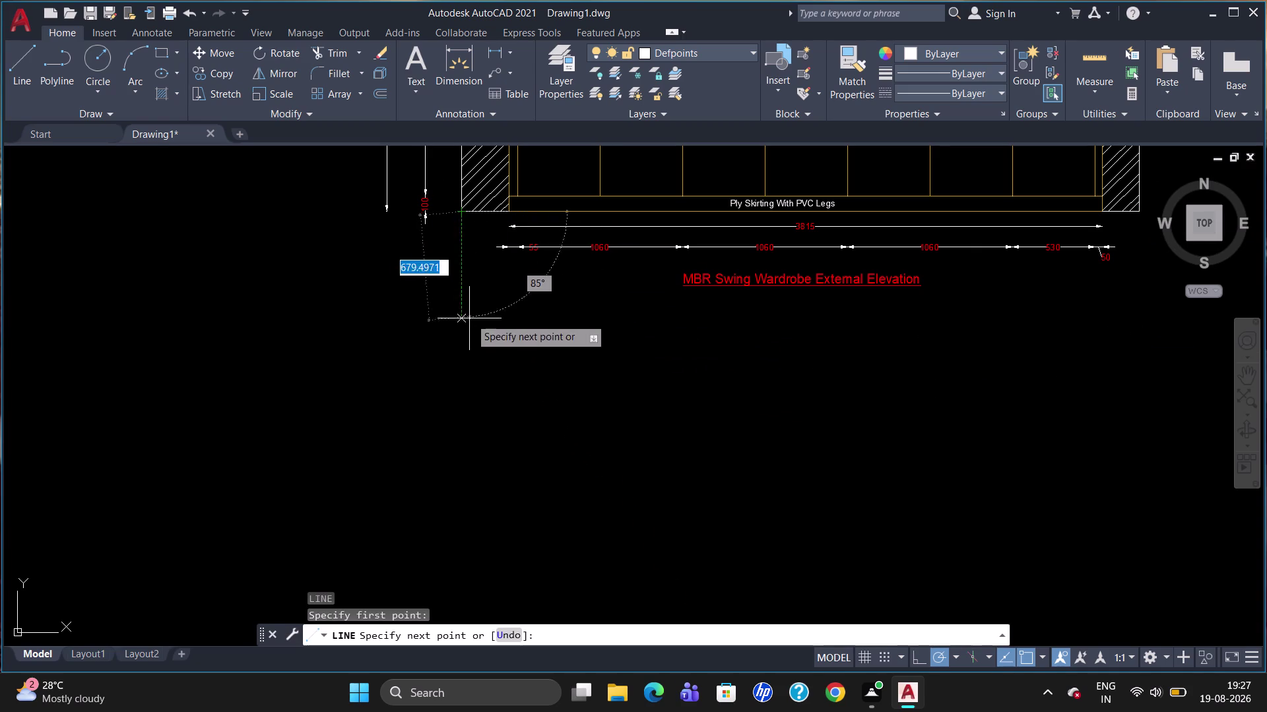
text(6)
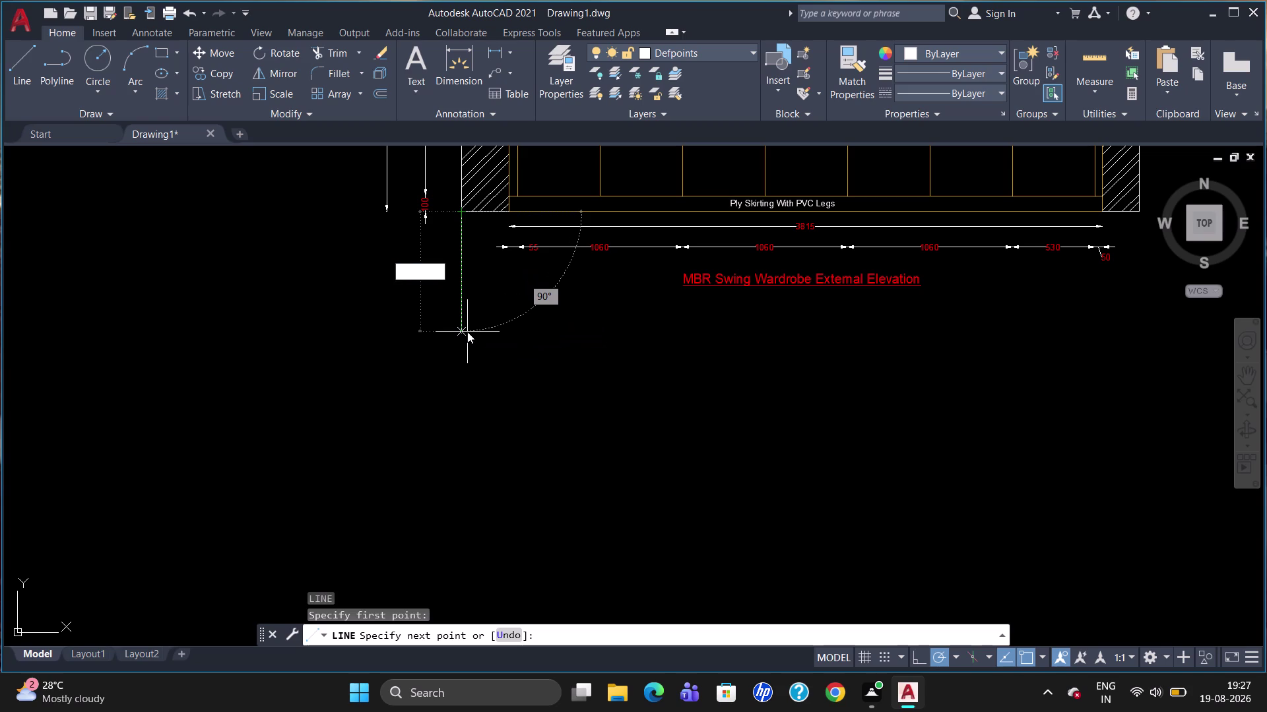
text(00)
key(Return)
key(Return)
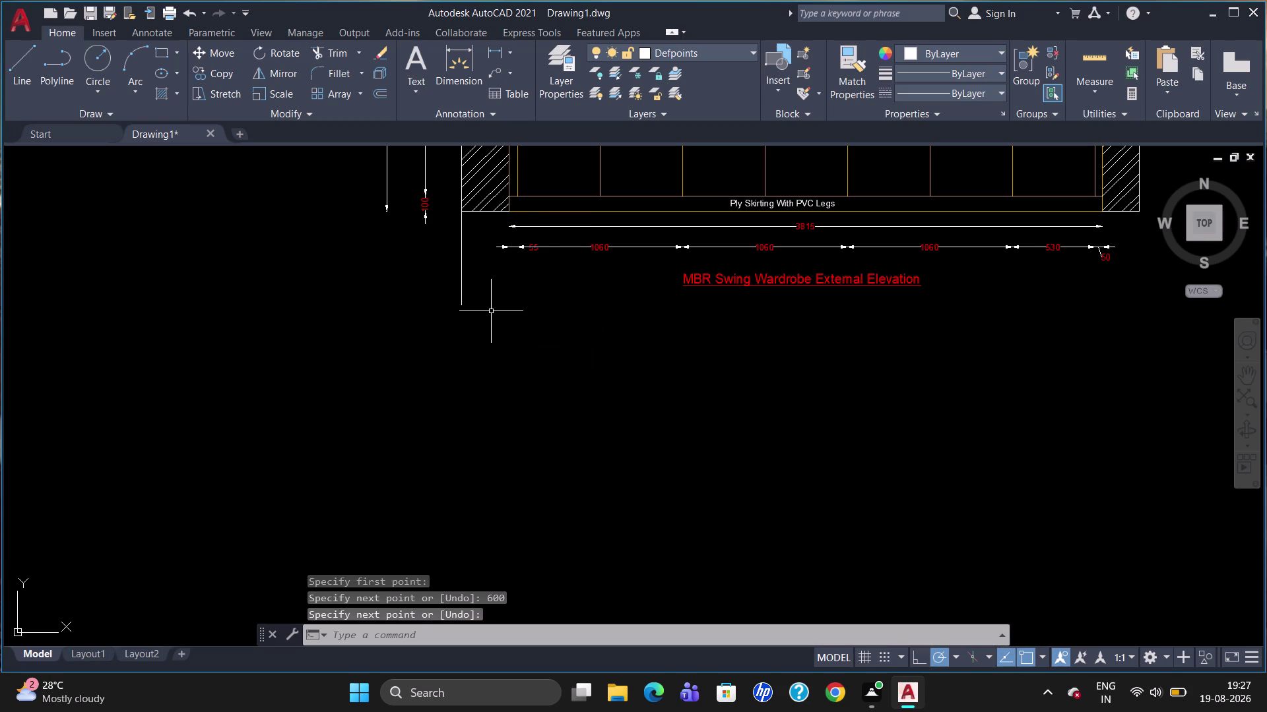
click(462, 283)
key(Delete)
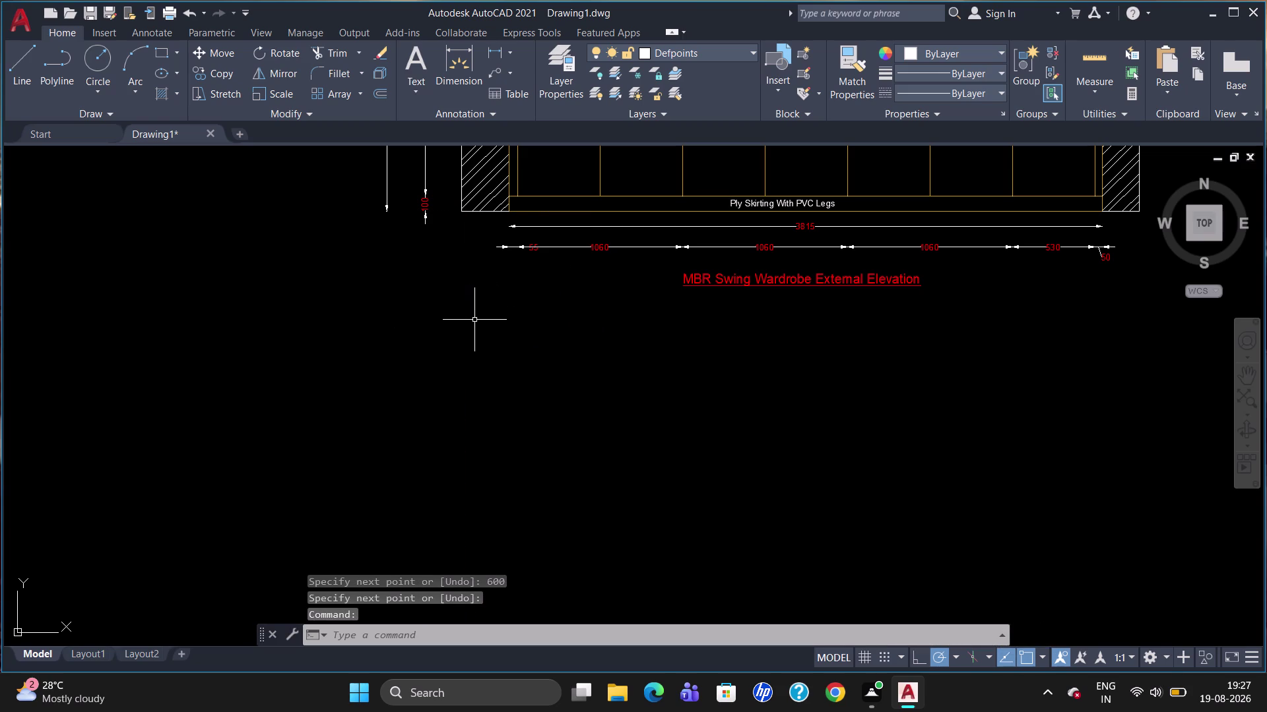
Draw a 700-long vertical segment down from the wardrobe's left base.
key(l)
key(Return)
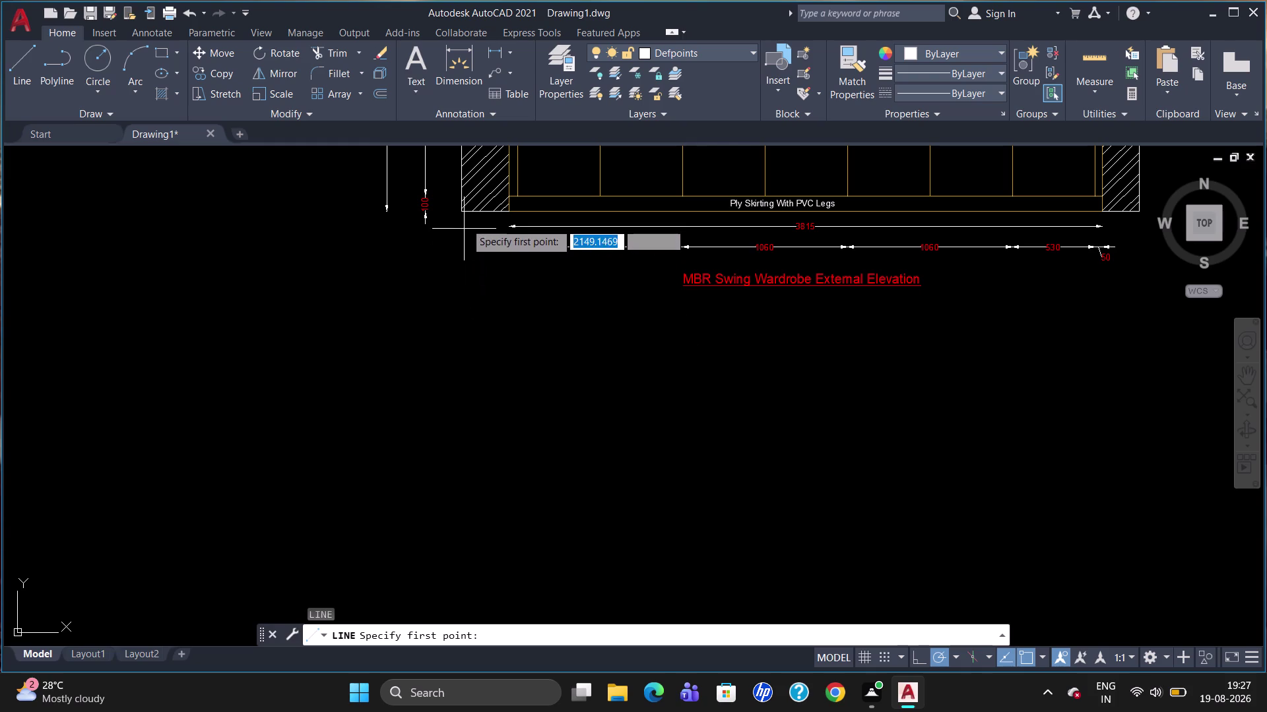
scroll(up, 3)
scroll(up, 3)
click(455, 200)
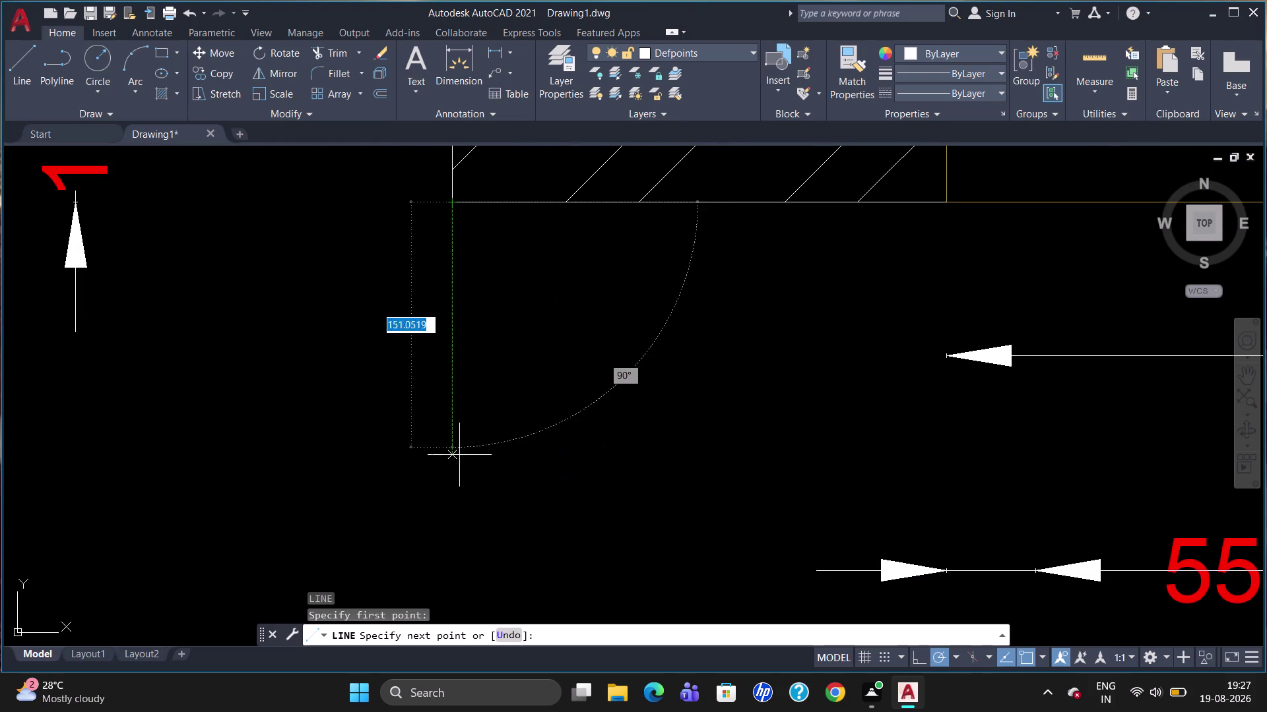
scroll(down, 3)
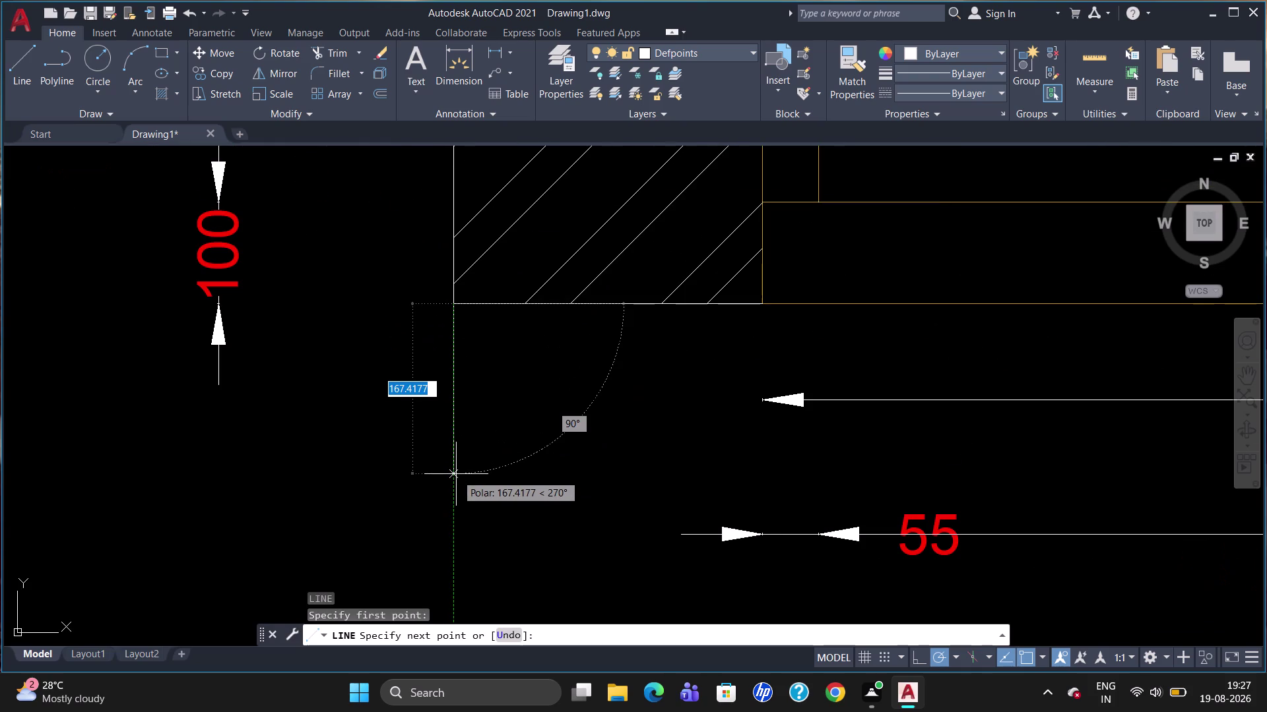
text(700)
key(Return)
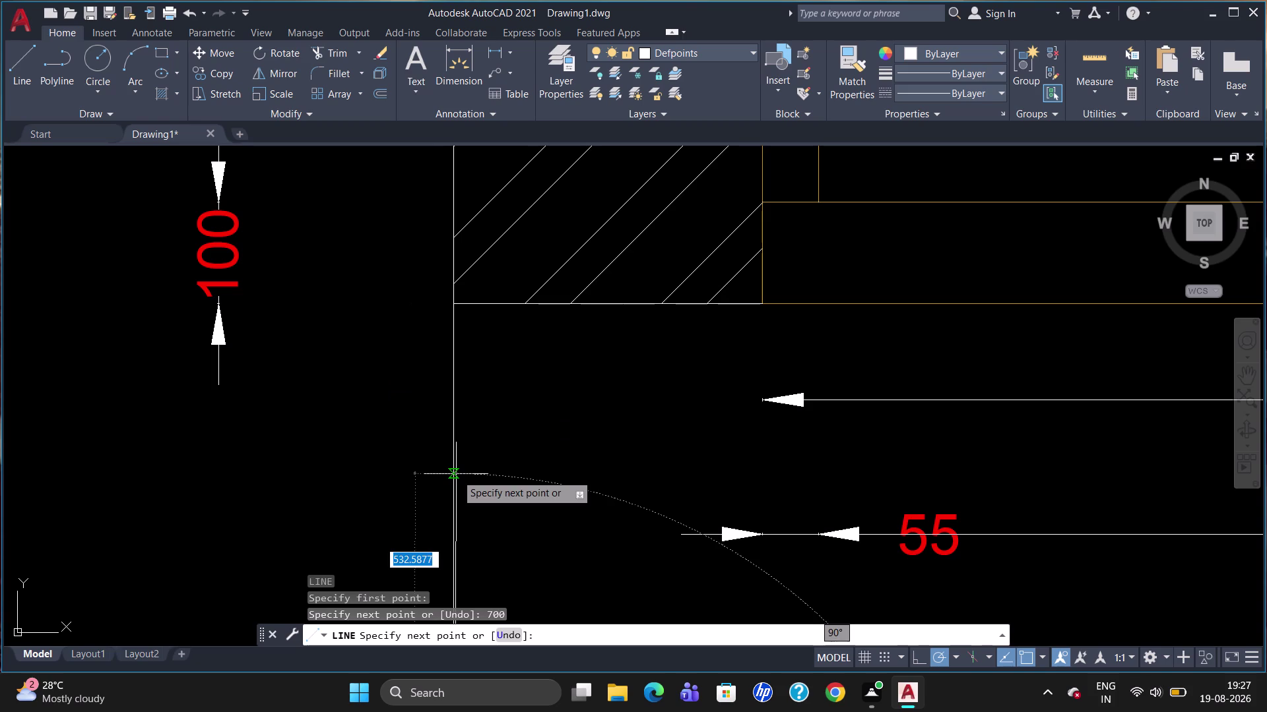
scroll(down, 3)
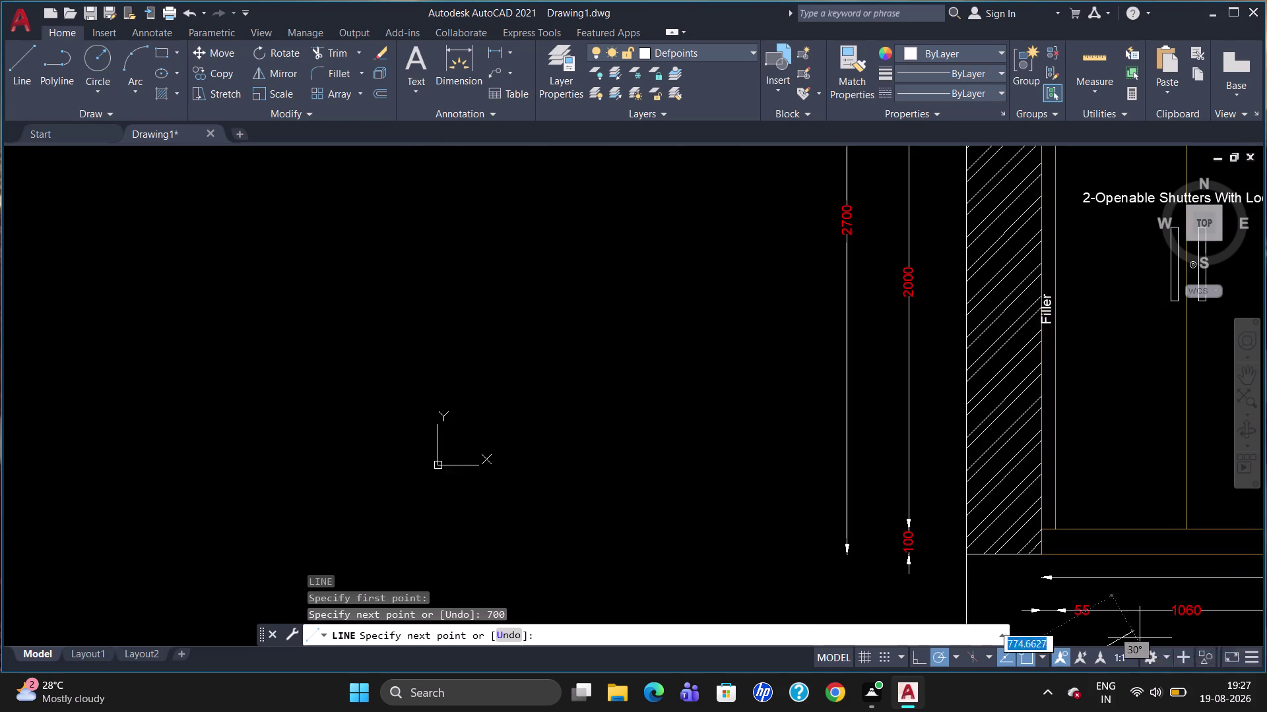
scroll(down, 3)
scroll(down, 3)
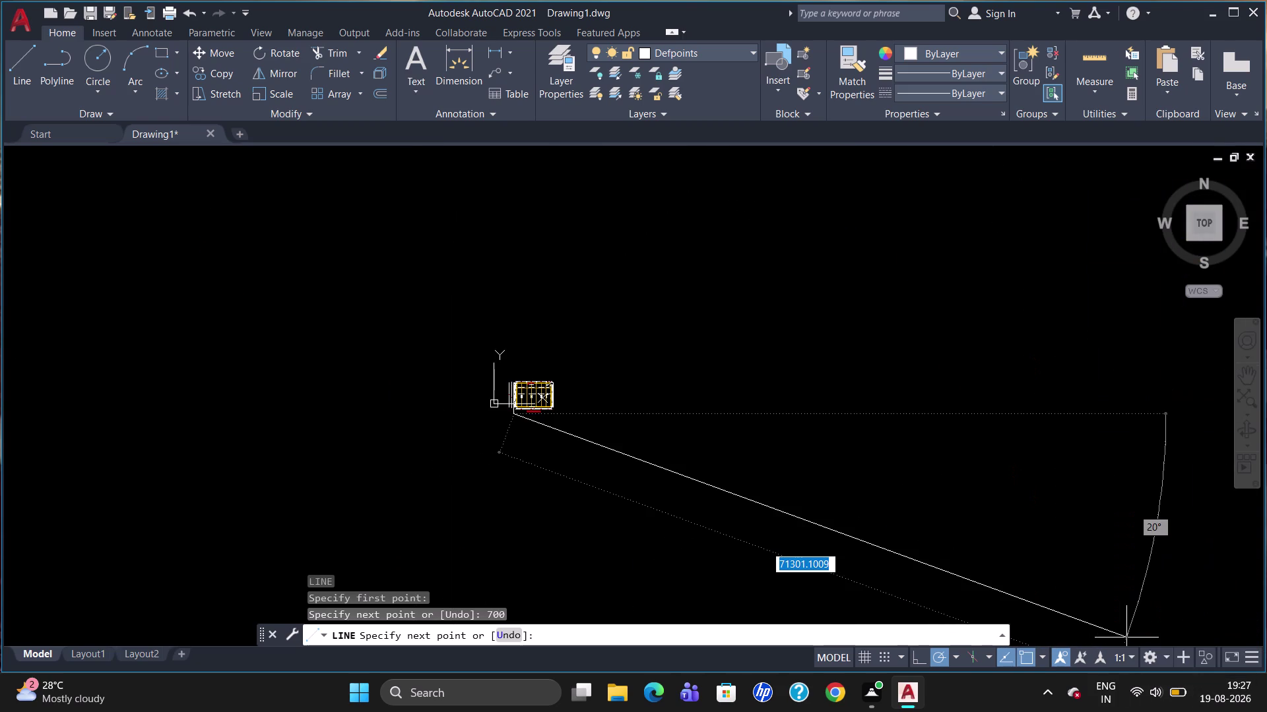
scroll(up, 3)
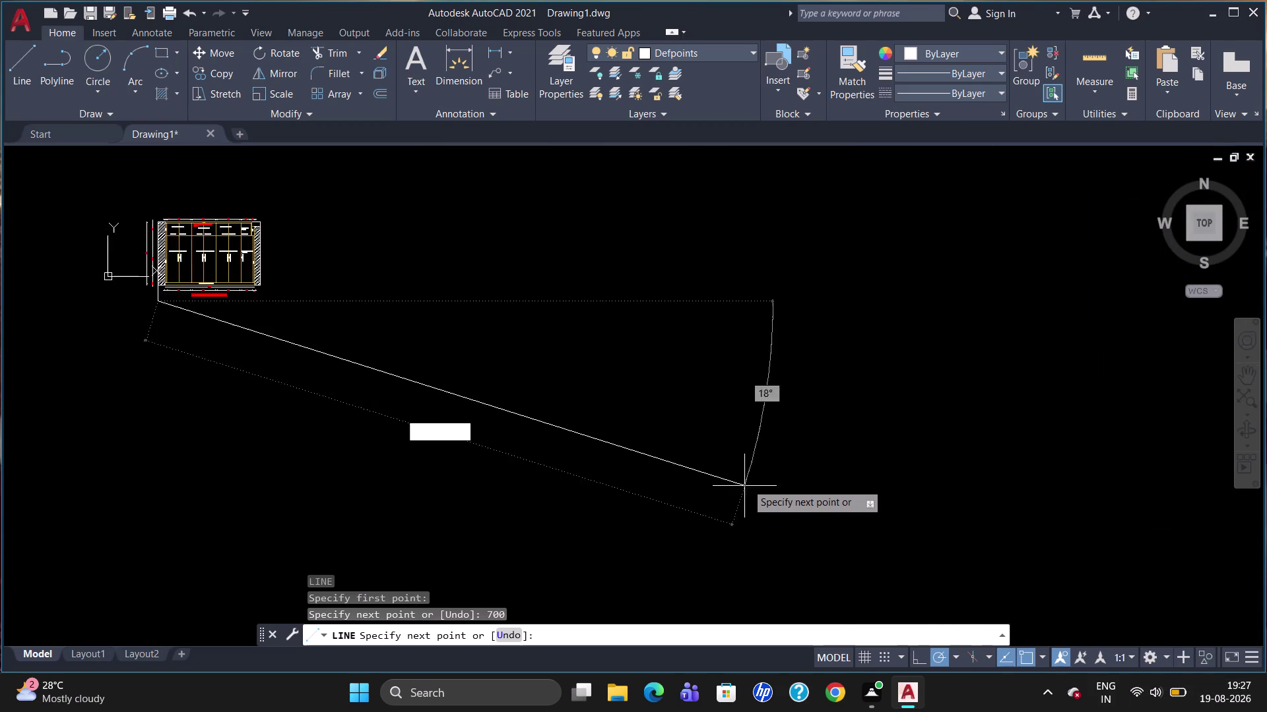
scroll(up, 3)
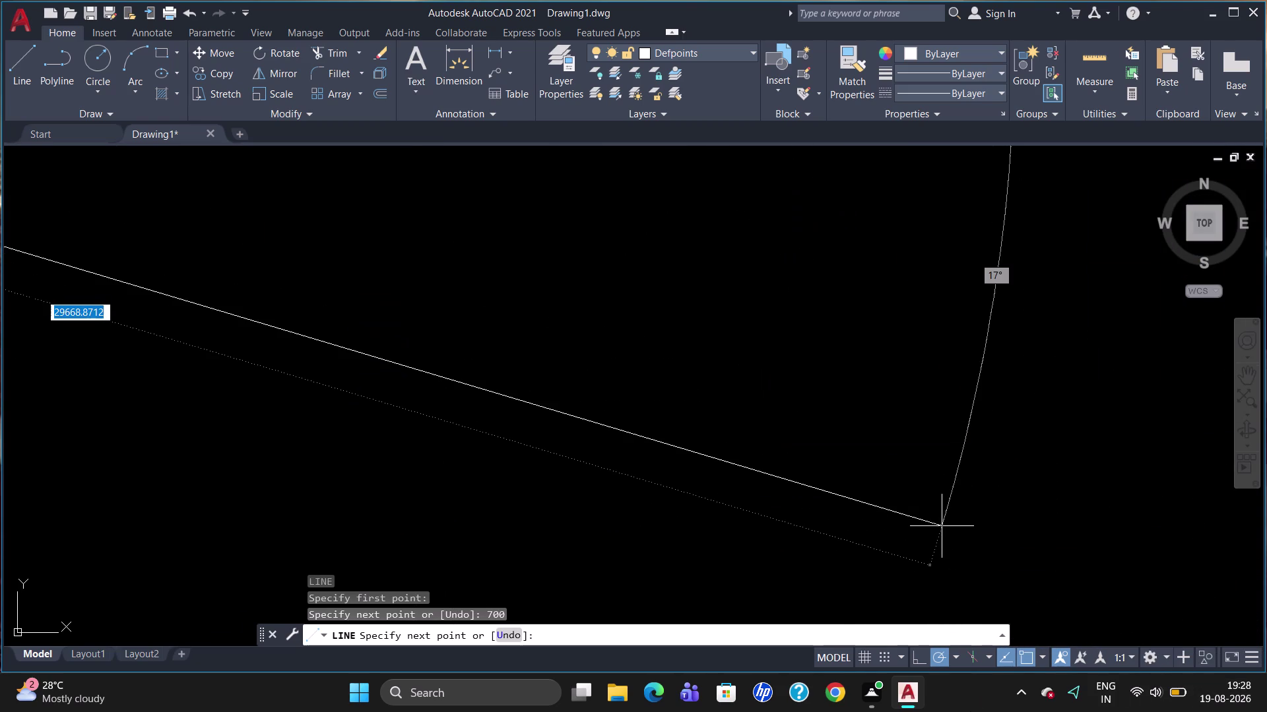
Turn on Ortho and continue the line with a 4325-long horizontal segment.
click(912, 659)
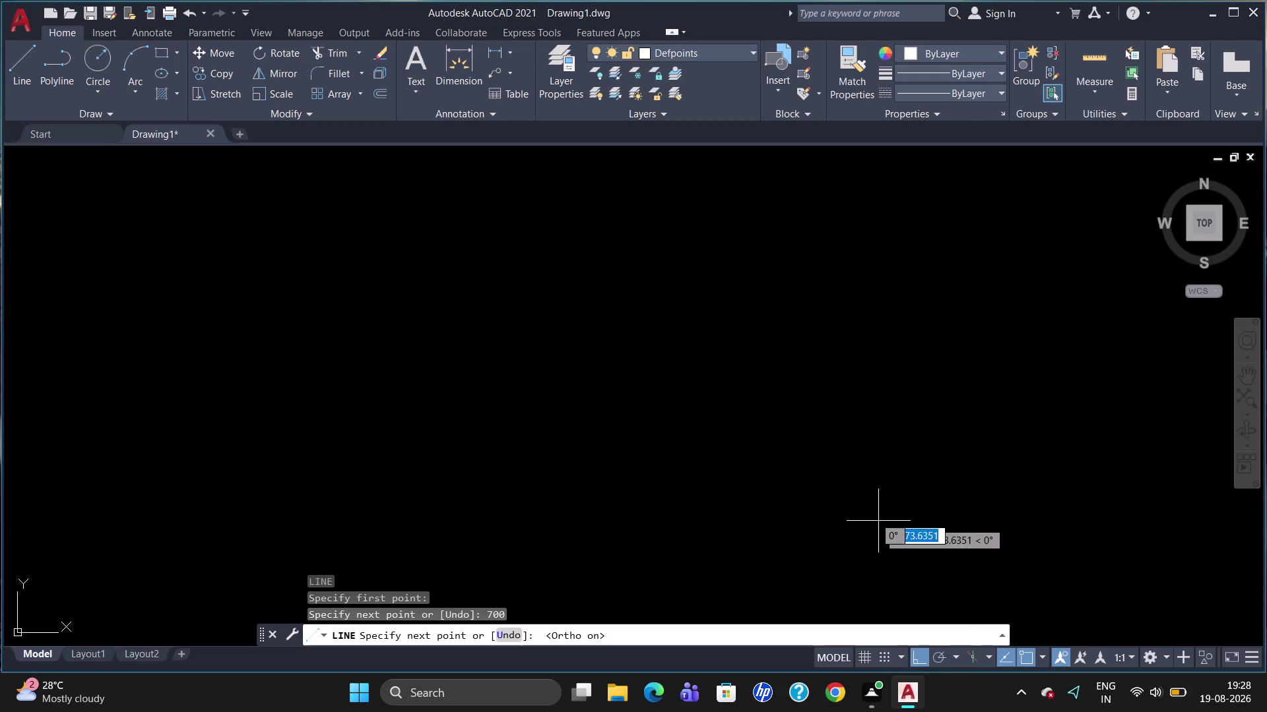
scroll(down, 3)
scroll(up, 3)
scroll(down, 3)
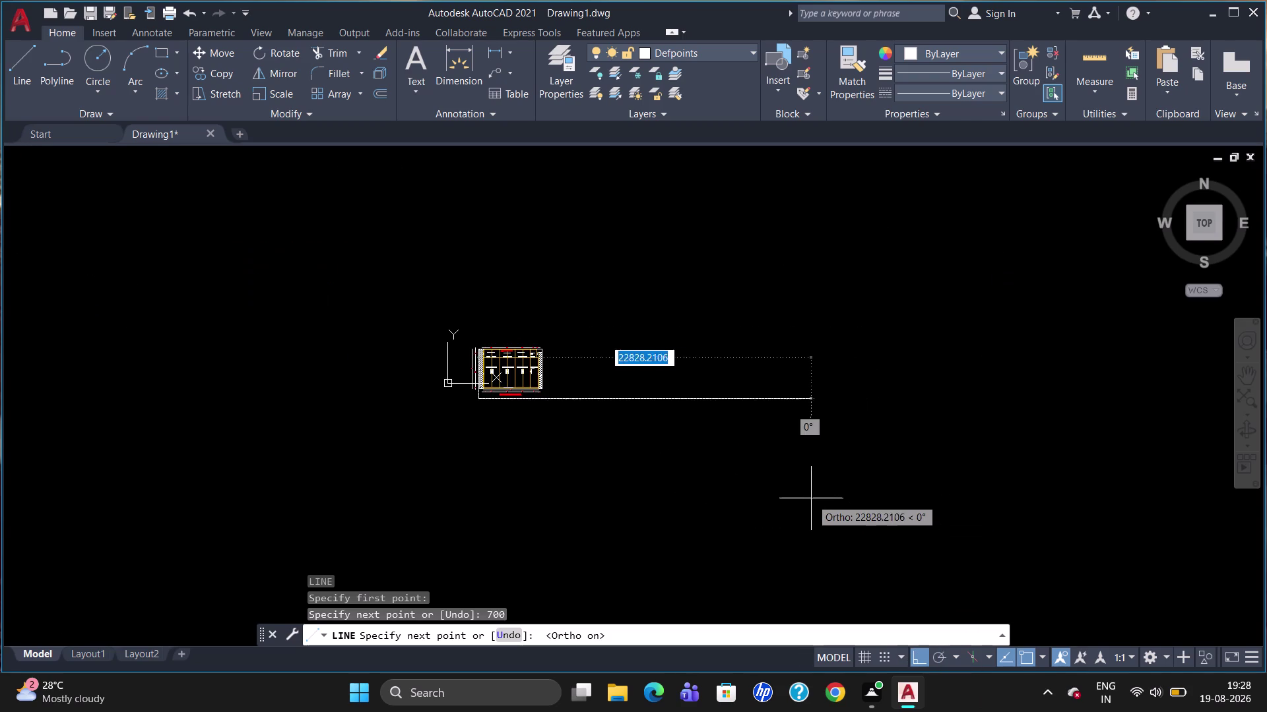
scroll(up, 3)
scroll(down, 3)
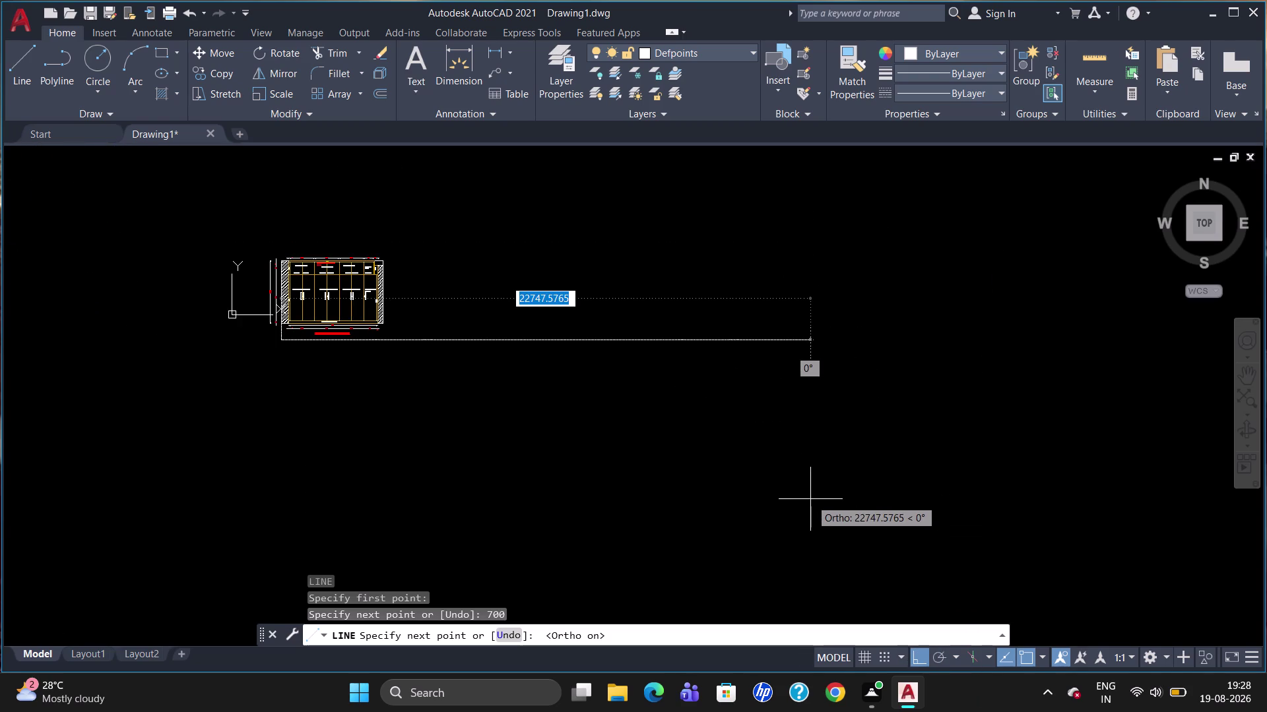
text(4325)
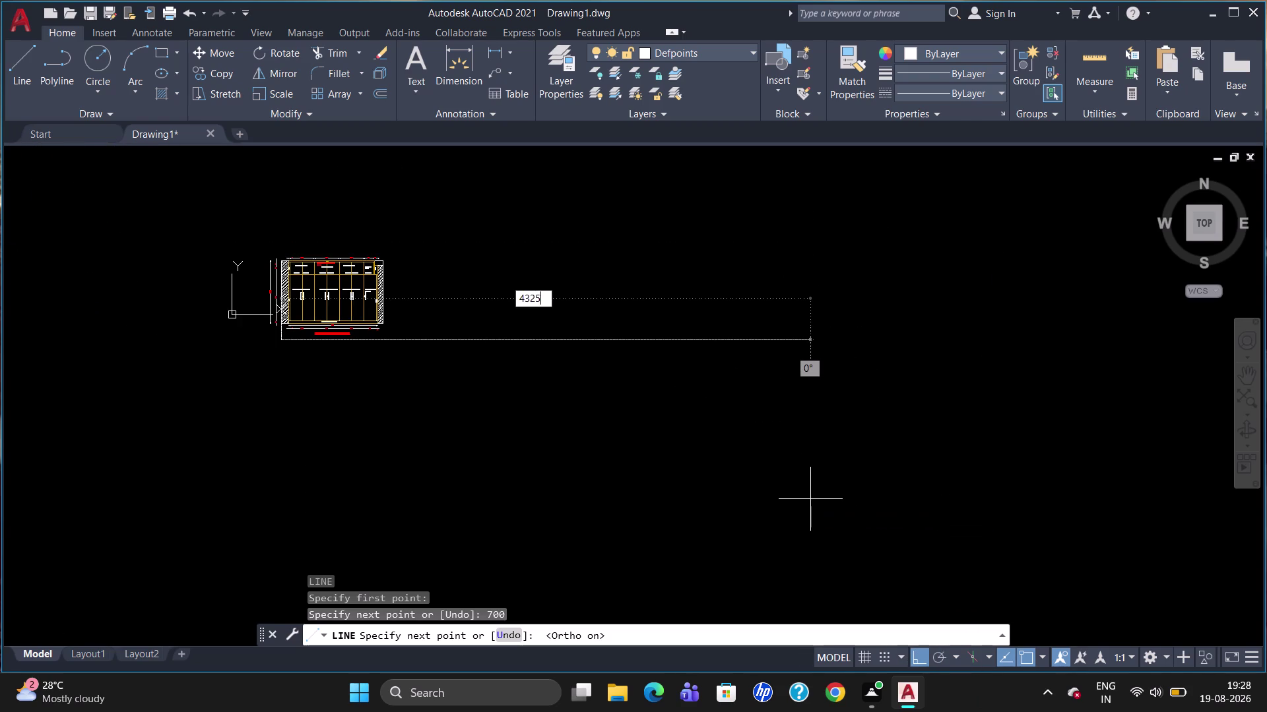
key(Return)
key(Return)
key(Escape)
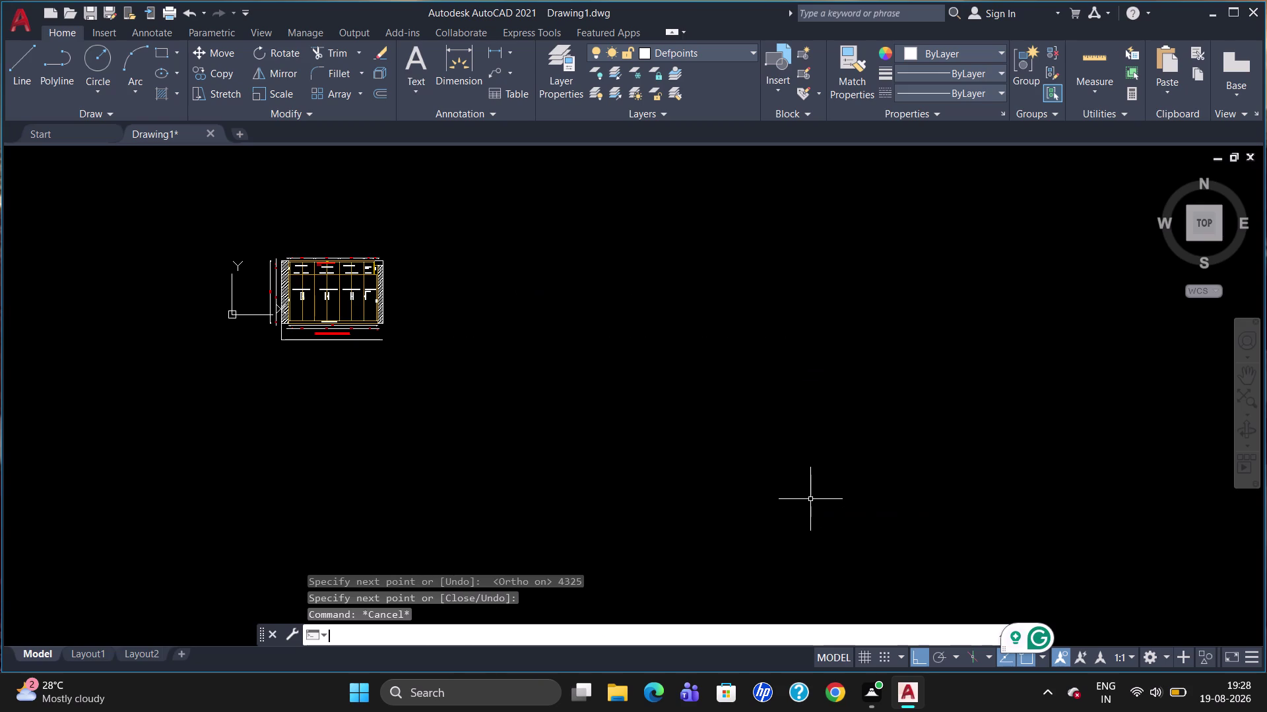
scroll(up, 3)
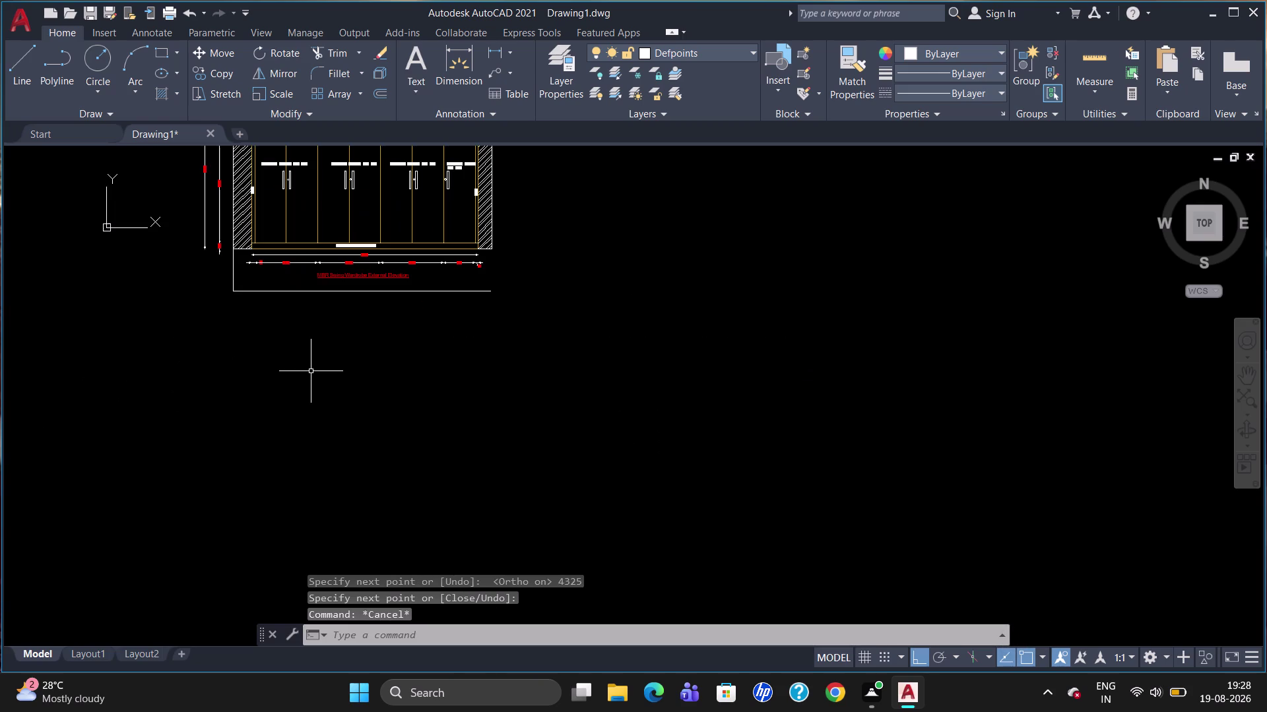
Erase the short vertical line on the left.
scroll(up, 3)
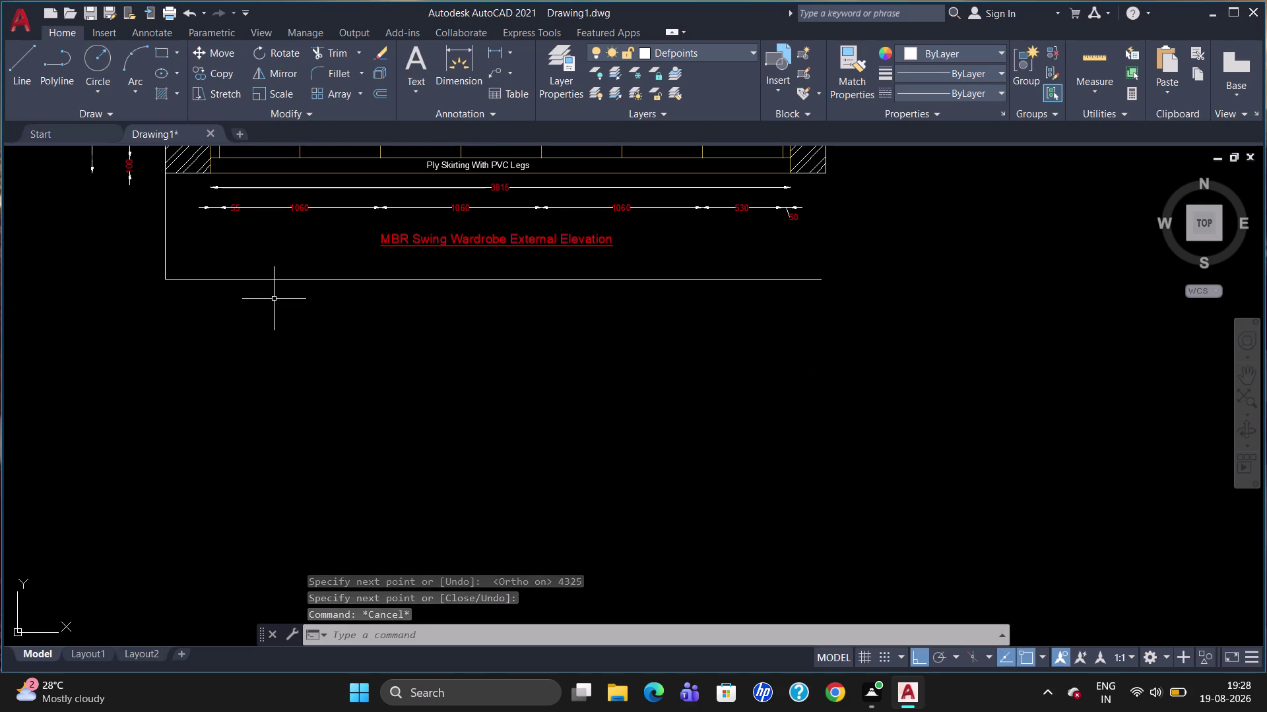
click(165, 241)
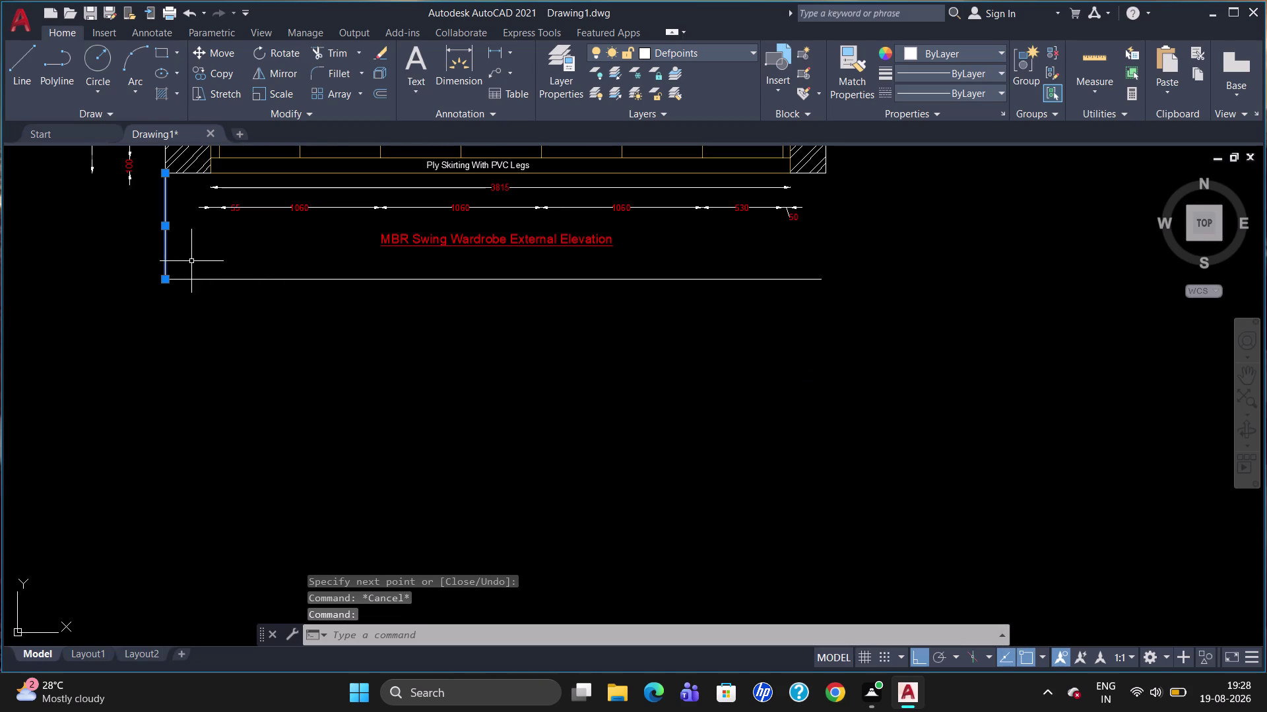
key(Delete)
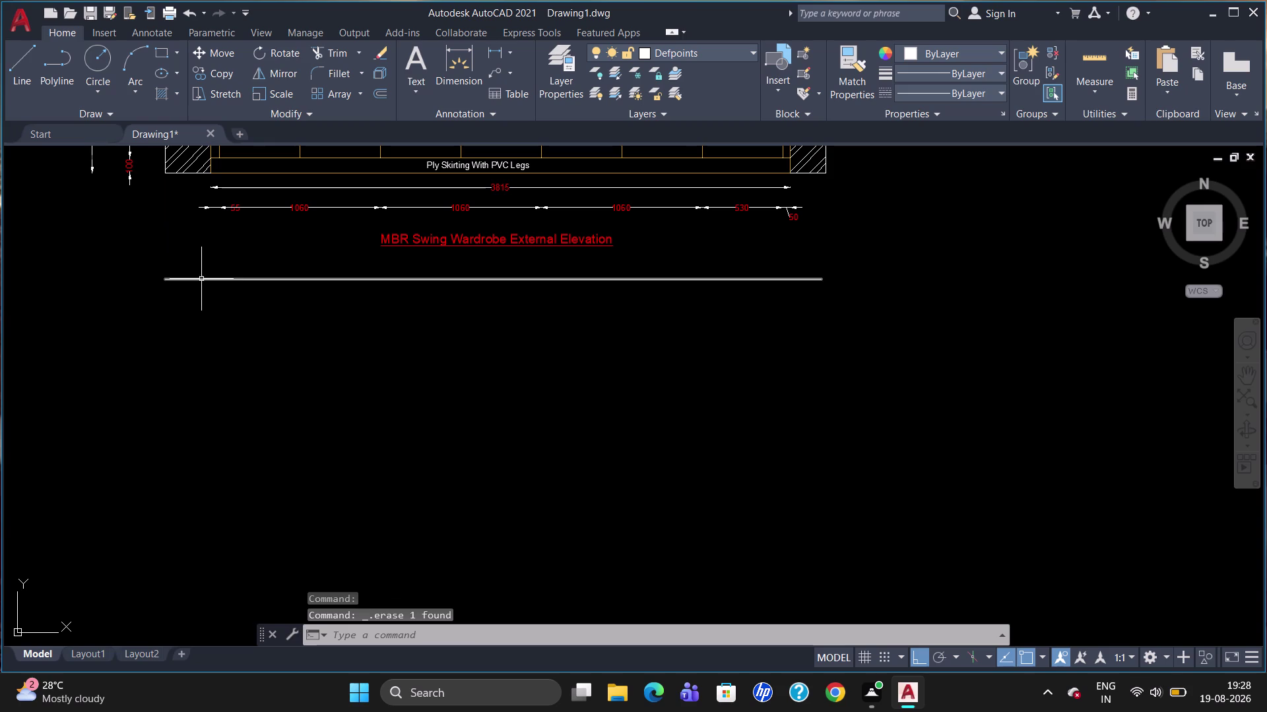
Move the long horizontal line further down beneath the elevation title.
click(202, 278)
key(m)
key(Return)
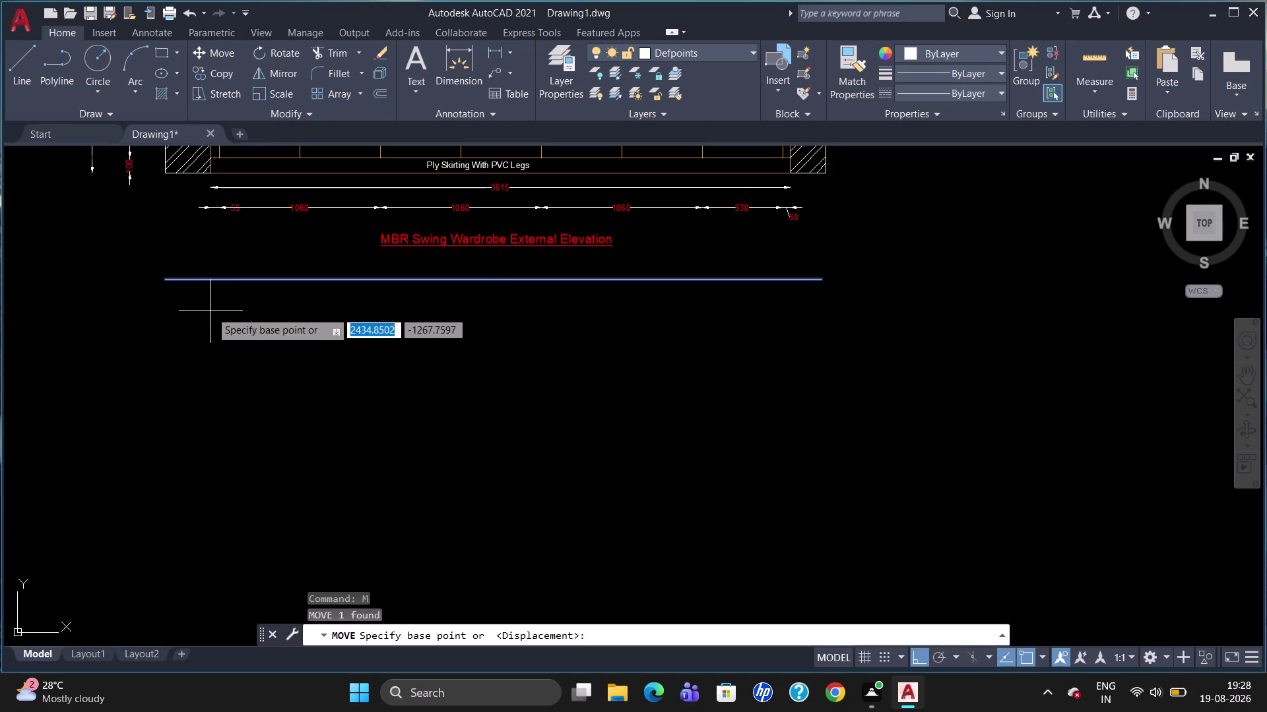
click(489, 278)
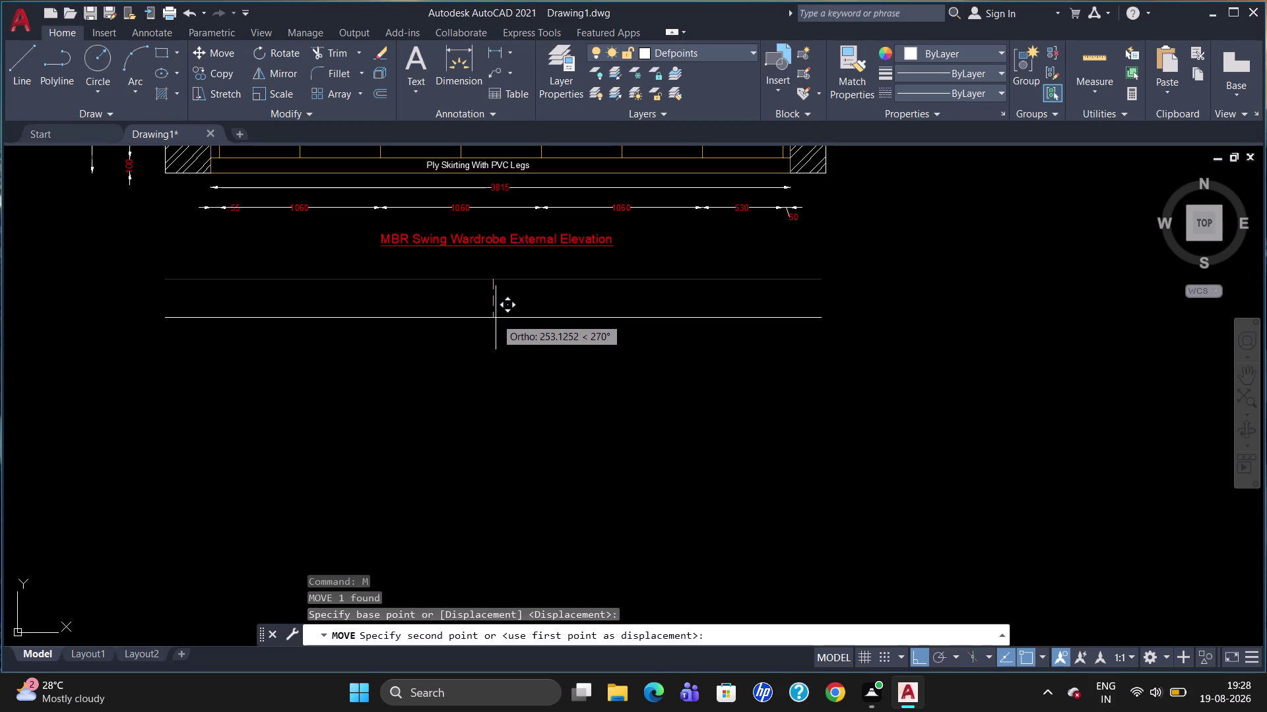
click(497, 321)
key(Escape)
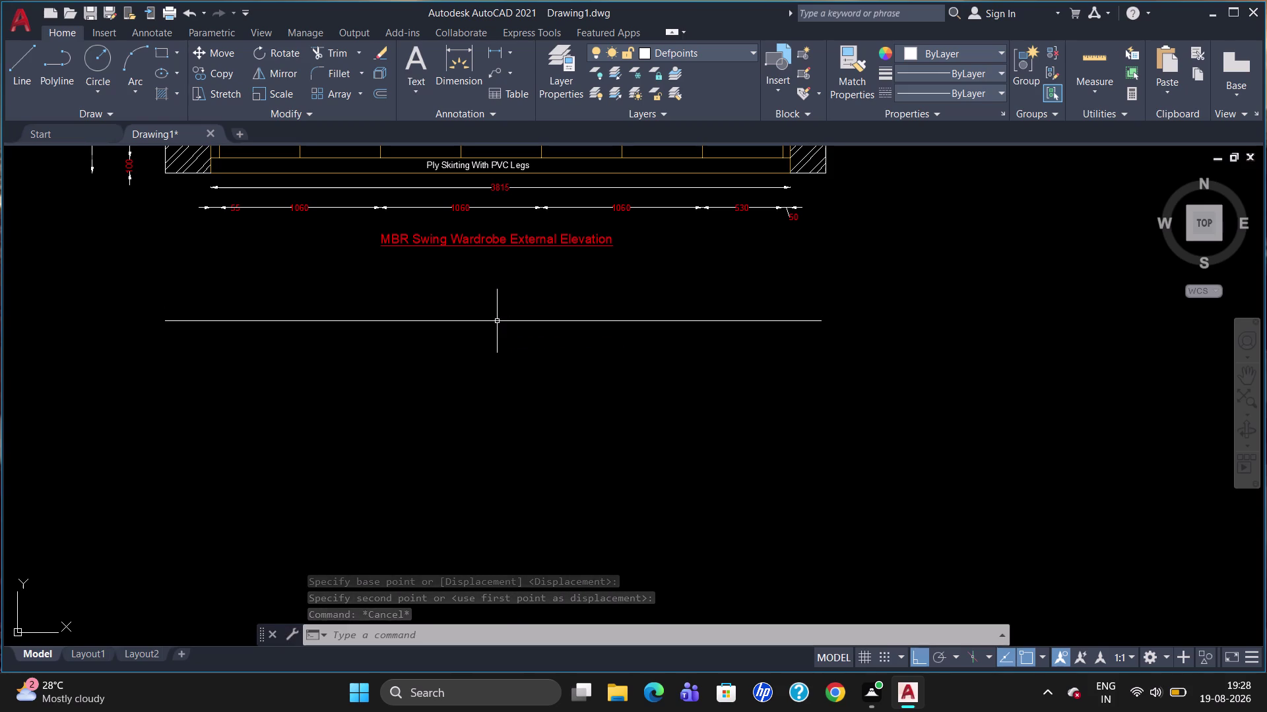
Start a linear dimension along the horizontal line, then cancel it.
text(dli)
key(Return)
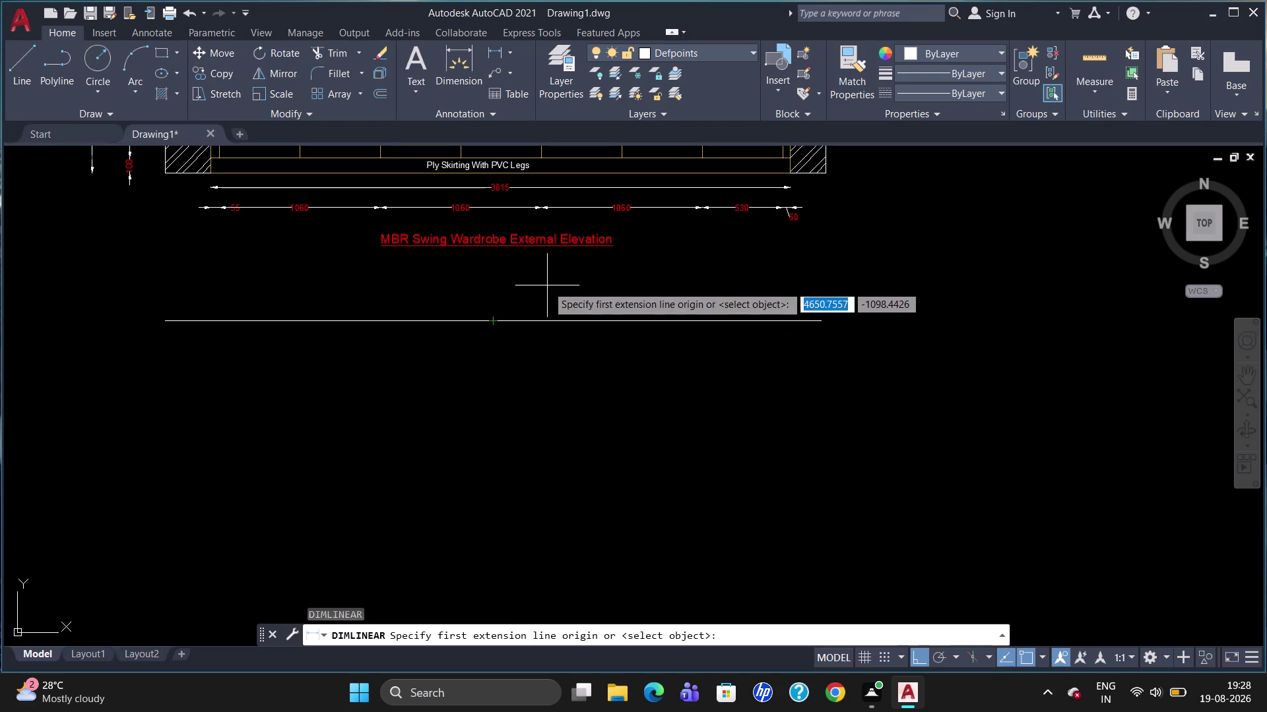
click(168, 170)
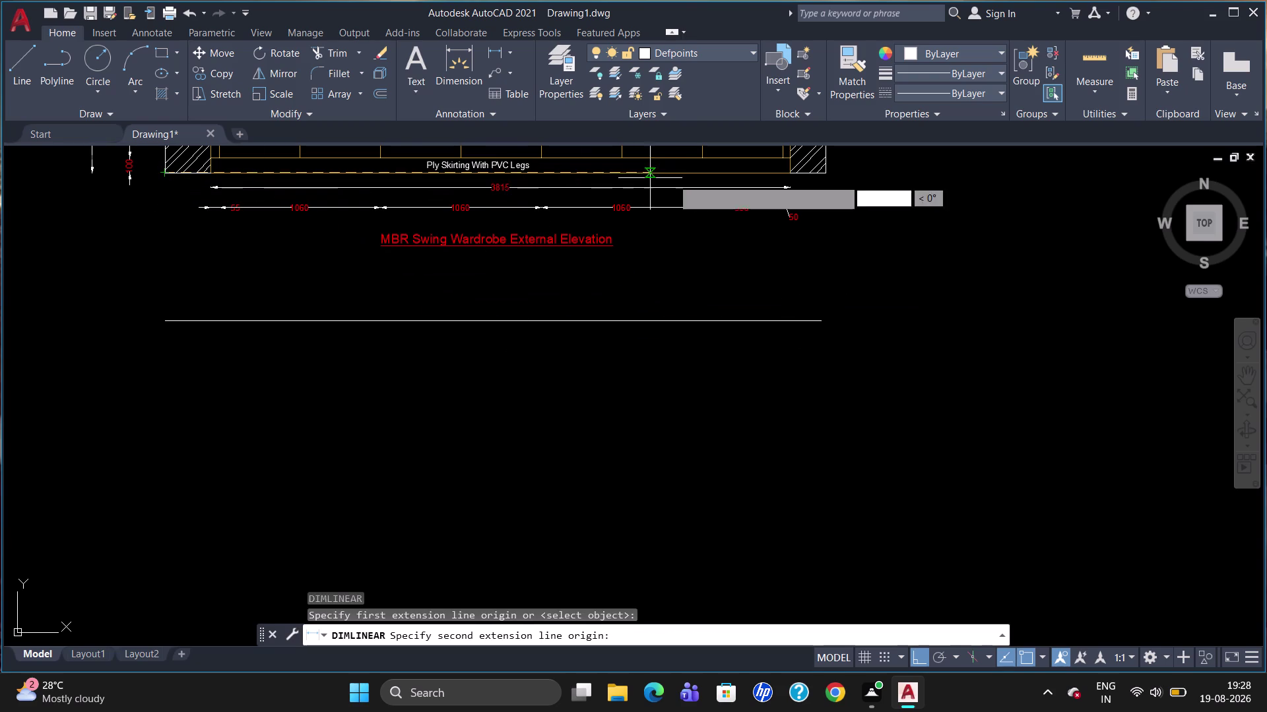
click(828, 173)
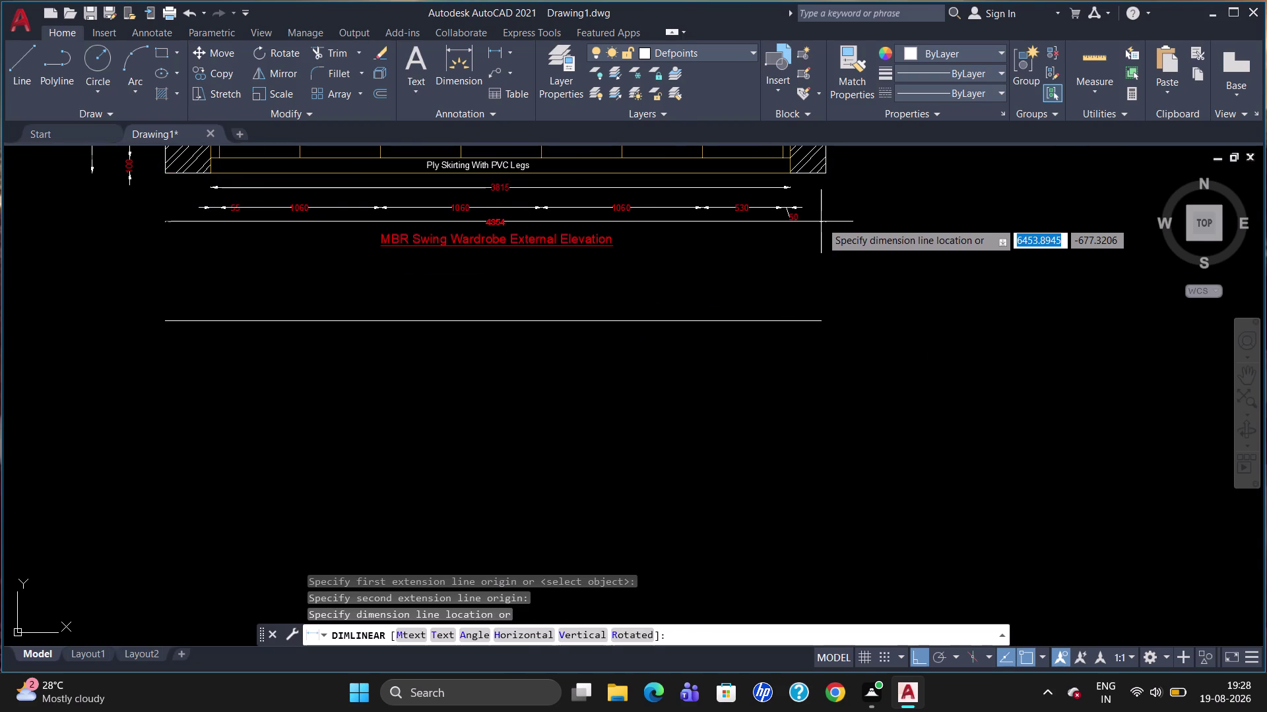
key(Escape)
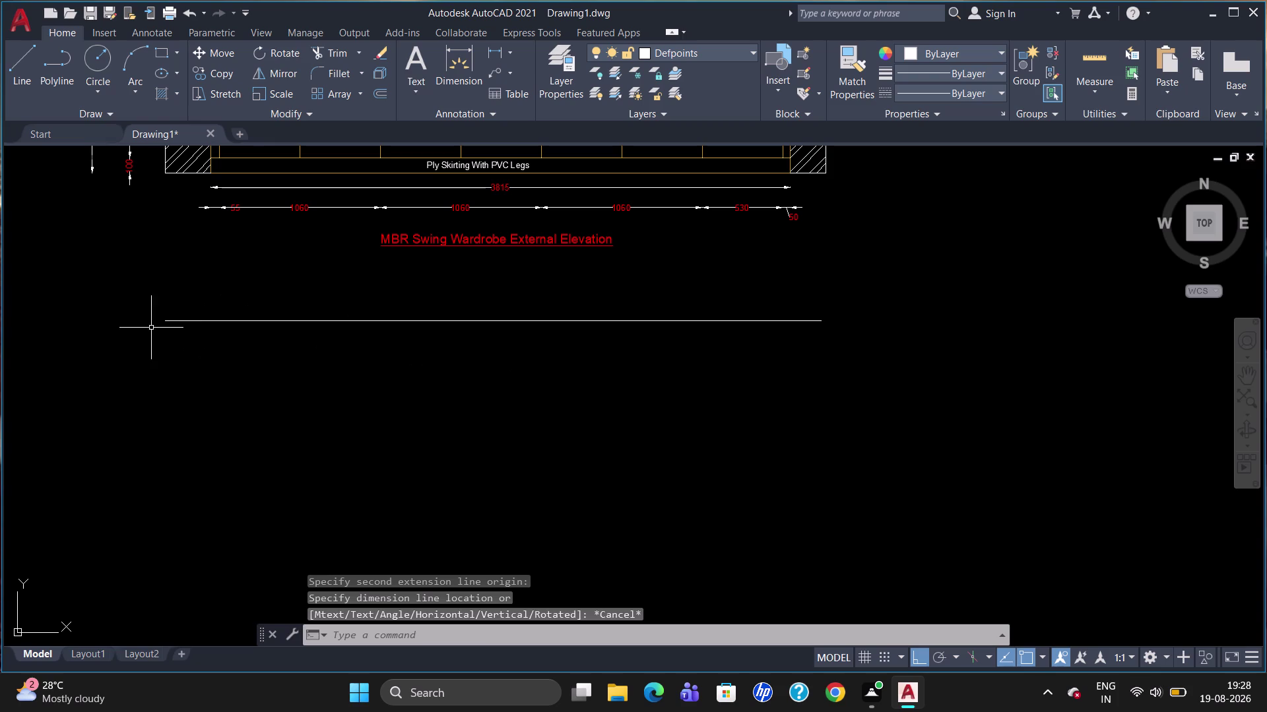
Draw a vertical line starting 4354 along from the horizontal line's left end.
key(l)
key(Return)
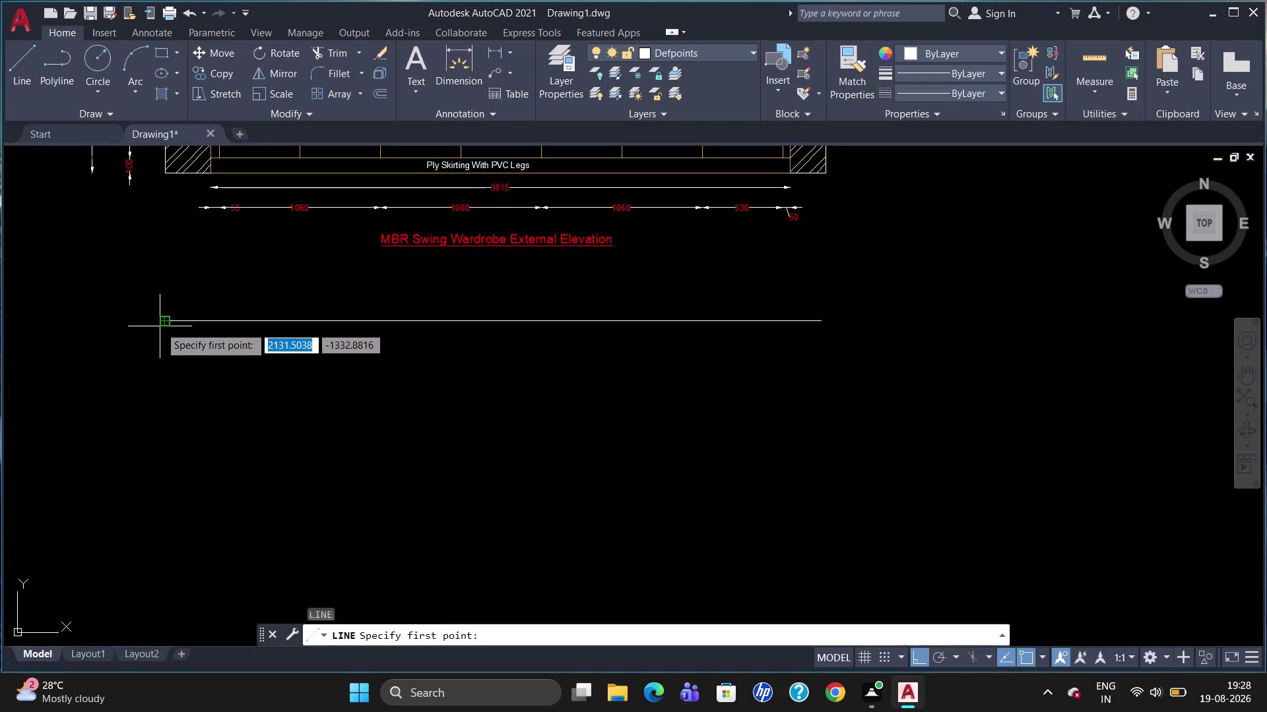
text(tk)
key(Return)
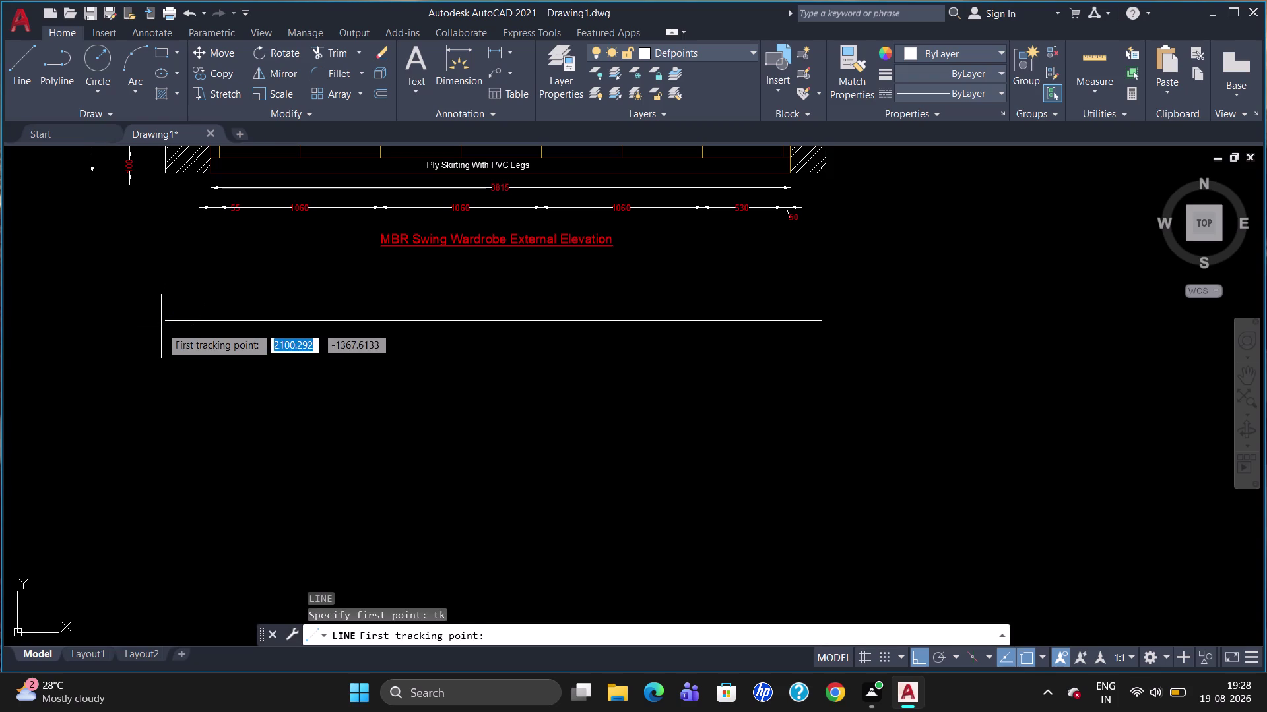
click(169, 322)
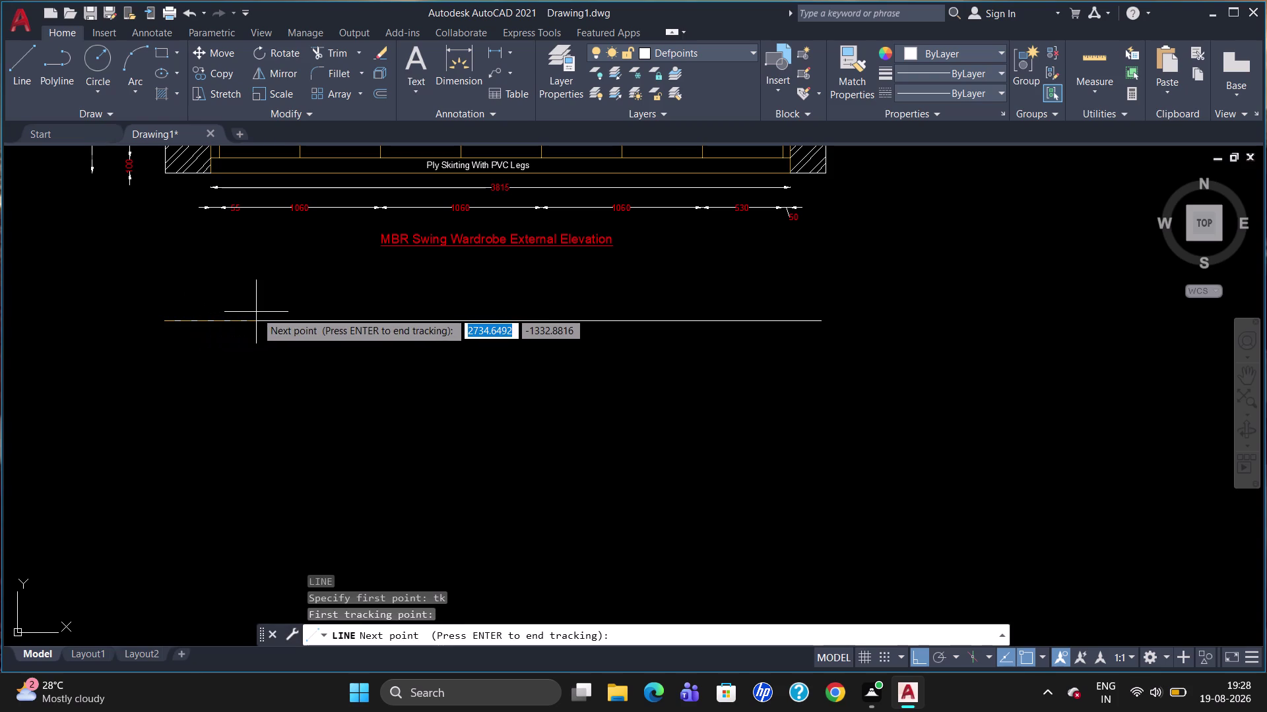
text(4354)
key(Return)
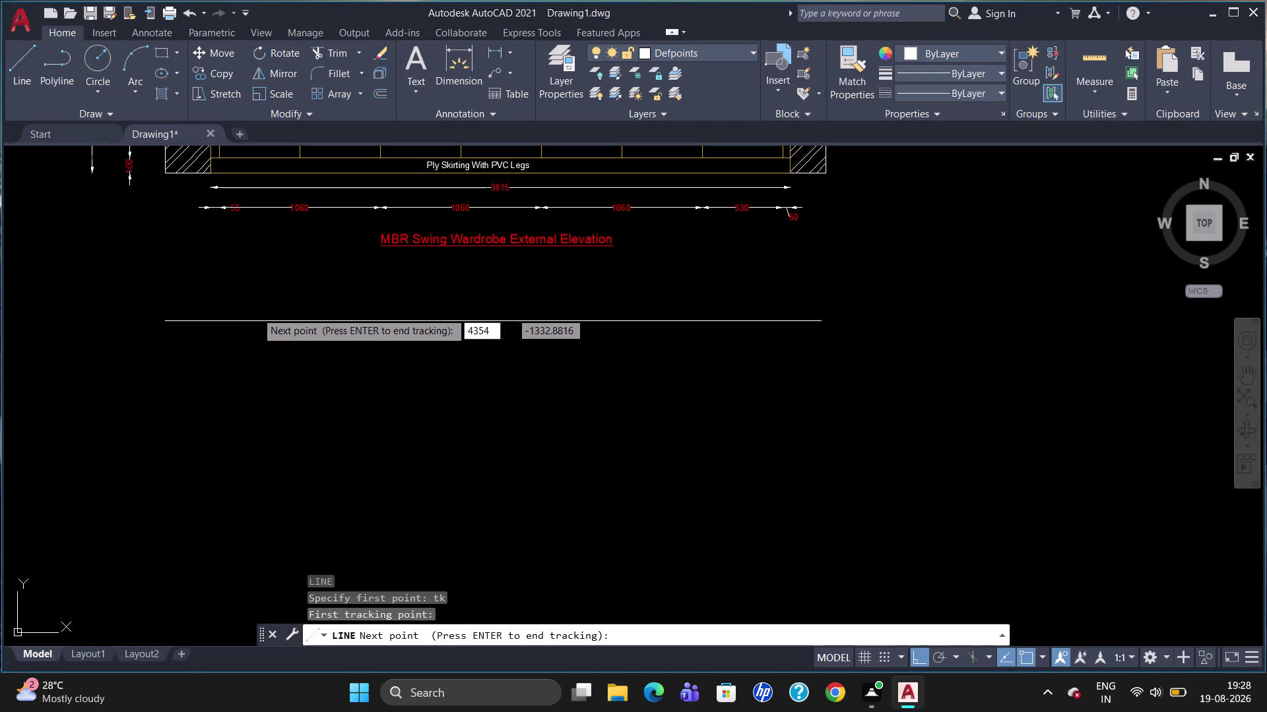
key(Return)
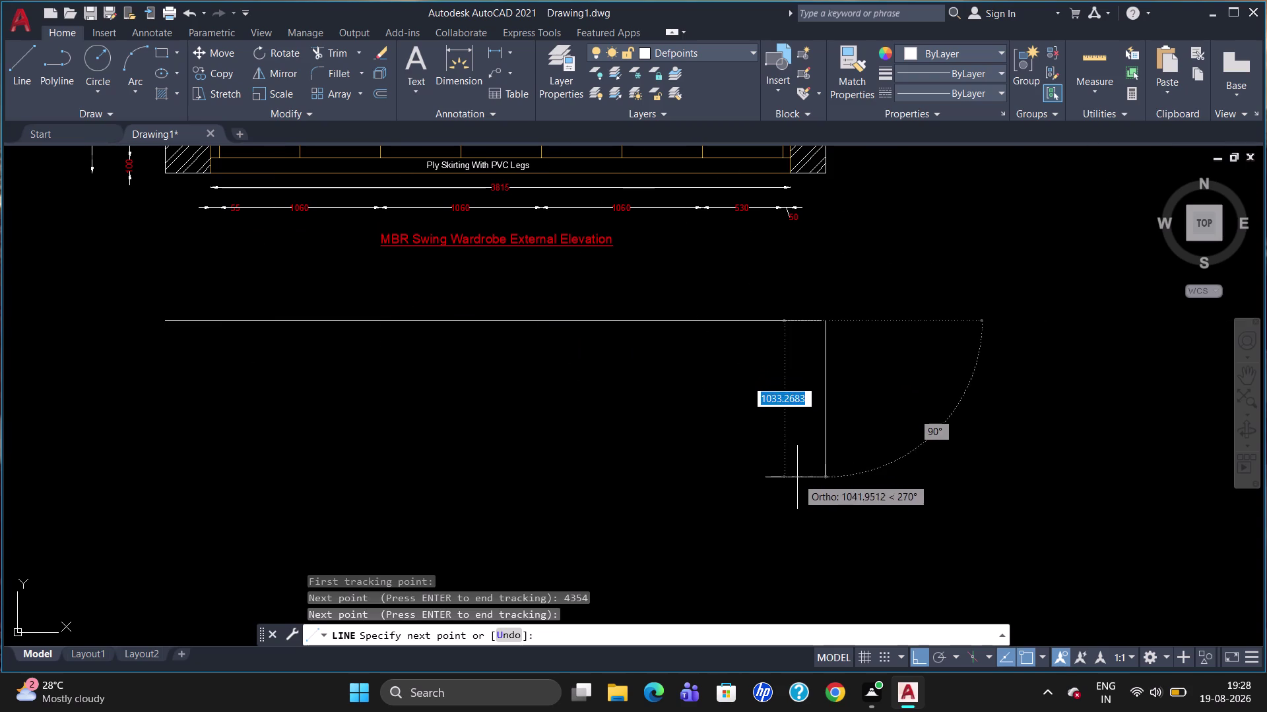
click(809, 527)
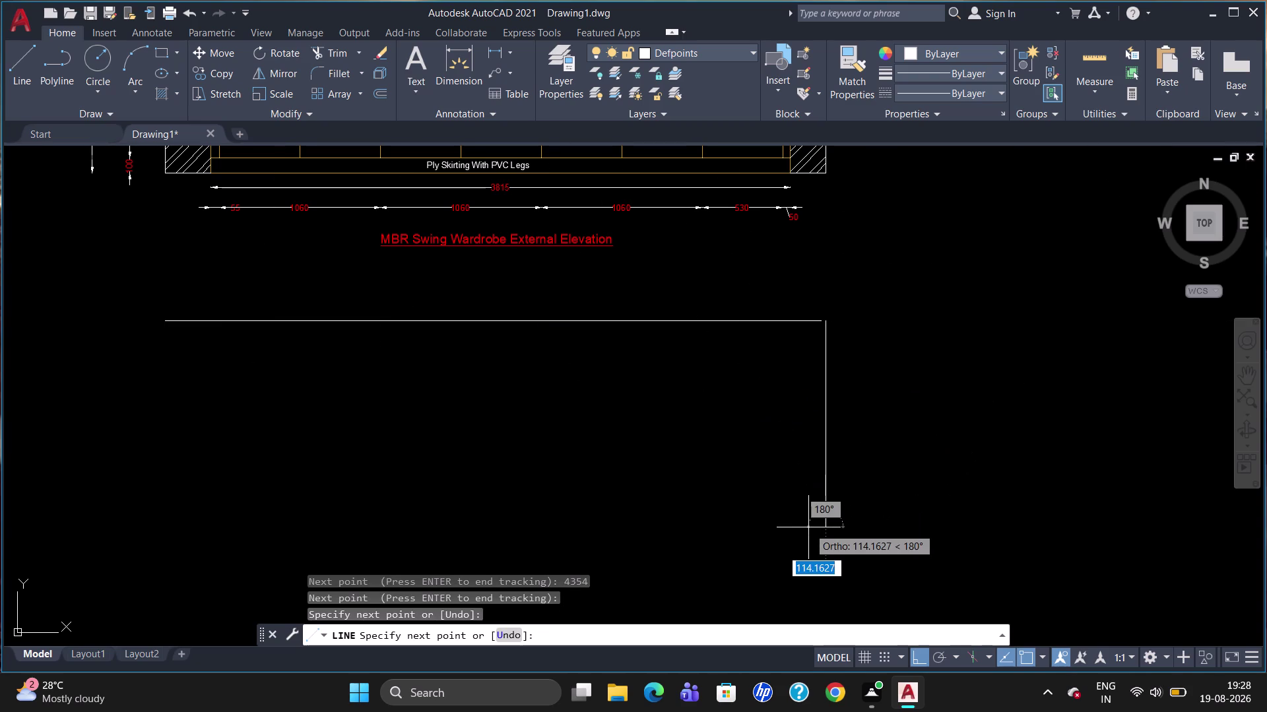
key(Escape)
Try extending with the vertical line as boundary, then cancel the stray pick.
text(ex)
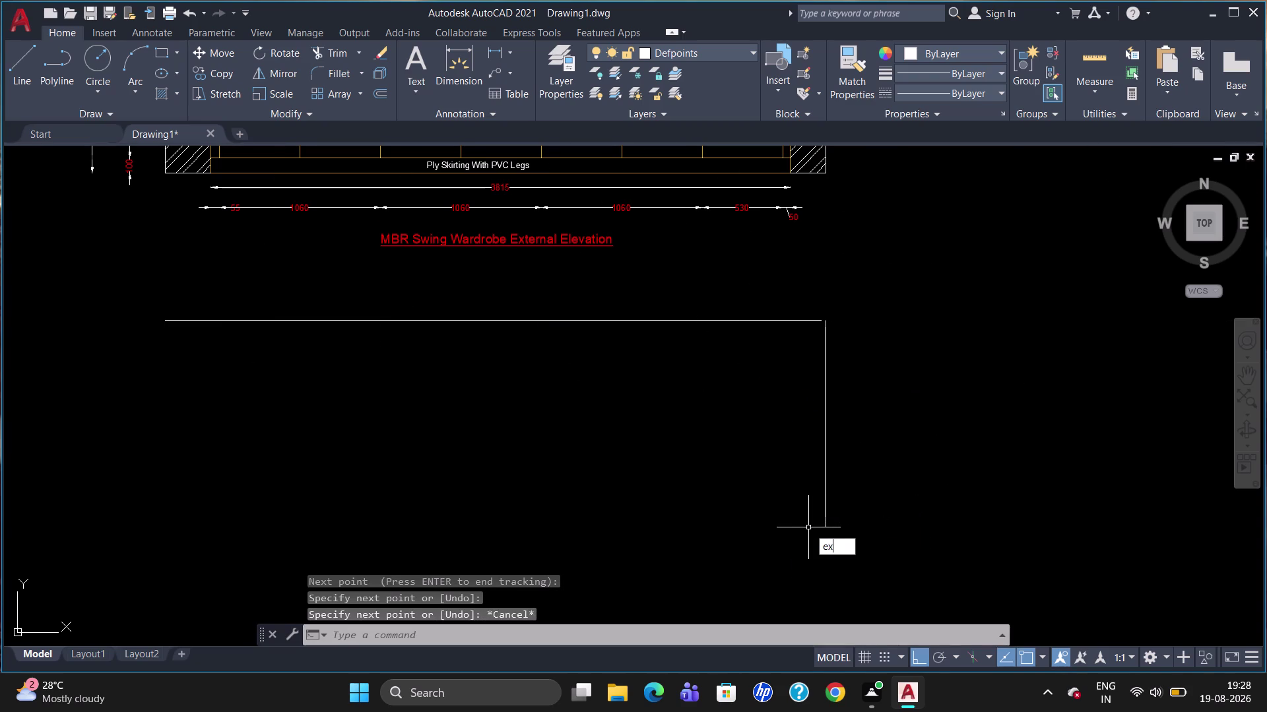
key(Return)
click(827, 502)
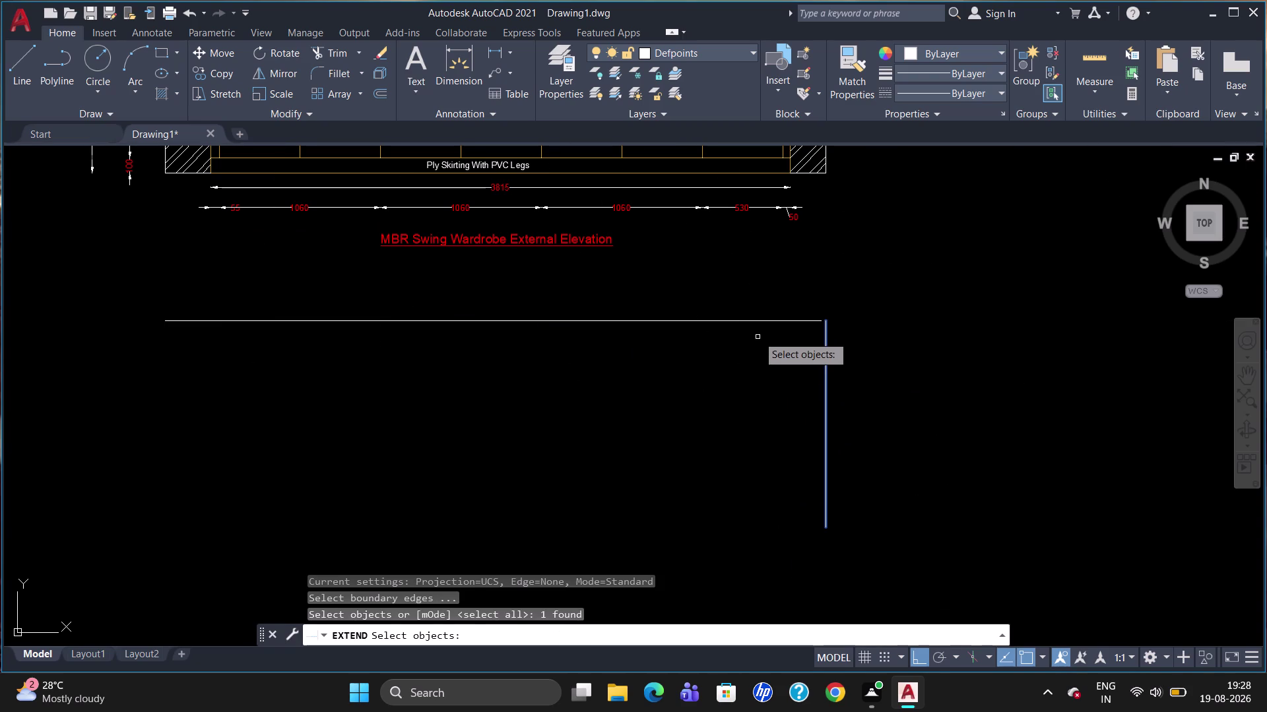
key(Return)
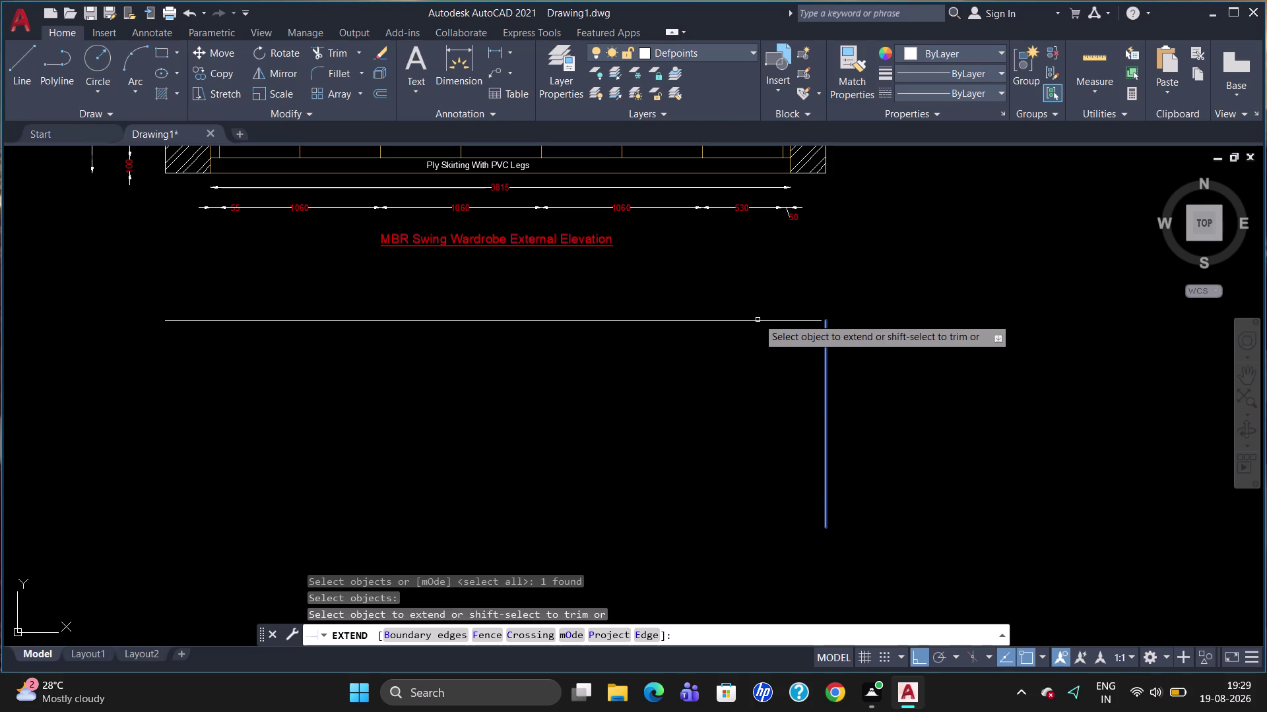
click(755, 330)
key(Escape)
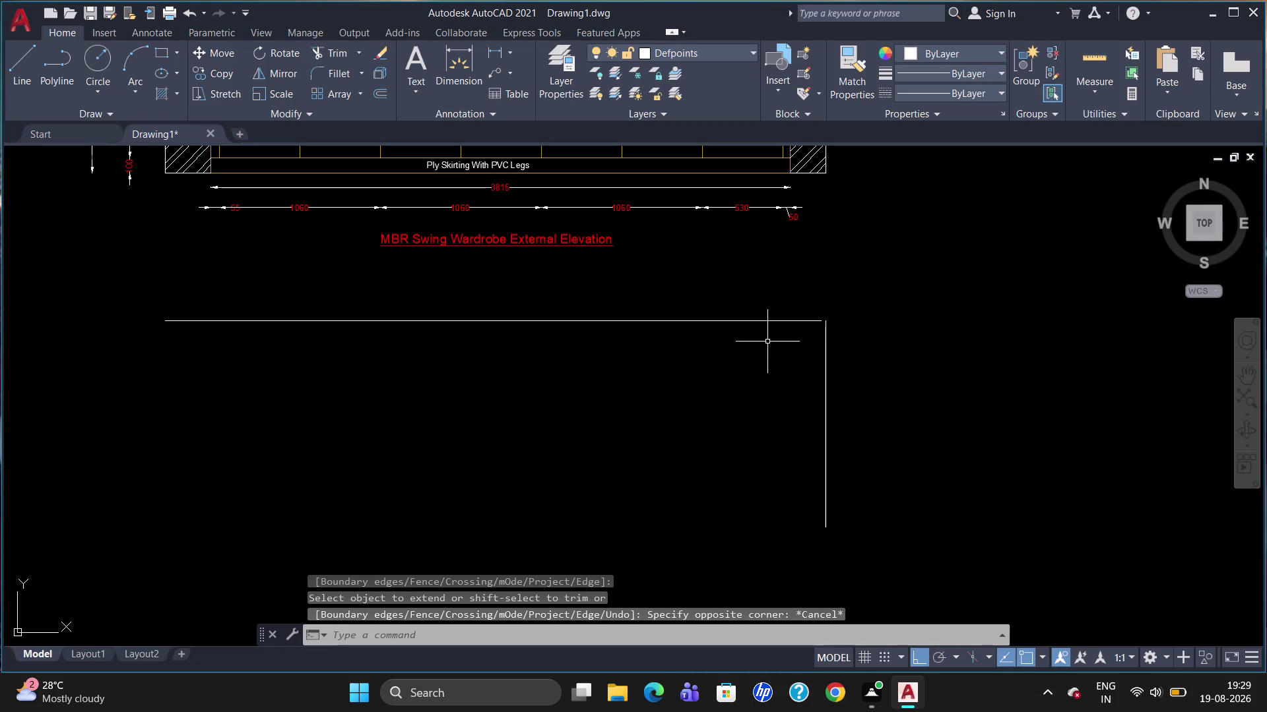
Extend the horizontal line's right end to meet the vertical side.
text(ex)
key(Return)
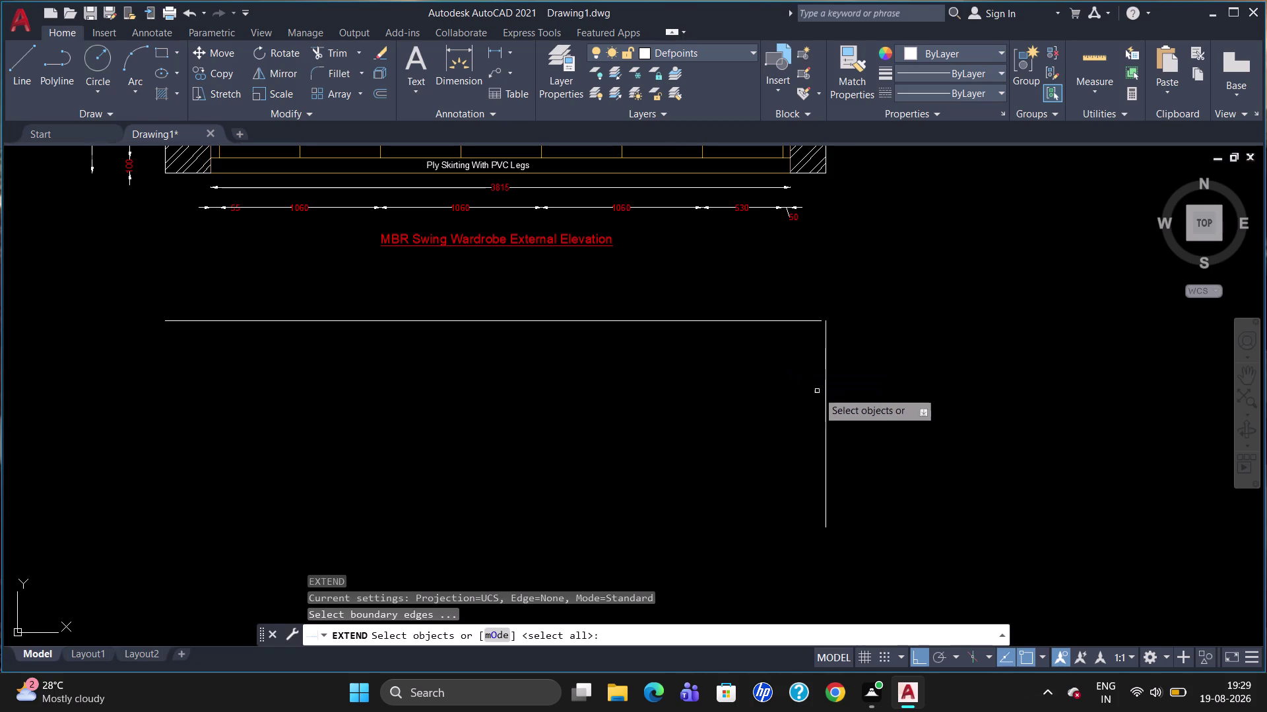
click(824, 395)
key(Return)
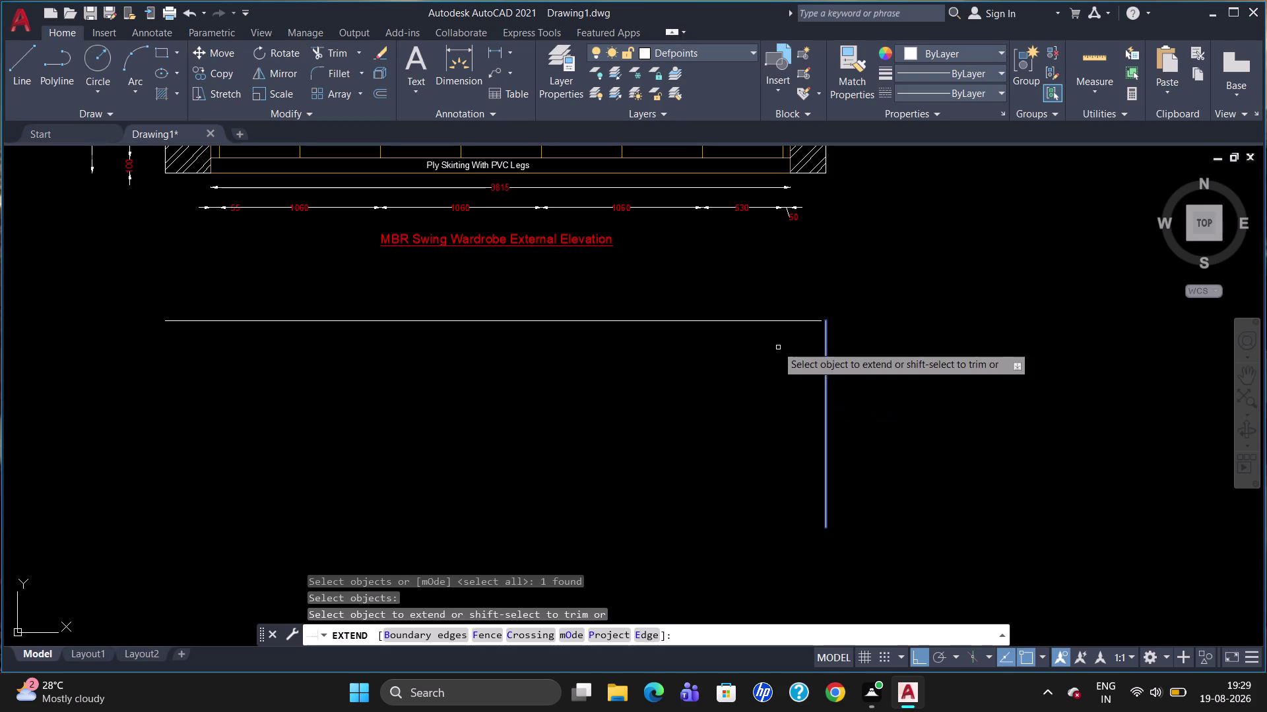
click(763, 320)
click(764, 320)
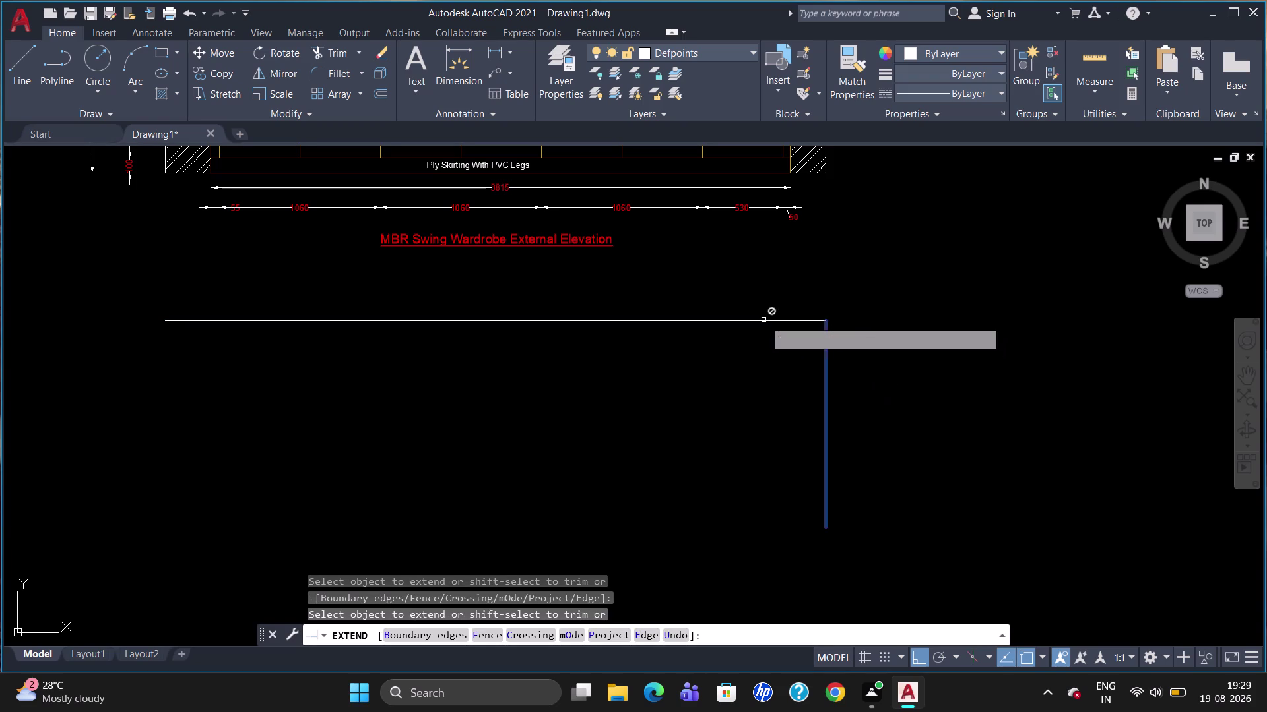
key(Escape)
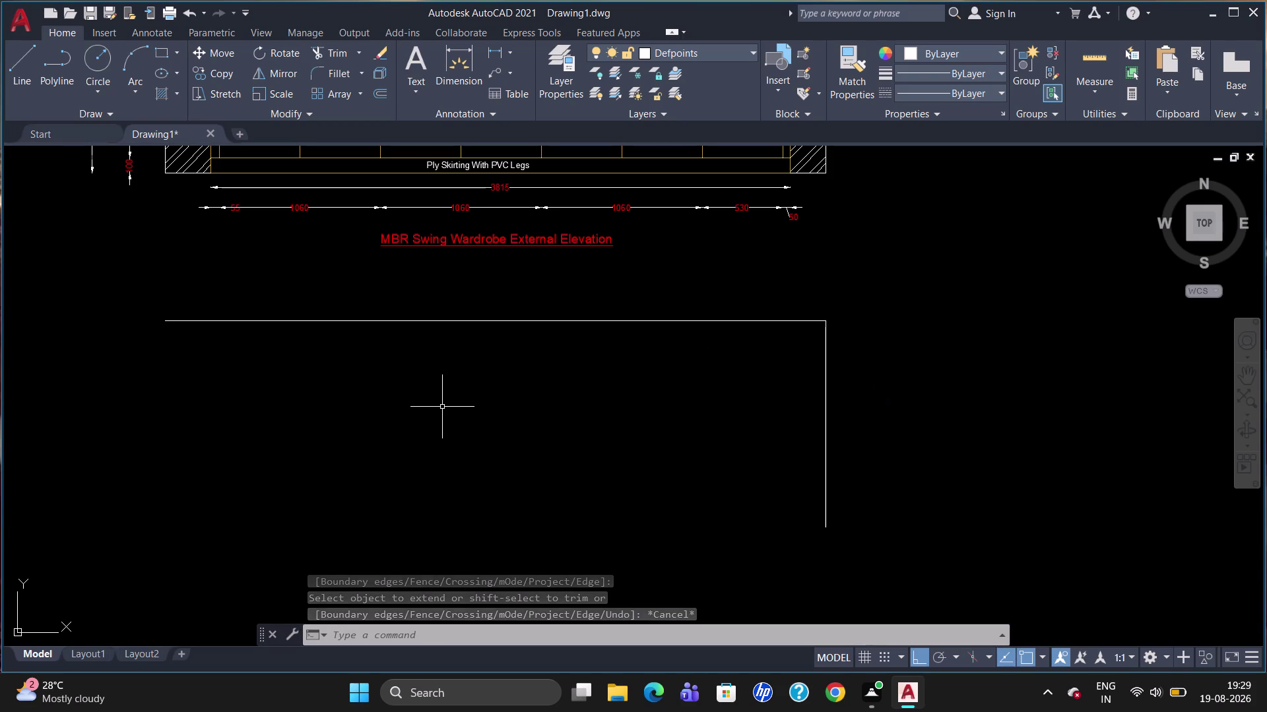
key(l)
key(Return)
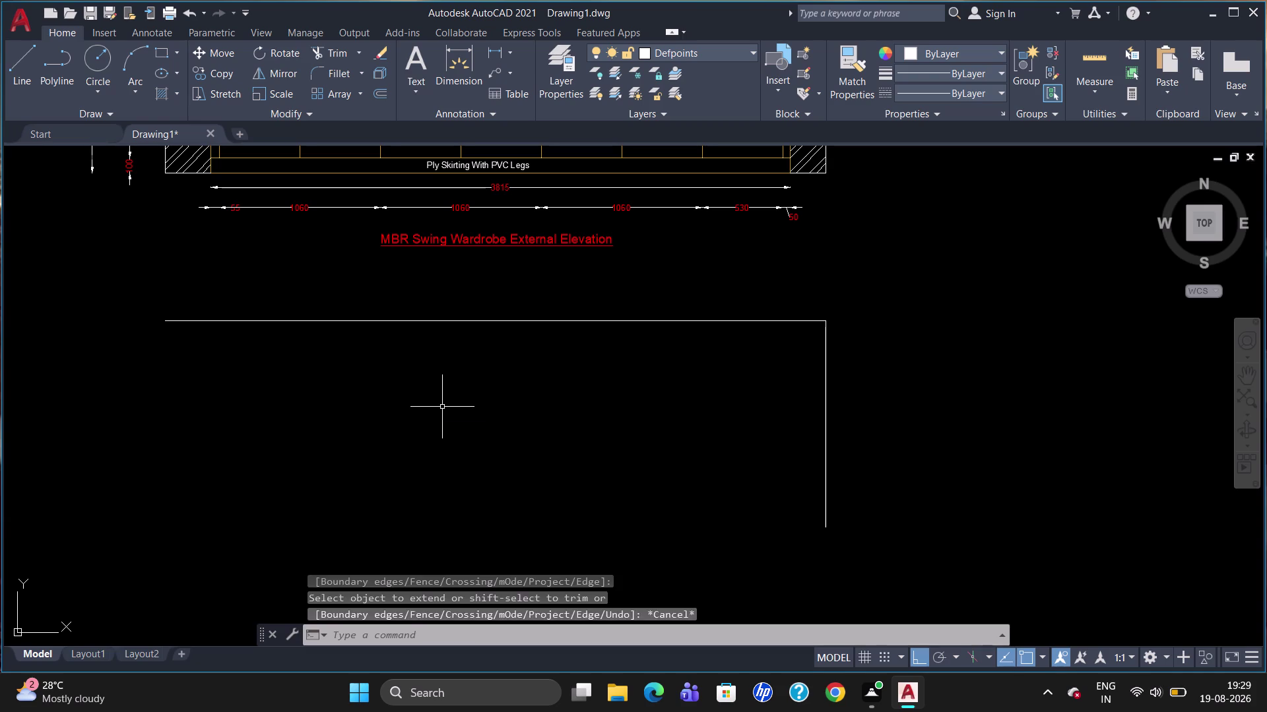
Draw the plan's left side line down from the top line's left end.
click(163, 325)
click(189, 535)
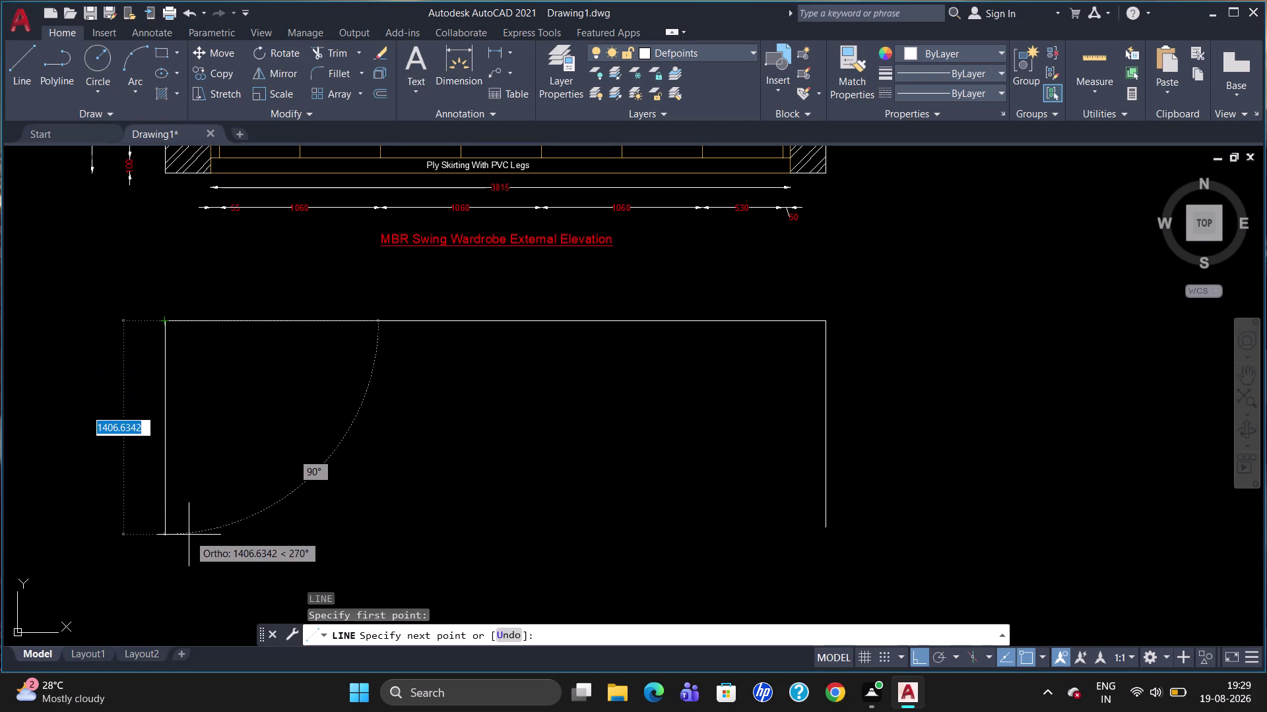
key(Escape)
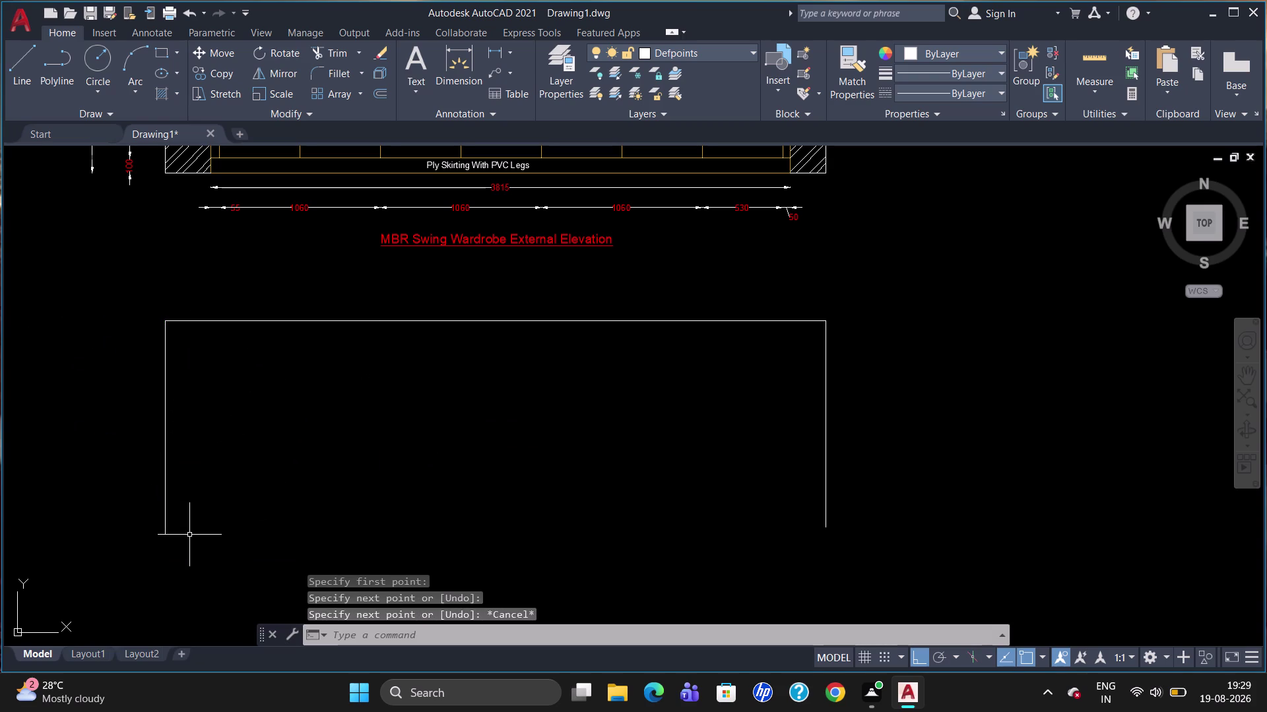
Offset the left side line and the top line 304 inward.
key(o)
key(Return)
text(30)
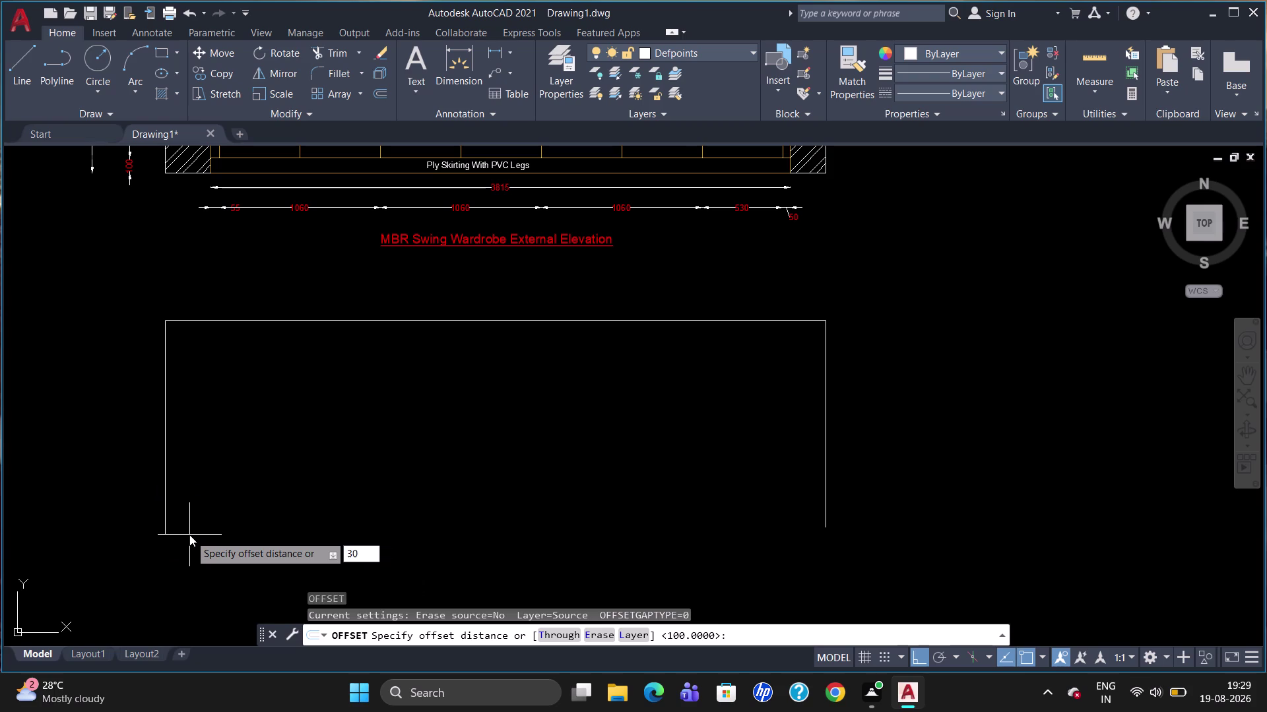
text(4)
key(Return)
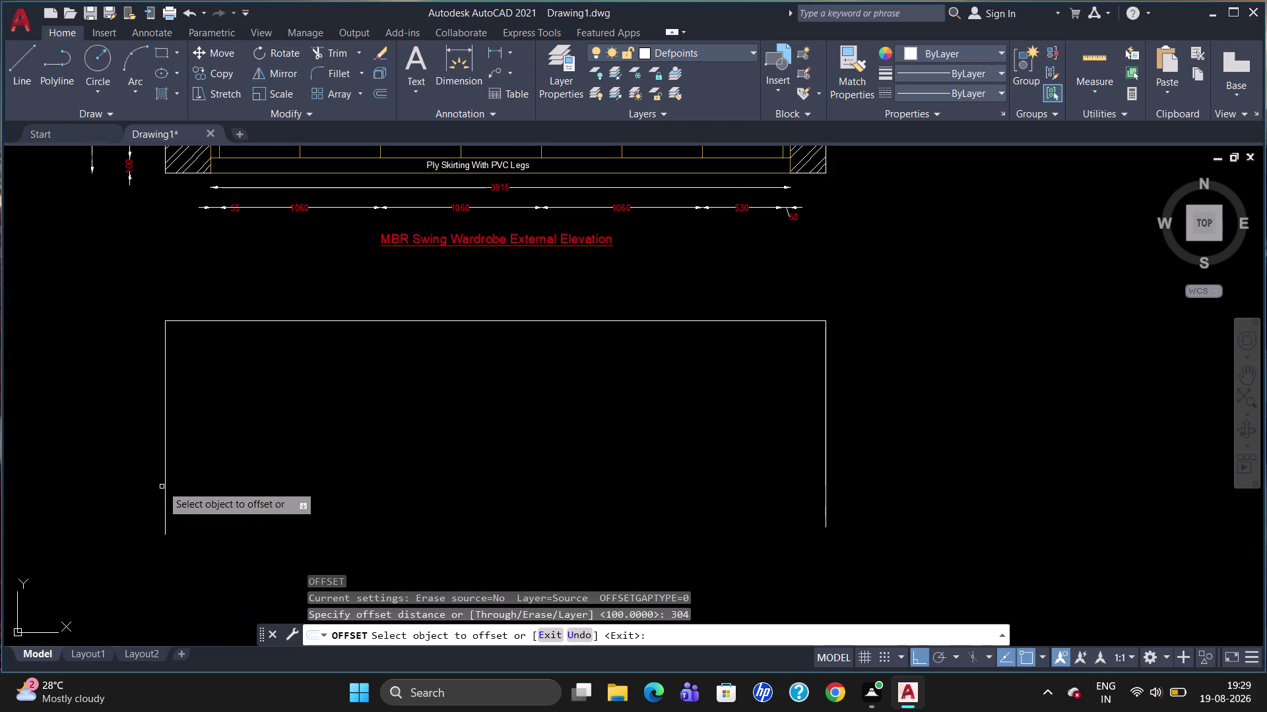
click(163, 474)
click(207, 492)
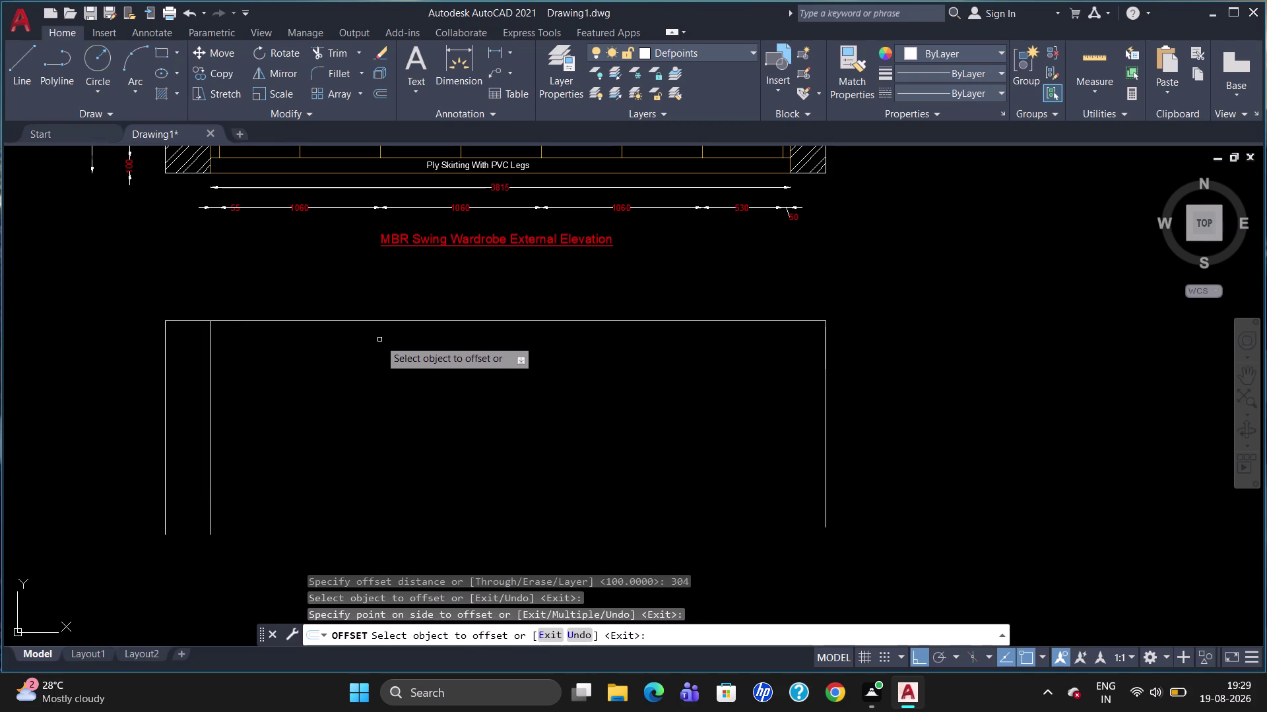
click(515, 323)
click(517, 352)
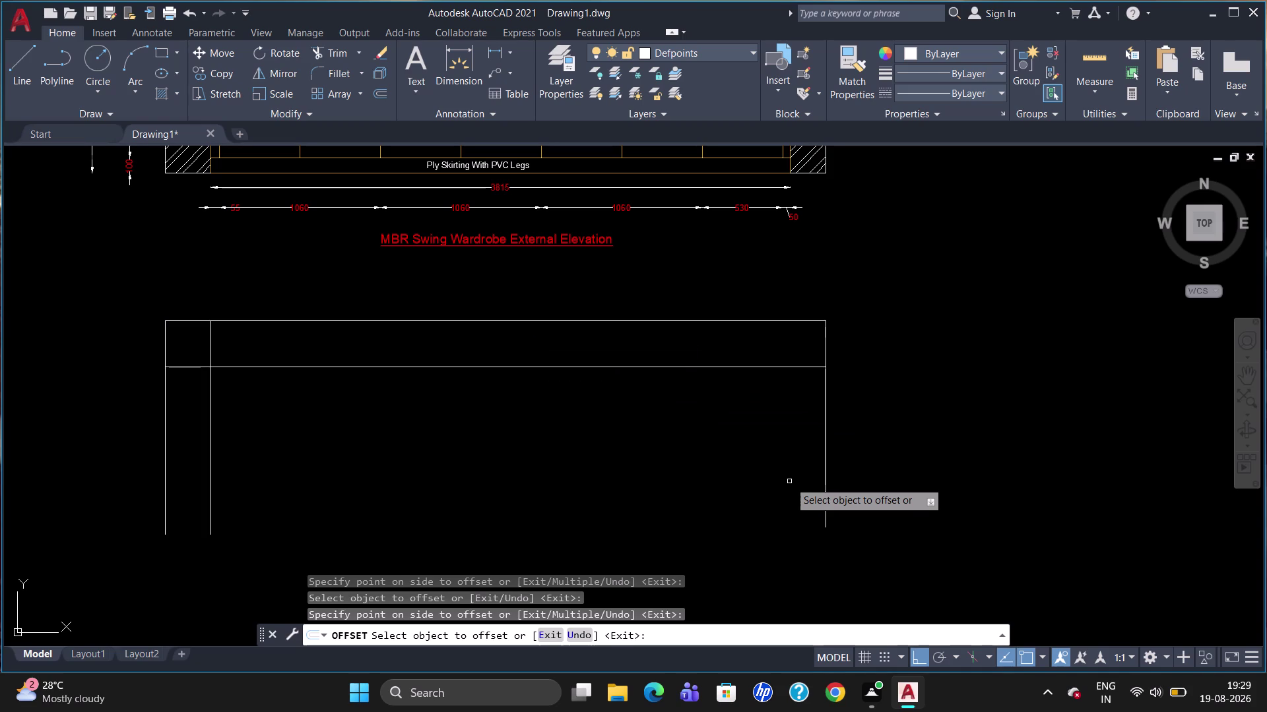
Offset the right side line 235 inward.
drag(826, 446, 809, 449)
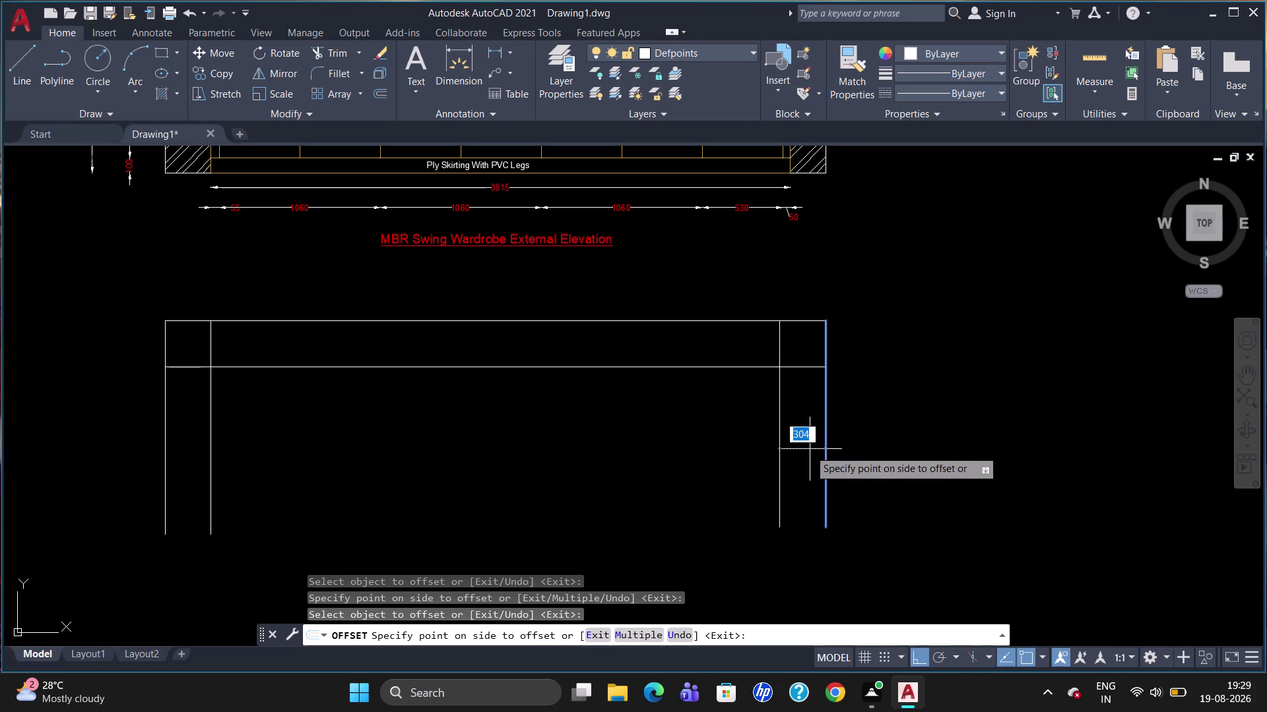
drag(810, 449, 800, 450)
text(235)
key(Return)
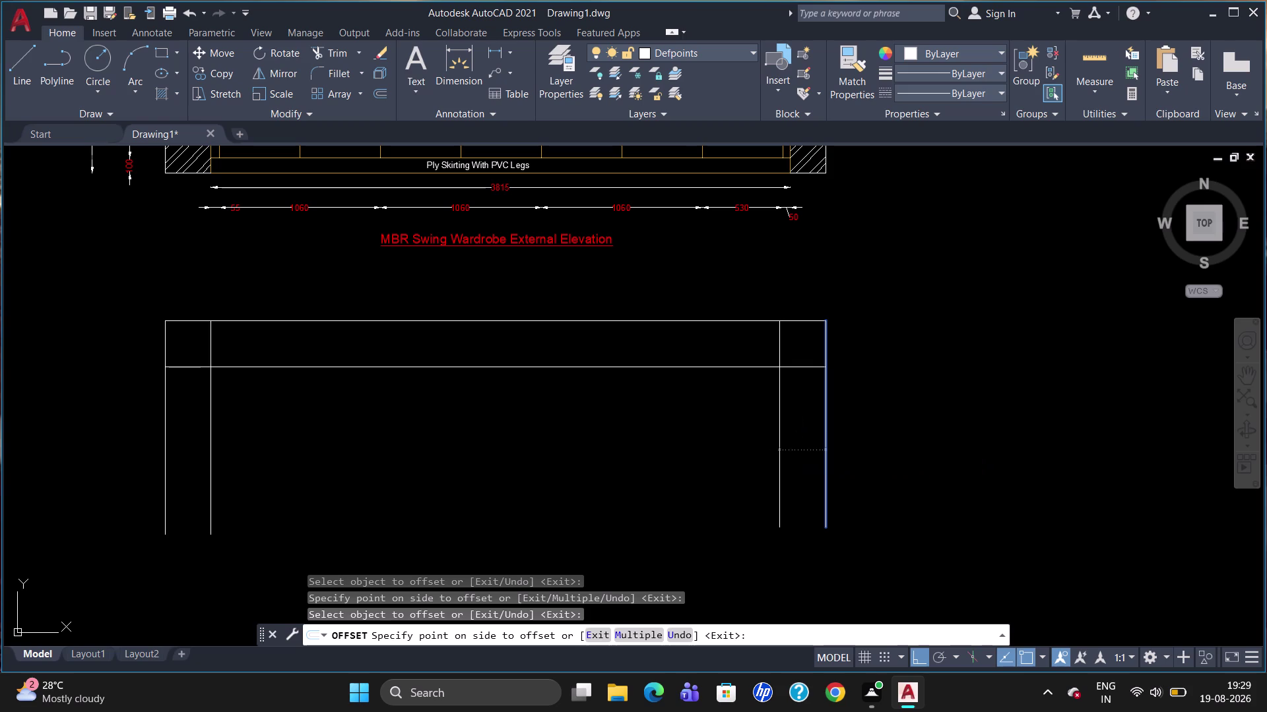
key(Escape)
key(r)
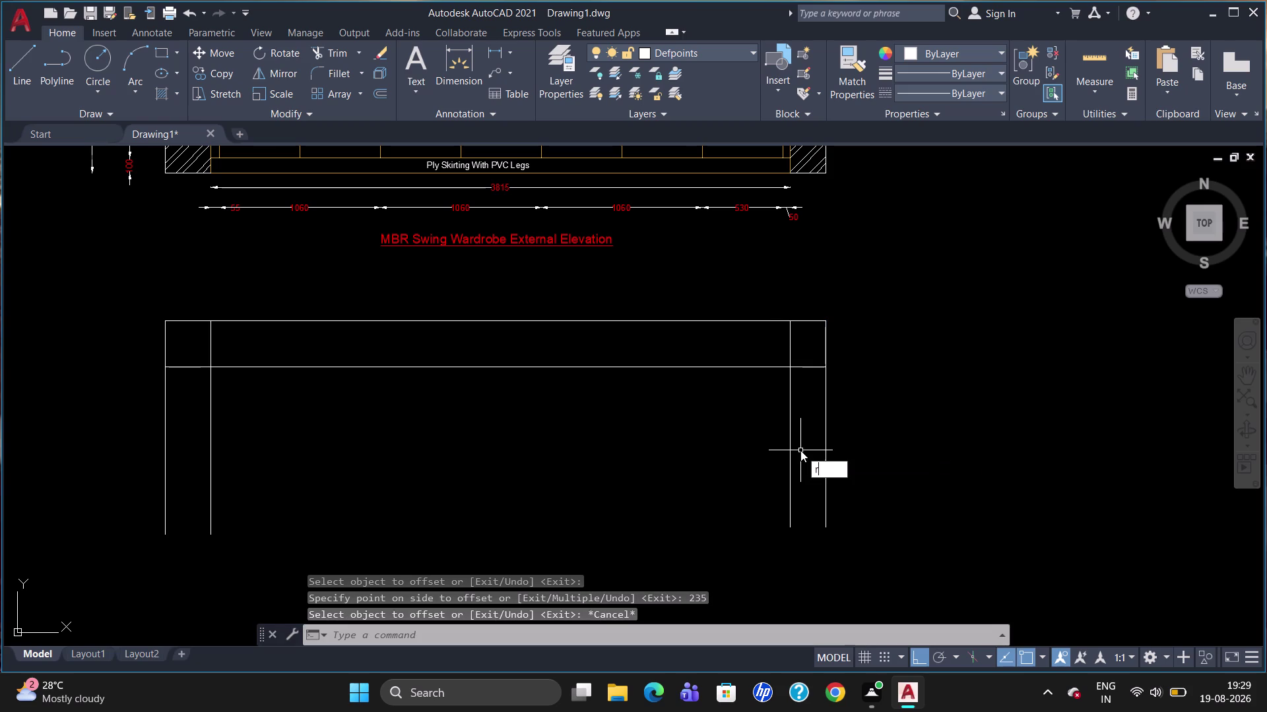
key(BackSpace)
text(tr)
key(Return)
key(Return)
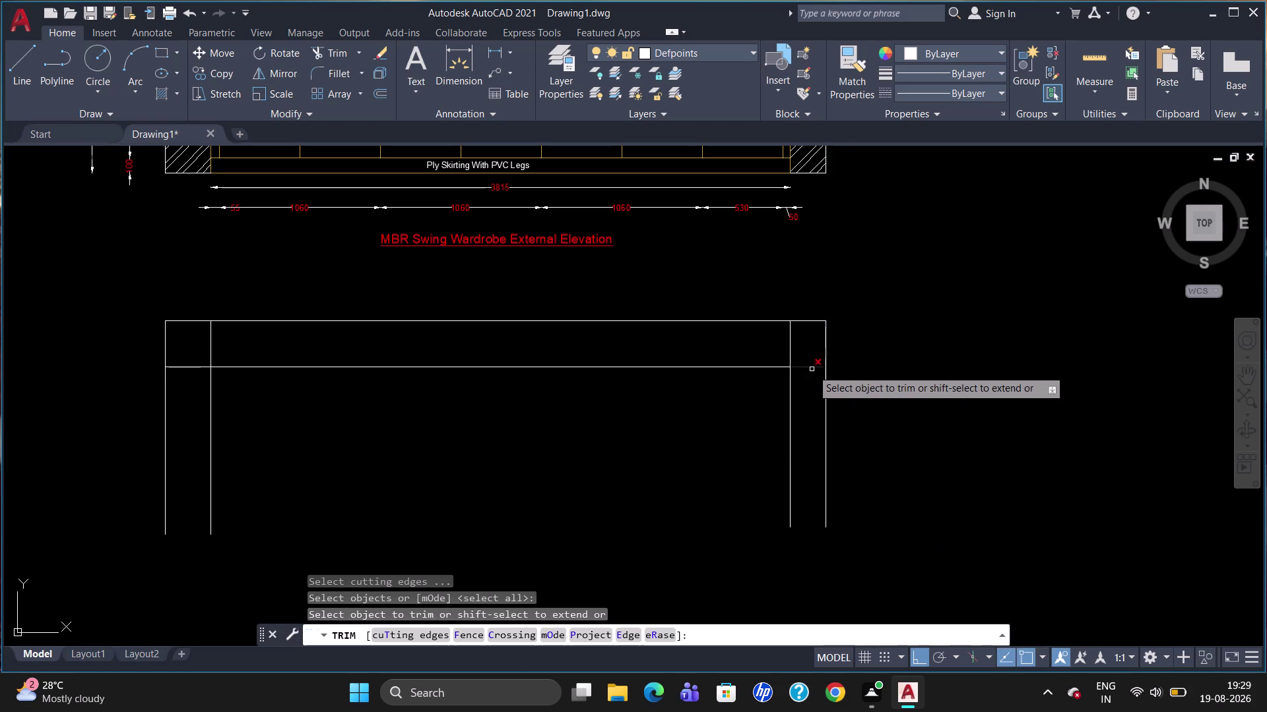
click(811, 370)
click(790, 345)
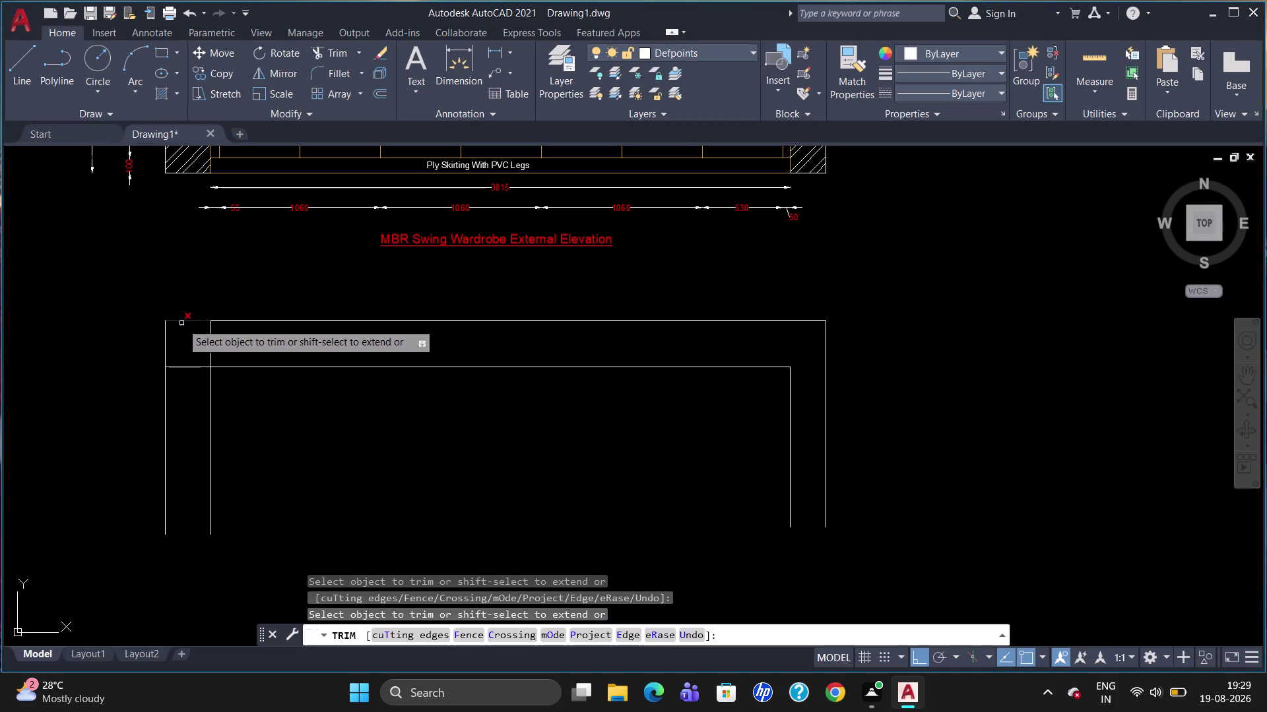
click(211, 346)
click(192, 369)
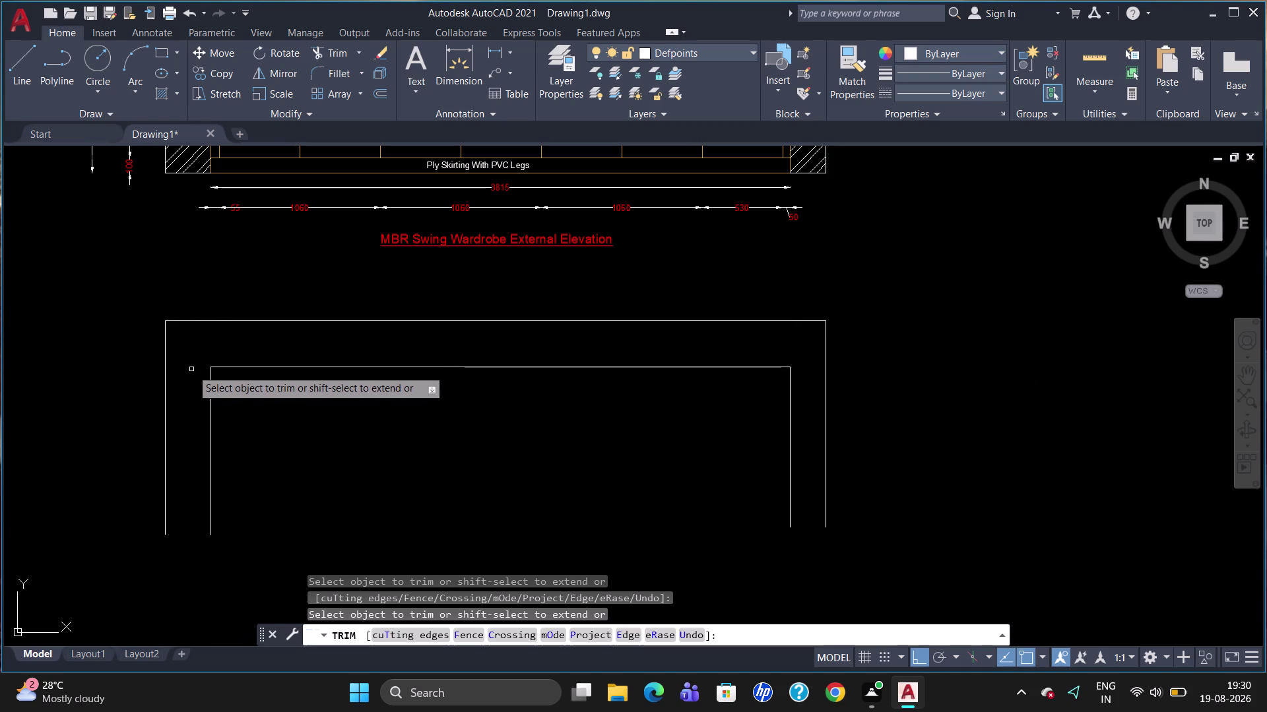
key(Escape)
scroll(down, 3)
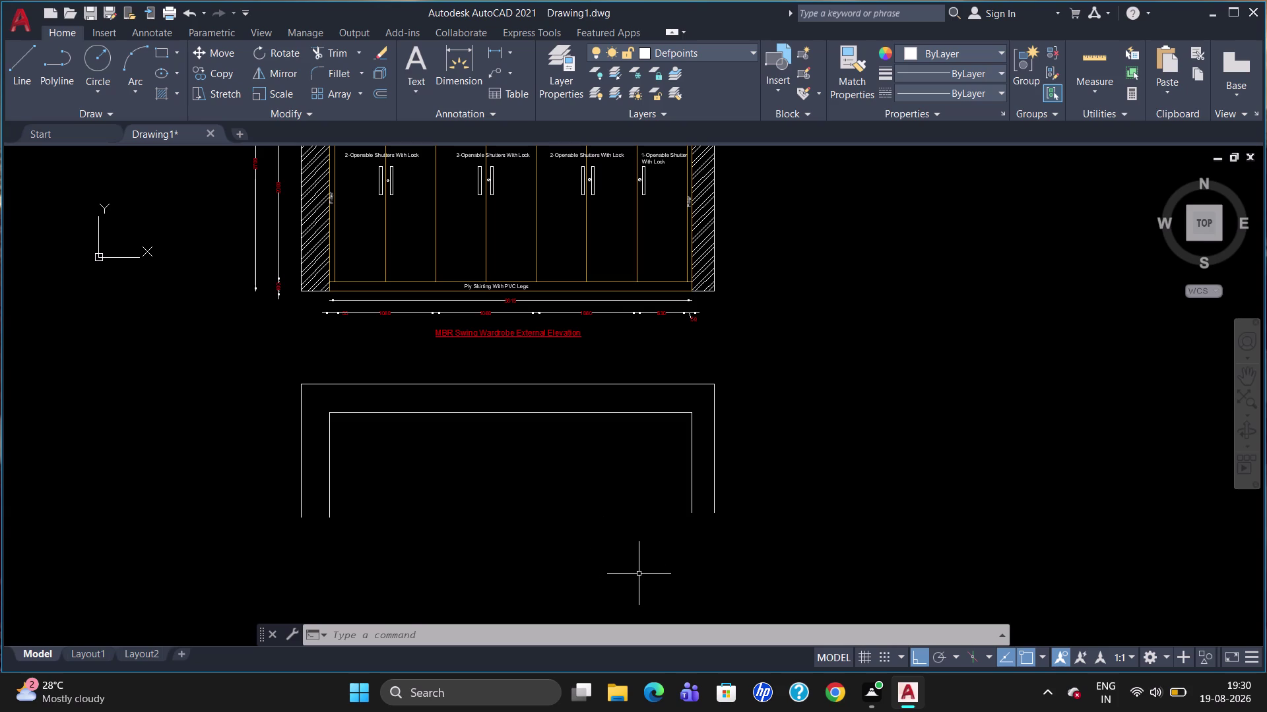
Track 600 down from the inner top-right corner and draw a horizontal line to the left inner wall.
key(l)
key(Return)
text(t)
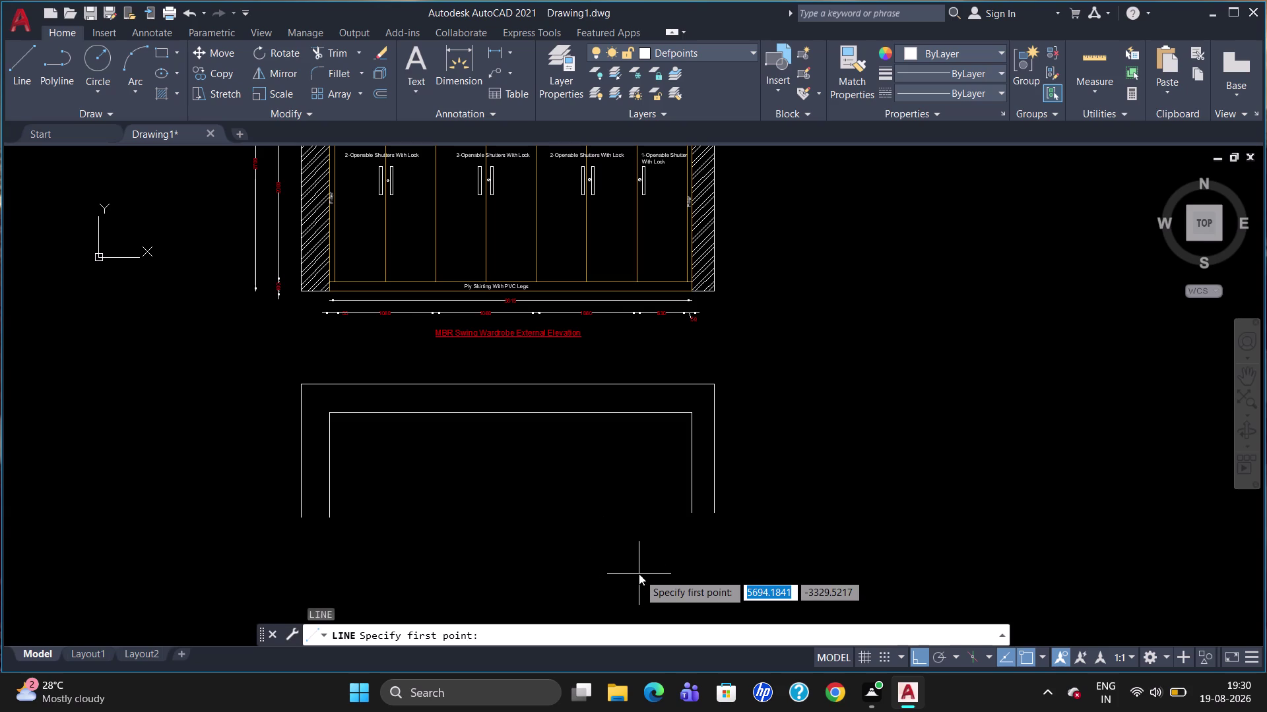
text(k)
key(Return)
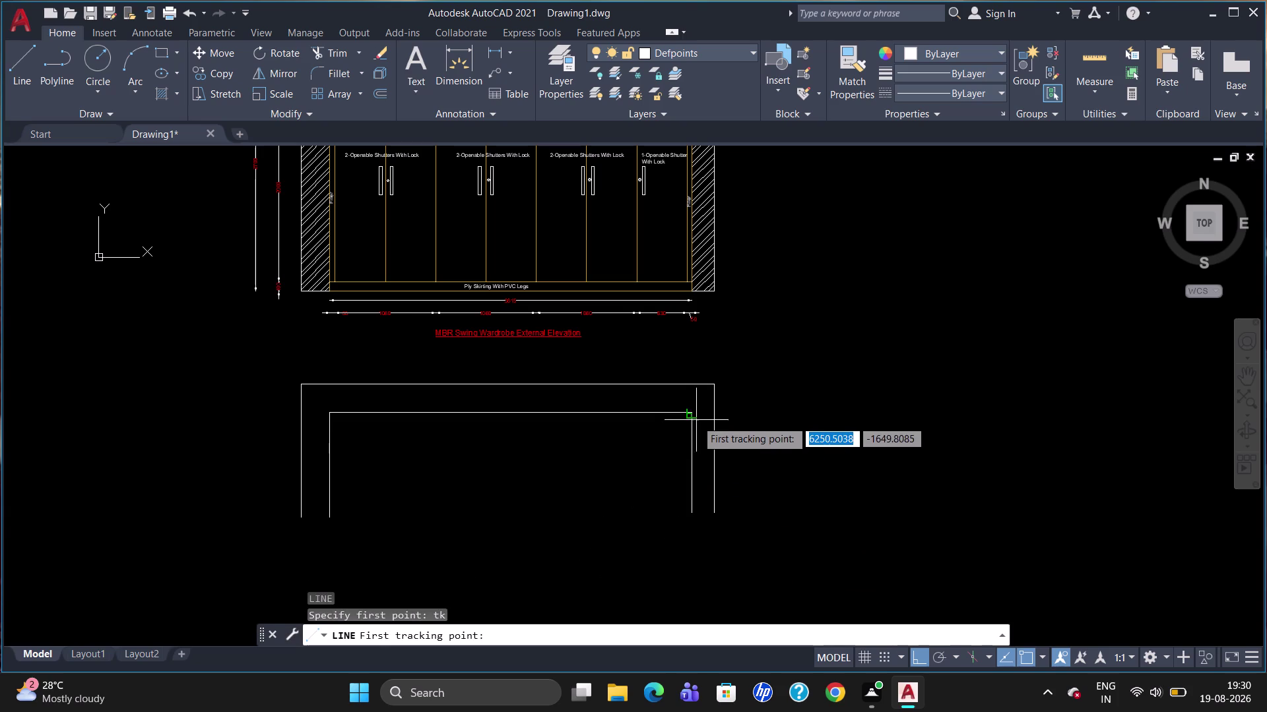
click(689, 417)
text(60)
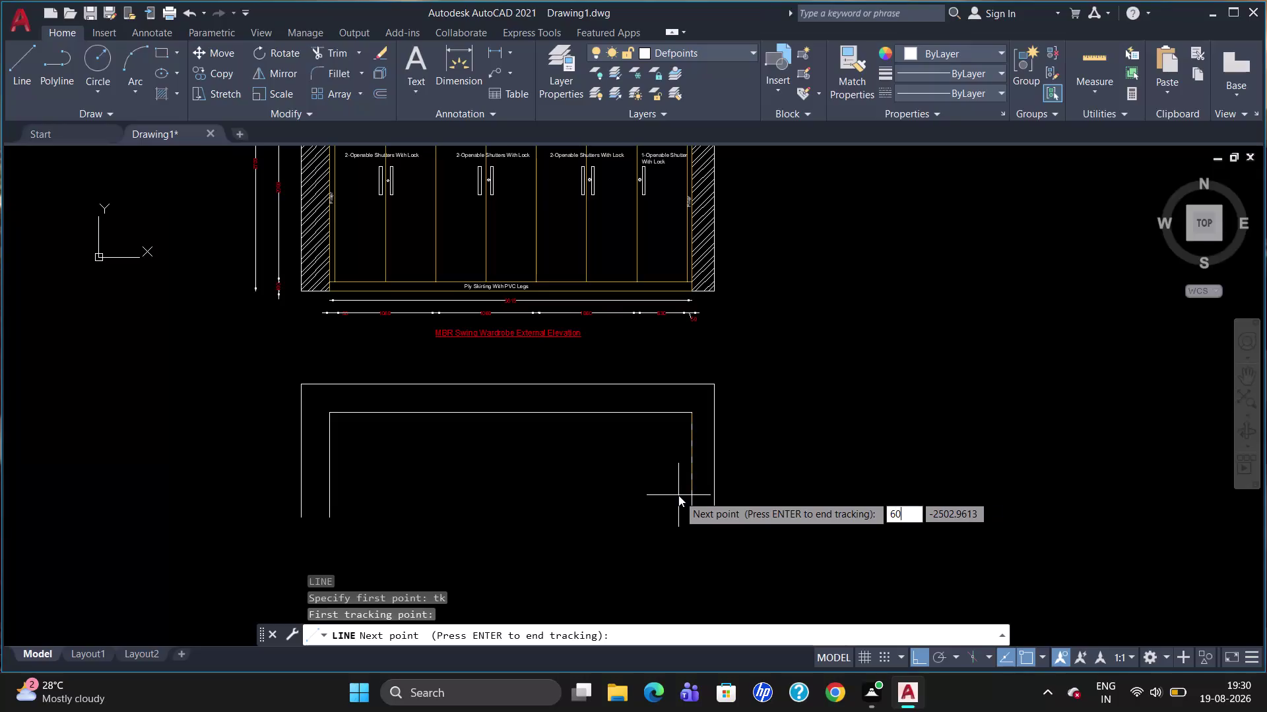
text(0)
key(Return)
key(Return)
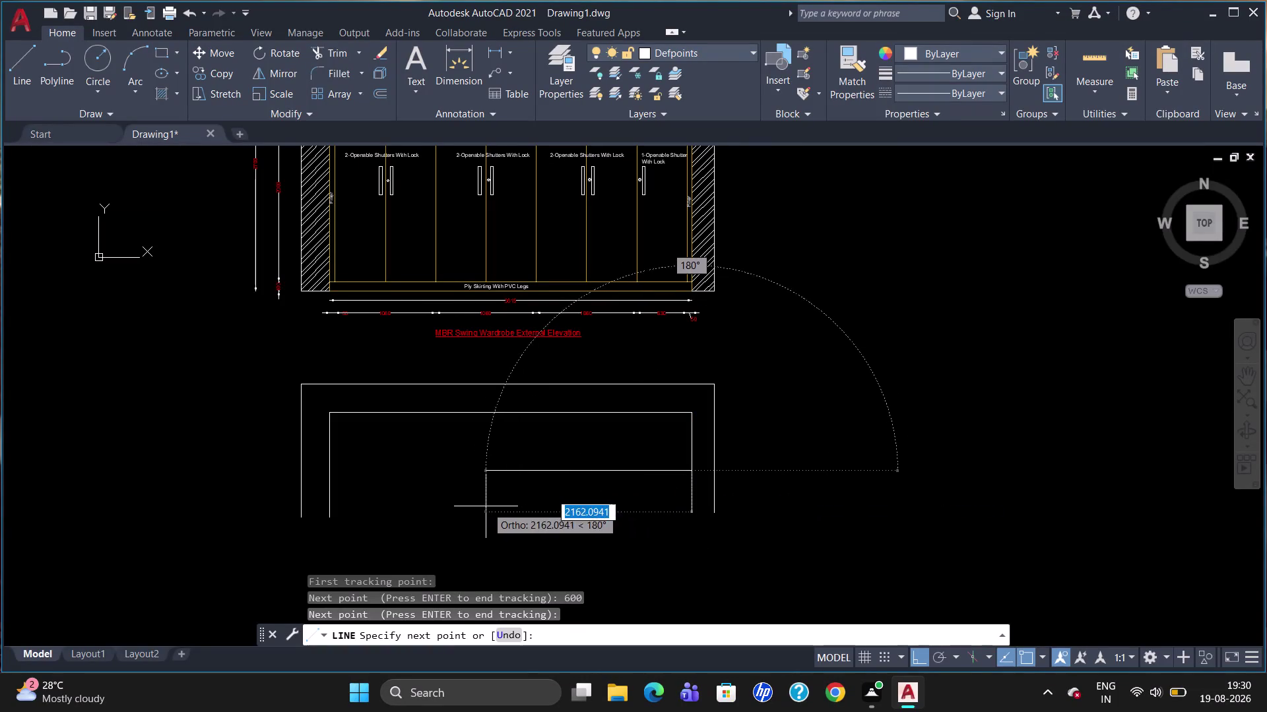
click(328, 470)
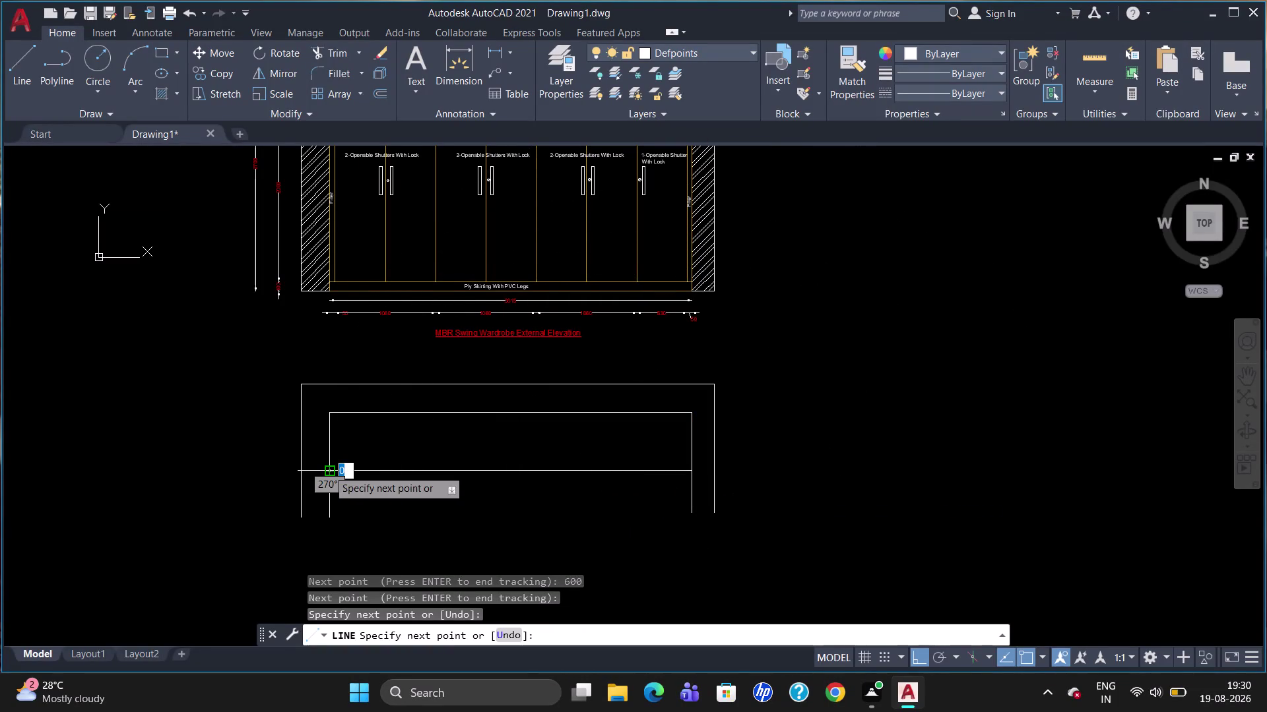
key(Escape)
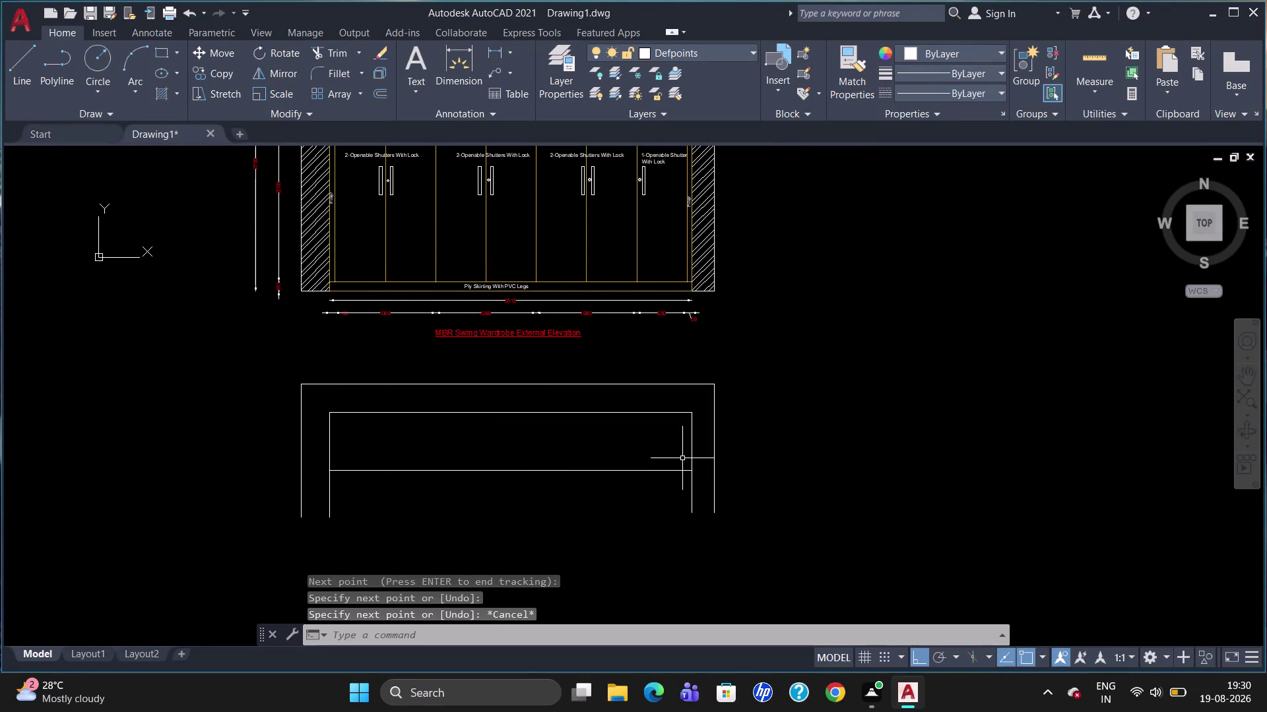
scroll(up, 3)
scroll(down, 3)
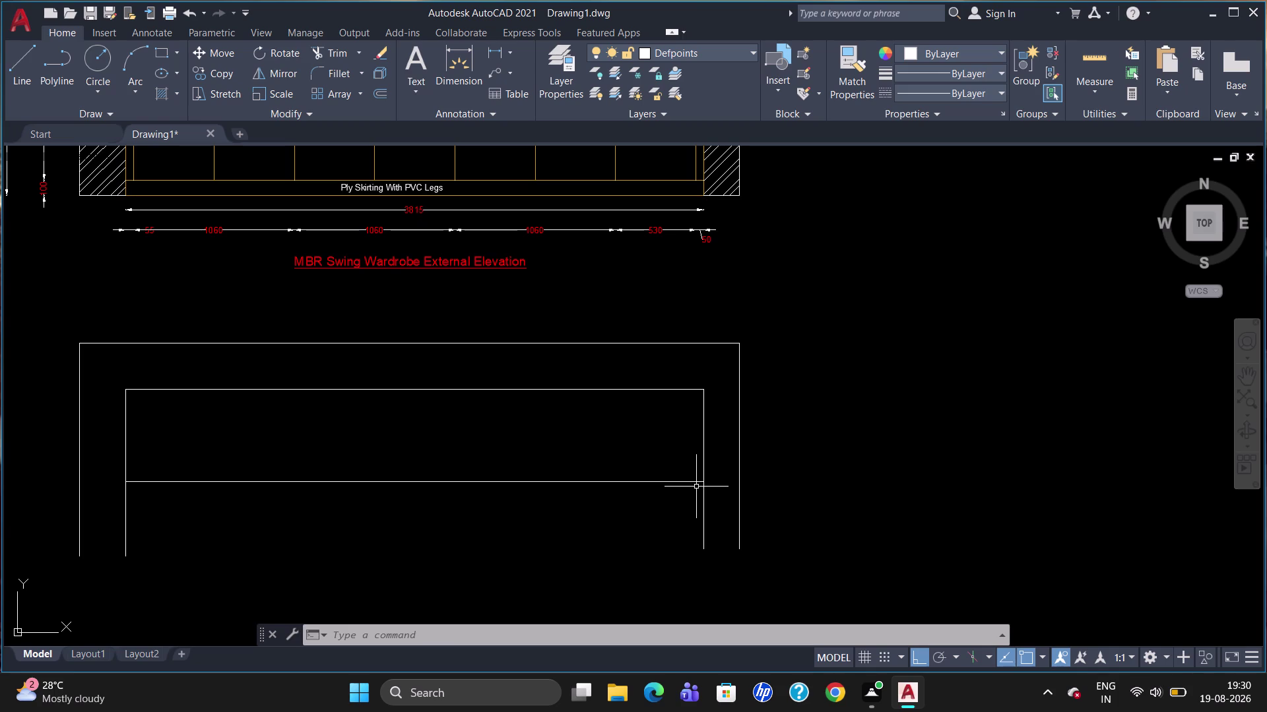
Offset the new horizontal front line 20 to double it.
key(o)
key(Return)
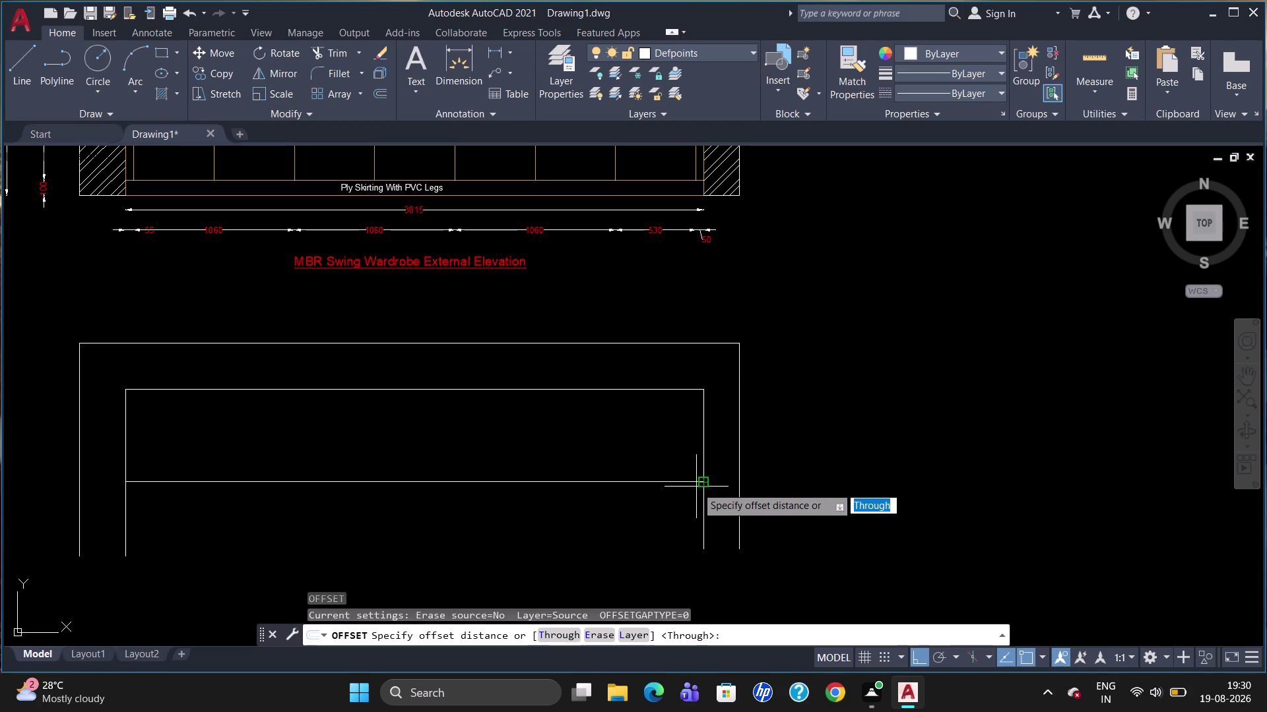
text(20)
key(Return)
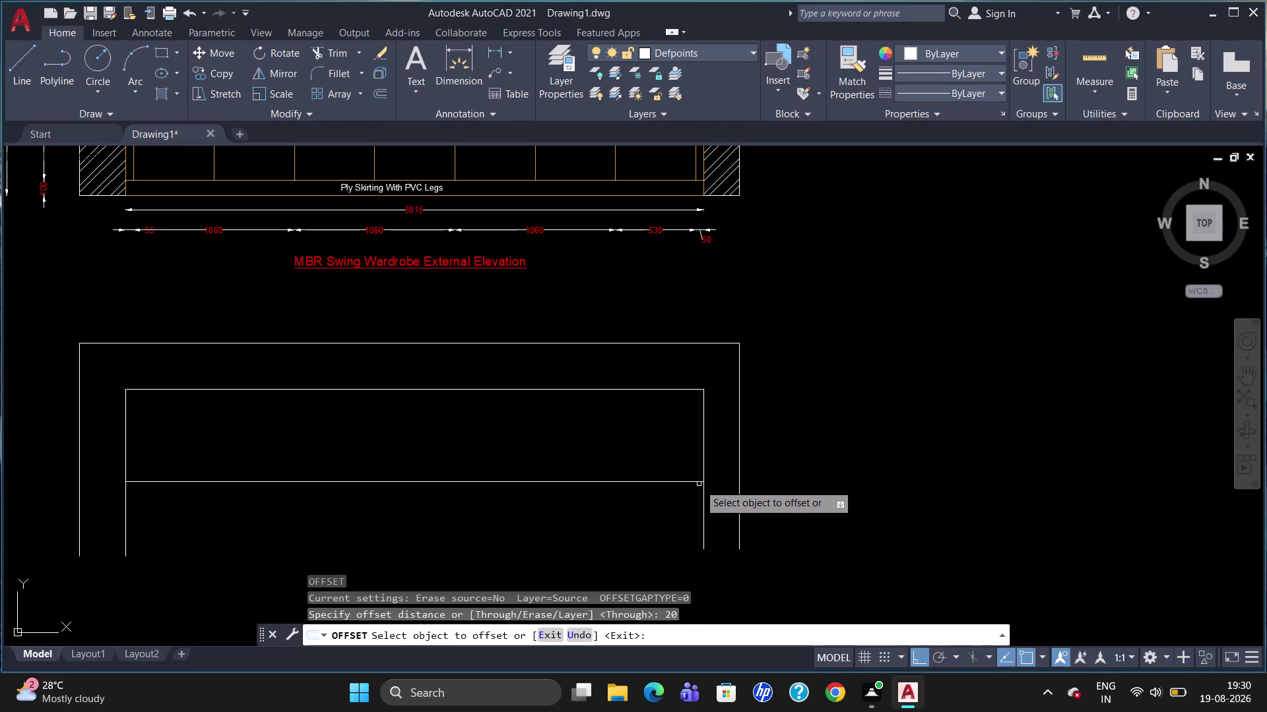
click(694, 481)
click(693, 469)
key(Escape)
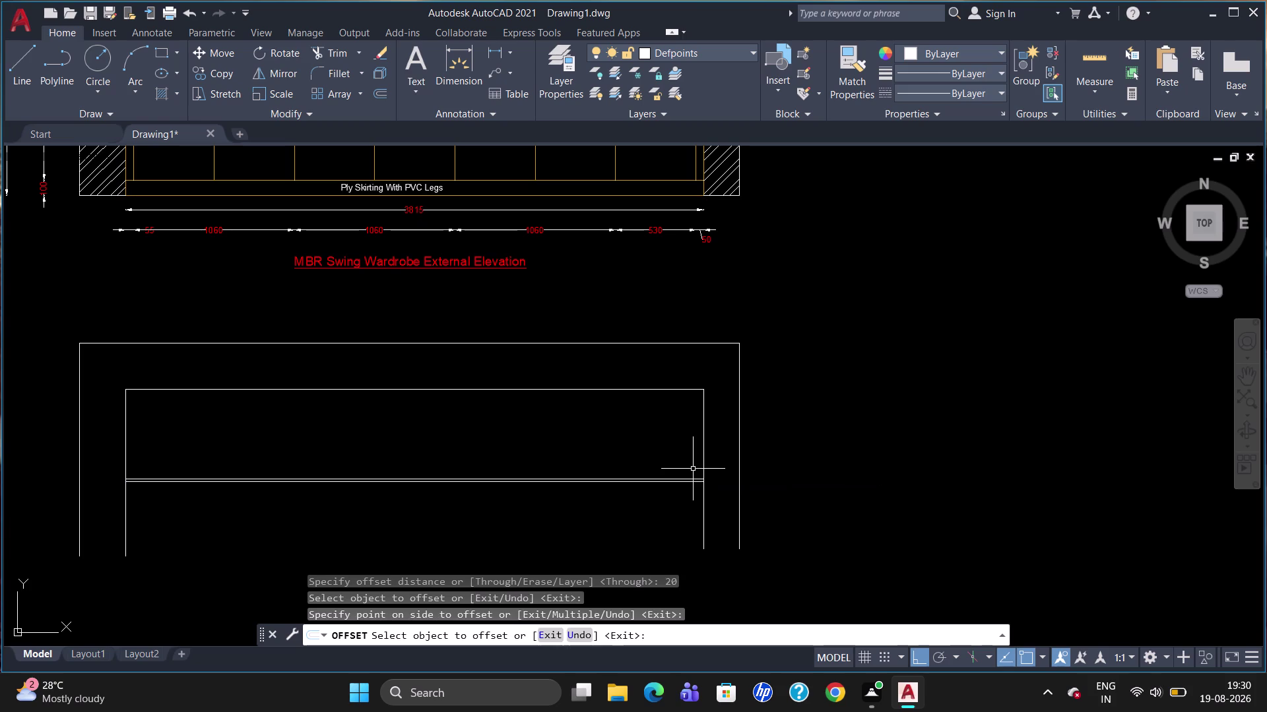
Offset the right inner wall 50 inward, then add a divider 530 left of it.
key(o)
key(Return)
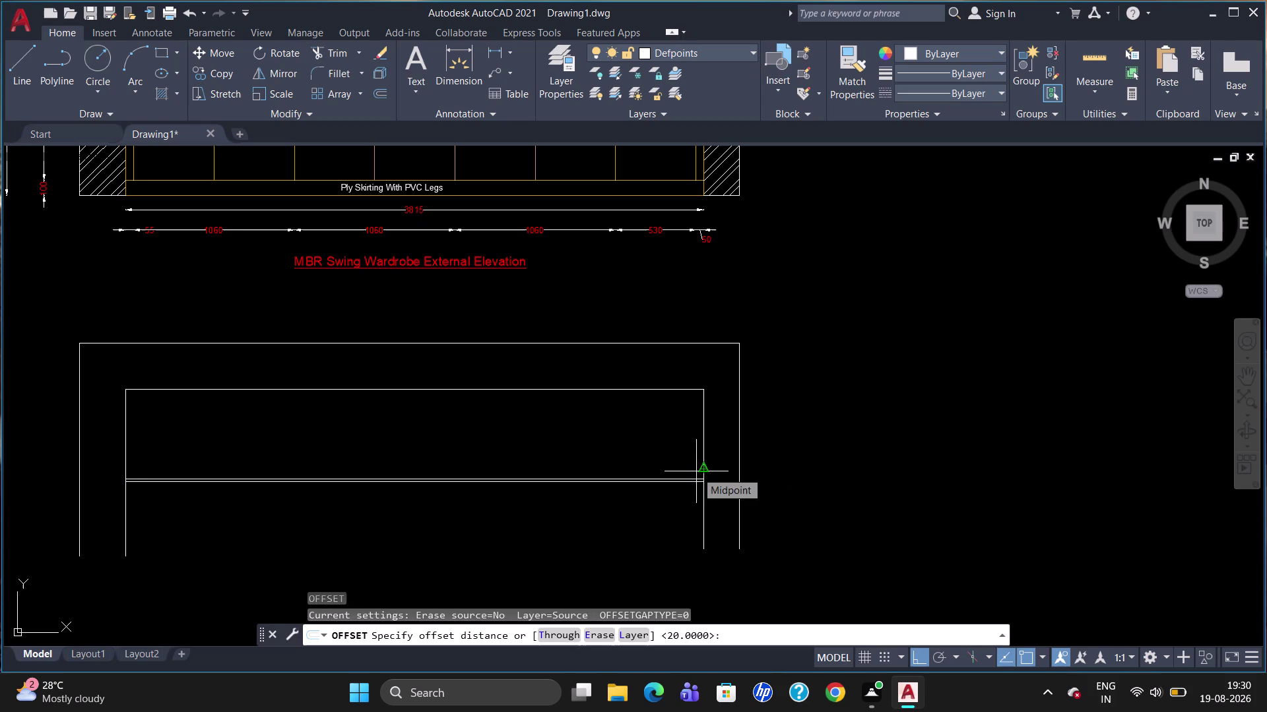
text(50)
key(Return)
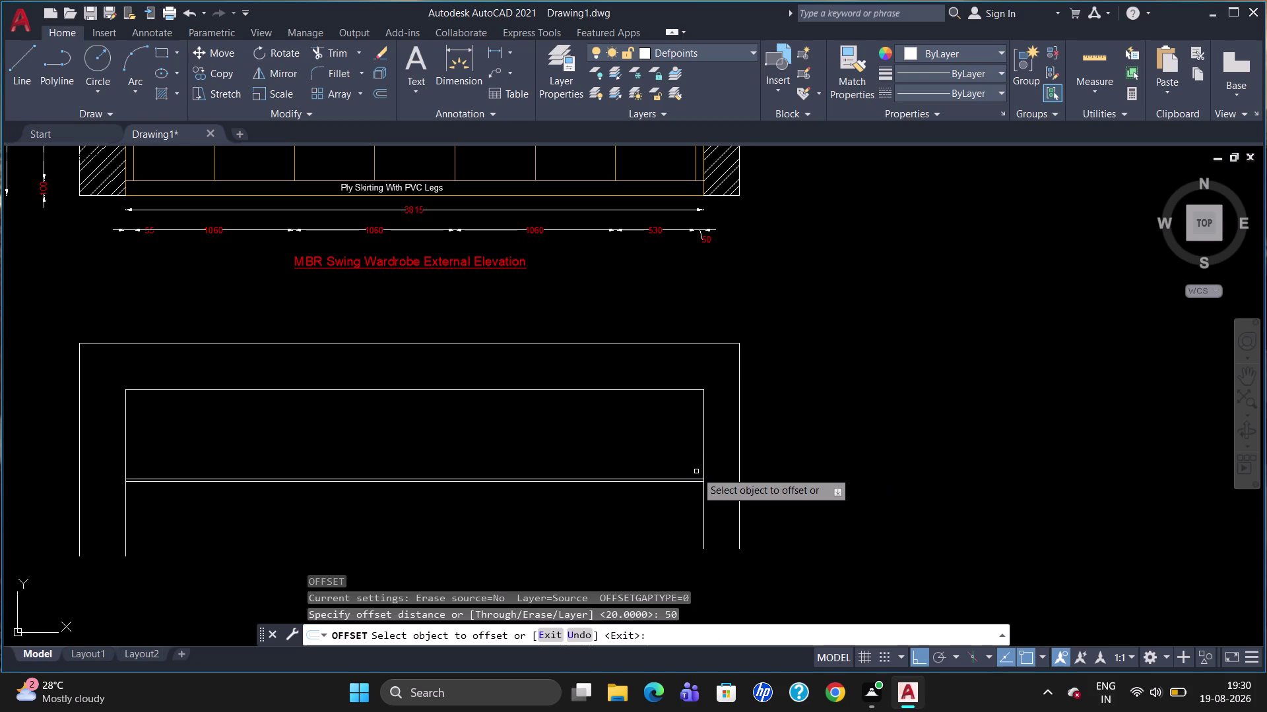
click(703, 464)
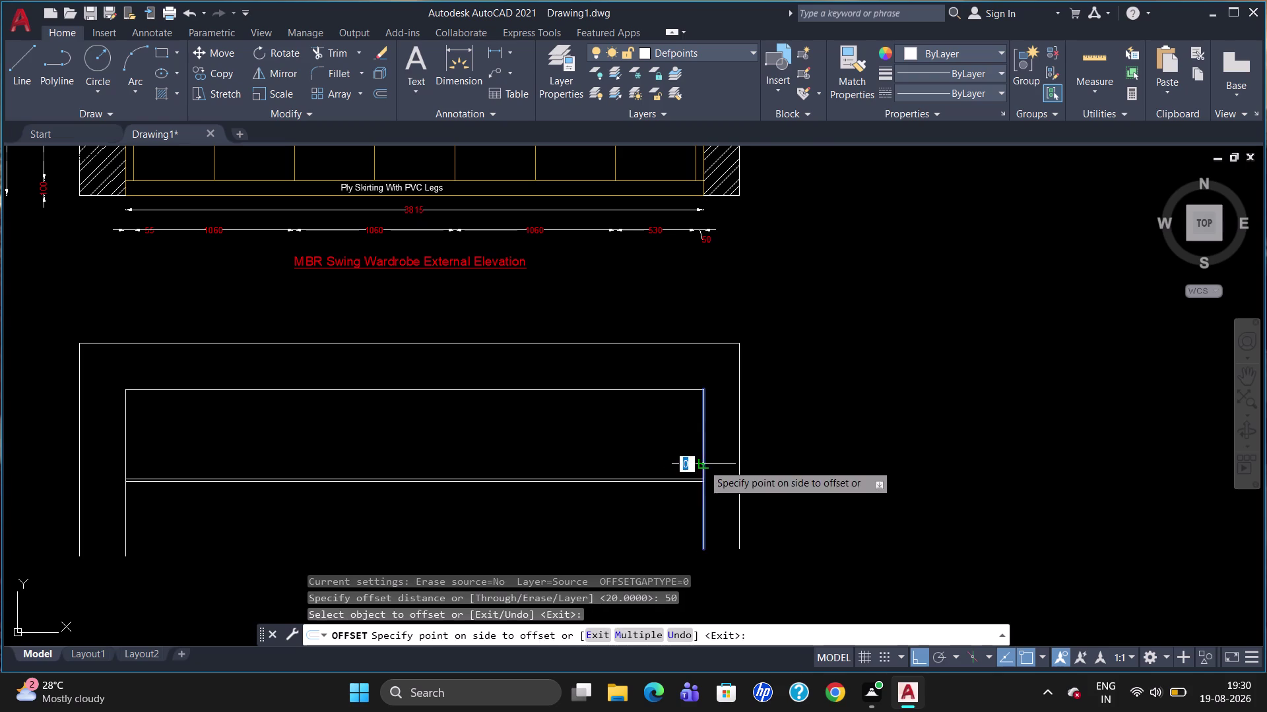
click(693, 472)
click(696, 467)
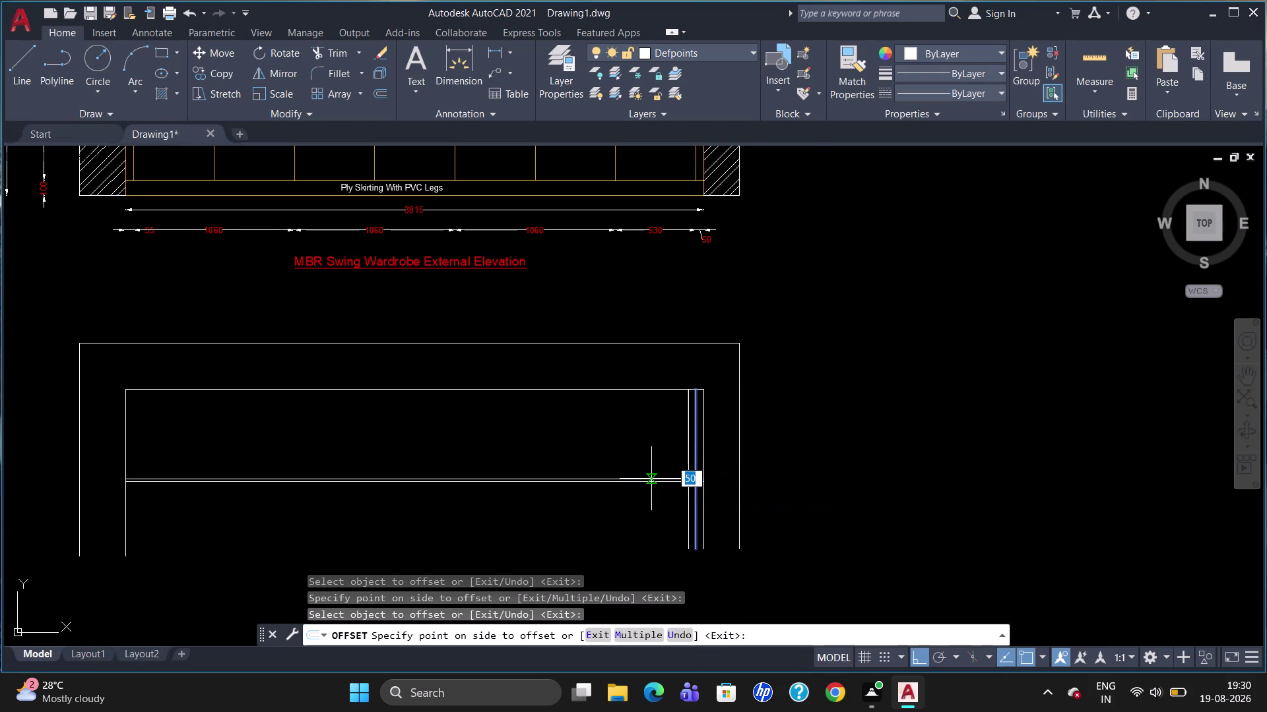
text(530)
key(Return)
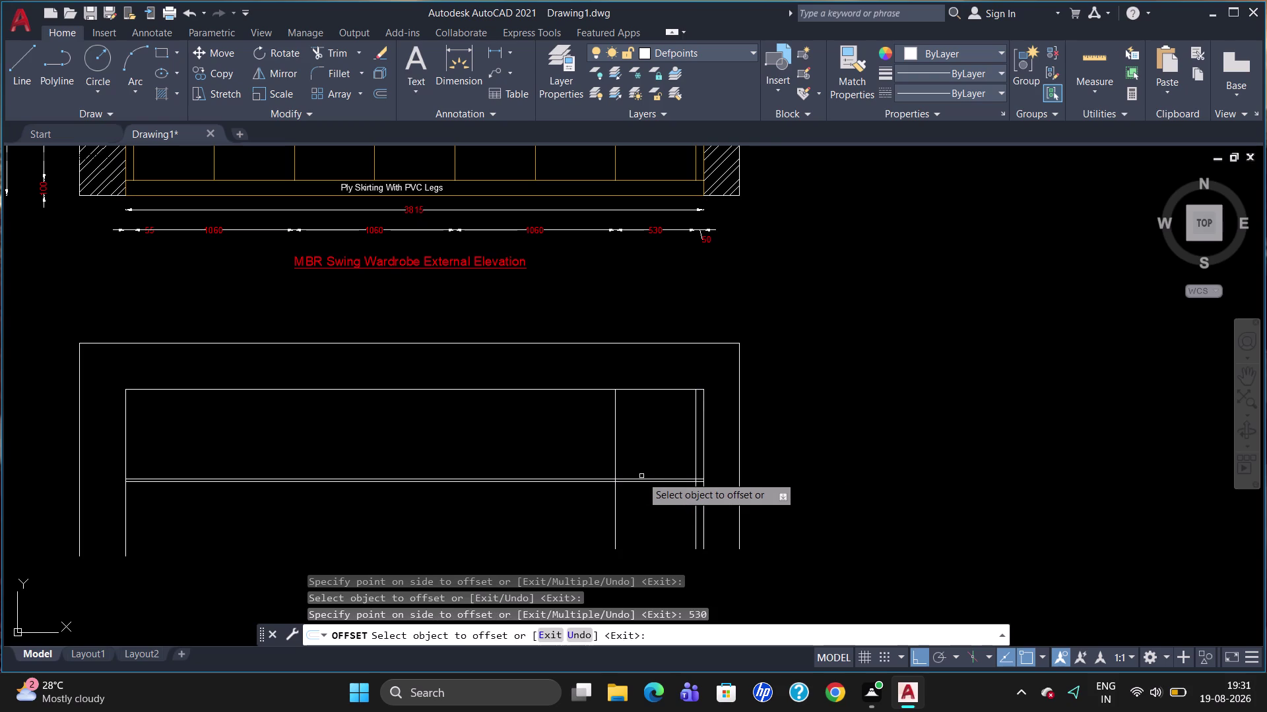
Add three more shutter dividers, each 1060 further left.
click(615, 467)
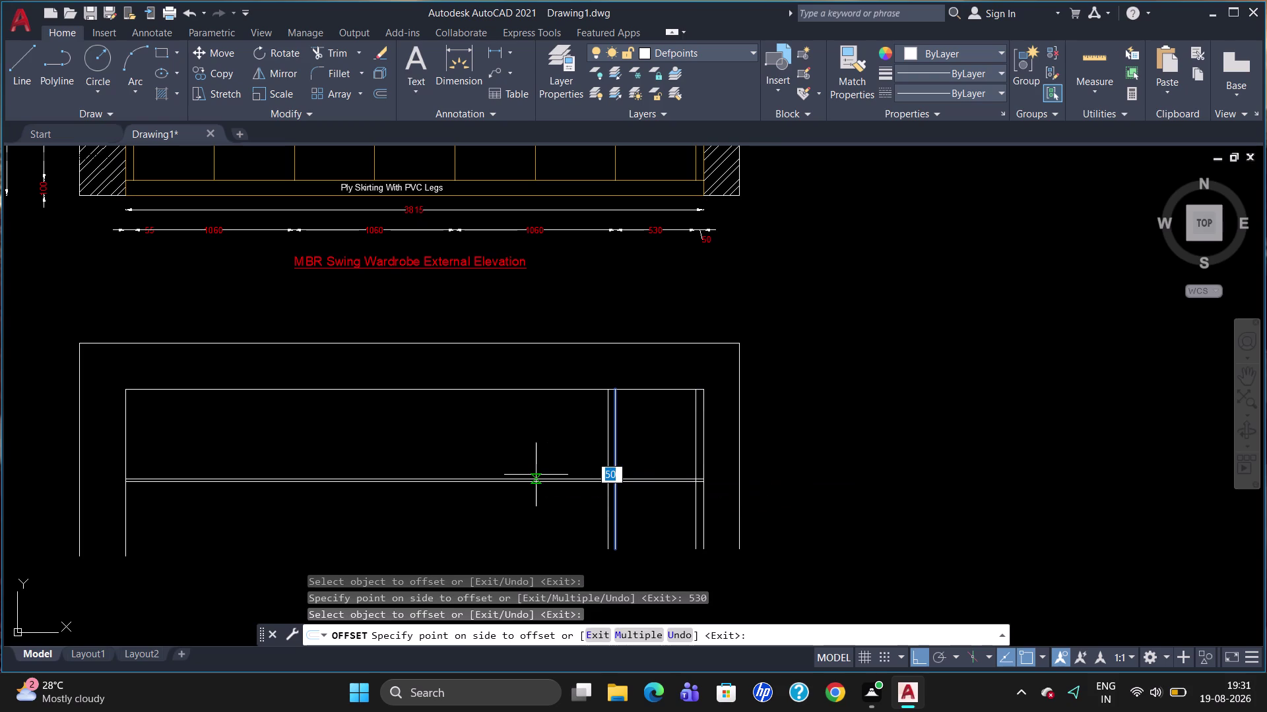
text(1060)
key(Return)
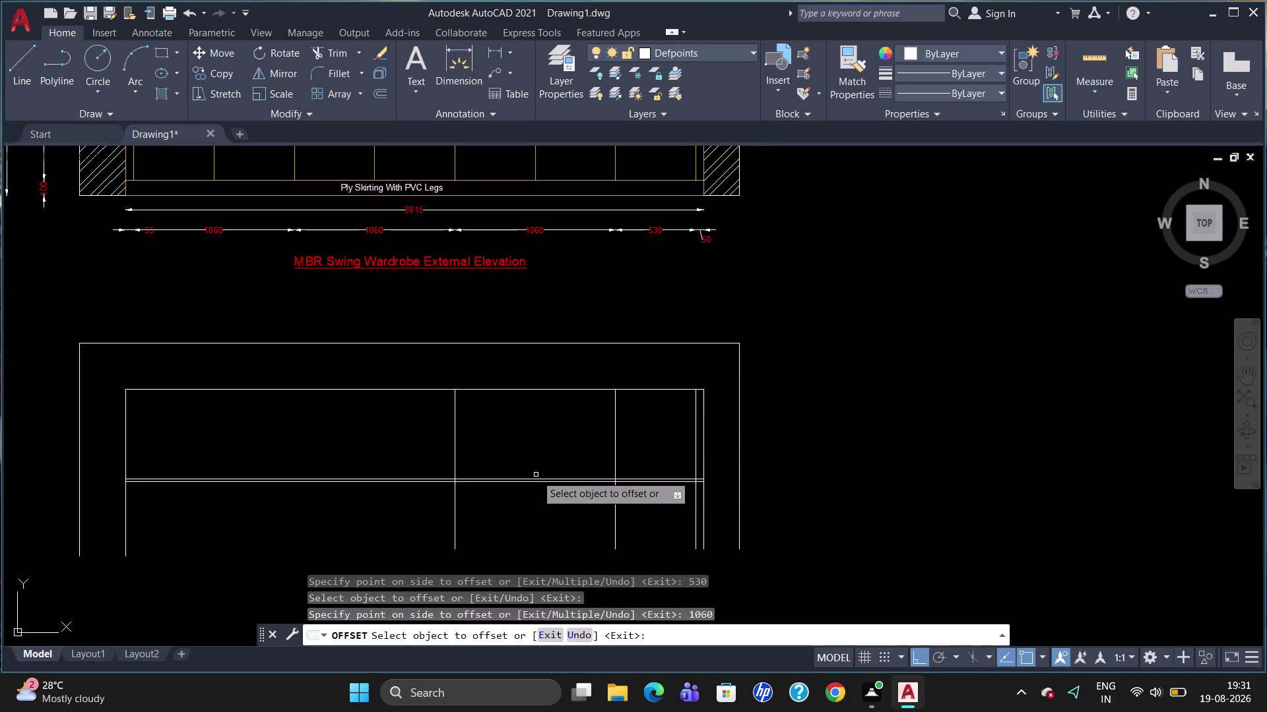
click(452, 452)
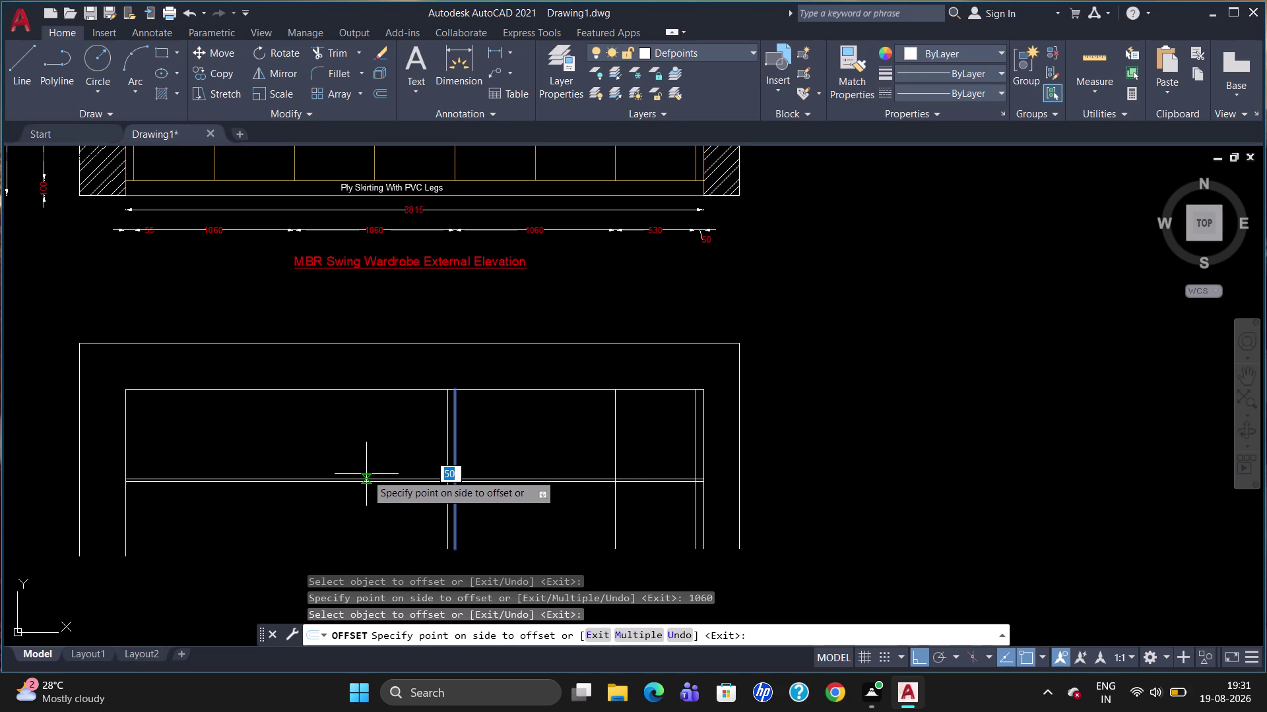
text(1060)
key(Return)
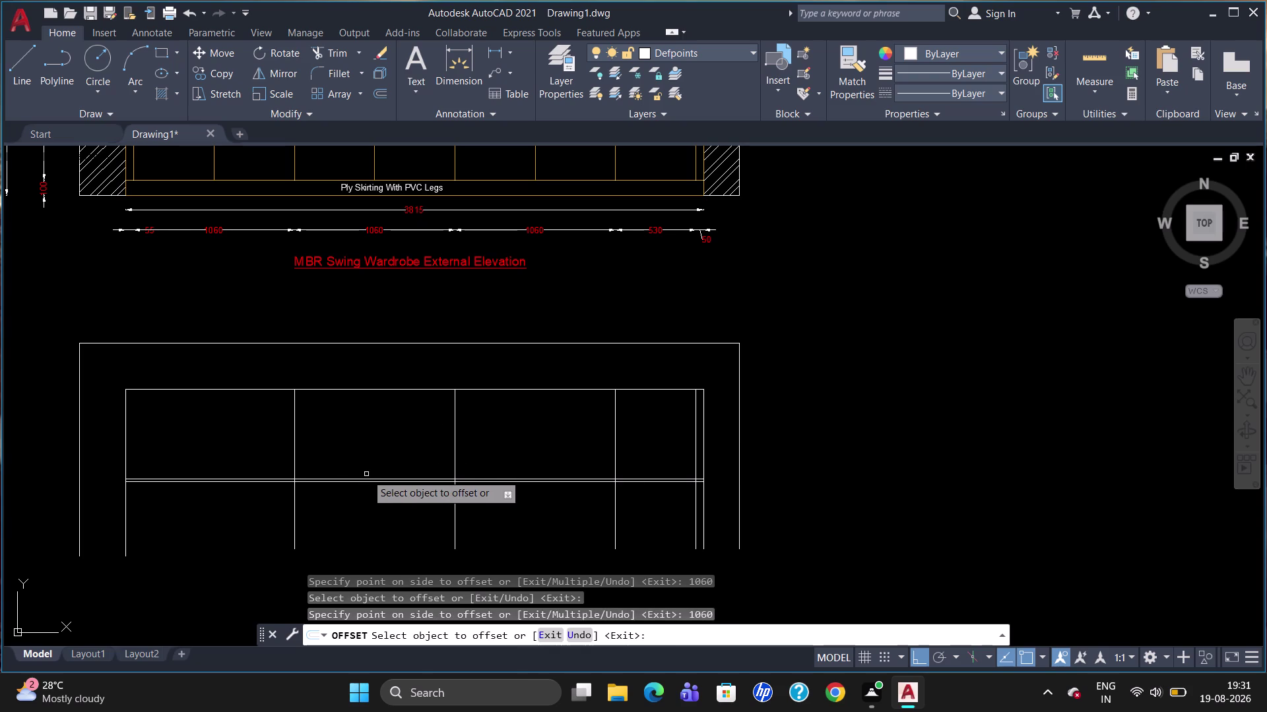
click(293, 469)
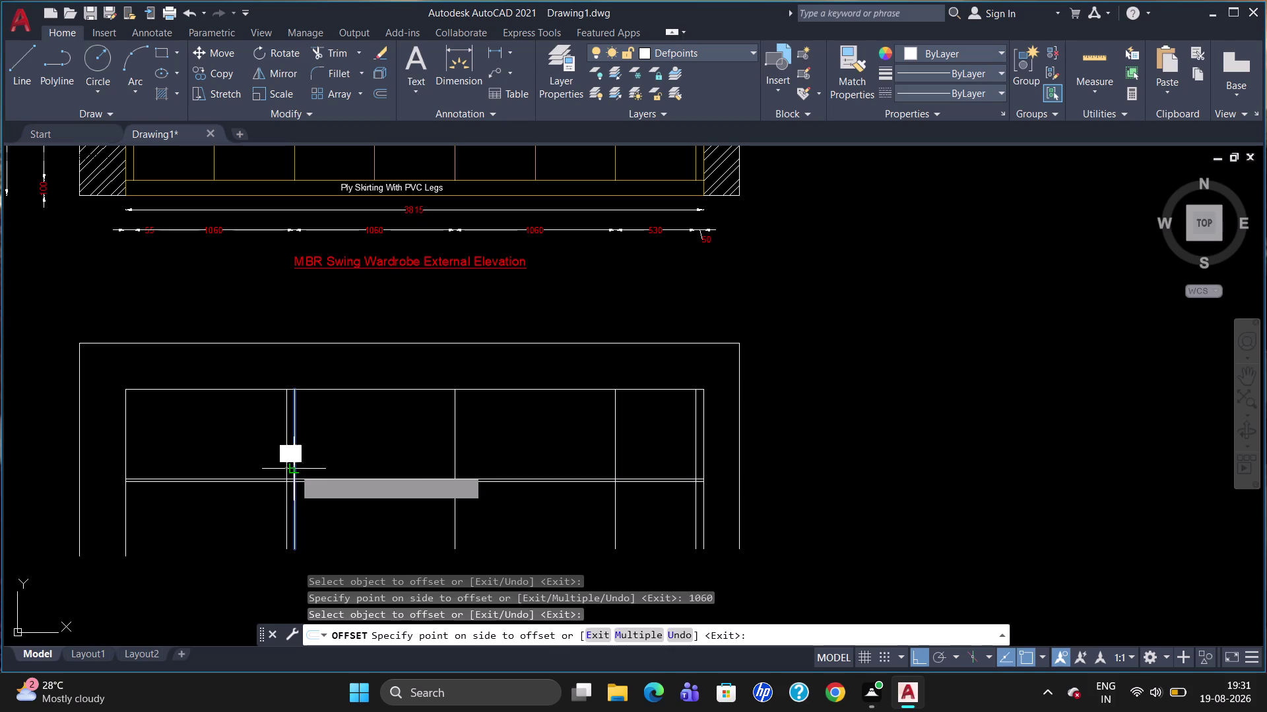
text(1060)
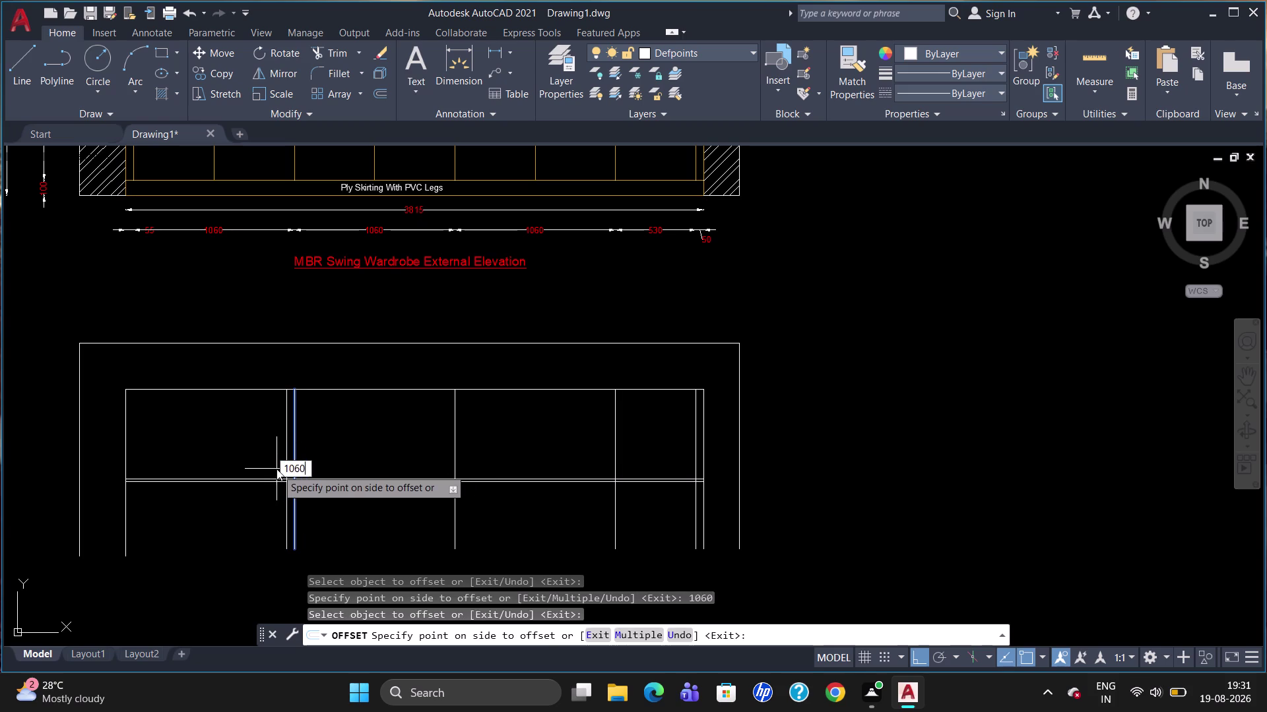
key(Return)
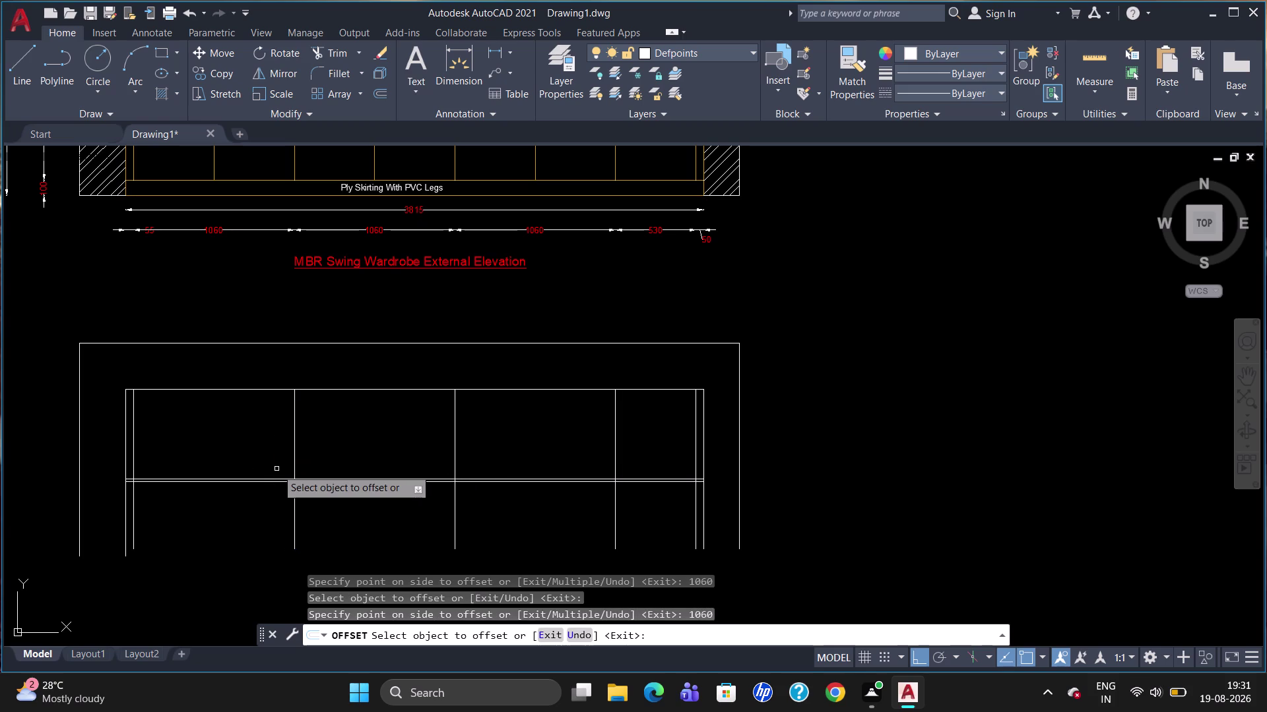
key(Escape)
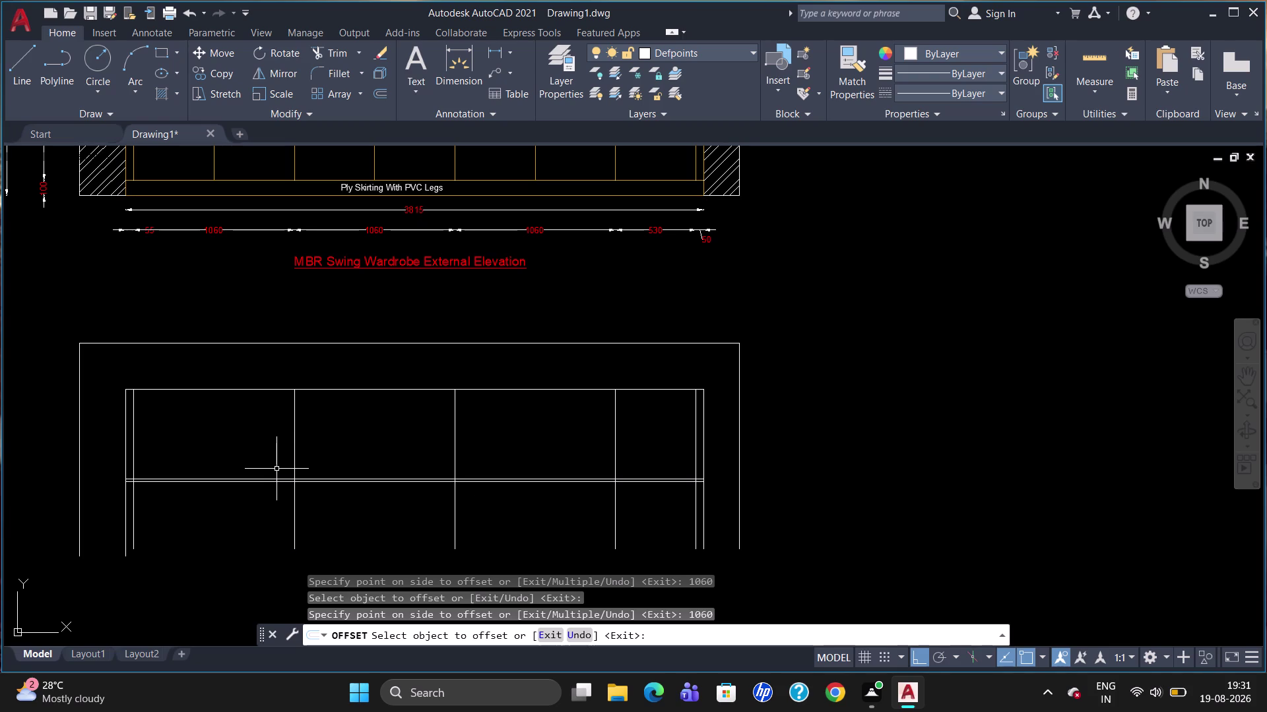
text(tr)
key(Return)
key(Return)
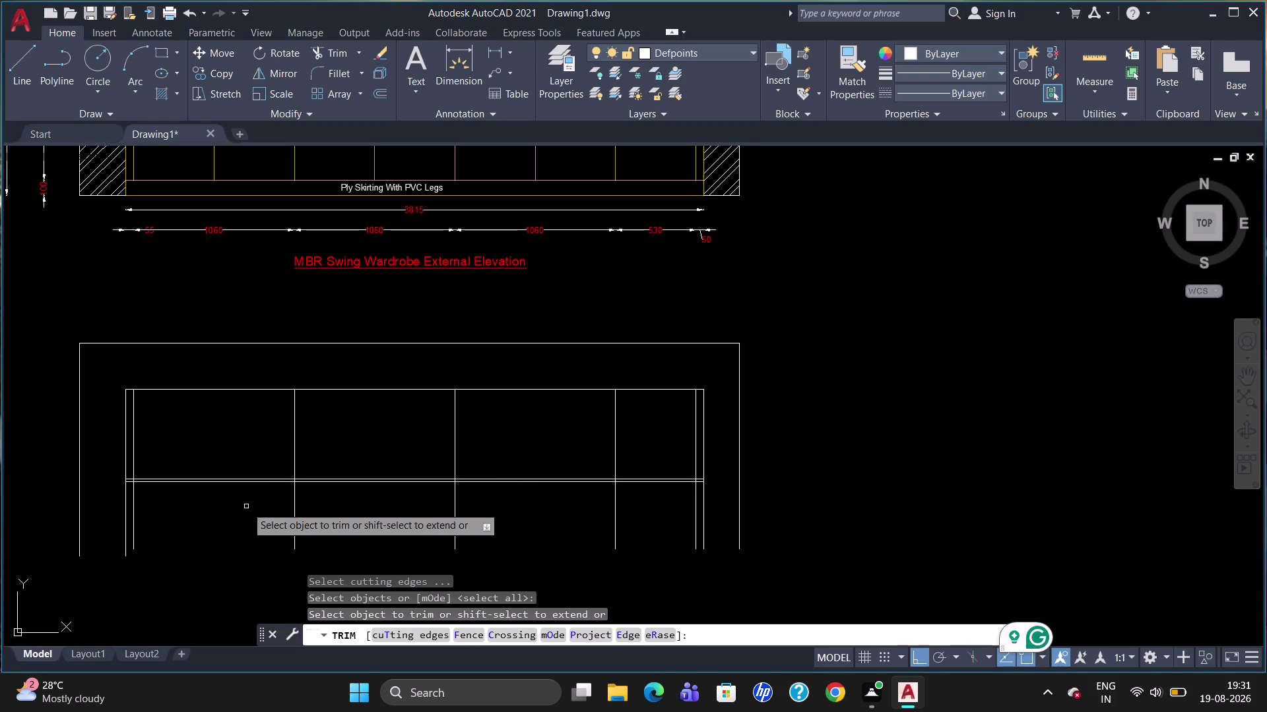
Trim the divider and wall line ends hanging below the doubled front line.
drag(121, 522, 308, 557)
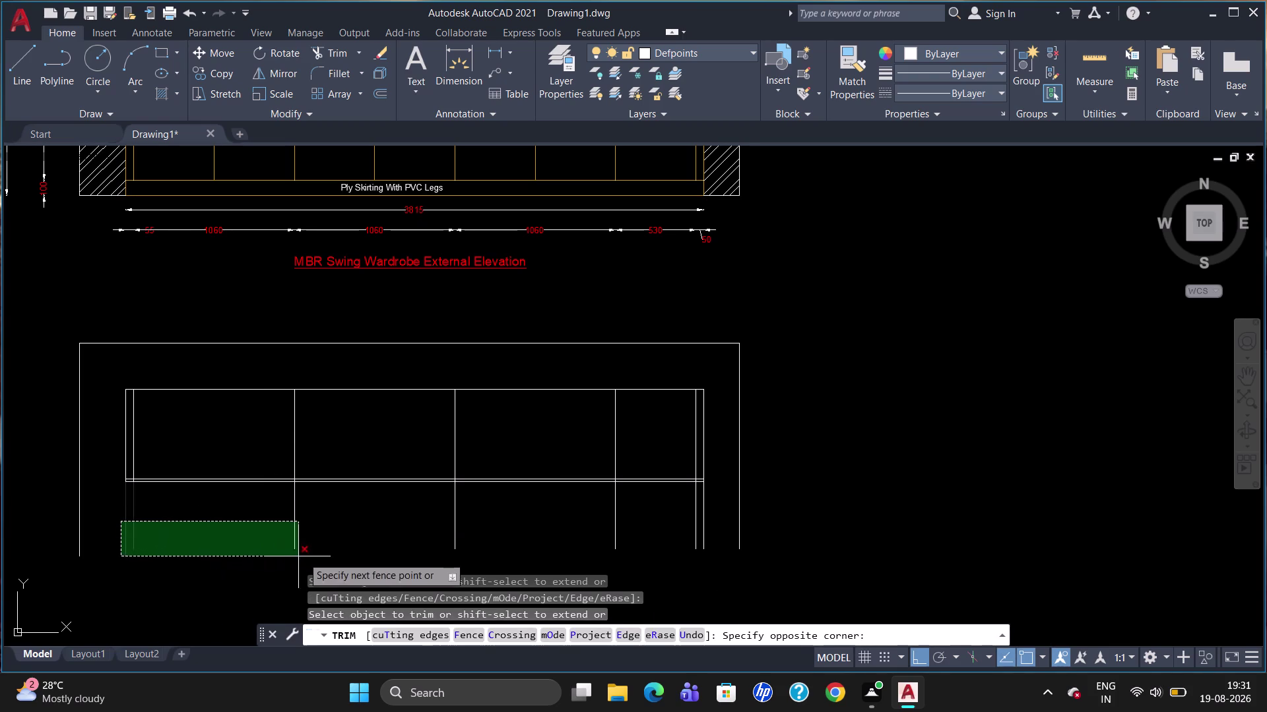
drag(308, 557, 717, 527)
click(713, 527)
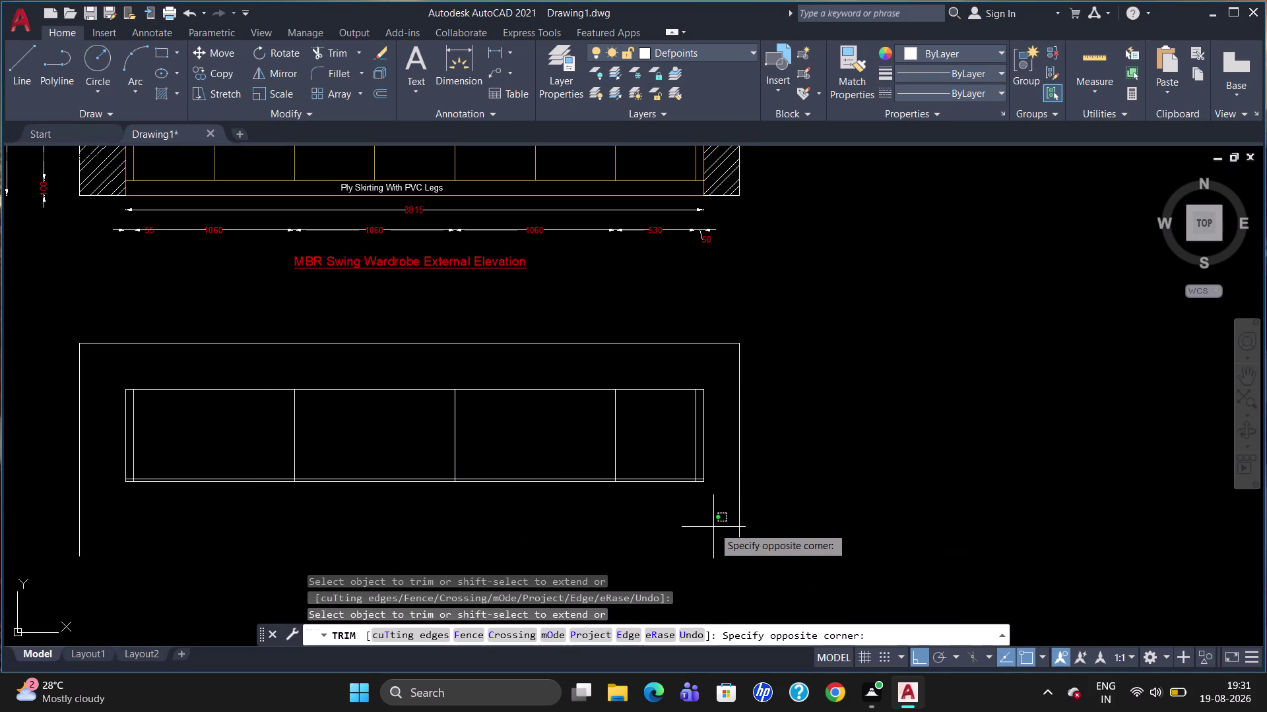
key(Escape)
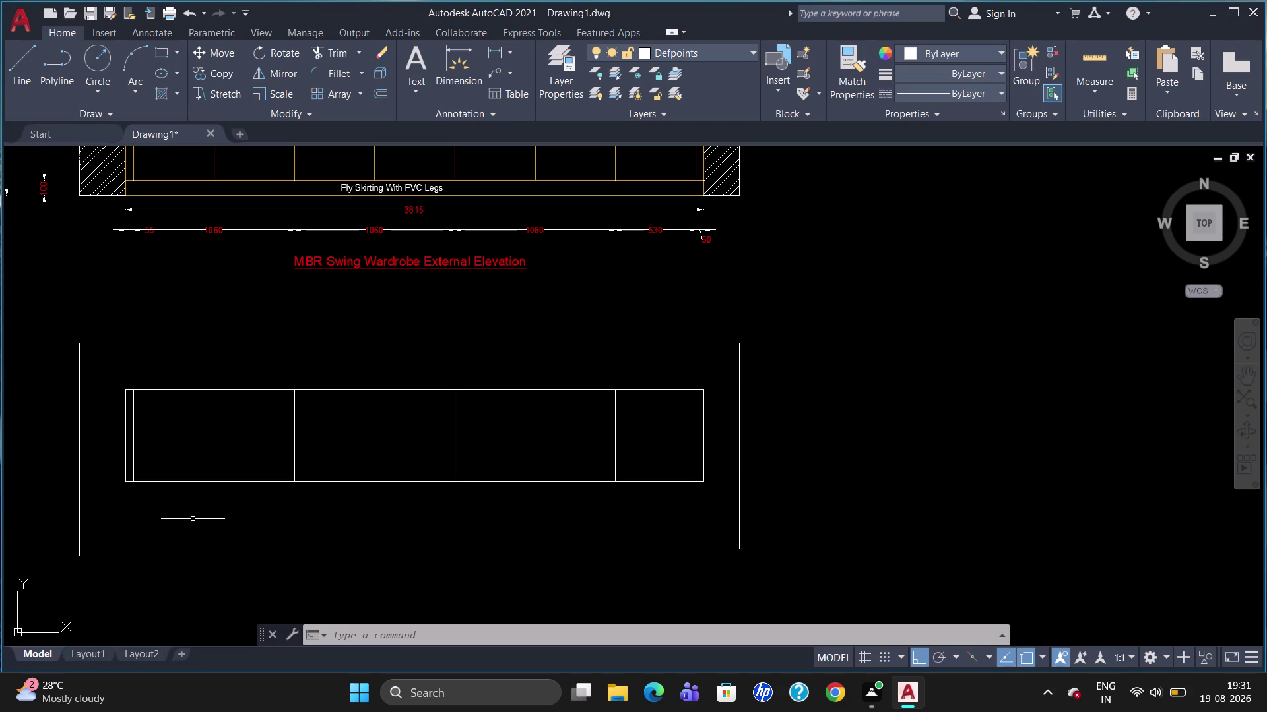
key(l)
key(Return)
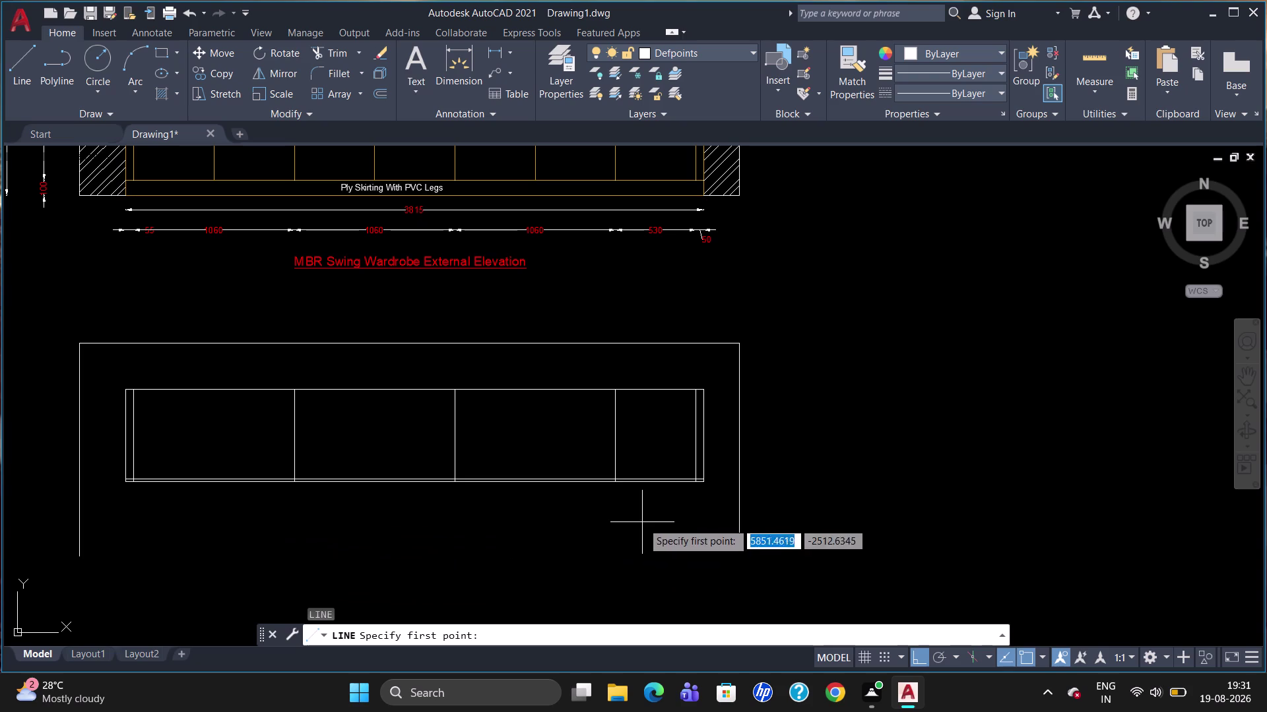
Draw a line extending the right wall downward from the plan's lower-right end.
click(704, 489)
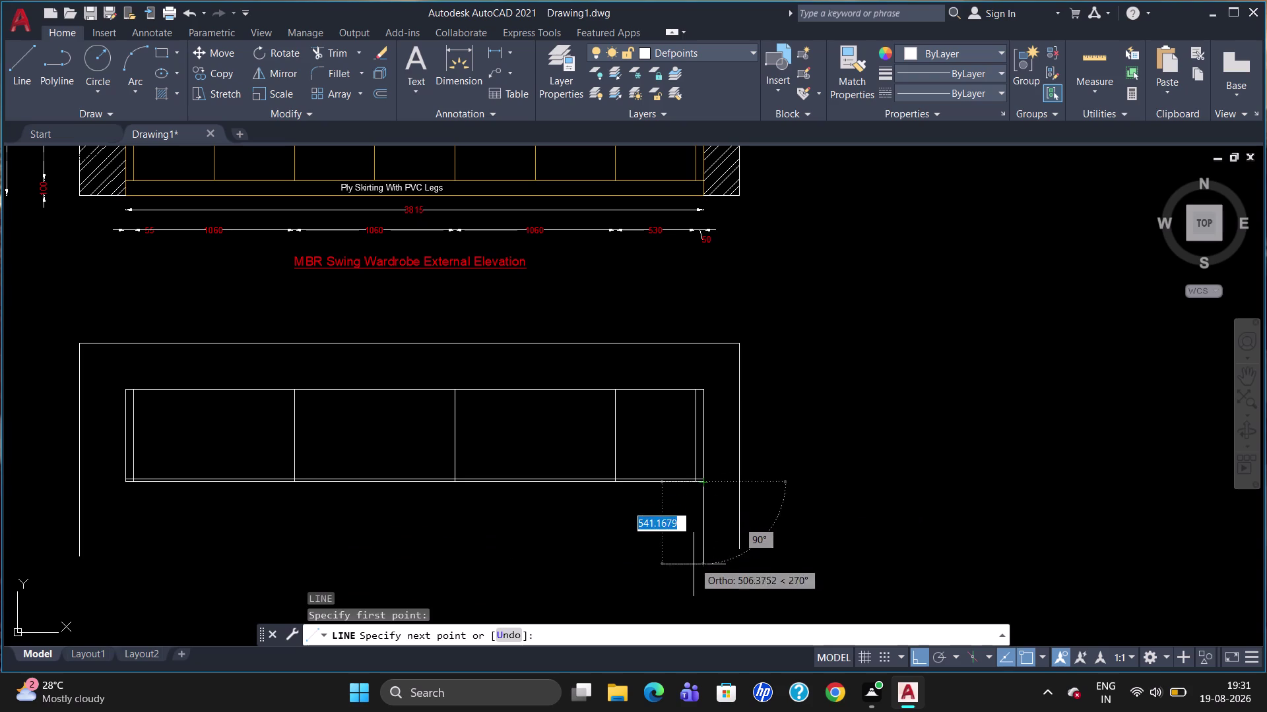
click(702, 595)
key(Escape)
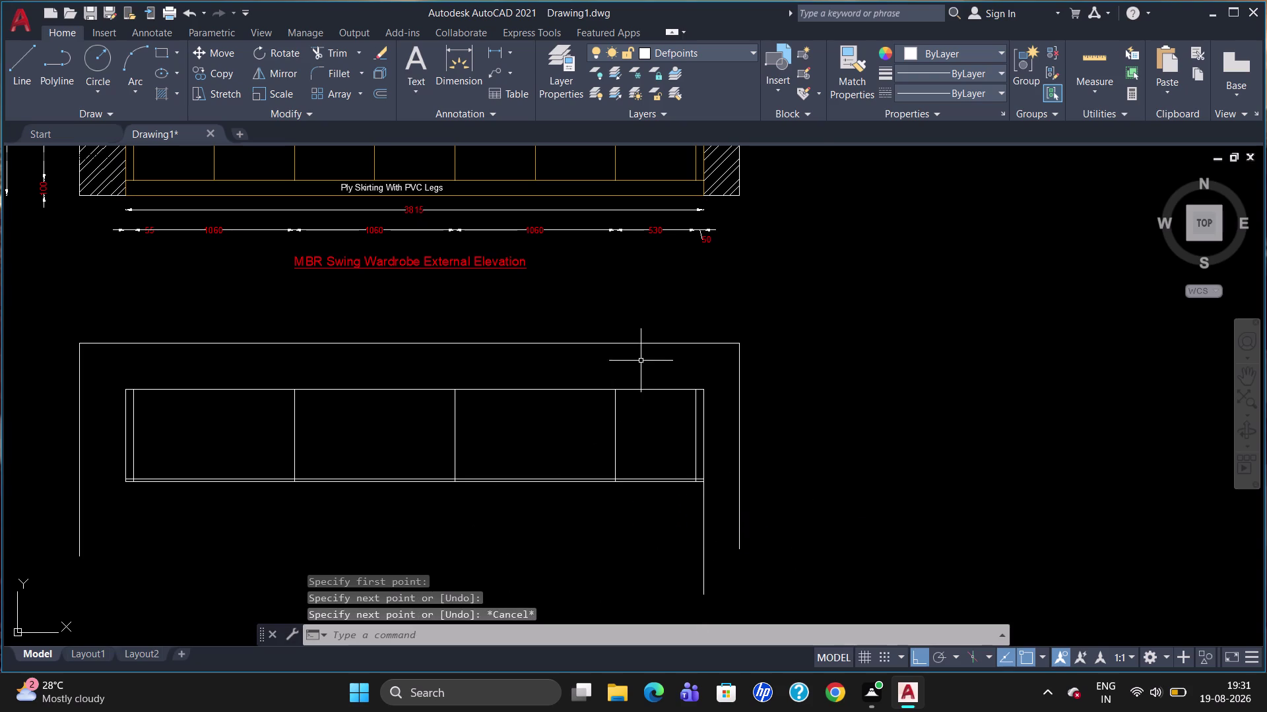
scroll(down, 3)
scroll(up, 3)
scroll(down, 3)
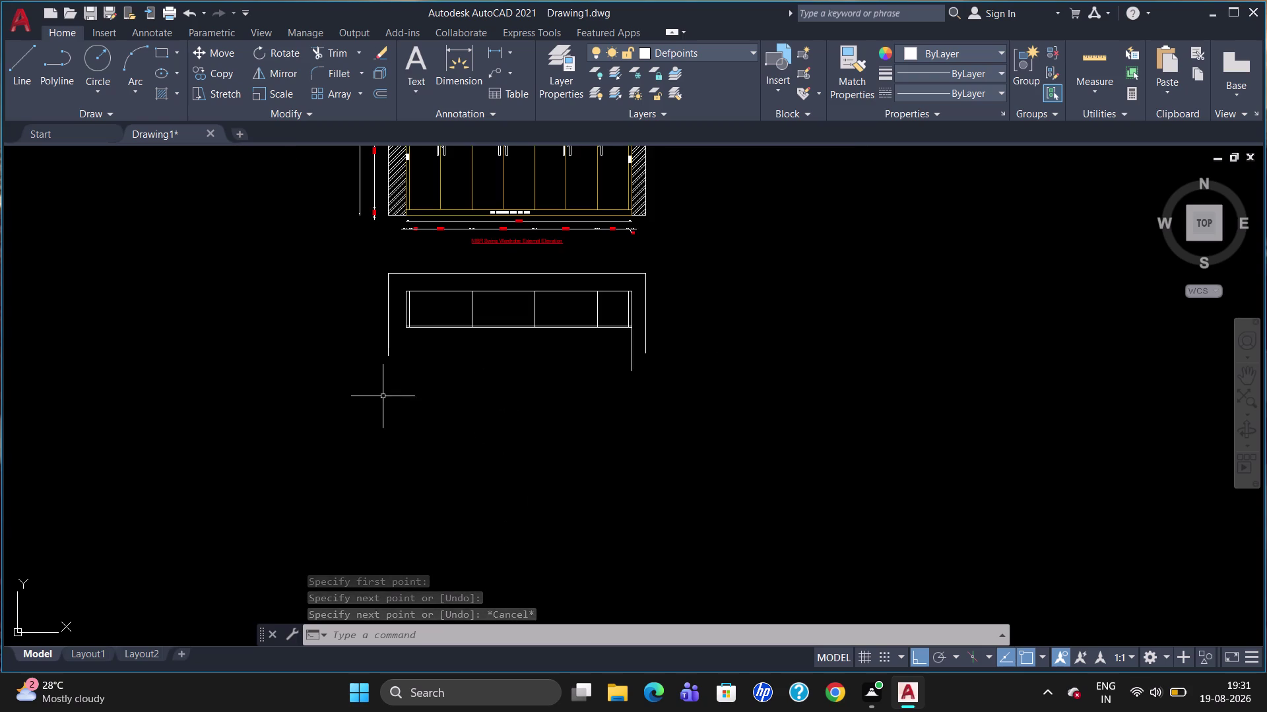
scroll(up, 3)
scroll(up, 3)
scroll(up, 3)
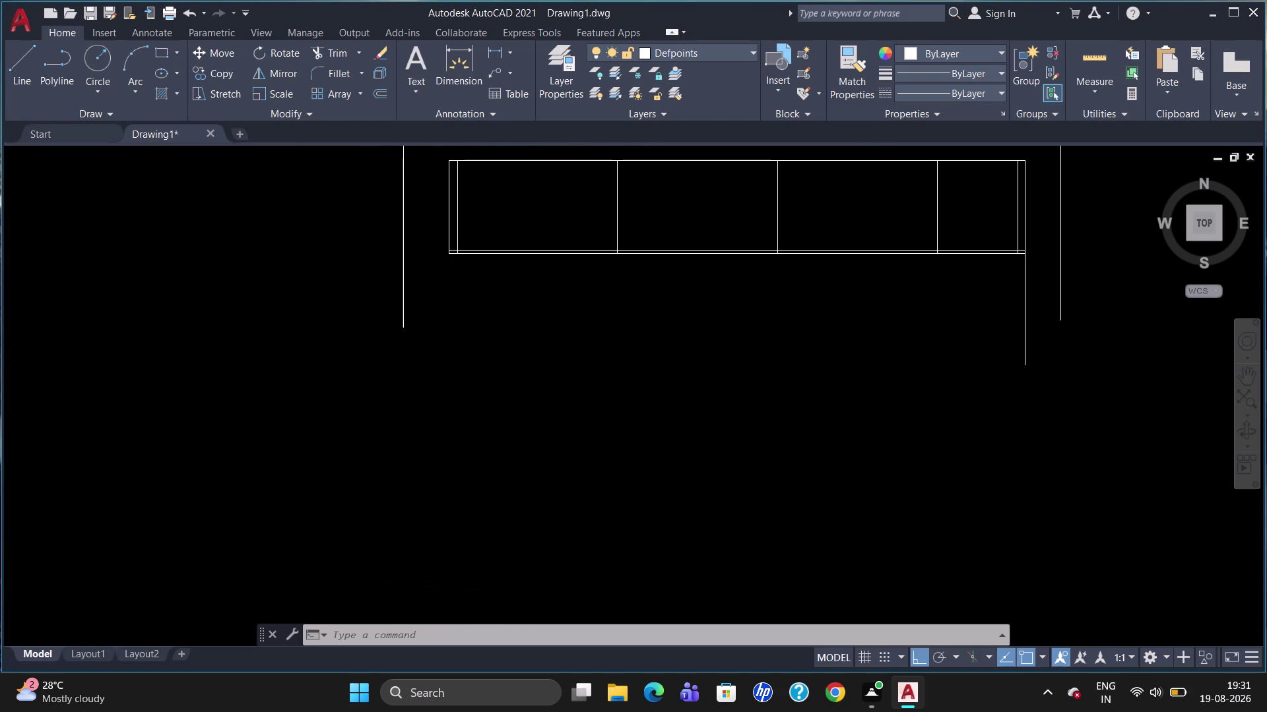
scroll(down, 3)
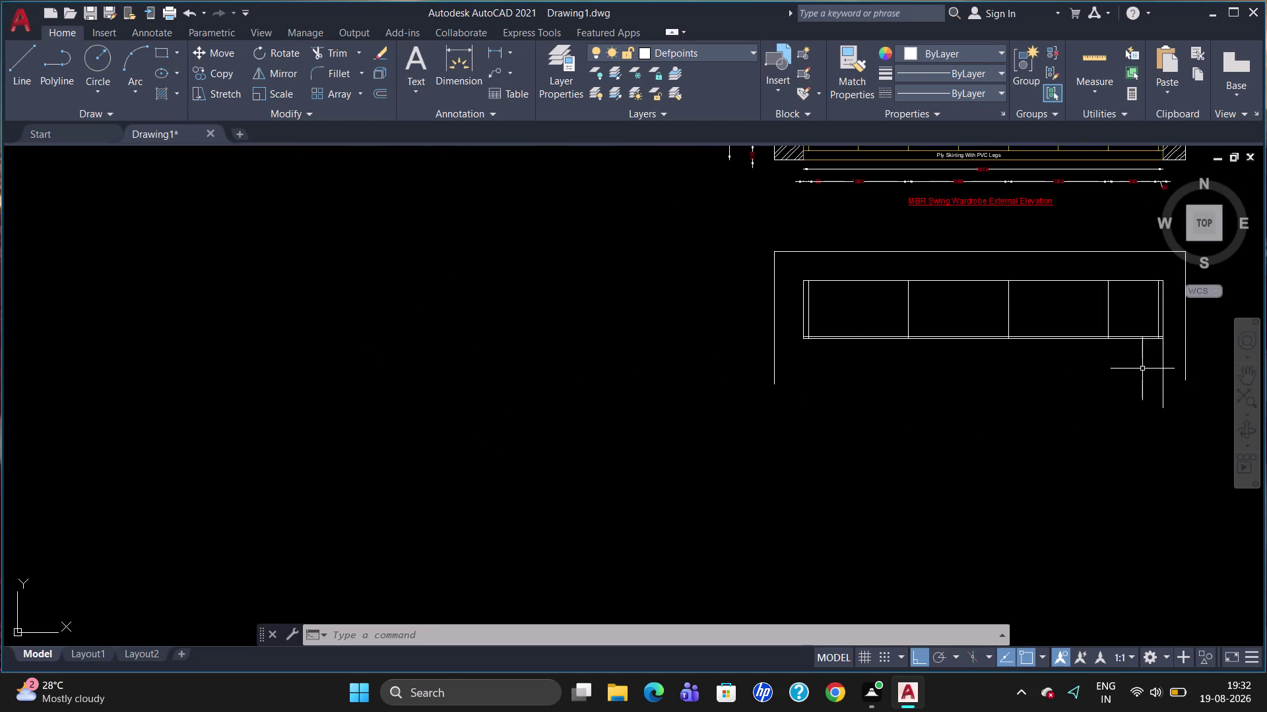
scroll(up, 3)
Draw a vertical line down from the plan's left corner.
key(l)
key(Return)
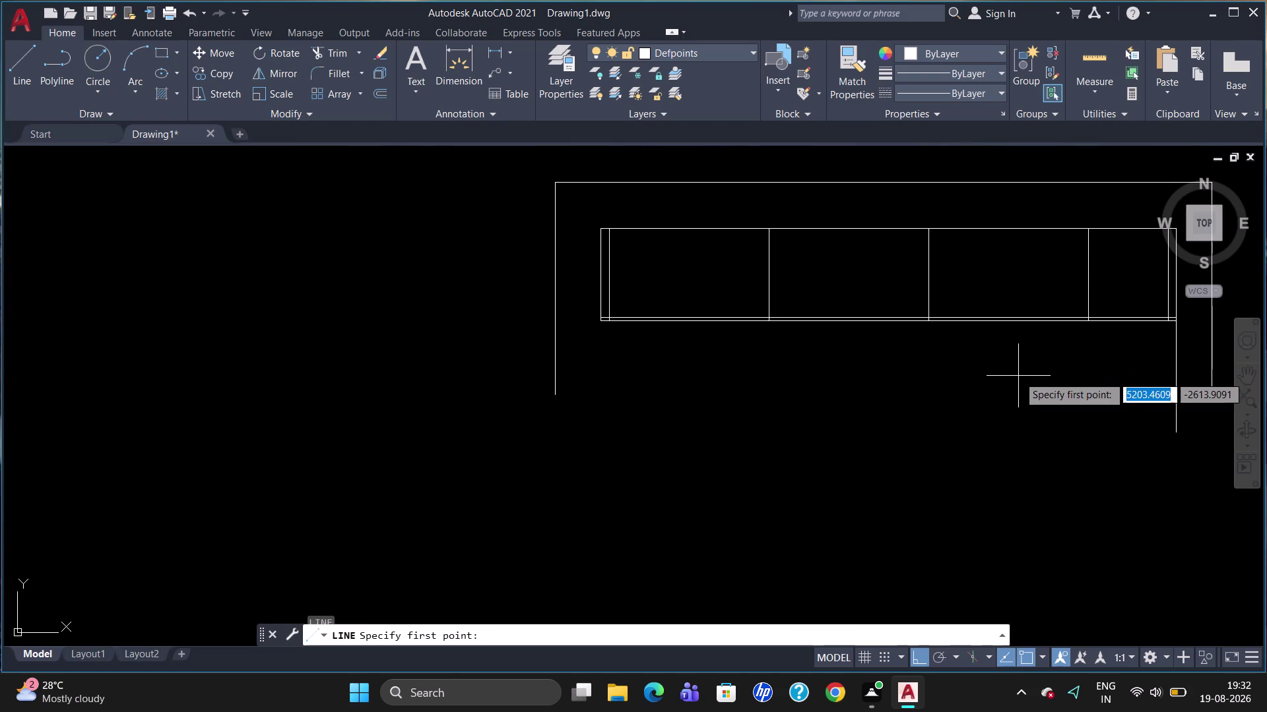
click(598, 323)
click(583, 399)
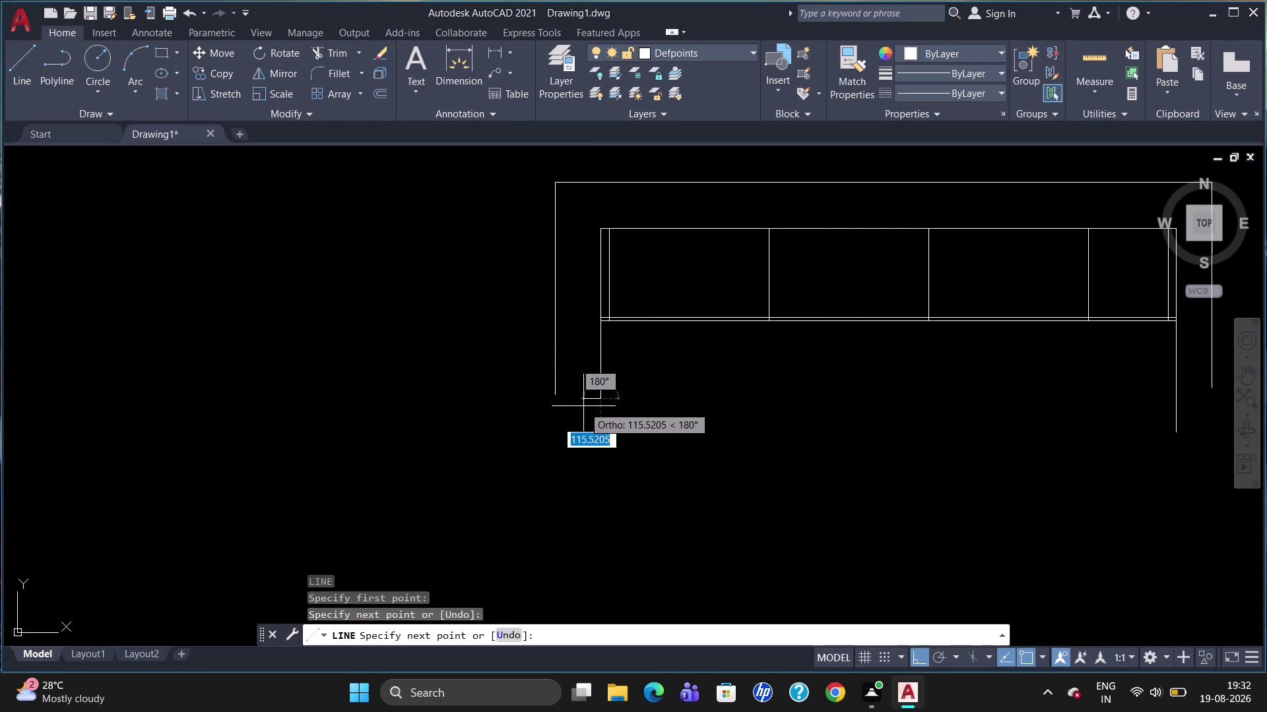
key(Escape)
scroll(down, 3)
scroll(up, 3)
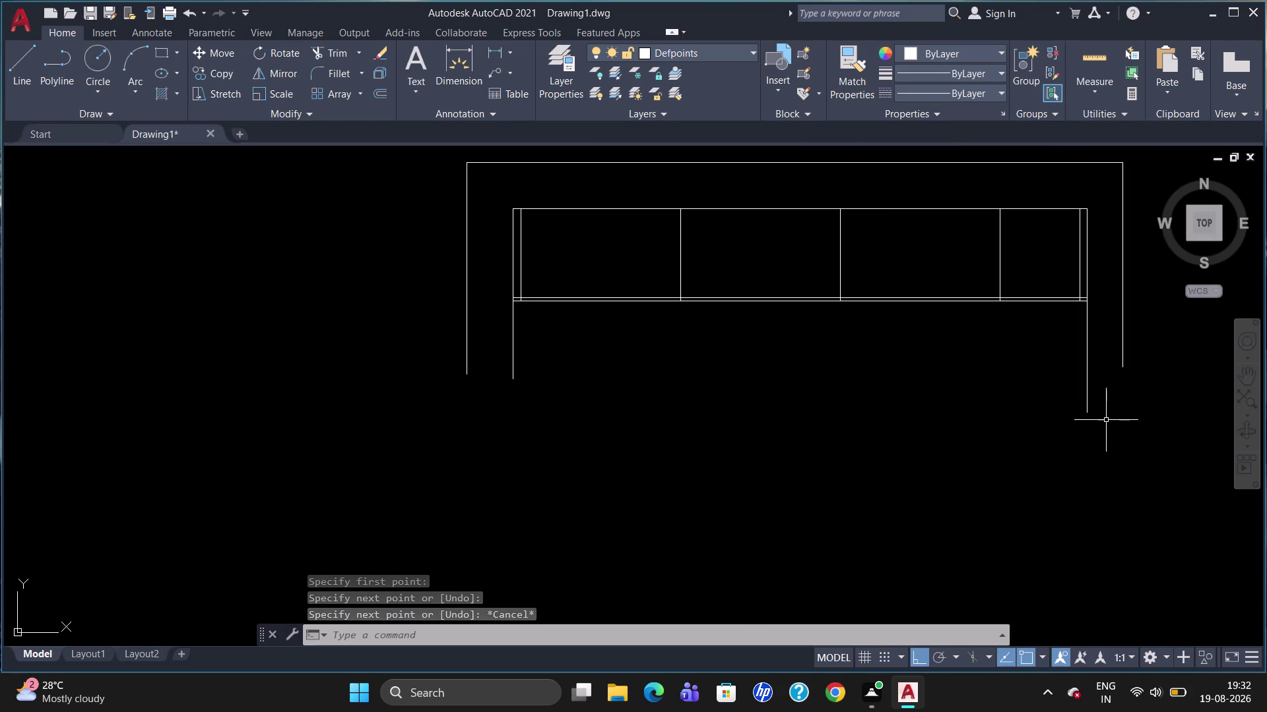
key(l)
key(Return)
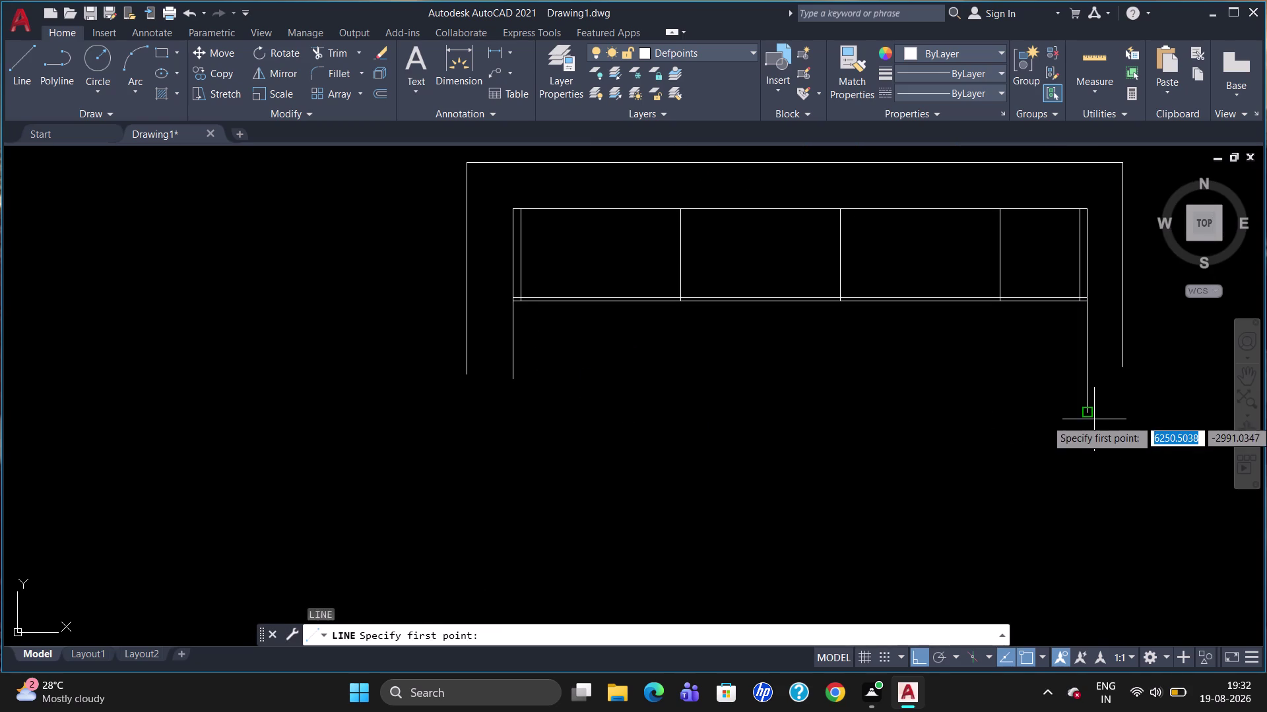
Draw the right panel's bottom line and extend its outer edge down to it.
click(1089, 415)
click(1147, 407)
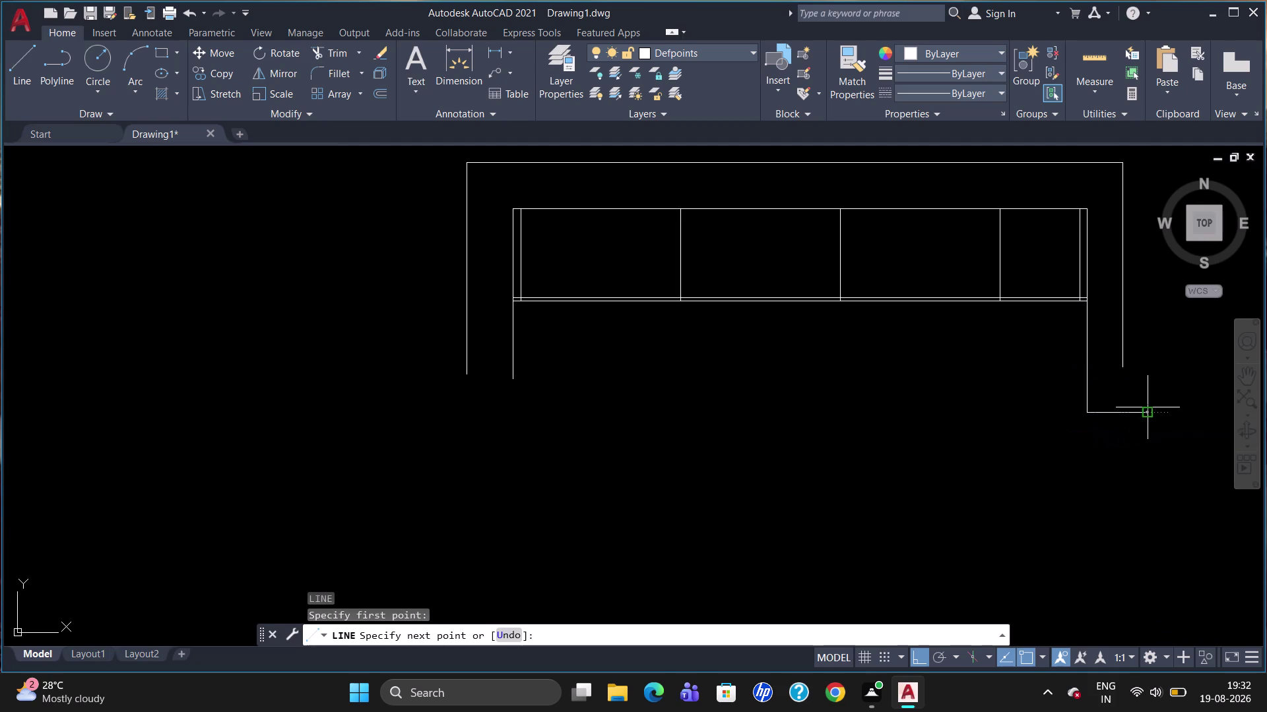
key(Escape)
text(e)
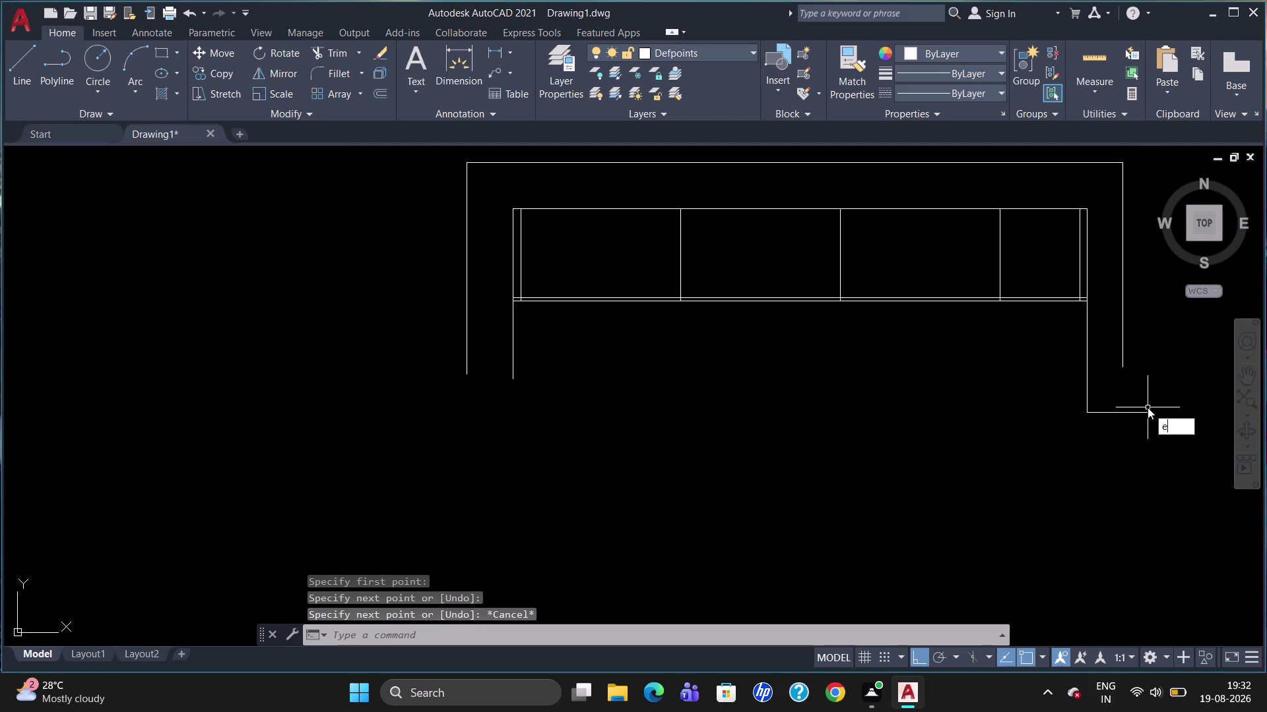
text(x)
key(Return)
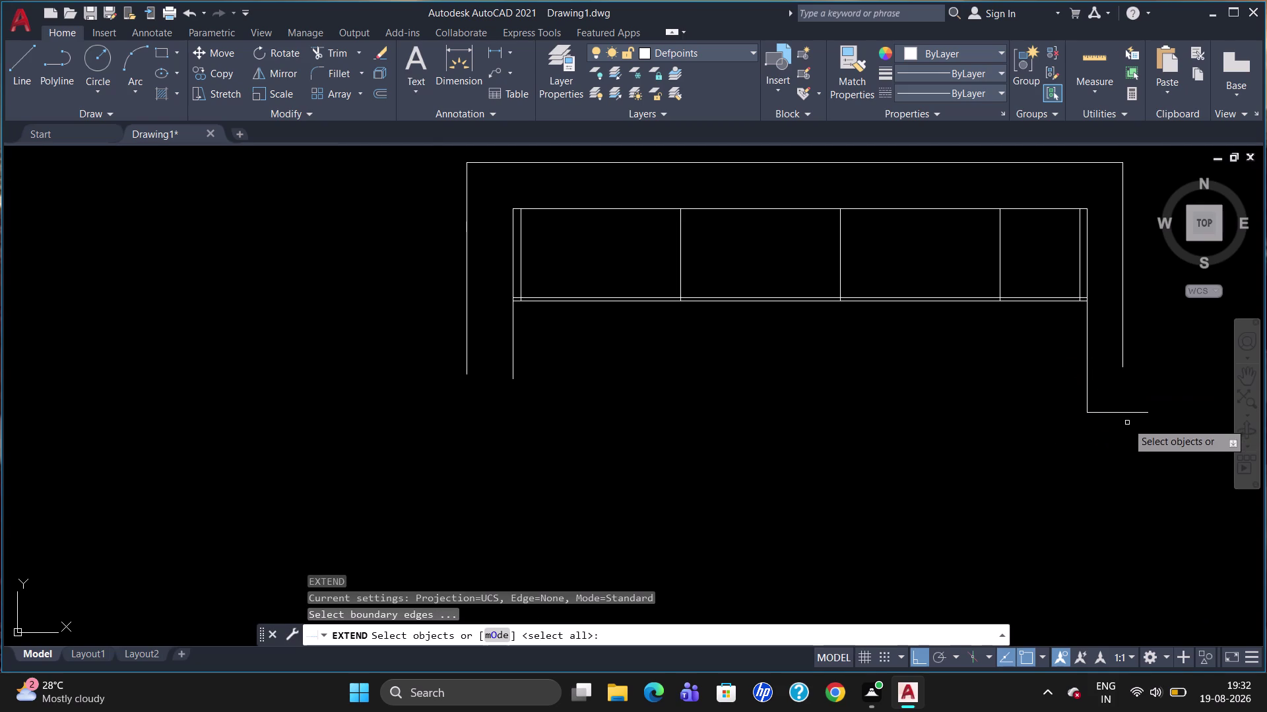
click(1122, 414)
key(Return)
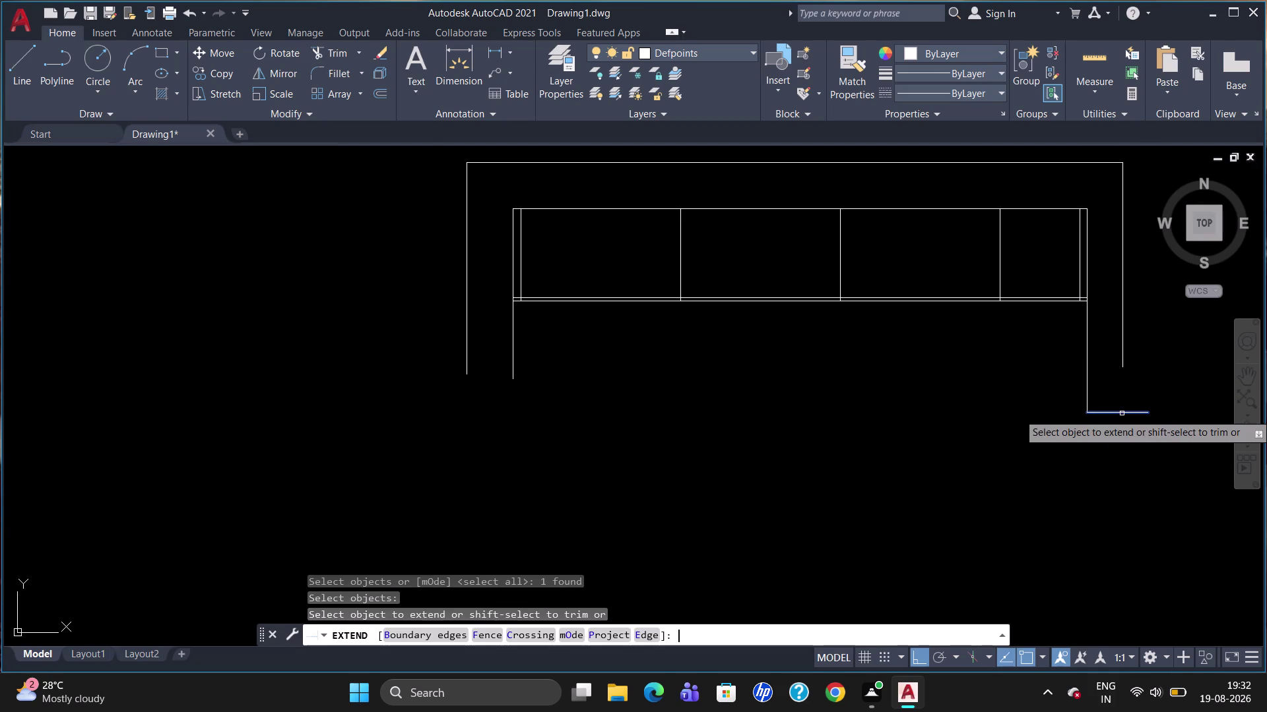
click(1120, 353)
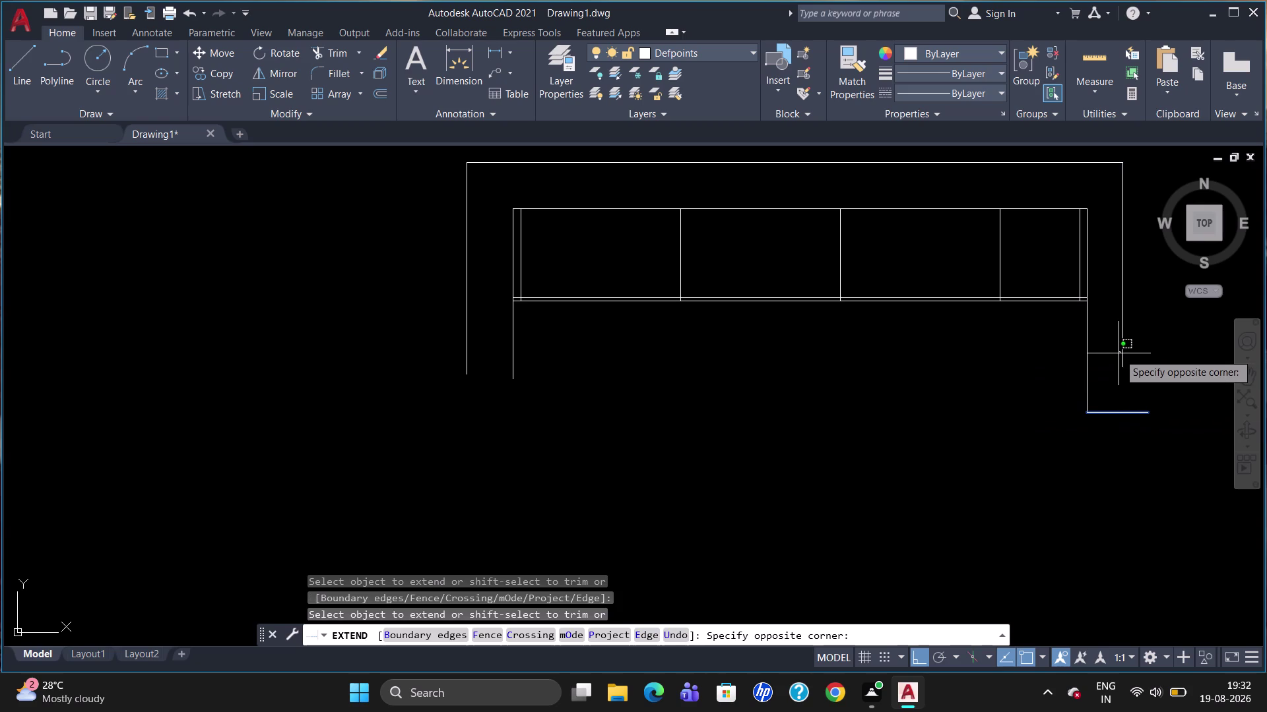
click(1120, 352)
click(1122, 350)
key(Escape)
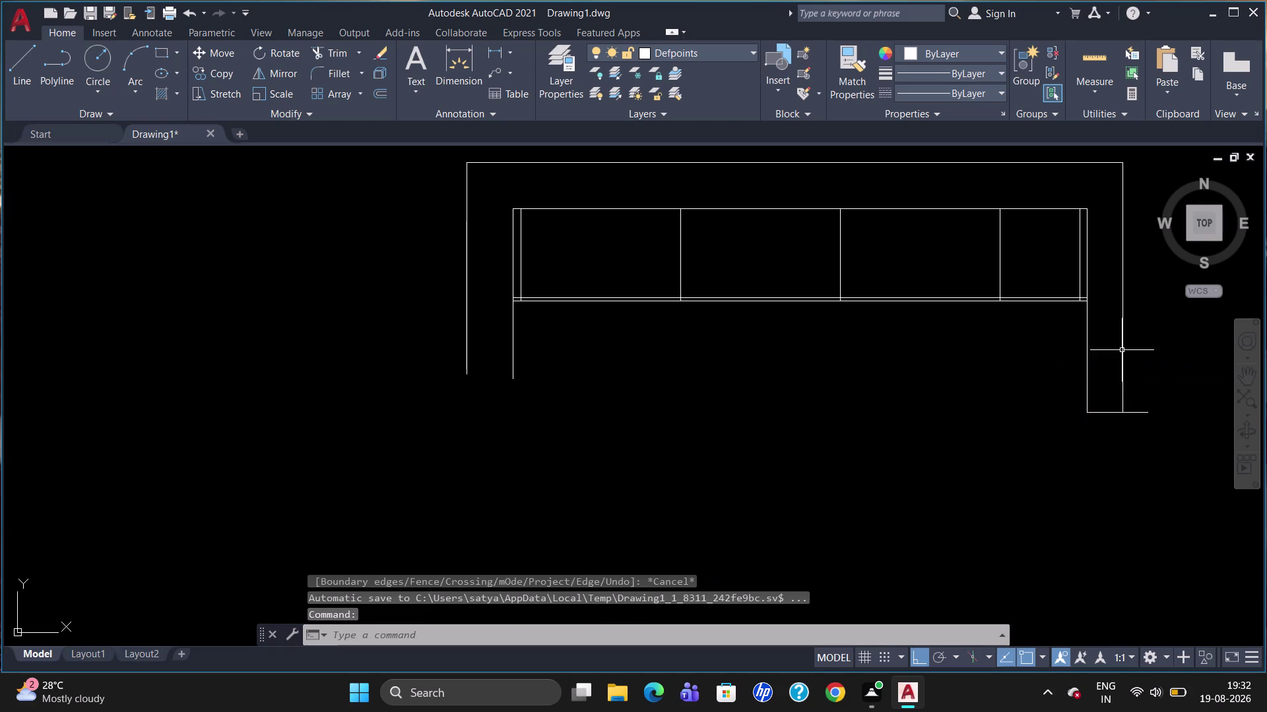
Trim the bottom line's overhang beyond the right panel's outer edge.
text(tr)
key(Return)
key(Return)
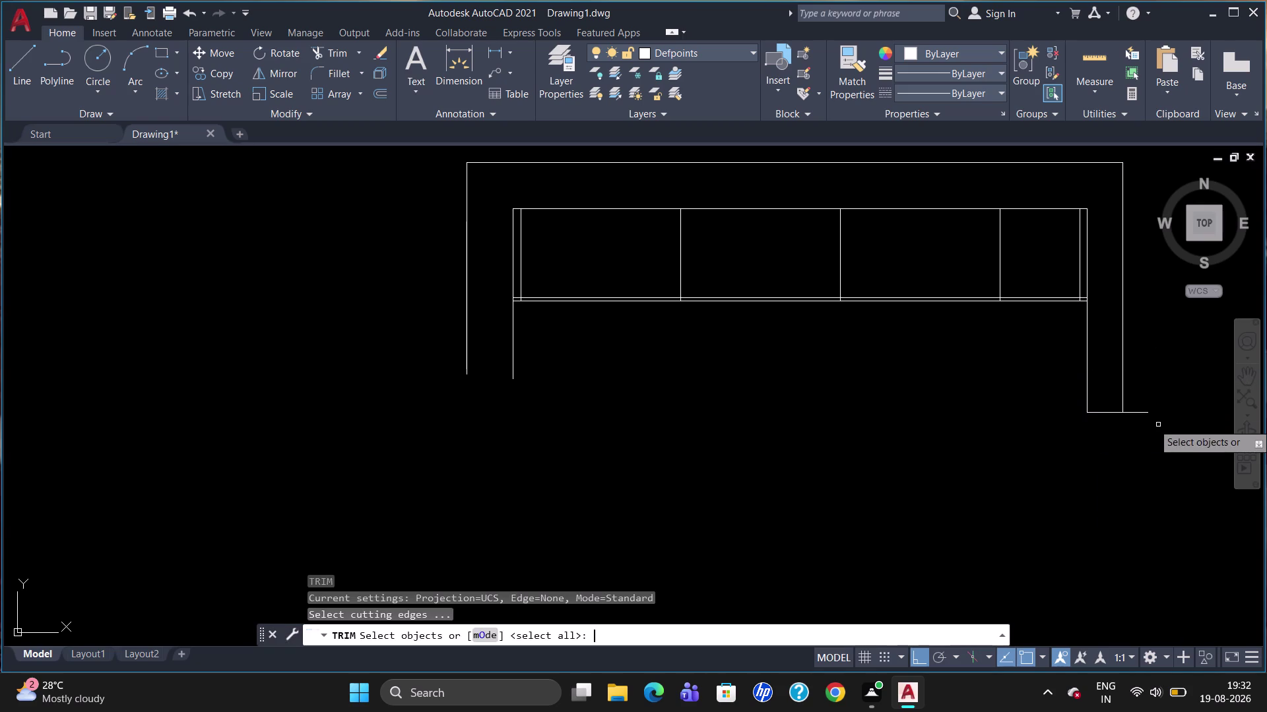
click(1137, 406)
click(1136, 412)
click(1137, 415)
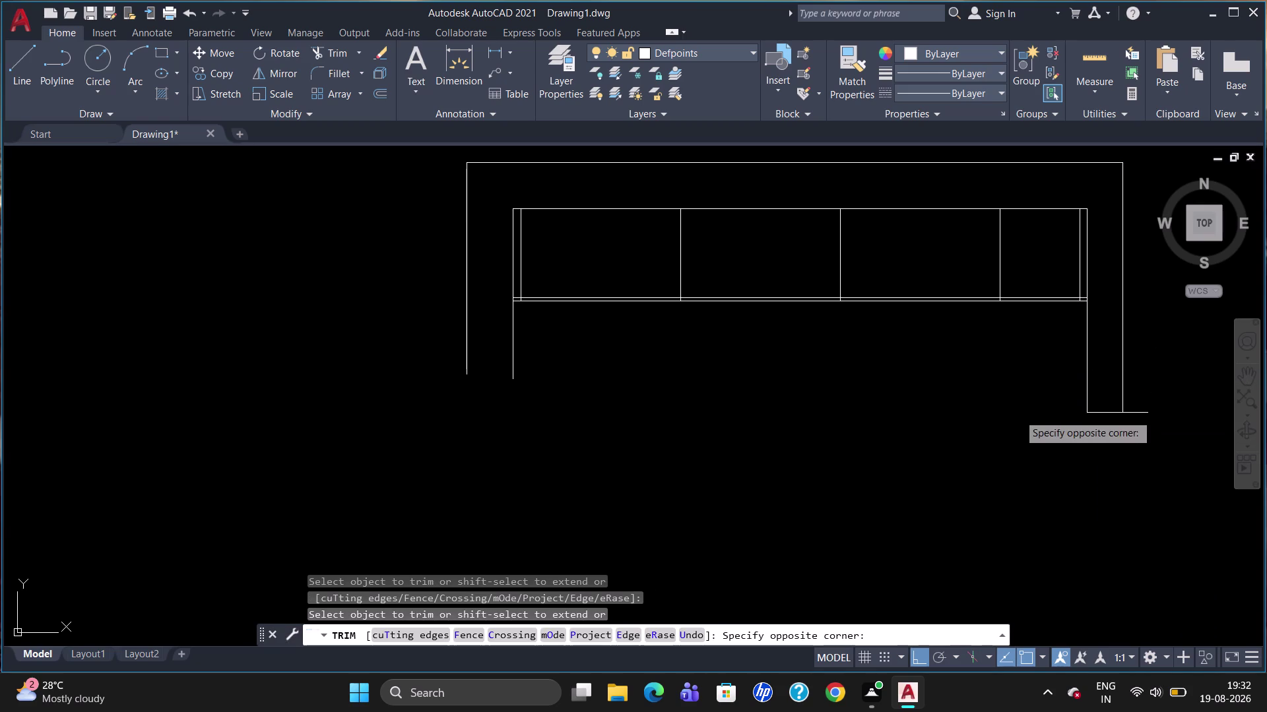
key(Escape)
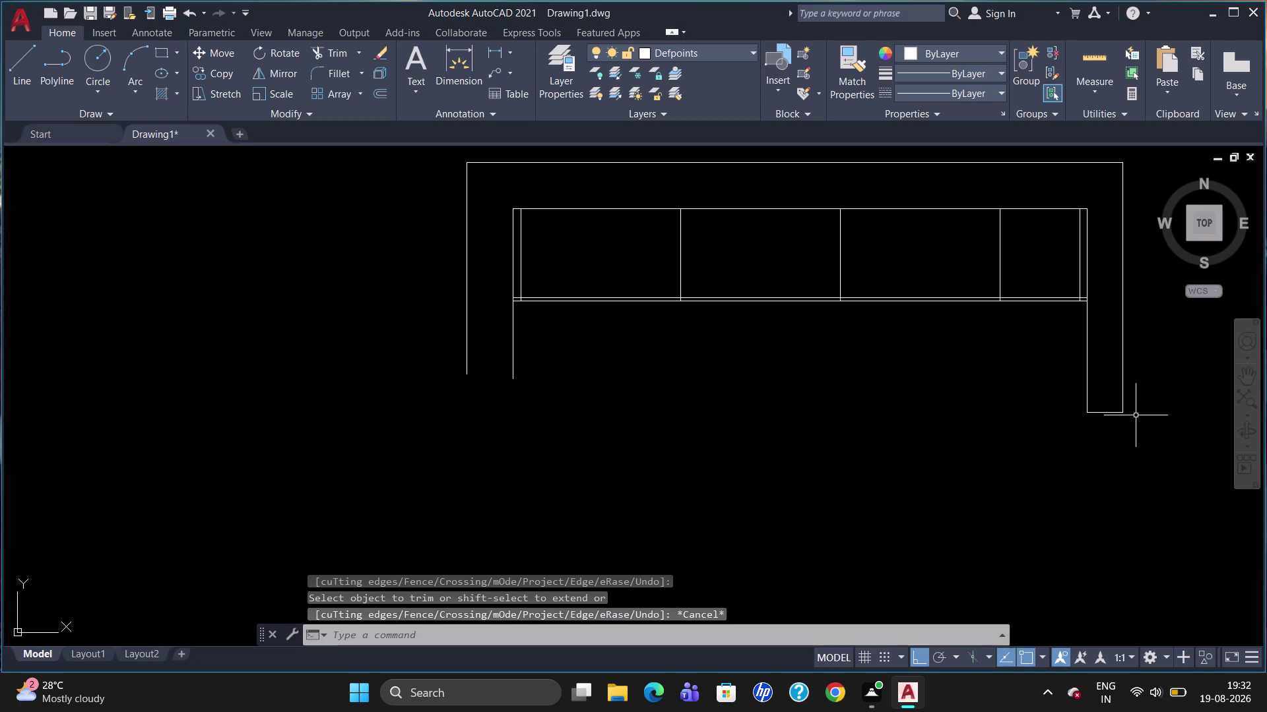
key(l)
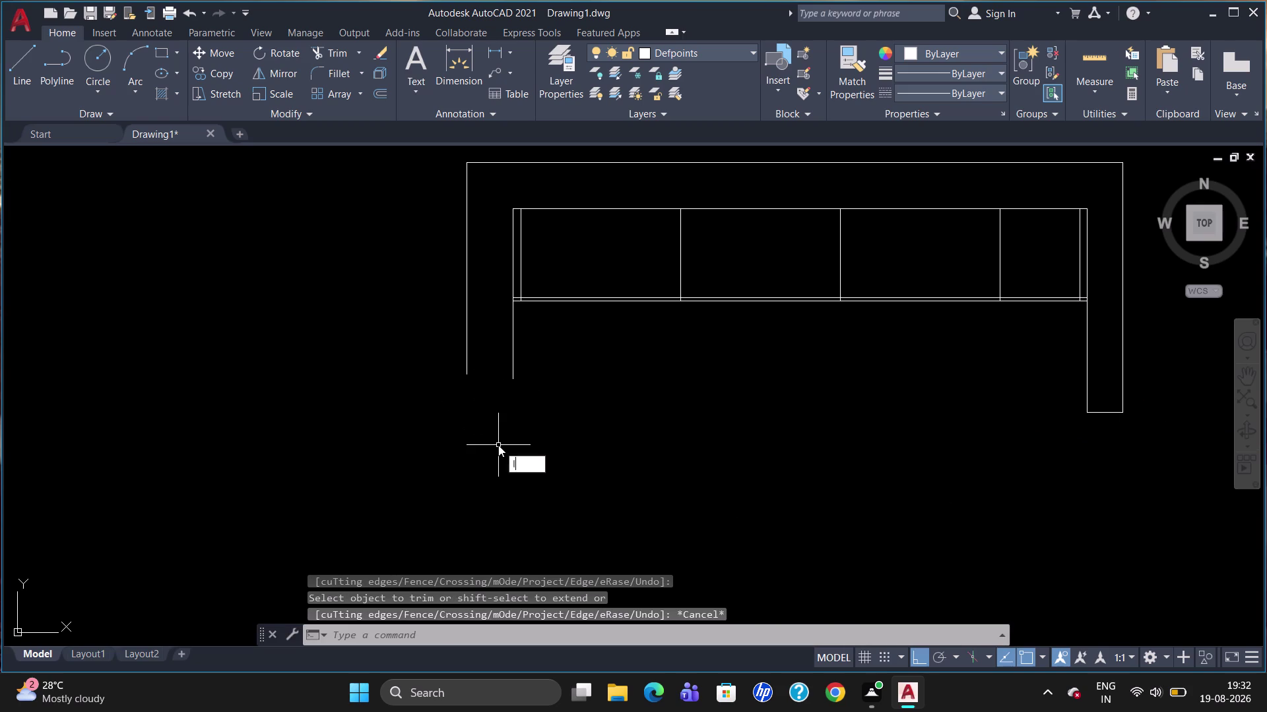
key(Return)
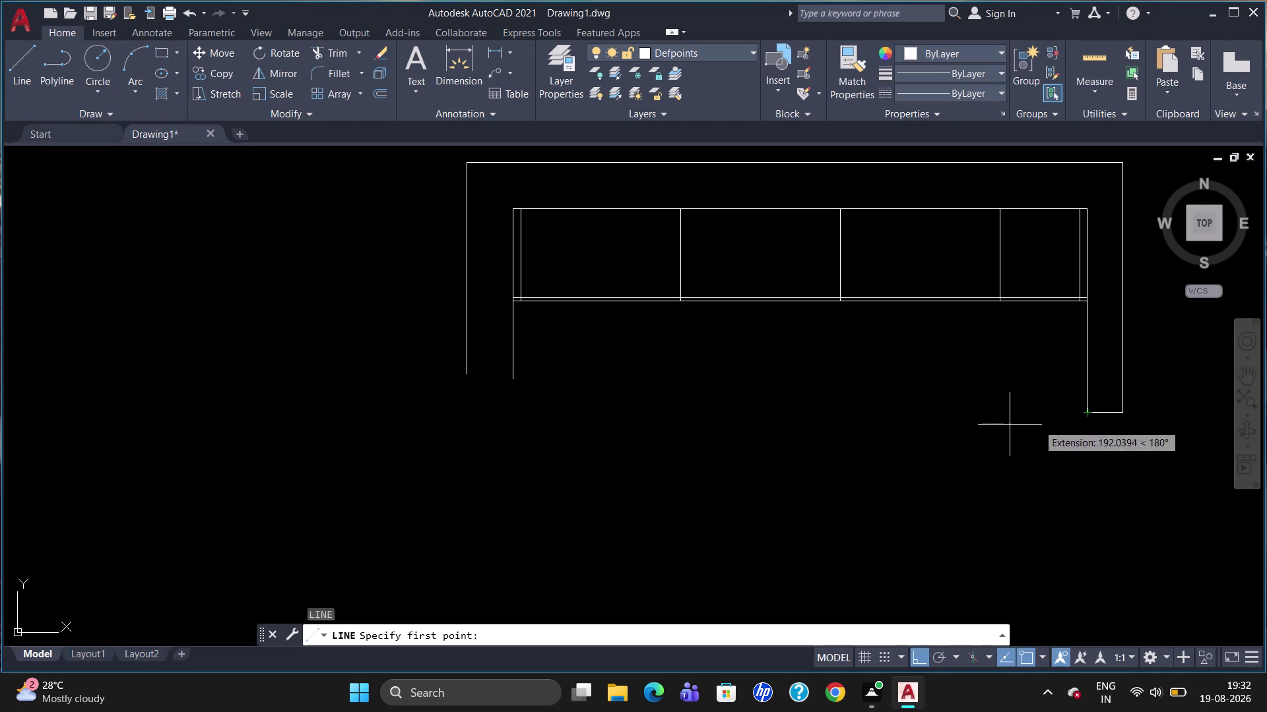
Draw the left panel's bottom line and extend its outer edge down to it.
click(512, 410)
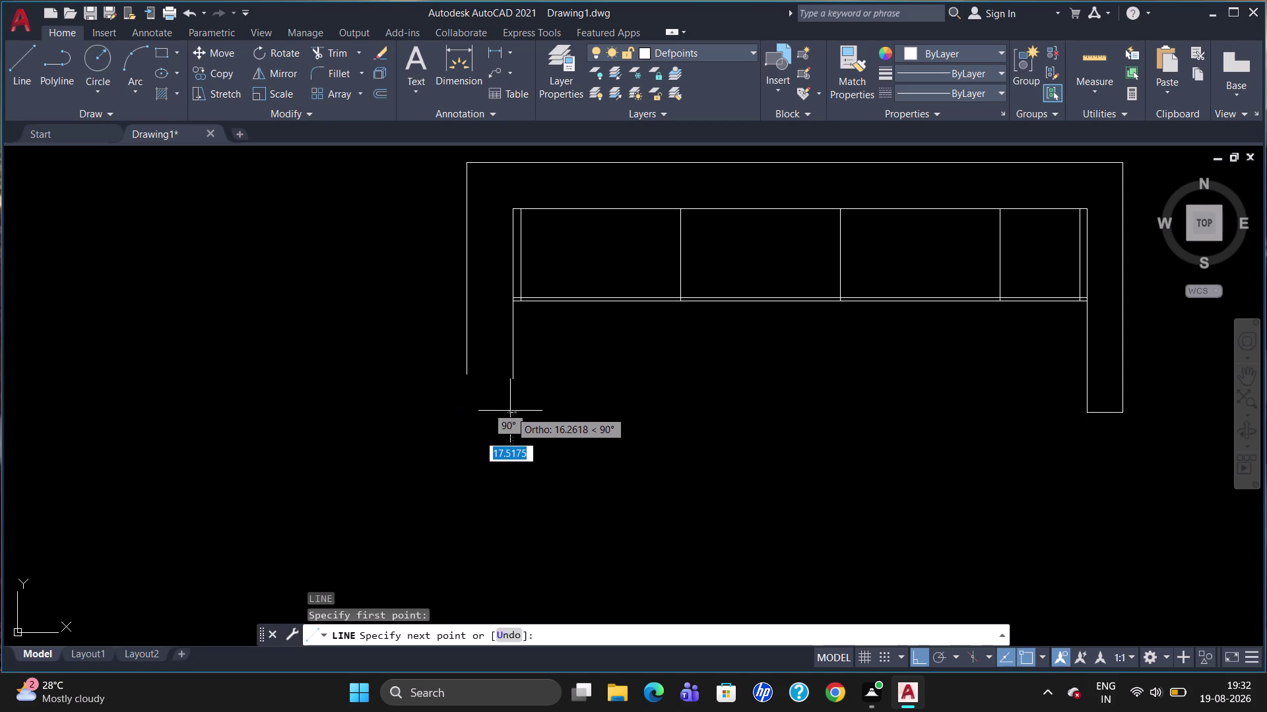
click(450, 417)
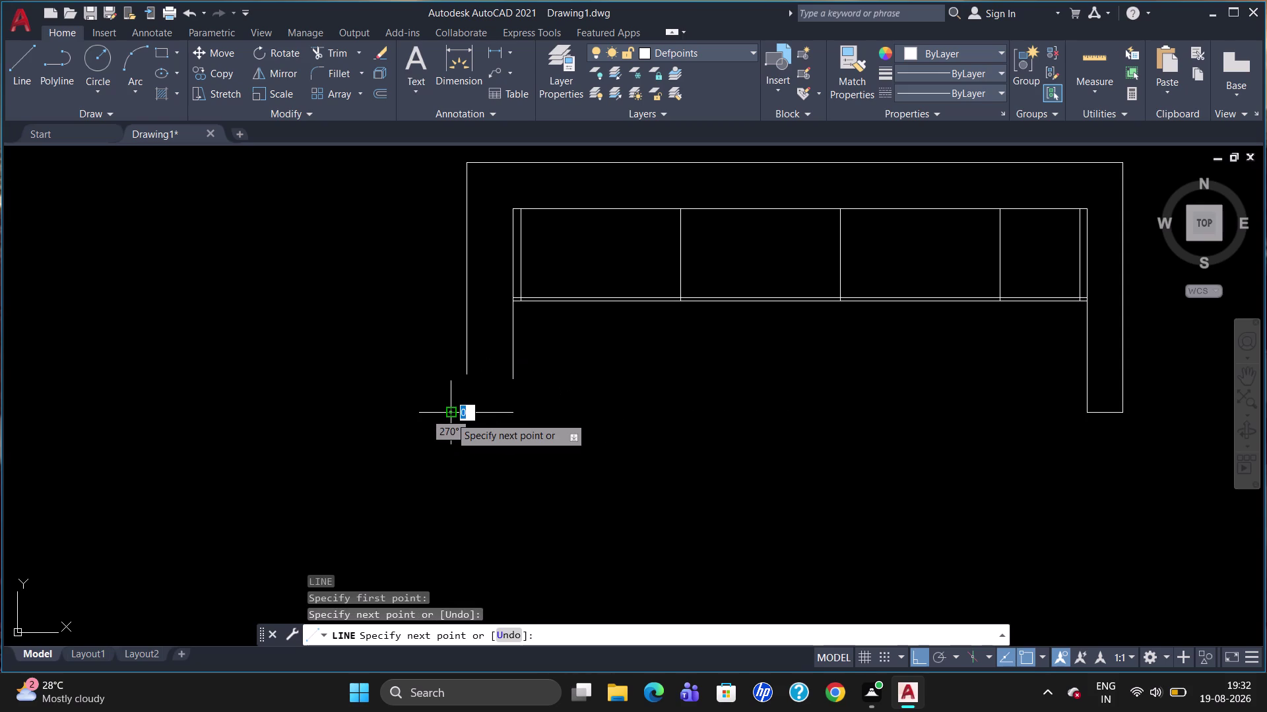
key(Escape)
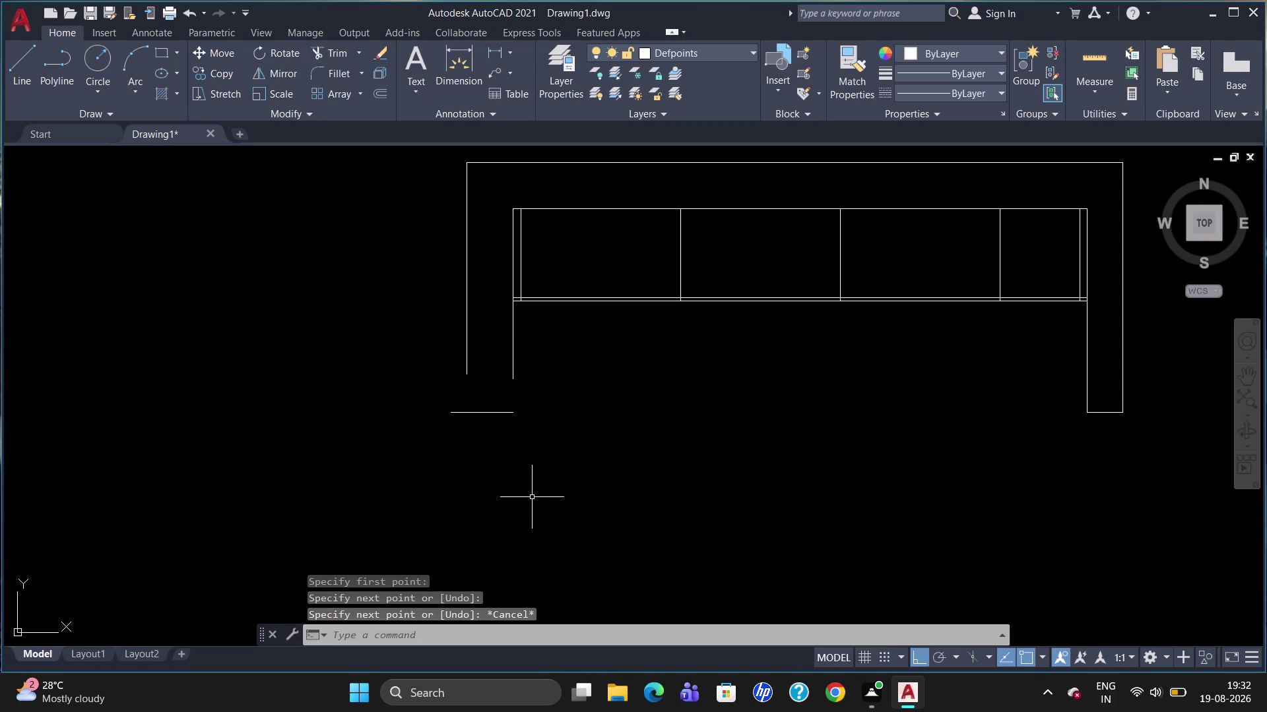
text(ex)
key(Return)
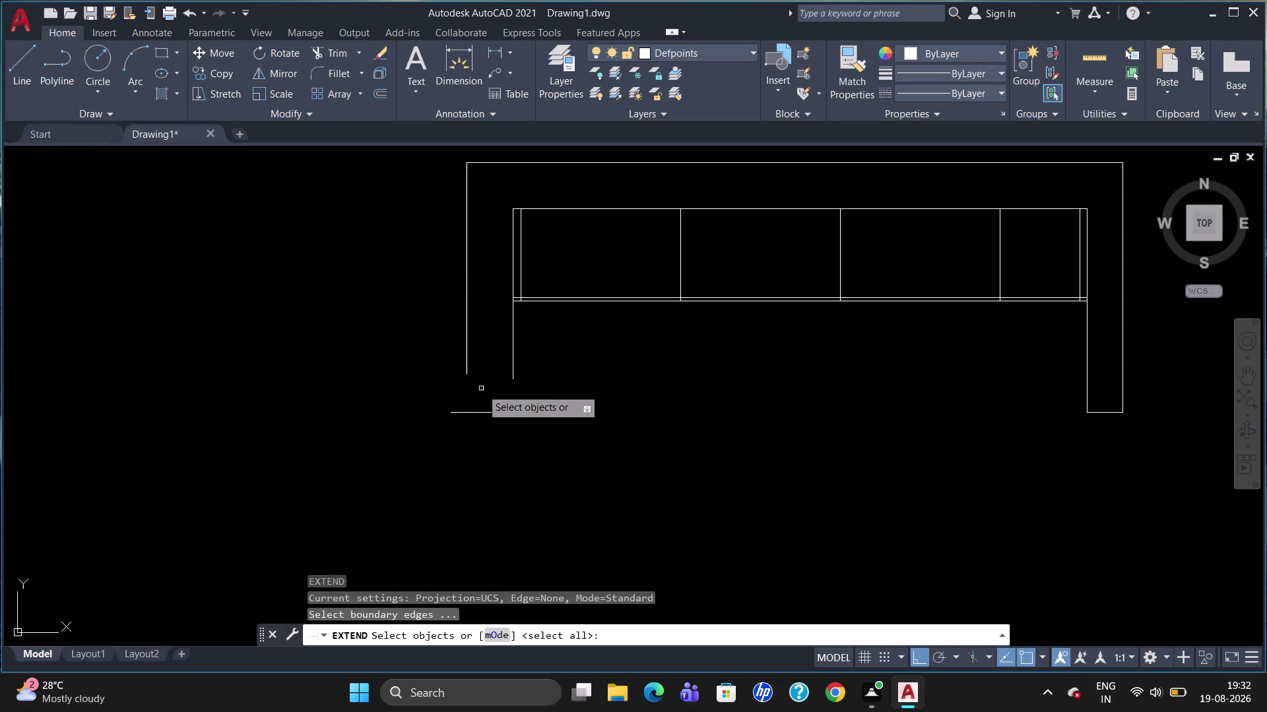
click(469, 414)
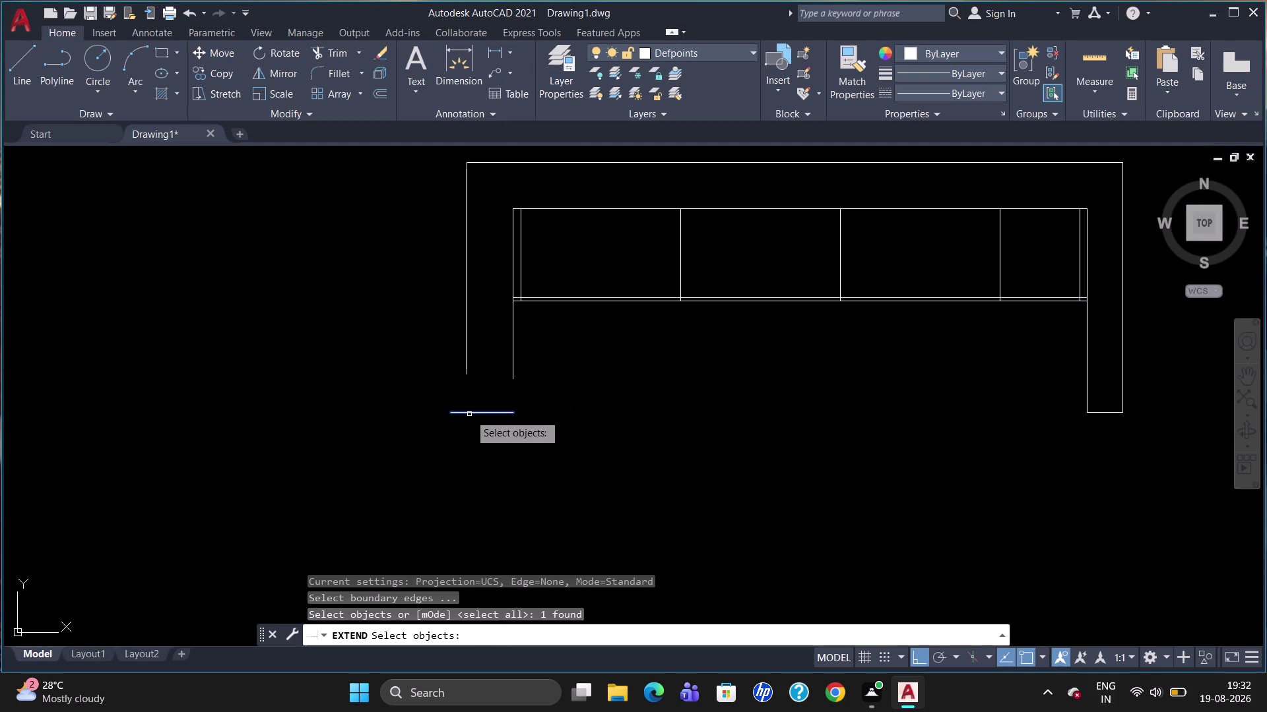
key(Return)
click(468, 365)
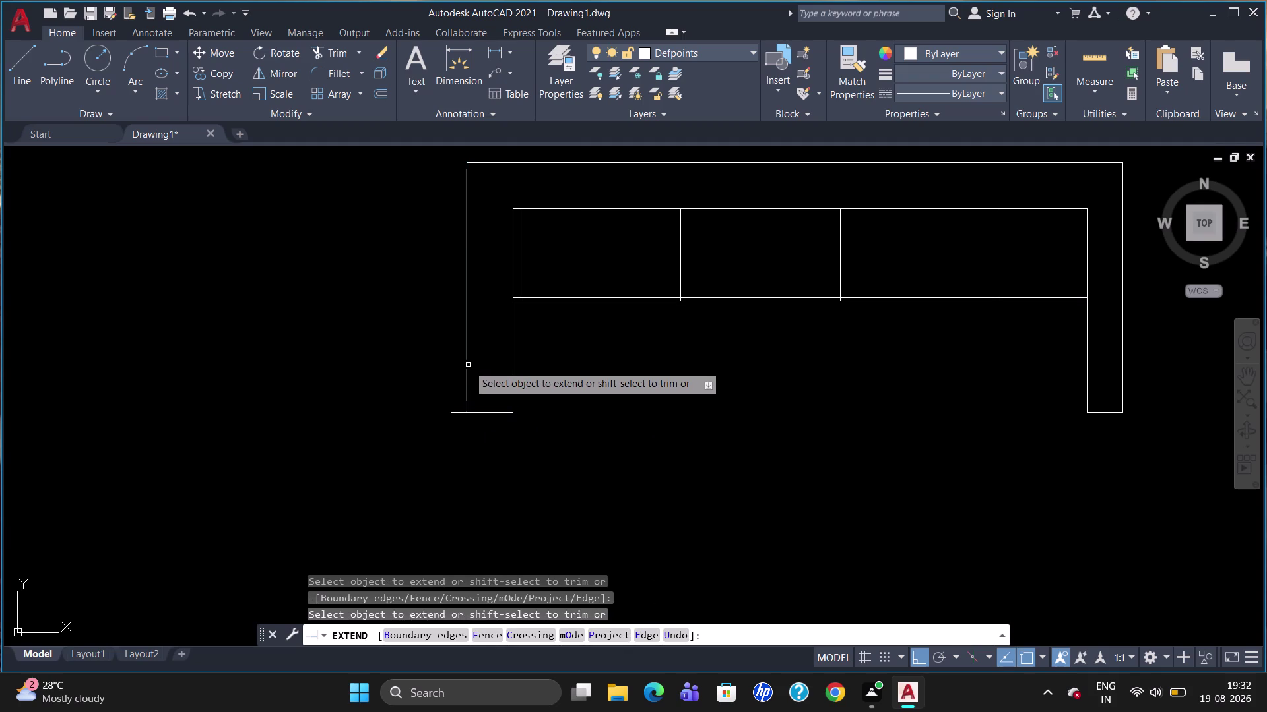
key(Escape)
Offset the left outer edge 304 inward and trim the bottom line's overhang.
key(o)
key(Return)
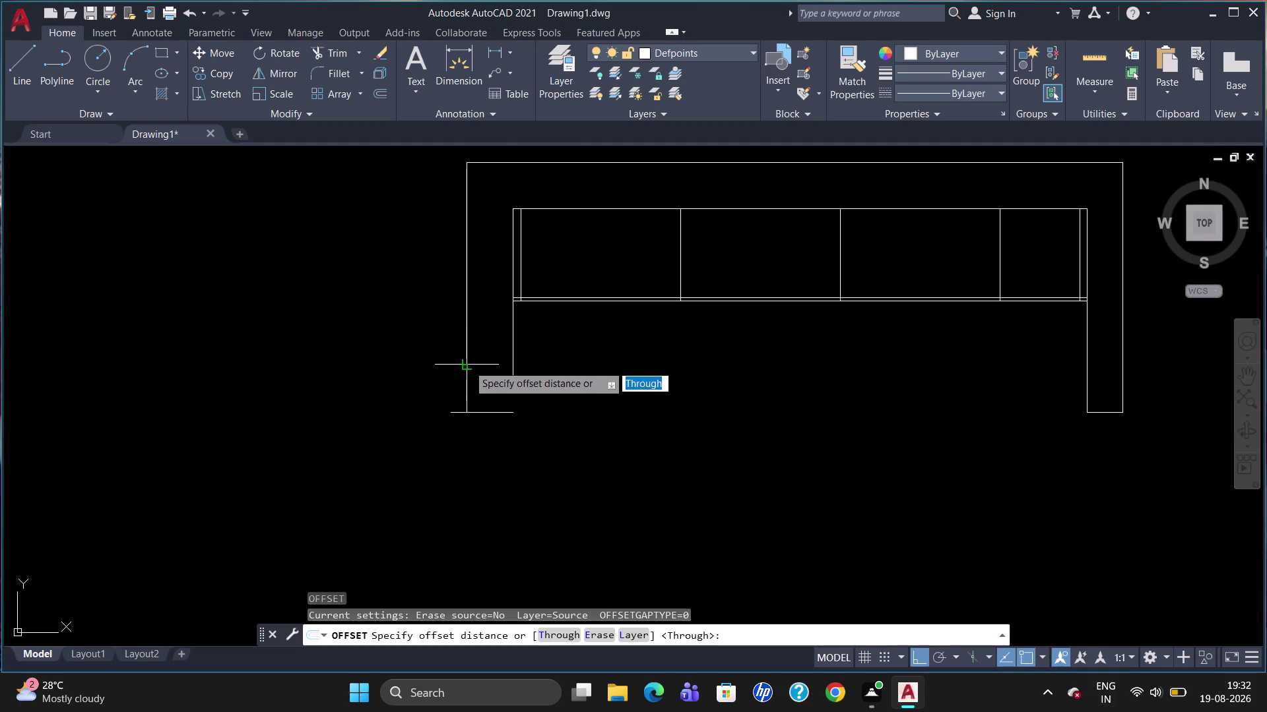
text(304)
key(Return)
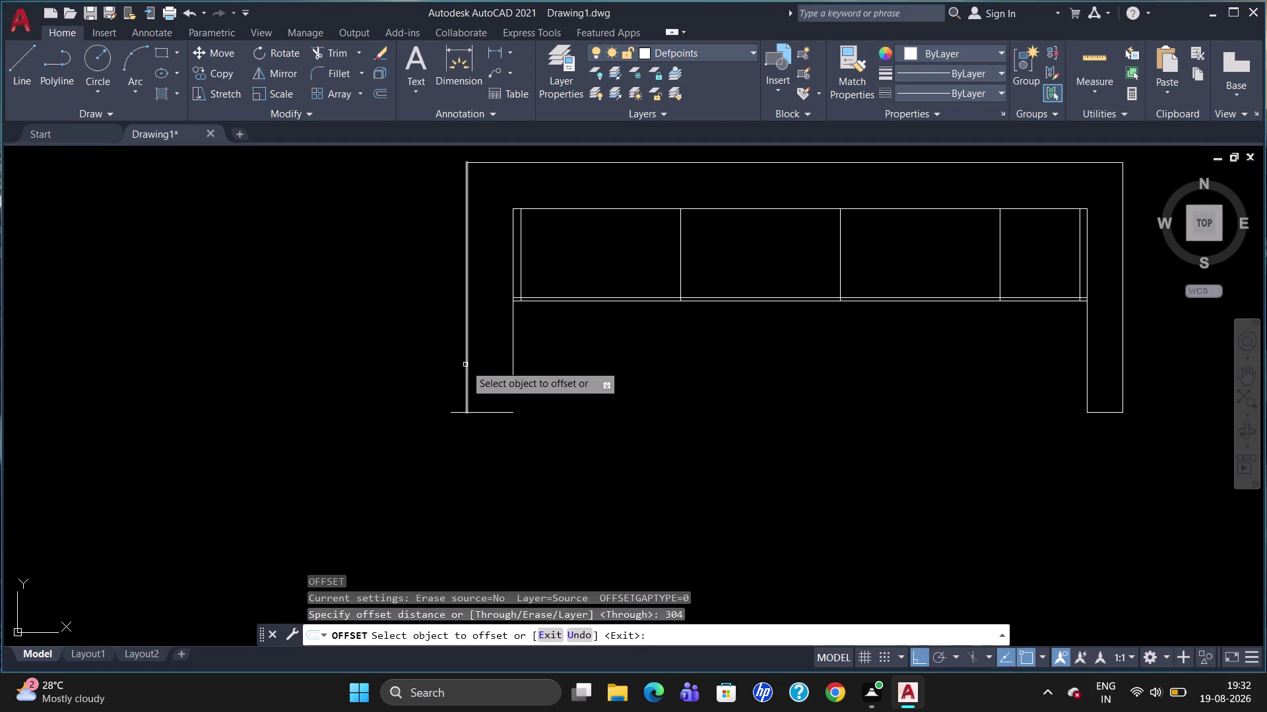
click(465, 365)
click(501, 372)
key(Escape)
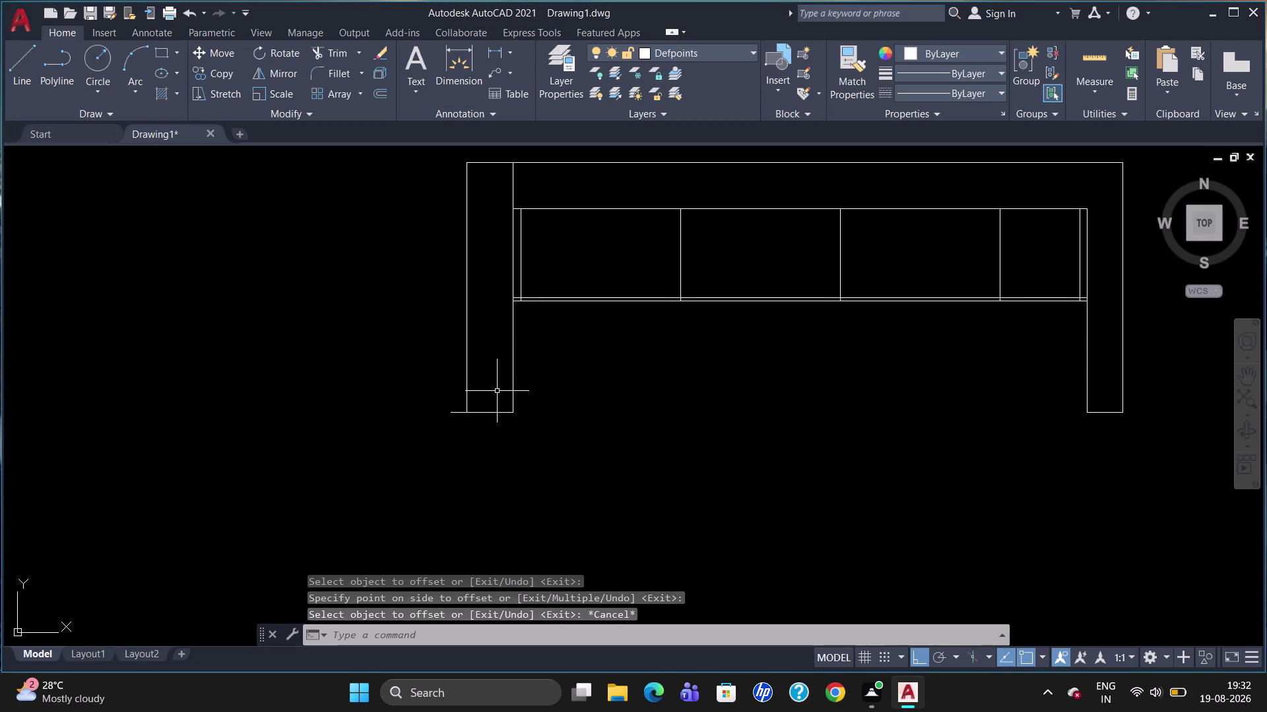
text(tr)
key(Return)
key(Return)
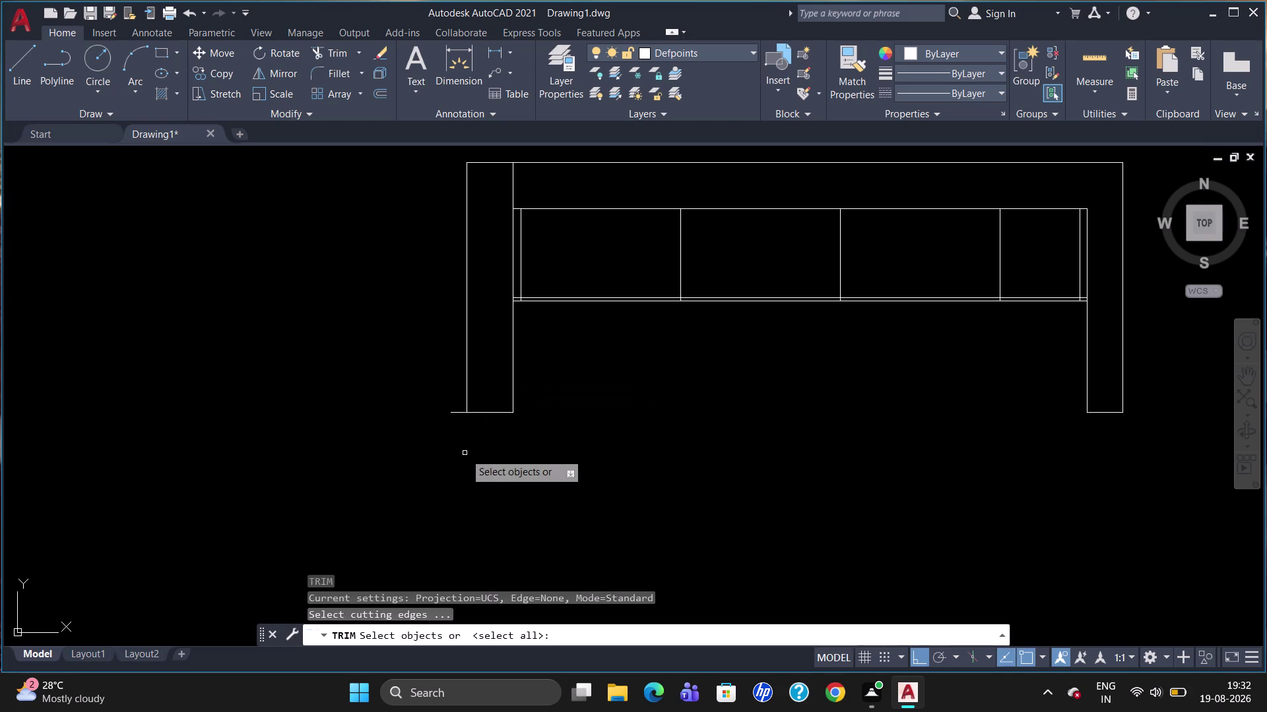
click(461, 413)
key(Escape)
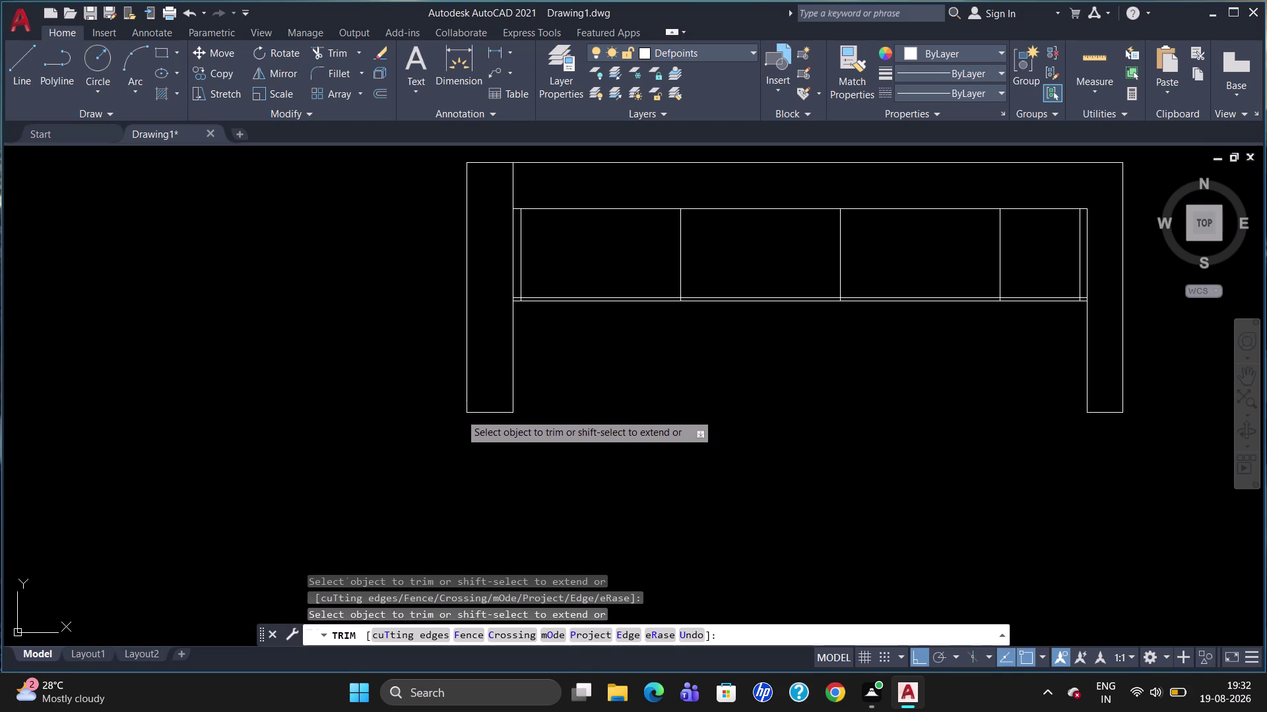
scroll(down, 3)
scroll(up, 3)
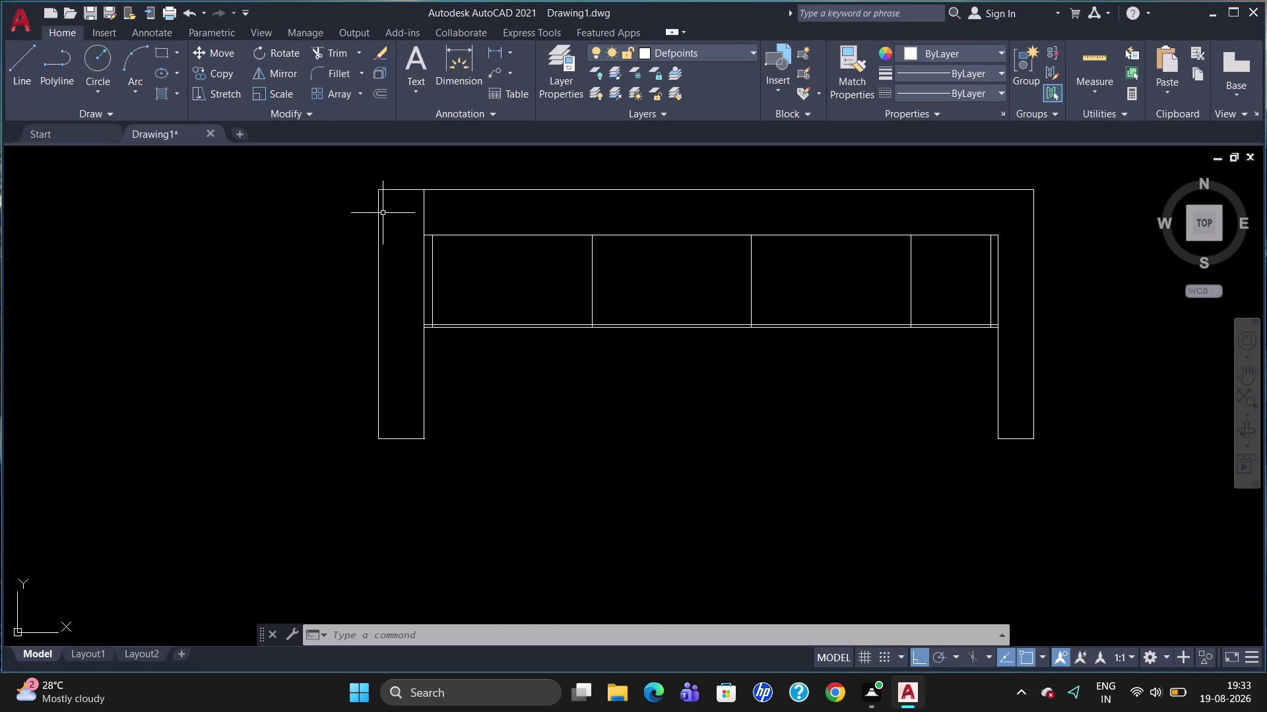
Abandon an initial hatch attempt and trim a frame line using all objects as edges.
click(169, 95)
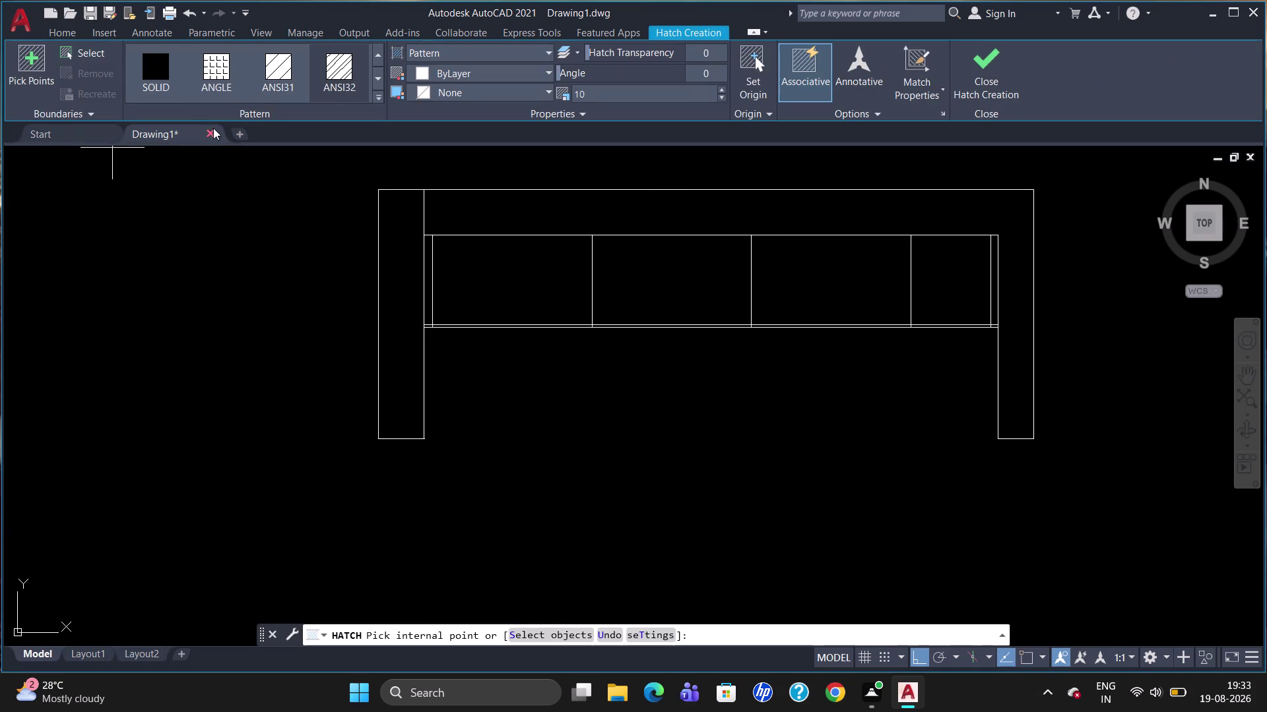
click(350, 76)
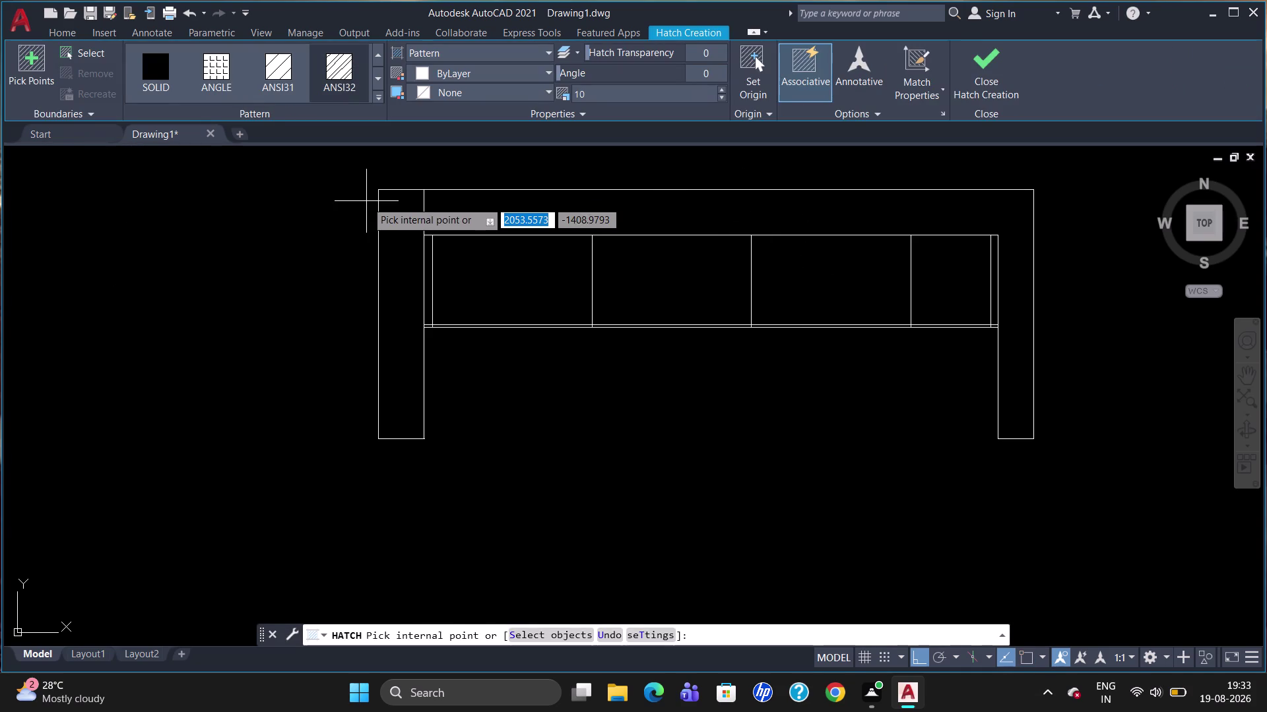
key(Escape)
text(tr)
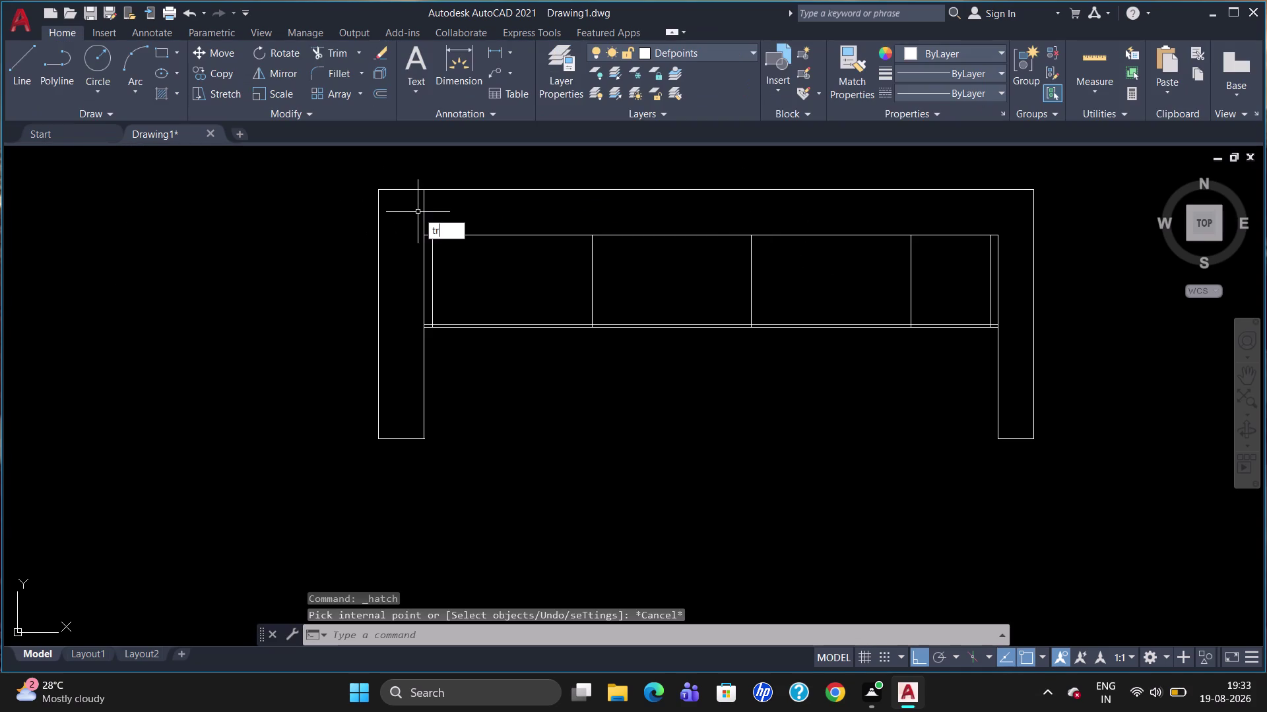
key(Return)
key(Return)
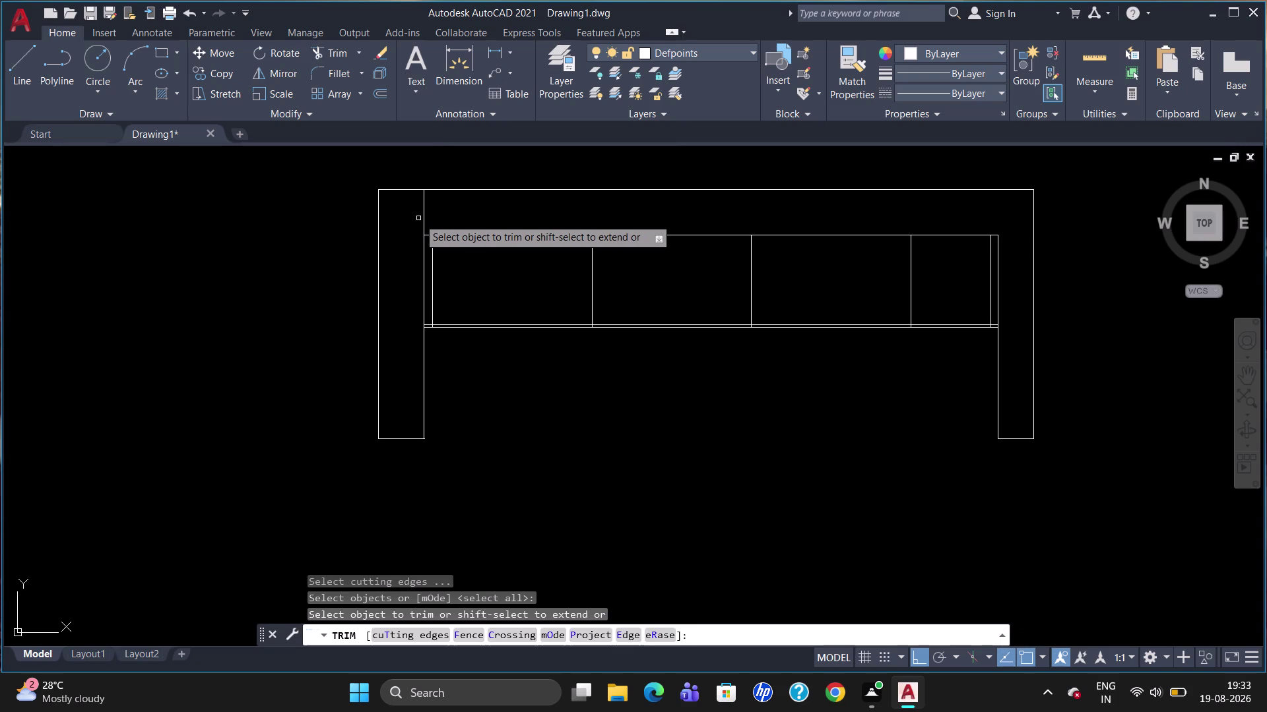
click(423, 219)
key(Escape)
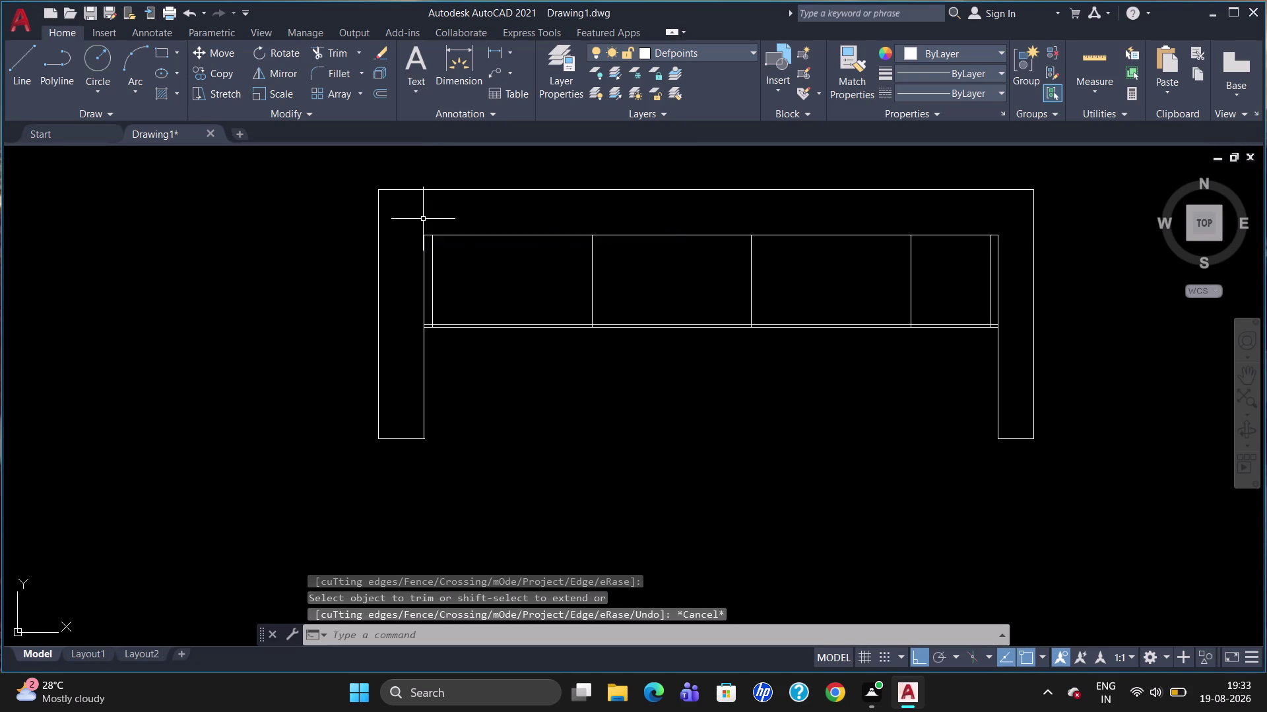
Hatch the U-shaped outer frame with the ANSI31 diagonal line pattern.
click(176, 97)
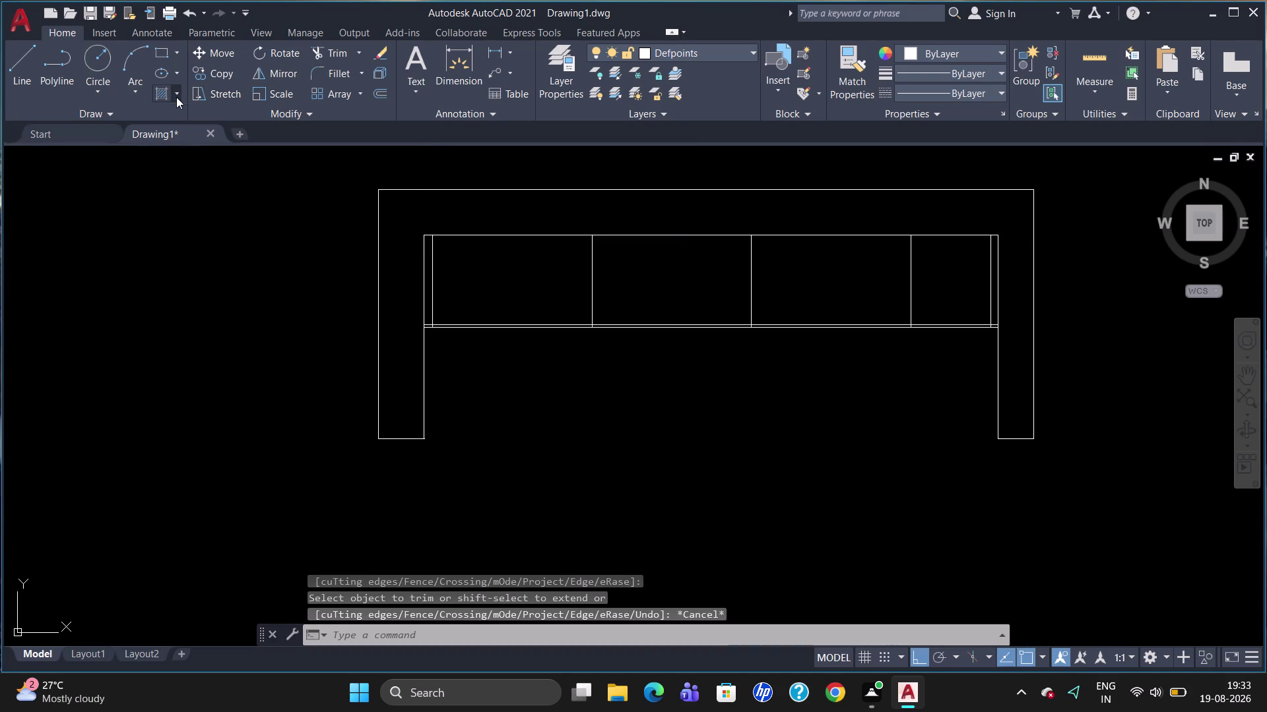
click(179, 122)
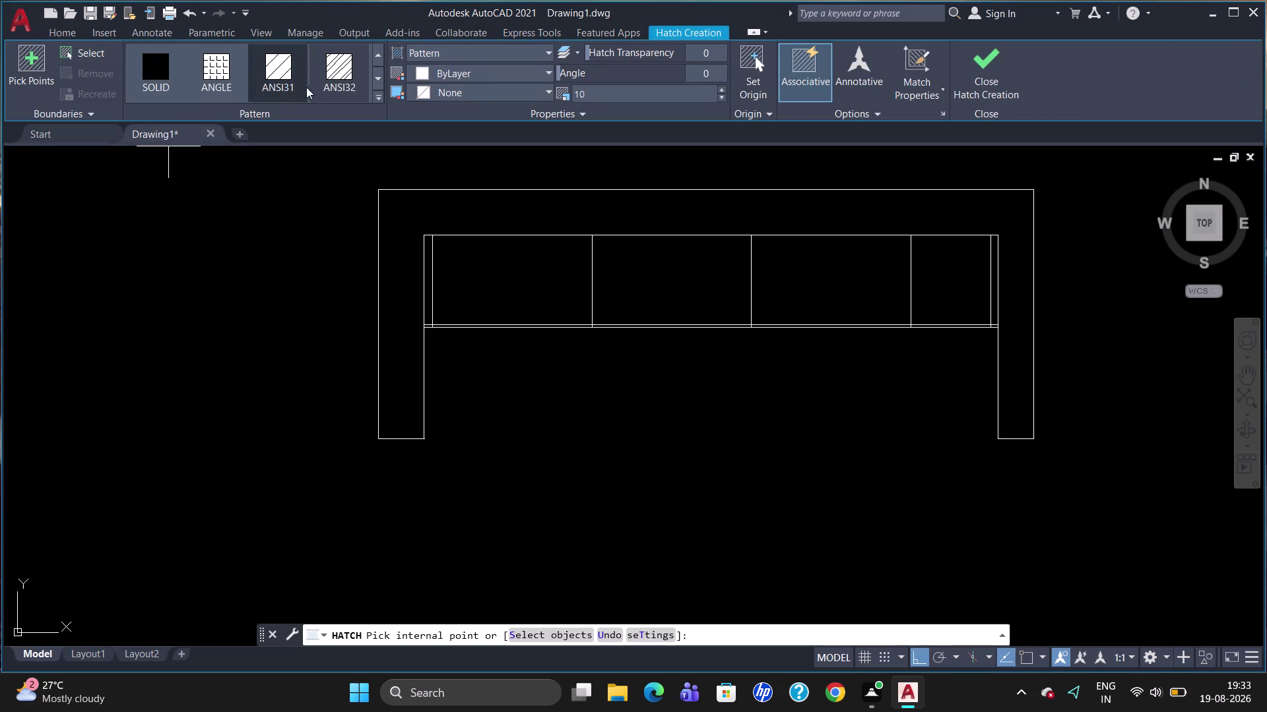
click(327, 88)
click(399, 281)
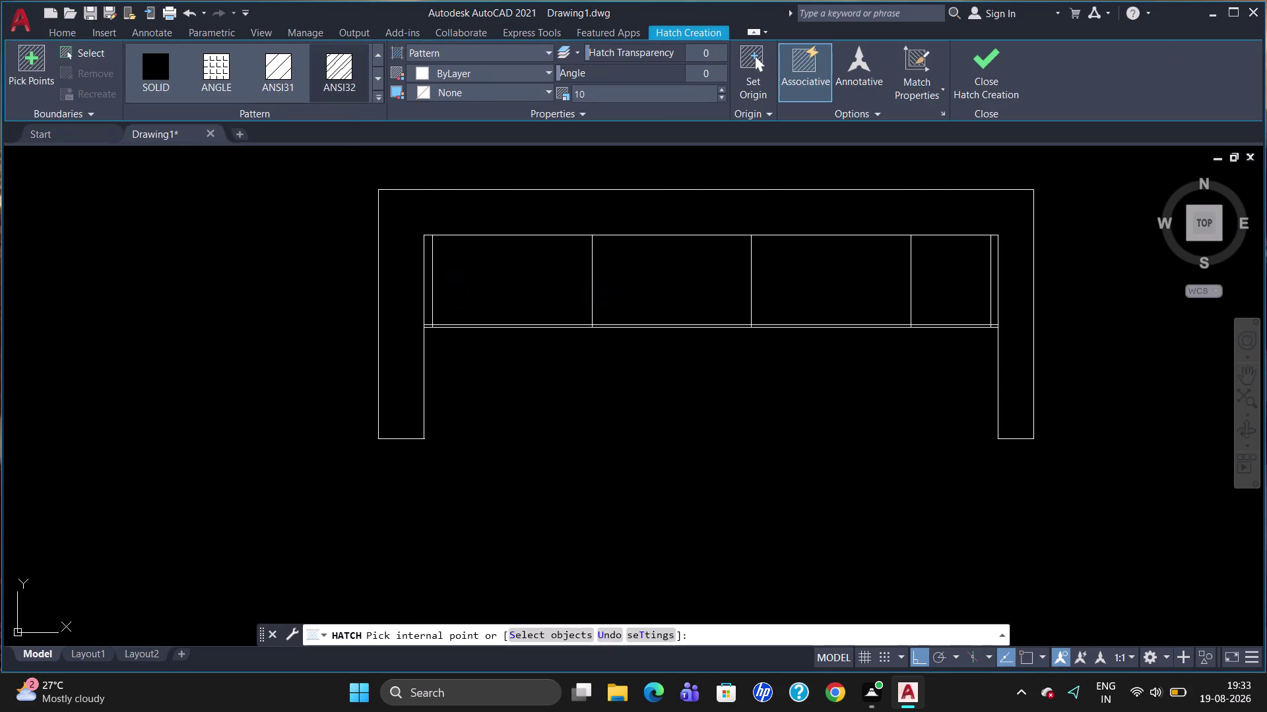
key(Escape)
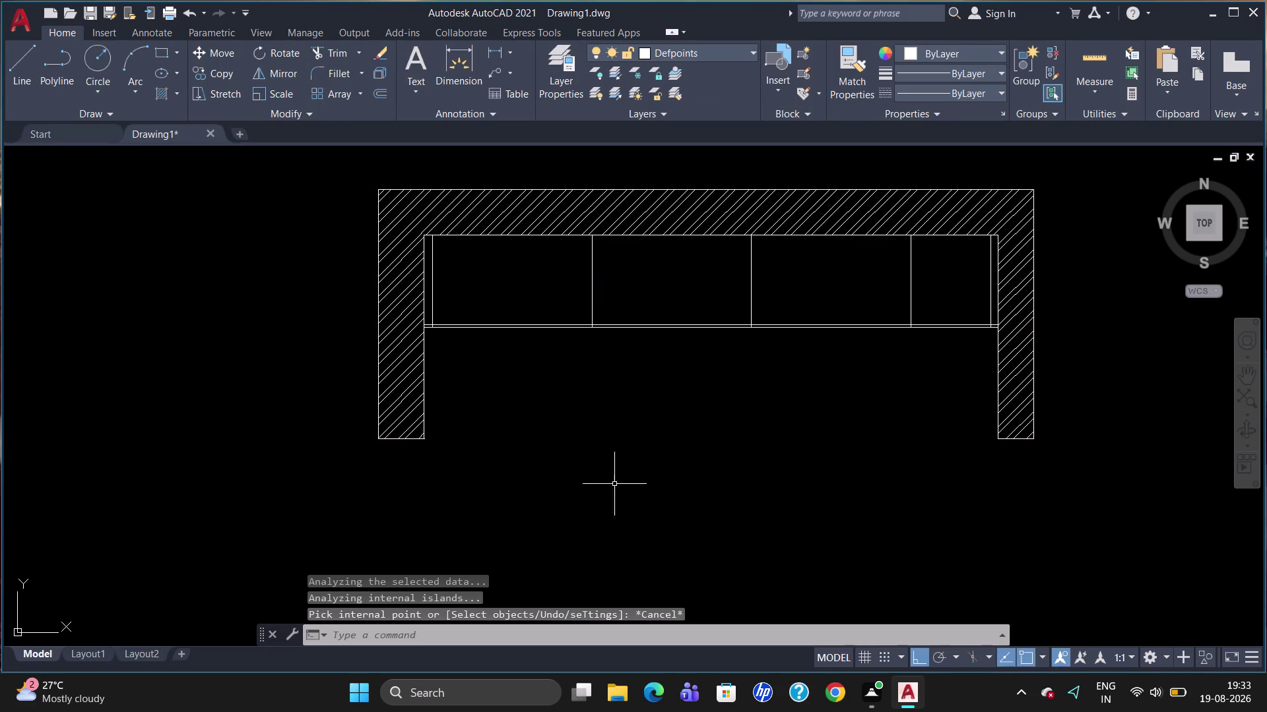
click(581, 322)
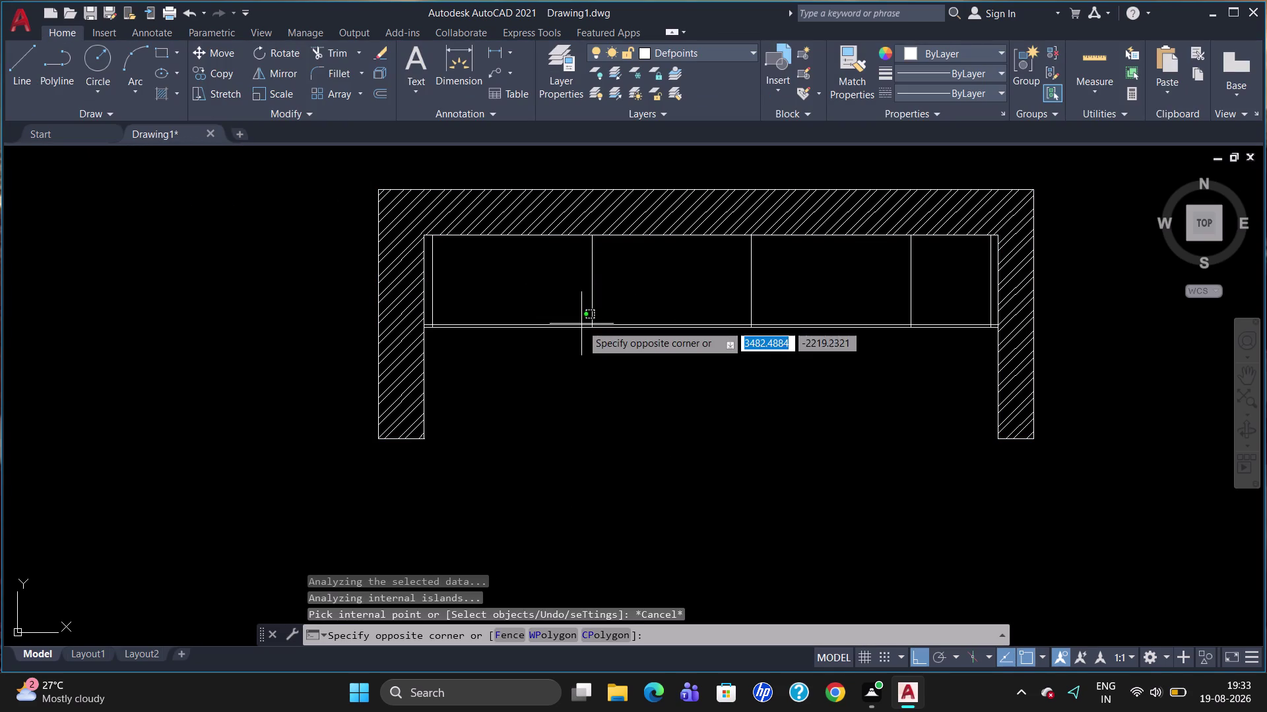
Select the bottom shutter line, three vertical dividers, top line and right end lines.
key(Escape)
click(585, 325)
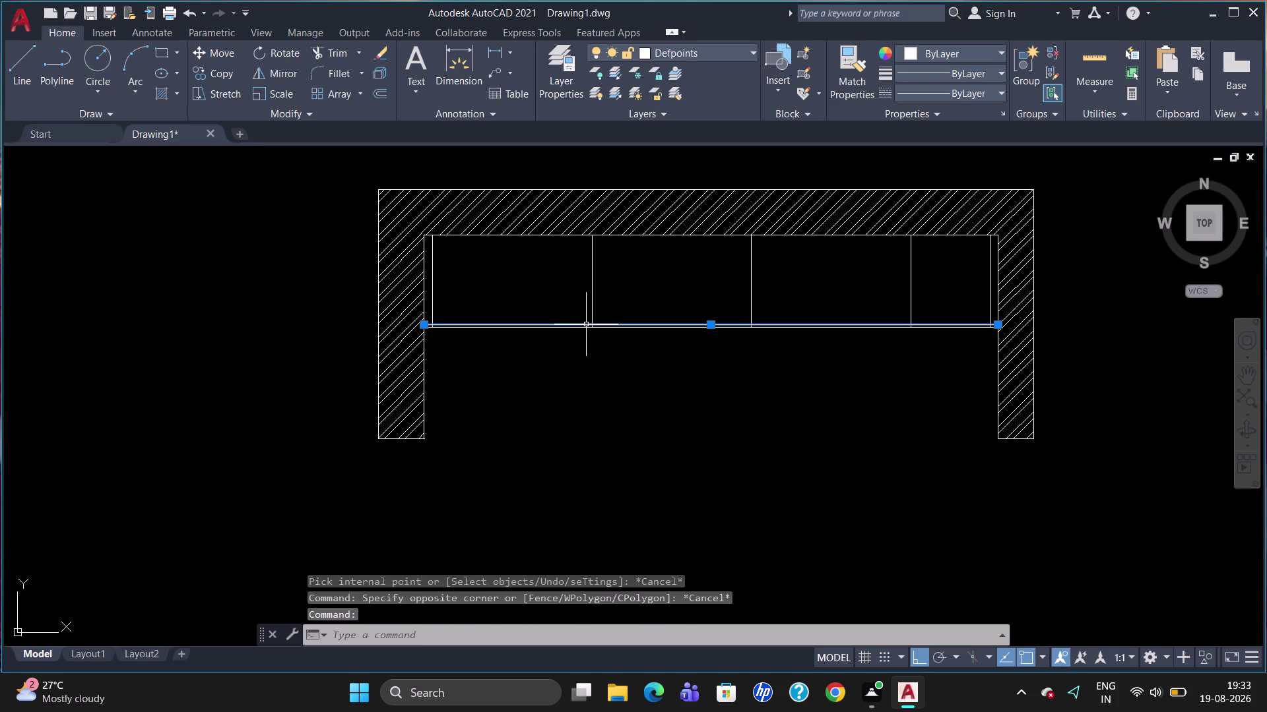
click(592, 328)
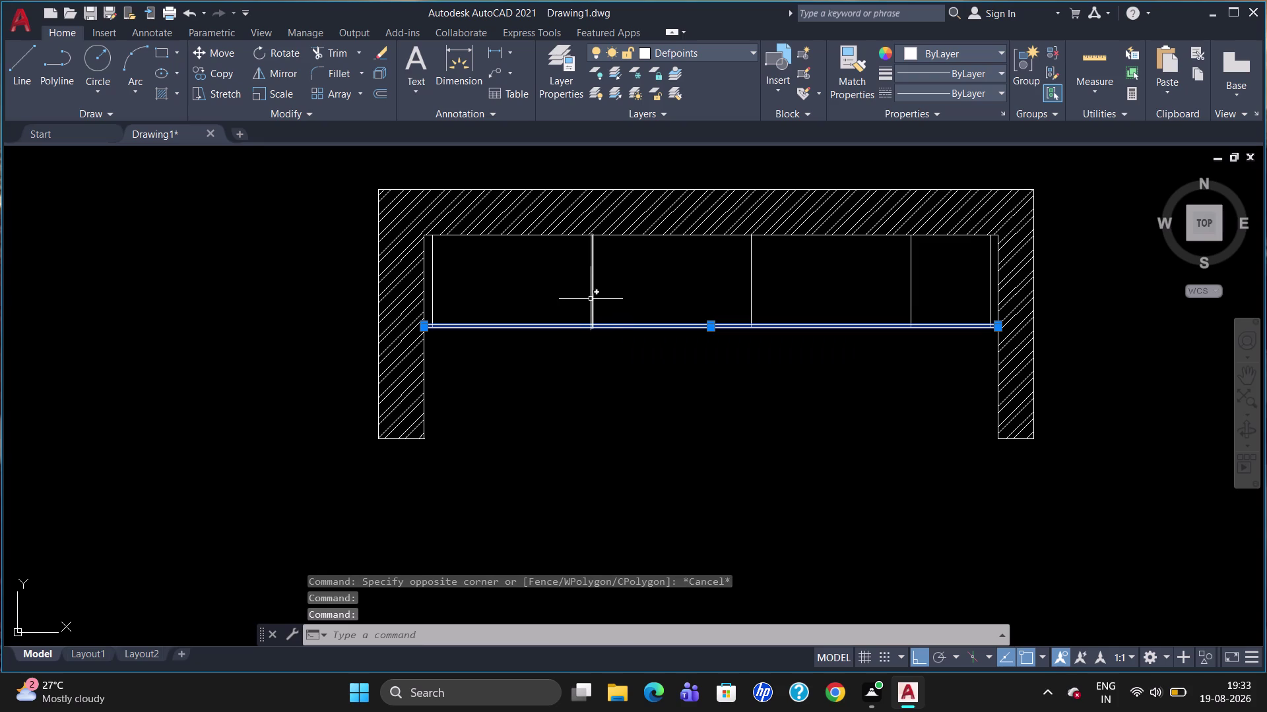
click(590, 298)
click(752, 287)
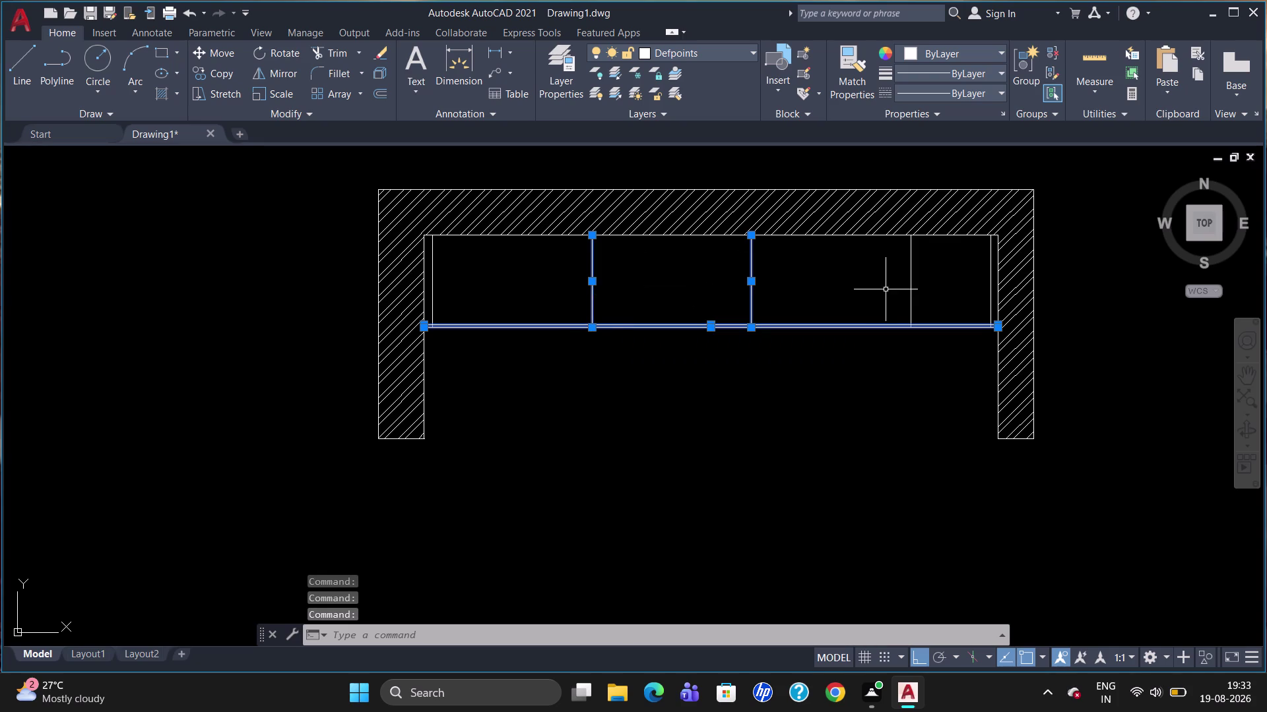
click(911, 287)
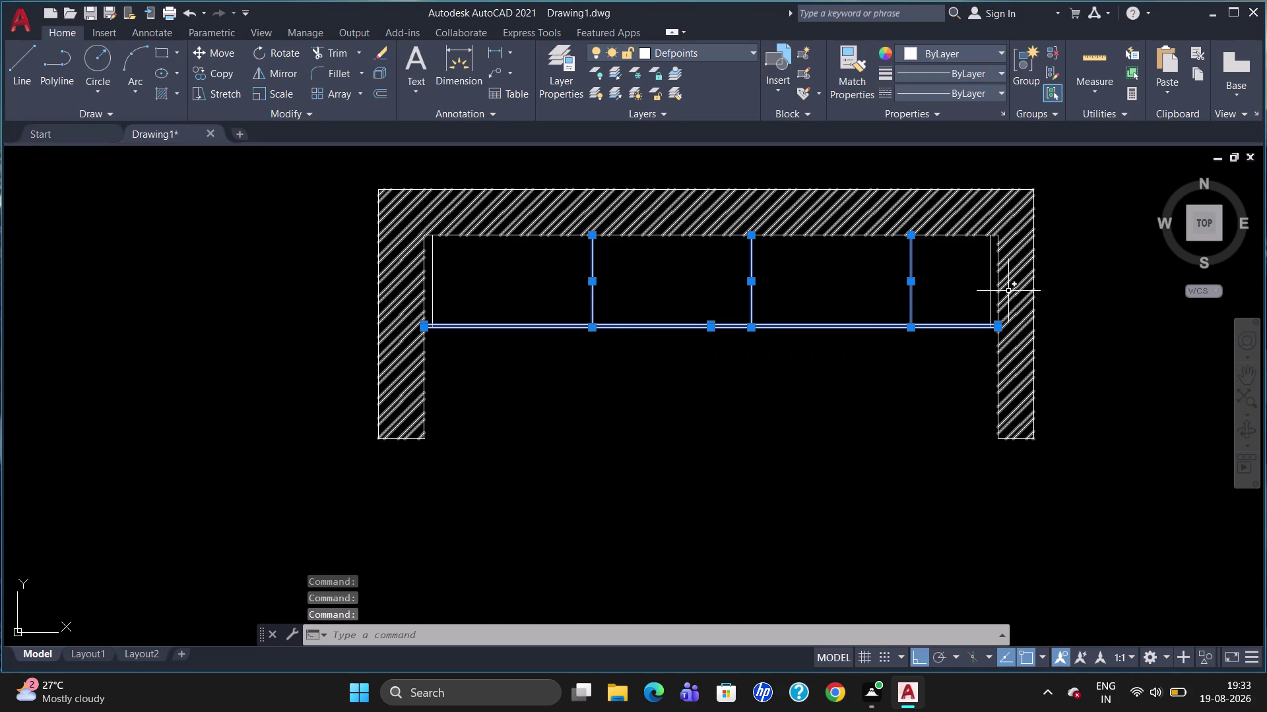
scroll(up, 3)
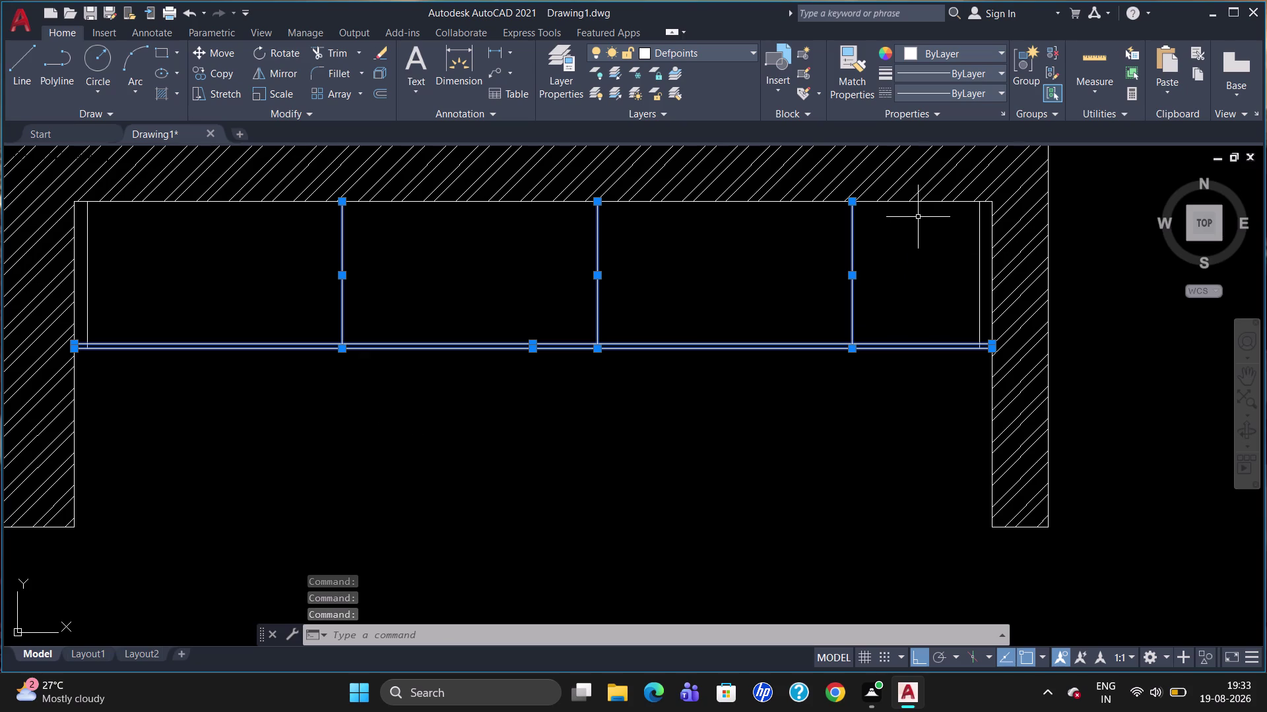
click(917, 201)
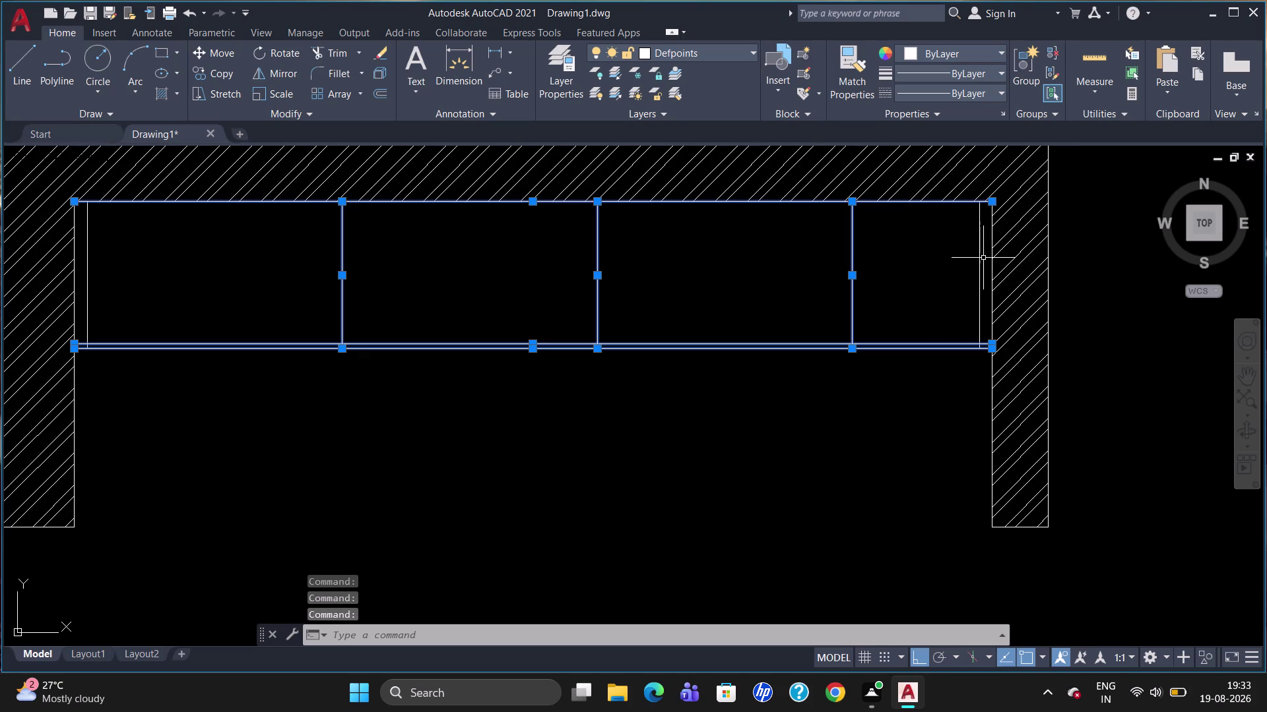
click(981, 262)
click(991, 267)
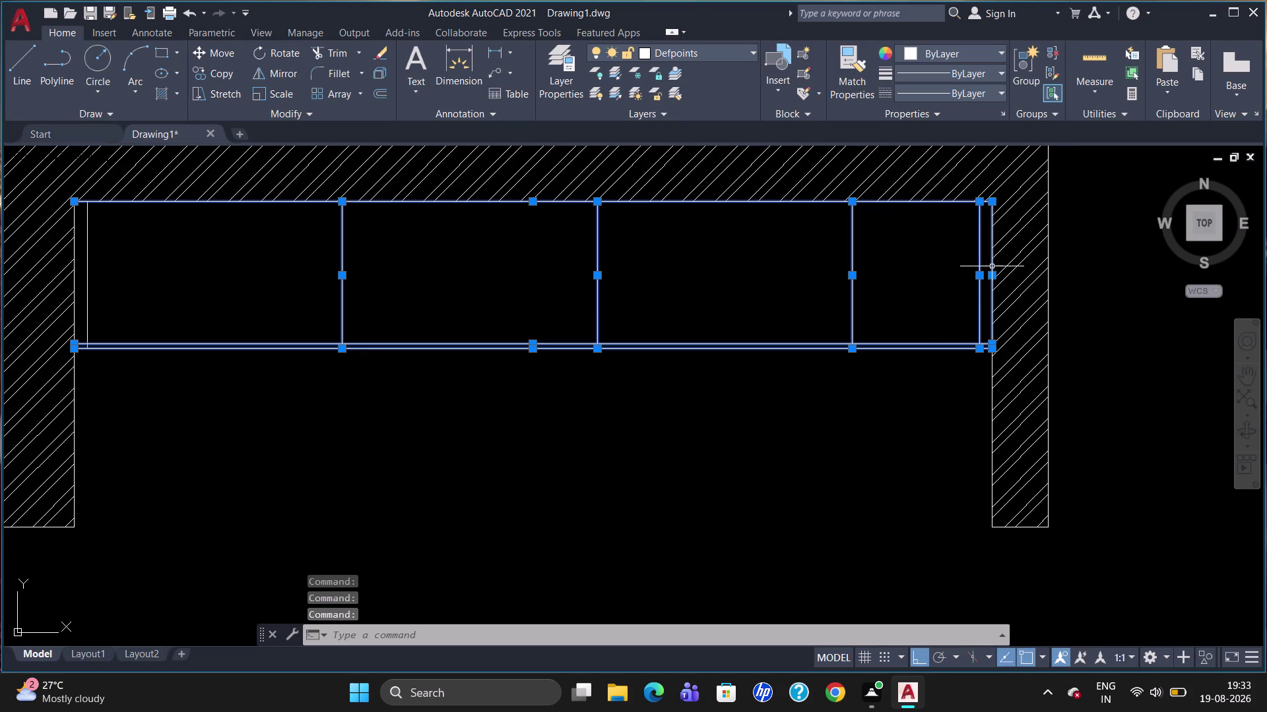
scroll(down, 3)
scroll(up, 3)
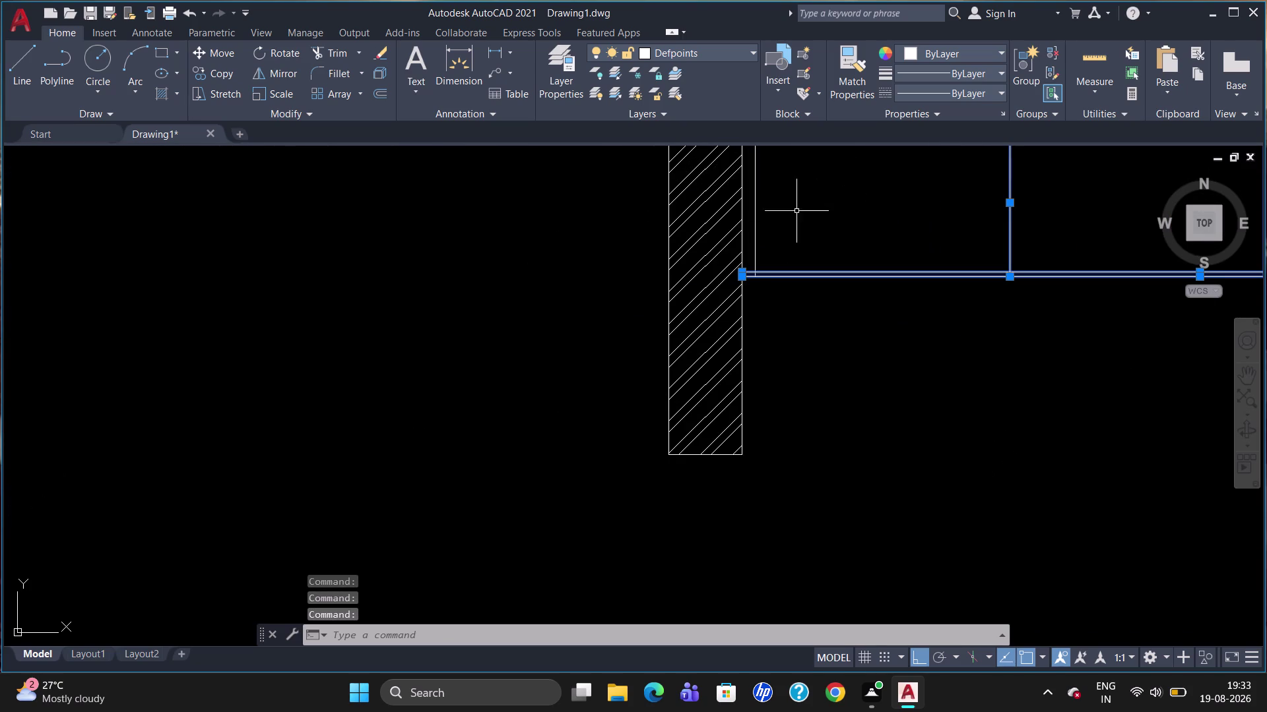
Add the shutters' left end line, clearing an accidental selection along the way.
click(757, 227)
click(745, 219)
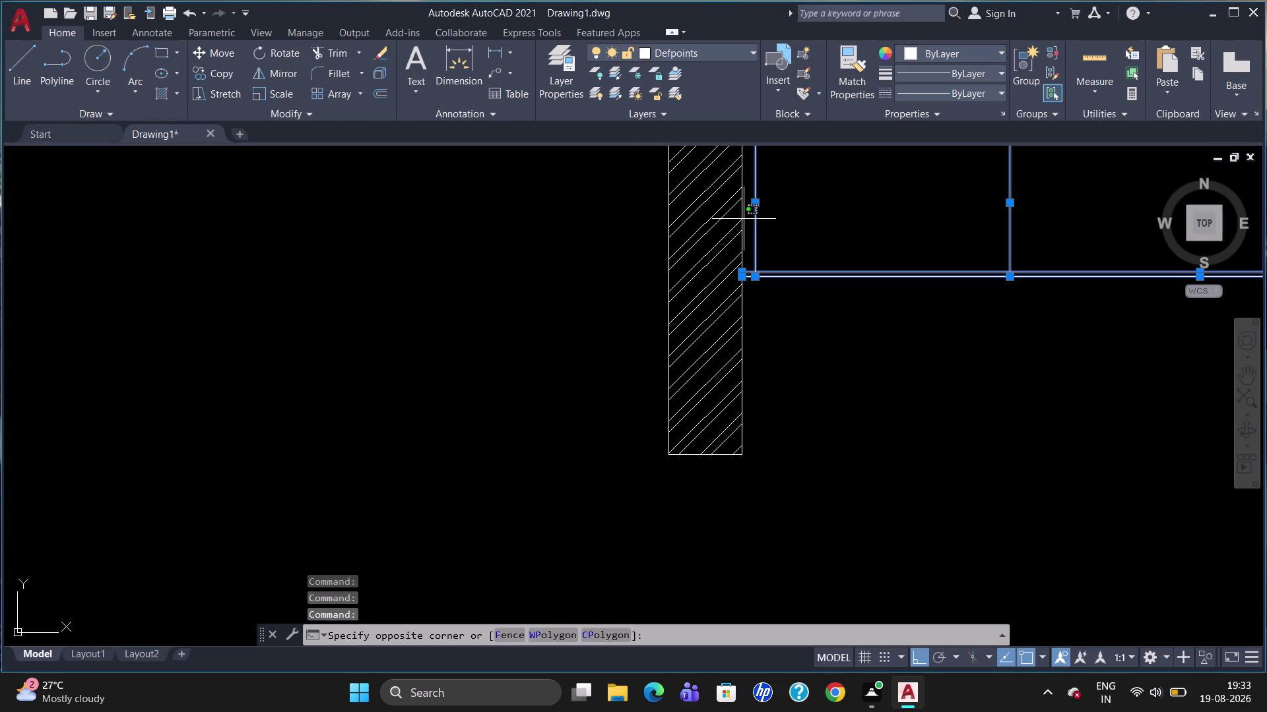
click(739, 226)
scroll(down, 3)
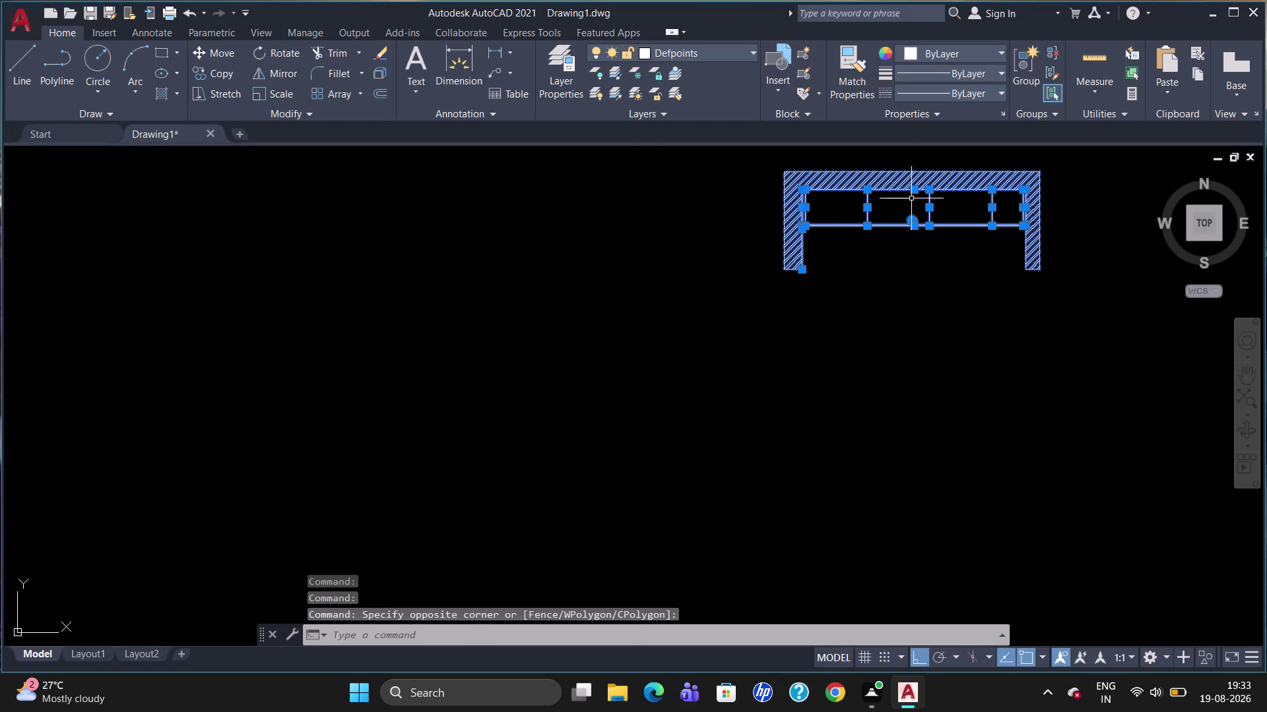
key(Escape)
scroll(up, 3)
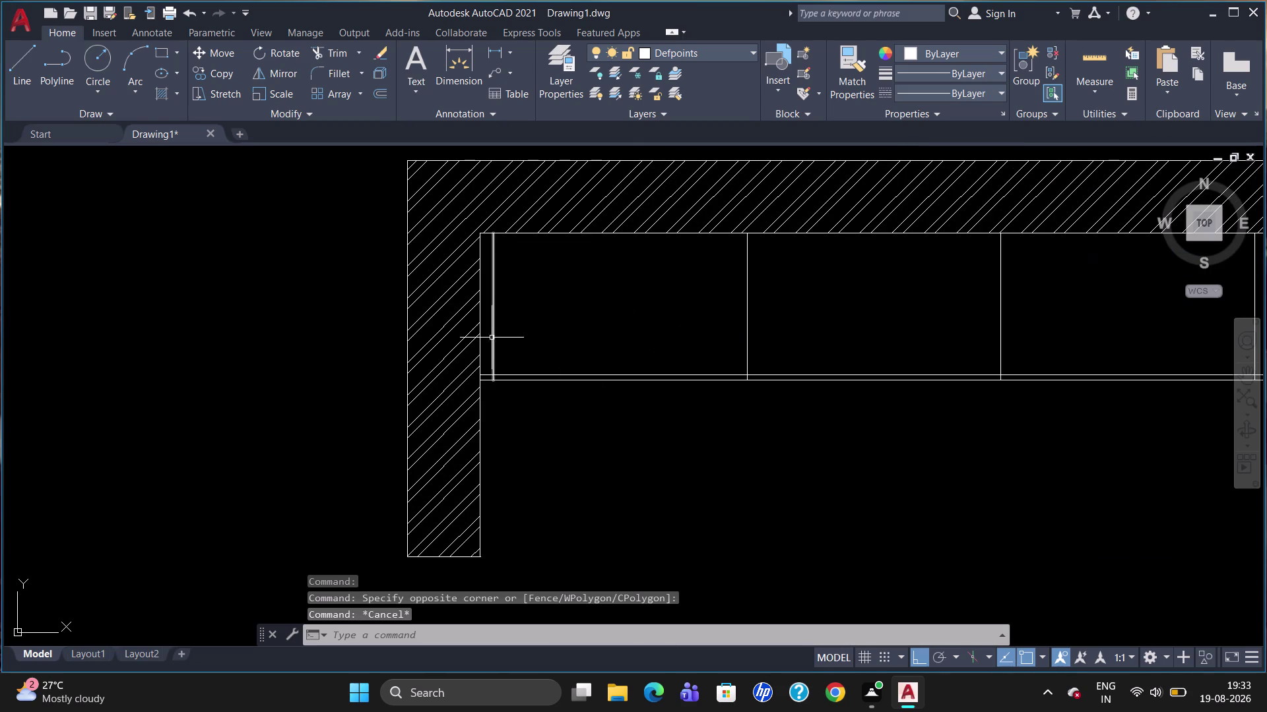
click(479, 338)
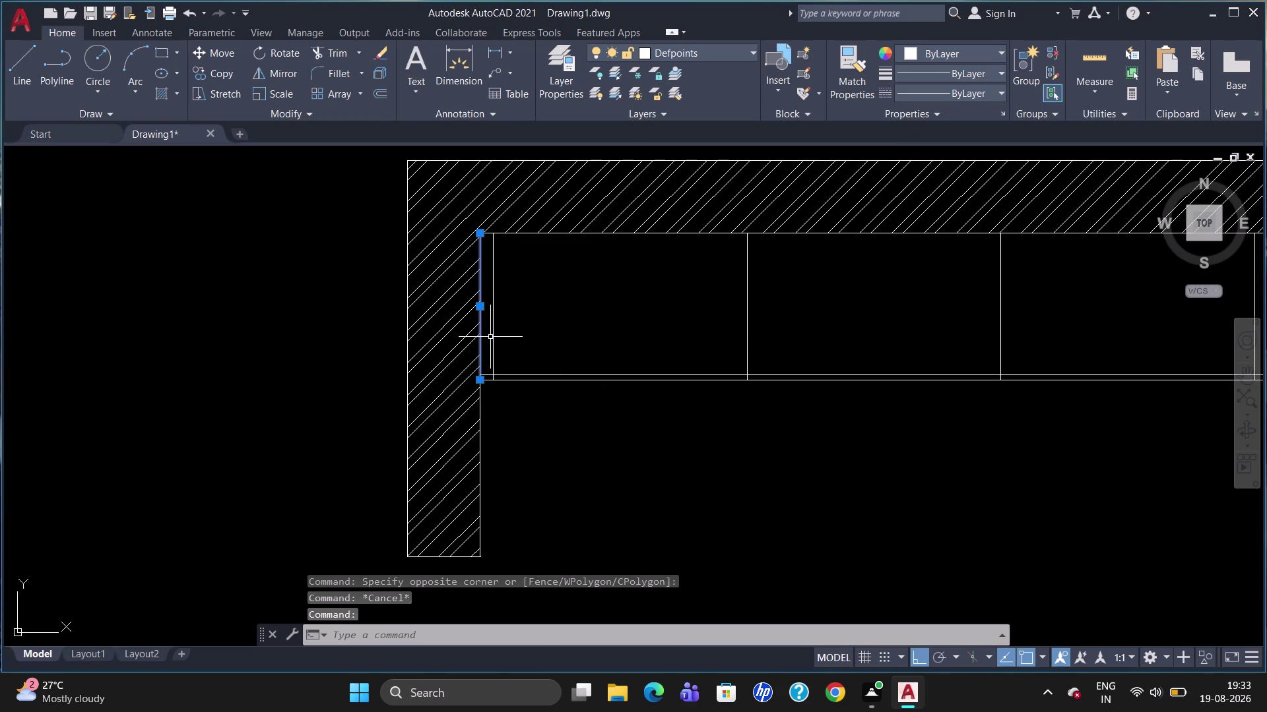
click(494, 336)
scroll(down, 3)
scroll(up, 3)
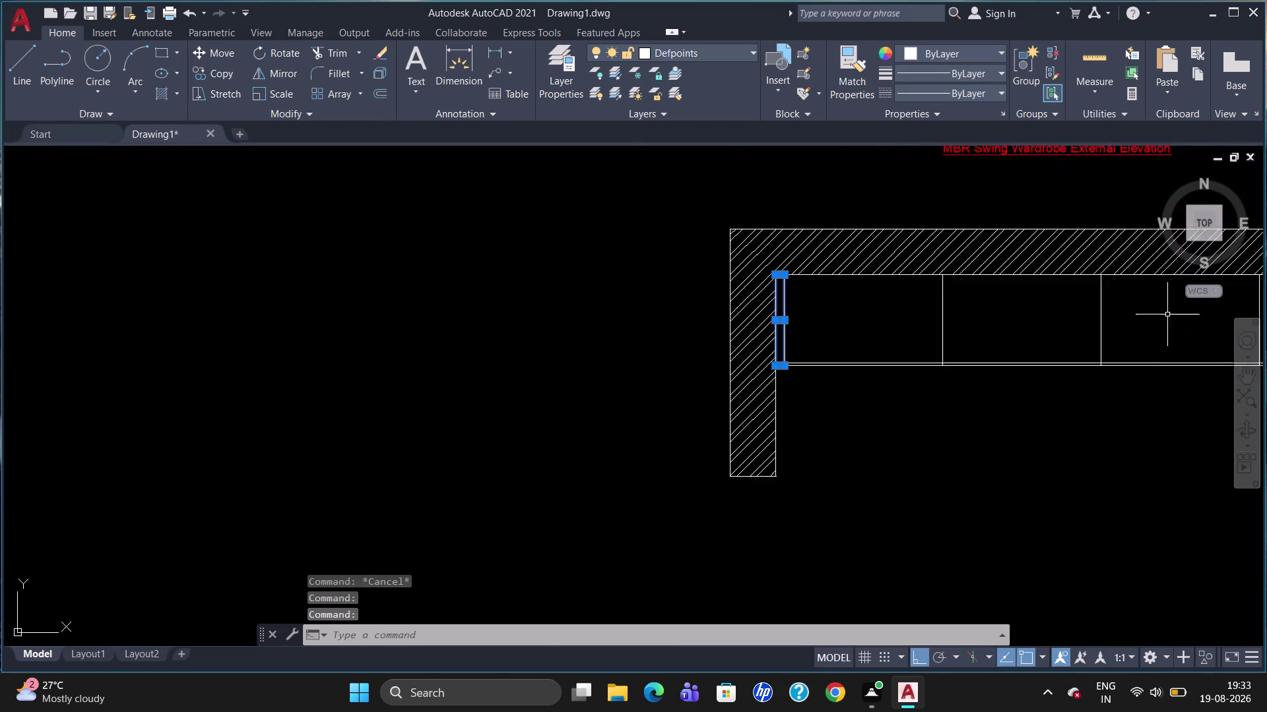
scroll(up, 3)
scroll(down, 3)
scroll(up, 3)
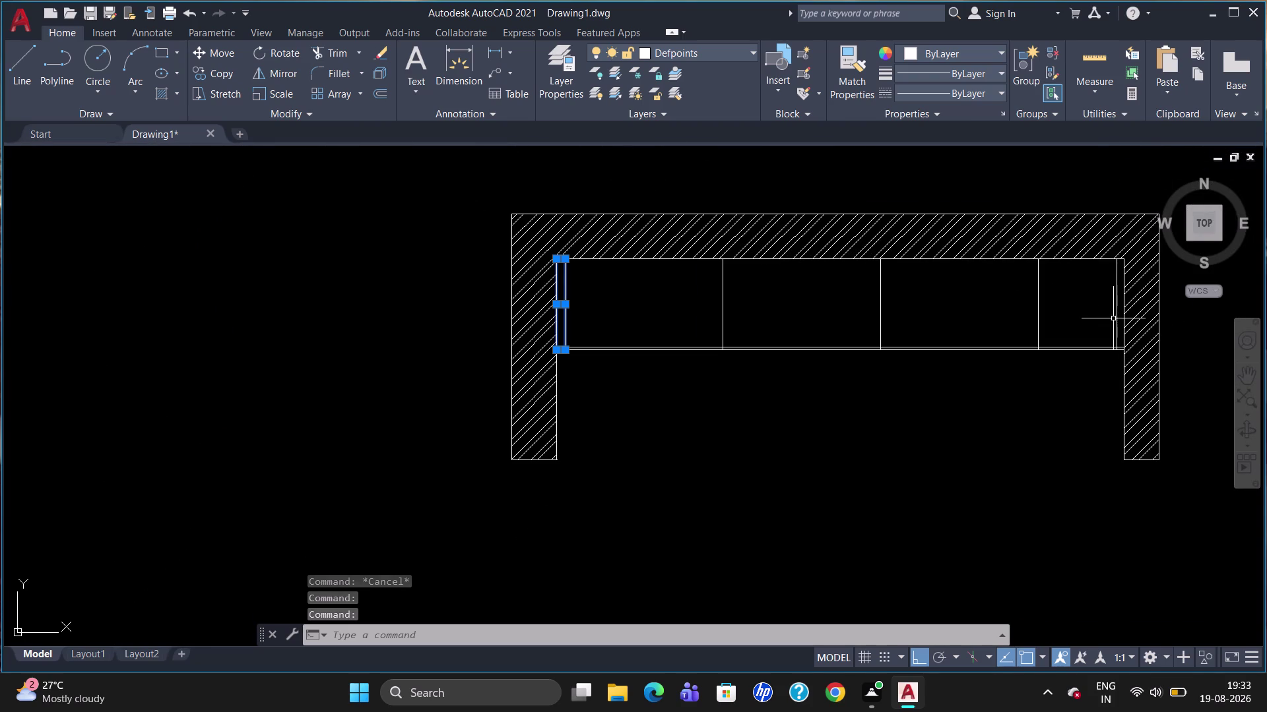
Add the remaining right end, top, bottom lines and vertical dividers to the selection.
click(1123, 301)
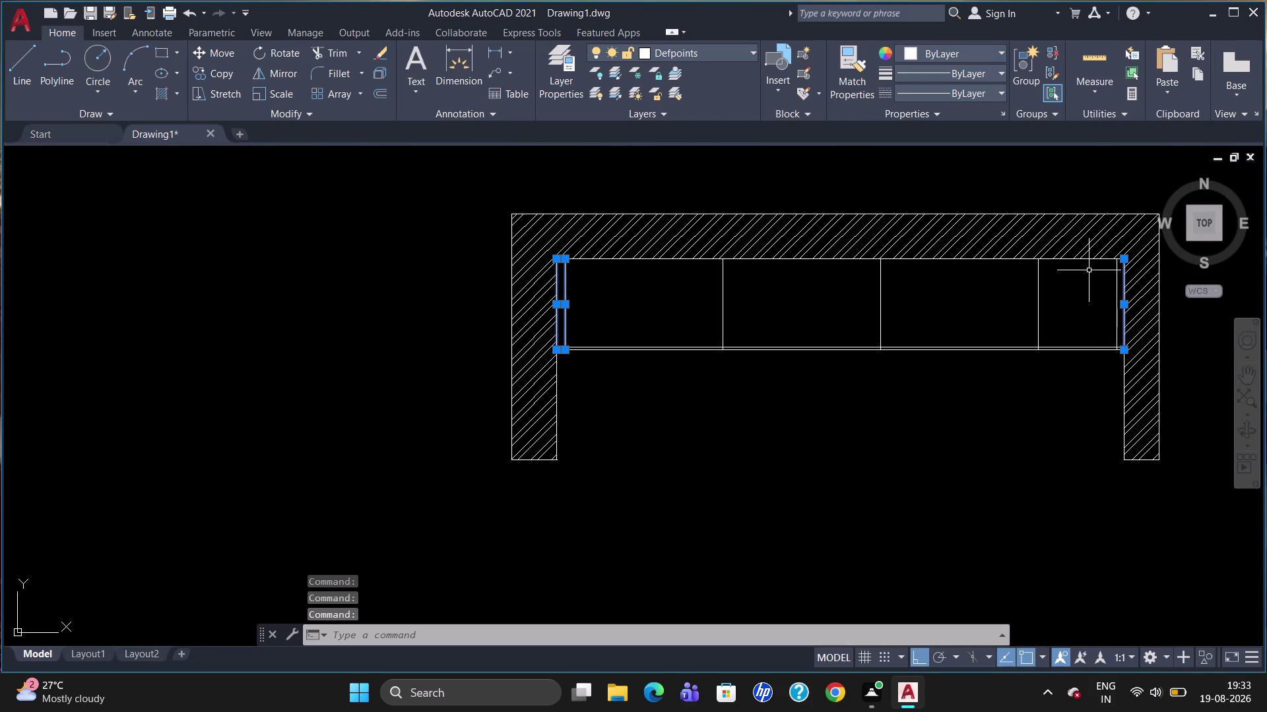
click(1066, 260)
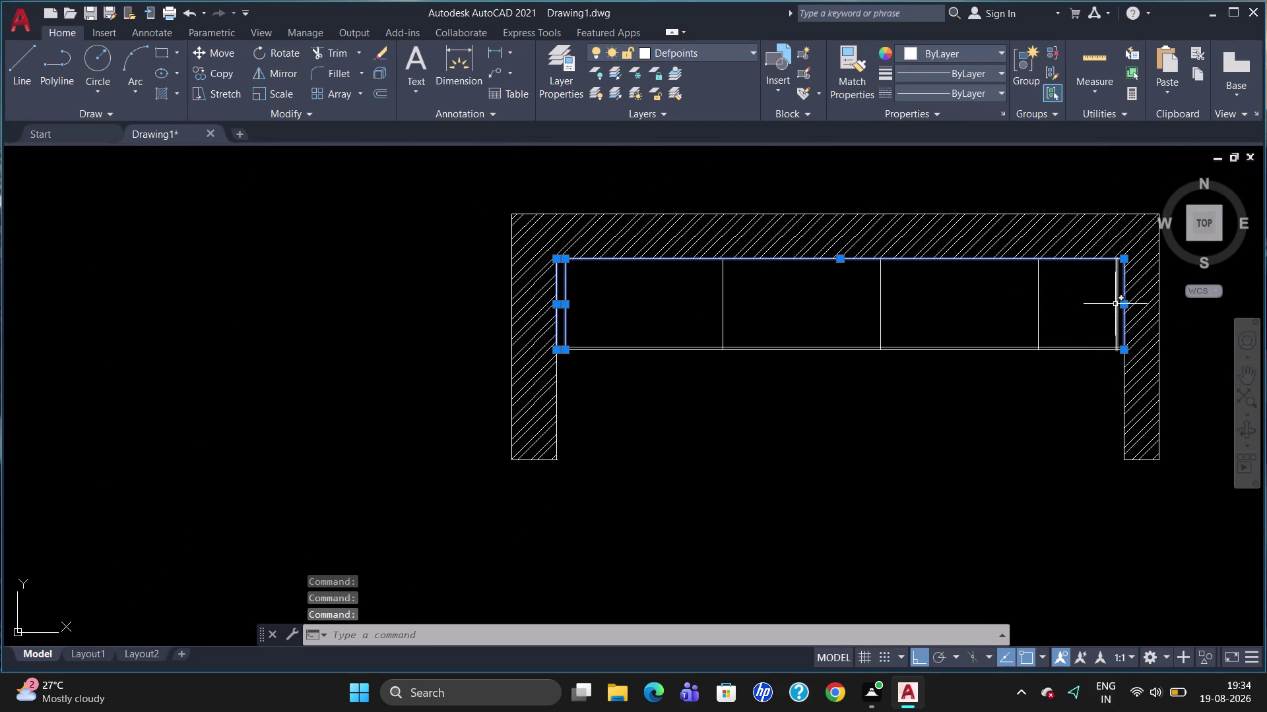
click(1116, 305)
scroll(up, 3)
click(1061, 367)
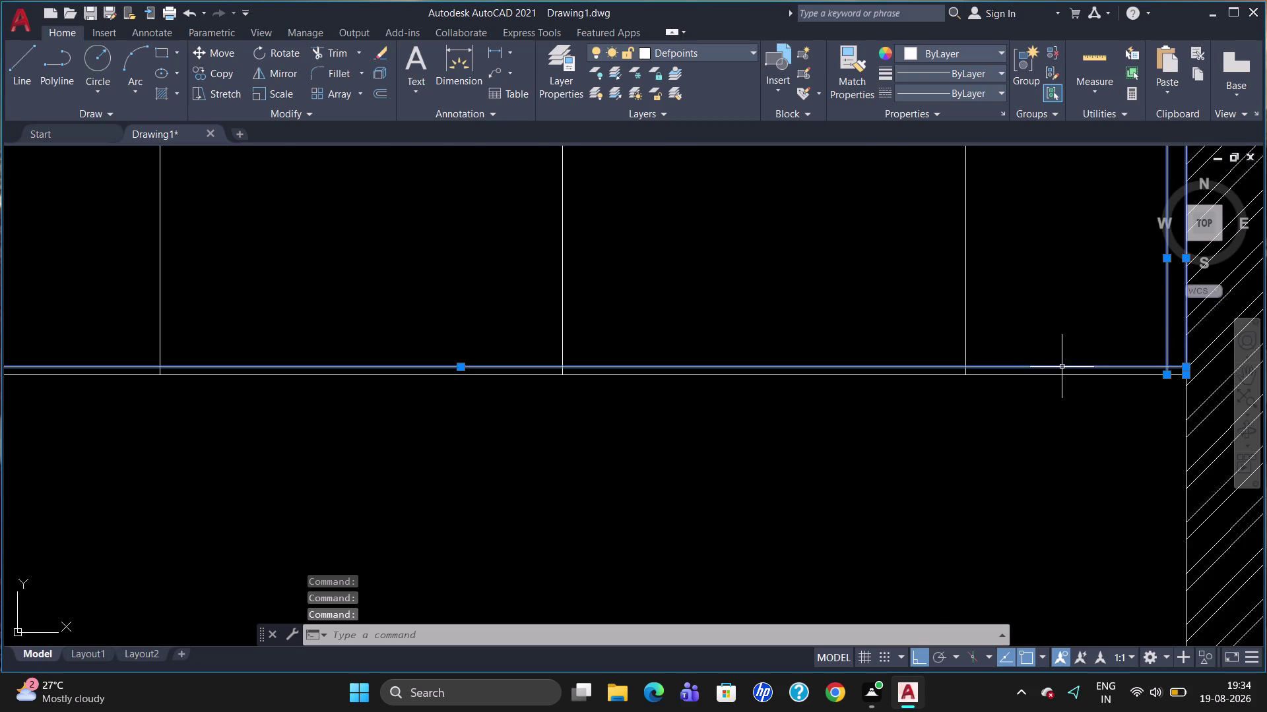
click(1062, 373)
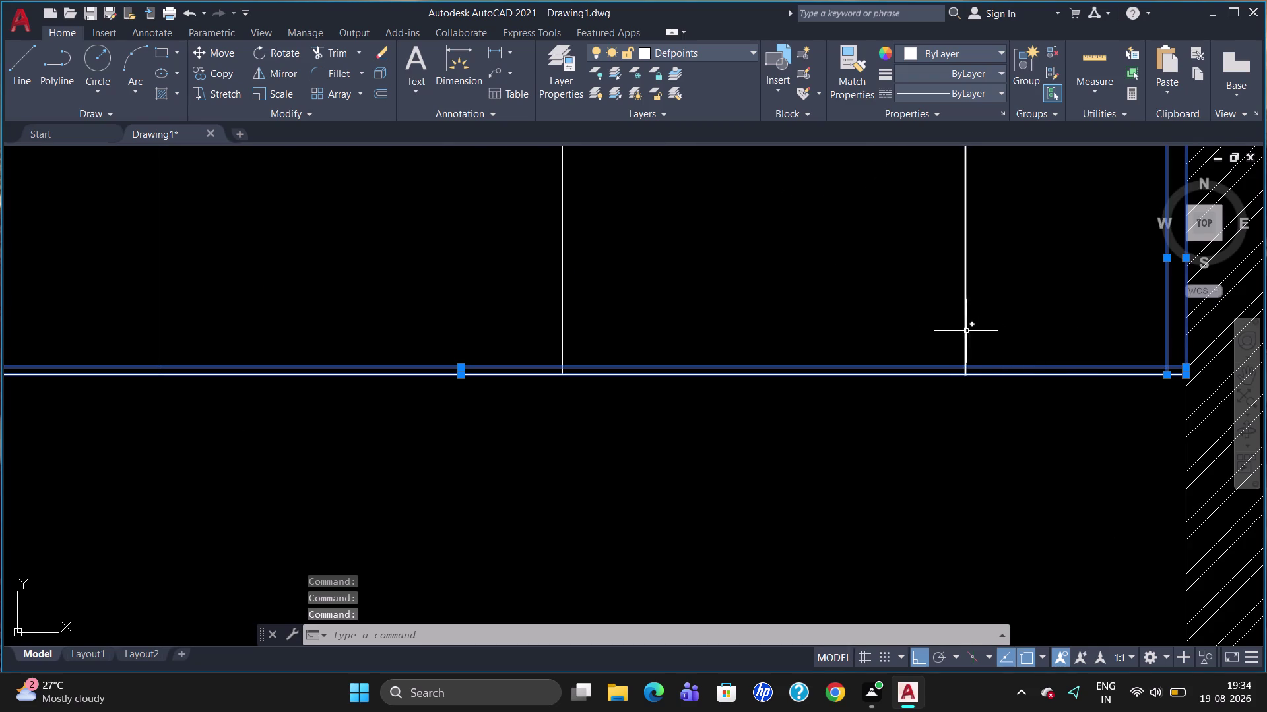
click(967, 328)
scroll(down, 3)
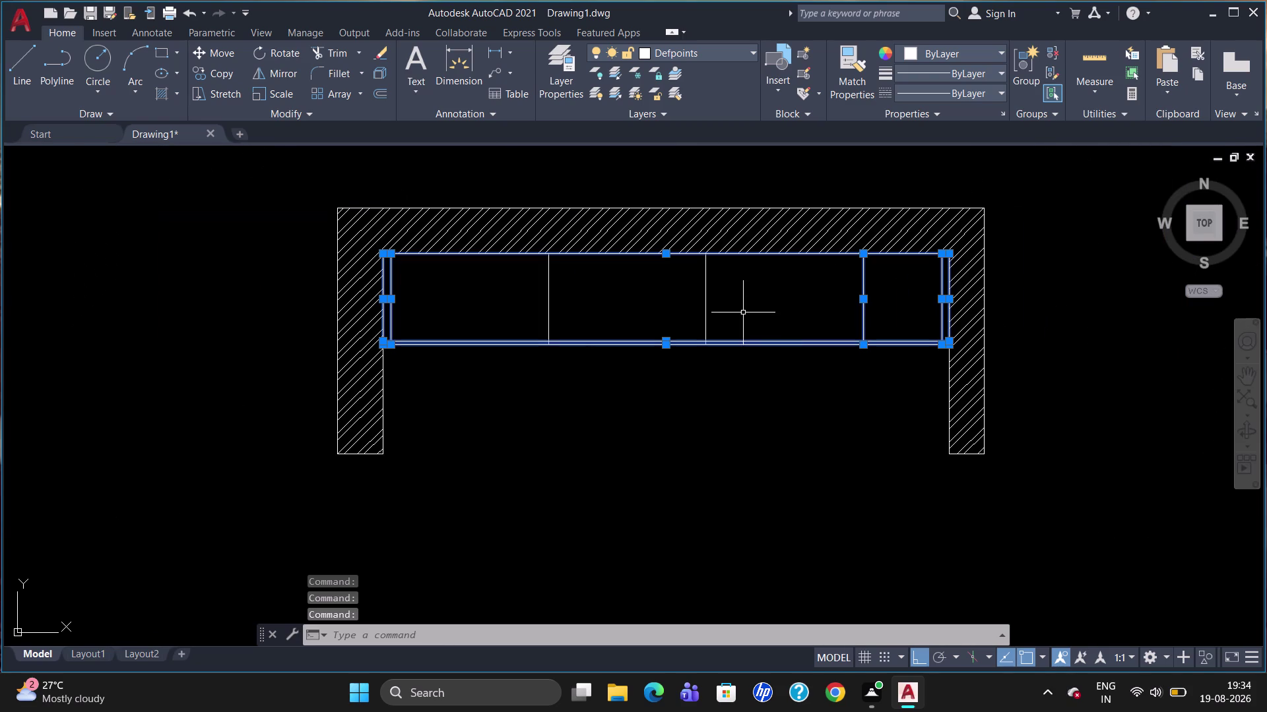
click(704, 314)
click(550, 313)
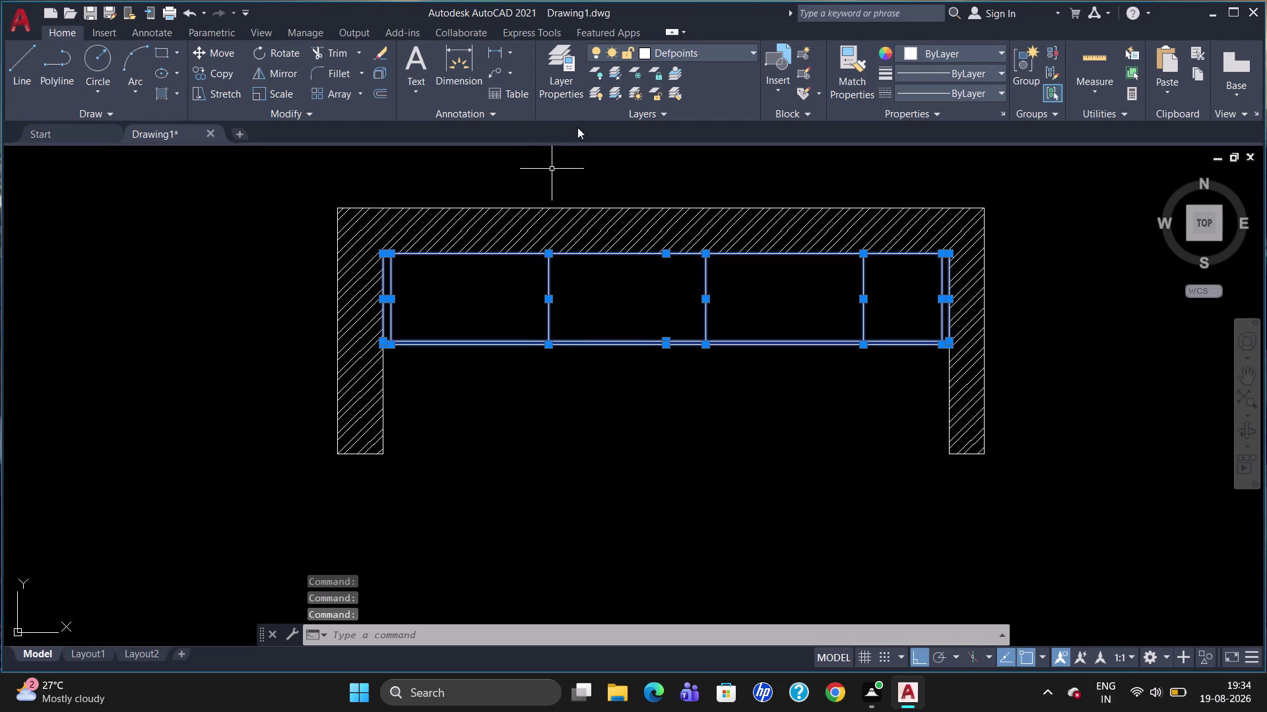
click(679, 54)
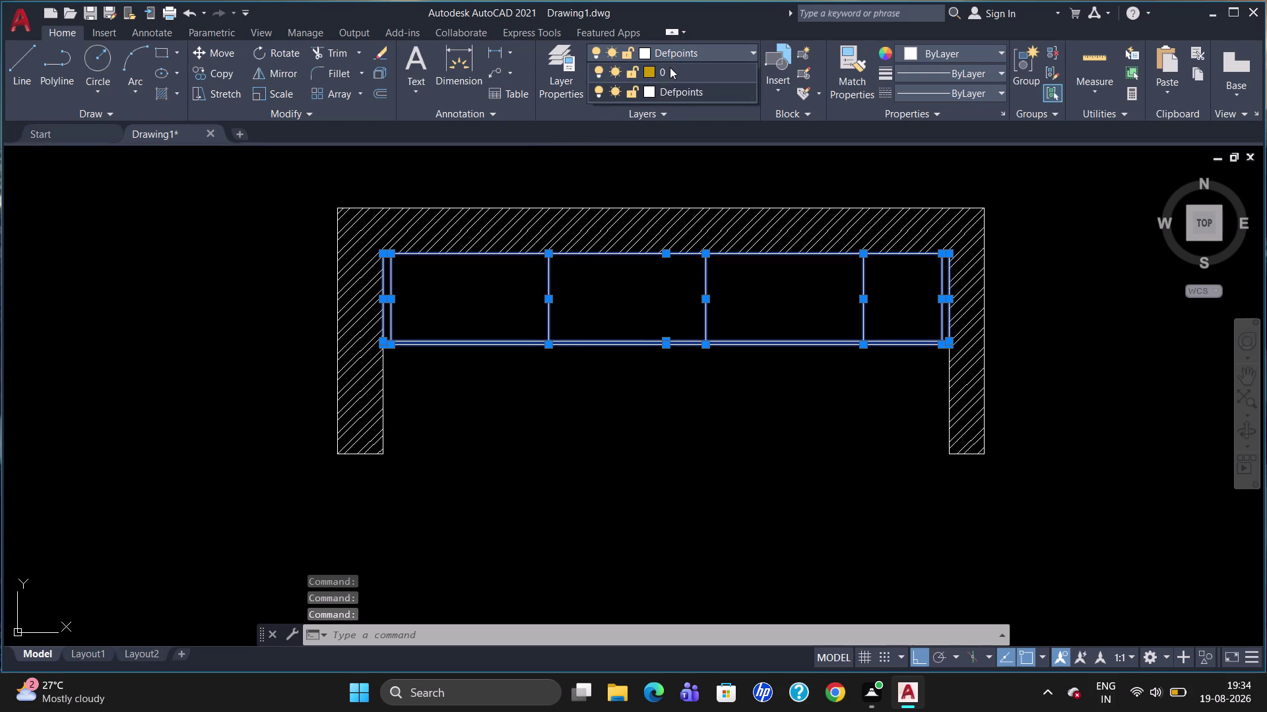
Assign the selected shutter lines and dividers to layer 0, then deselect them.
click(669, 68)
key(Escape)
key(Escape)
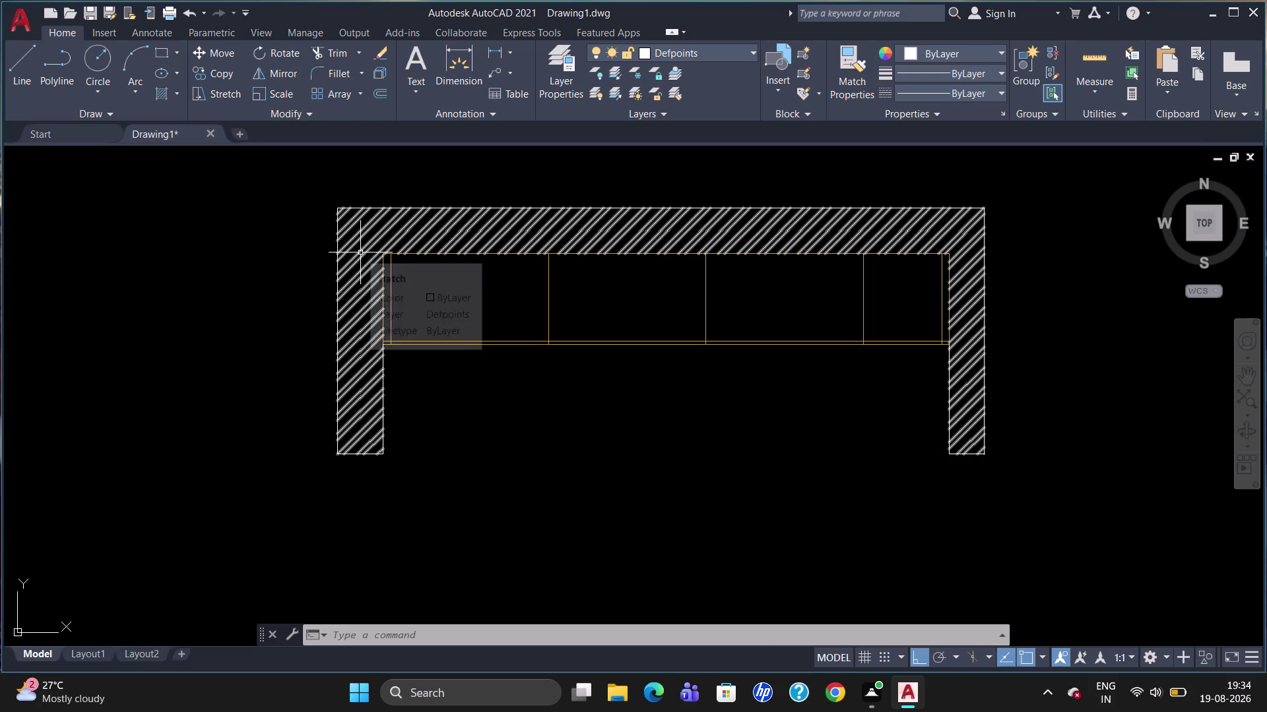
Add the first linear dimension across the plan's left frame edge with DLI.
text(dli)
key(Return)
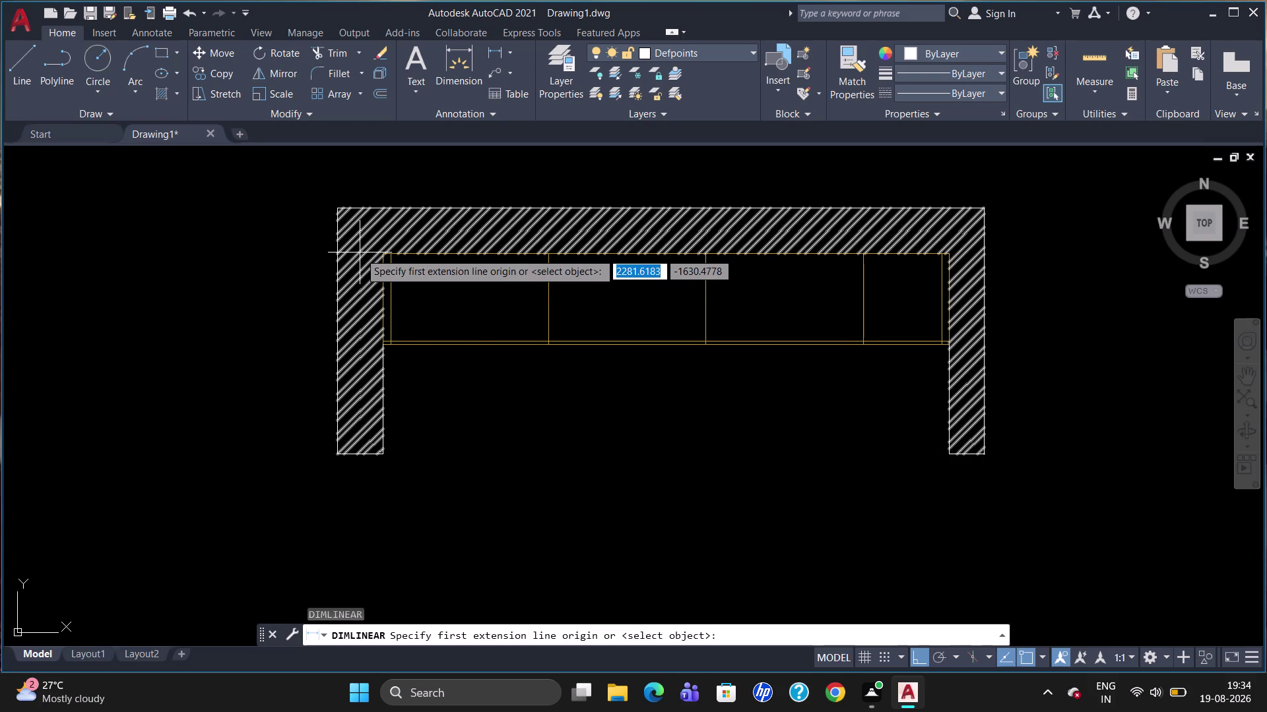
click(382, 256)
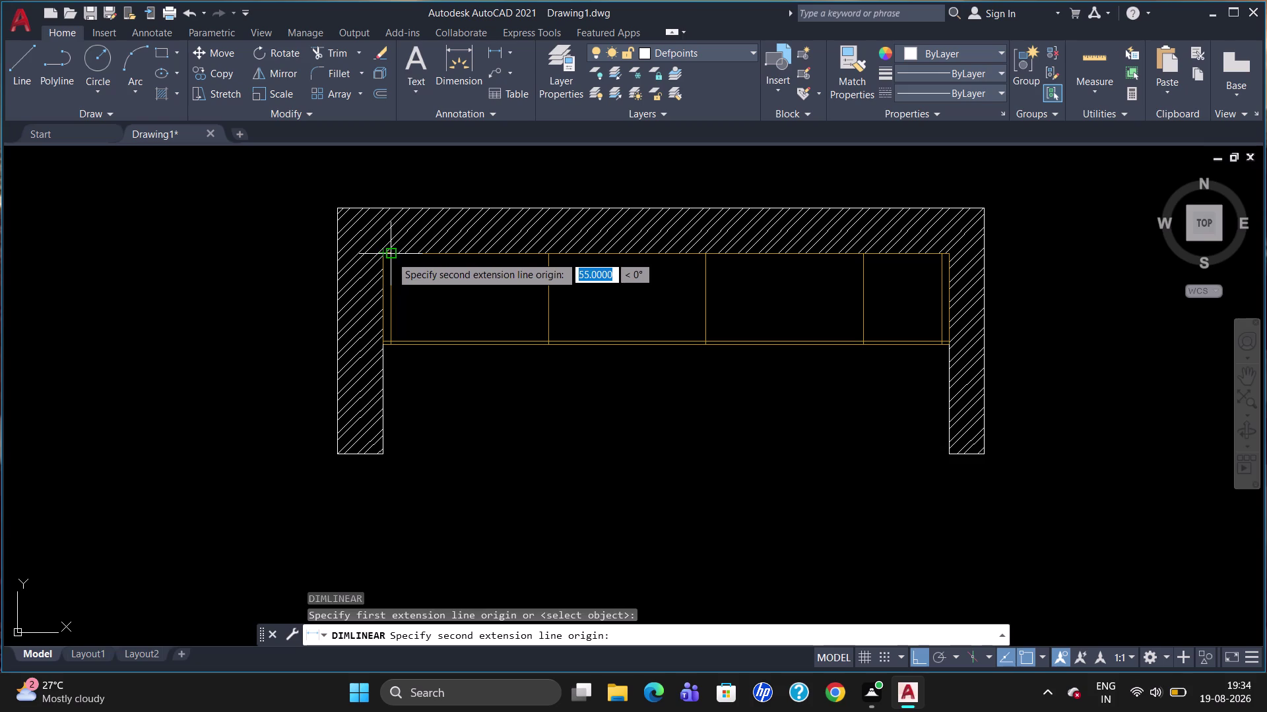
click(394, 256)
click(391, 186)
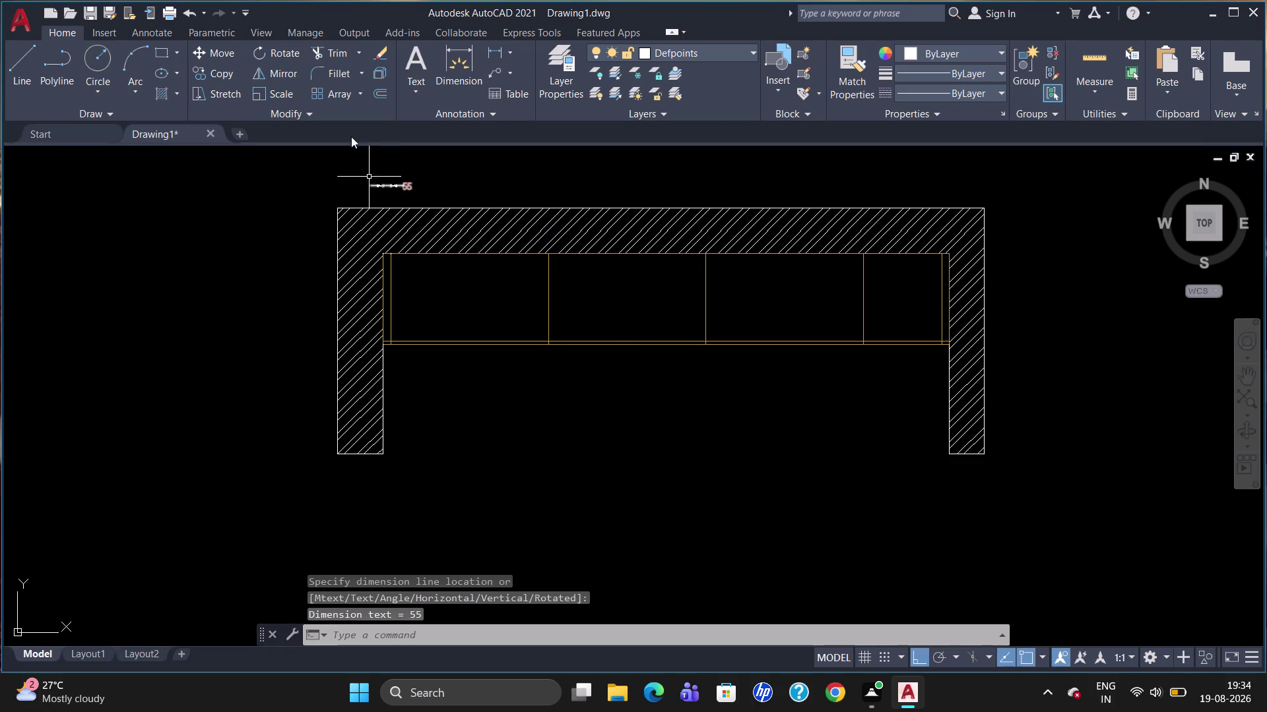
click(141, 25)
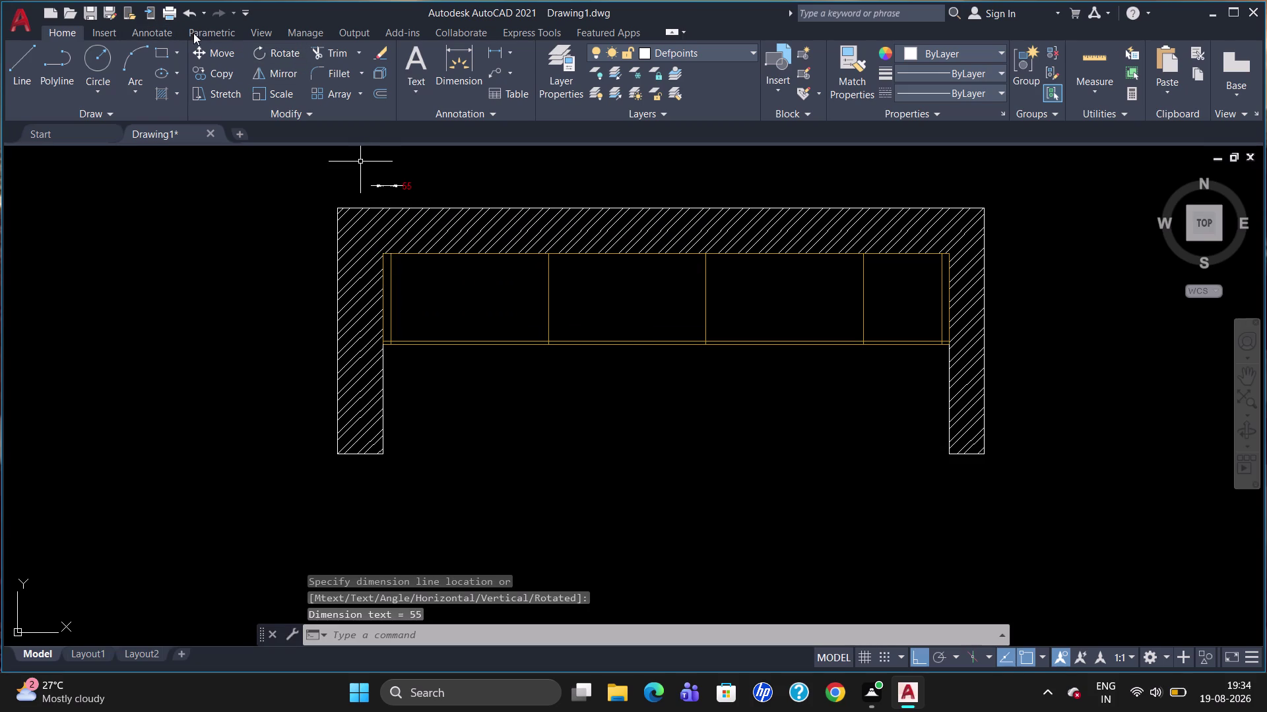
Continue the chain with widths 1060, 1060, 1060, 530 and 50.
click(158, 38)
click(449, 99)
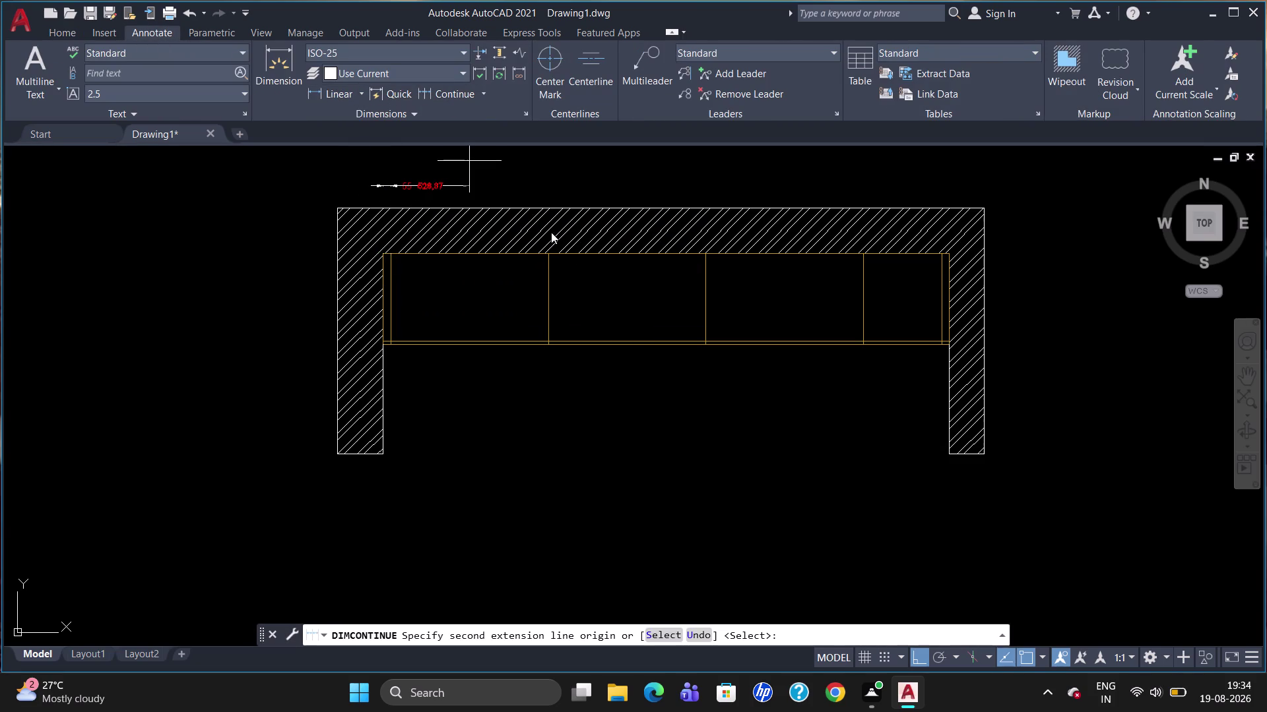
click(543, 254)
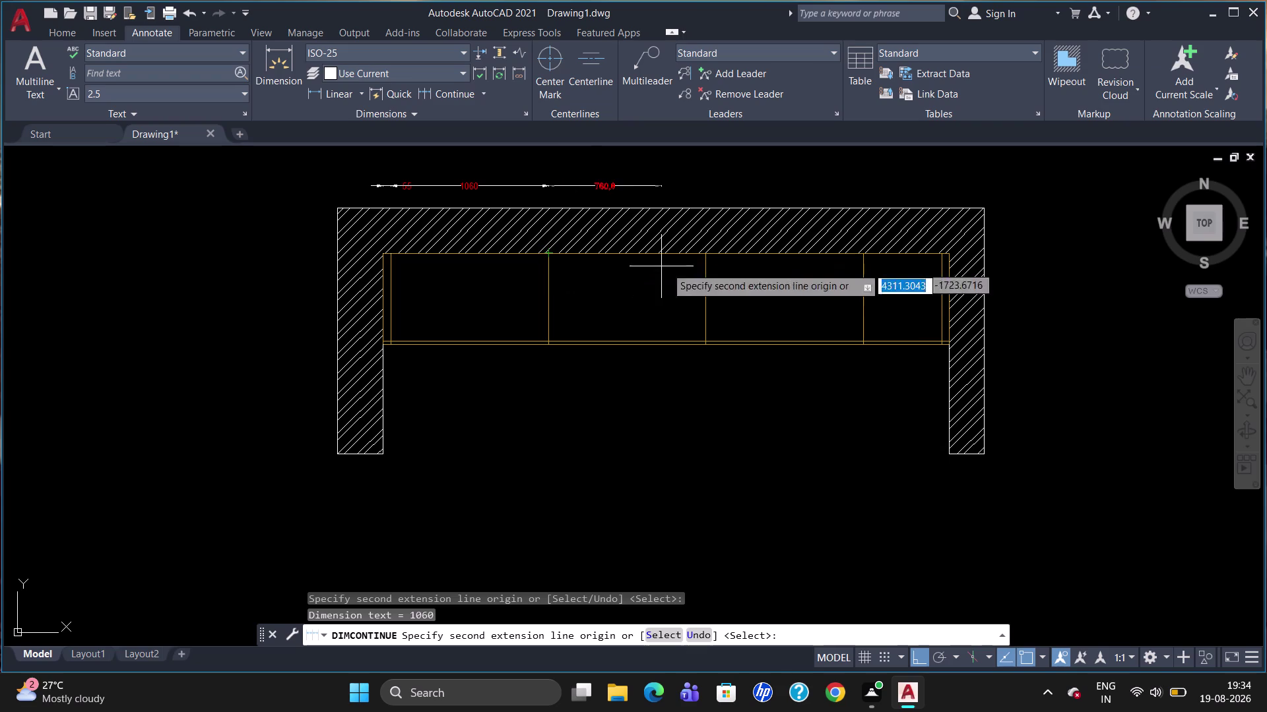
click(707, 256)
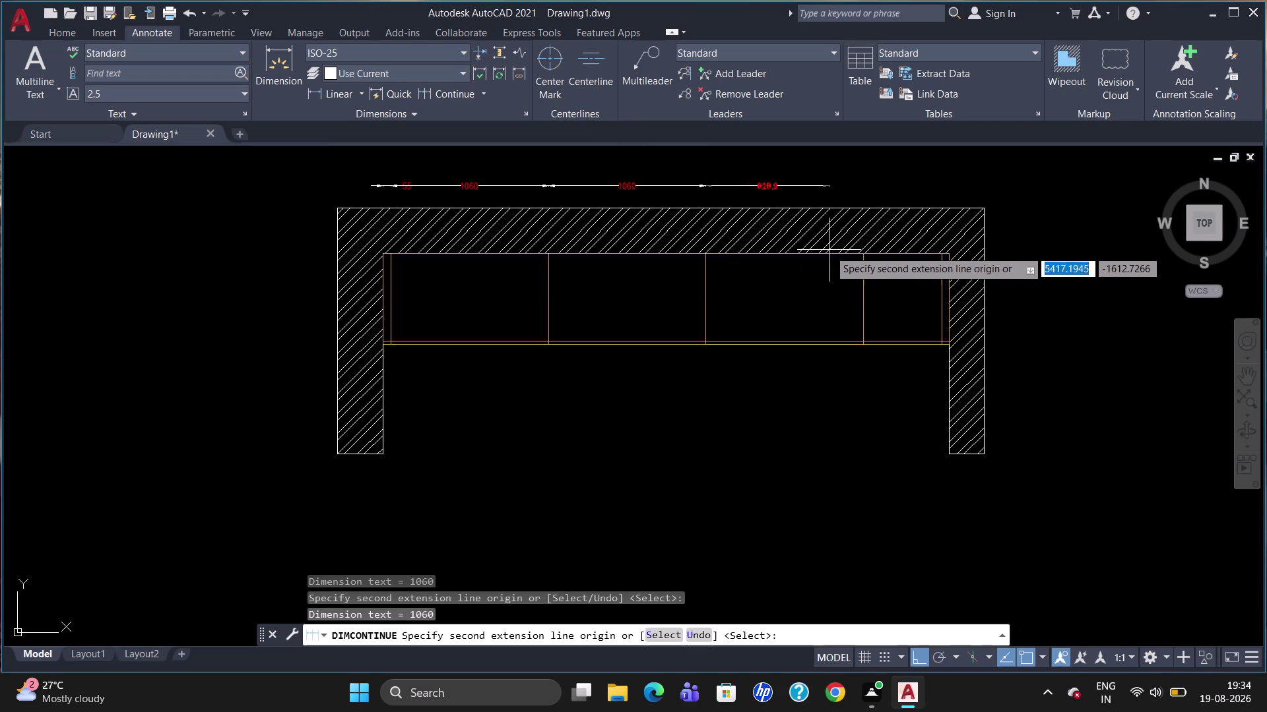
click(858, 258)
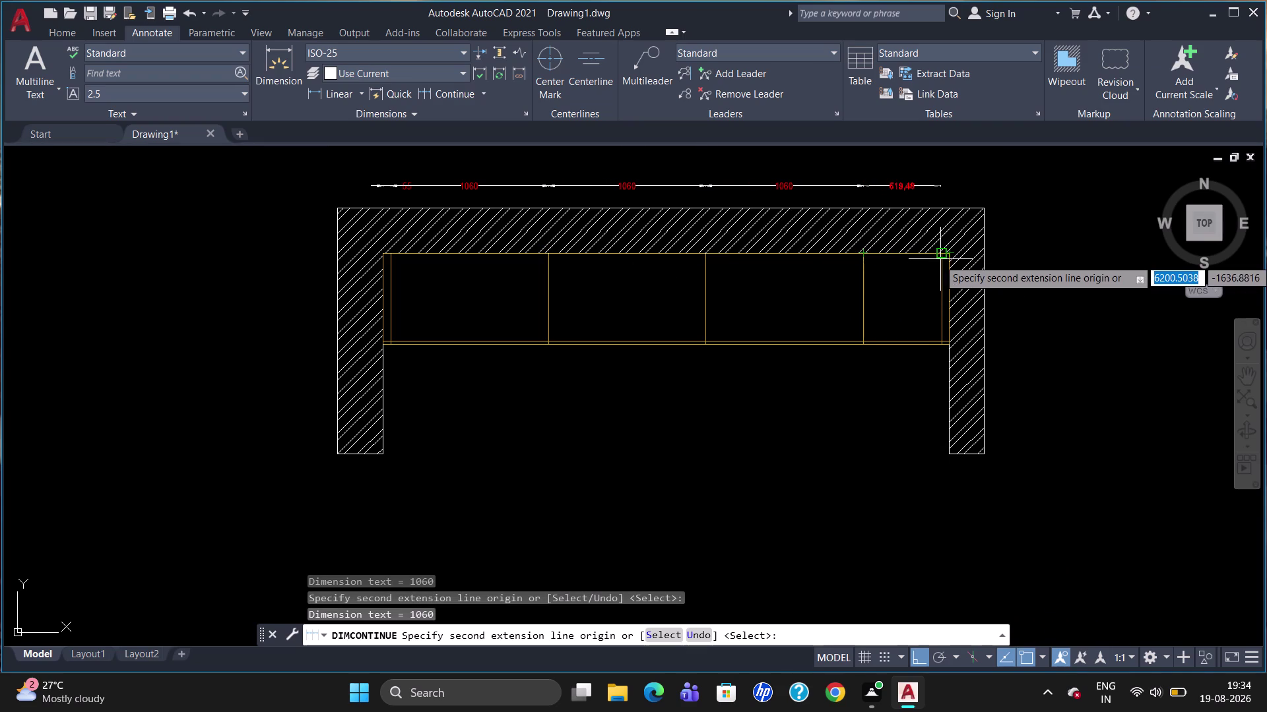
click(940, 260)
click(948, 258)
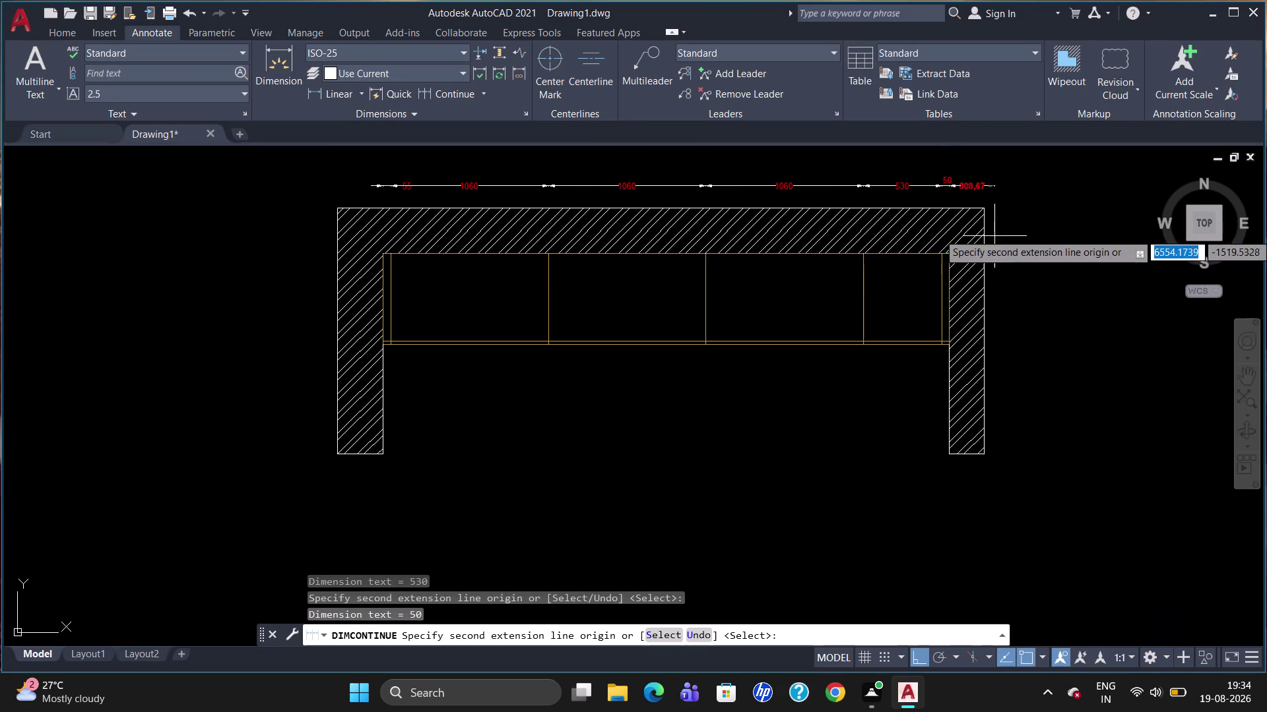
key(Escape)
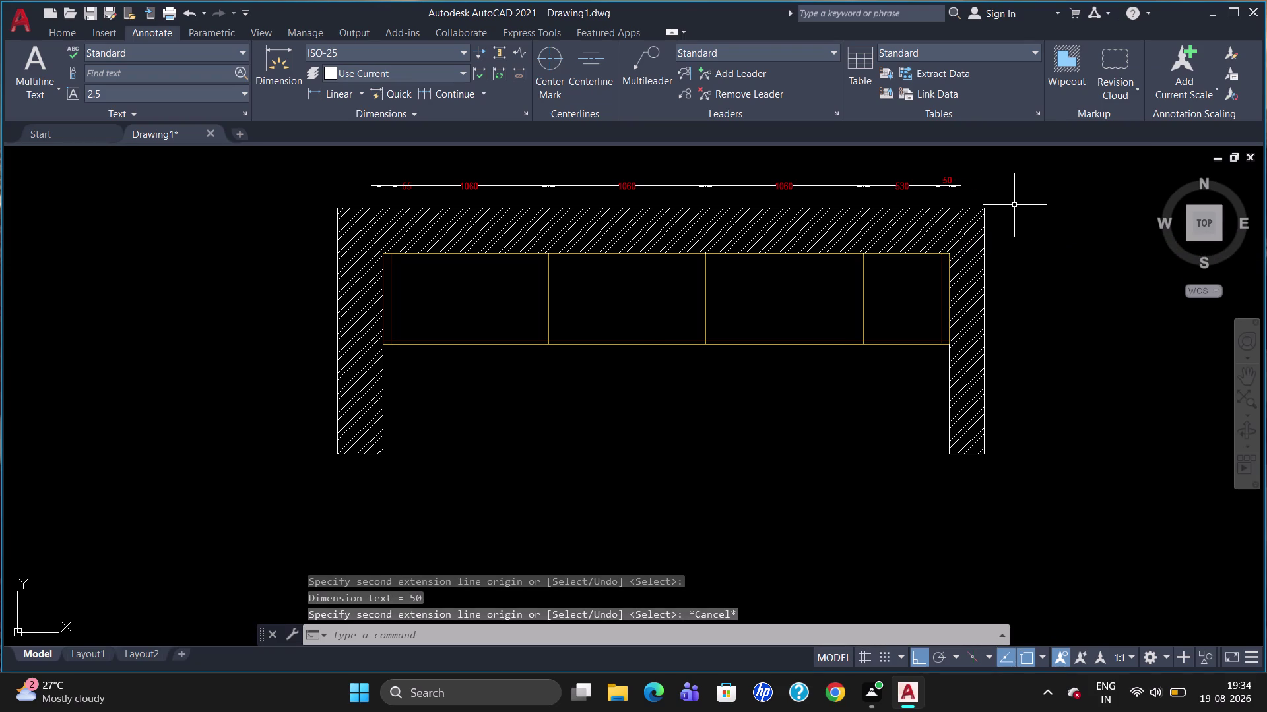
scroll(down, 3)
scroll(up, 3)
scroll(down, 3)
scroll(down, 3)
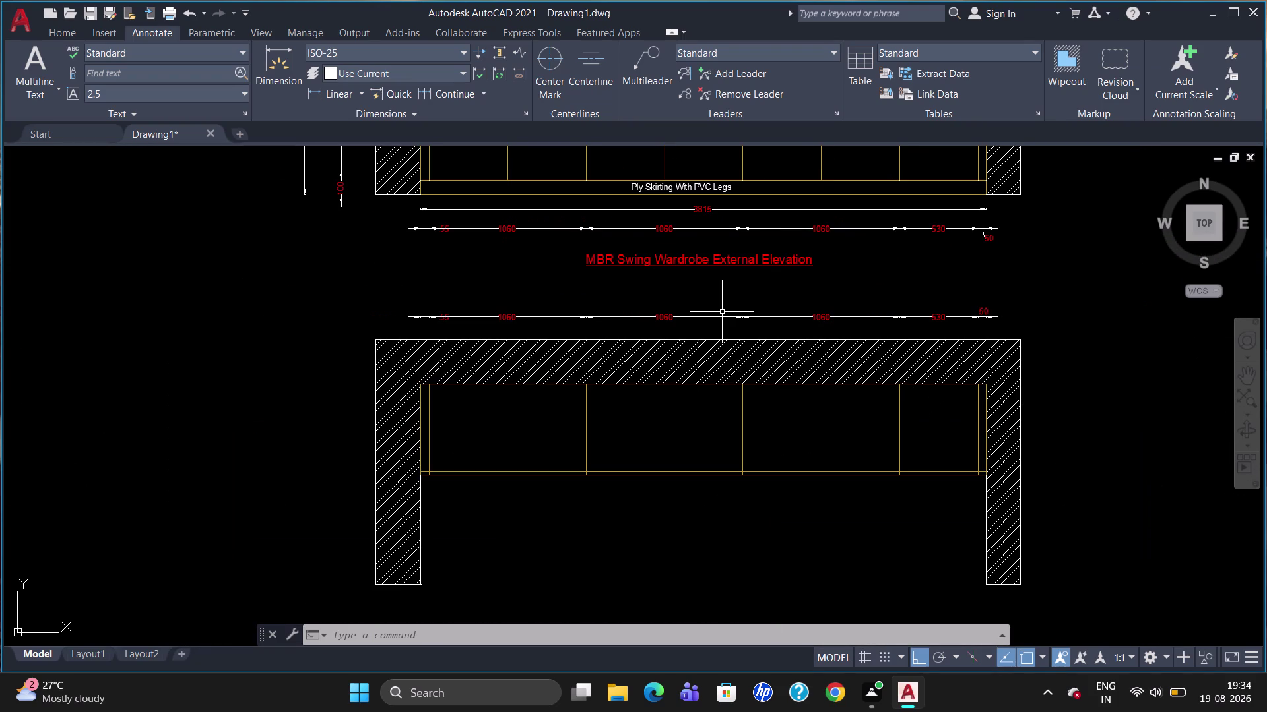
Dimension the plan's overall 3815 width between its outer ends, placed above the chain.
text(dli)
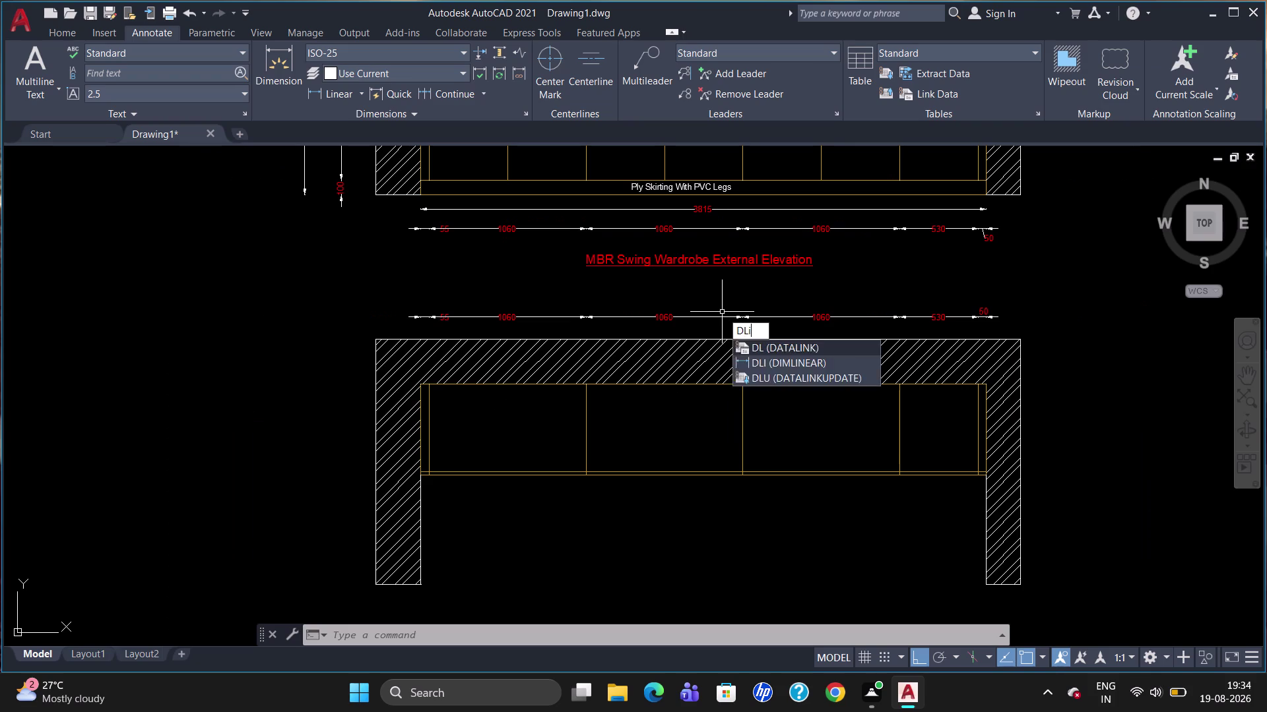
key(Return)
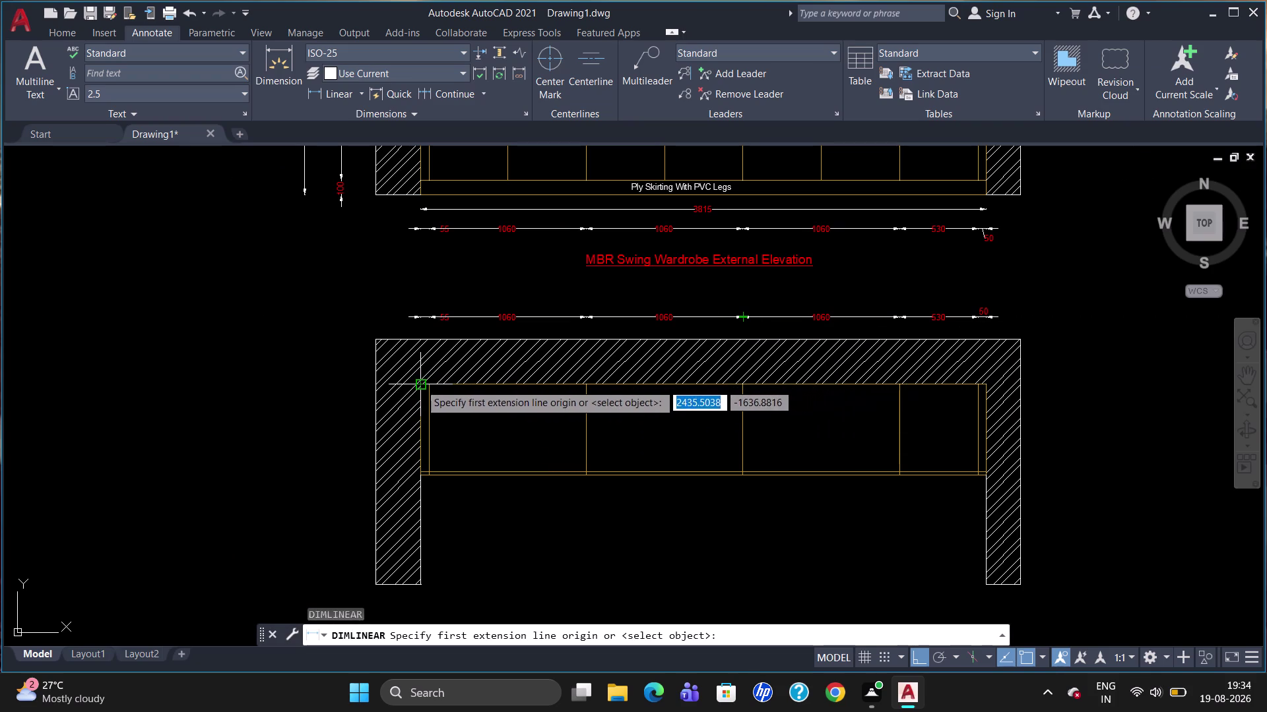
click(420, 384)
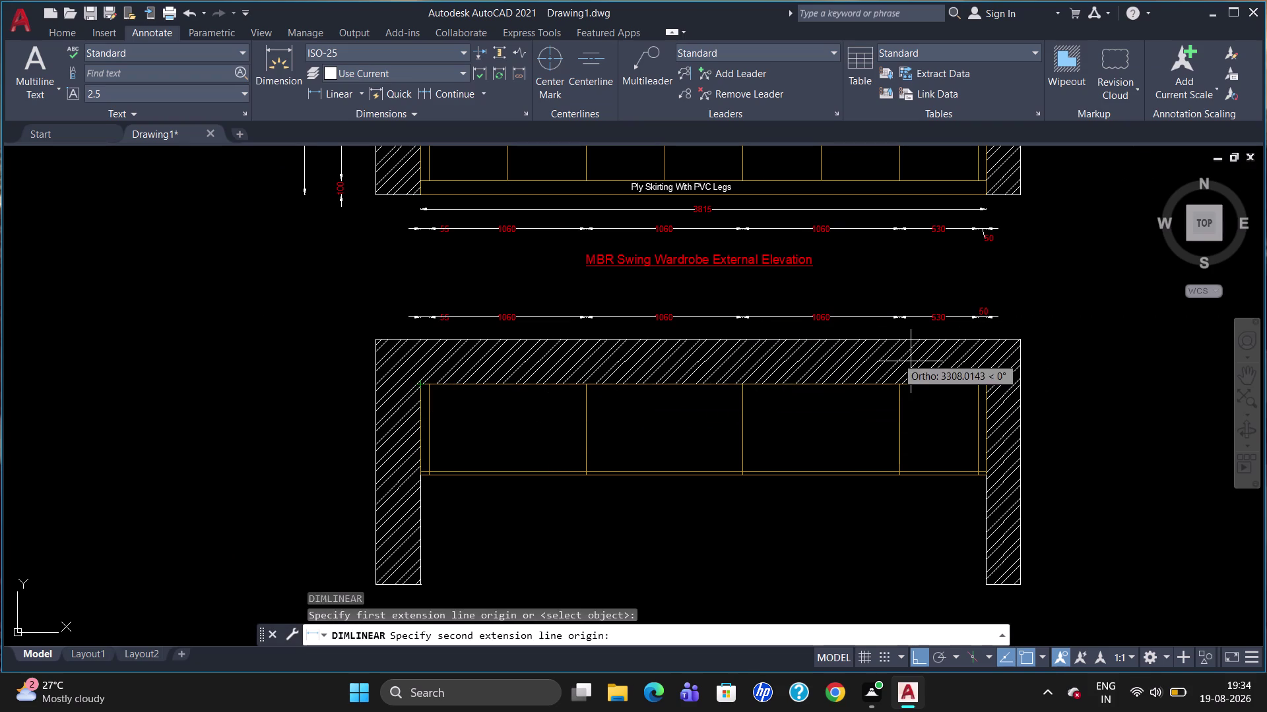
scroll(up, 3)
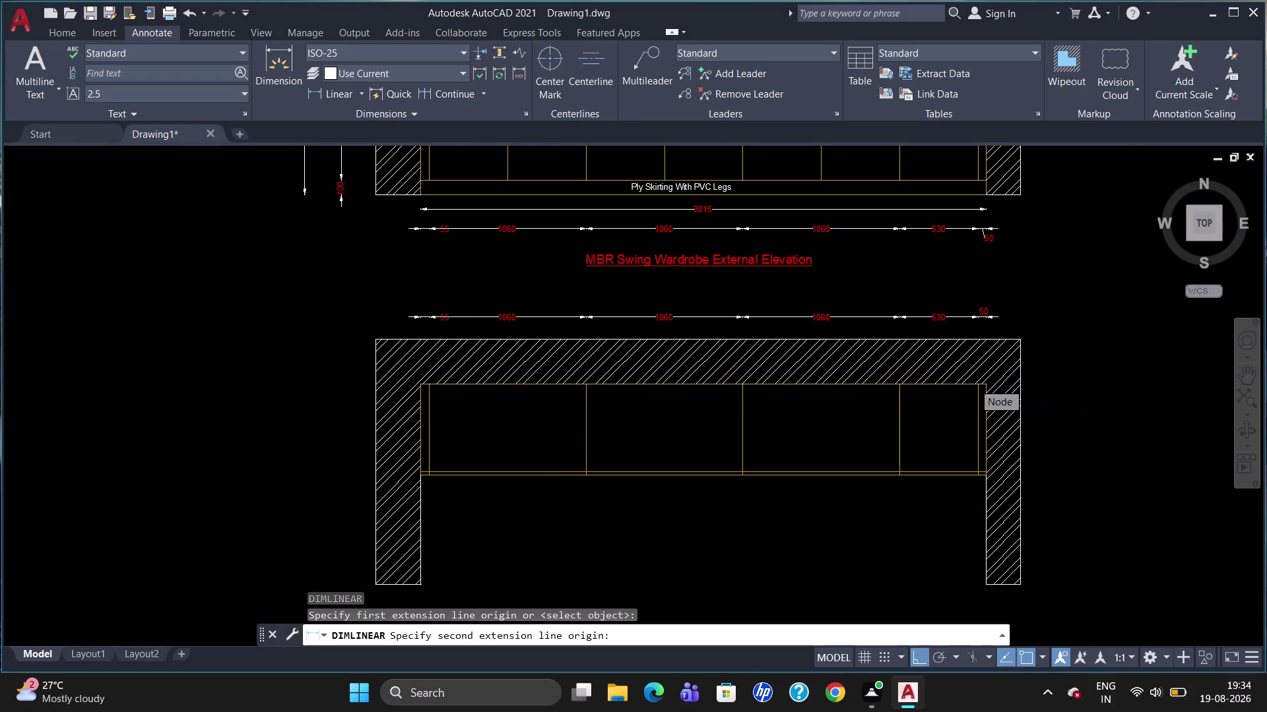
scroll(up, 3)
click(1006, 387)
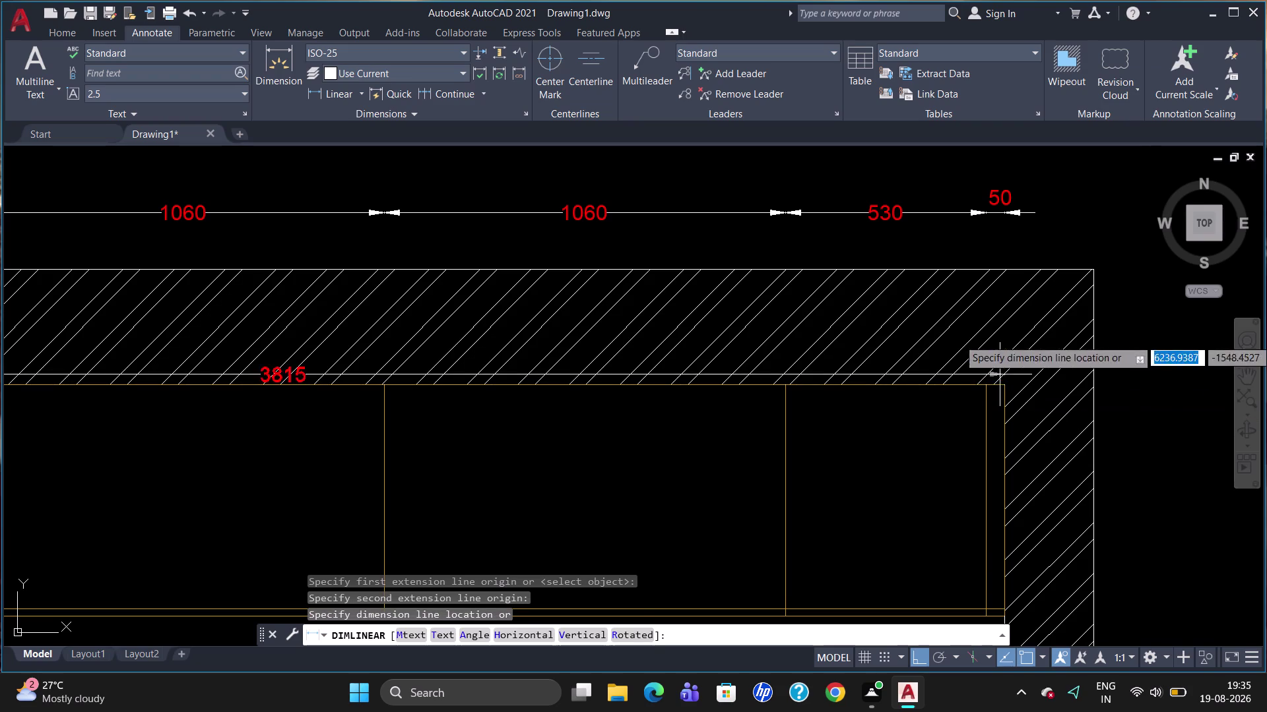
click(969, 176)
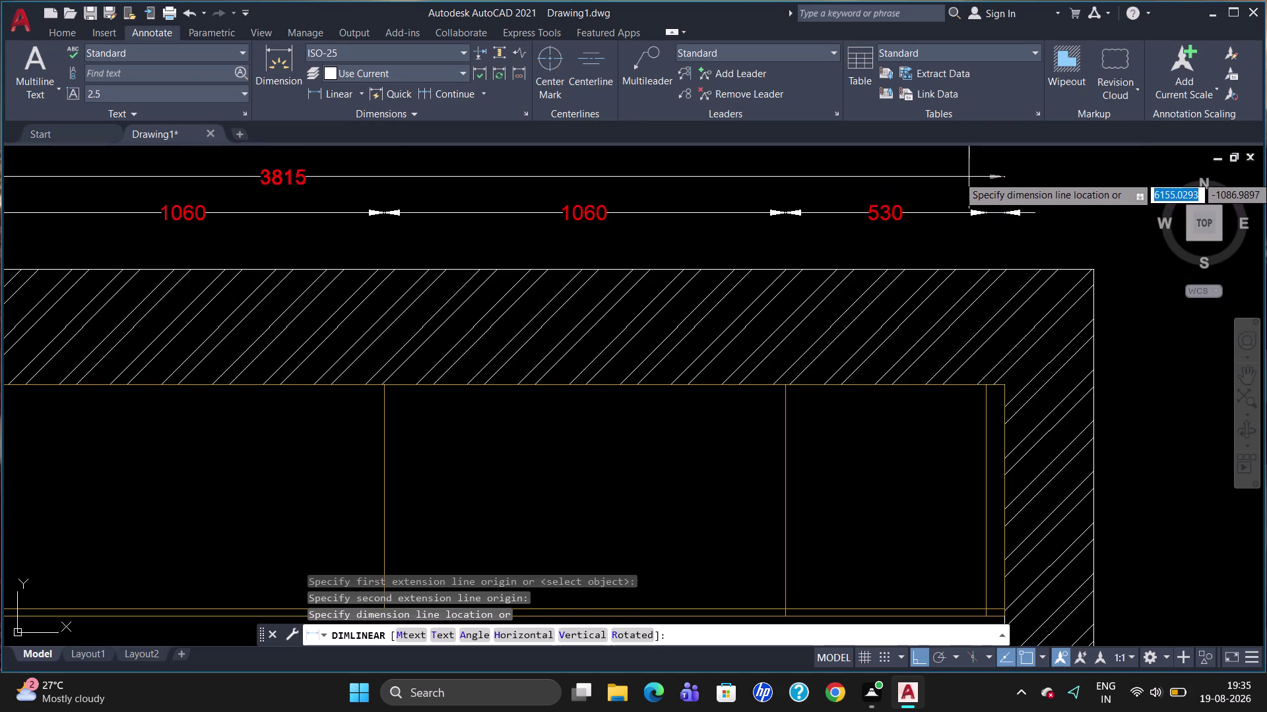
key(Escape)
scroll(down, 3)
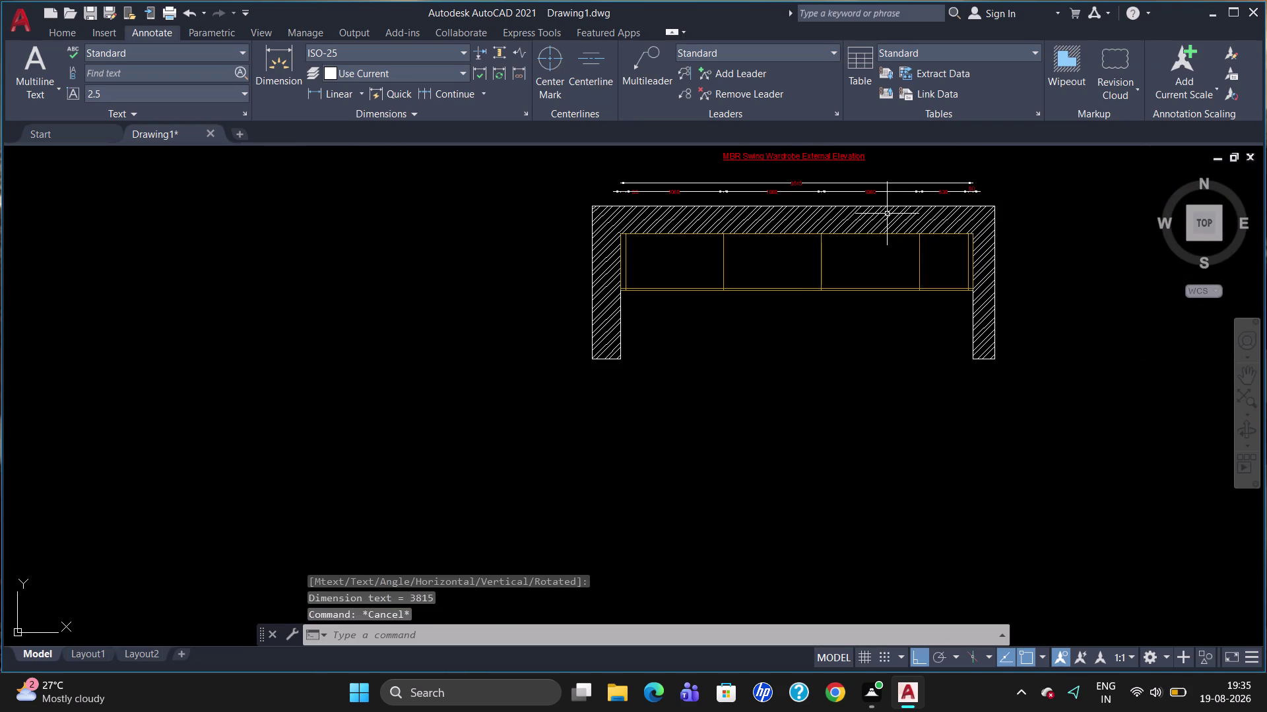
scroll(up, 3)
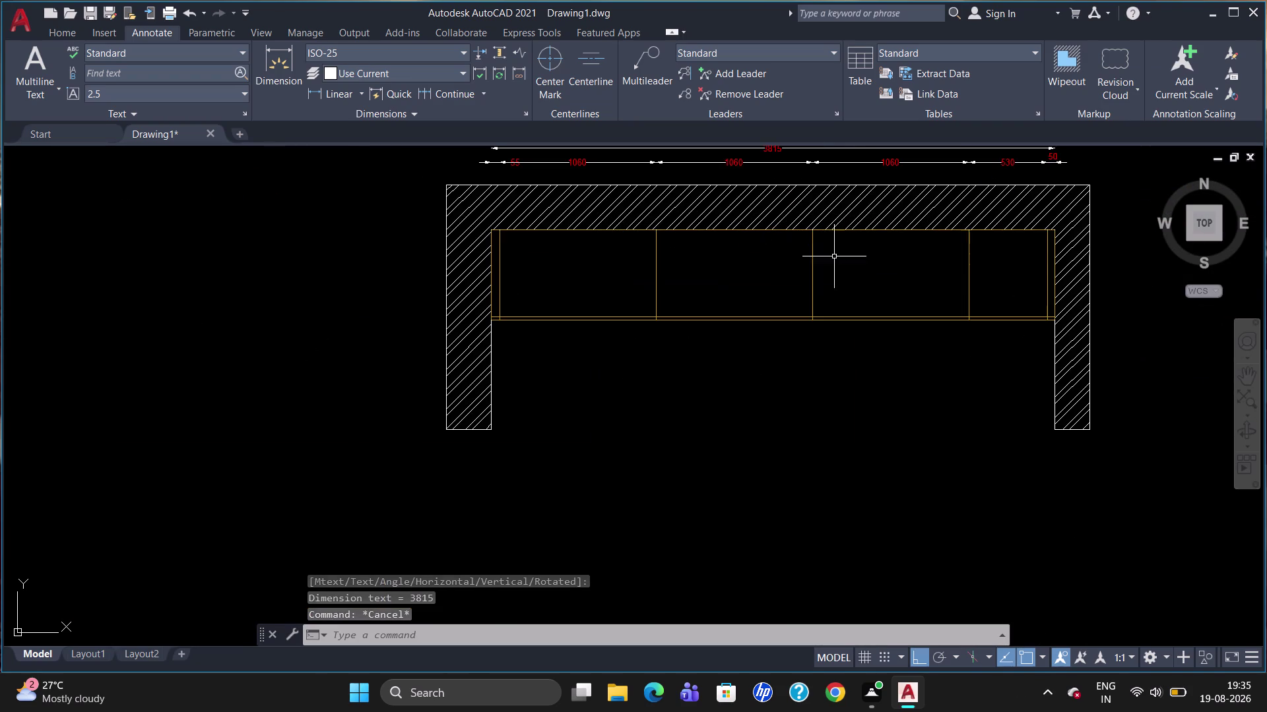
scroll(down, 3)
scroll(up, 3)
scroll(down, 3)
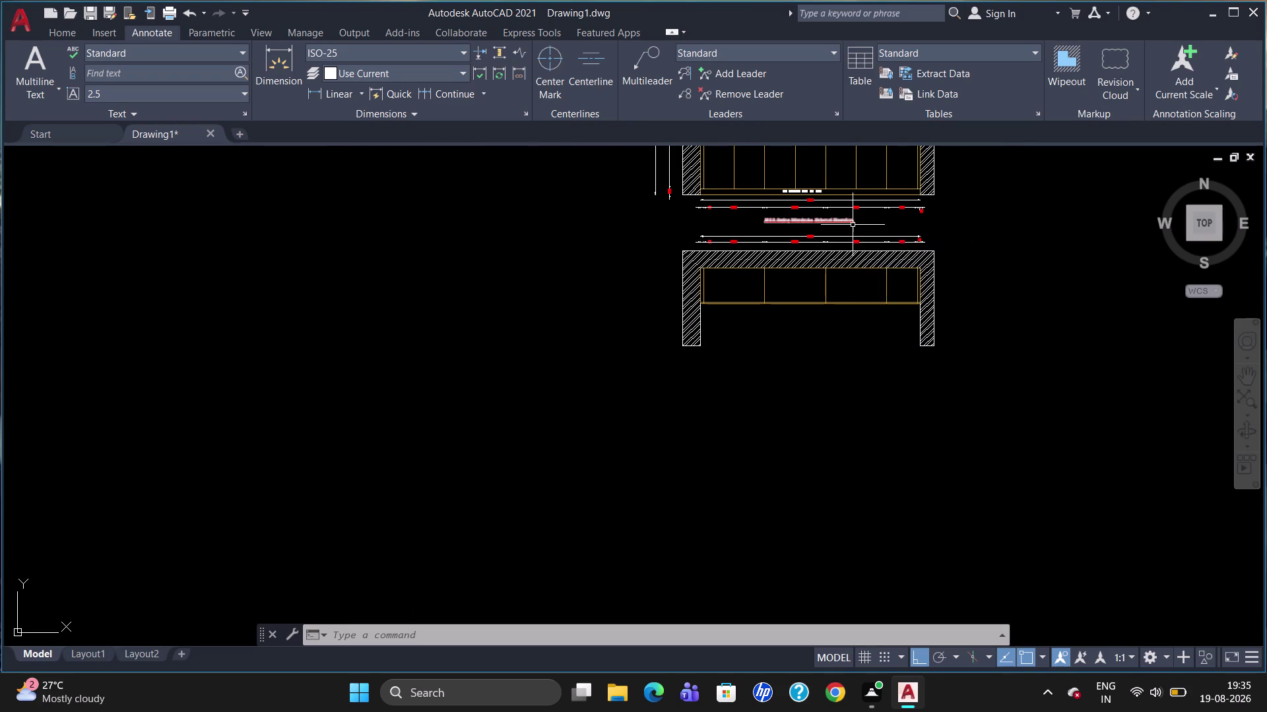
Copy the elevation's first shutter label with CO to below the top plan.
scroll(down, 3)
scroll(down, 3)
scroll(up, 3)
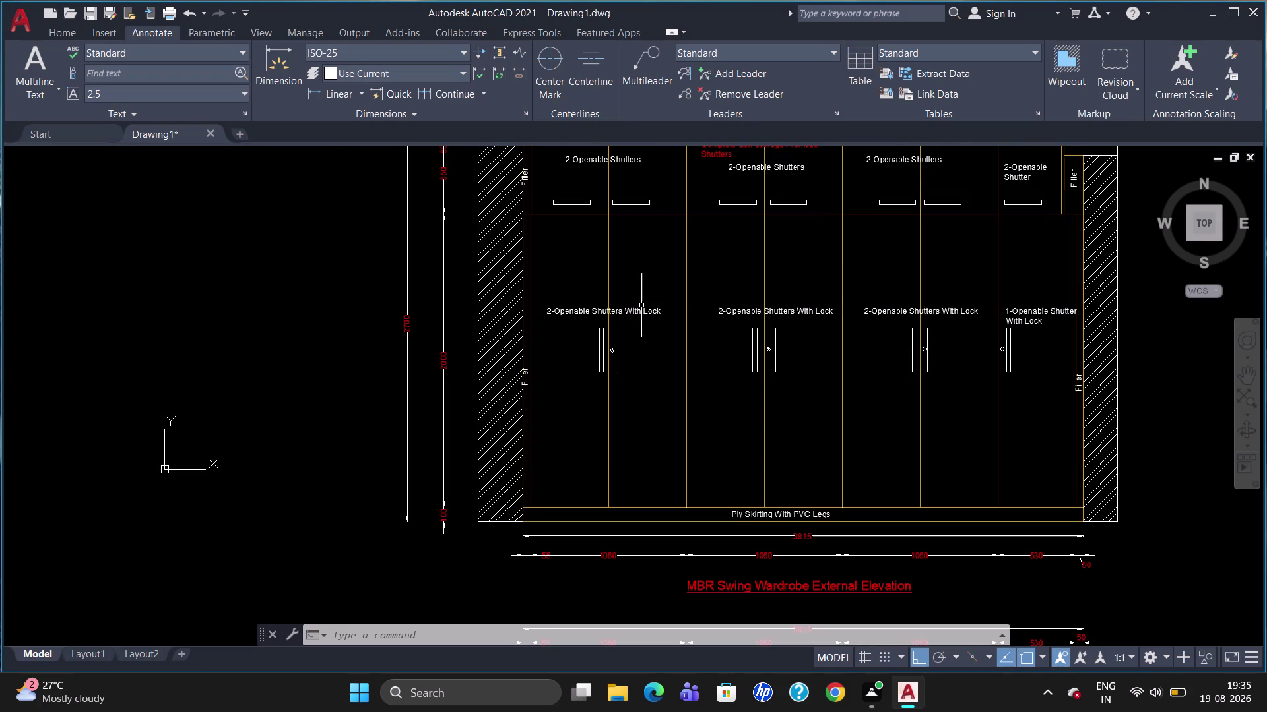
click(615, 309)
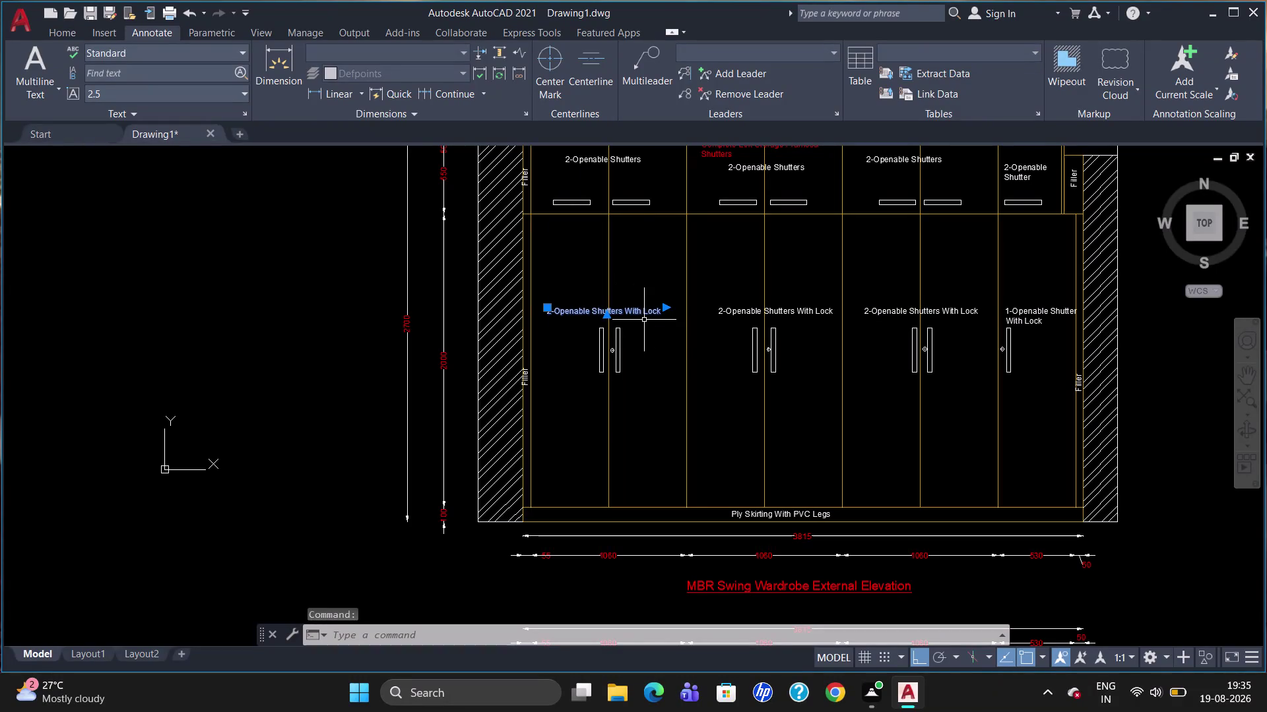
text(co)
key(Return)
scroll(down, 3)
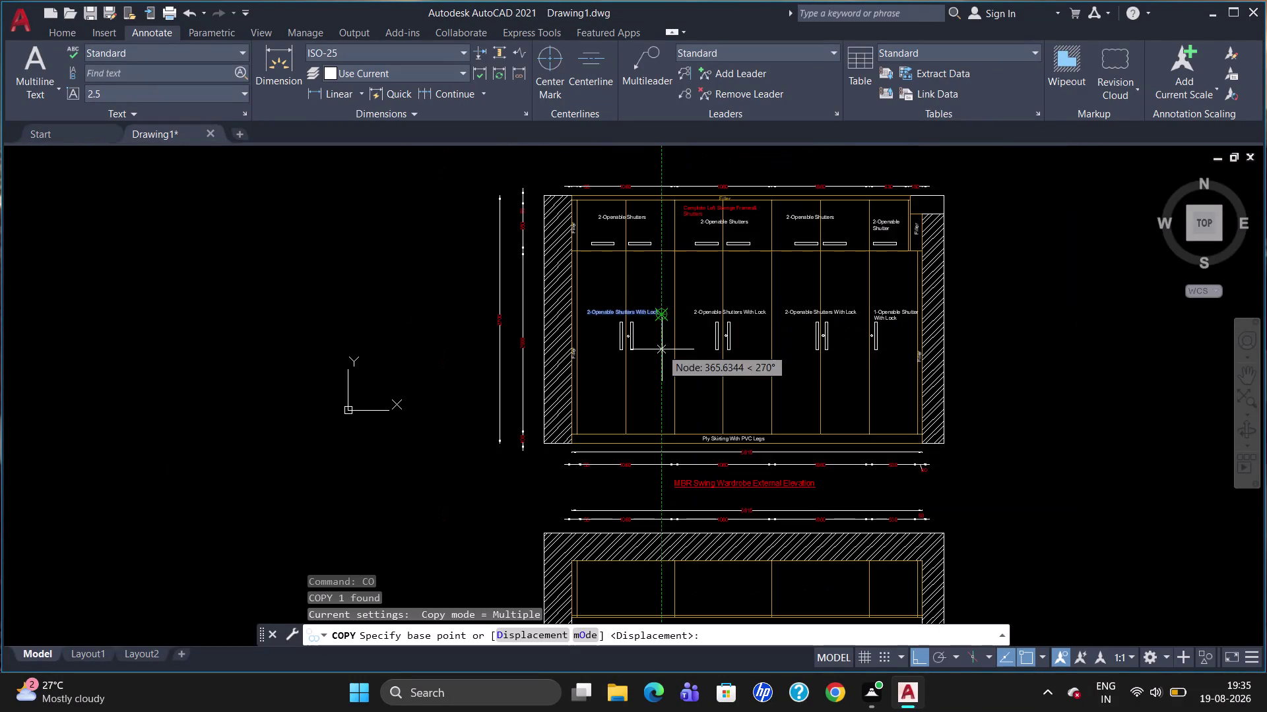
scroll(down, 3)
scroll(up, 3)
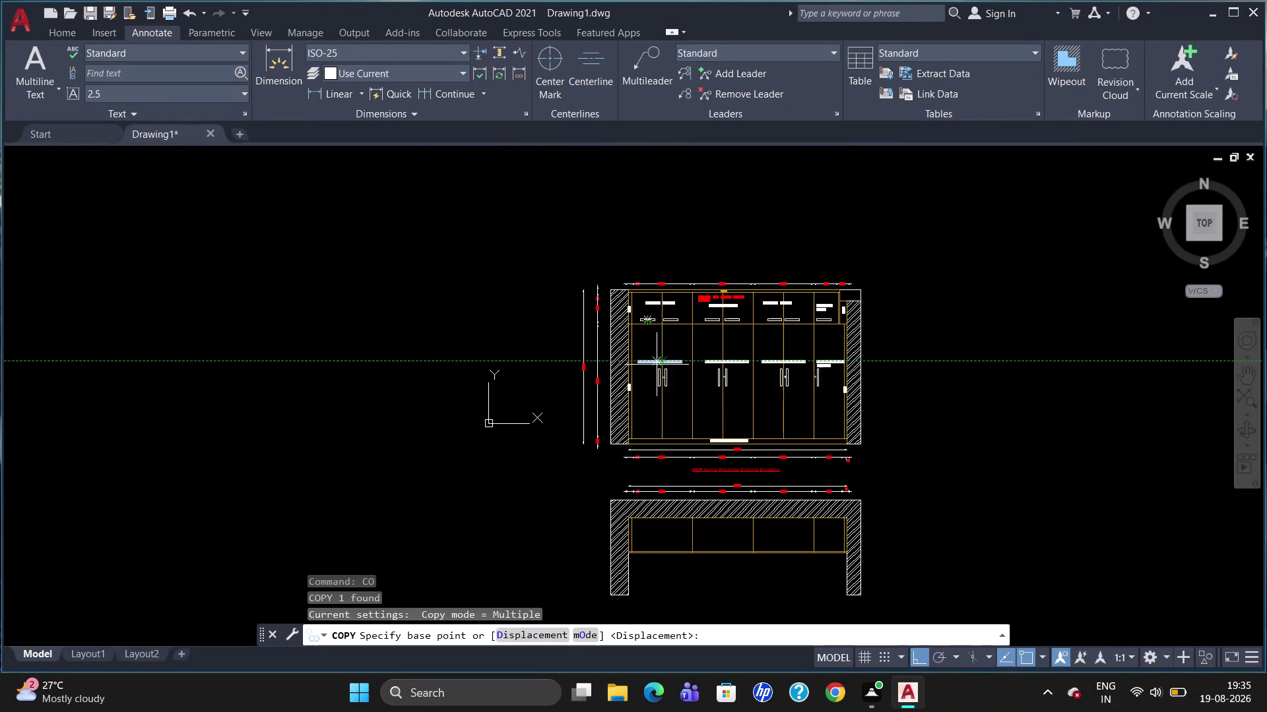
click(657, 364)
scroll(up, 3)
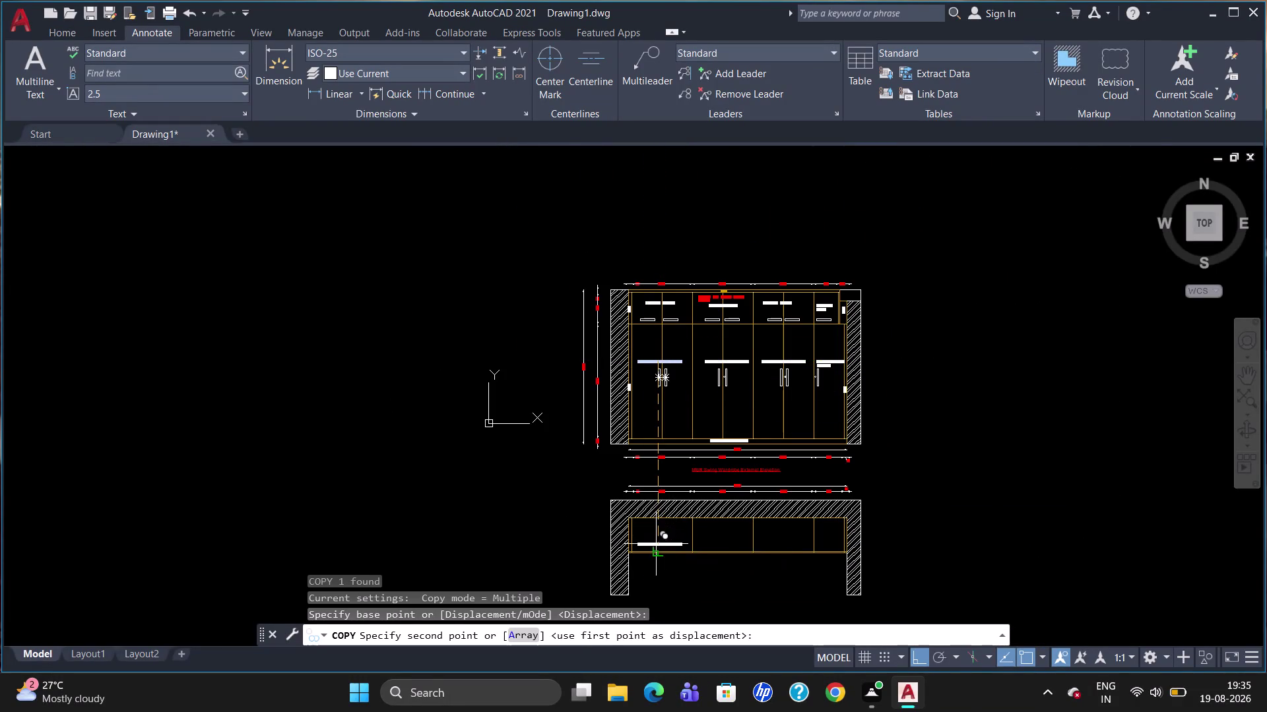
scroll(up, 3)
click(657, 563)
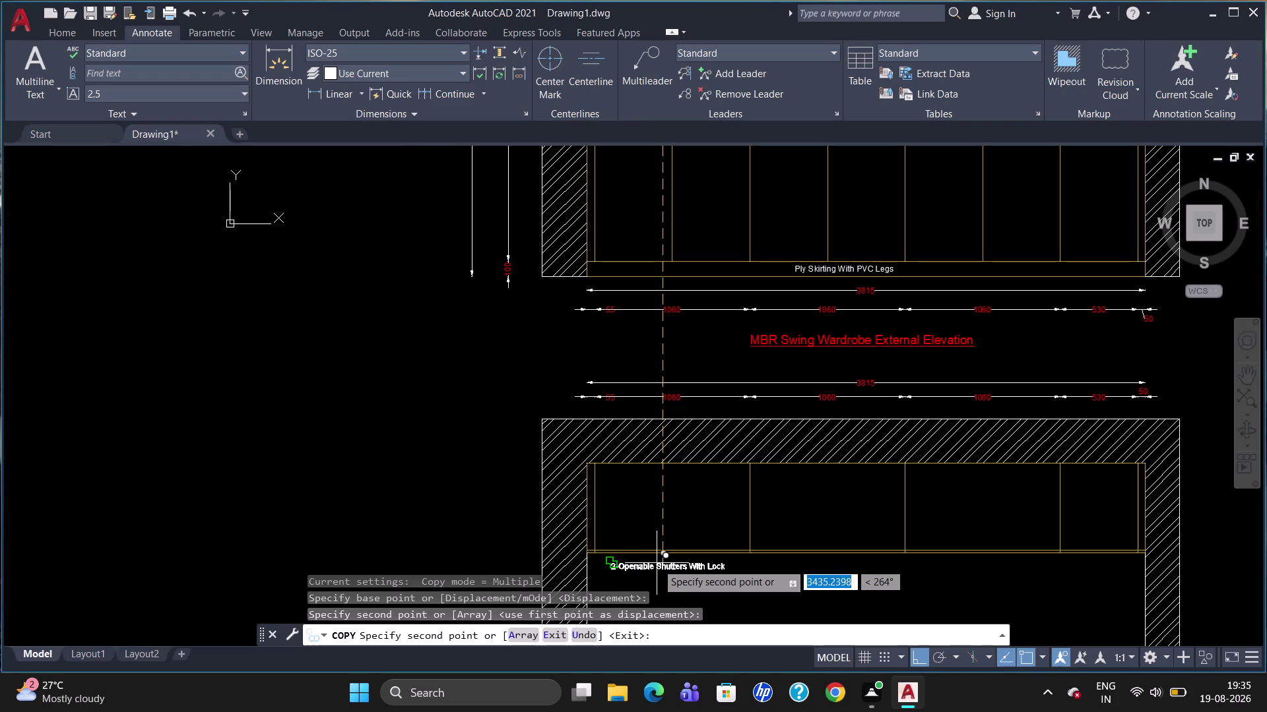
key(Escape)
click(661, 574)
key(Escape)
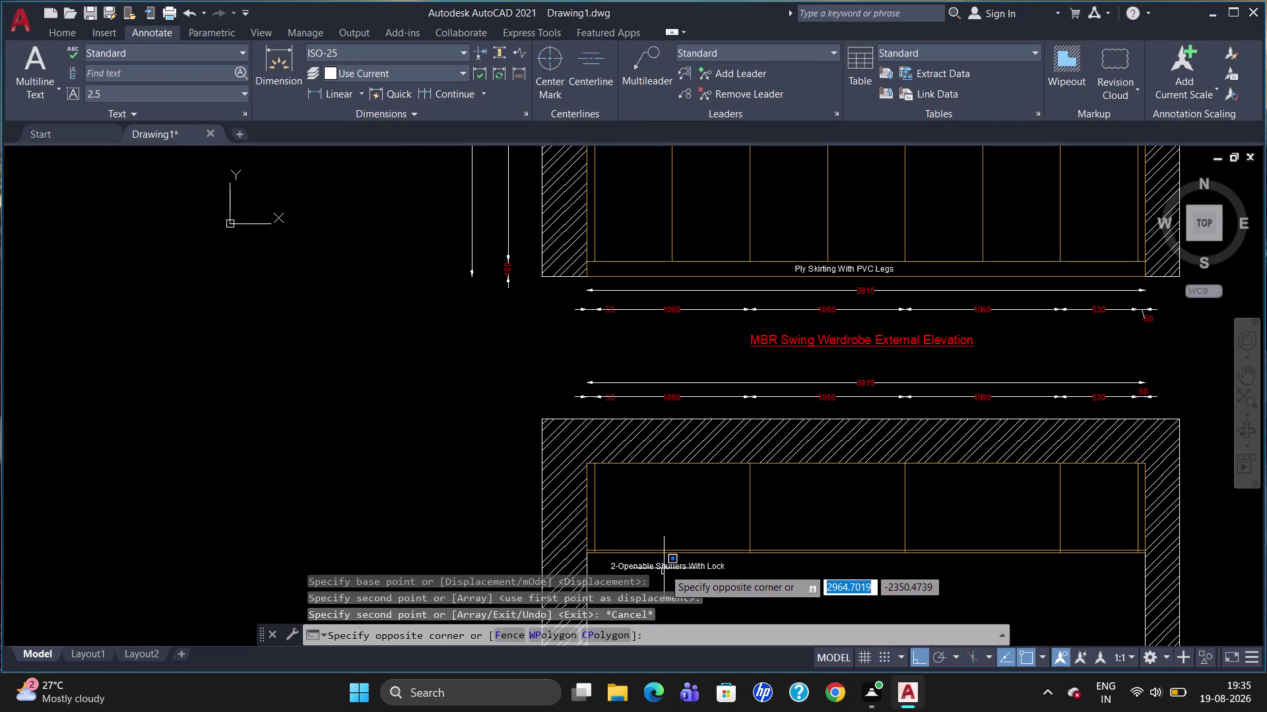
Edit the copied label to read '2-Openable Shutters', deleting 'With Lock'.
double_click(665, 569)
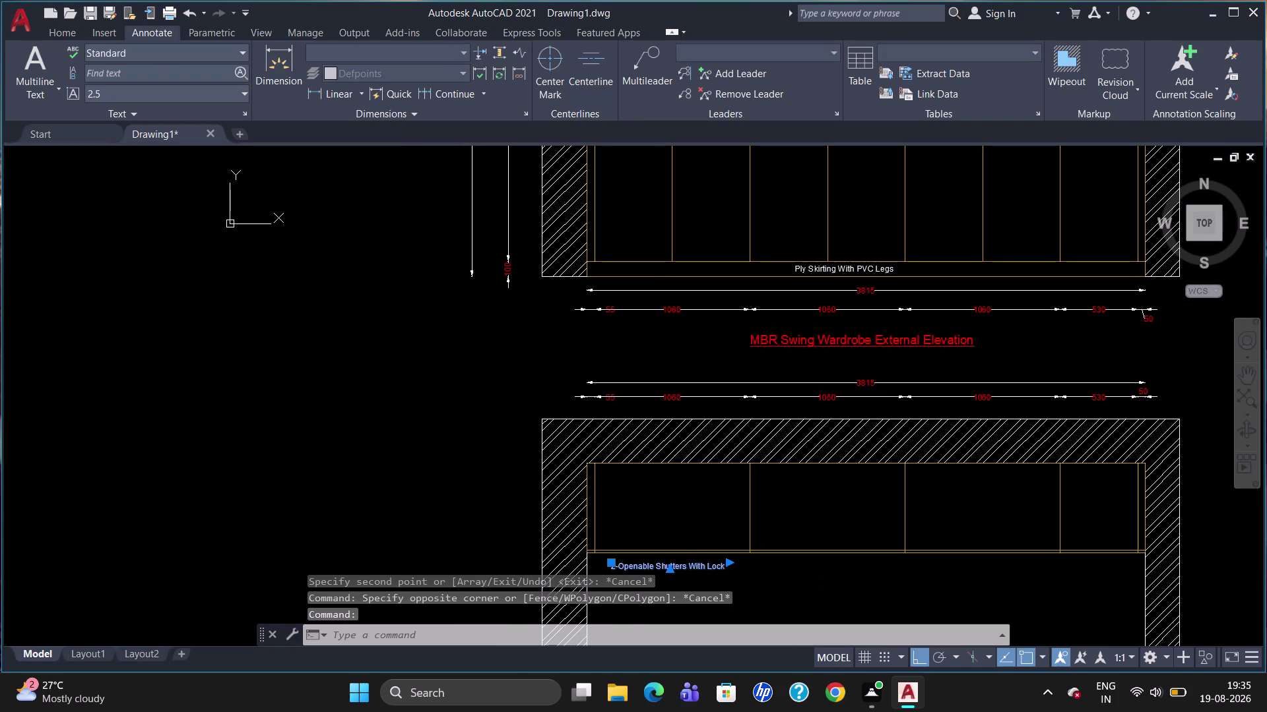
key(Right)
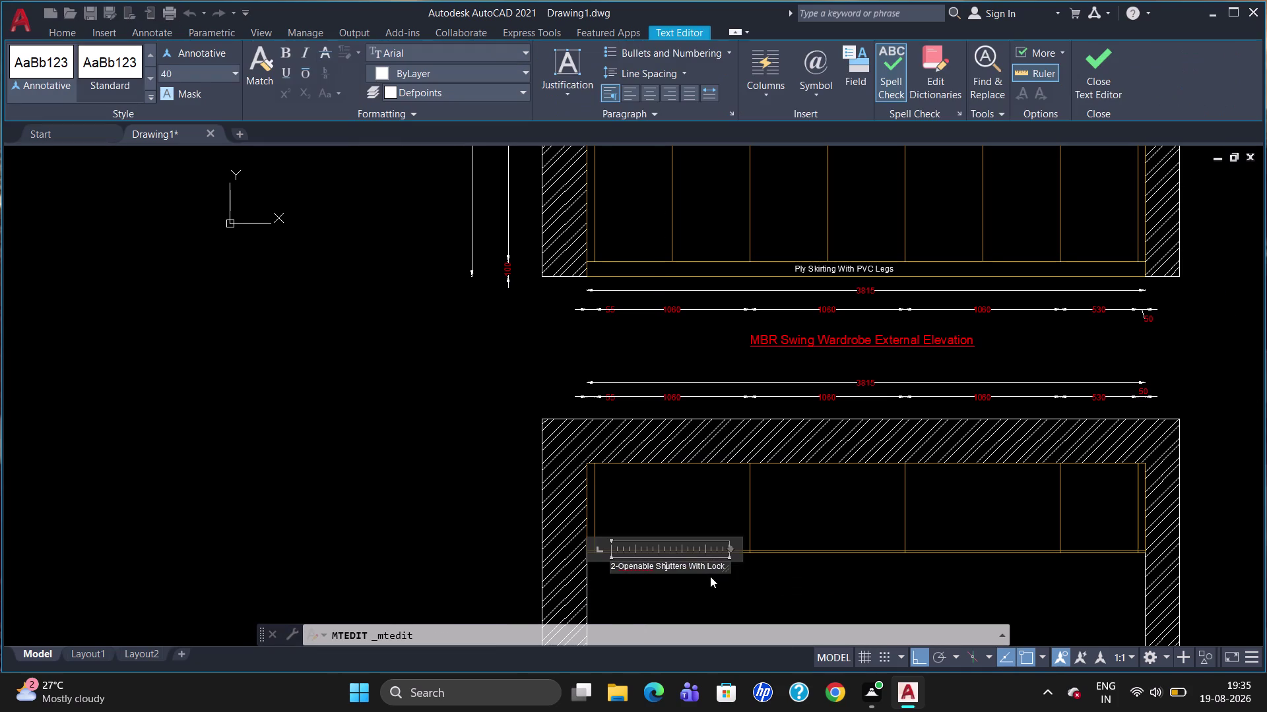
key(Right)
key(Right)
key(Right)
key(Right)
key(Right)
key(Right)
key(BackSpace)
key(BackSpace)
key(BackSpace)
key(BackSpace)
key(BackSpace)
key(BackSpace)
key(BackSpace)
key(BackSpace)
key(BackSpace)
key(BackSpace)
click(700, 594)
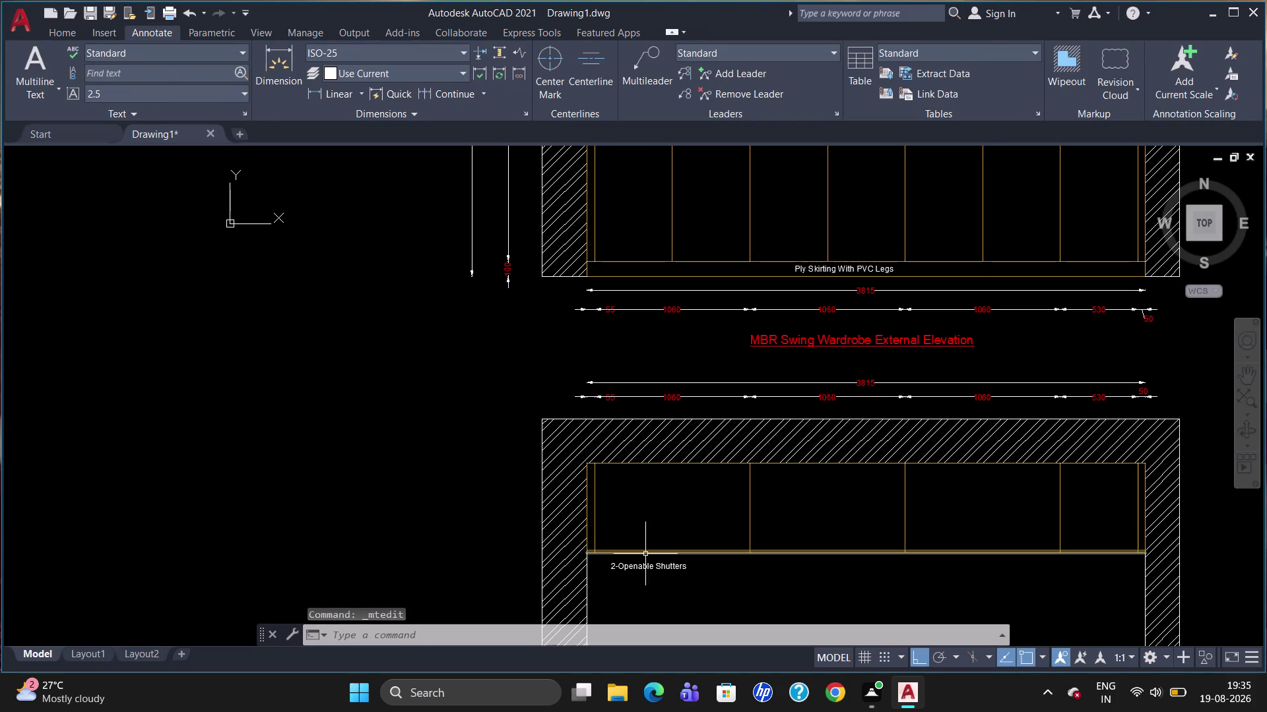
Reposition the label beneath the plan's first compartment.
click(647, 568)
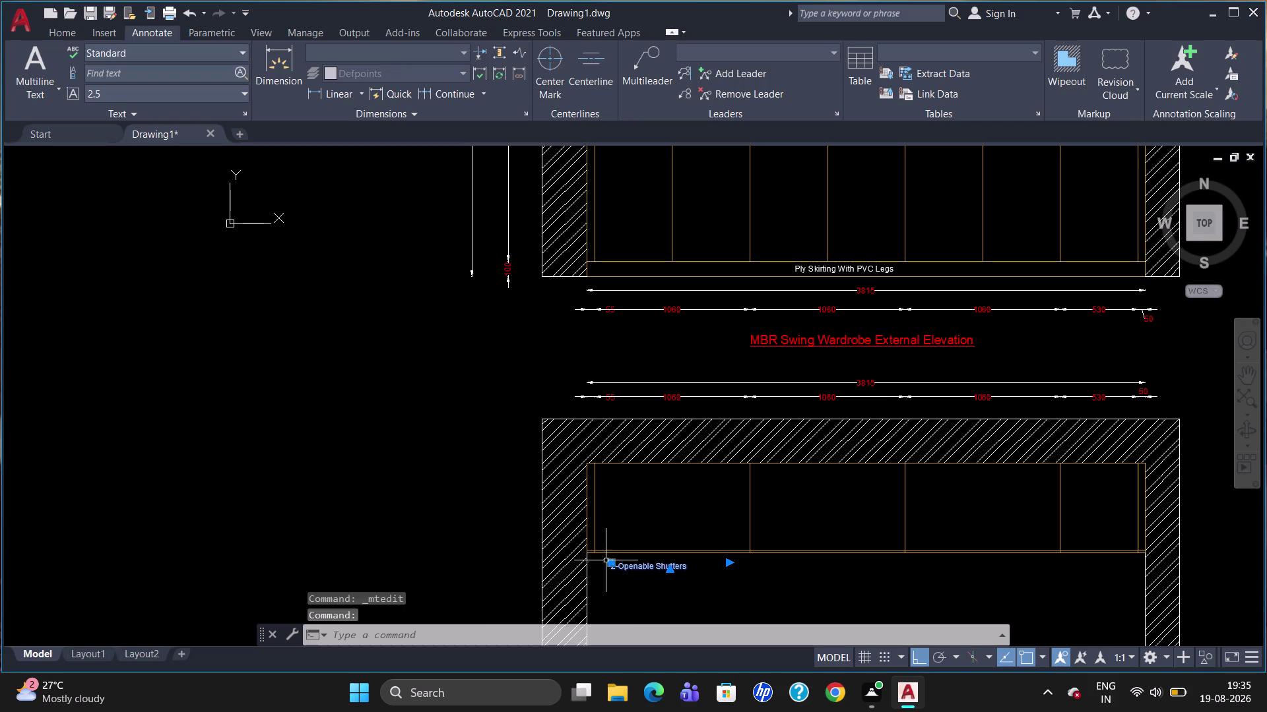
click(612, 563)
click(631, 560)
key(Escape)
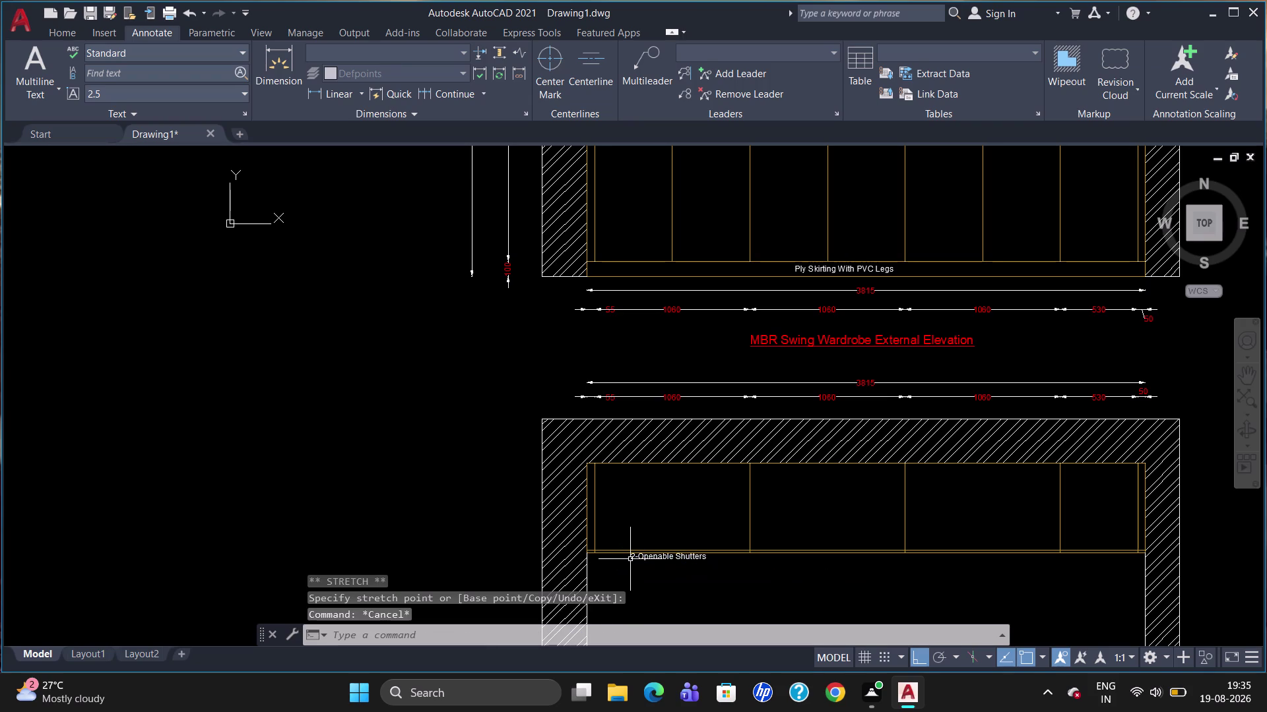
click(640, 558)
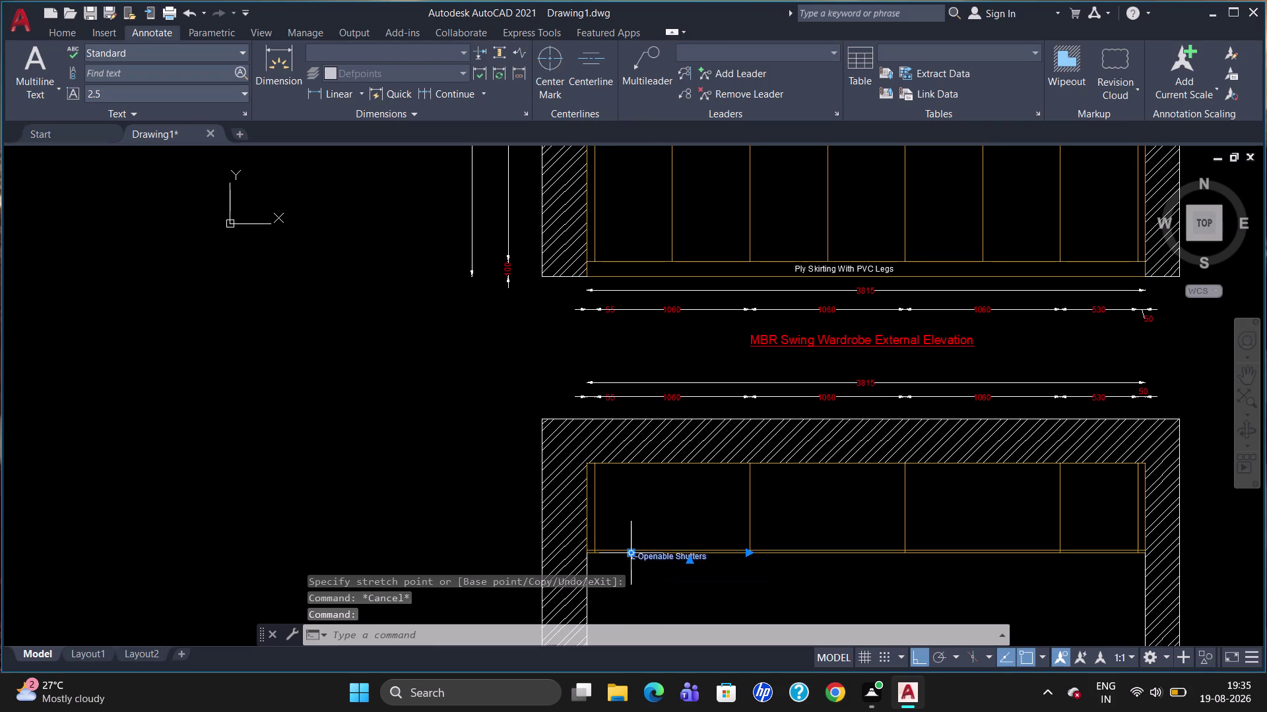
click(632, 554)
click(634, 565)
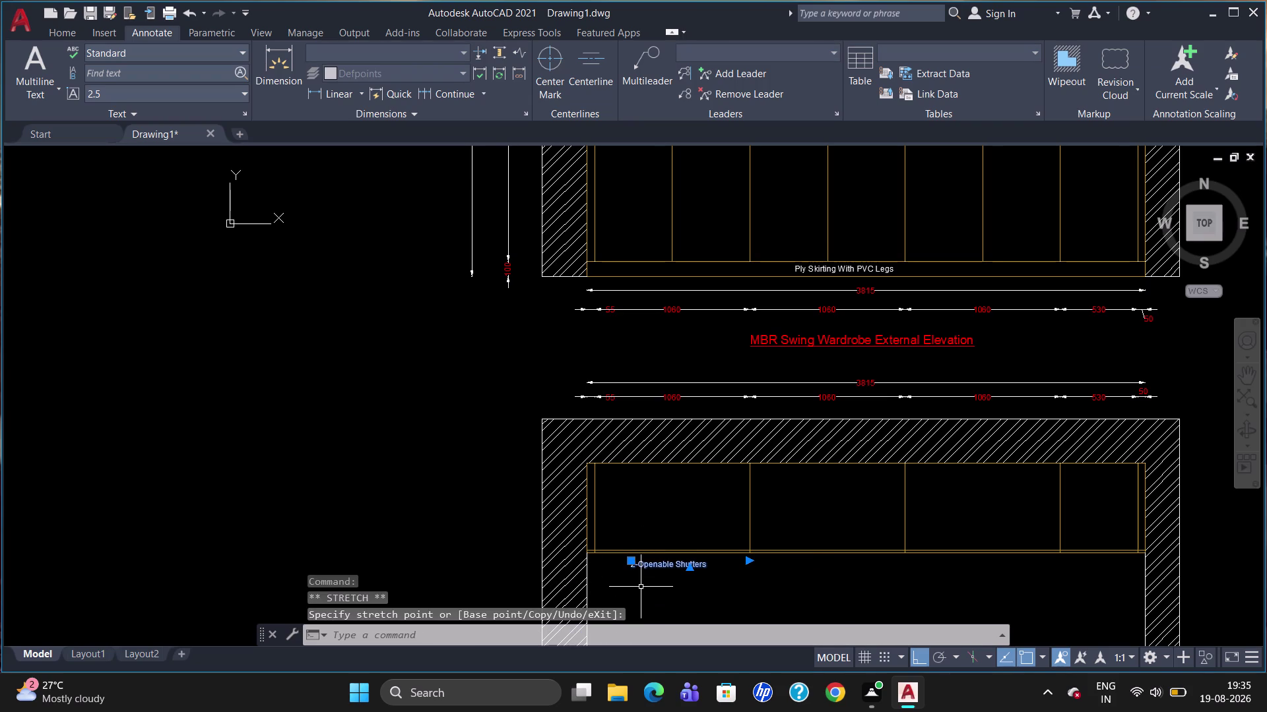
key(Escape)
Copy the 2-Openable Shutters label under the second, third and last bays.
text(co)
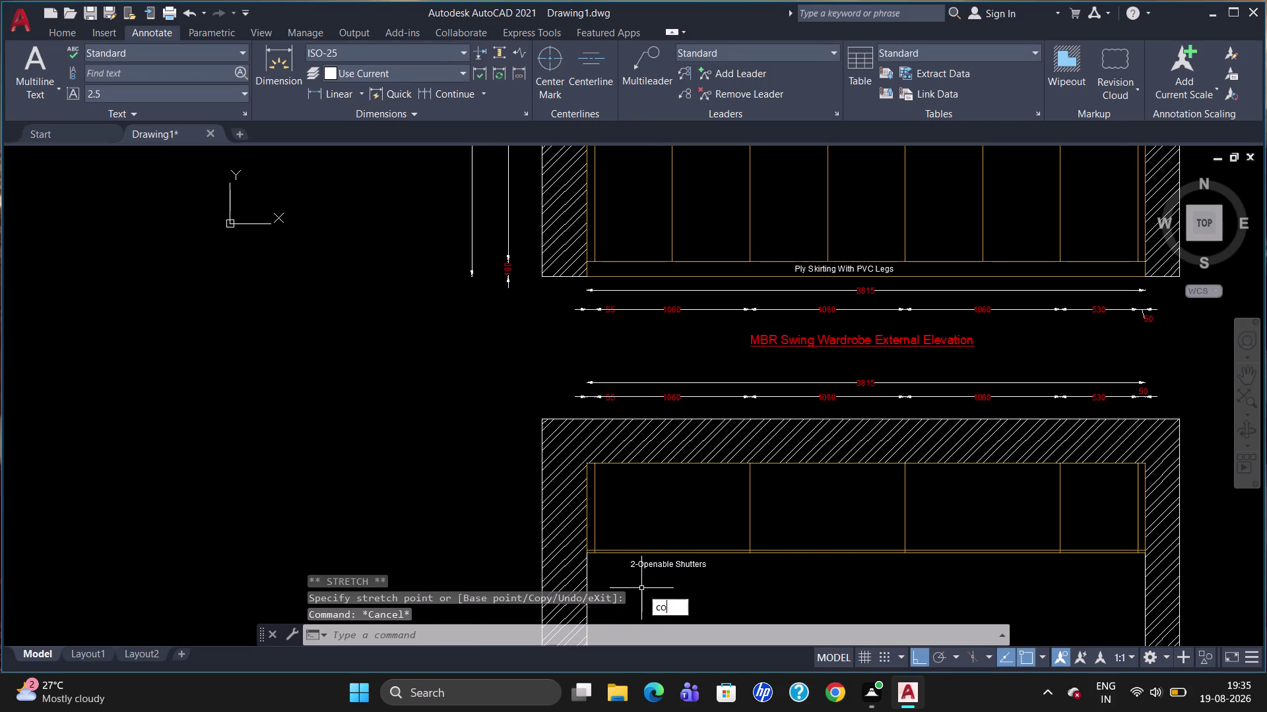
key(Return)
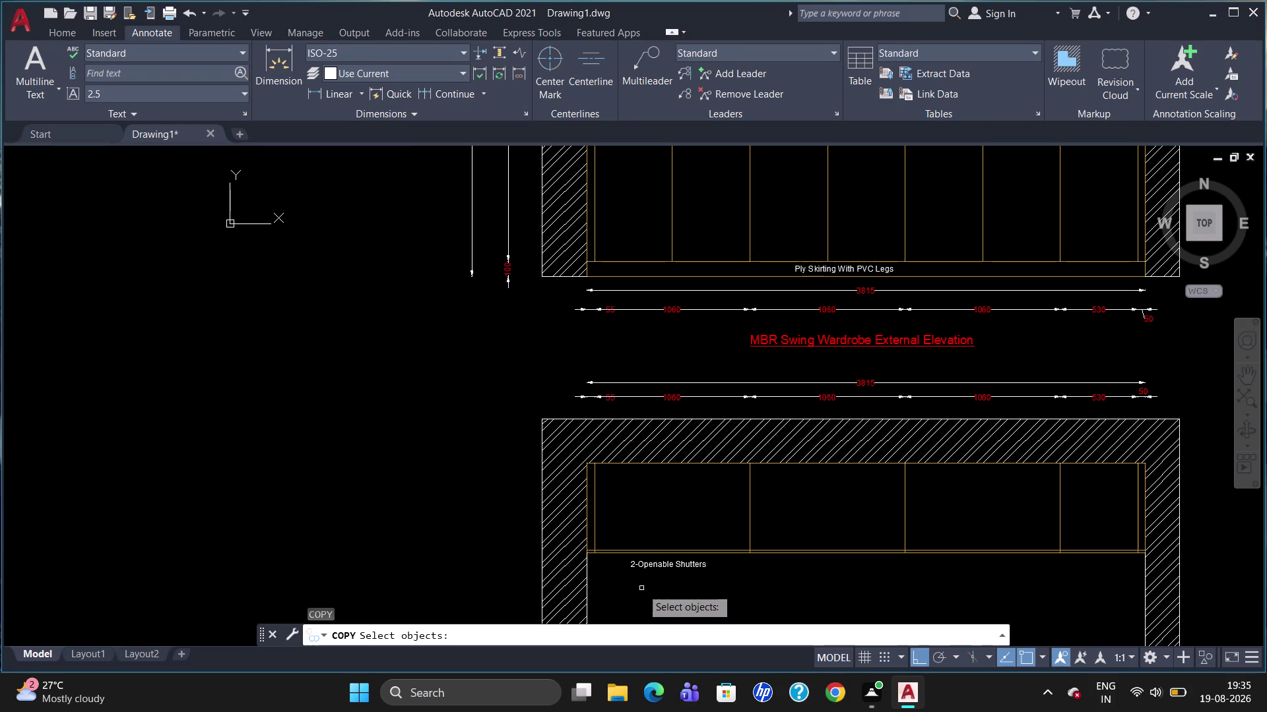
click(698, 567)
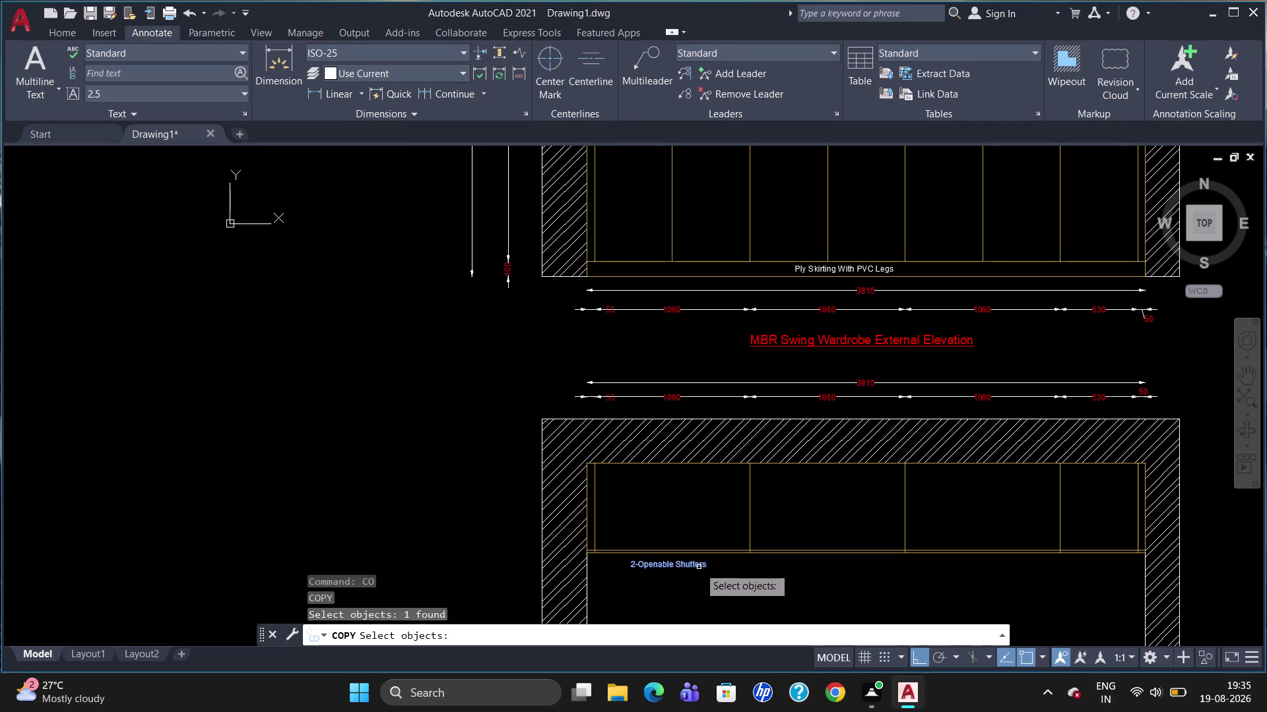
key(Return)
click(699, 567)
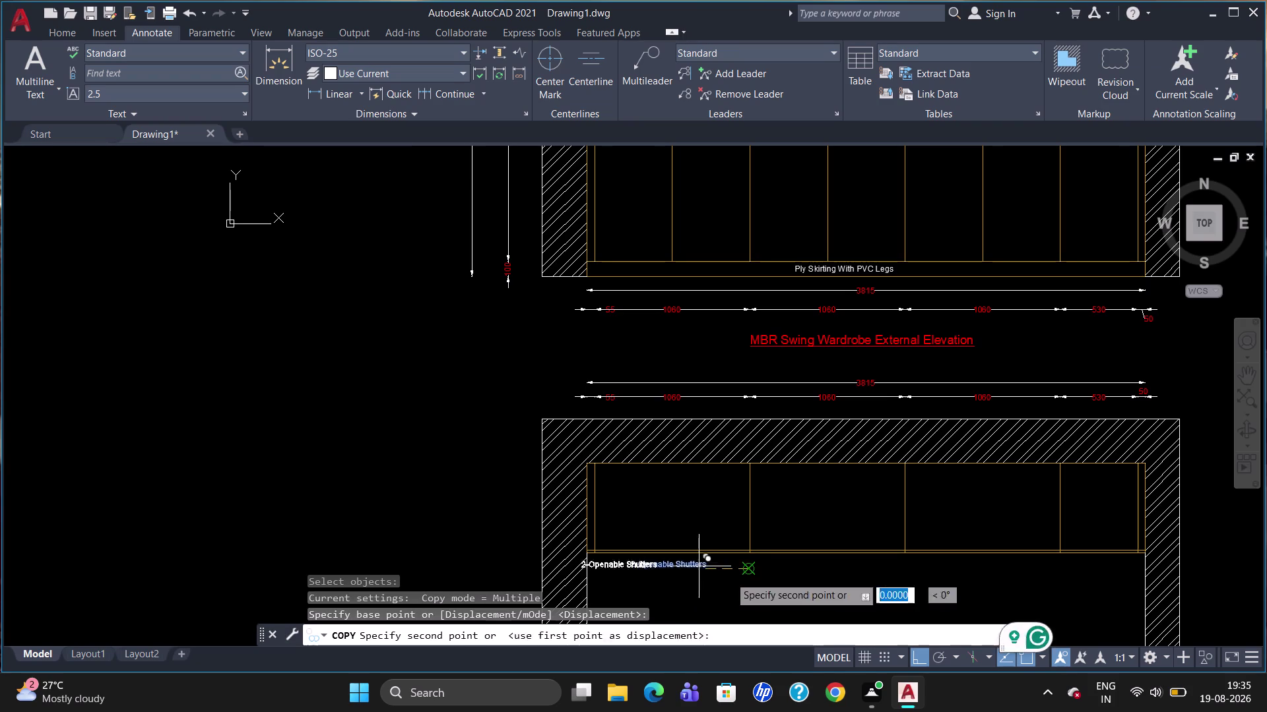
click(896, 588)
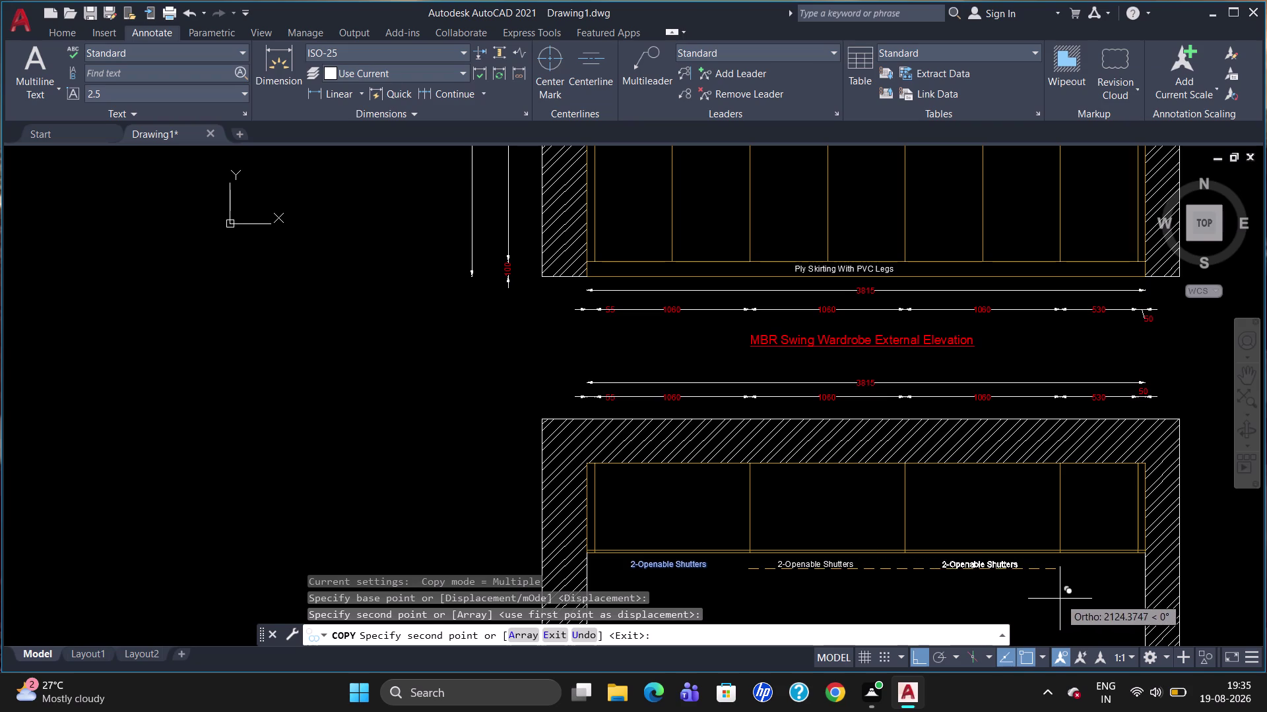
click(1060, 598)
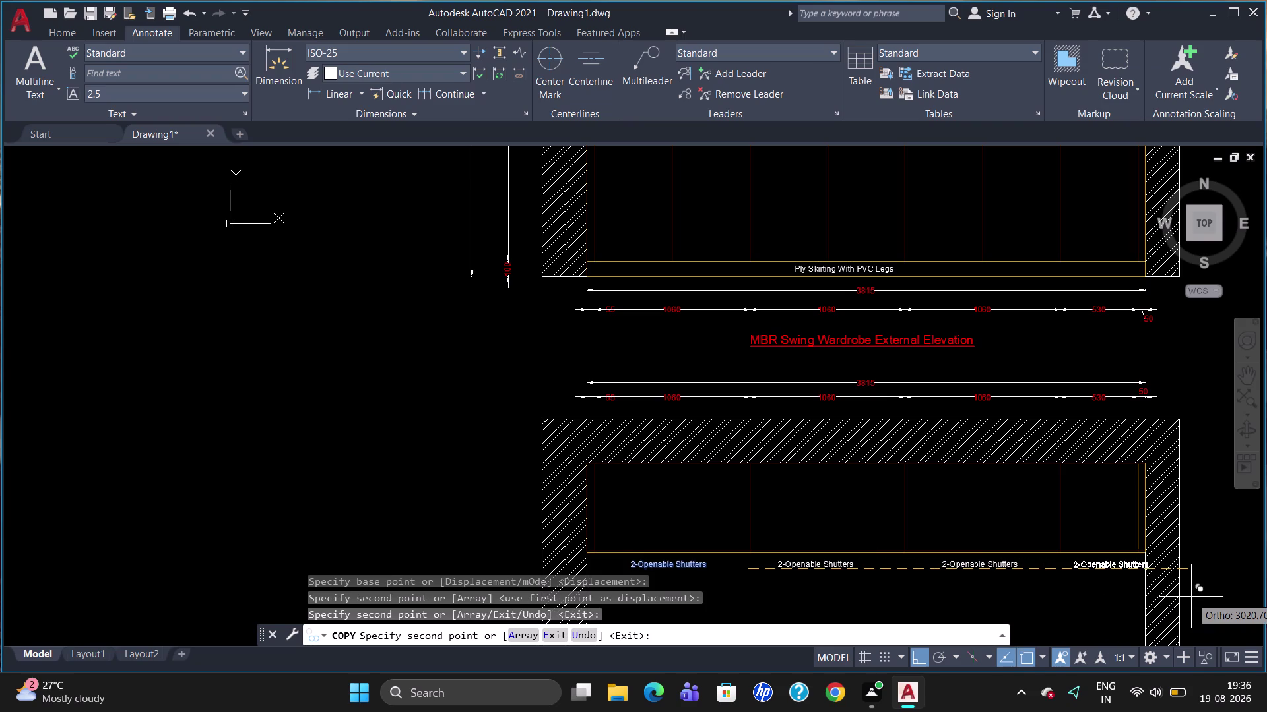
click(1187, 597)
key(Escape)
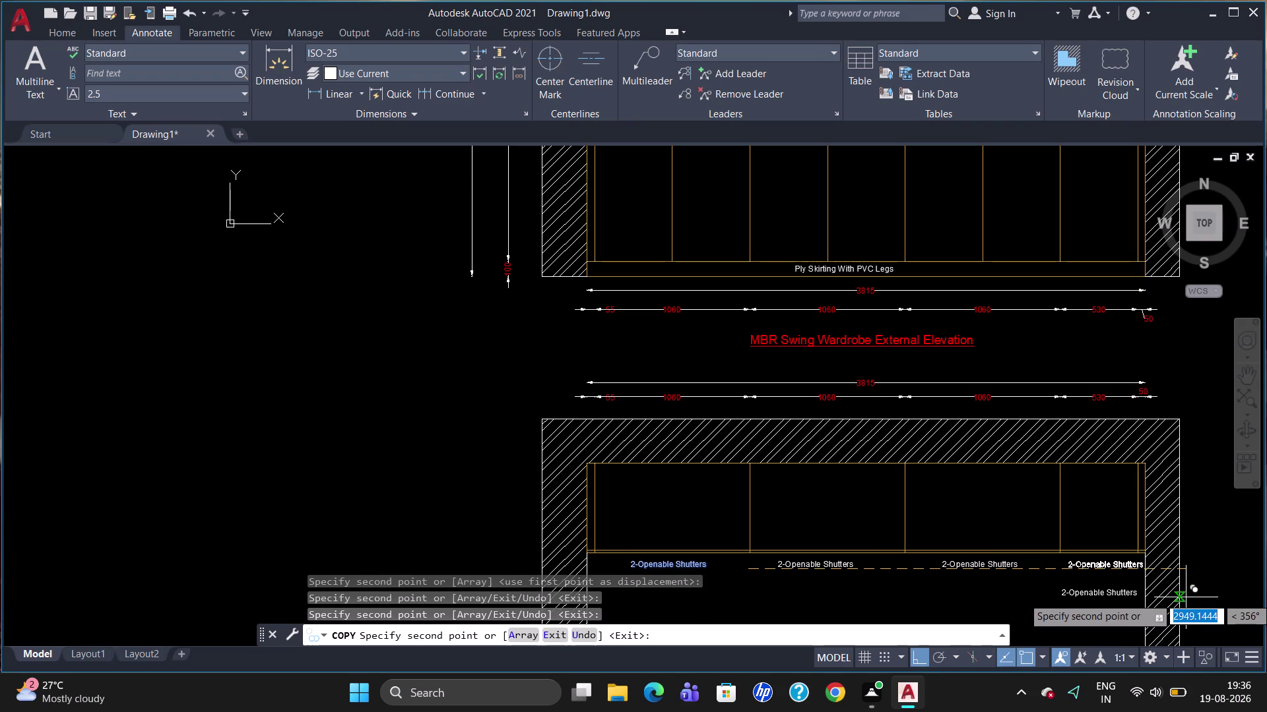
Edit the last copy to read '1-Openable Shutter'.
double_click(1092, 594)
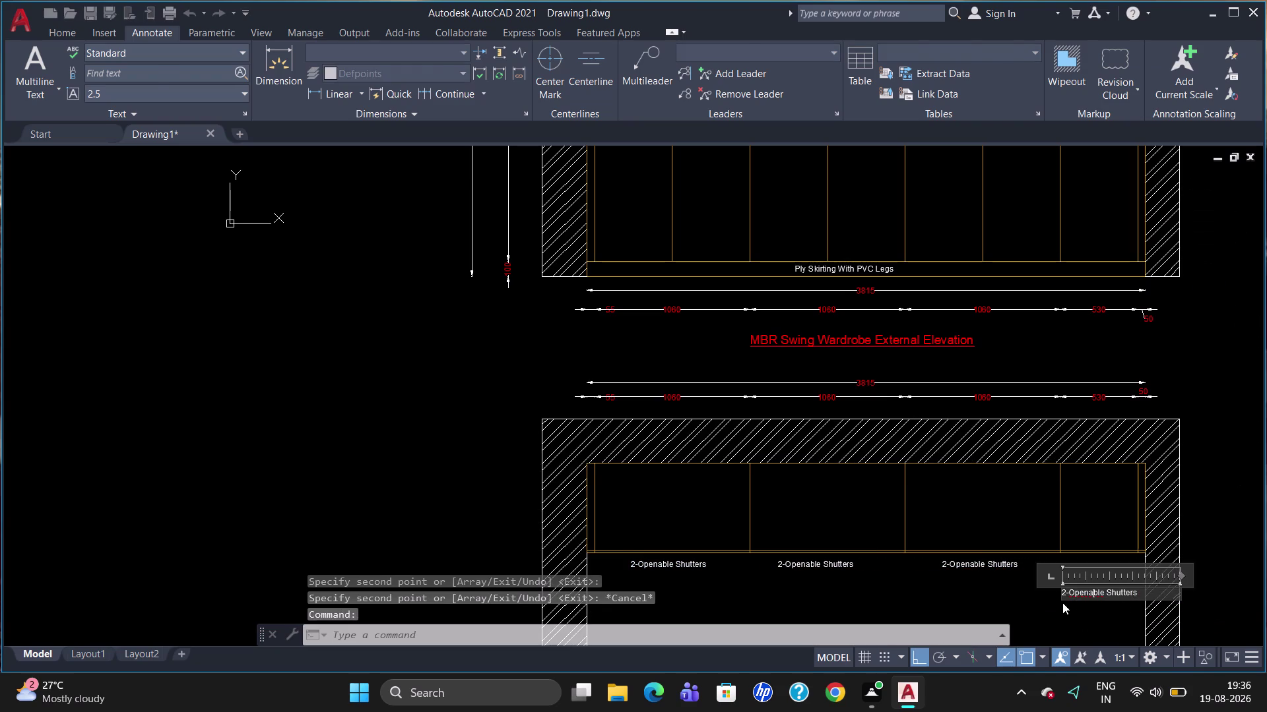
click(1066, 593)
key(BackSpace)
key(1)
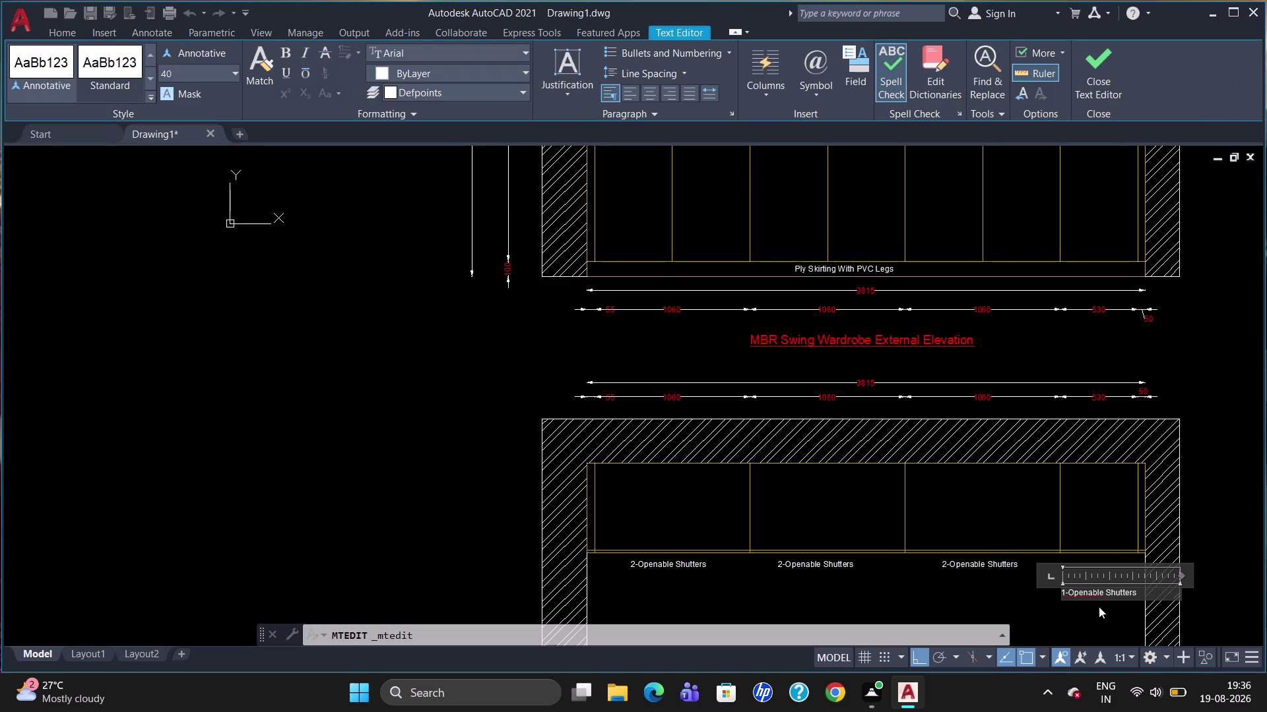
click(1133, 598)
key(Right)
key(BackSpace)
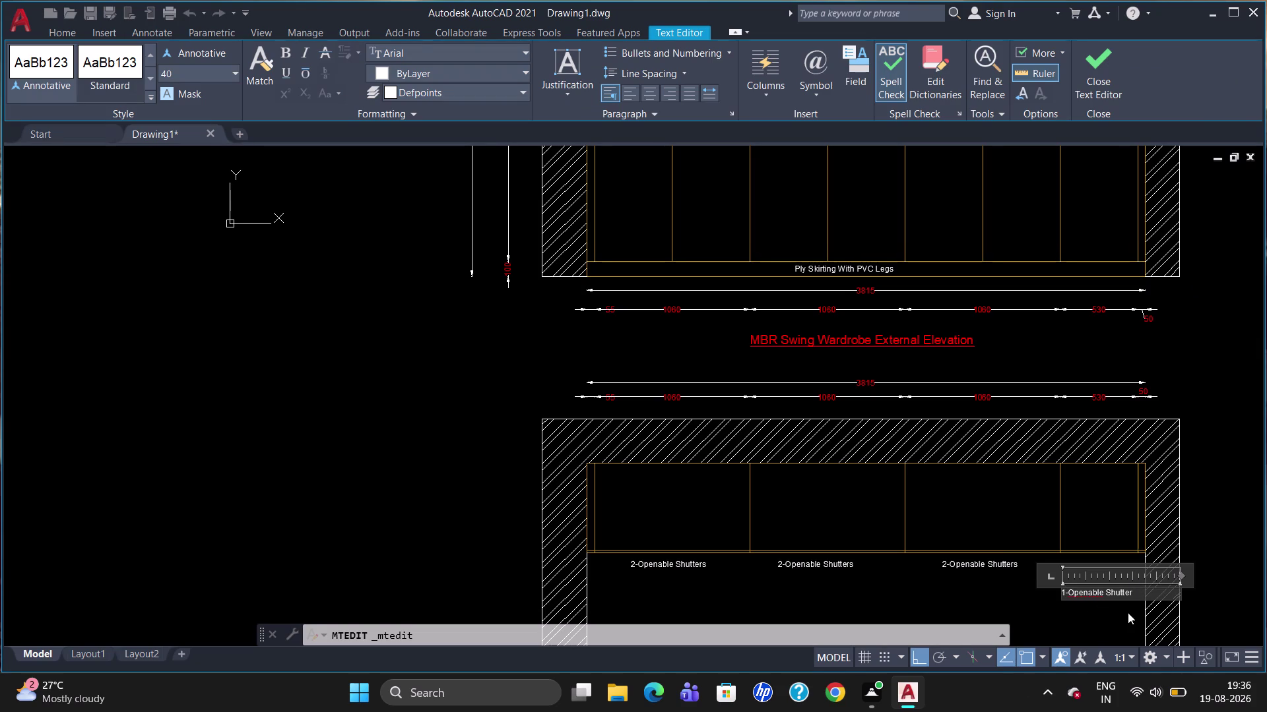
click(1125, 615)
Move the 1-Openable Shutter label under the narrow bay, in line with the others.
click(1084, 593)
click(1060, 591)
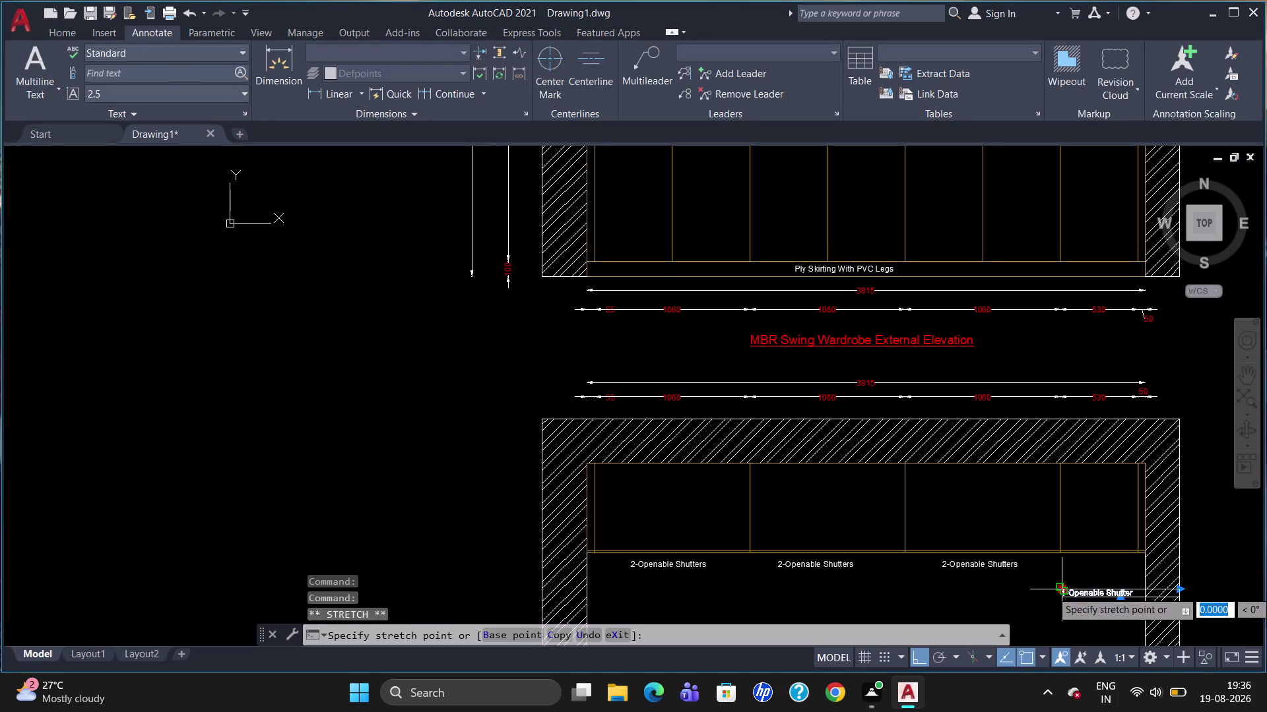
click(1092, 558)
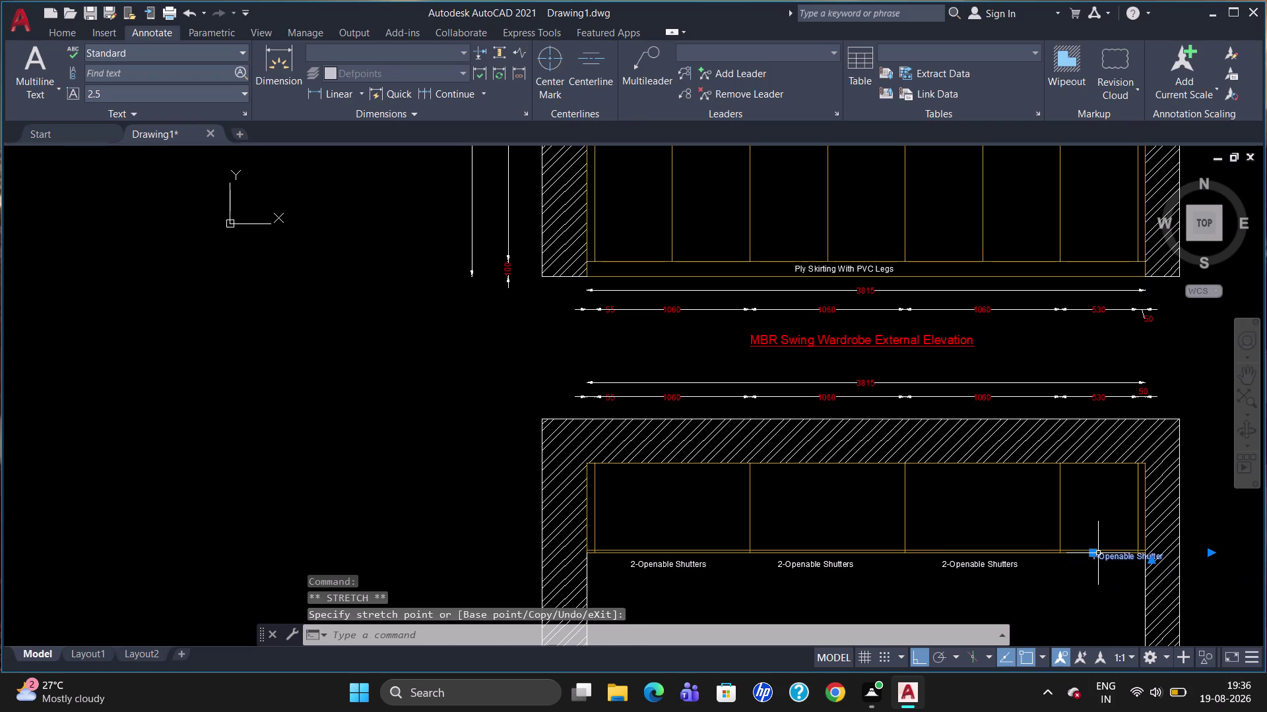
click(1096, 555)
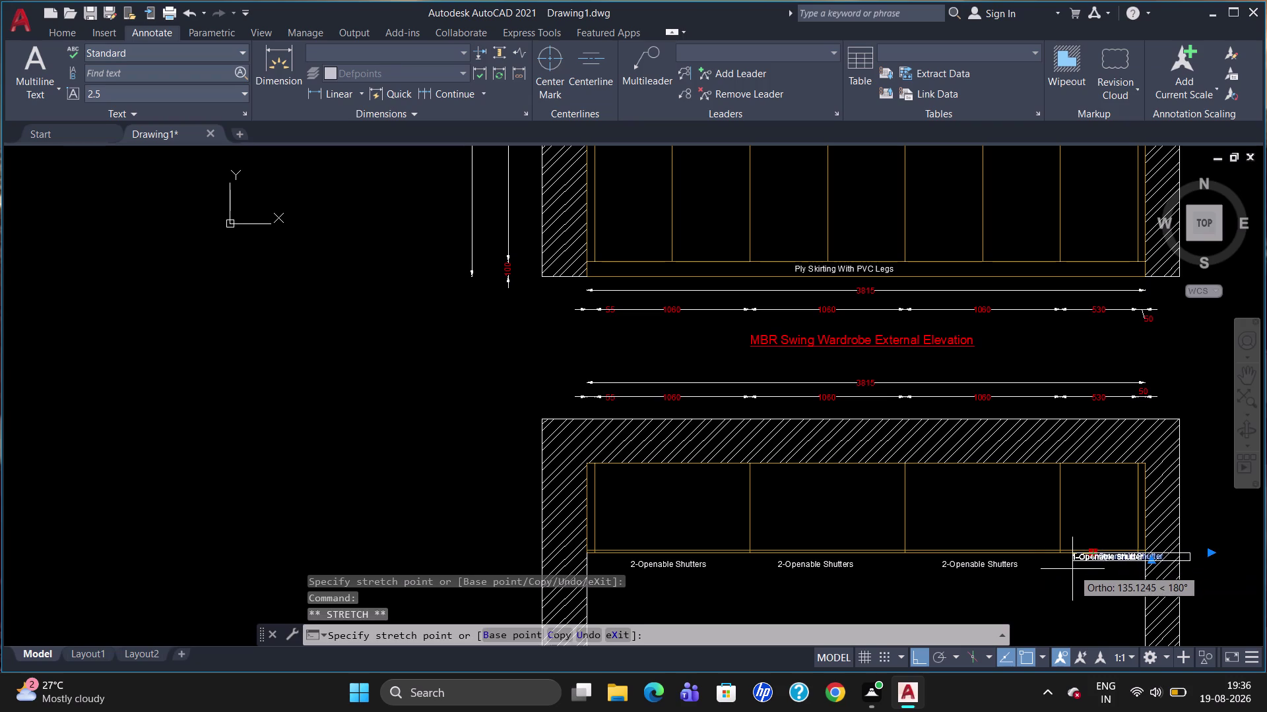
click(1068, 569)
click(1066, 553)
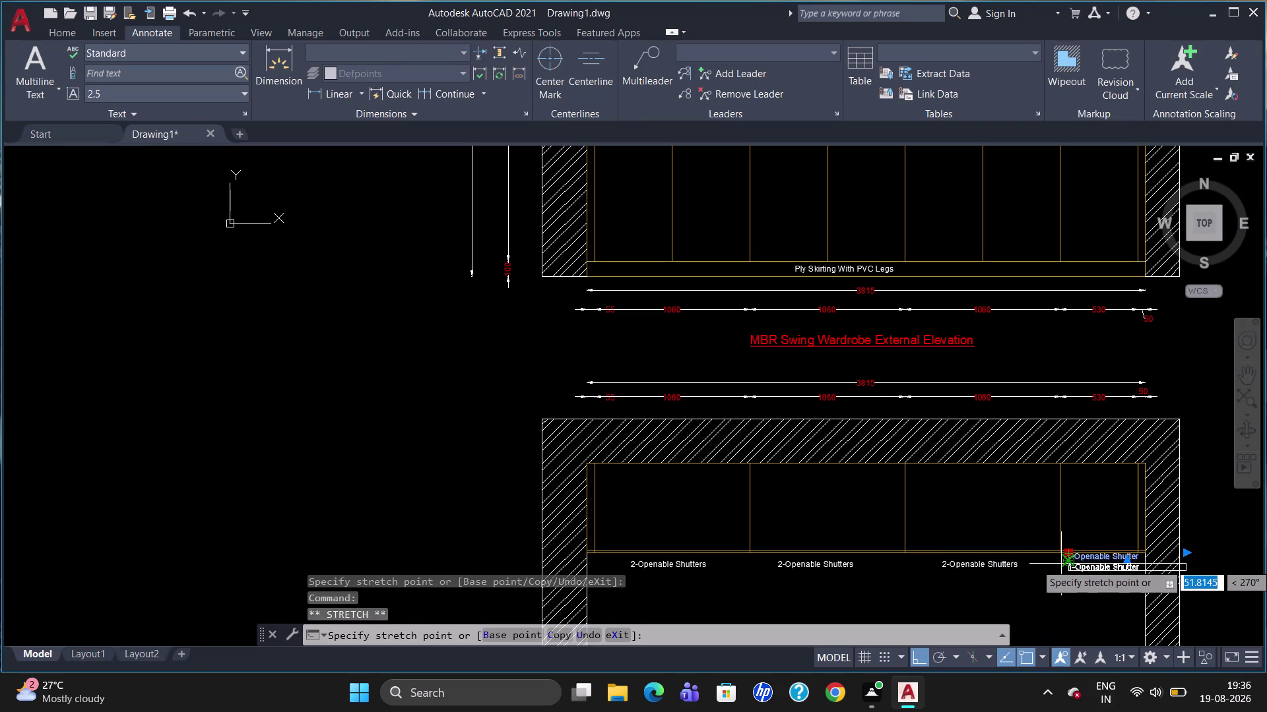
click(1060, 565)
key(Escape)
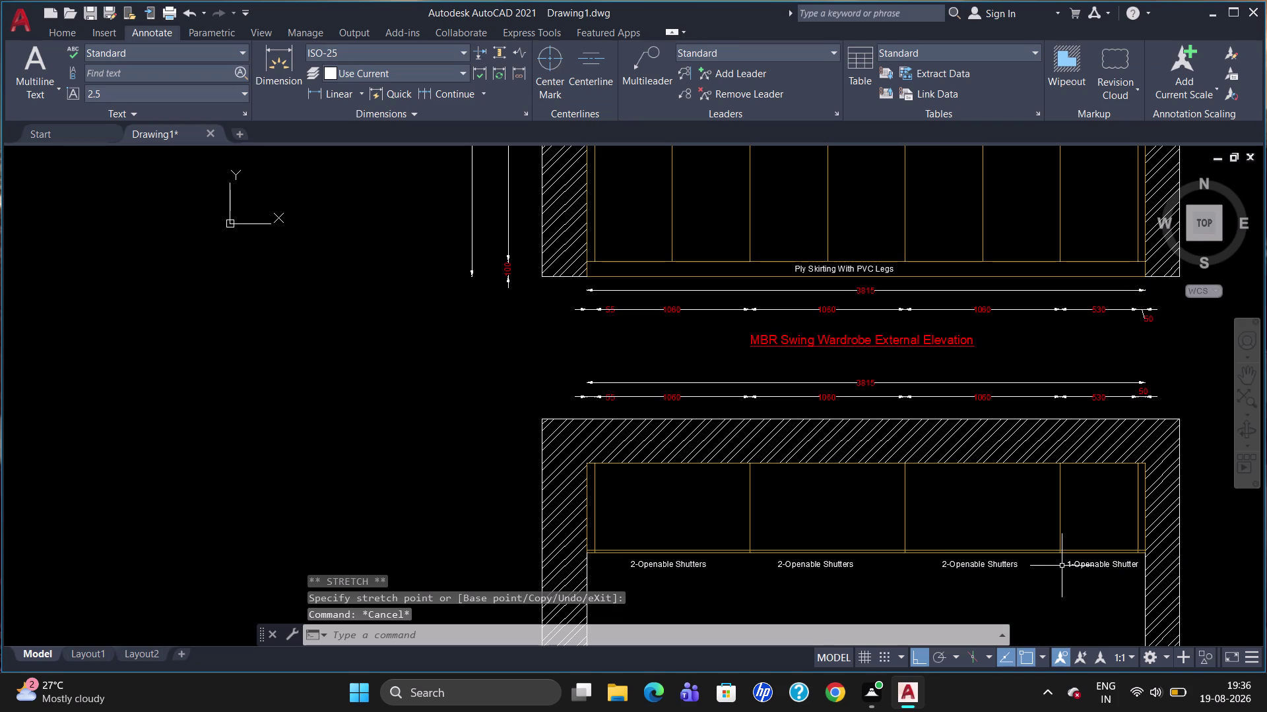
scroll(down, 3)
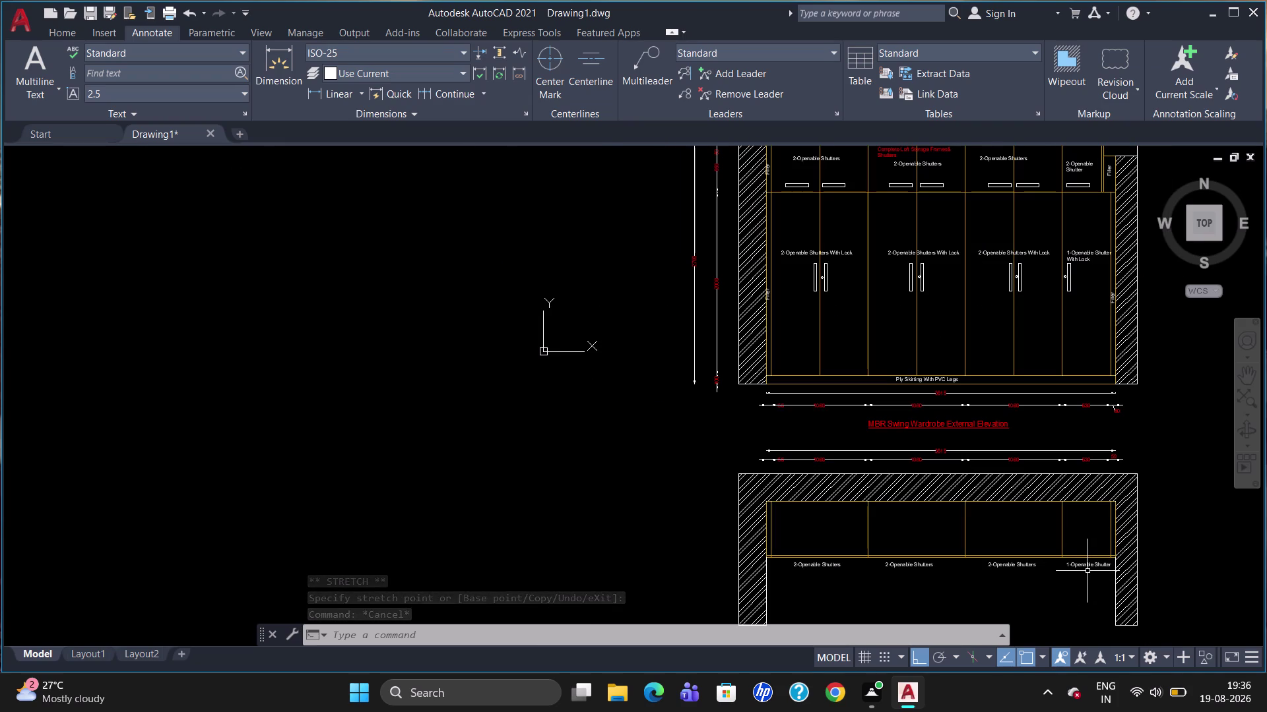
Break the 1-Openable Shutter label onto two lines in the Text Editor.
click(1082, 568)
double_click(1088, 564)
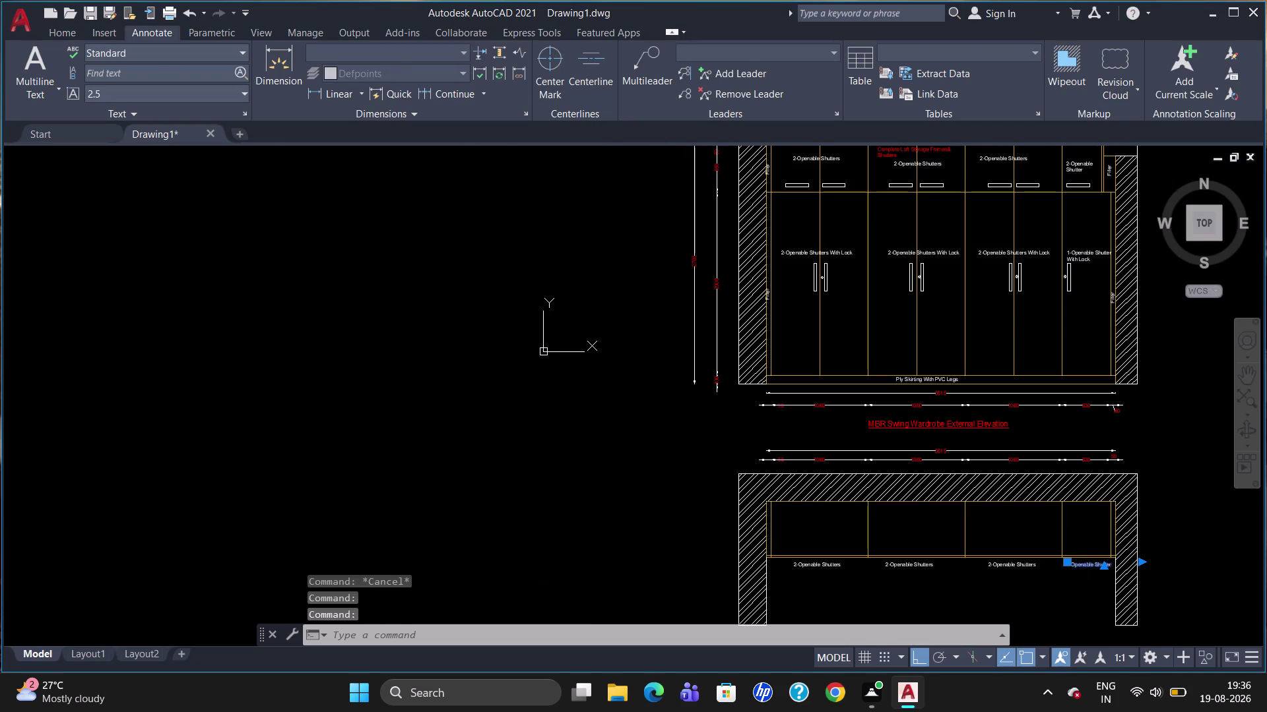
click(1125, 566)
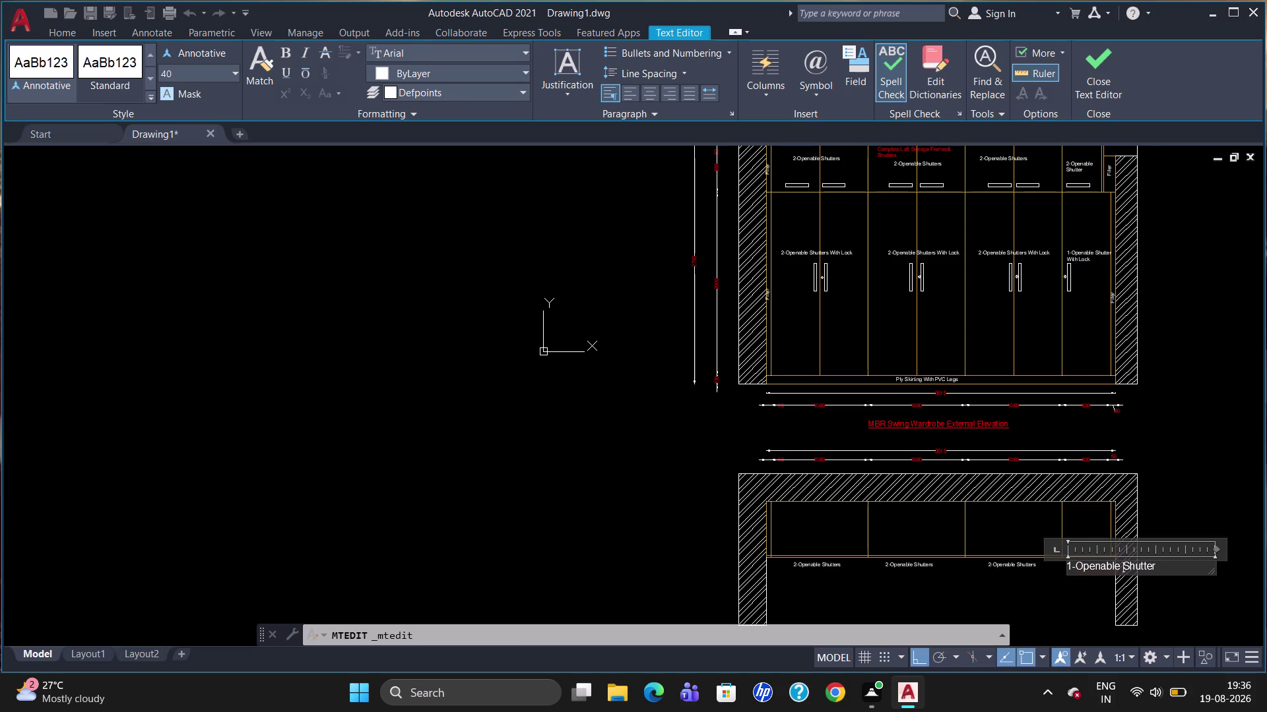
key(BackSpace)
key(Return)
click(1061, 603)
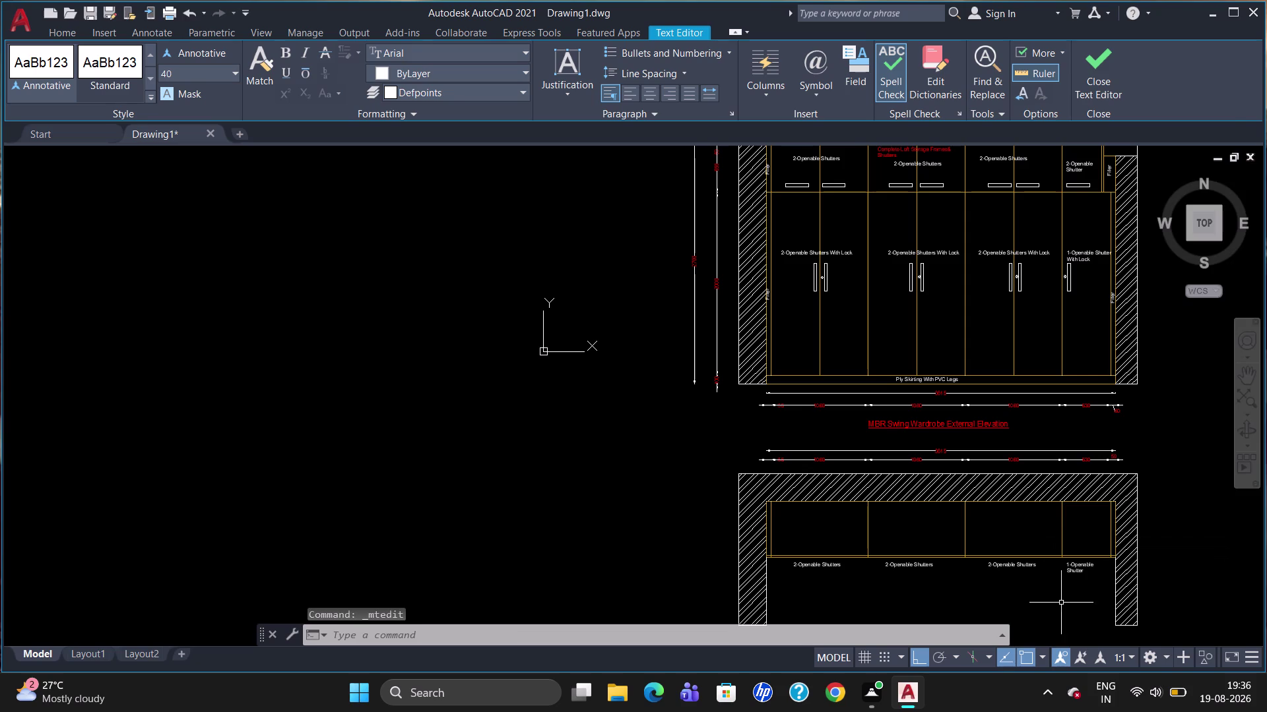
Move the wrapped label under the narrow bay.
click(1064, 569)
click(1069, 566)
click(1068, 566)
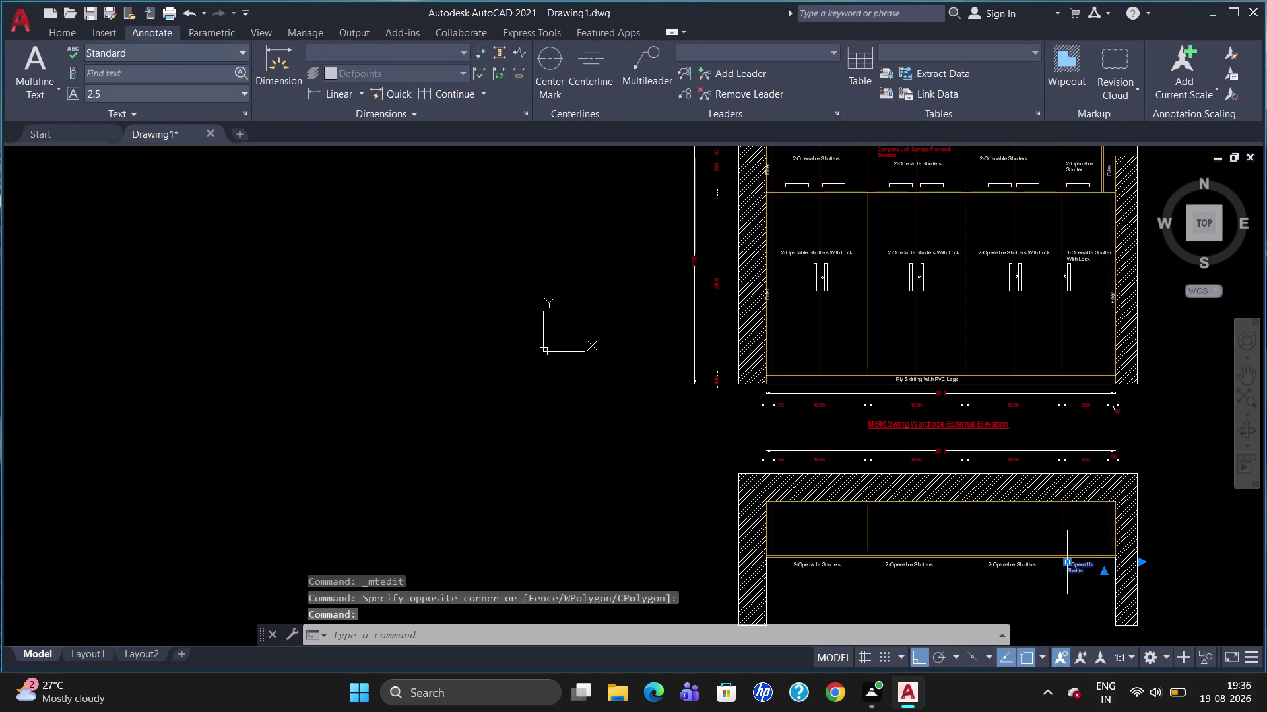
click(1069, 566)
click(1078, 567)
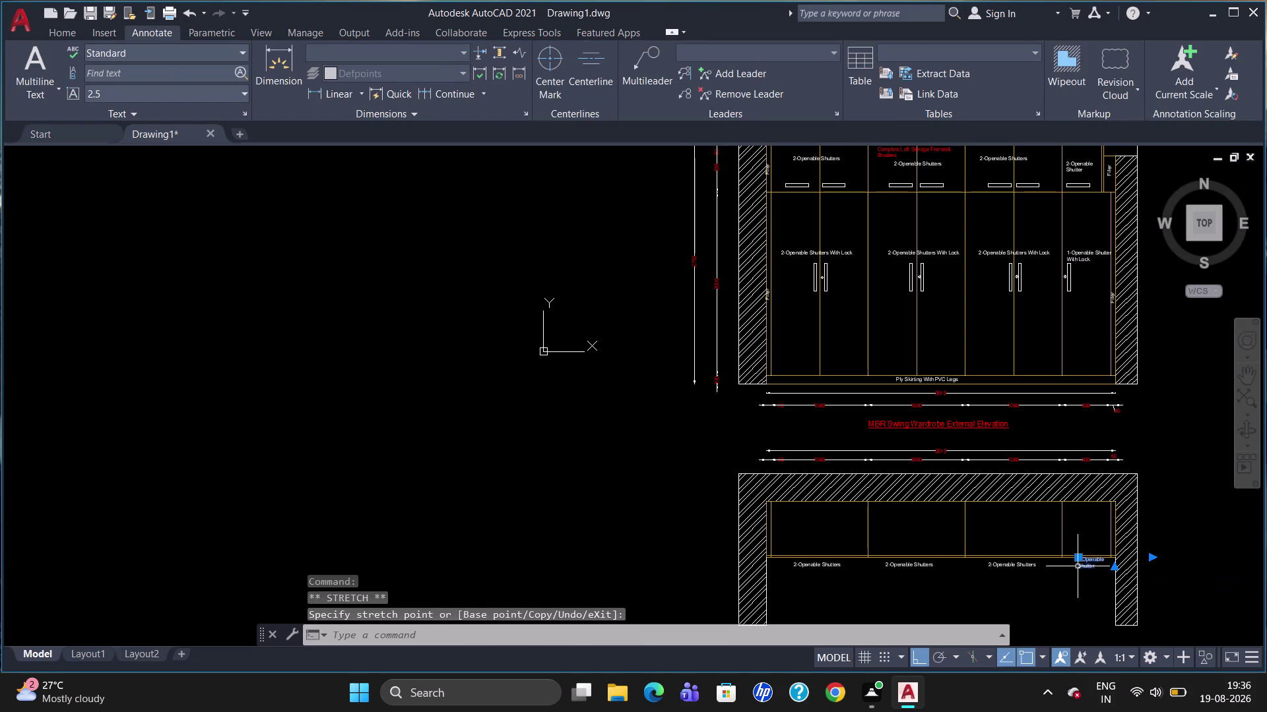
key(Escape)
Fine-tune the wrapped label's final position beneath the narrow bay.
click(1083, 560)
click(1077, 561)
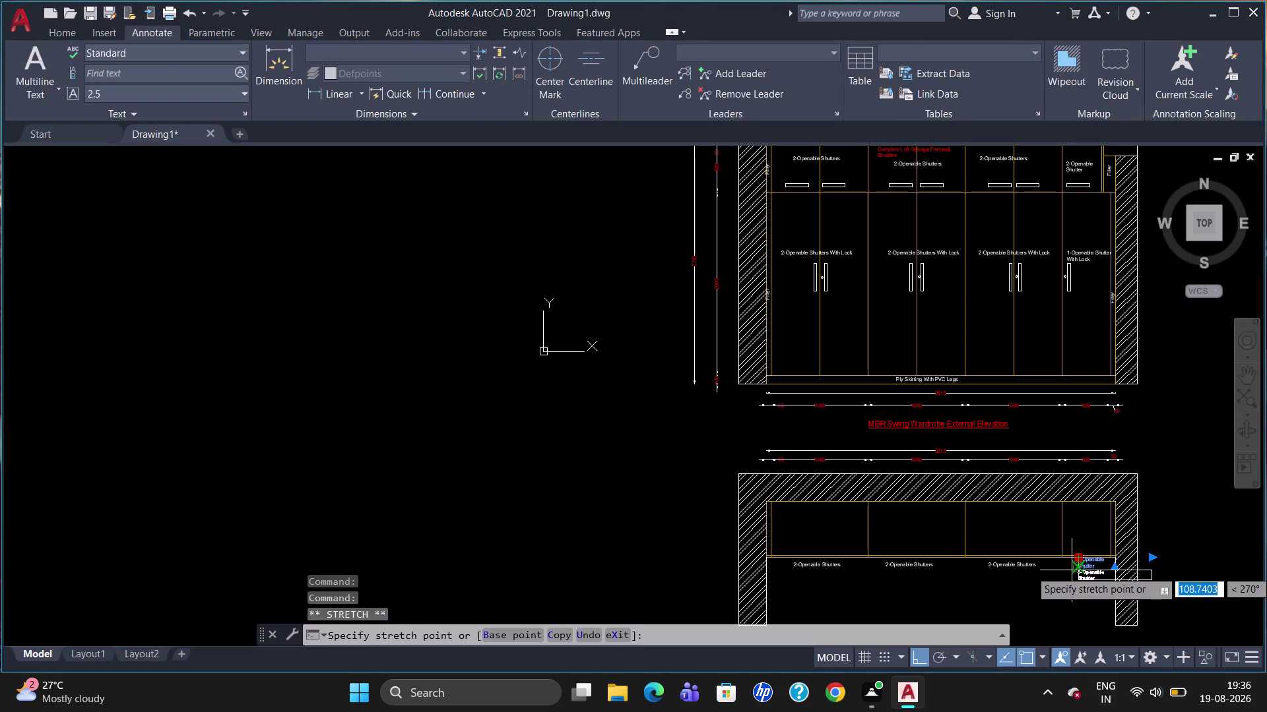
click(1072, 571)
key(Escape)
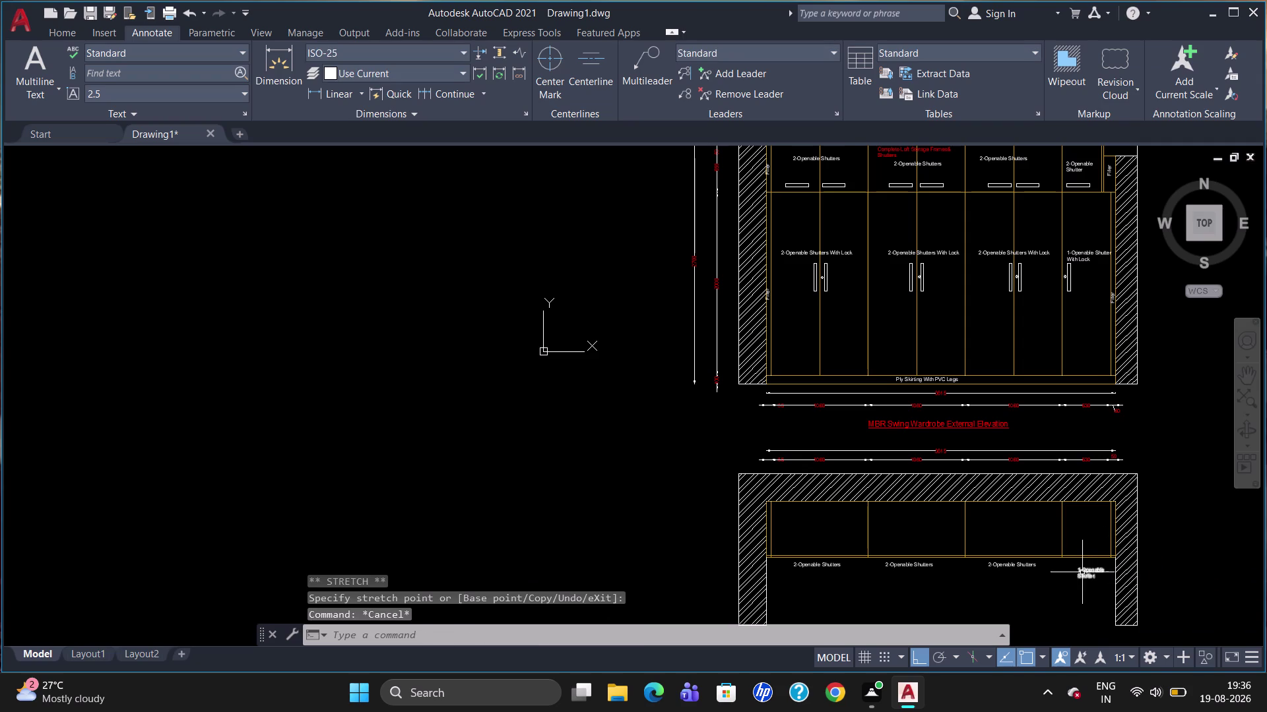
click(1081, 567)
click(1081, 567)
scroll(up, 3)
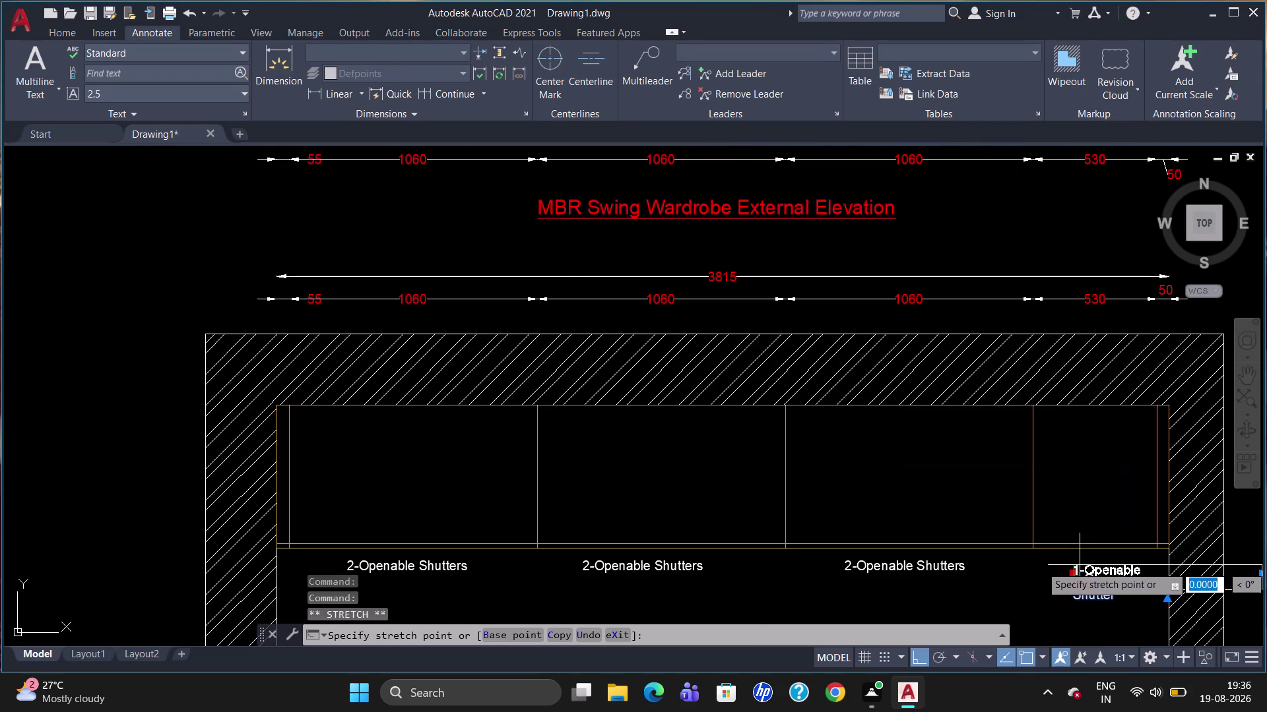
click(1077, 560)
key(Escape)
scroll(down, 3)
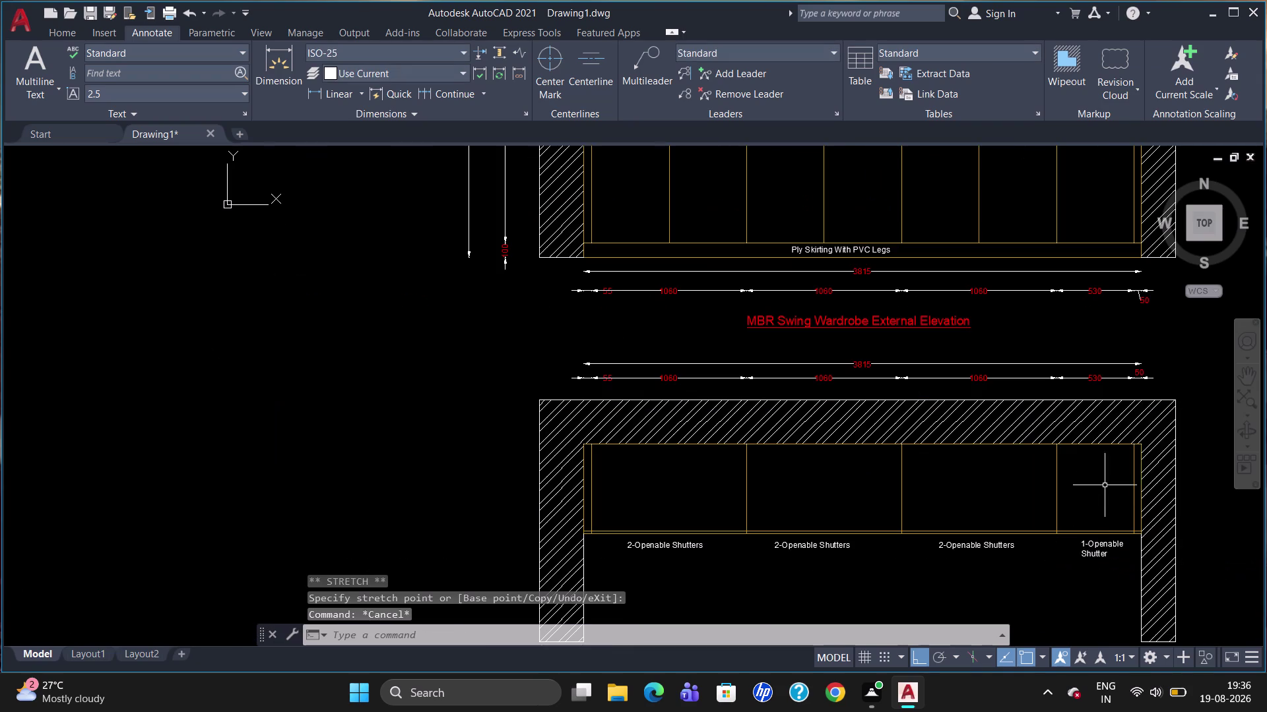
scroll(down, 3)
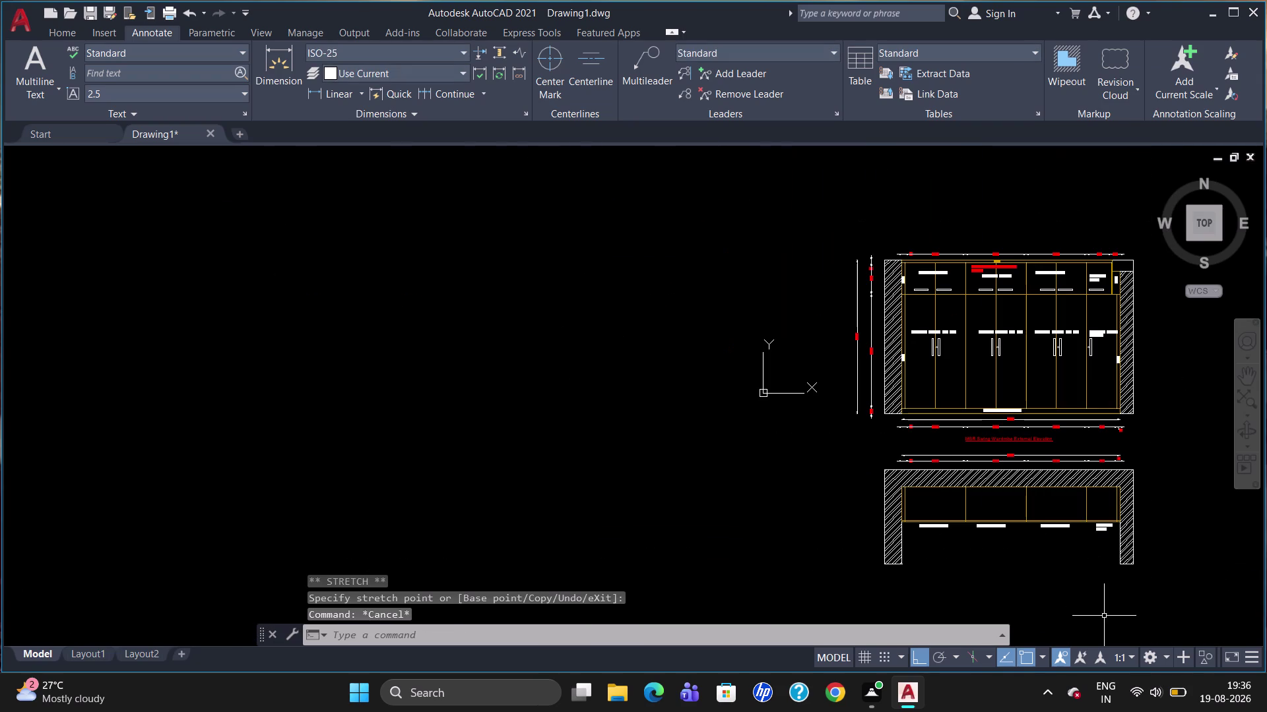
scroll(up, 3)
scroll(down, 3)
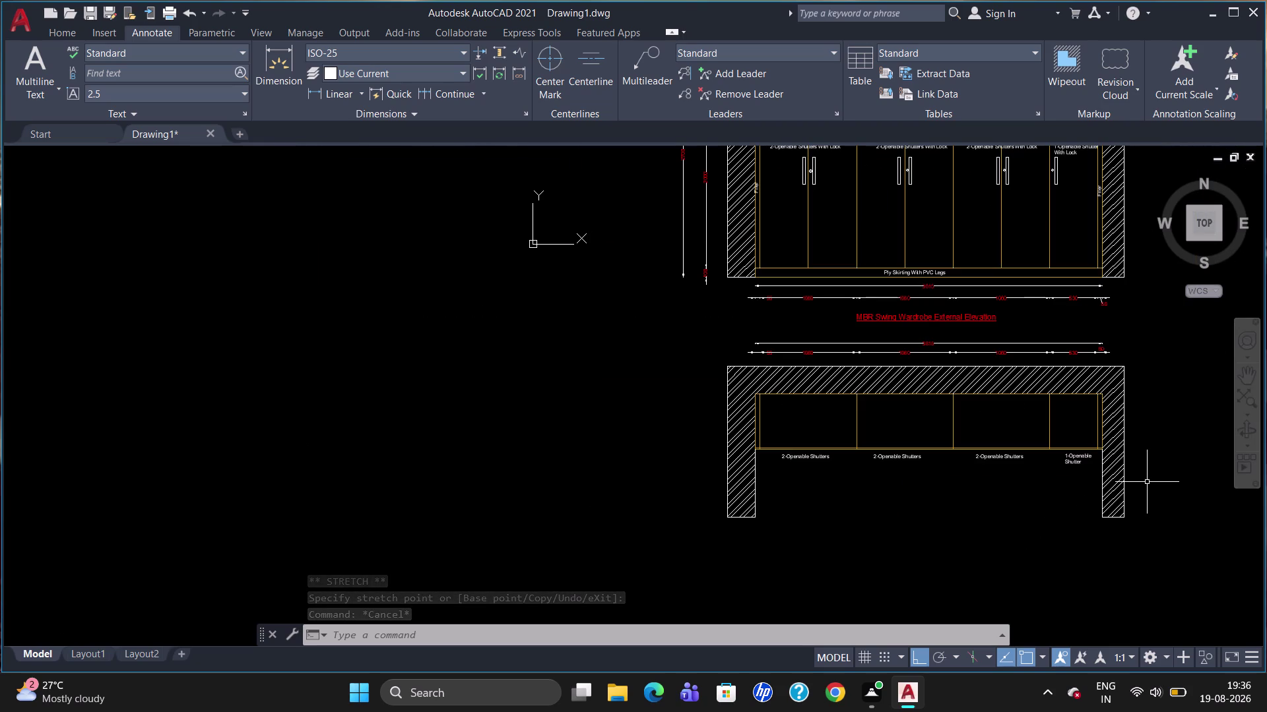
Copy the red drawing title with CO to below the top plan.
click(899, 314)
key(c)
key(o)
key(Return)
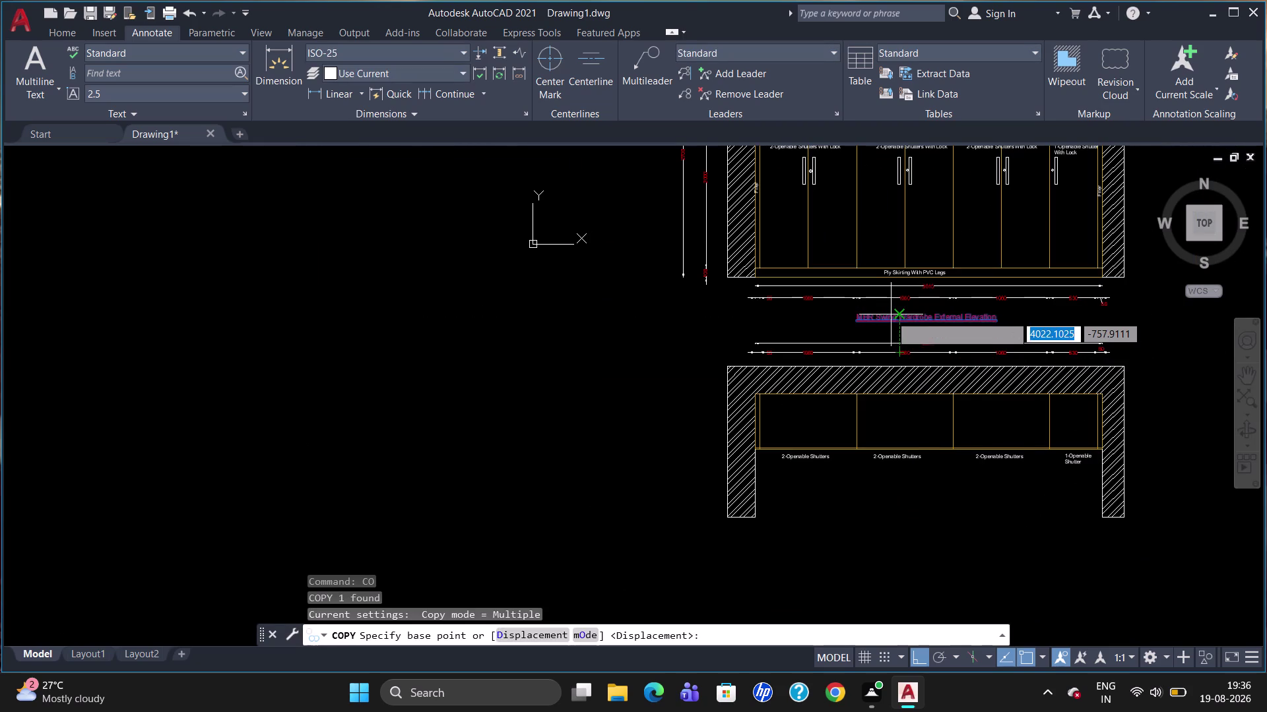
scroll(up, 3)
click(889, 316)
scroll(down, 3)
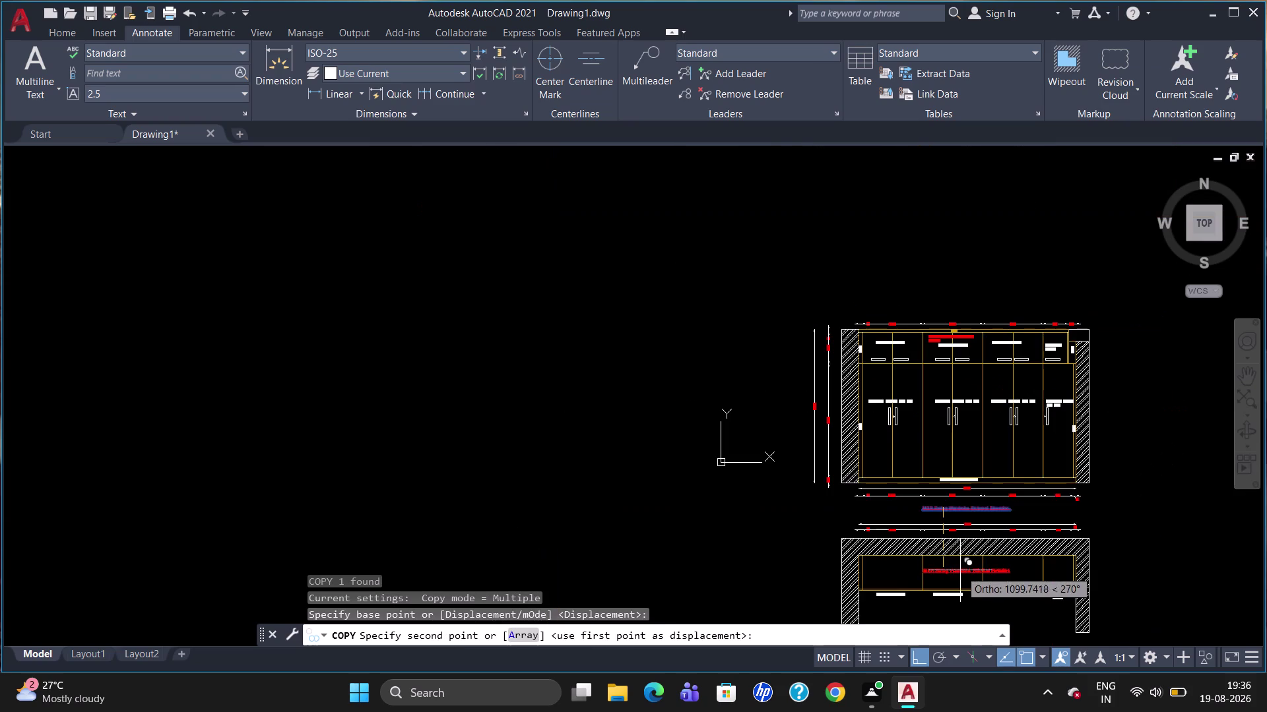
scroll(up, 3)
scroll(down, 3)
scroll(up, 3)
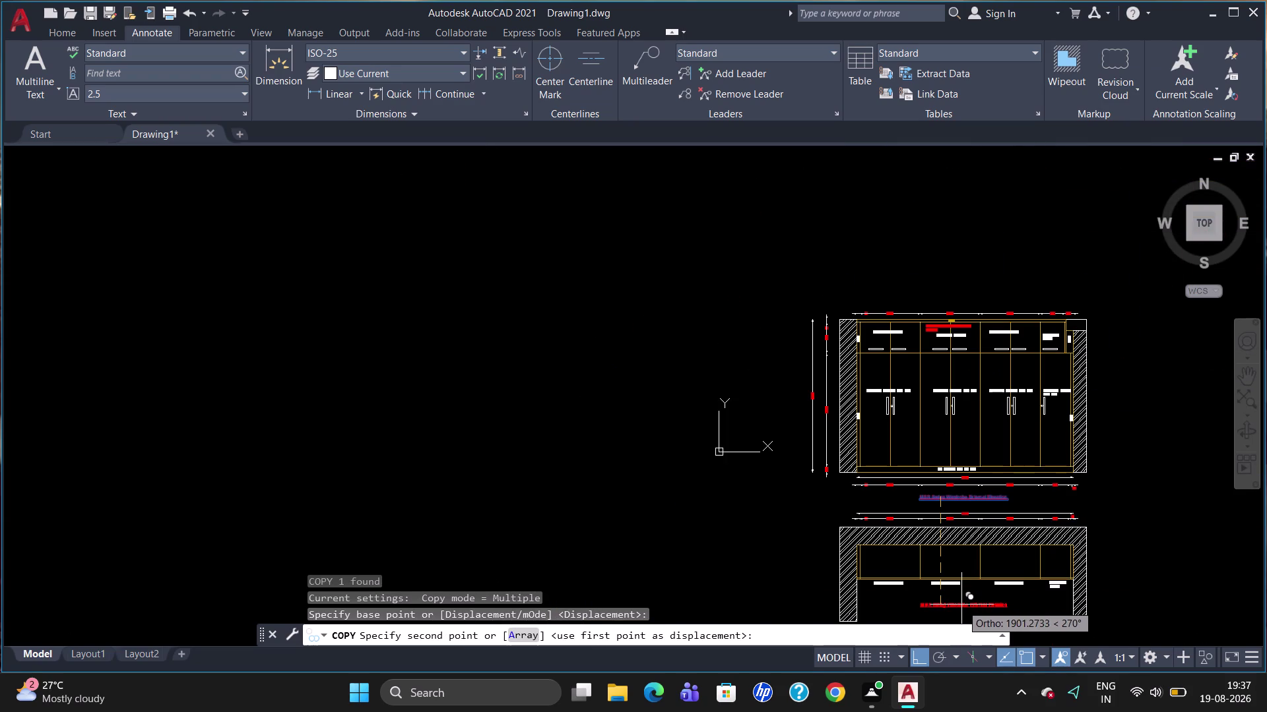
drag(962, 605, 959, 613)
key(Escape)
scroll(up, 3)
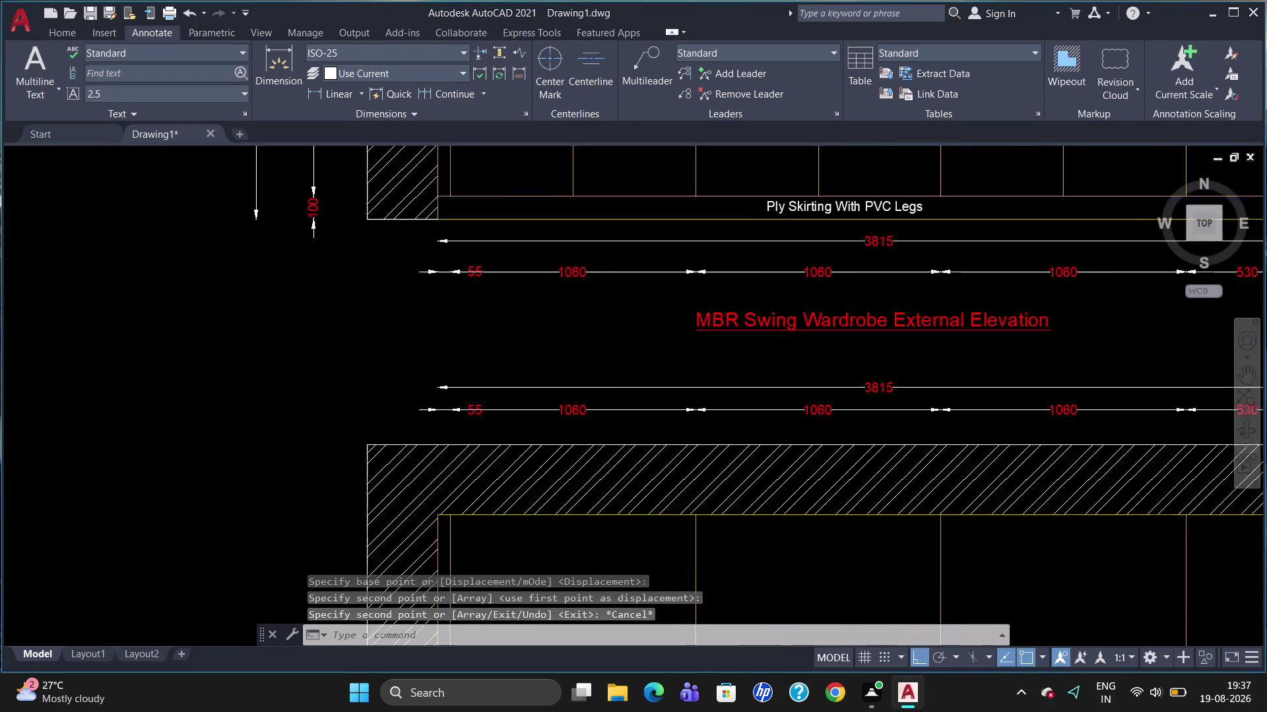
scroll(up, 3)
scroll(down, 3)
scroll(up, 3)
Edit the copied title to read 'MBR Swing Wardrobe Top Plan'.
double_click(959, 570)
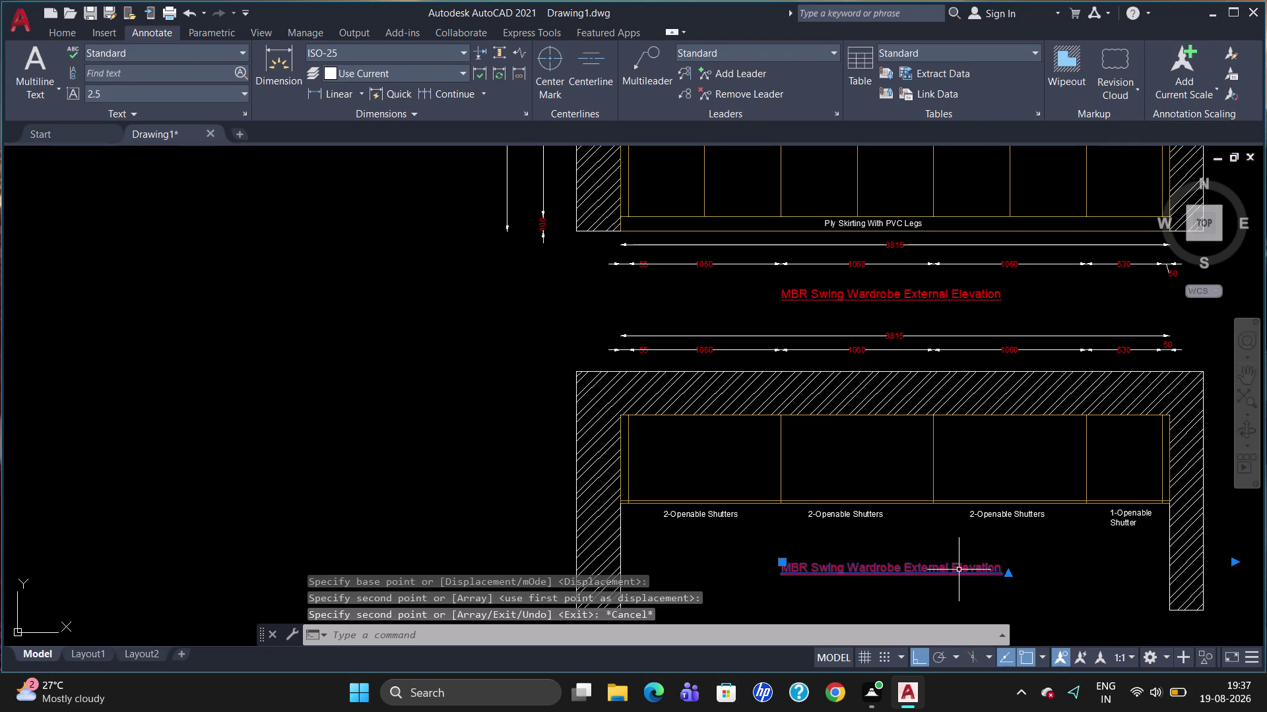
click(1001, 574)
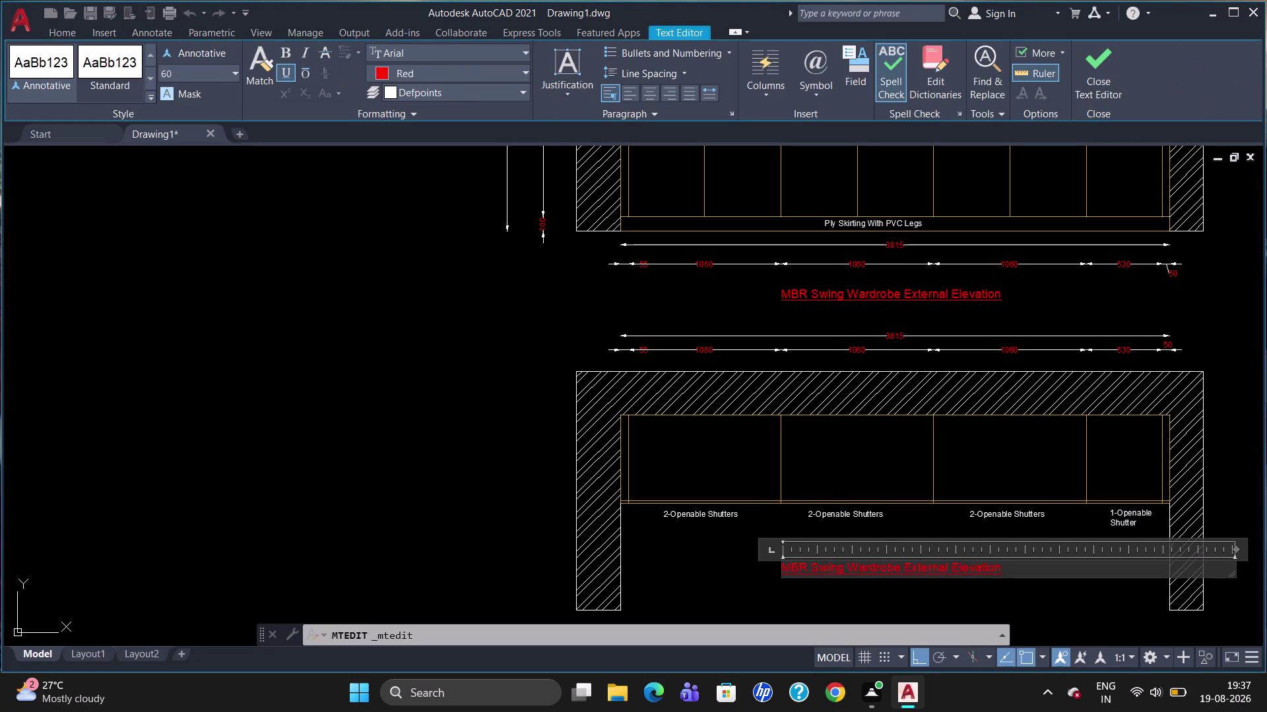
key(BackSpace)
key(BackSpace)
key(BackSpace)
key(BackSpace)
key(BackSpace)
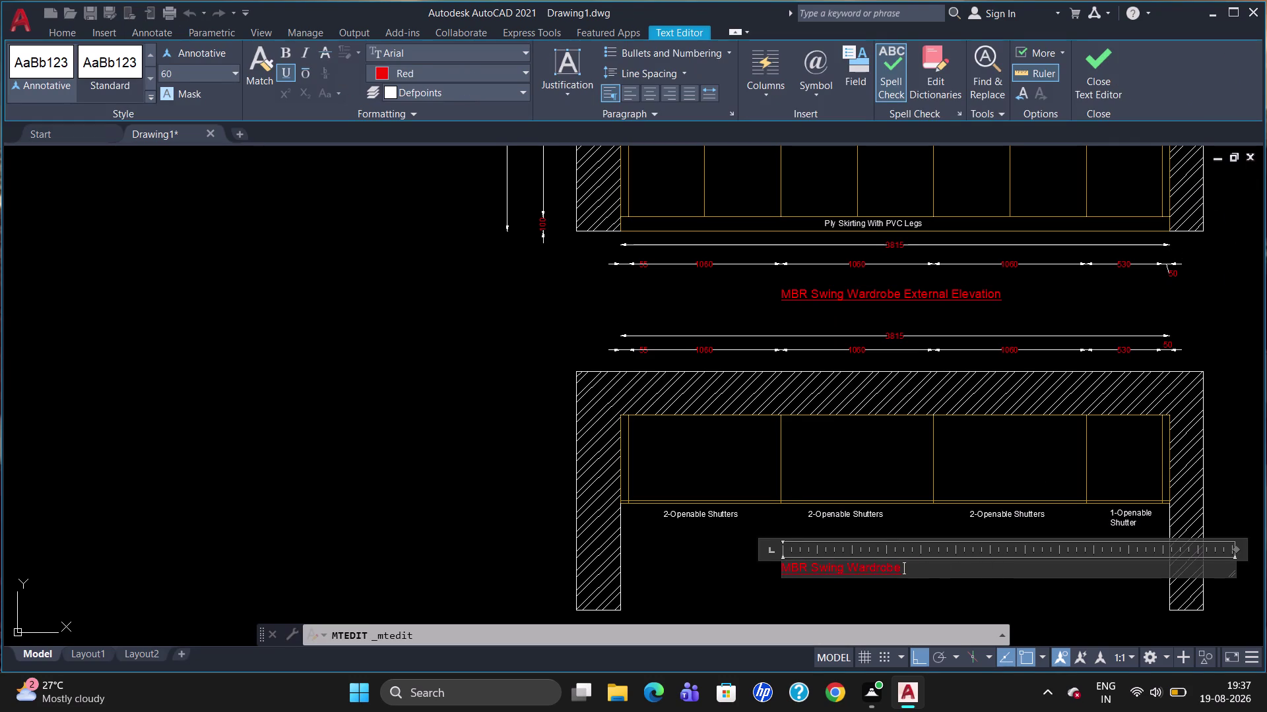
key(t)
text(lan)
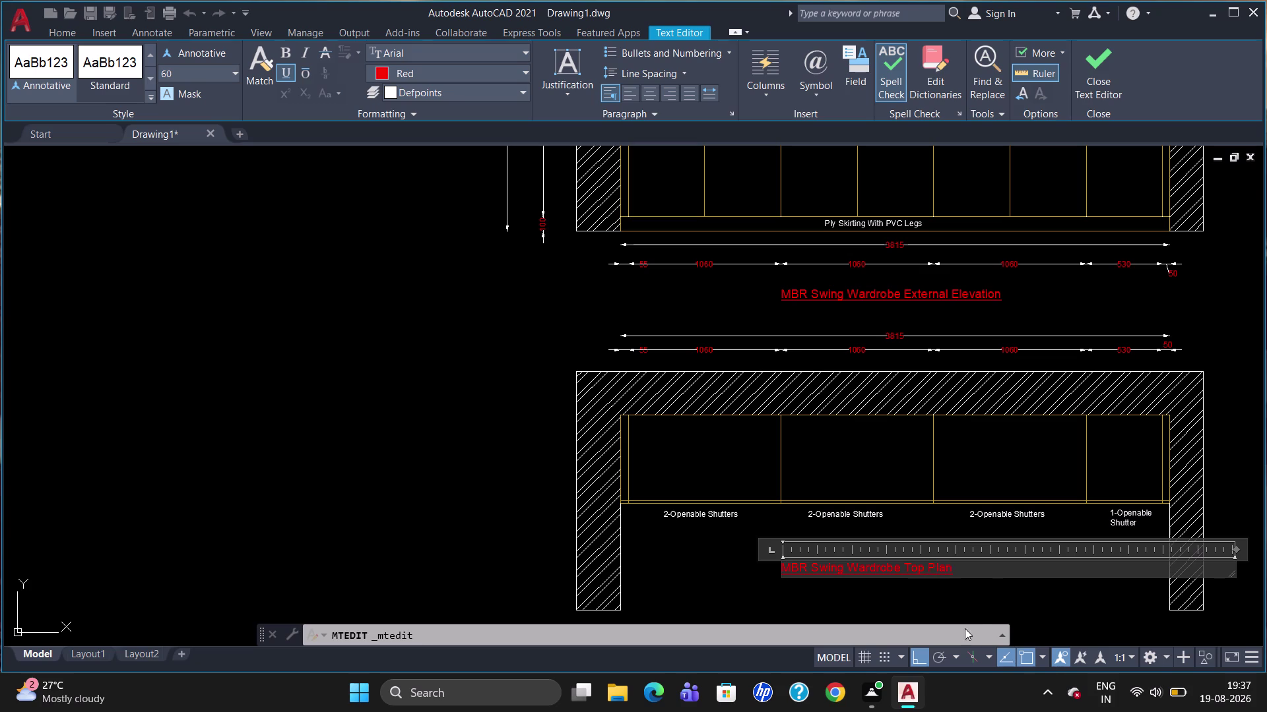
click(977, 587)
Select the Top Plan title's grip, then cancel without moving it.
scroll(down, 3)
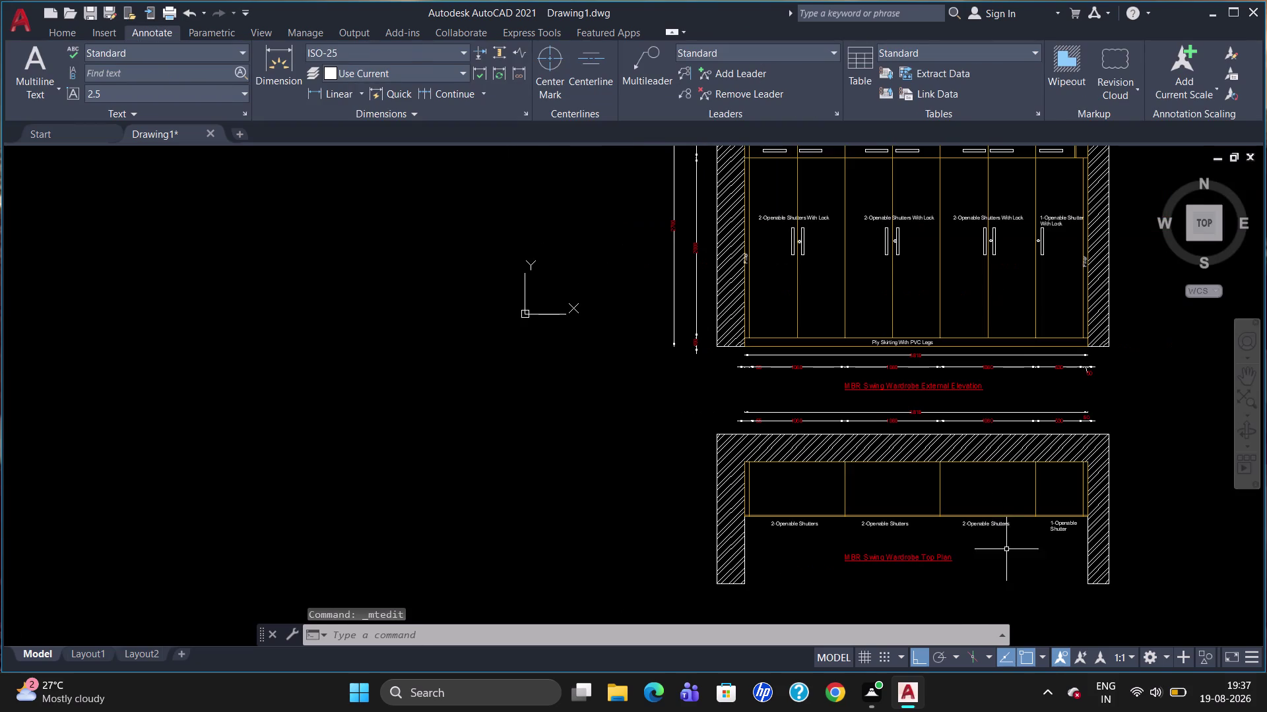
click(924, 562)
click(846, 557)
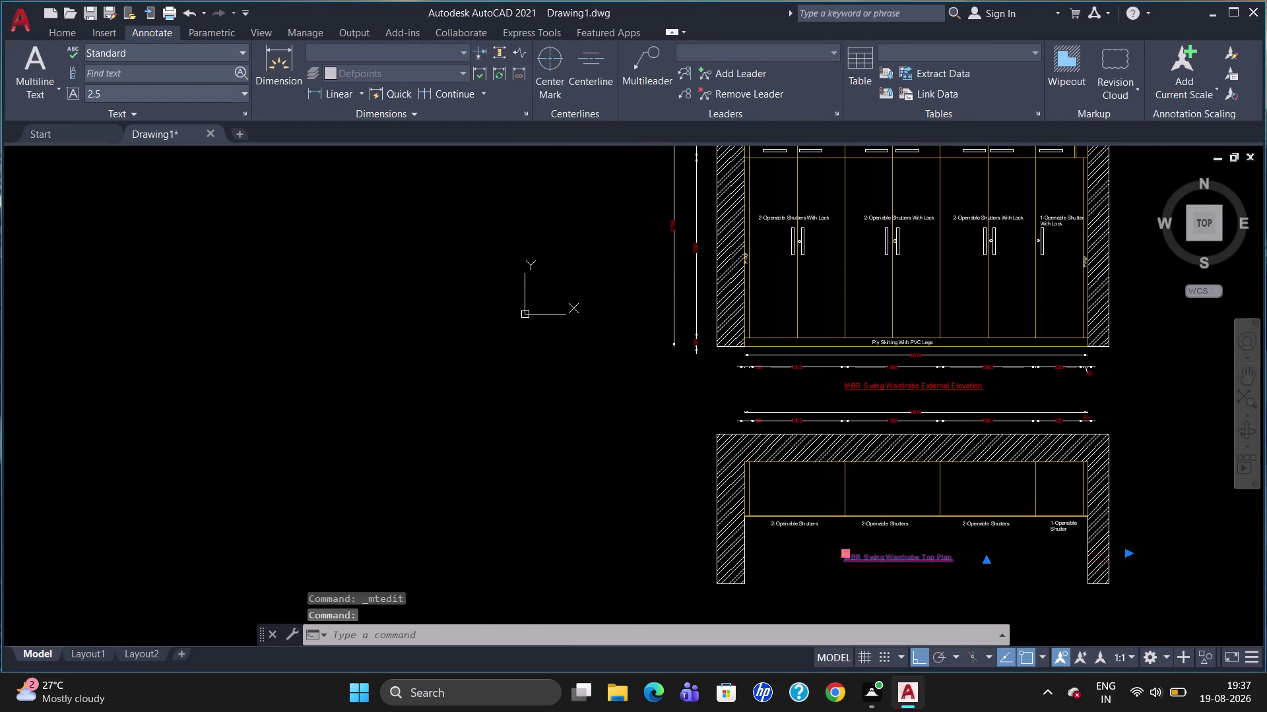
click(863, 550)
key(Escape)
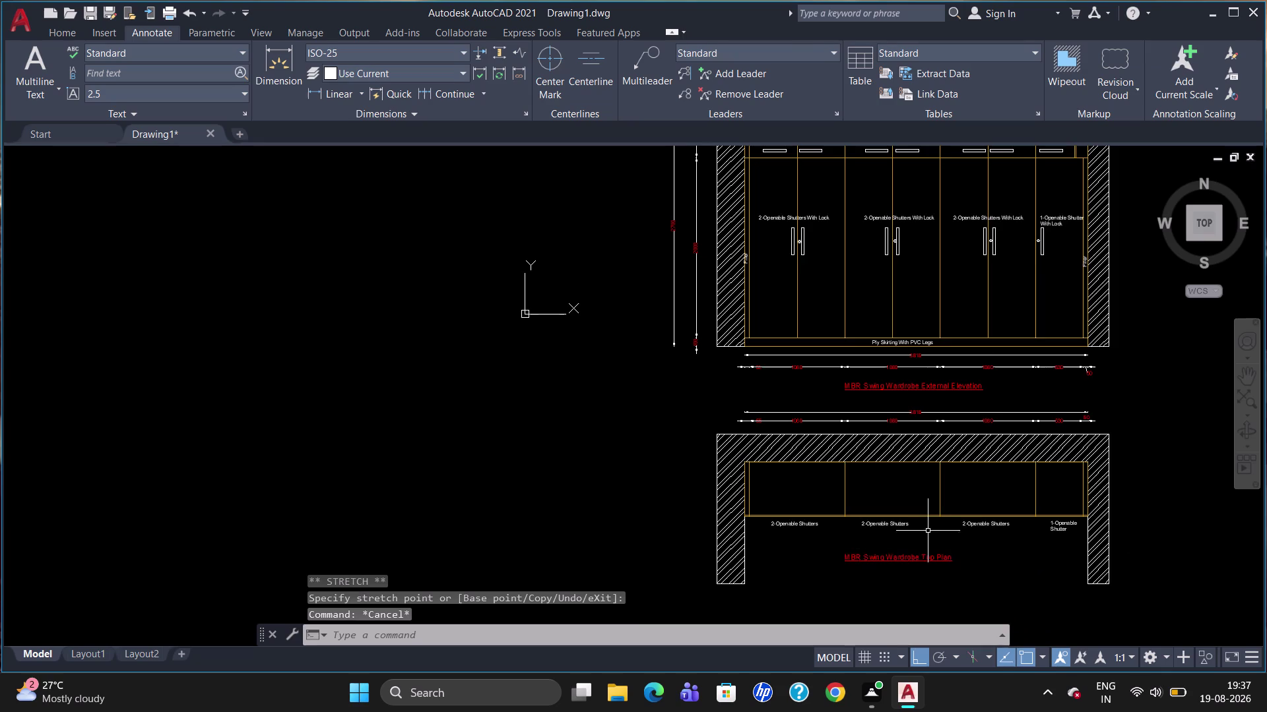
scroll(down, 3)
scroll(up, 3)
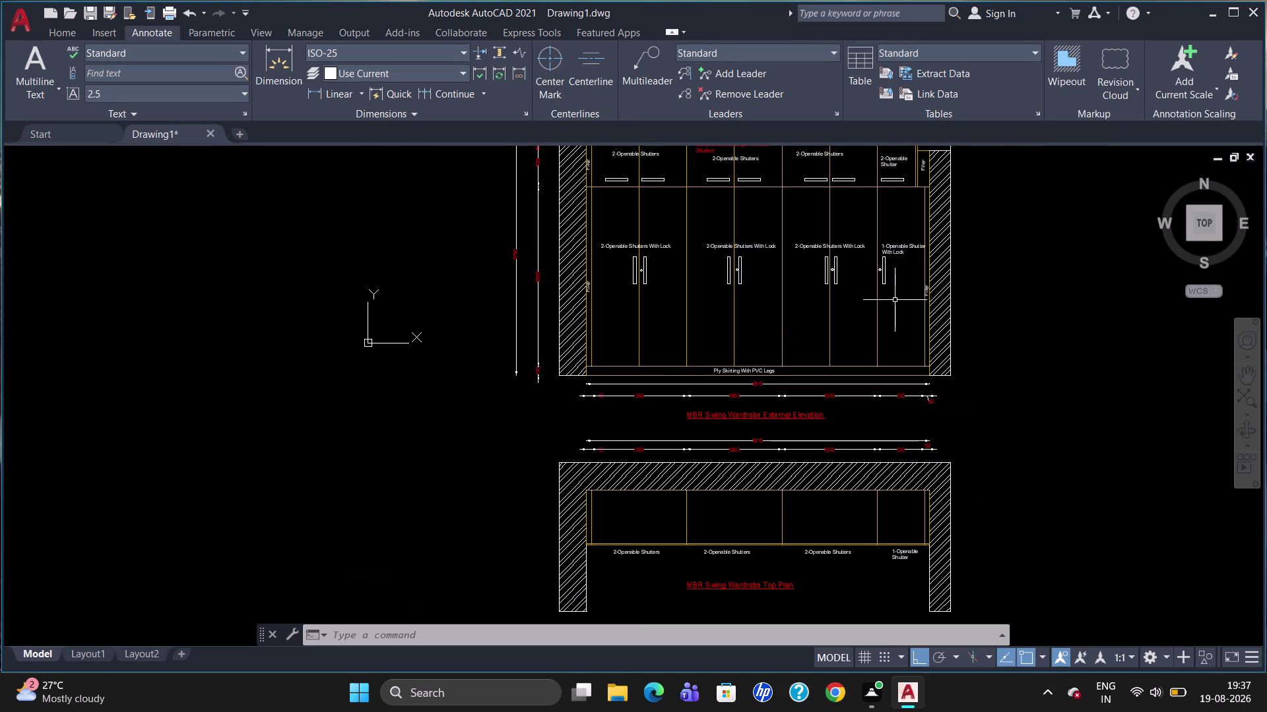
Copy the vertical Filler label with CO to the plan's right filler strip.
scroll(up, 3)
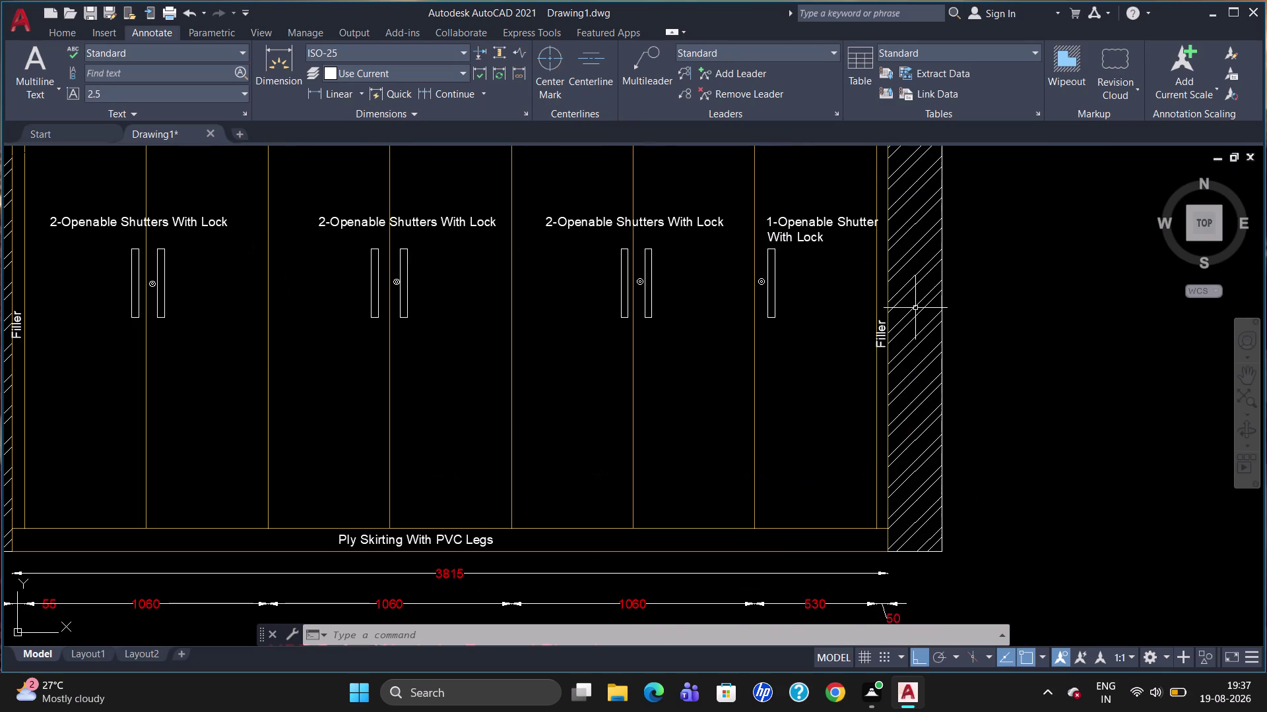
click(883, 345)
text(c)
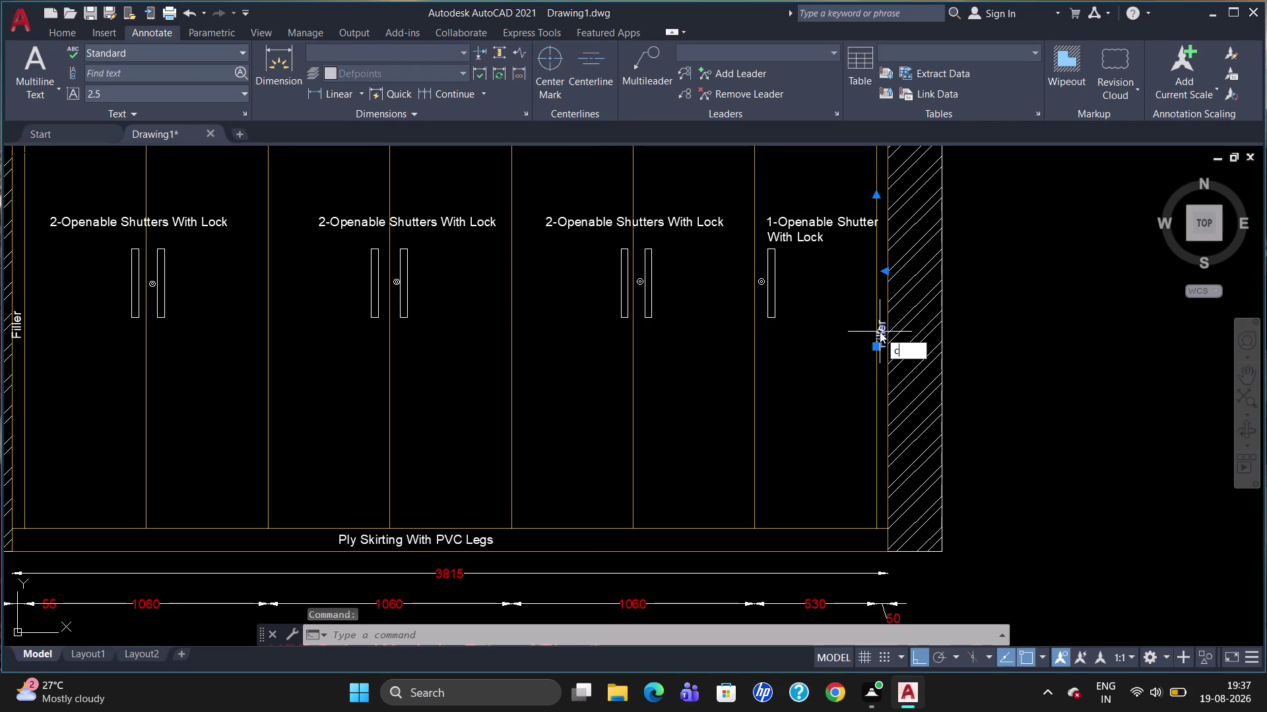
text(o)
key(Return)
click(878, 347)
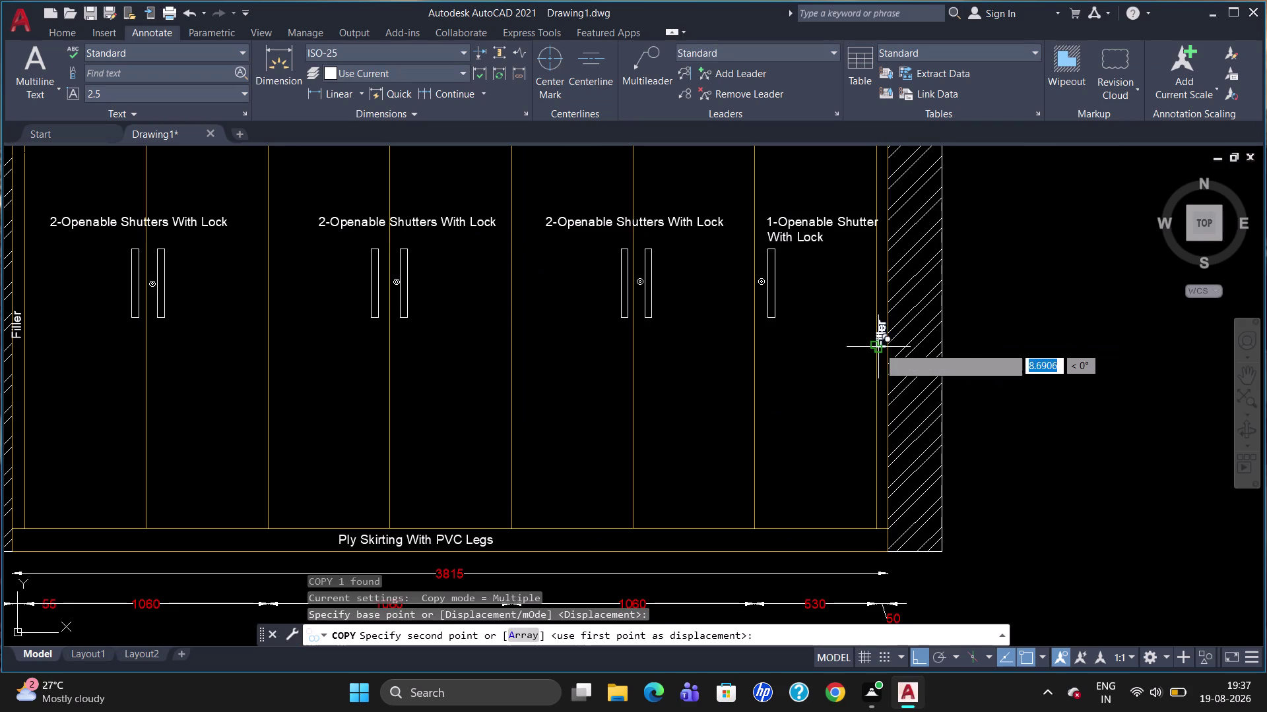
scroll(down, 3)
scroll(up, 3)
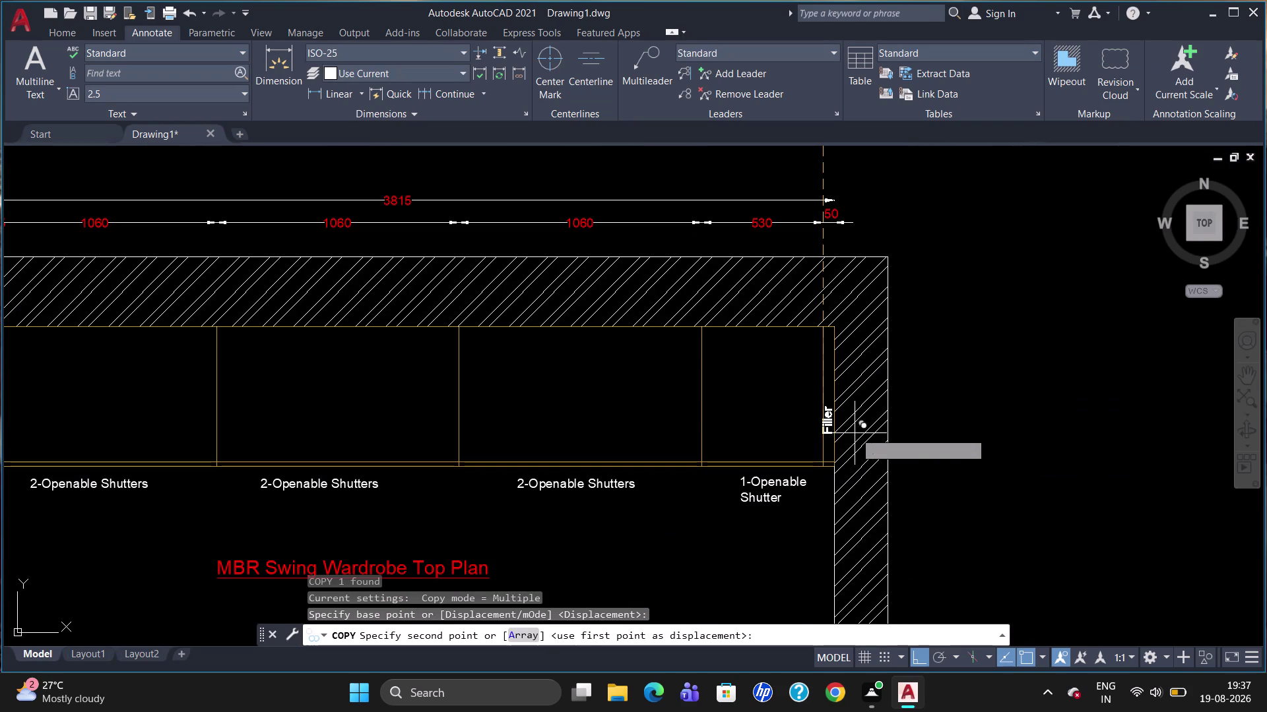
drag(872, 408, 880, 413)
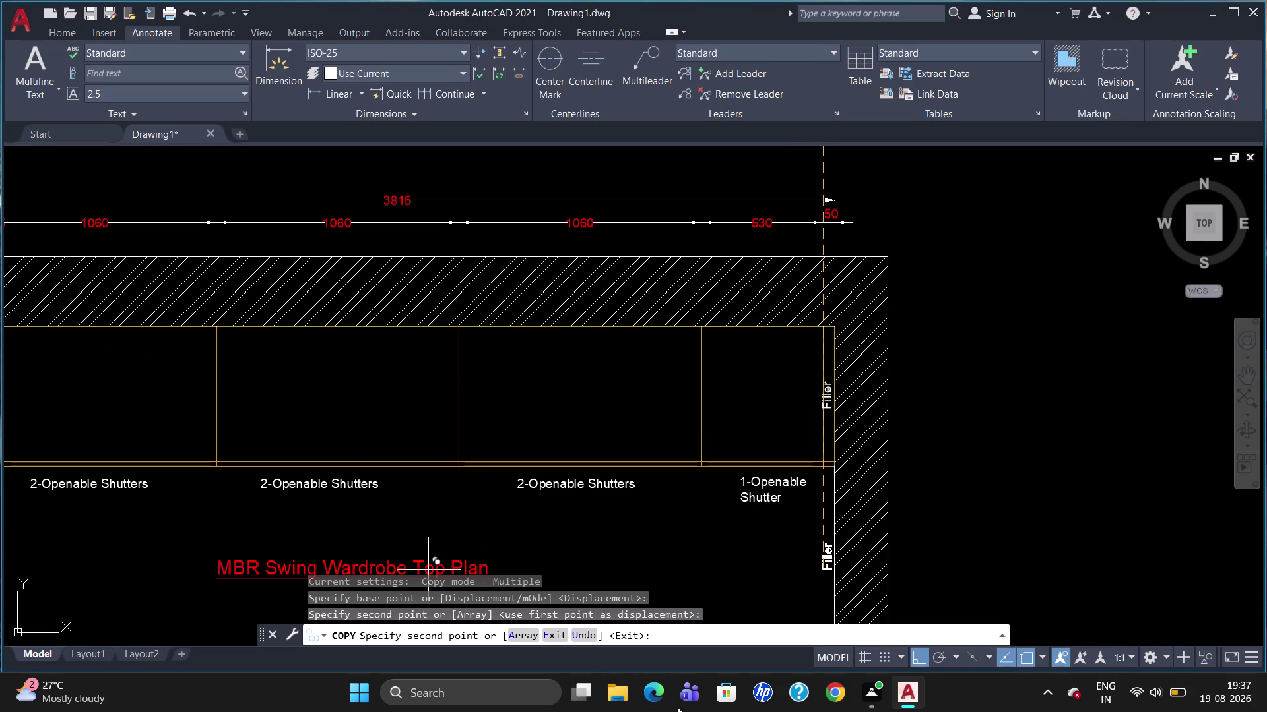
click(938, 657)
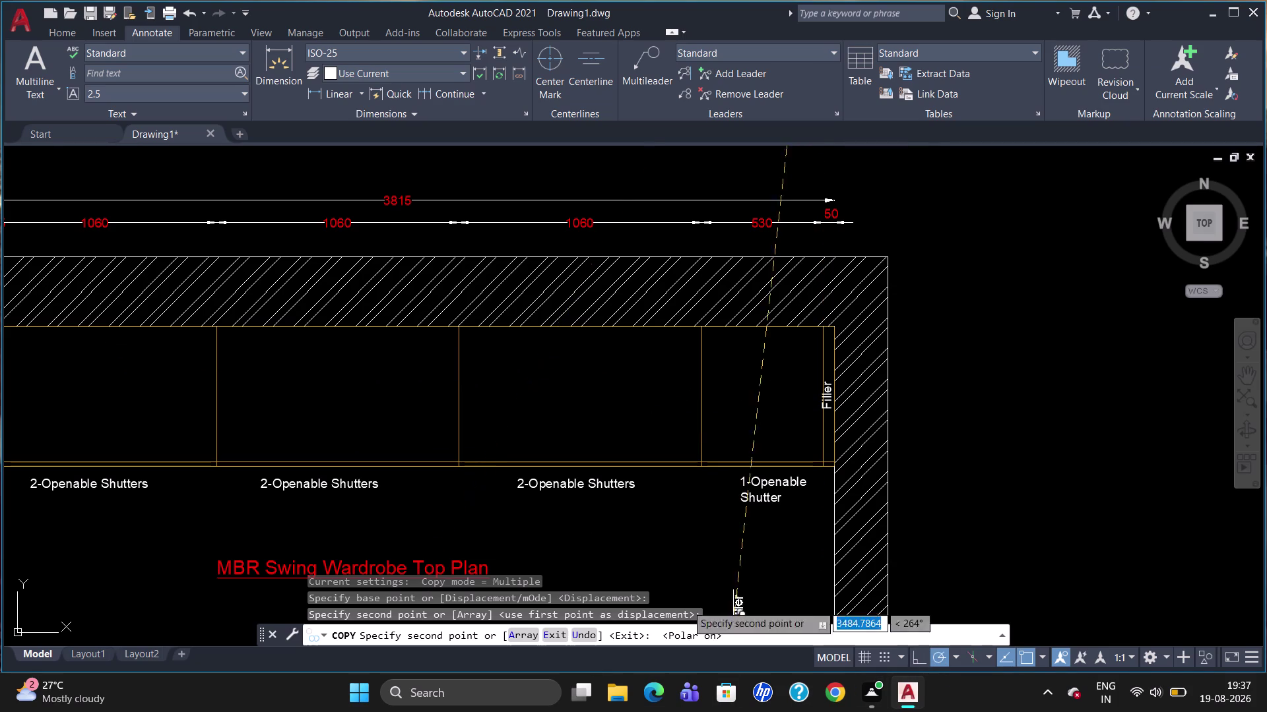
Place another Filler copy along the plan's left filler strip.
scroll(down, 3)
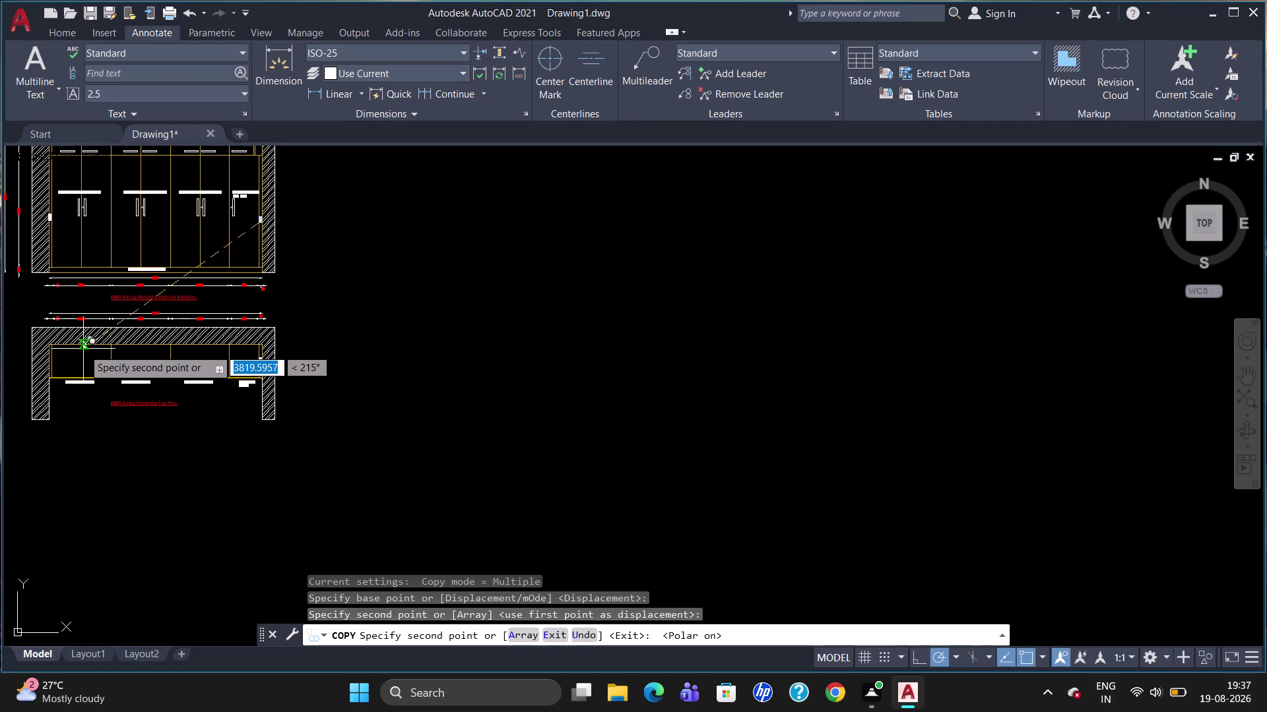
scroll(up, 3)
scroll(up, 3)
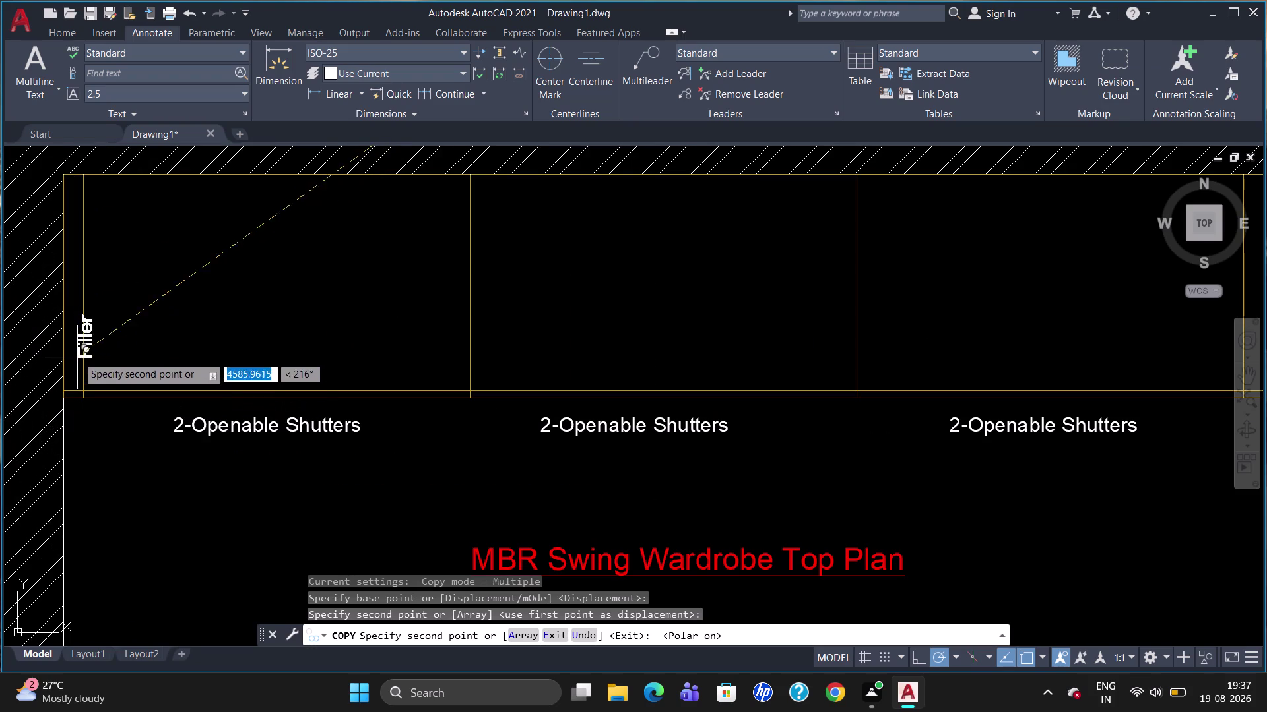
click(64, 308)
key(Escape)
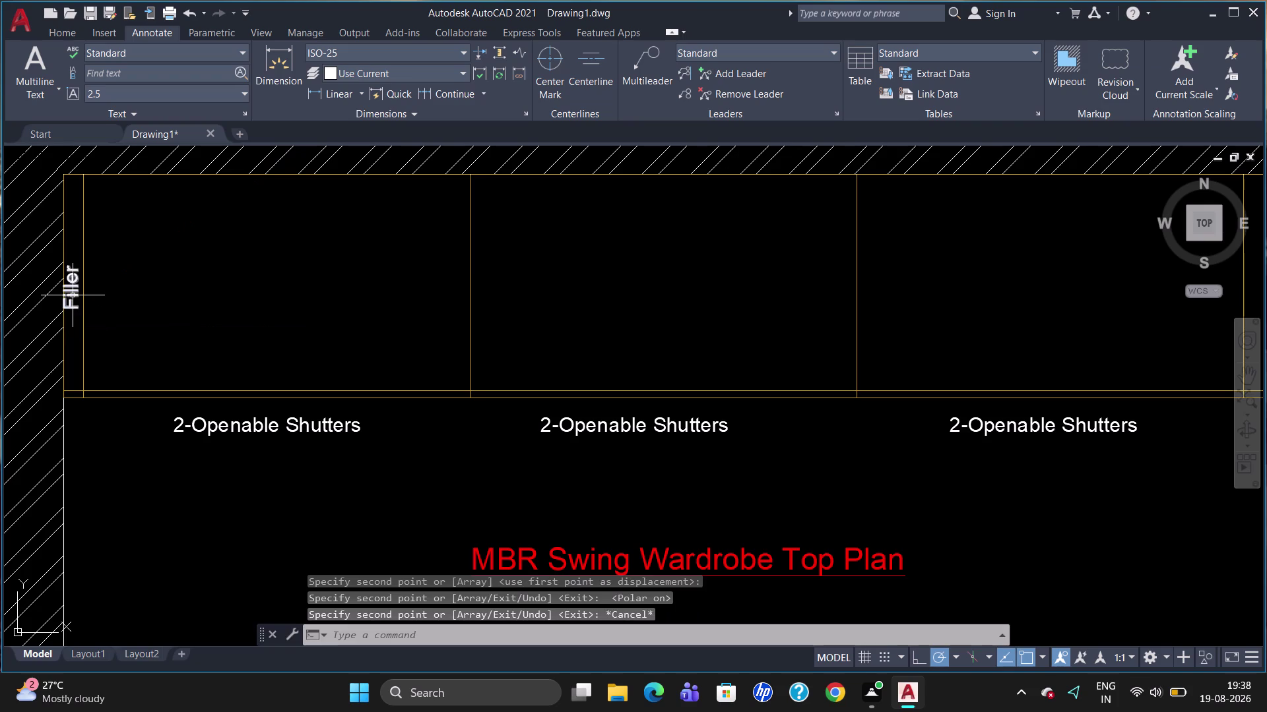
Select the left Filler label's grip, then cancel without moving it.
click(72, 296)
click(67, 308)
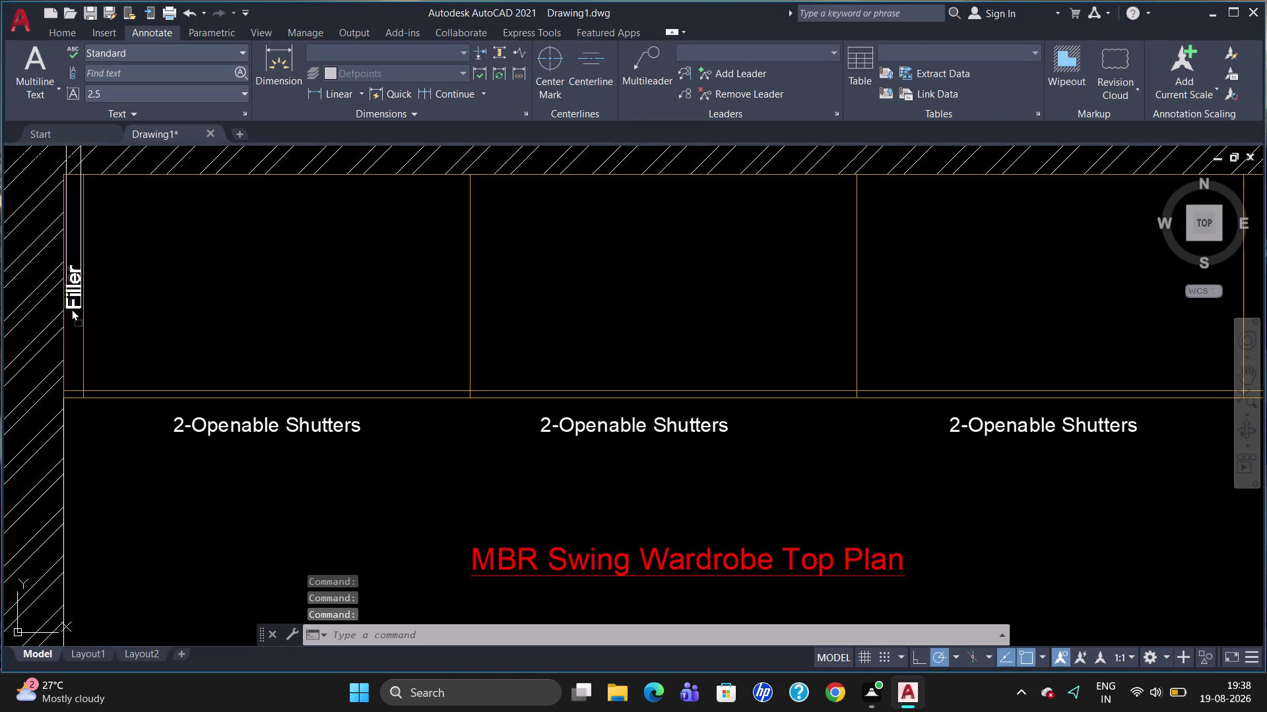
click(68, 309)
click(69, 309)
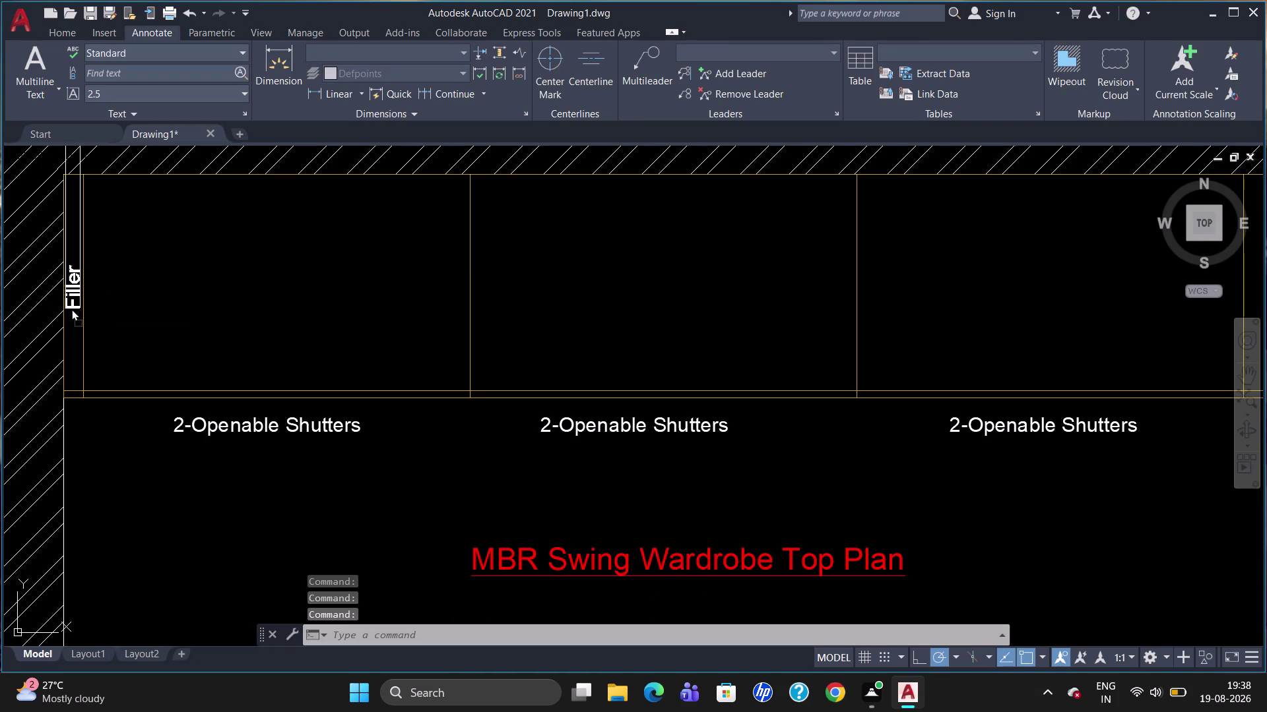
click(72, 309)
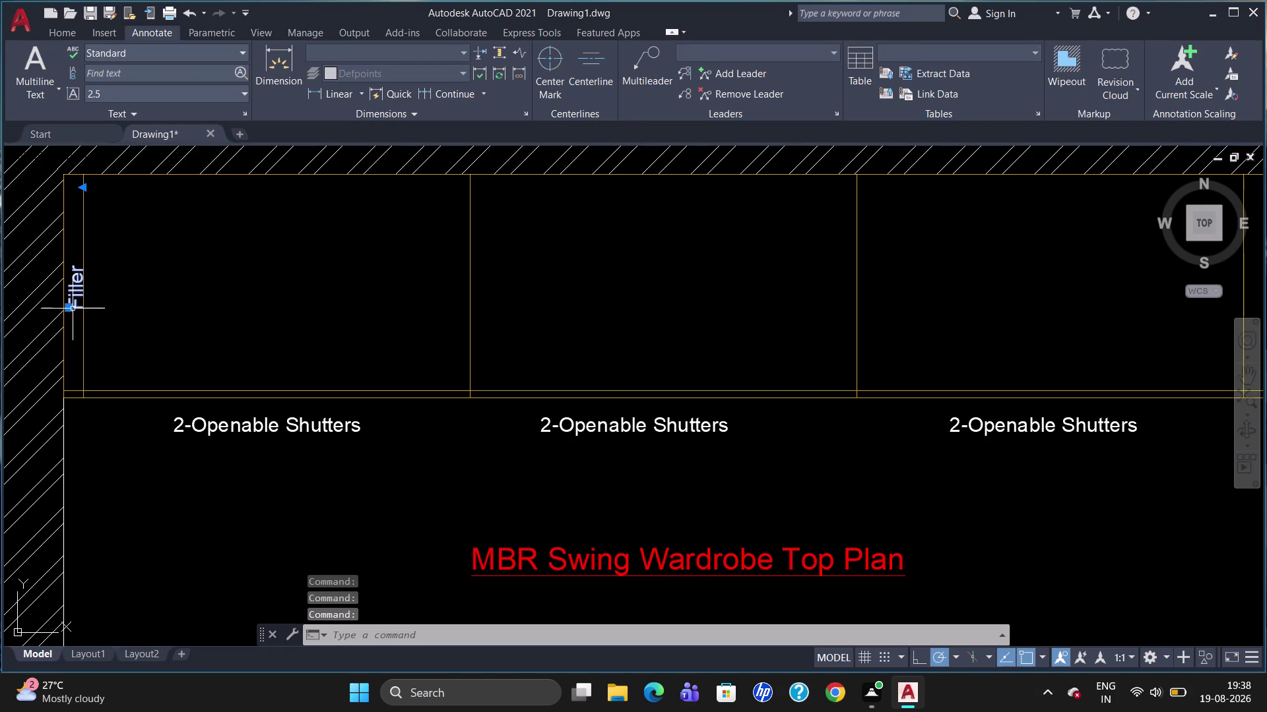
click(73, 309)
key(Escape)
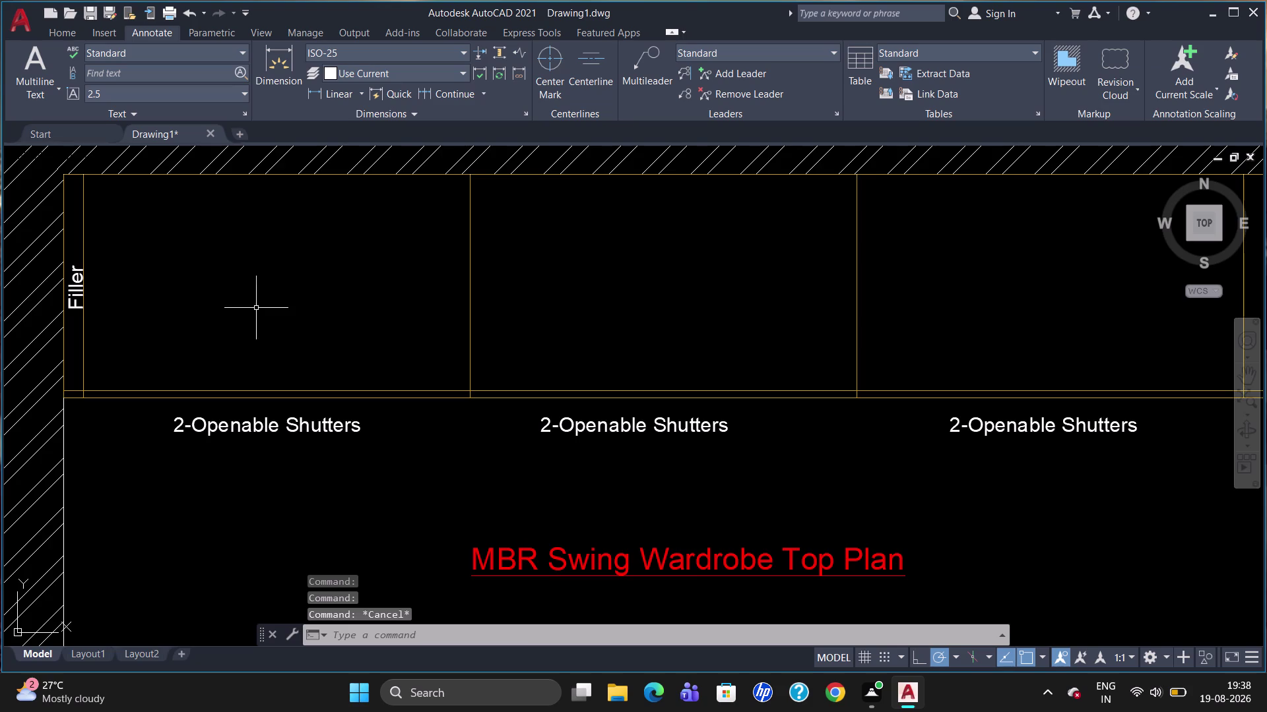
scroll(down, 3)
scroll(up, 3)
Try repositioning the right Filler label in the top plan, then cancel.
click(811, 349)
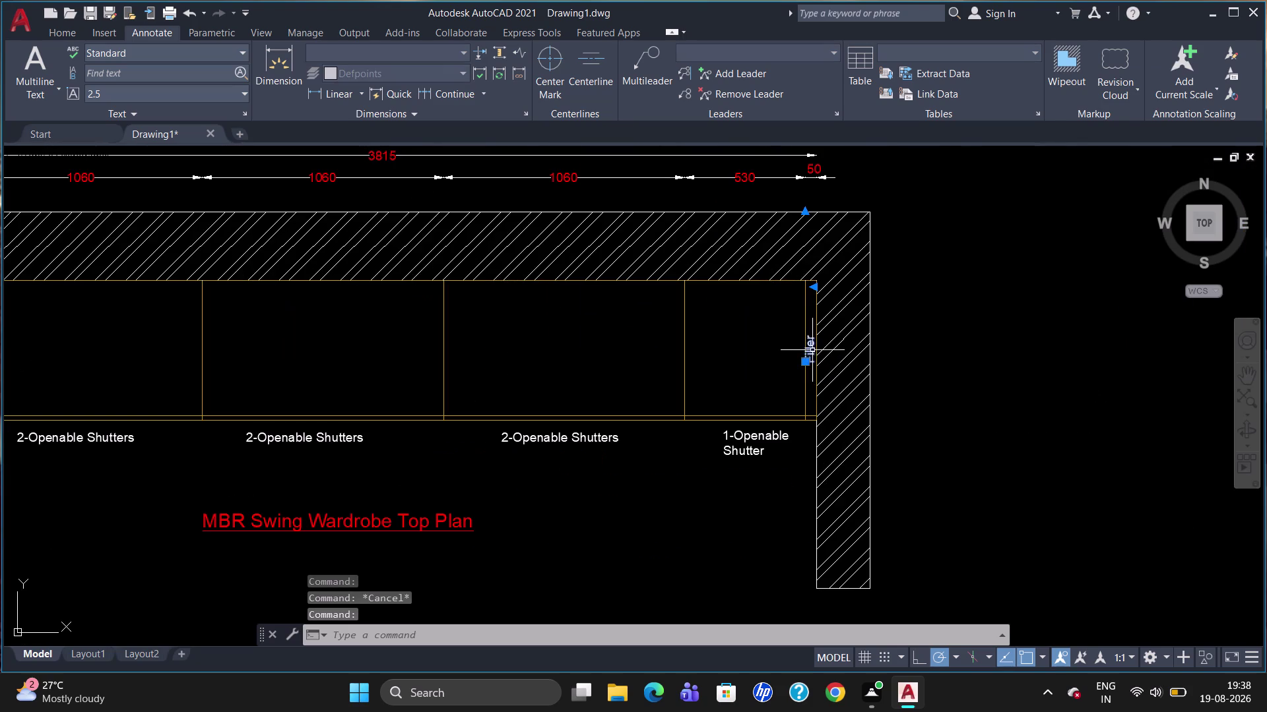
click(802, 363)
scroll(up, 3)
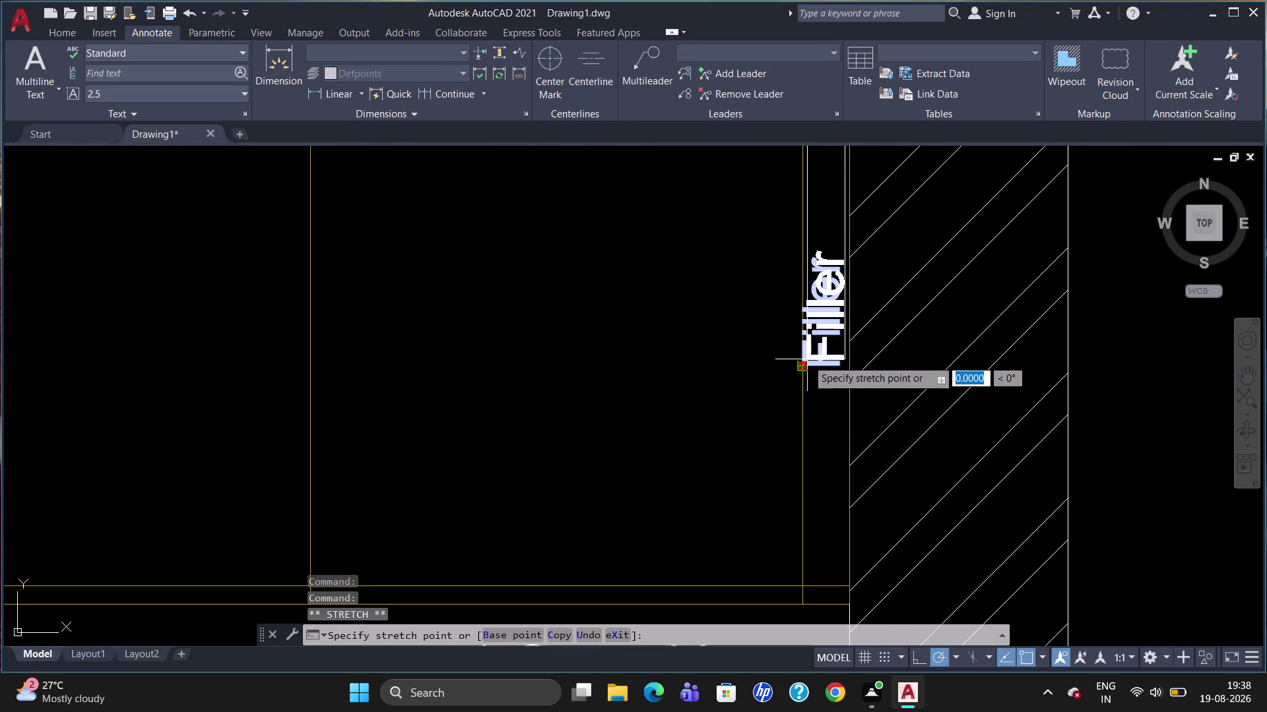
click(809, 359)
click(803, 366)
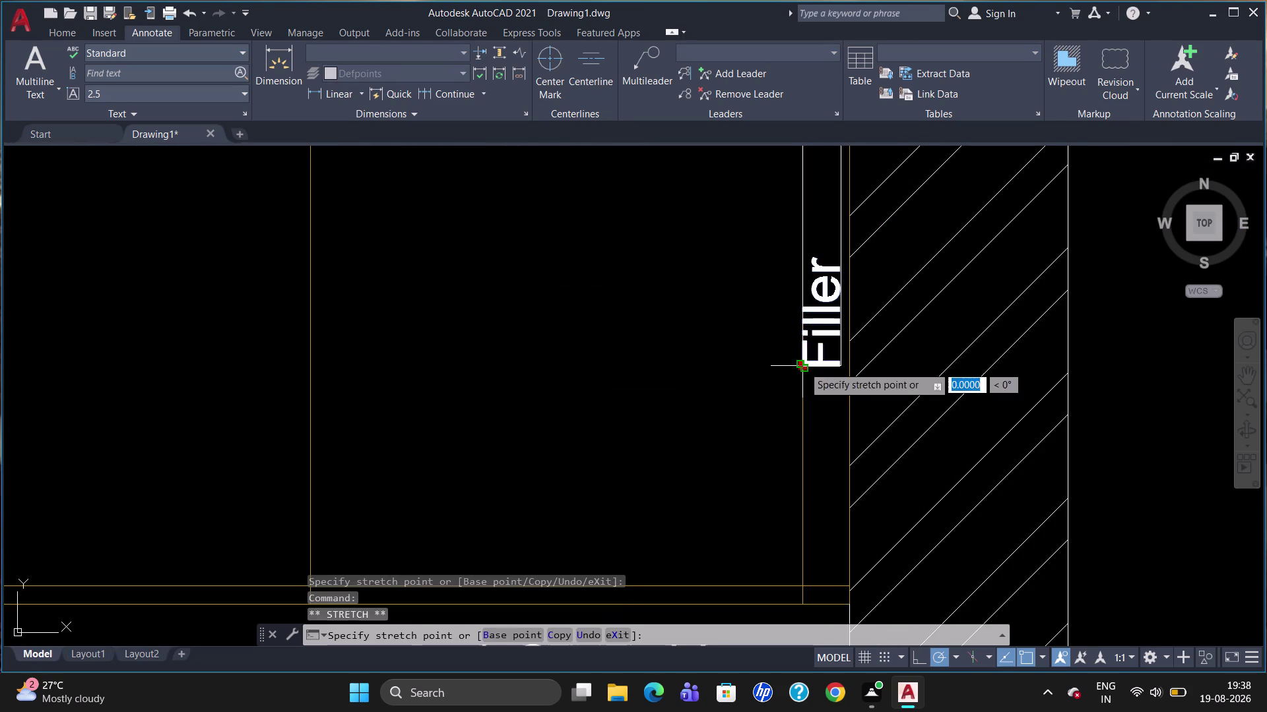
click(812, 368)
key(Escape)
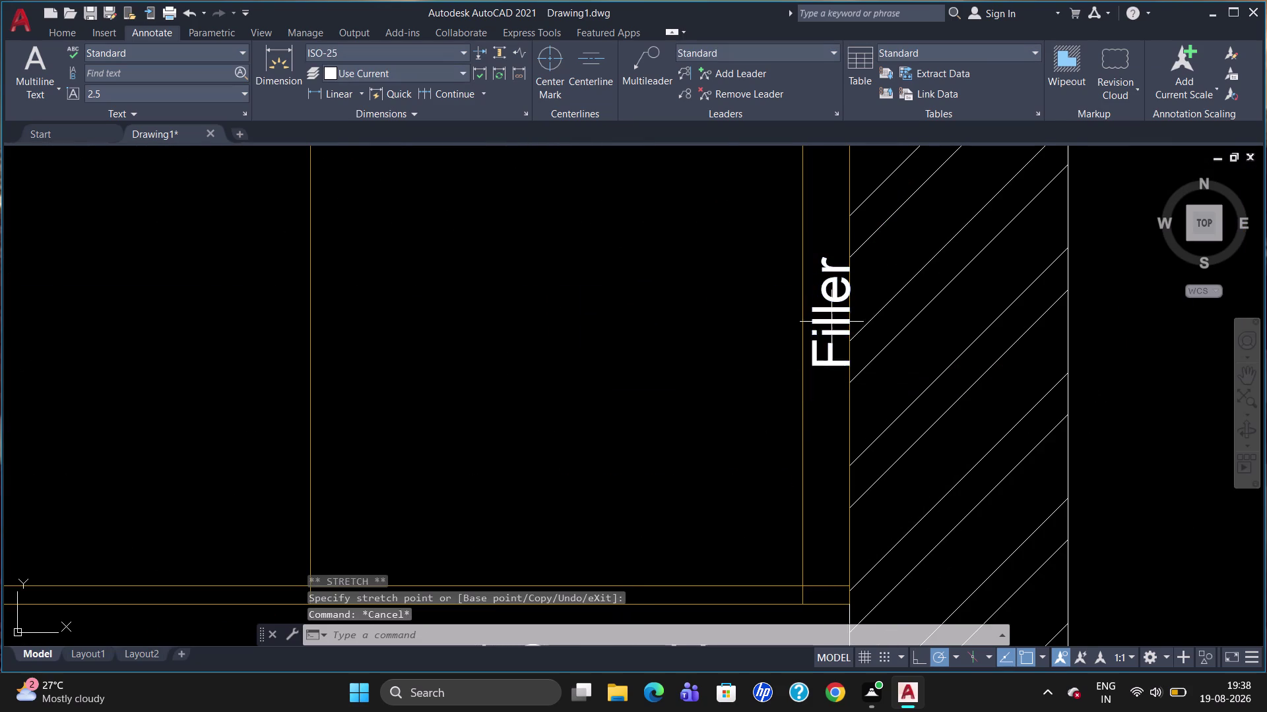
scroll(down, 3)
scroll(up, 3)
scroll(down, 3)
scroll(up, 3)
scroll(down, 3)
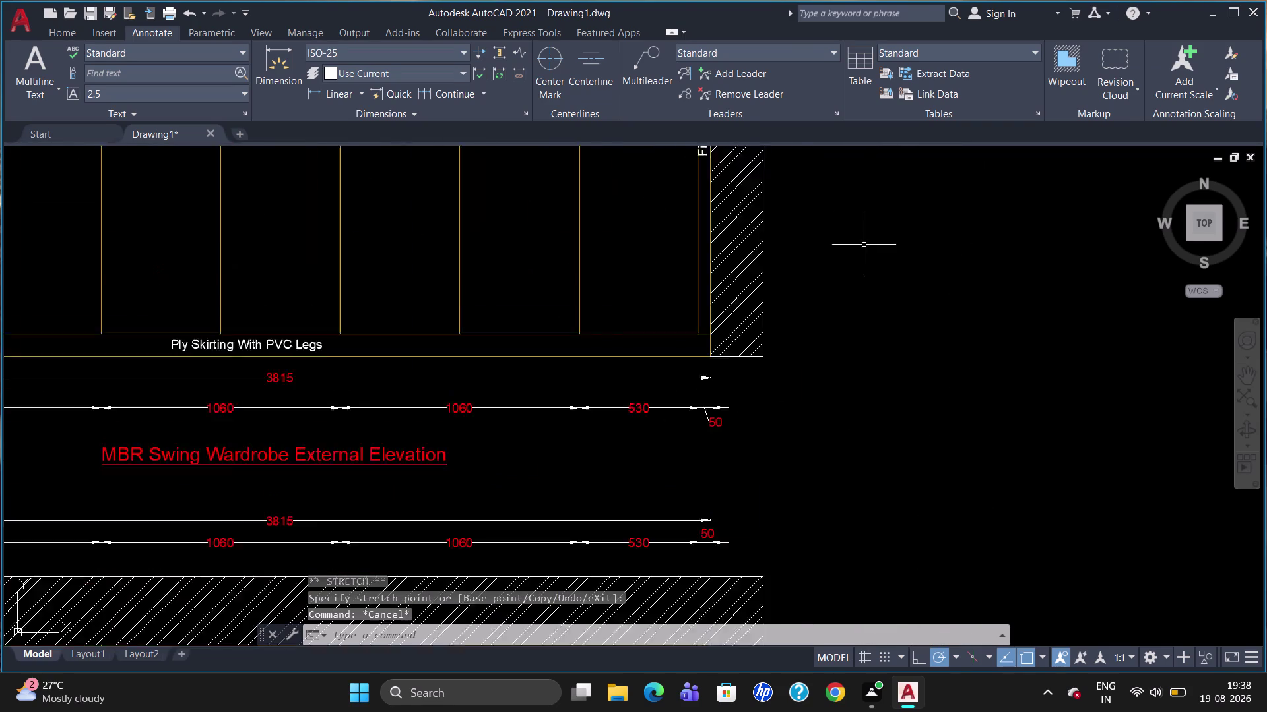
scroll(down, 3)
scroll(up, 3)
scroll(down, 3)
scroll(up, 3)
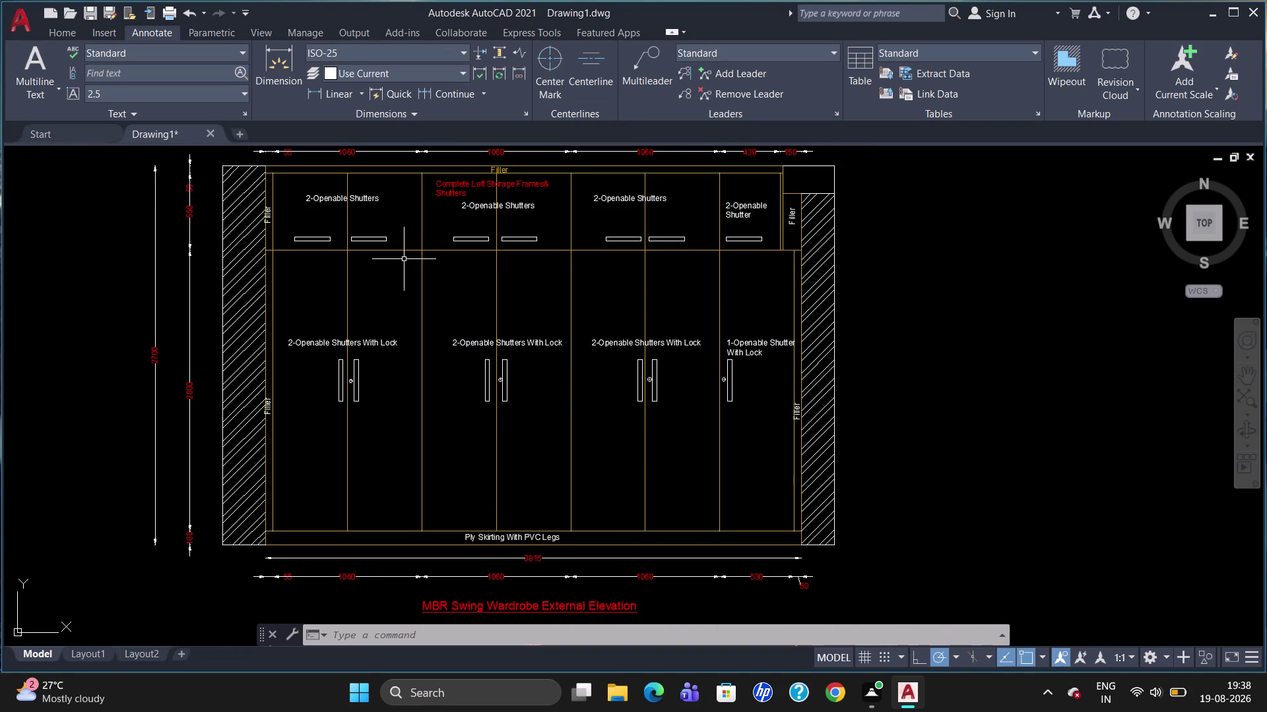
scroll(up, 3)
Move the upper-left Filler label lower in the elevation, then start saving with Ctrl+S.
click(157, 207)
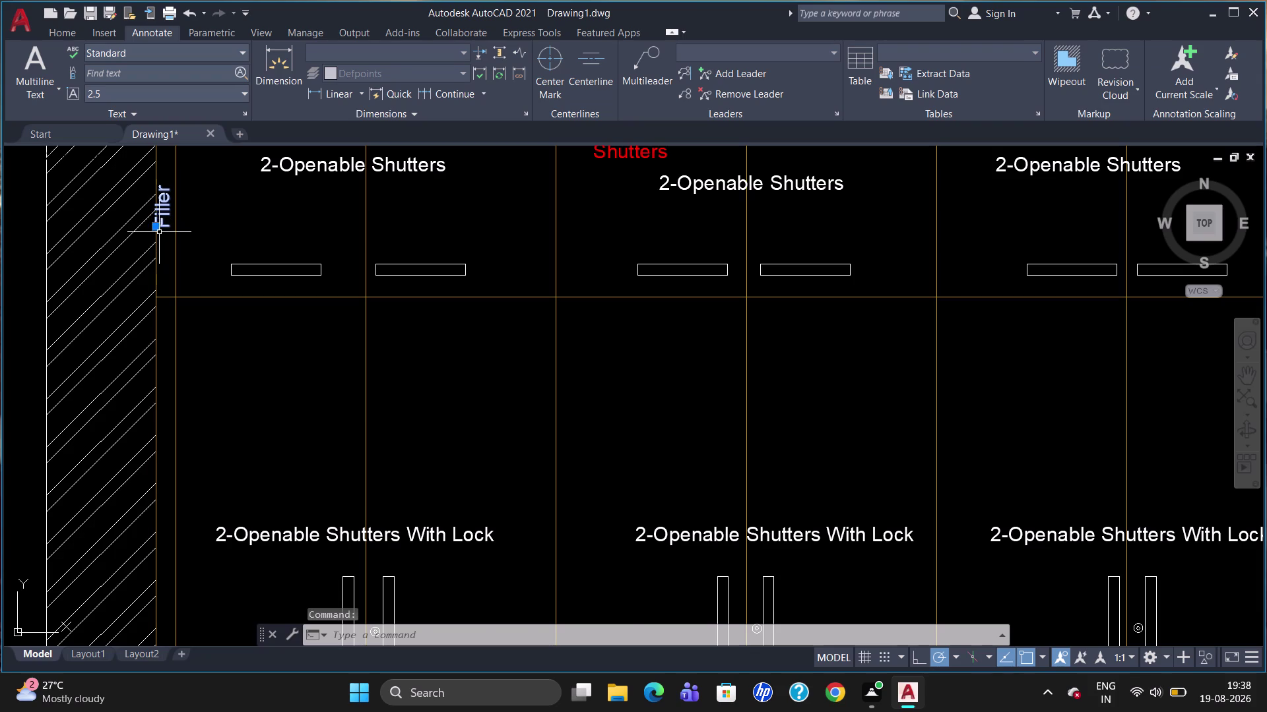
click(158, 231)
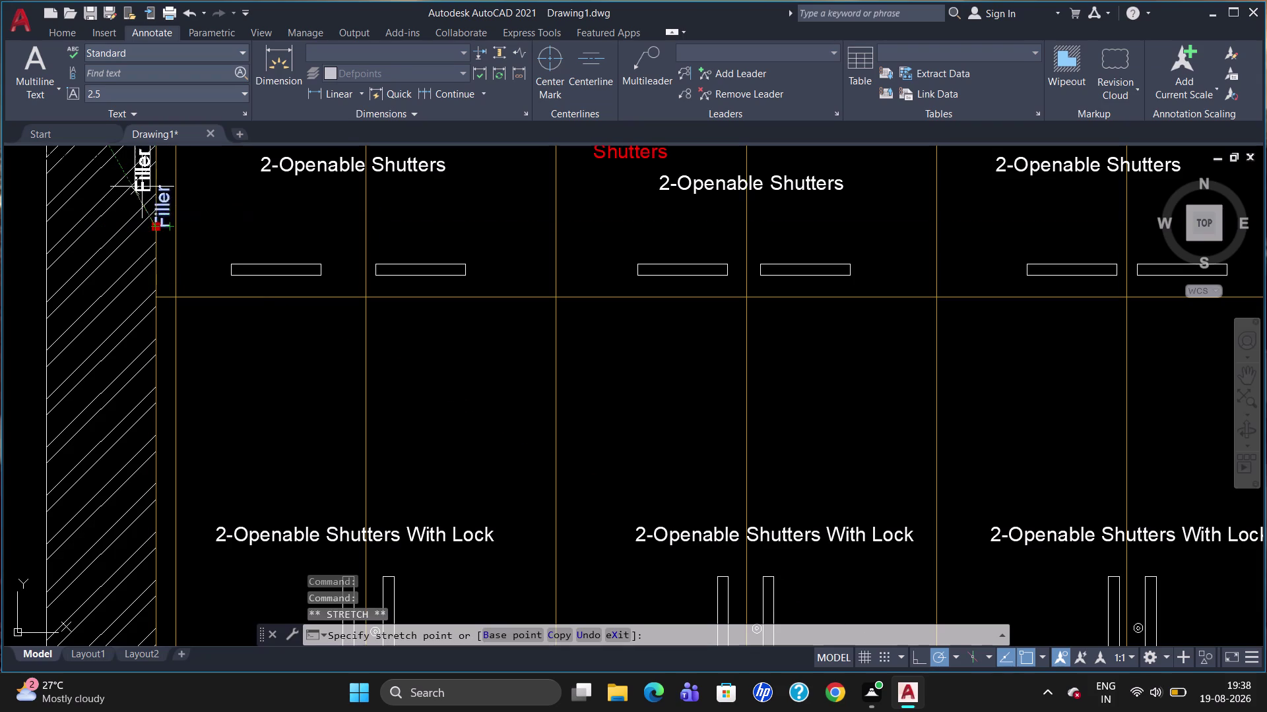
scroll(up, 3)
click(166, 200)
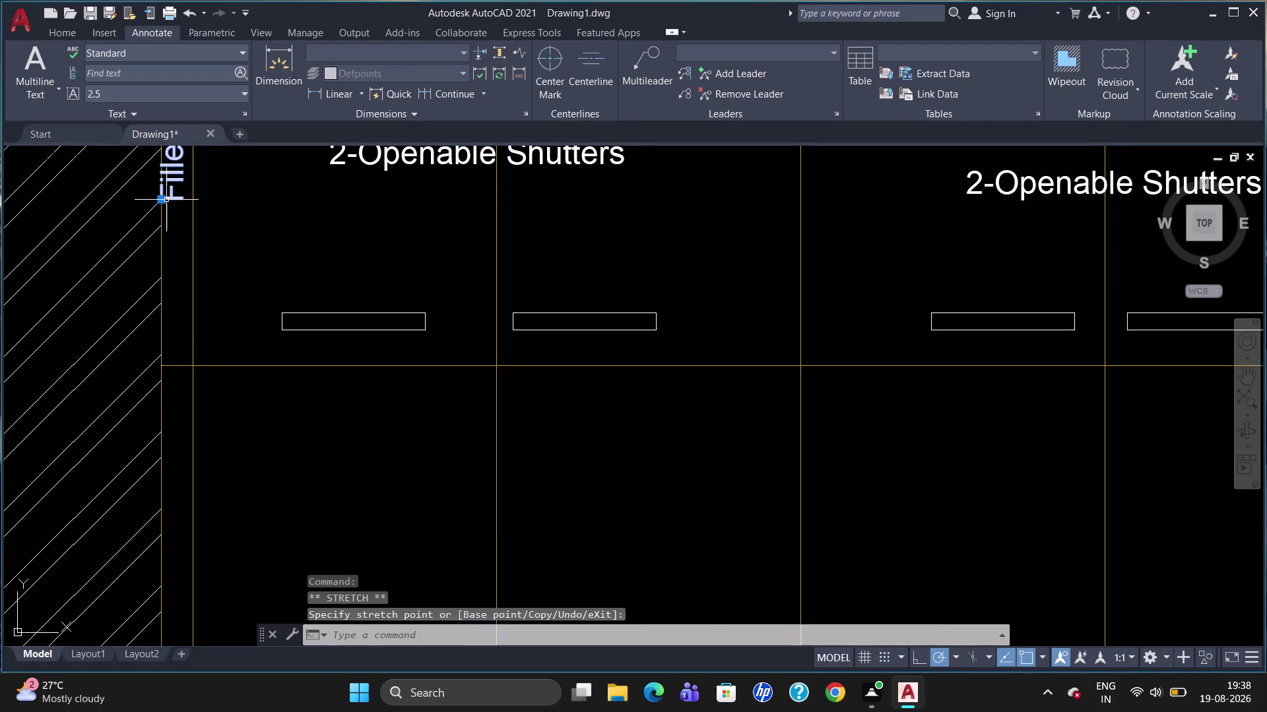
click(164, 200)
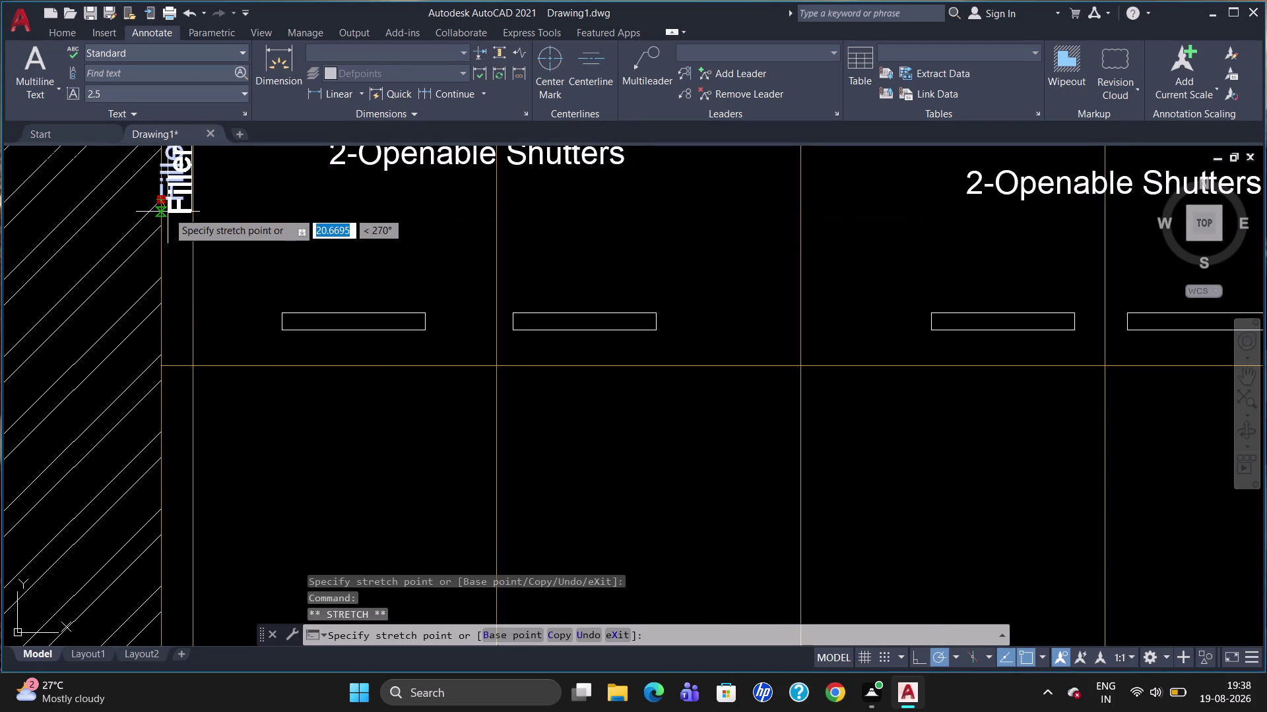
click(168, 212)
click(160, 209)
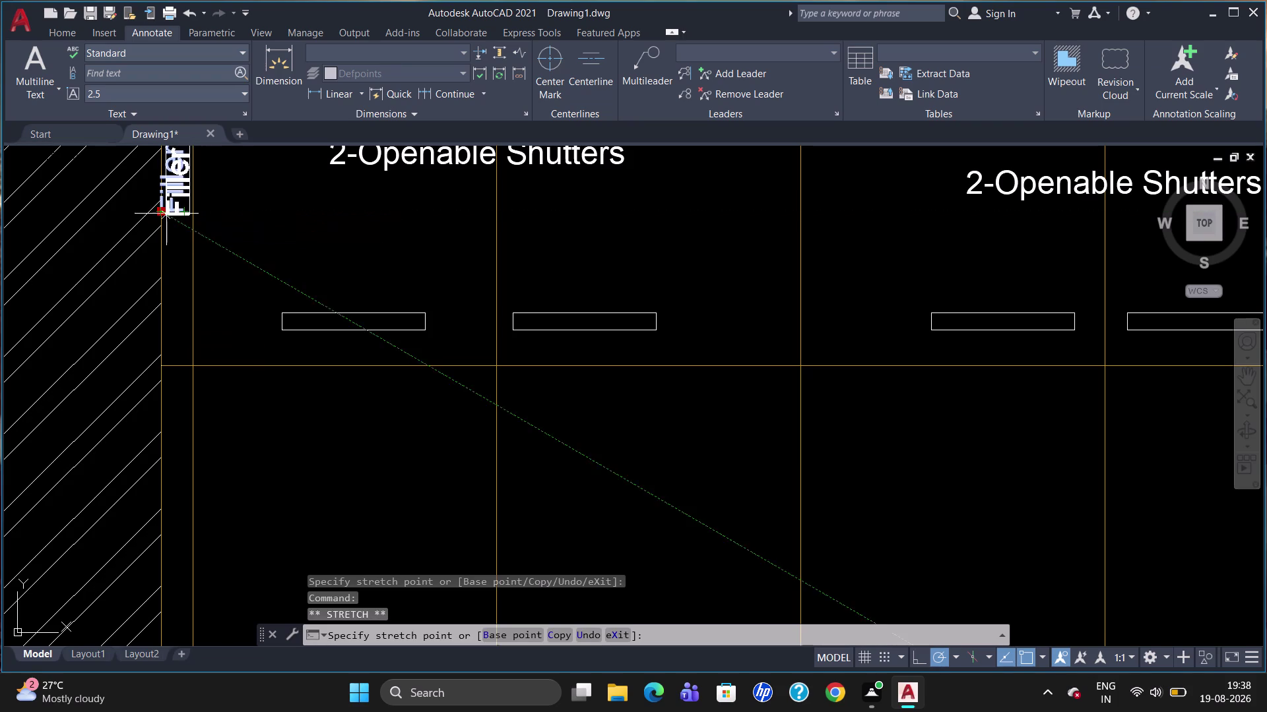
click(167, 215)
key(Escape)
scroll(down, 3)
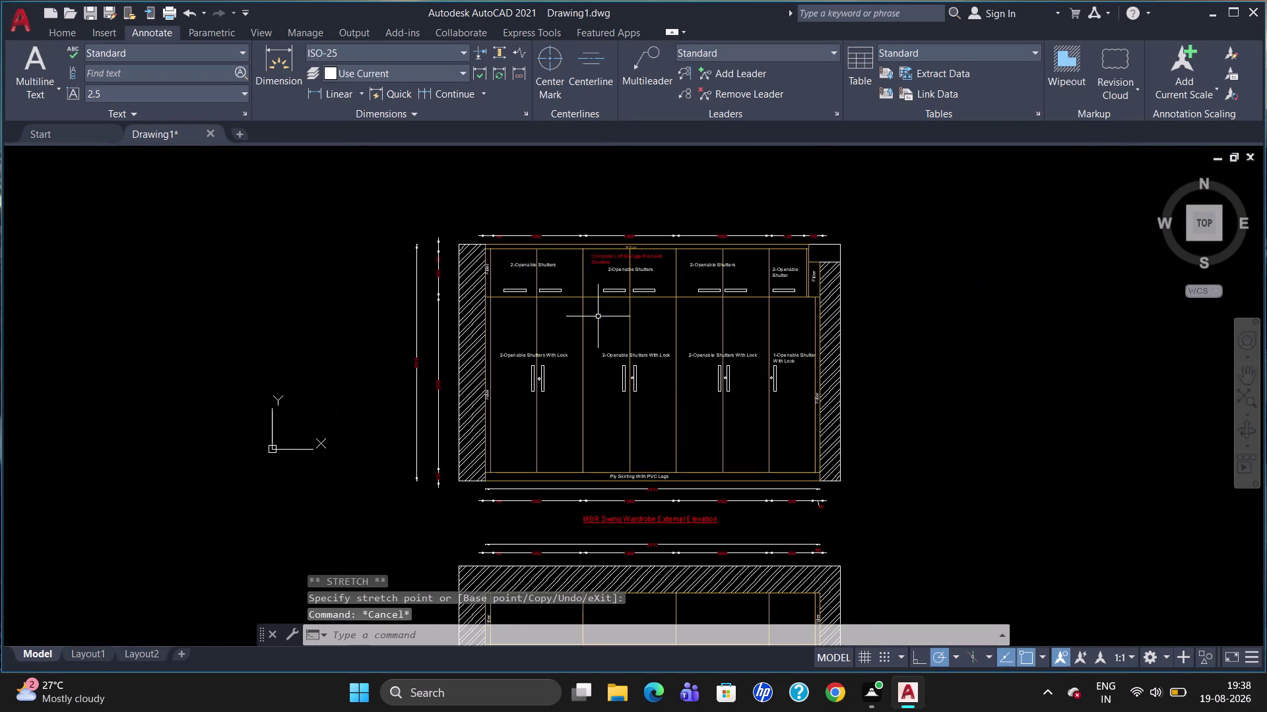
scroll(up, 3)
scroll(down, 3)
scroll(up, 3)
scroll(down, 3)
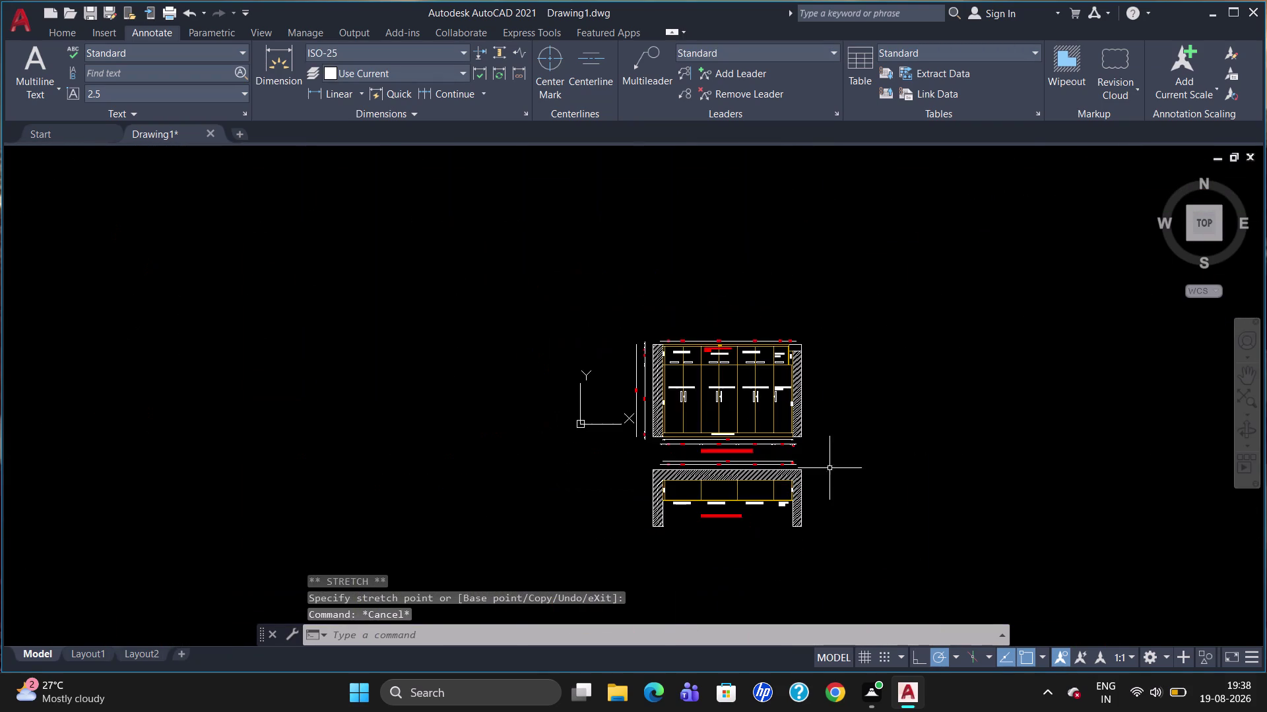
scroll(up, 3)
scroll(up, 3)
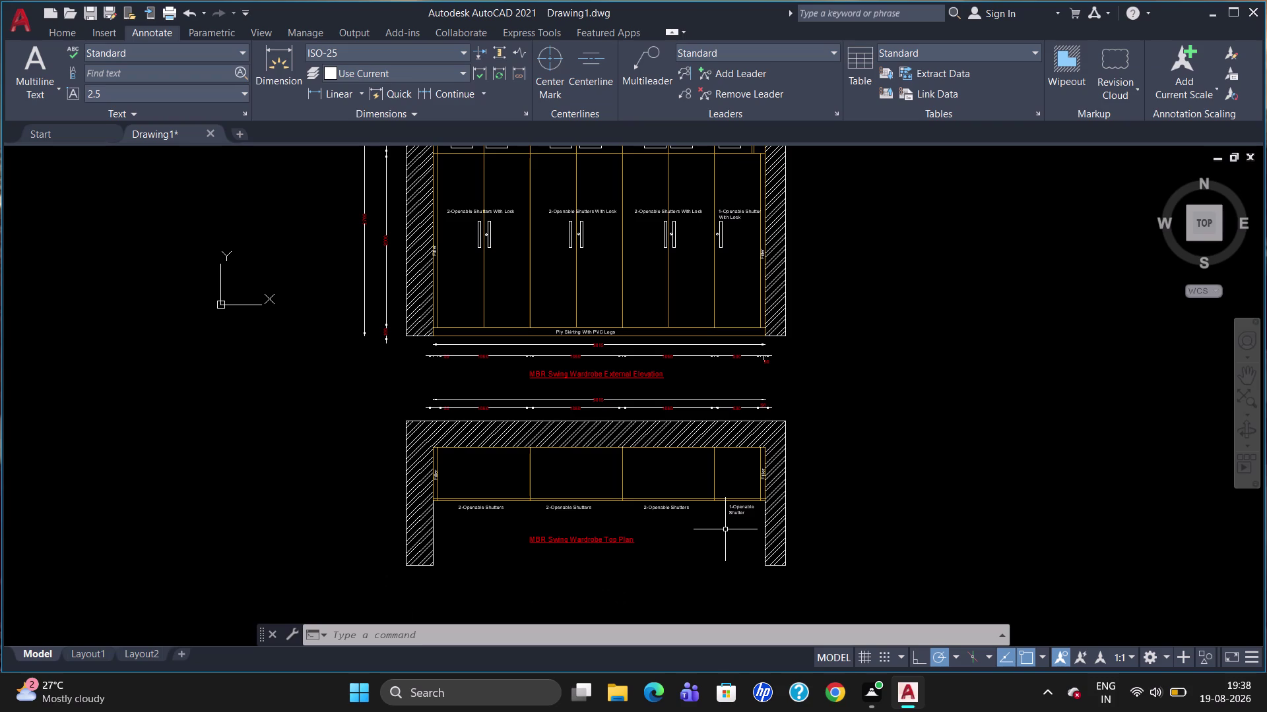
key(ctrl+s)
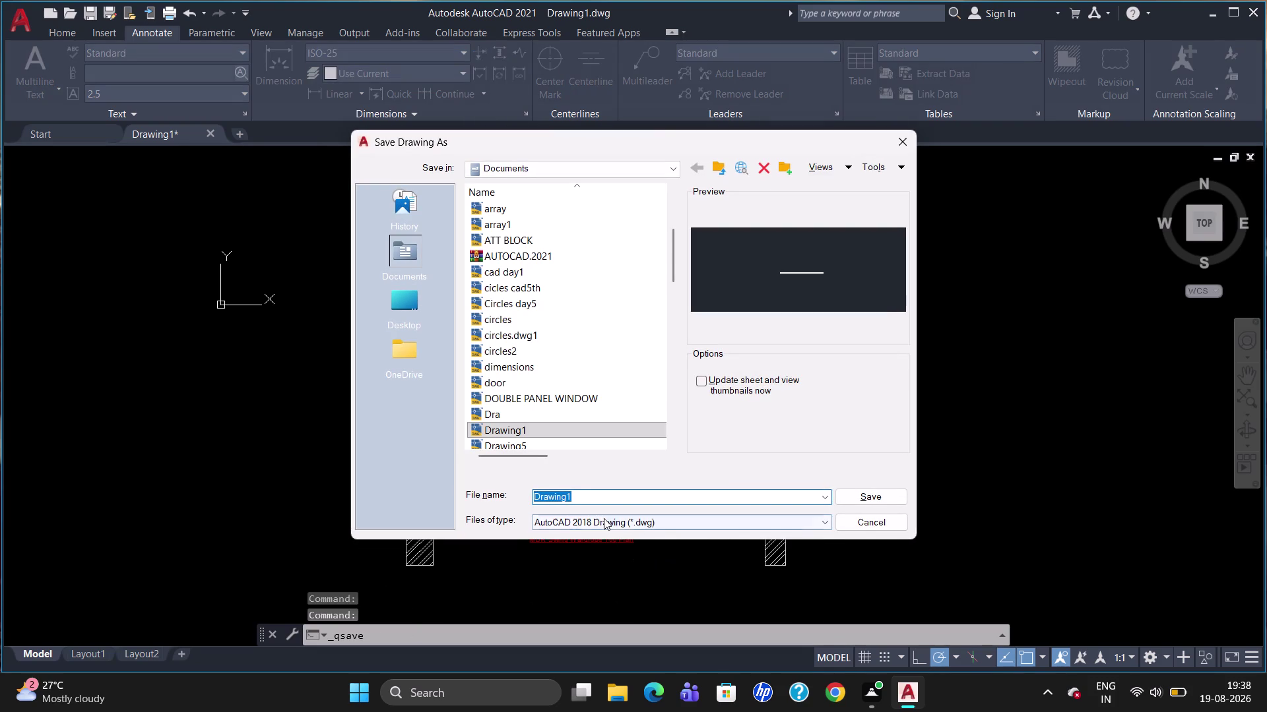
Keep the AutoCAD 2018 Drawing (*.dwg) file format.
click(578, 517)
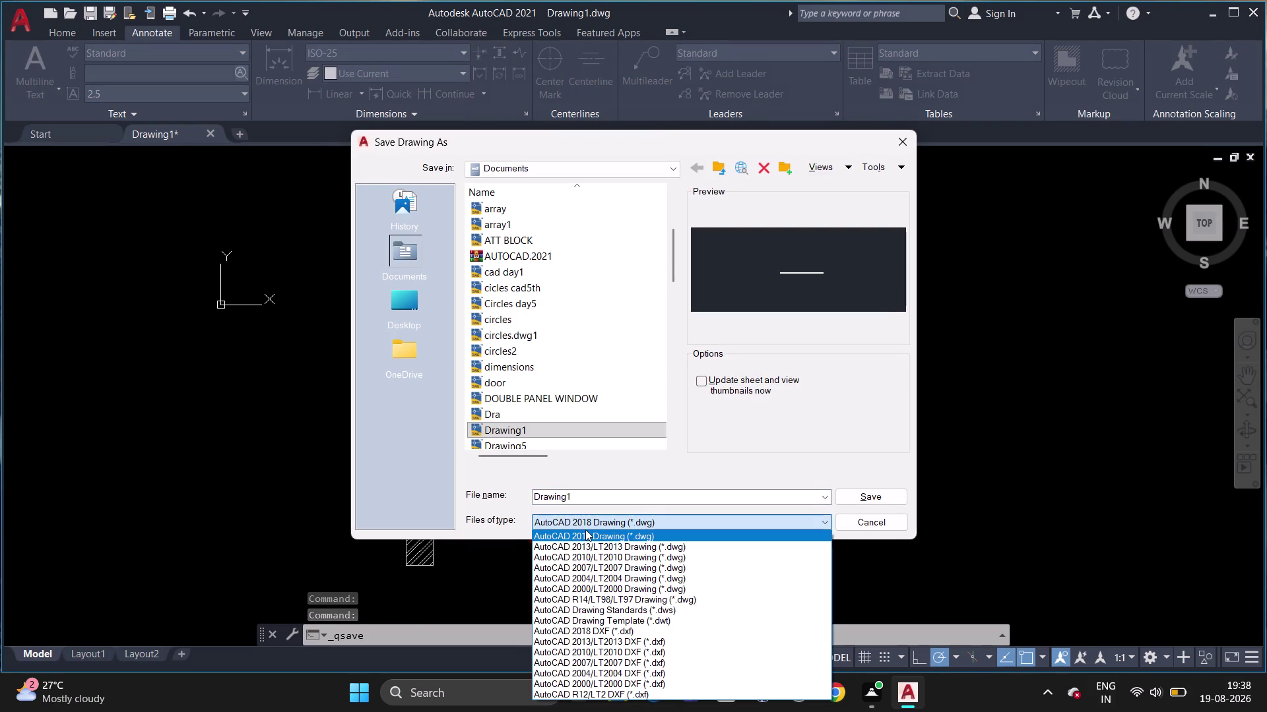
click(585, 529)
click(558, 524)
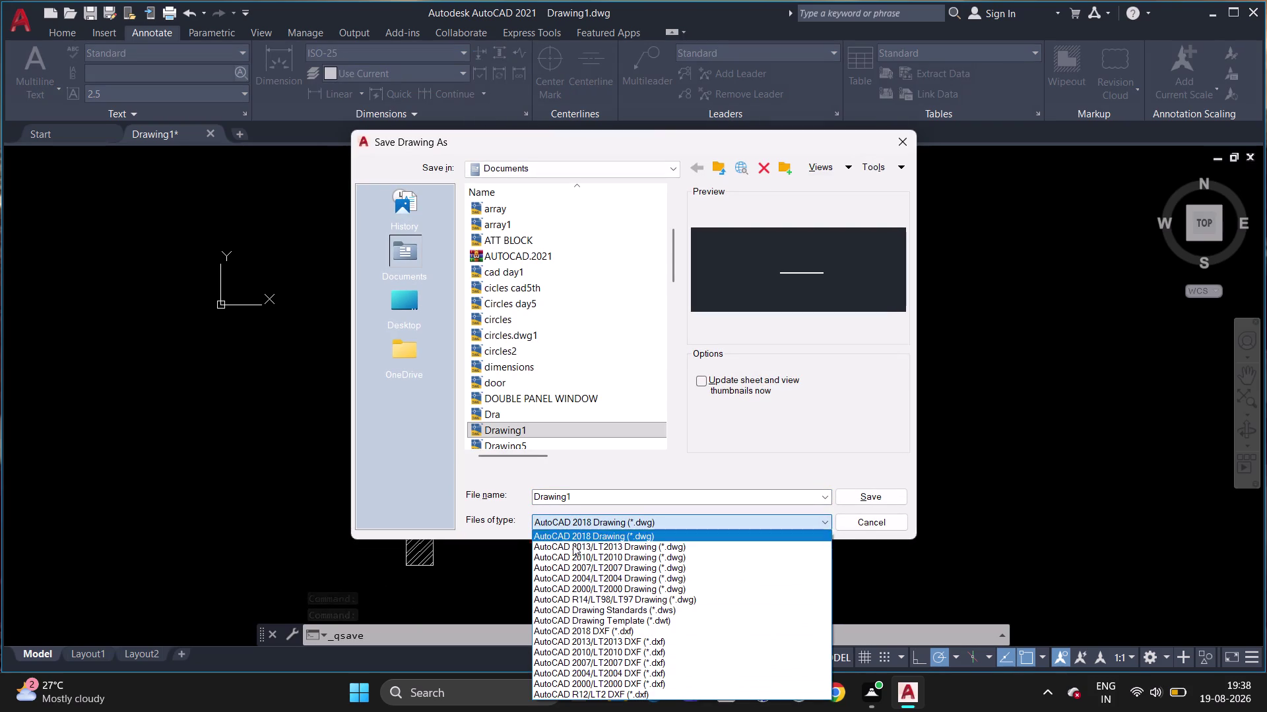
click(595, 522)
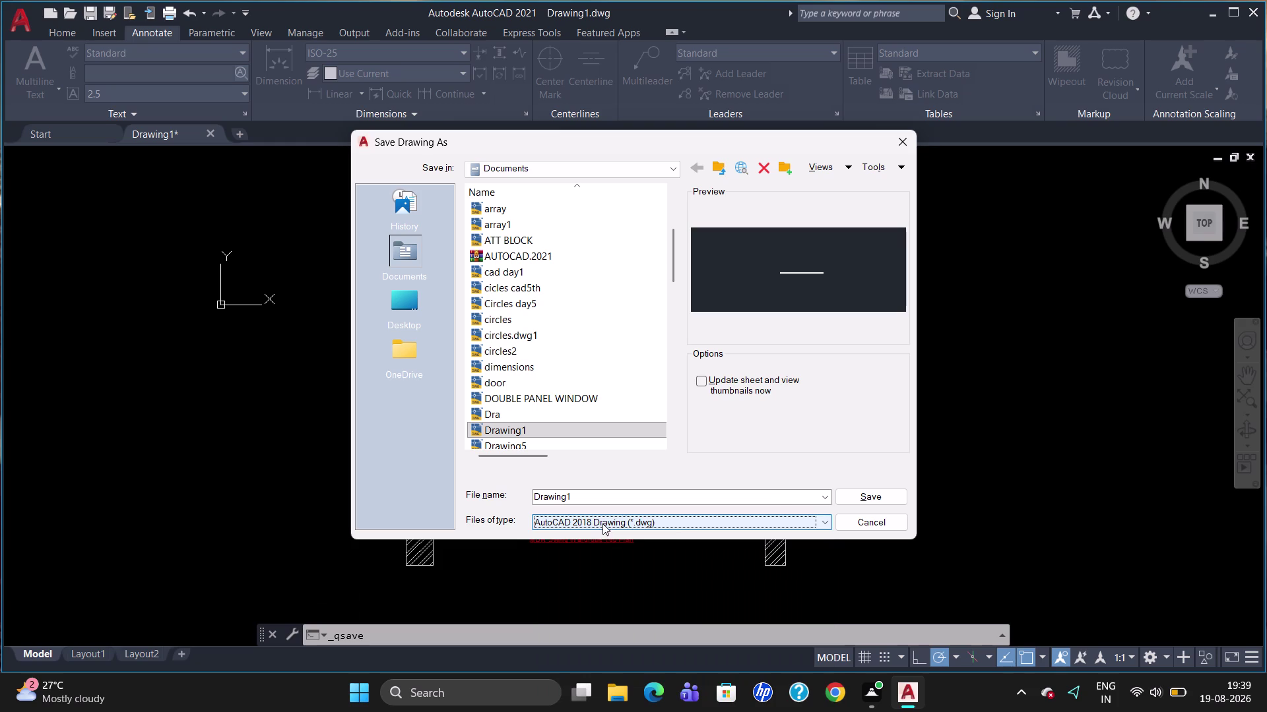
click(602, 524)
click(594, 540)
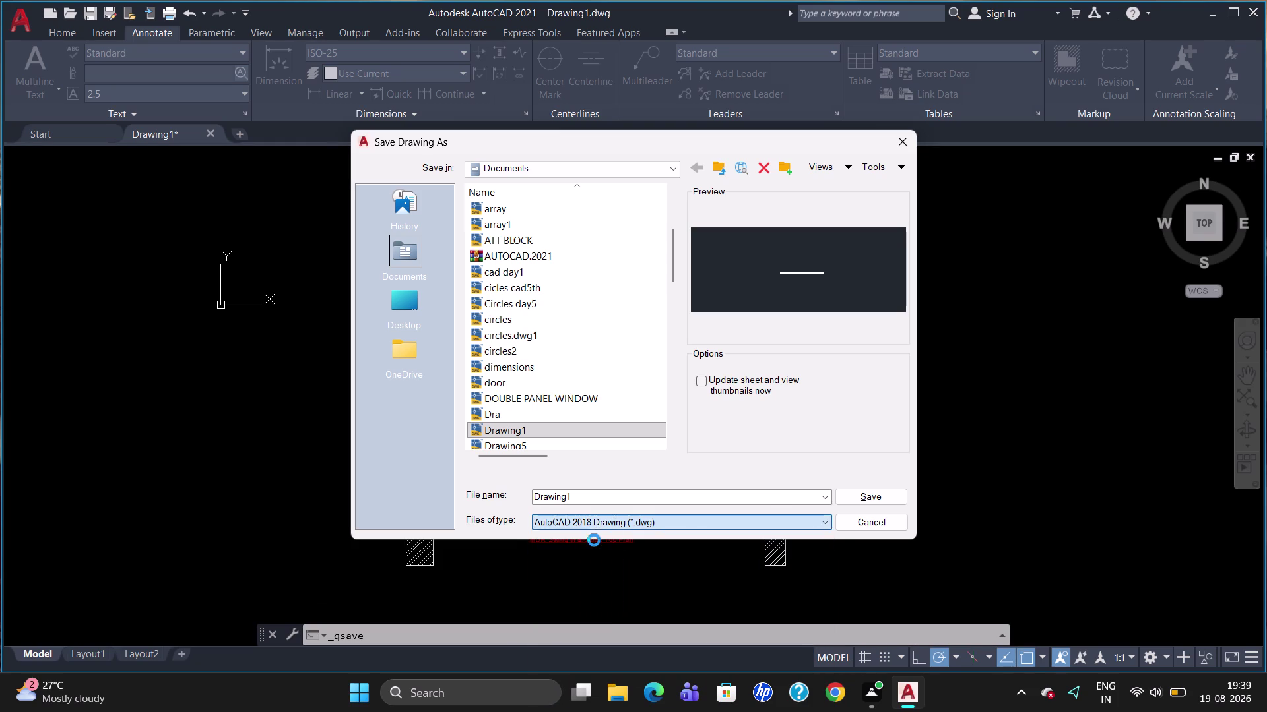
Name the file 'MBR Swing Wardrobe External Elevation' and save it.
click(572, 496)
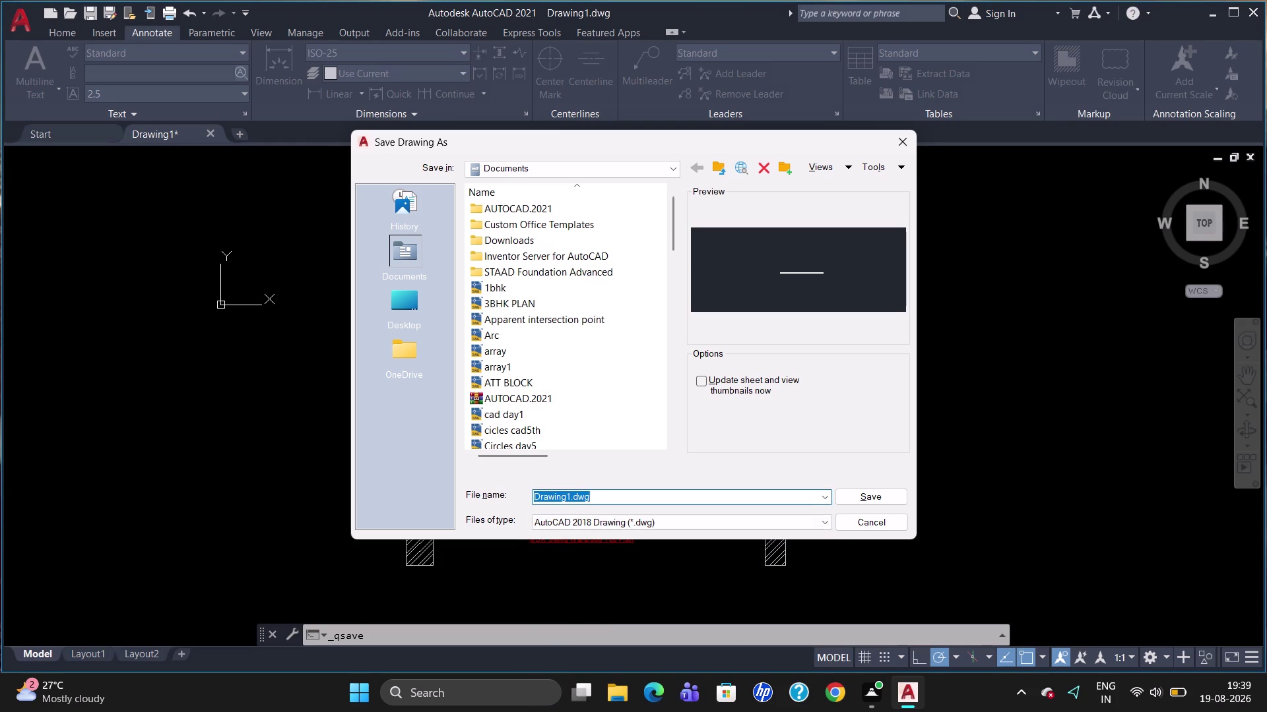
key(Left)
key(Right)
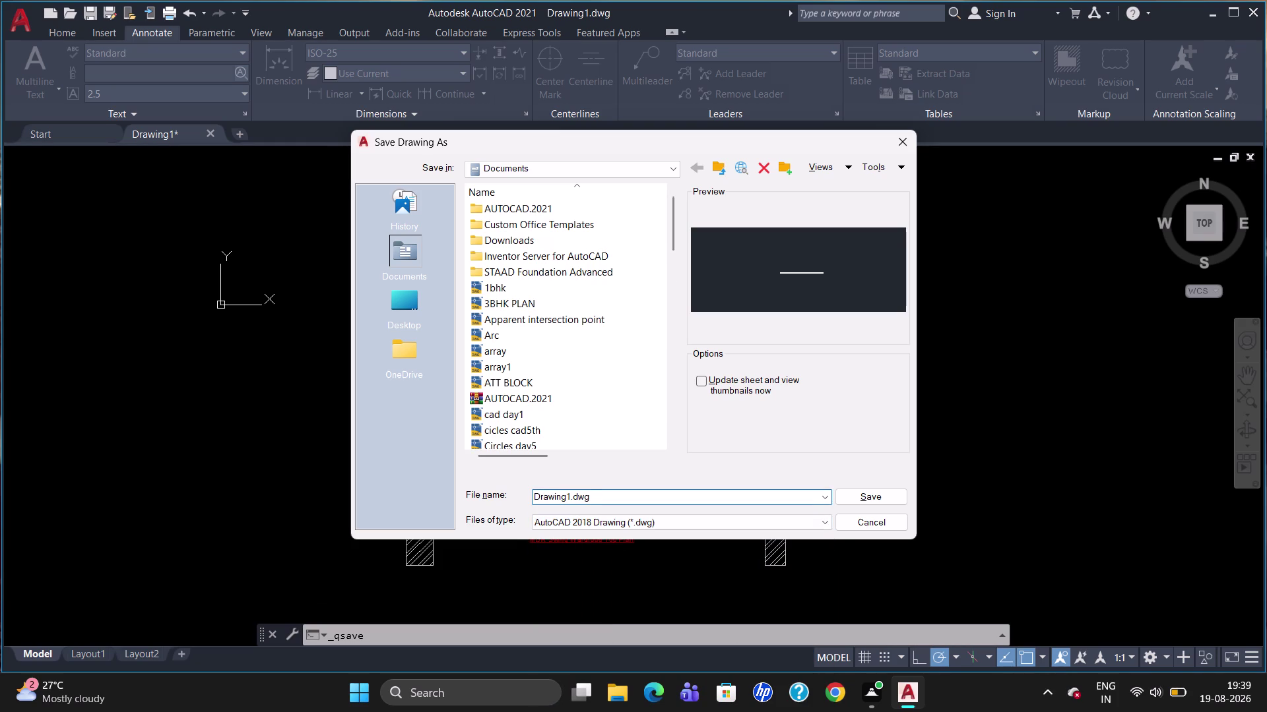
key(BackSpace)
key(BackSpace)
key(BackSpace)
key(m)
key(b)
text(R)
key(space)
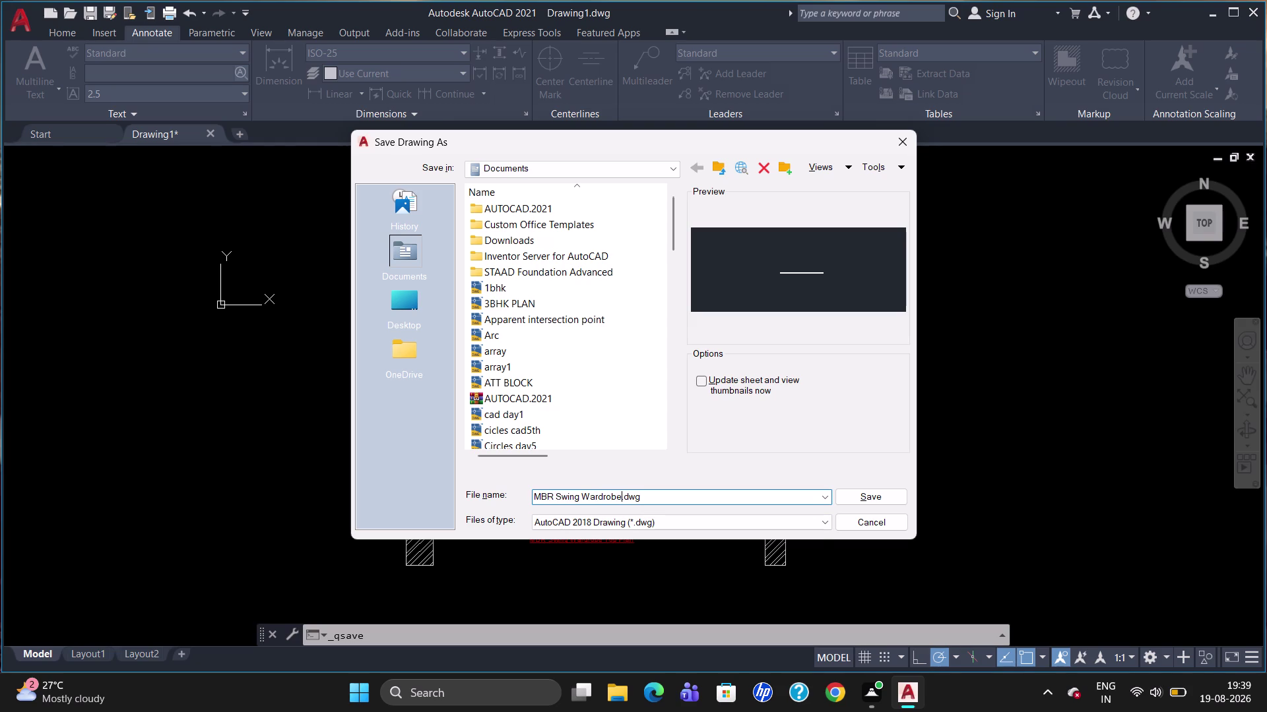
text(xr)
key(BackSpace)
key(t)
key(w)
key(BackSpace)
text(er)
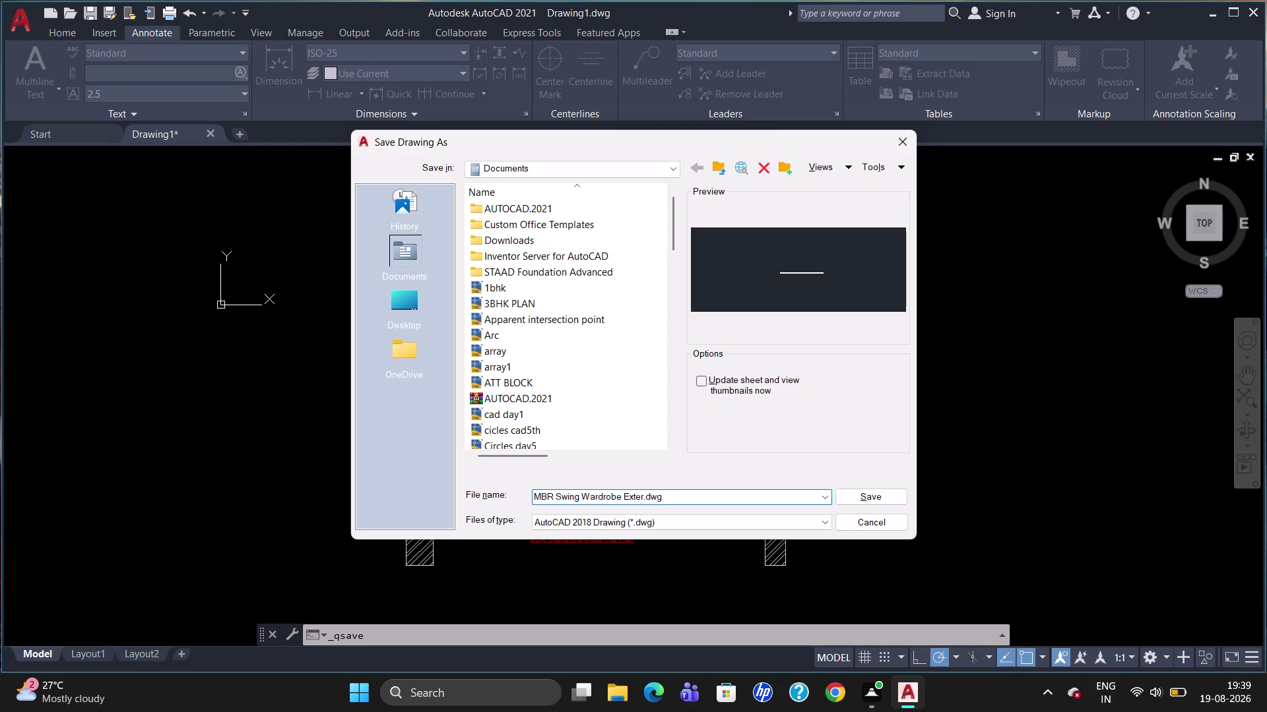
text(nal)
key(space)
click(850, 494)
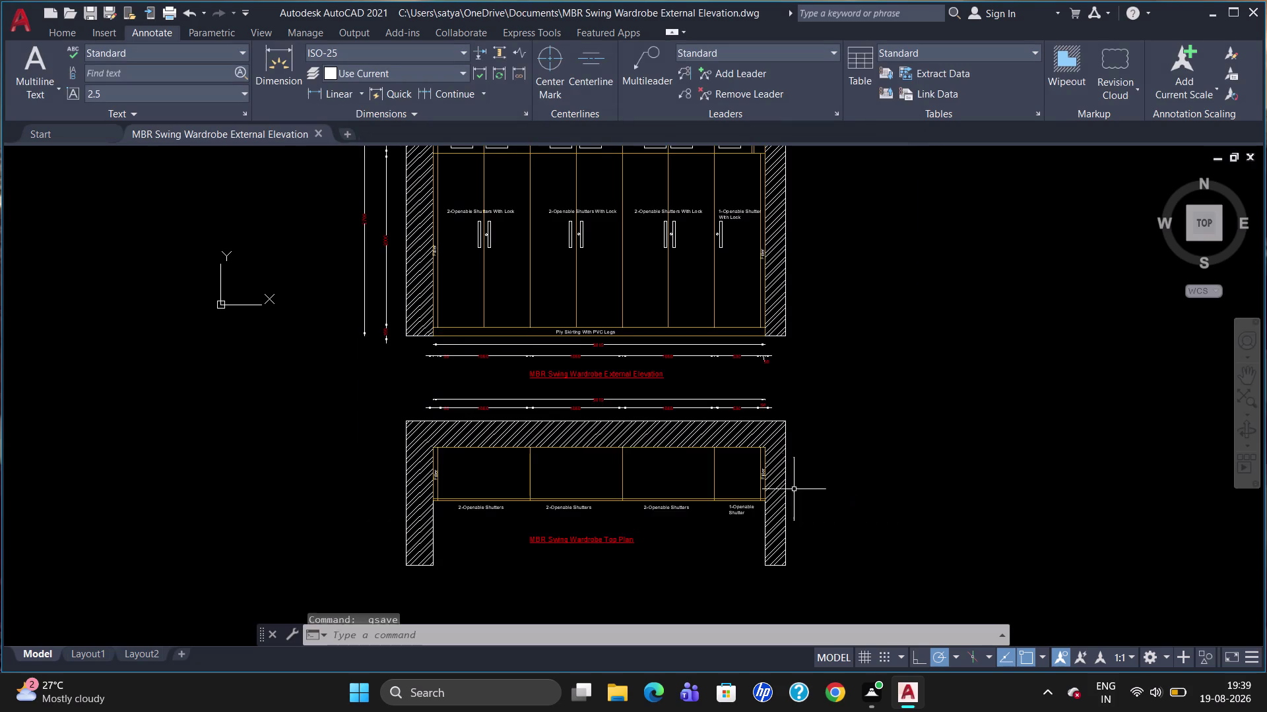
scroll(down, 3)
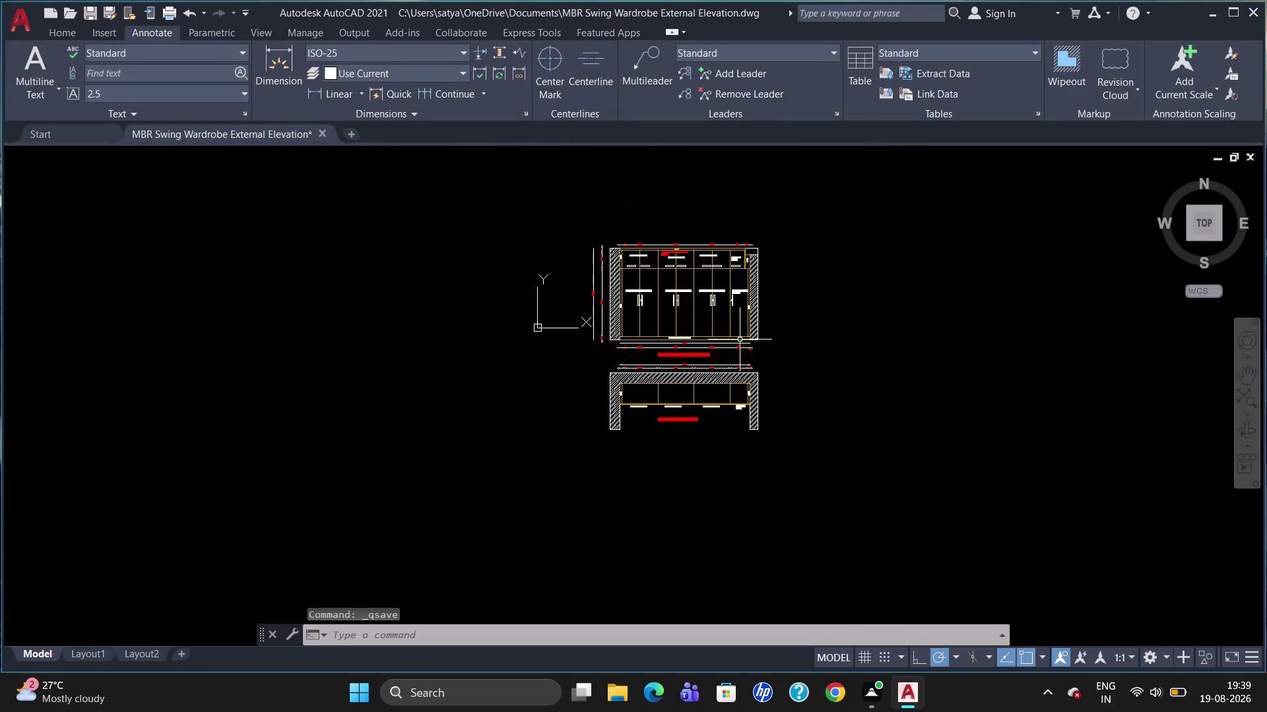
scroll(up, 3)
scroll(down, 3)
scroll(up, 3)
scroll(down, 3)
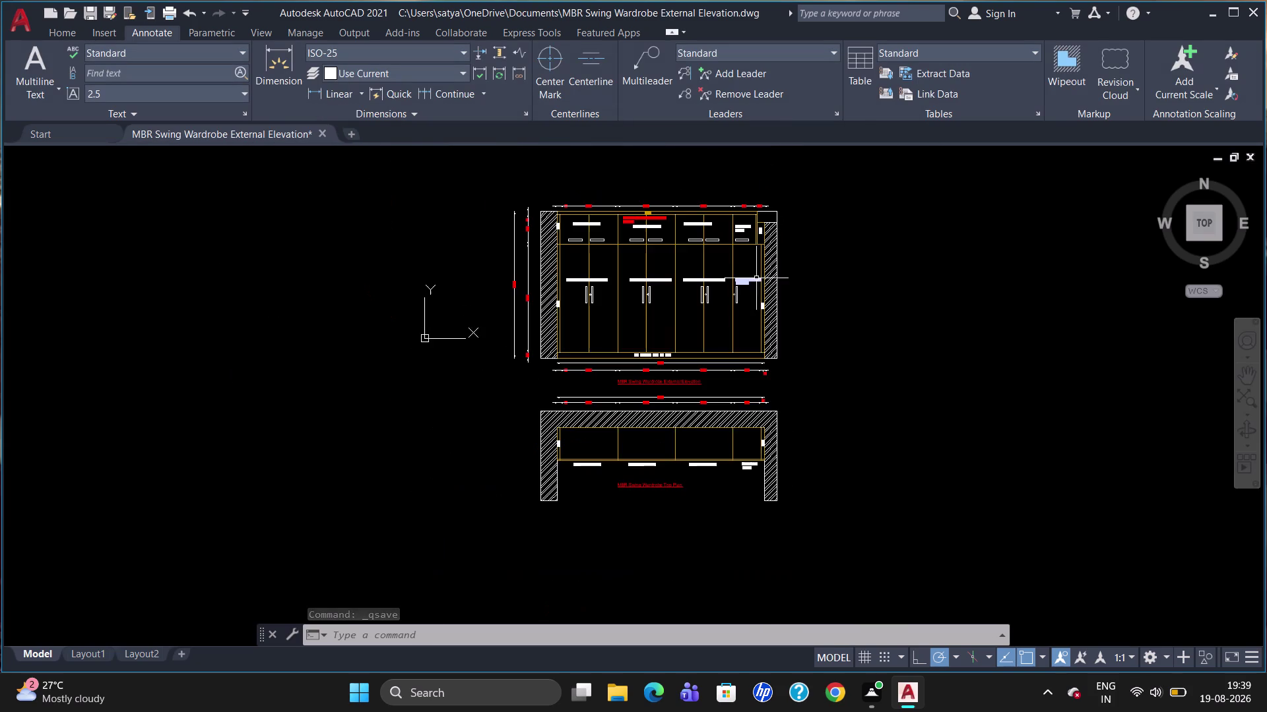
scroll(up, 3)
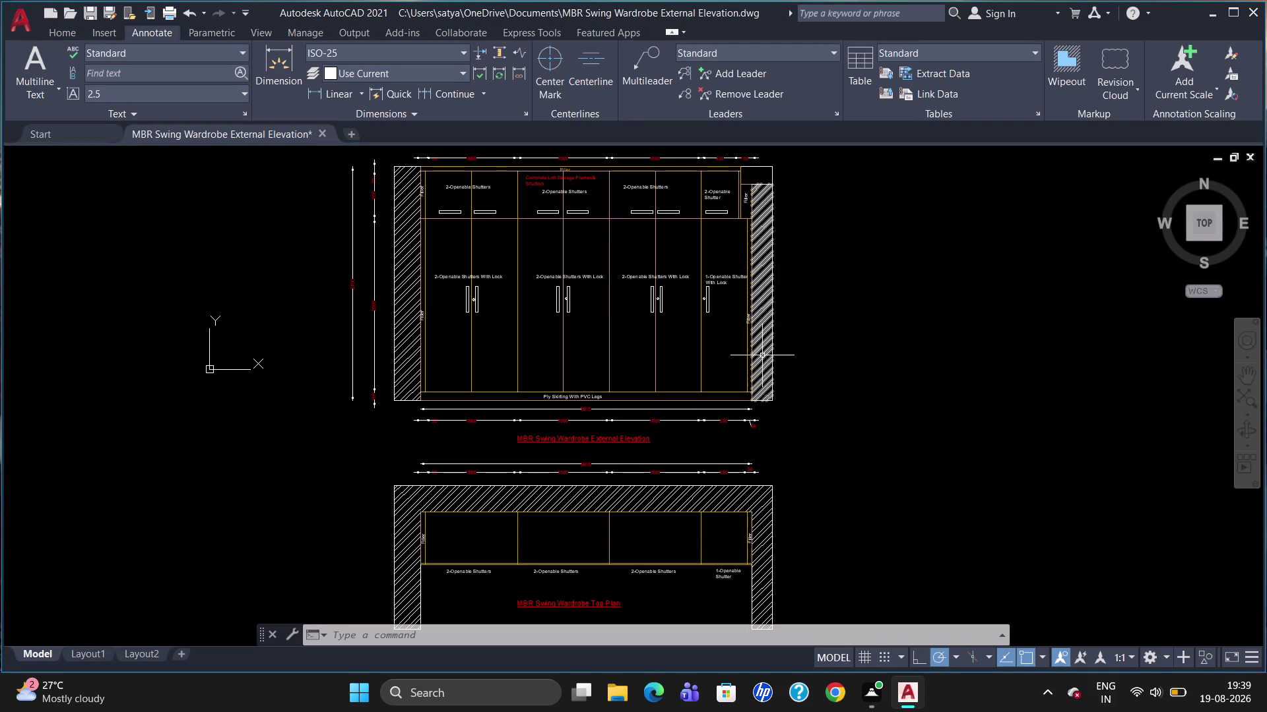
scroll(down, 3)
scroll(up, 3)
scroll(down, 3)
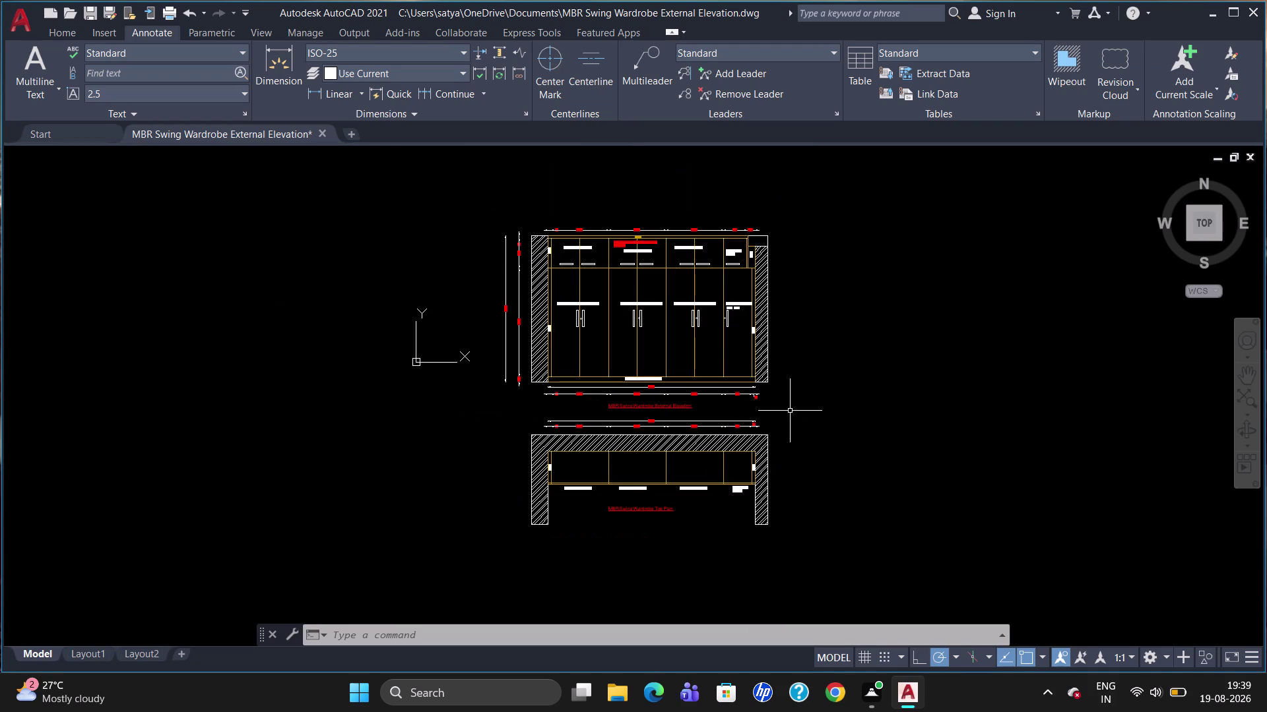